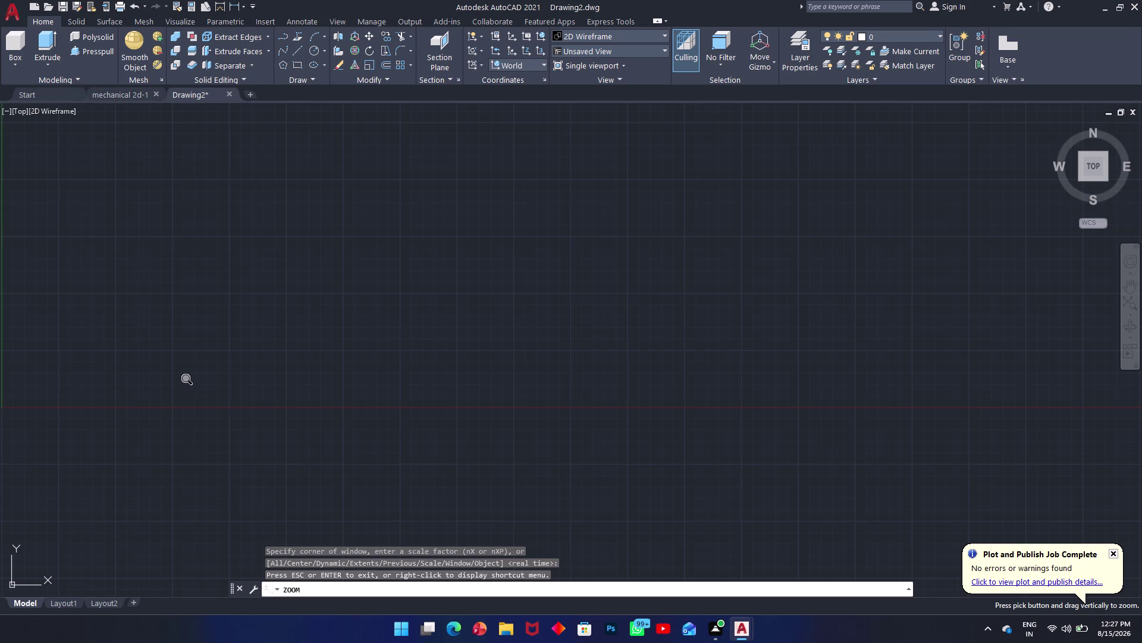
Show the real-time zoom shortcut menu over the empty drawing, then dismiss it.
right_click(191, 381)
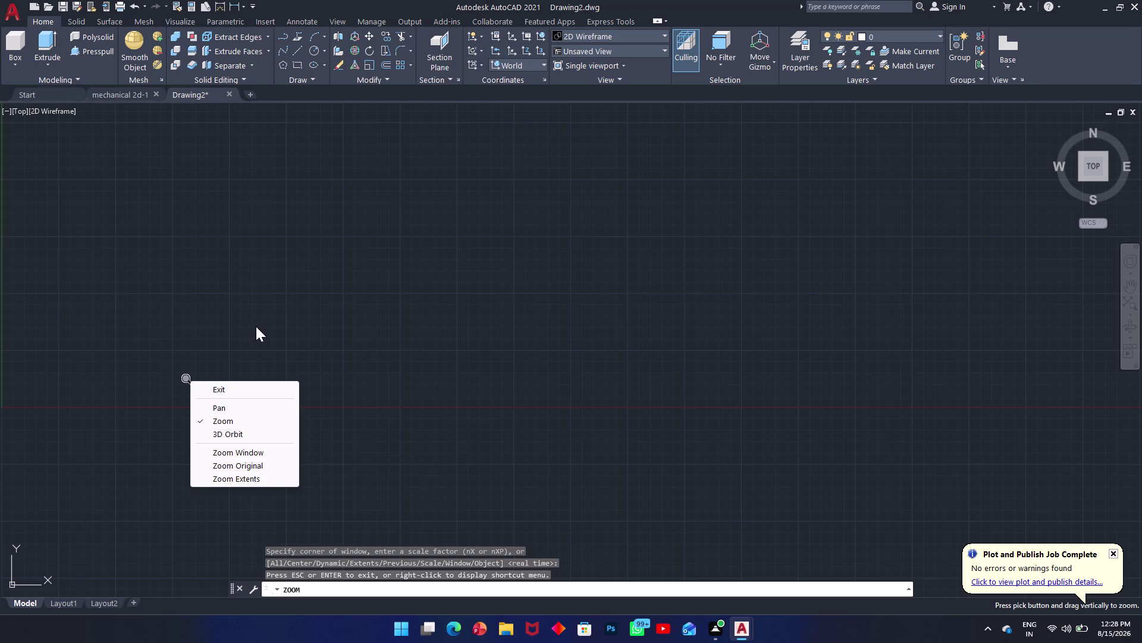
click(256, 326)
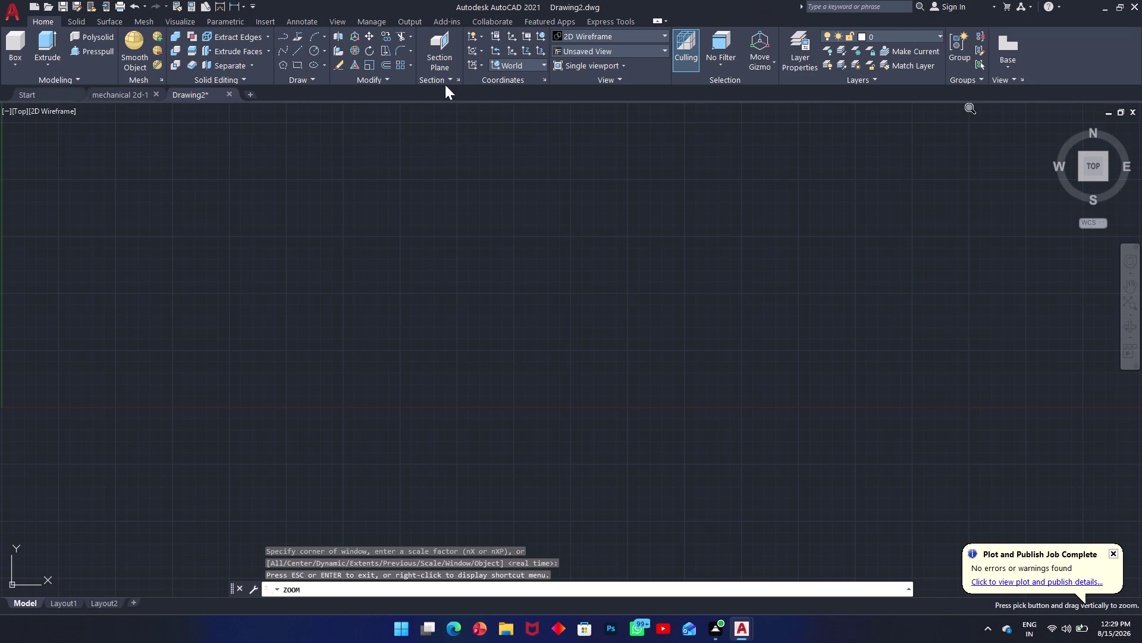
Exit real-time zoom from the shortcut menu and cancel ZOOM with Esc.
click(488, 294)
key(Escape)
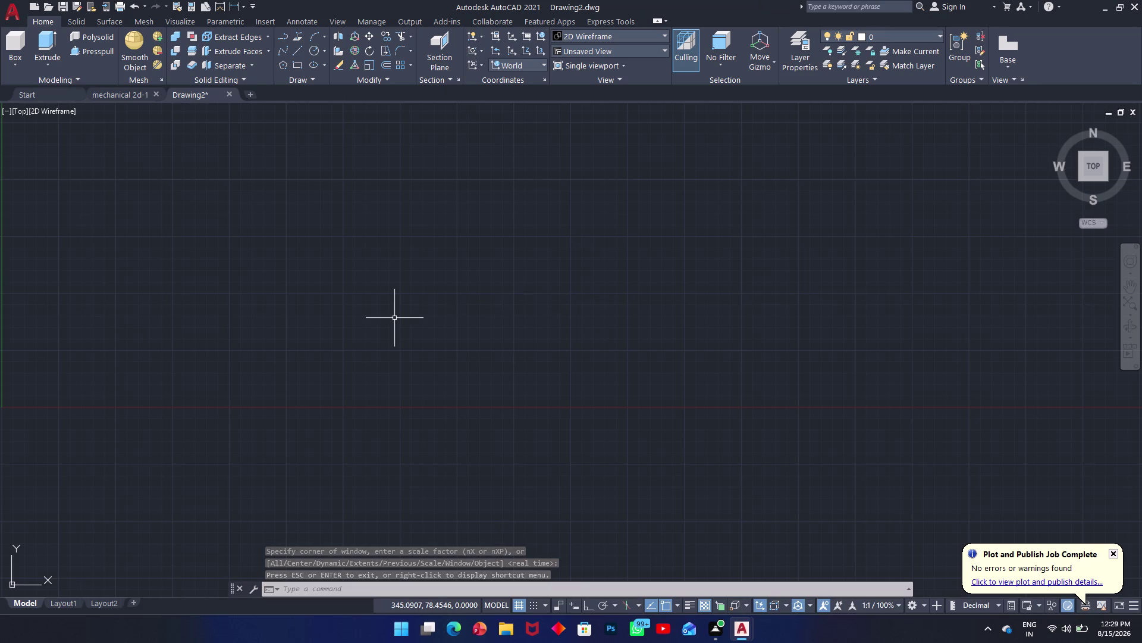
Set the drawing limits from 0,0 to 1000,100.
scroll(up, 3)
scroll(down, 3)
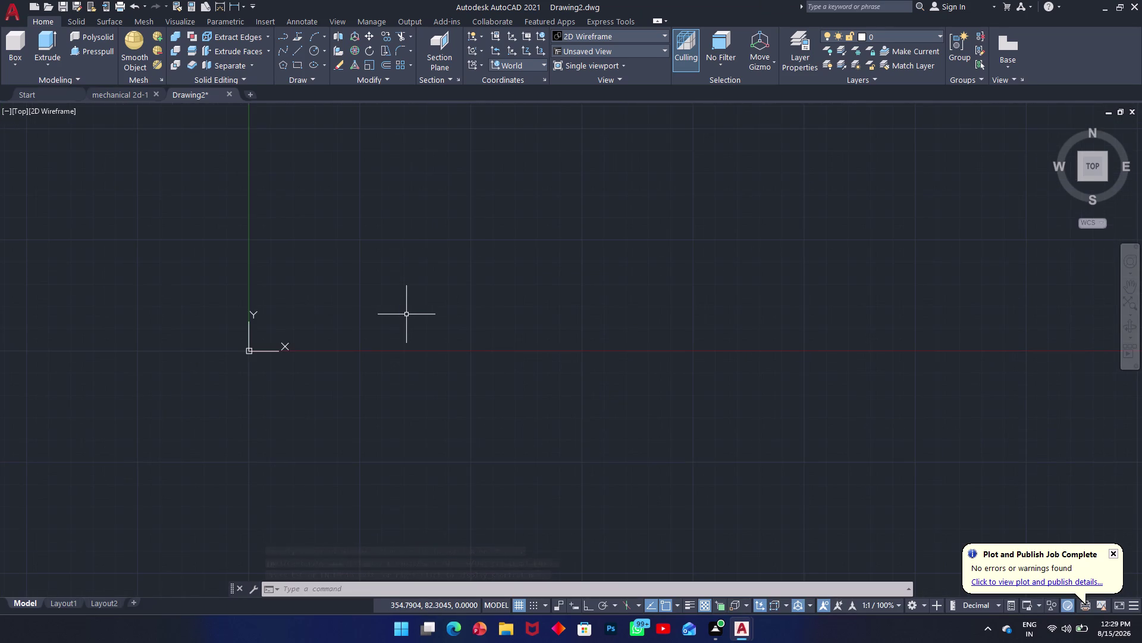
scroll(up, 3)
text(li)
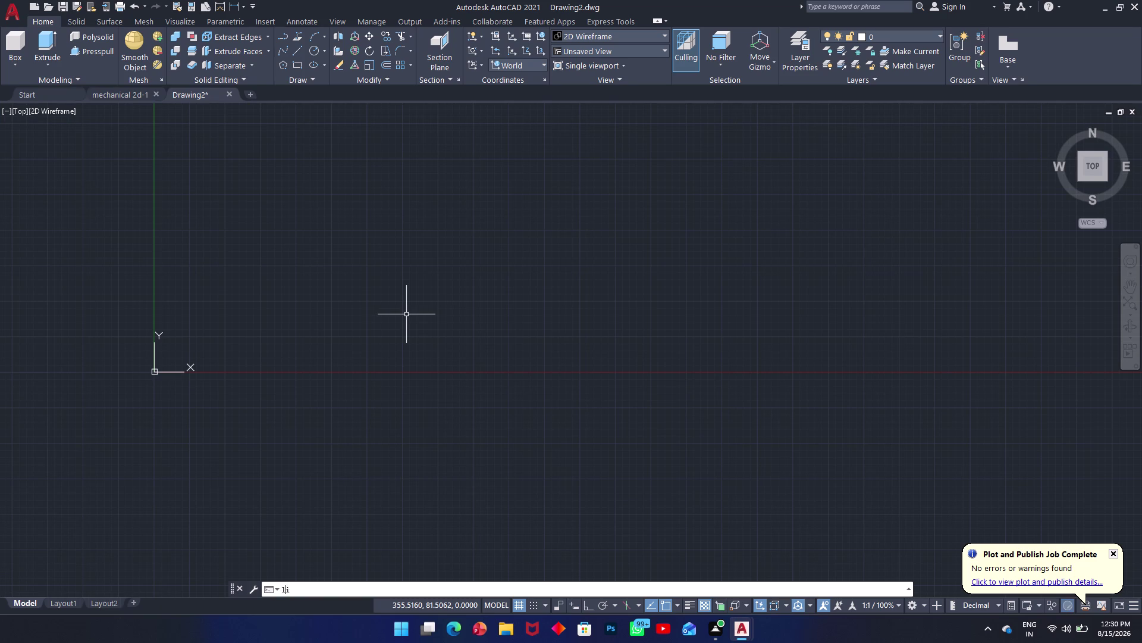
text(m)
key(space)
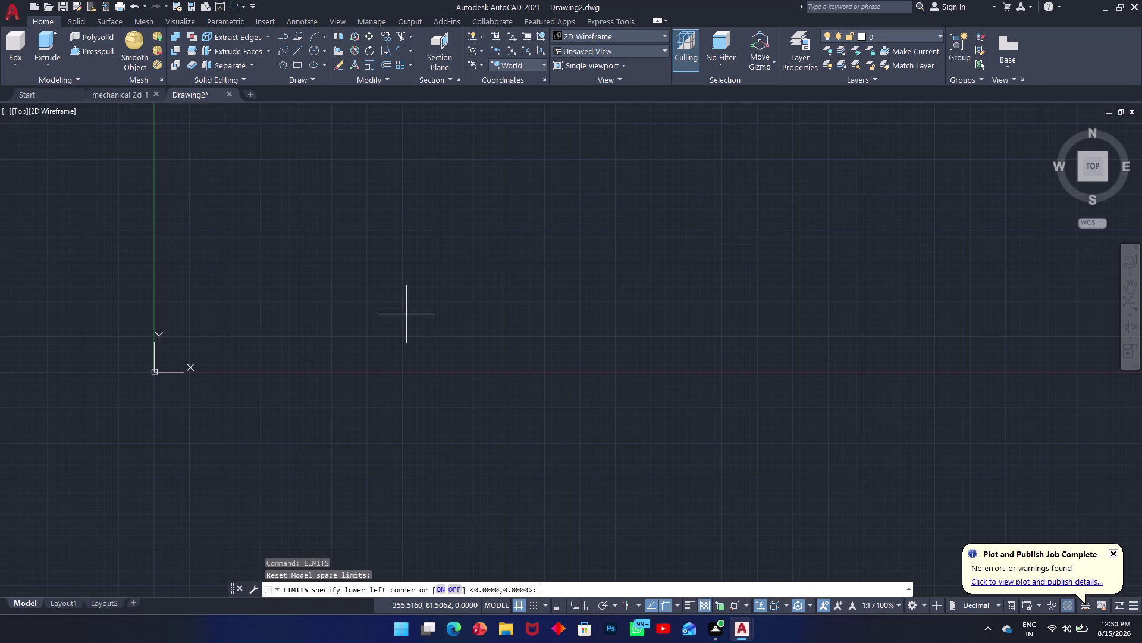
text(0,0)
key(Return)
text(10)
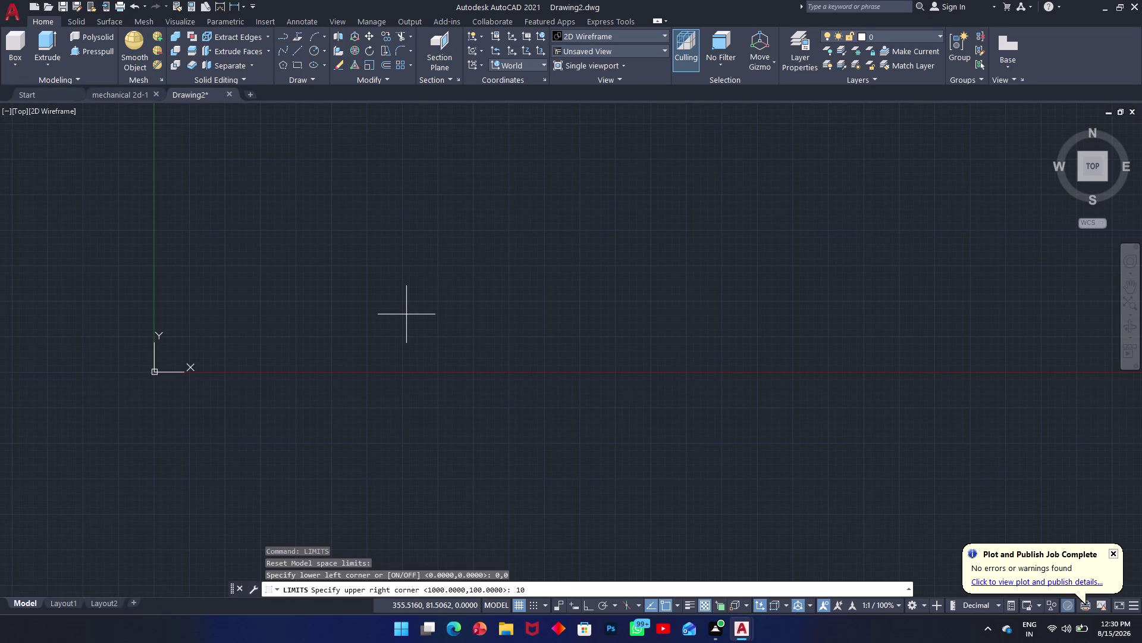
text(00)
text(,)
text(100)
key(Return)
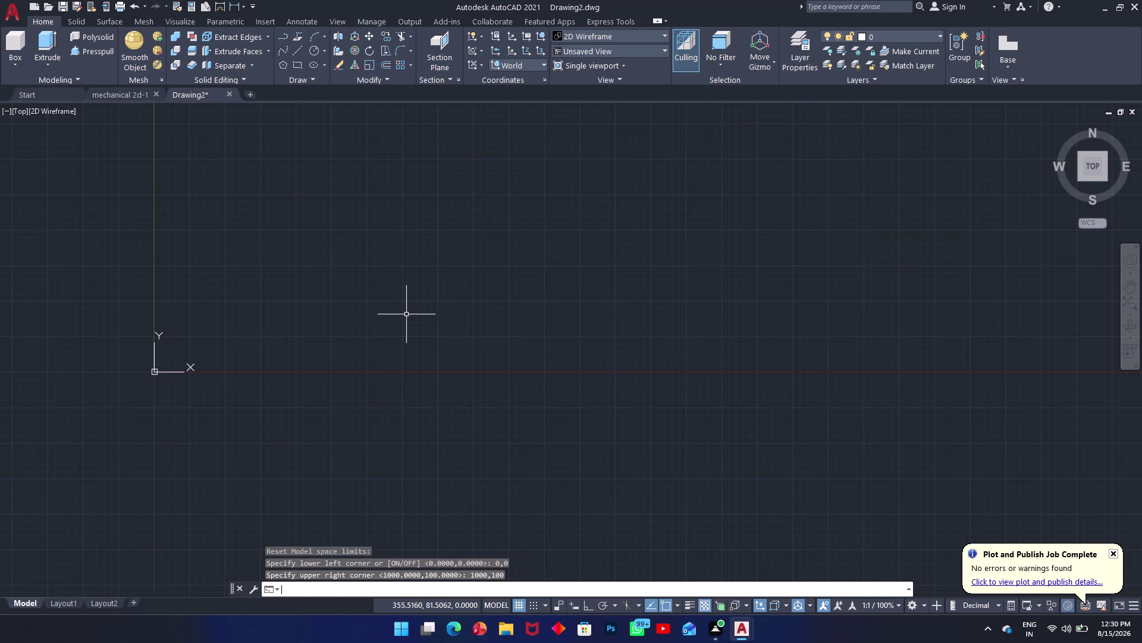
Zoom to All so the full 1000 by 100 limits are shown.
key(z)
key(Return)
key(a)
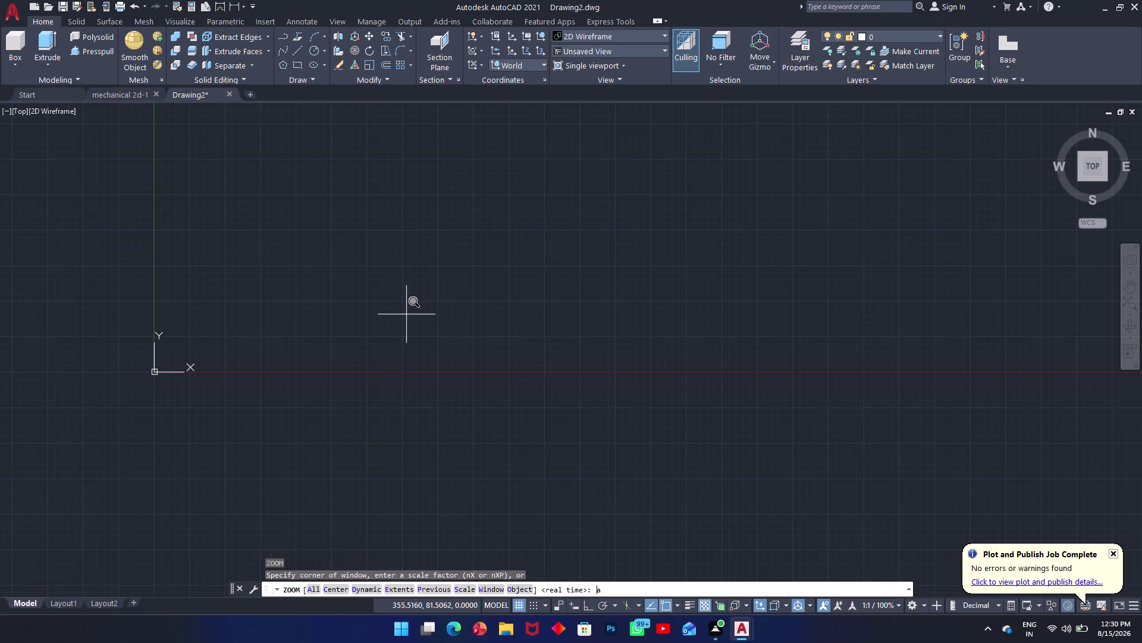
key(Return)
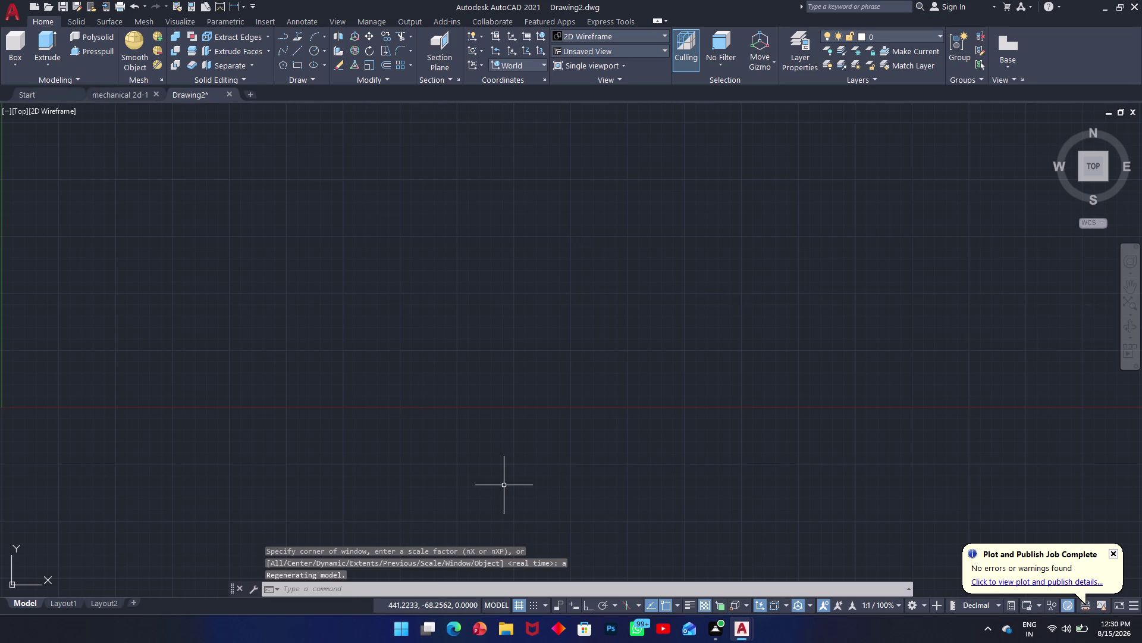
Start the LINE command with the L alias.
text(l)
key(space)
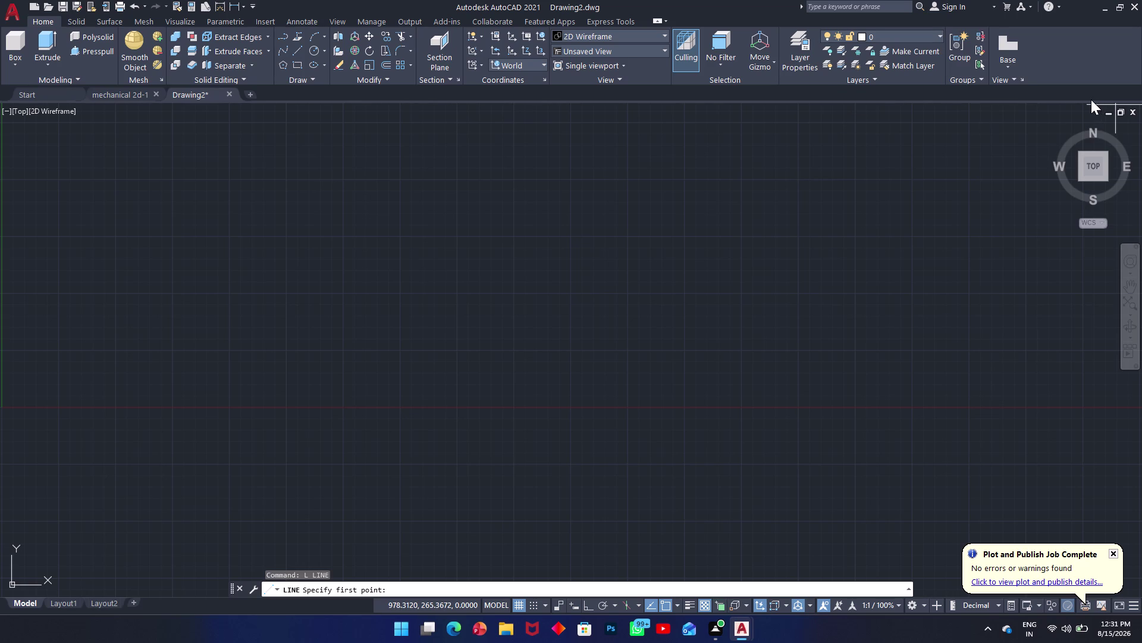
Restart LINE, turn Ortho on, toggle the grid off and on, and place the first point.
text(l)
key(space)
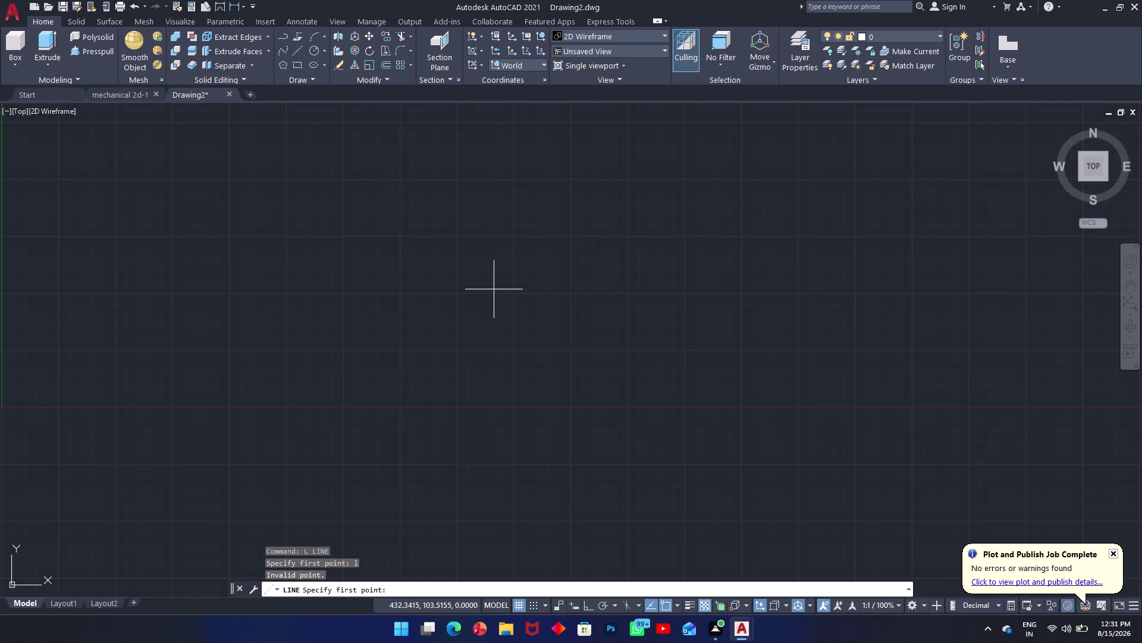
key(F8)
key(F7)
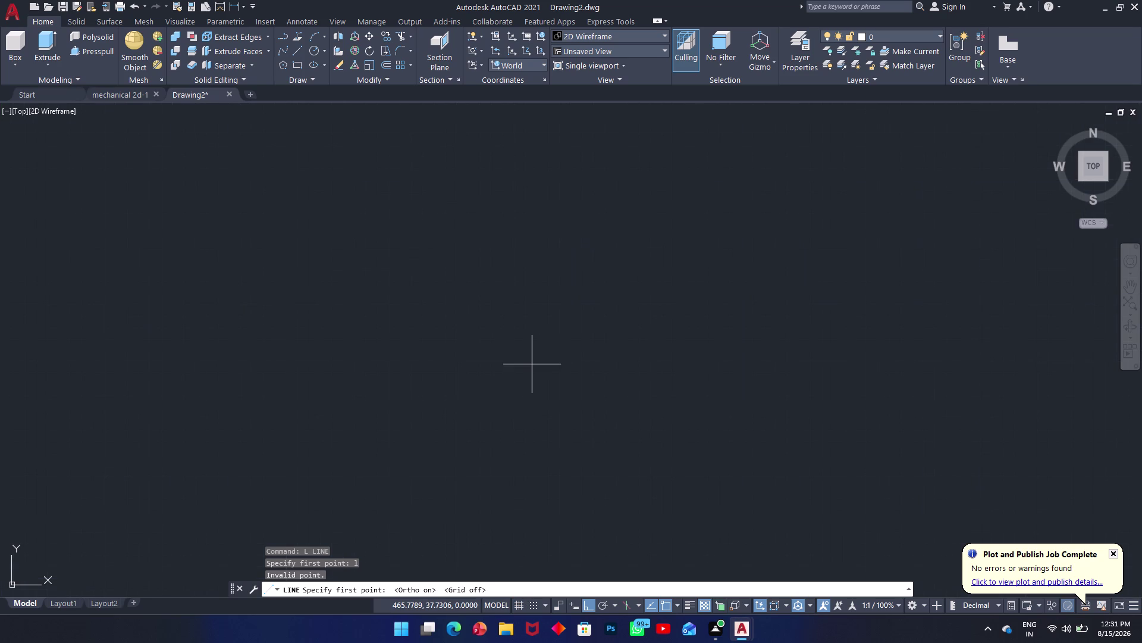
key(F7)
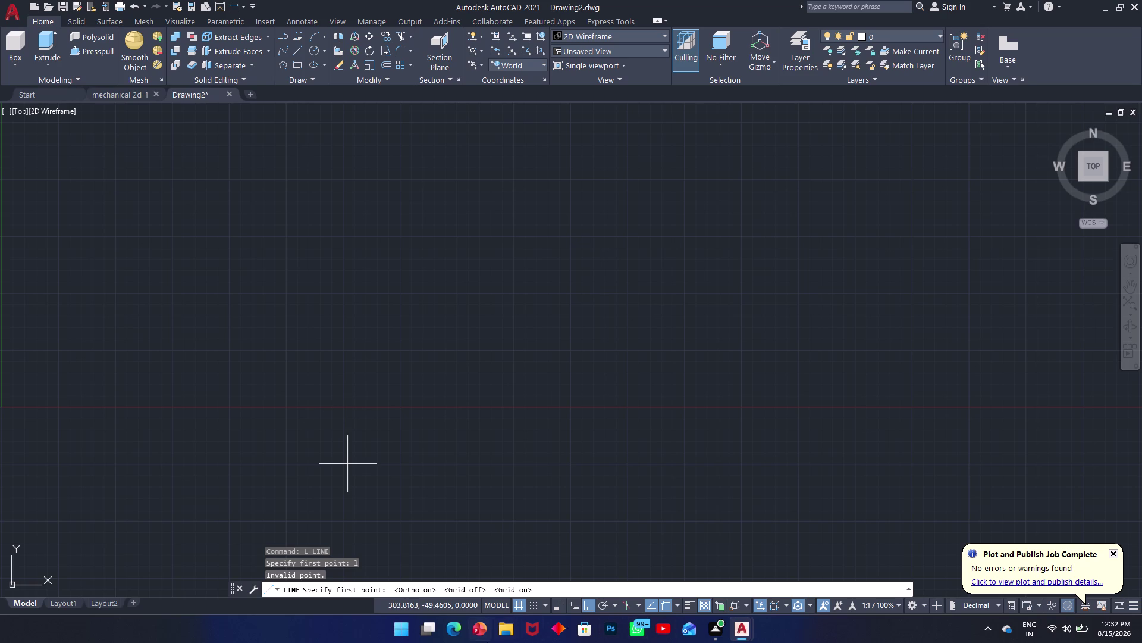
click(569, 463)
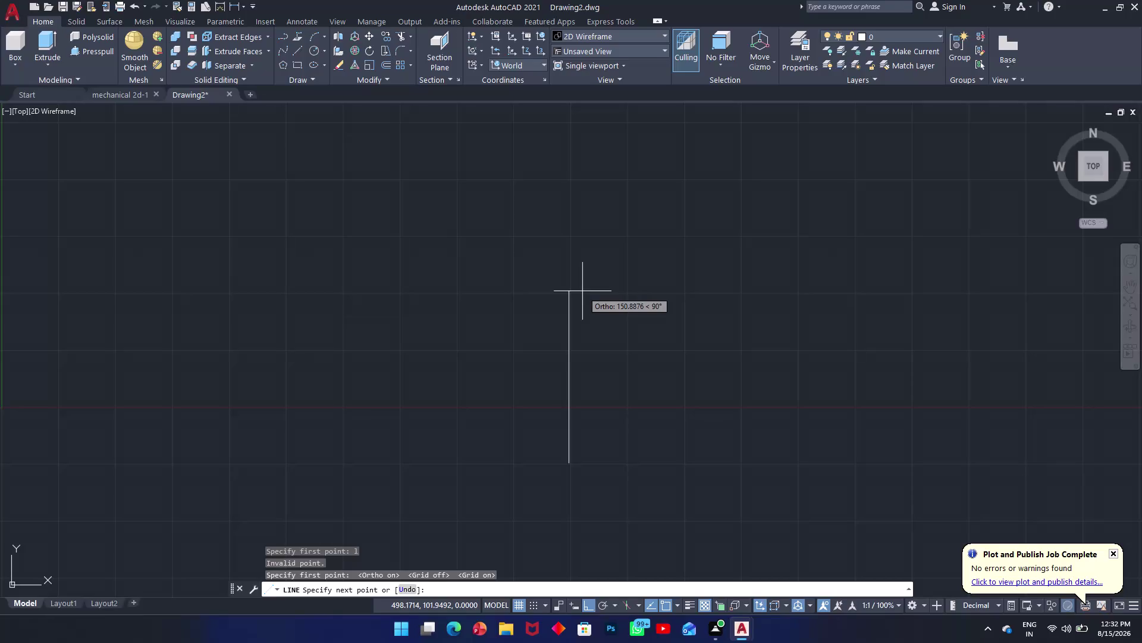
Draw a 58-unit line upward, then an 88-unit line to the left.
text(58)
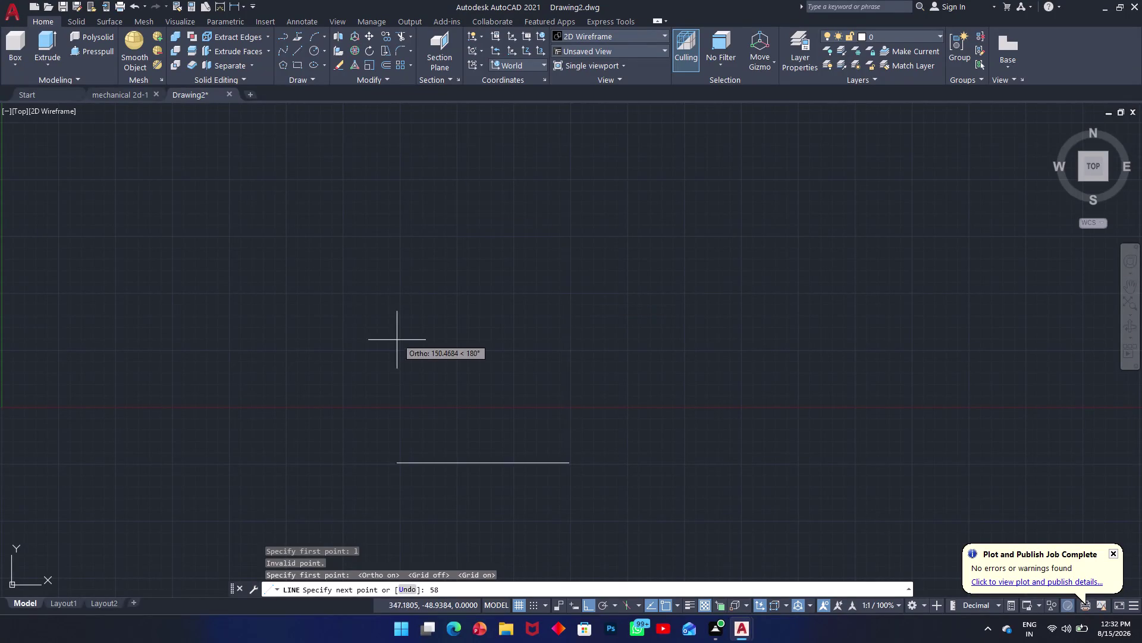
key(Return)
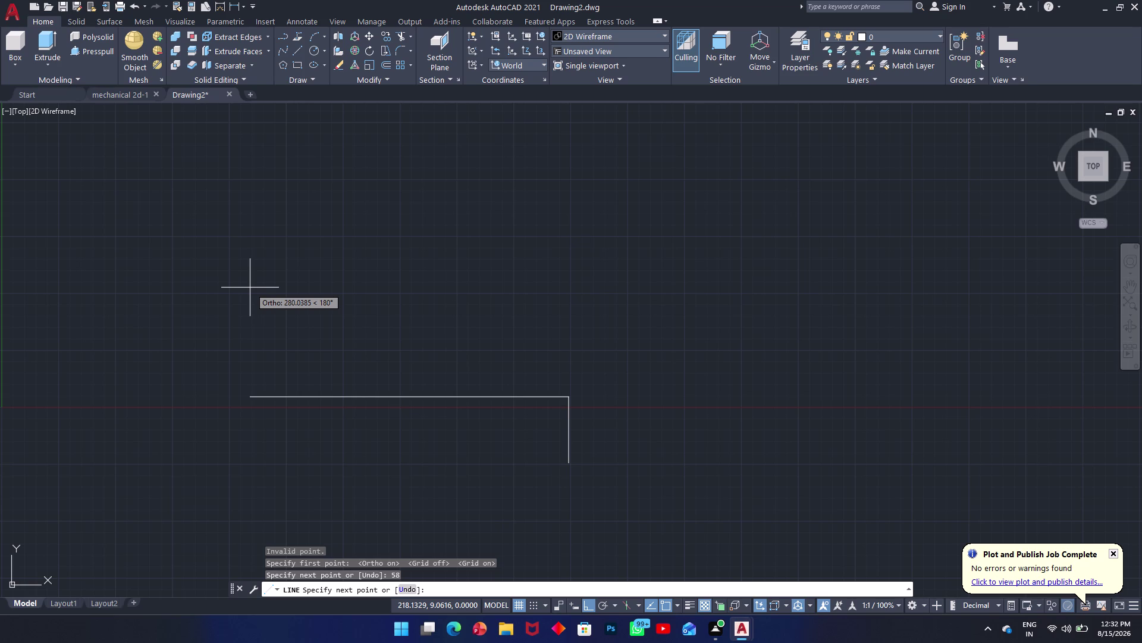
text(88)
key(Return)
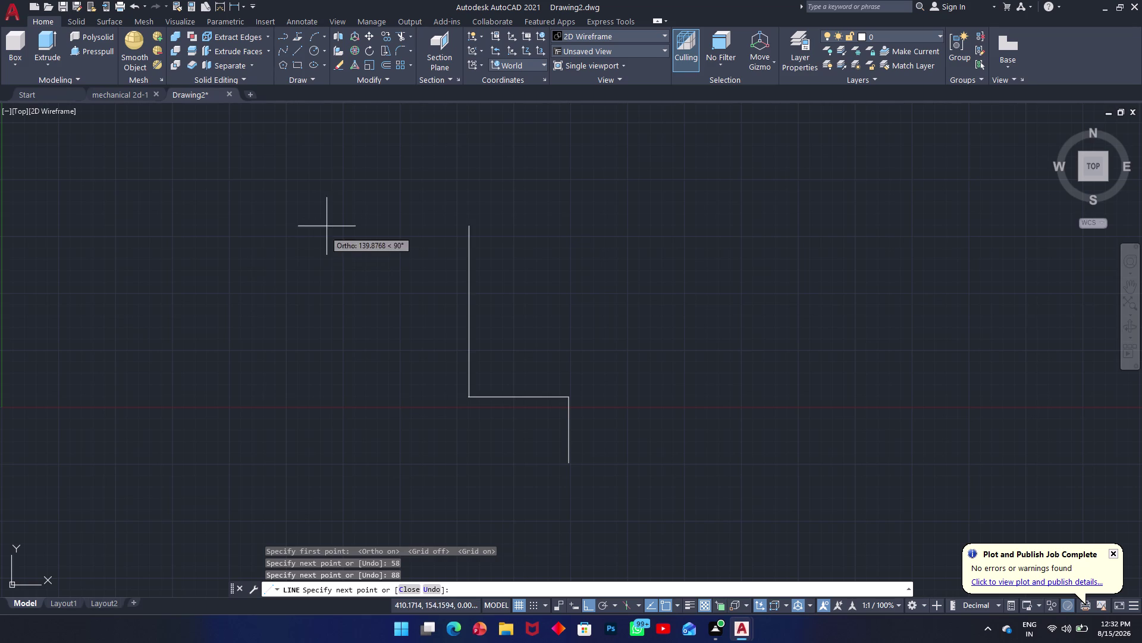
key(Escape)
scroll(down, 3)
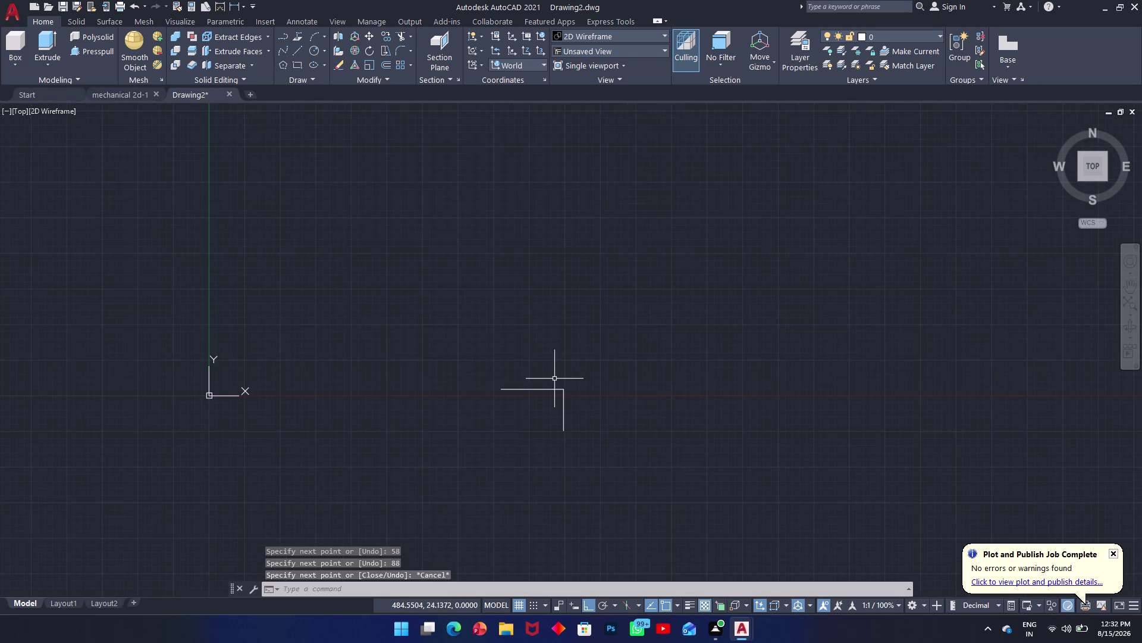
scroll(up, 3)
scroll(up, 3)
scroll(up, 3)
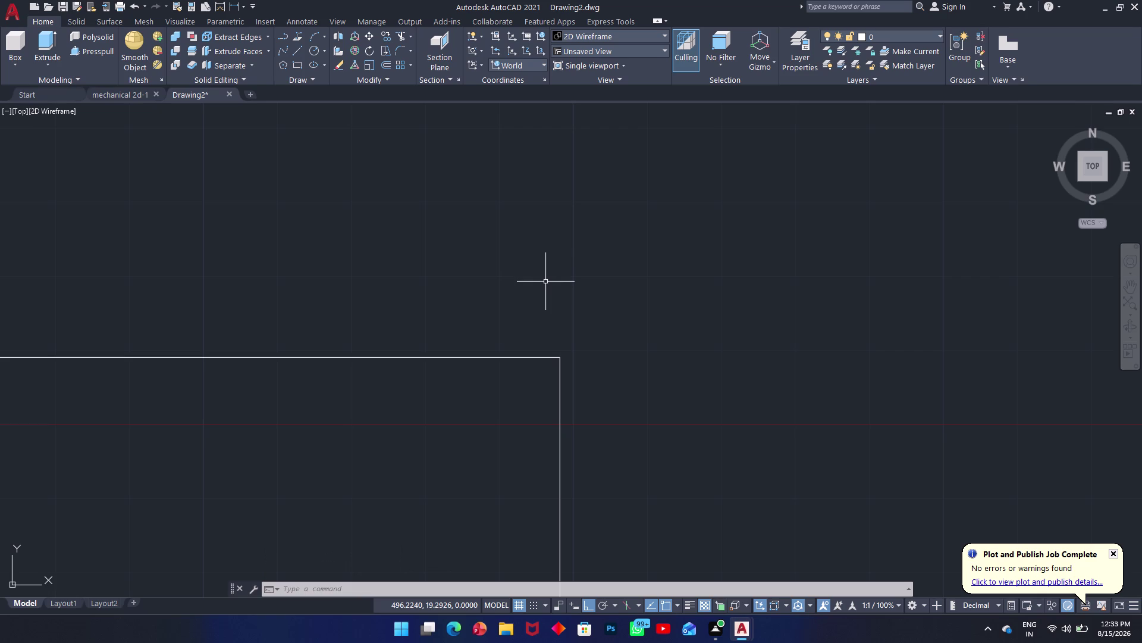
Fillet the corner between the vertical and horizontal lines with radius 35.
text(f m)
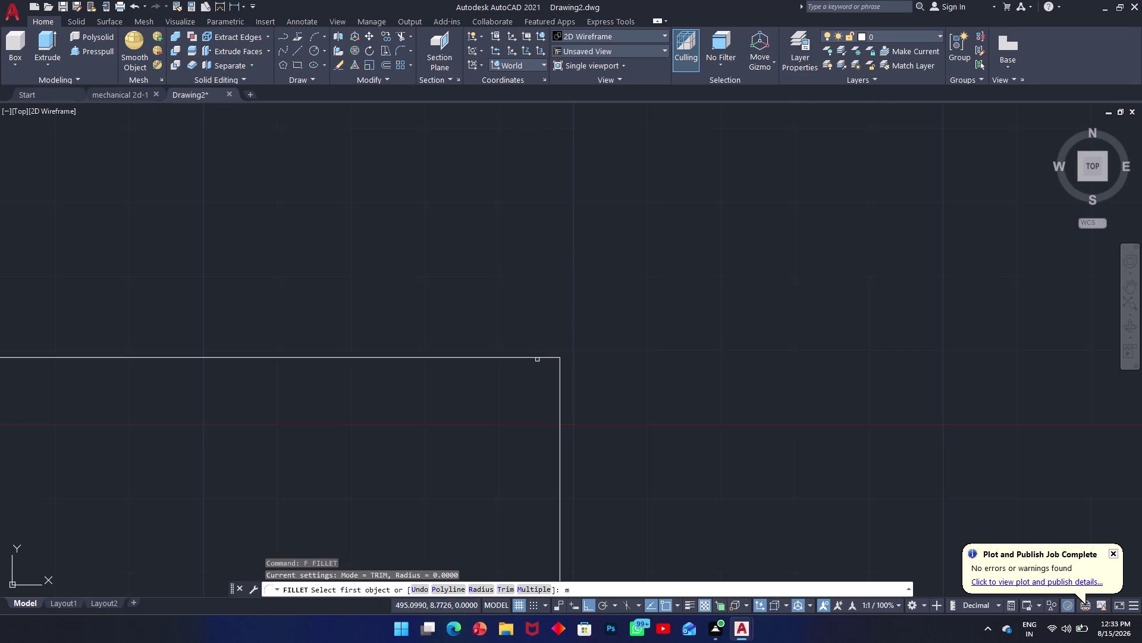
click(534, 359)
click(530, 356)
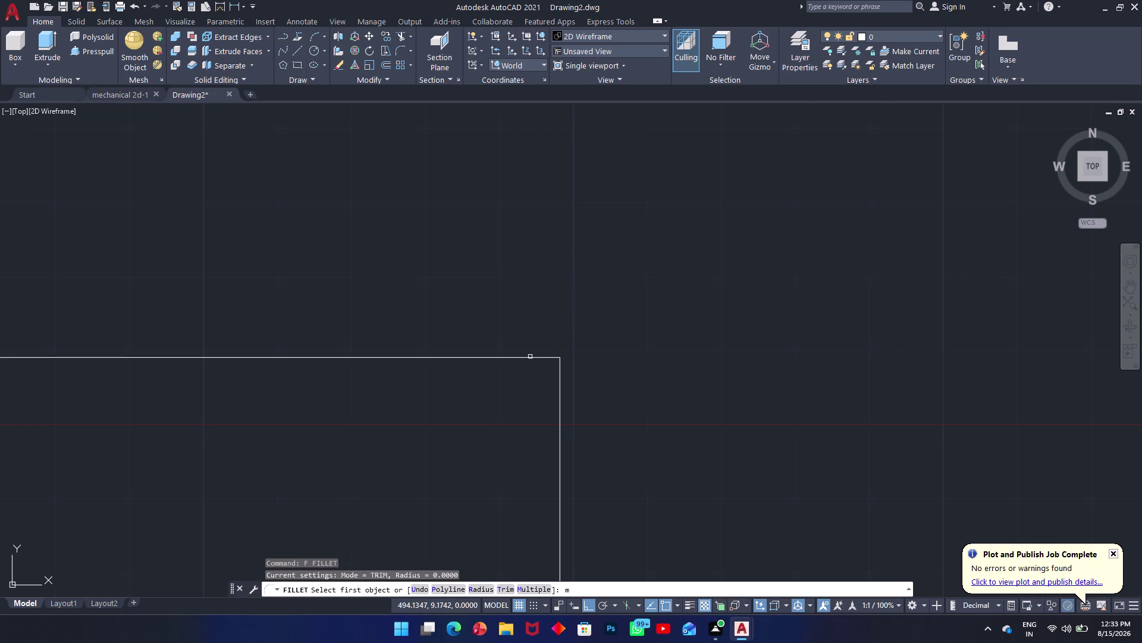
click(530, 356)
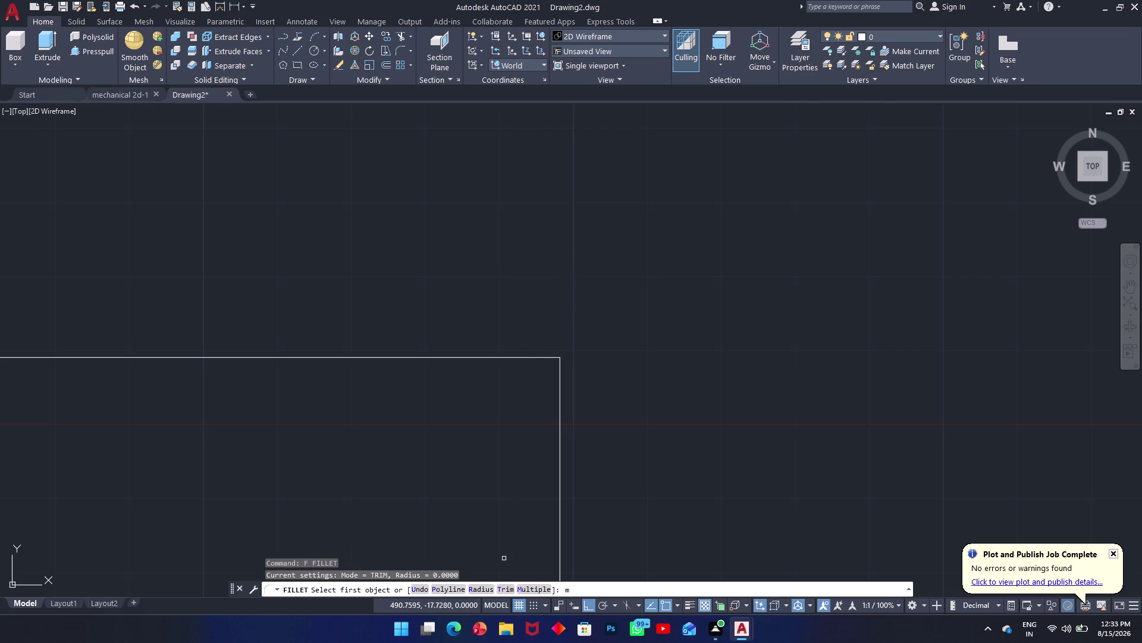
click(493, 590)
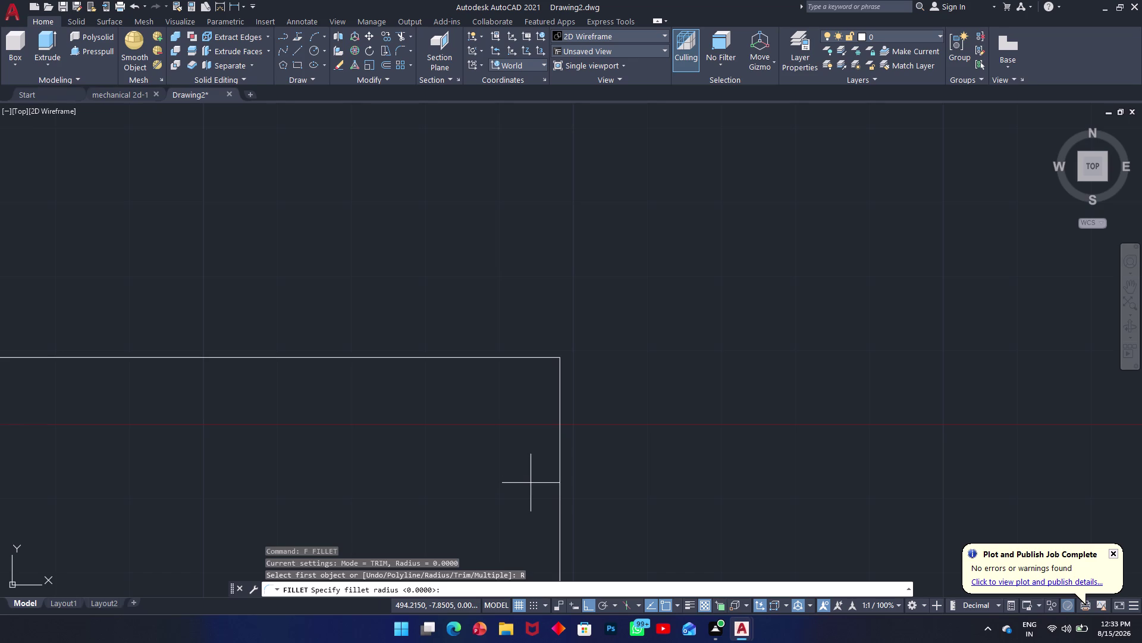
text(35)
key(Return)
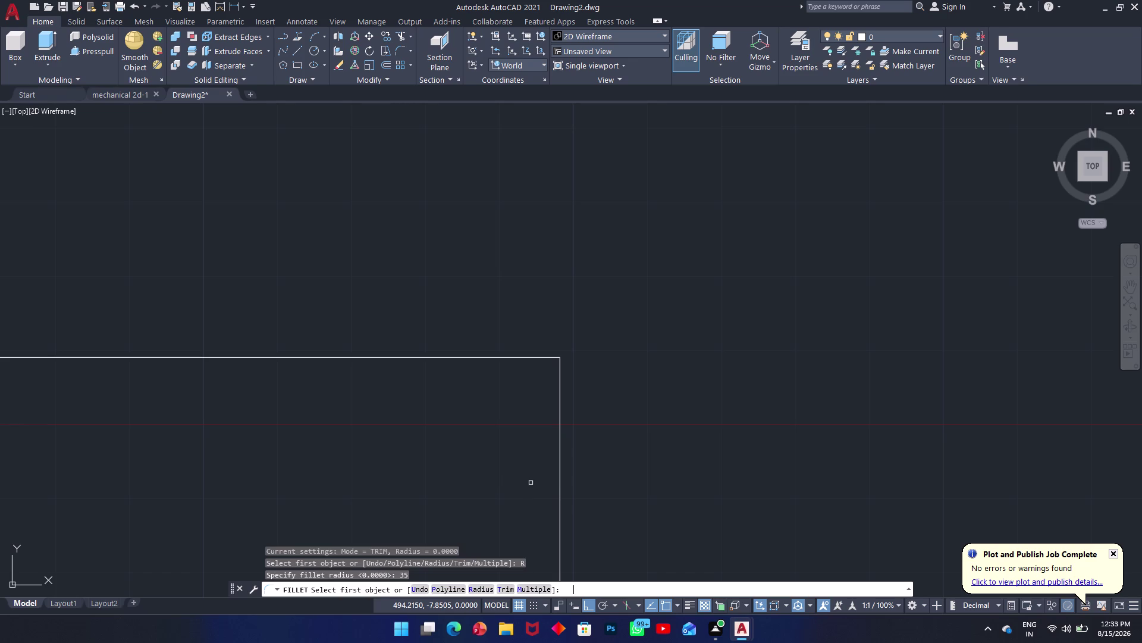
click(560, 409)
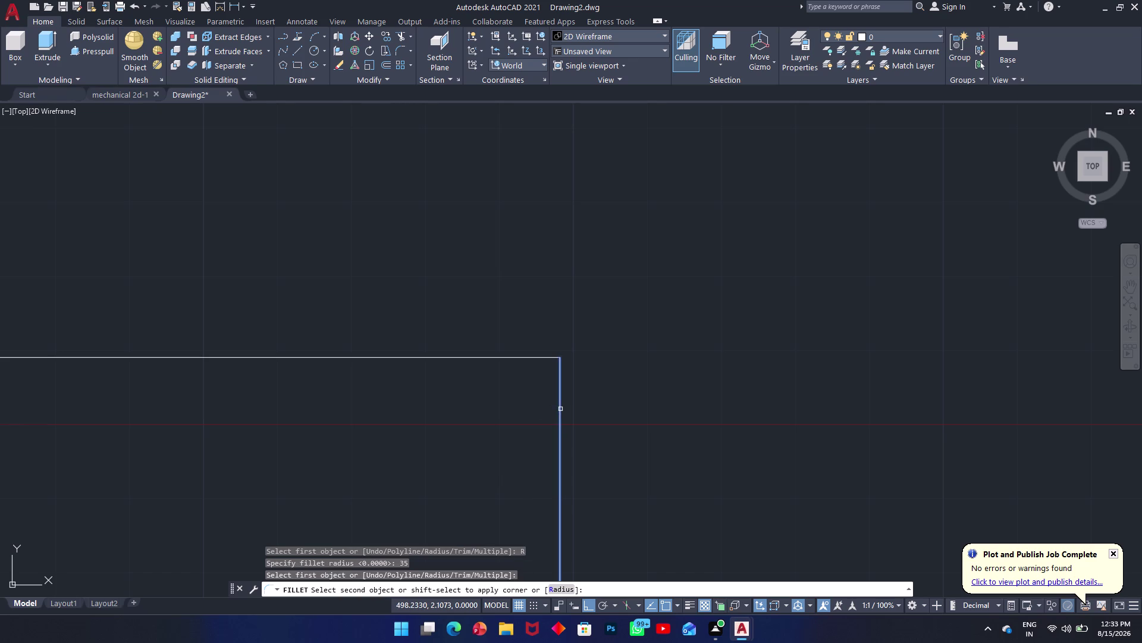
click(529, 358)
scroll(up, 3)
scroll(down, 3)
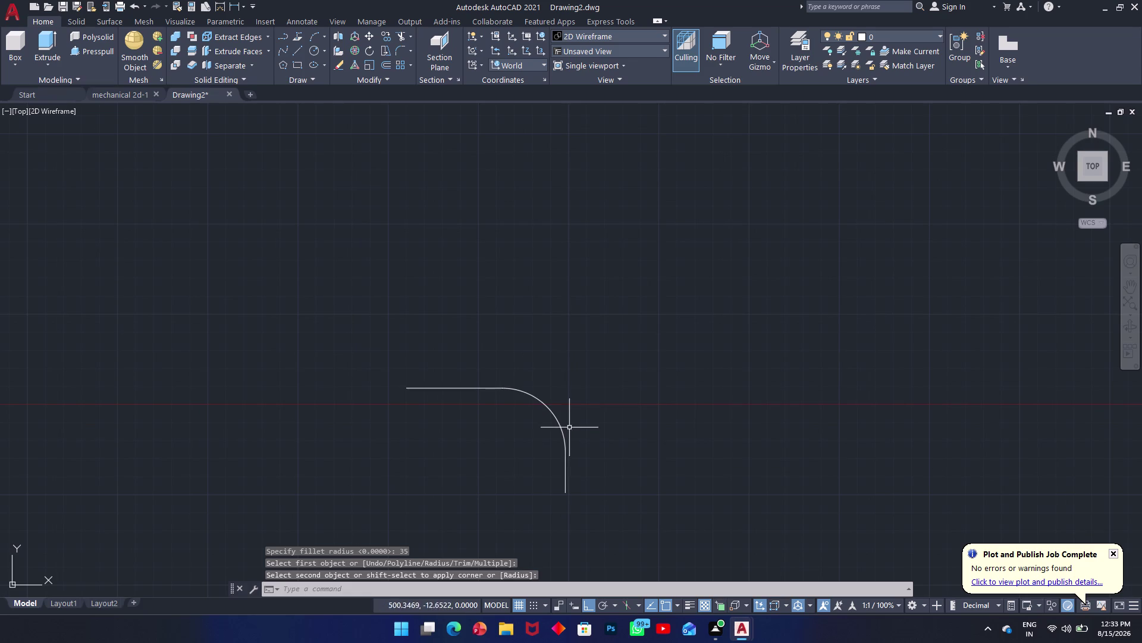
scroll(up, 3)
scroll(up, 3)
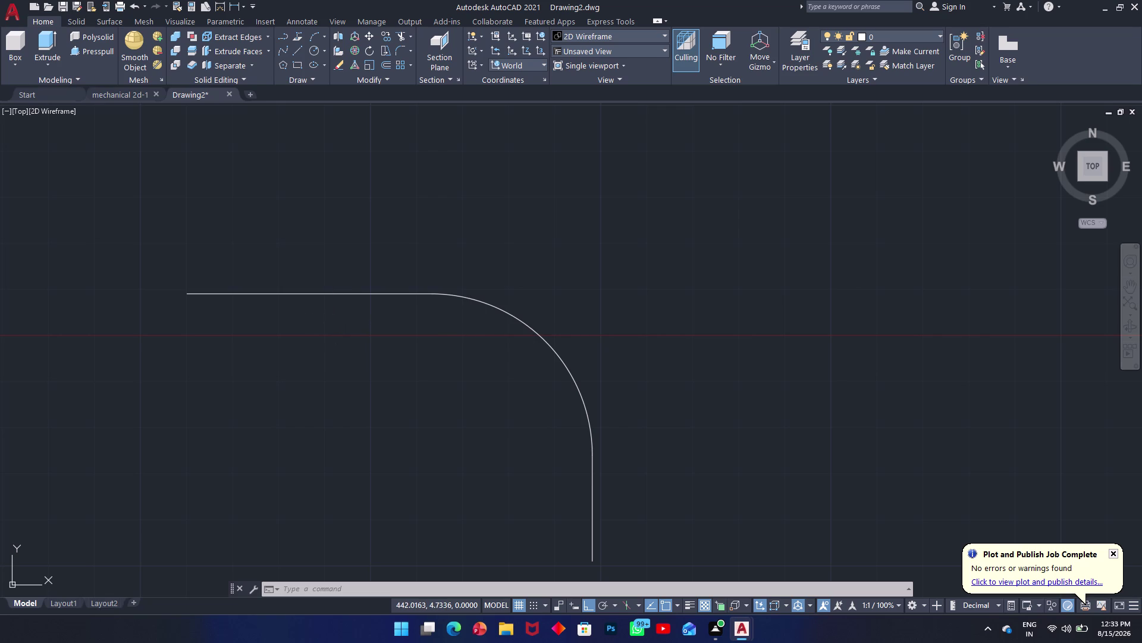
text(o)
key(space)
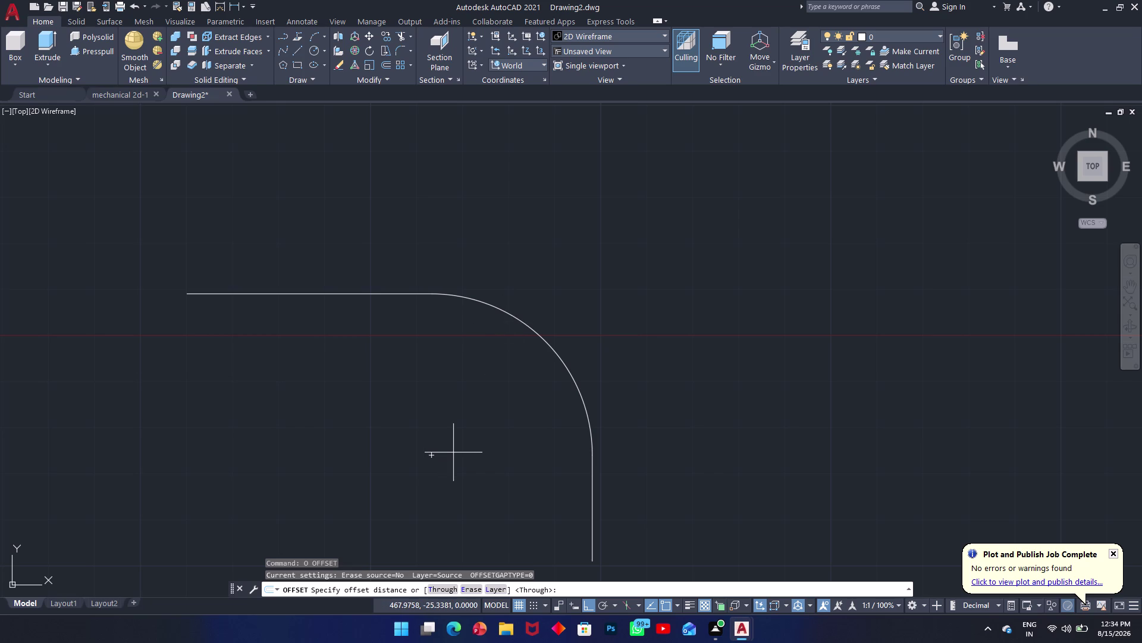
text(210)
key(BackSpace)
key(BackSpace)
key(0)
key(Return)
click(552, 347)
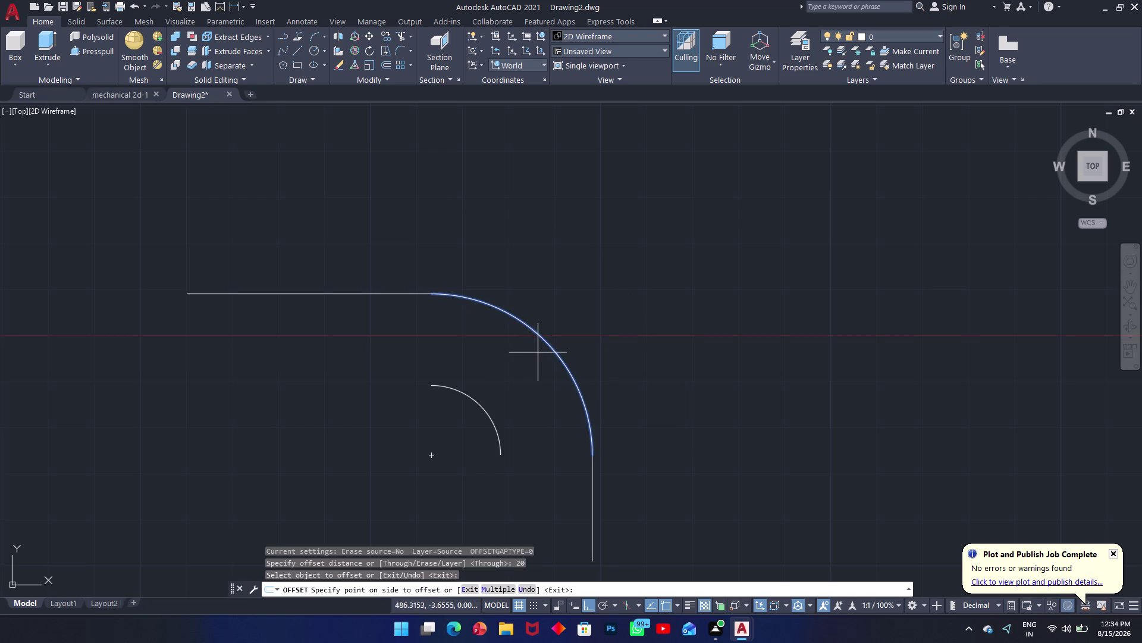
click(512, 365)
key(ctrl+z)
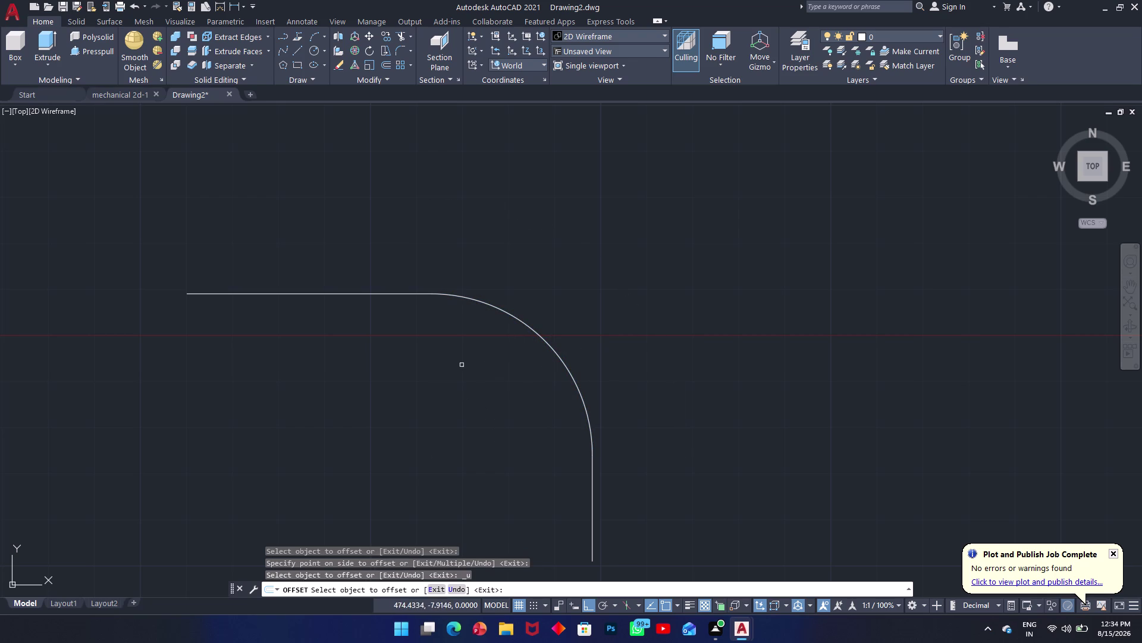
click(397, 298)
click(347, 279)
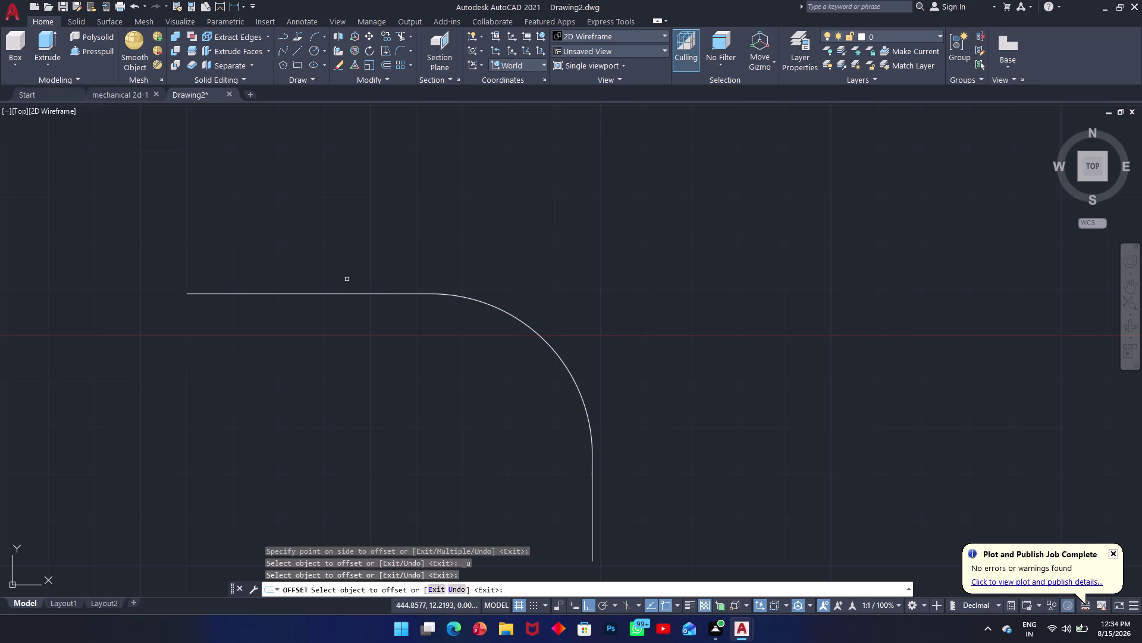
click(589, 262)
key(Escape)
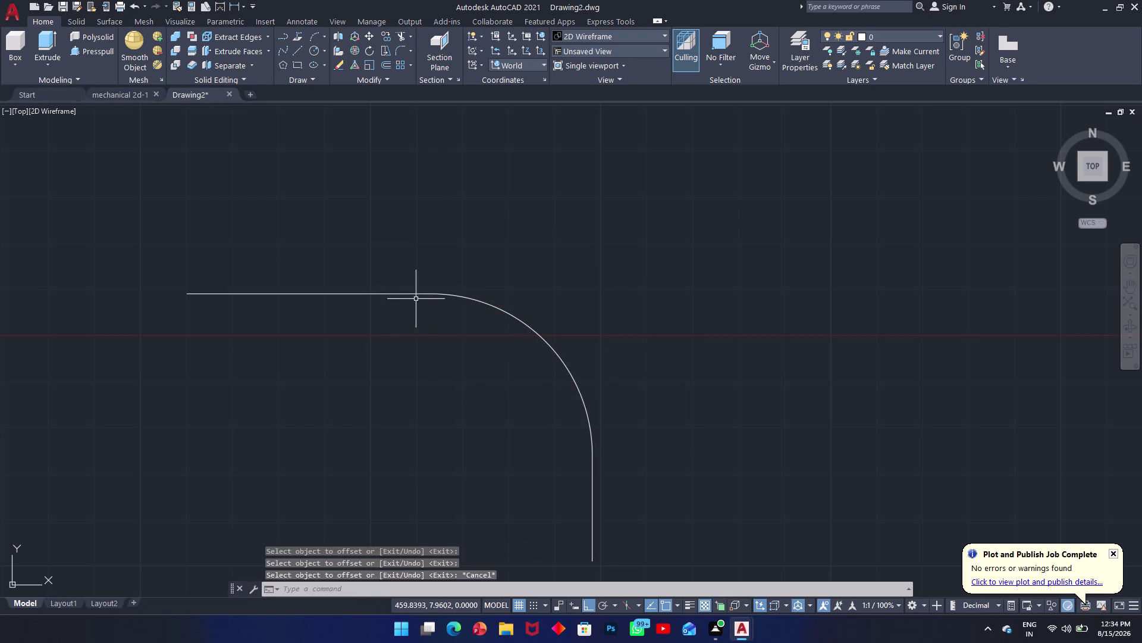
drag(674, 292, 581, 307)
click(213, 464)
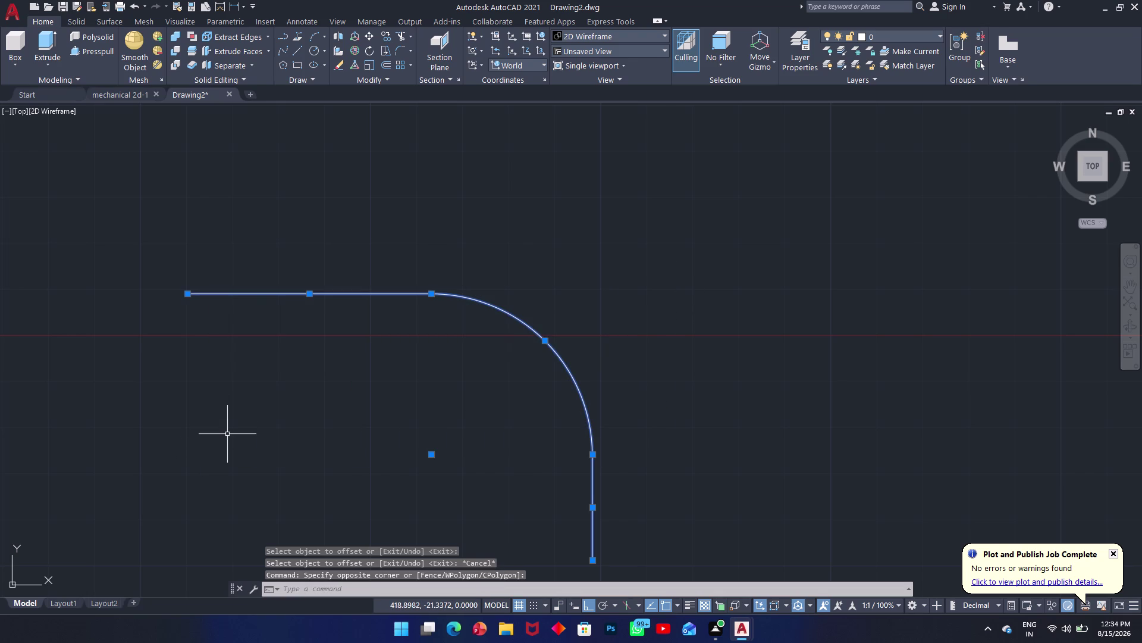
Start a fresh OFFSET command with the O alias.
text(o)
key(space)
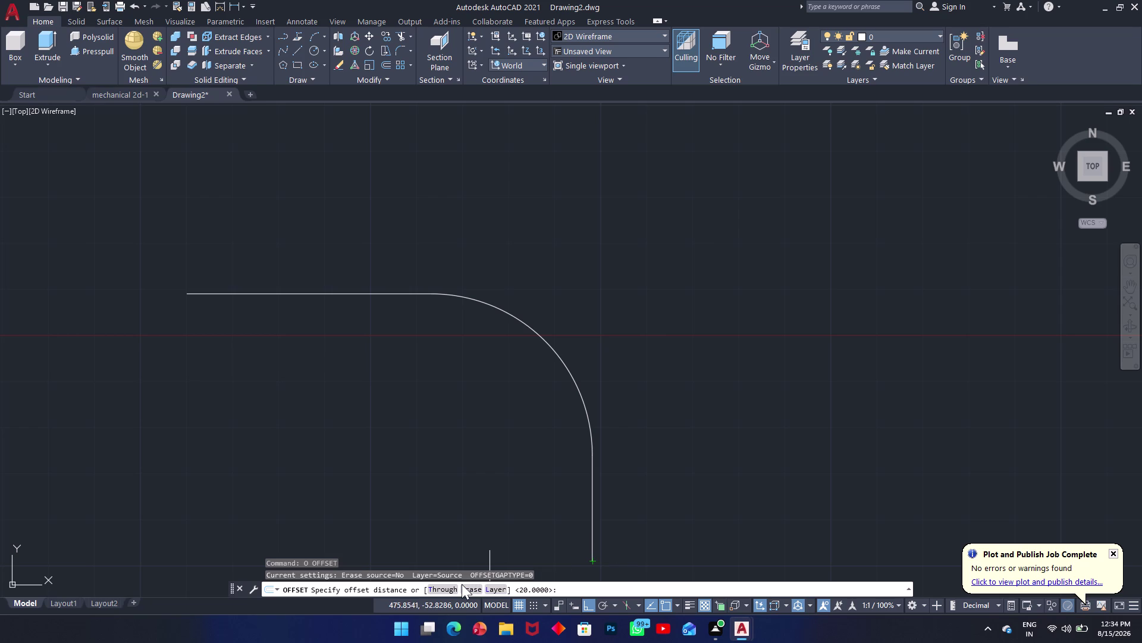
Offset the vertical leg, arc and horizontal run 20 units inward.
text(2)
text(0)
key(space)
click(593, 555)
click(532, 540)
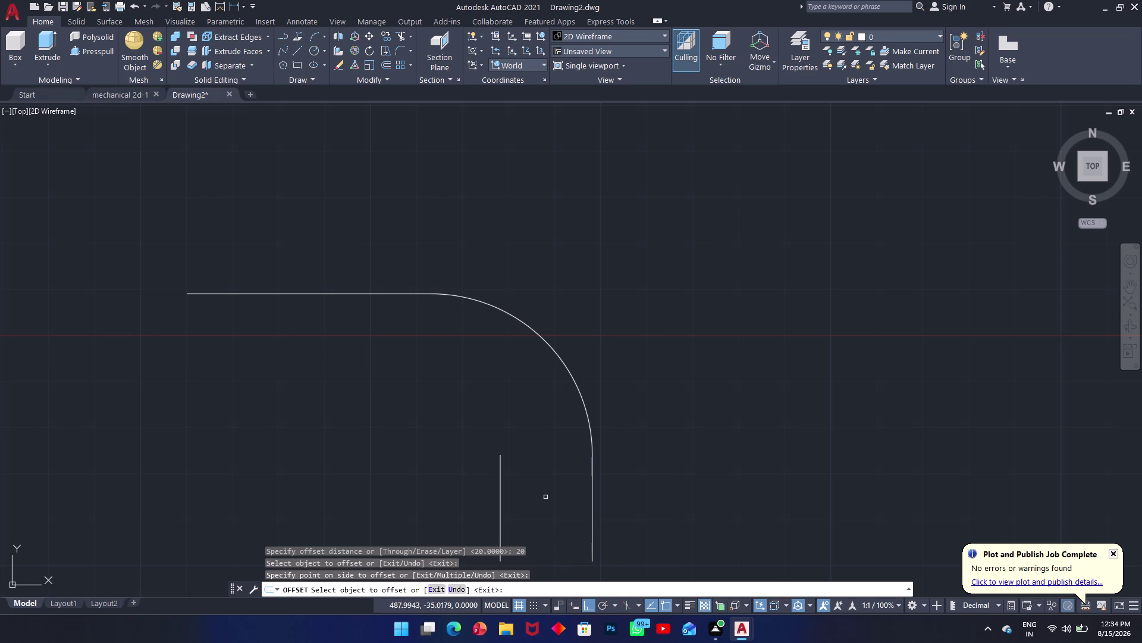
click(579, 389)
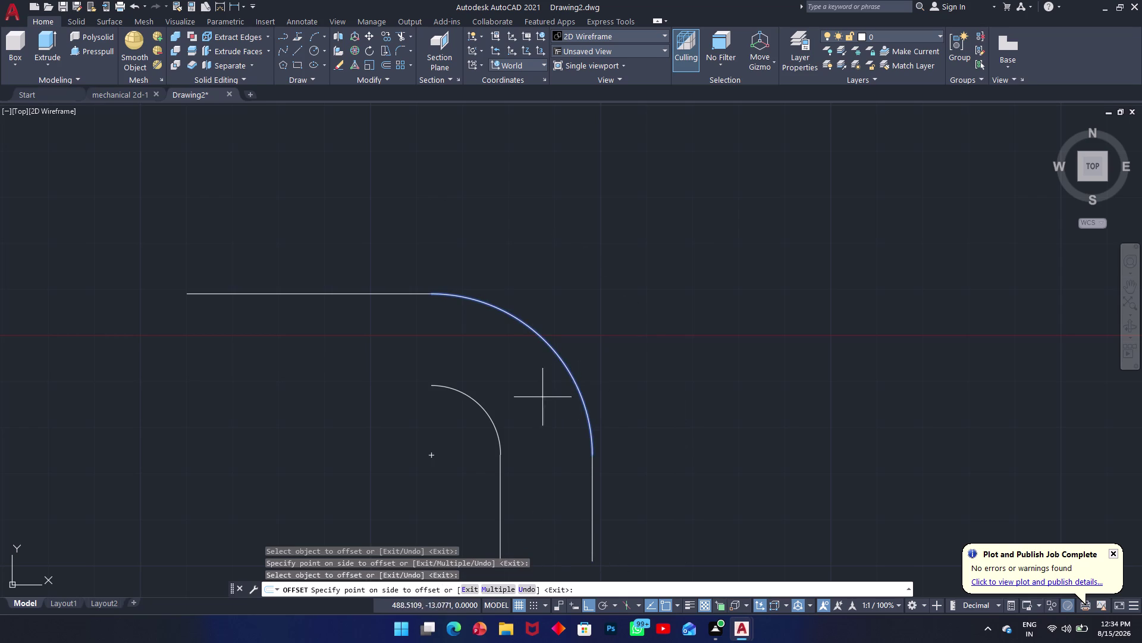
click(530, 402)
click(388, 295)
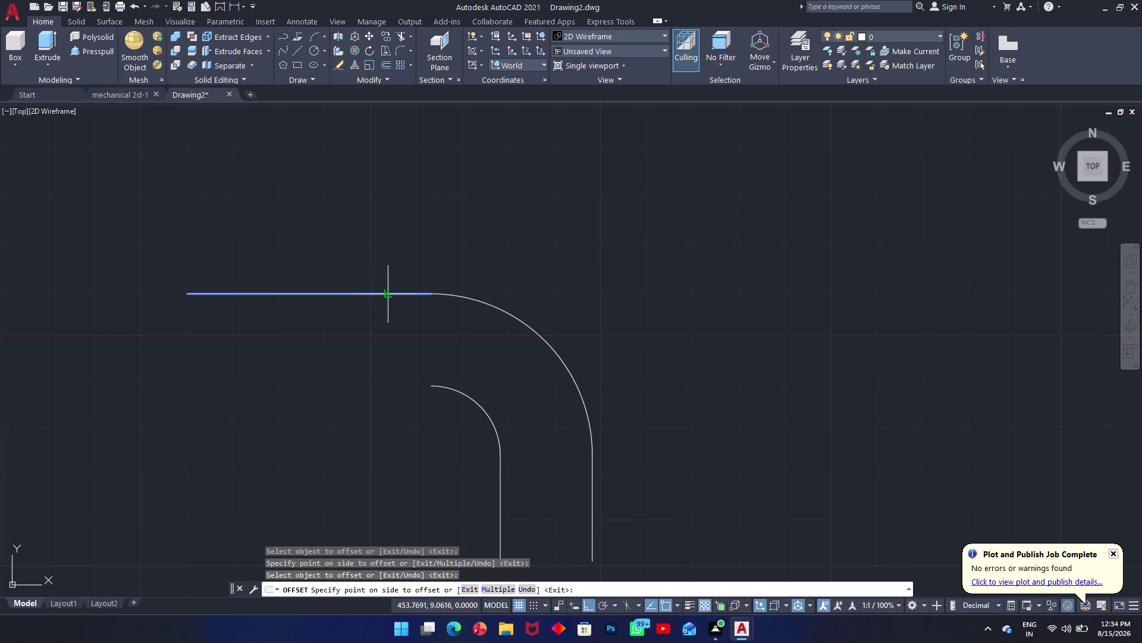
click(378, 323)
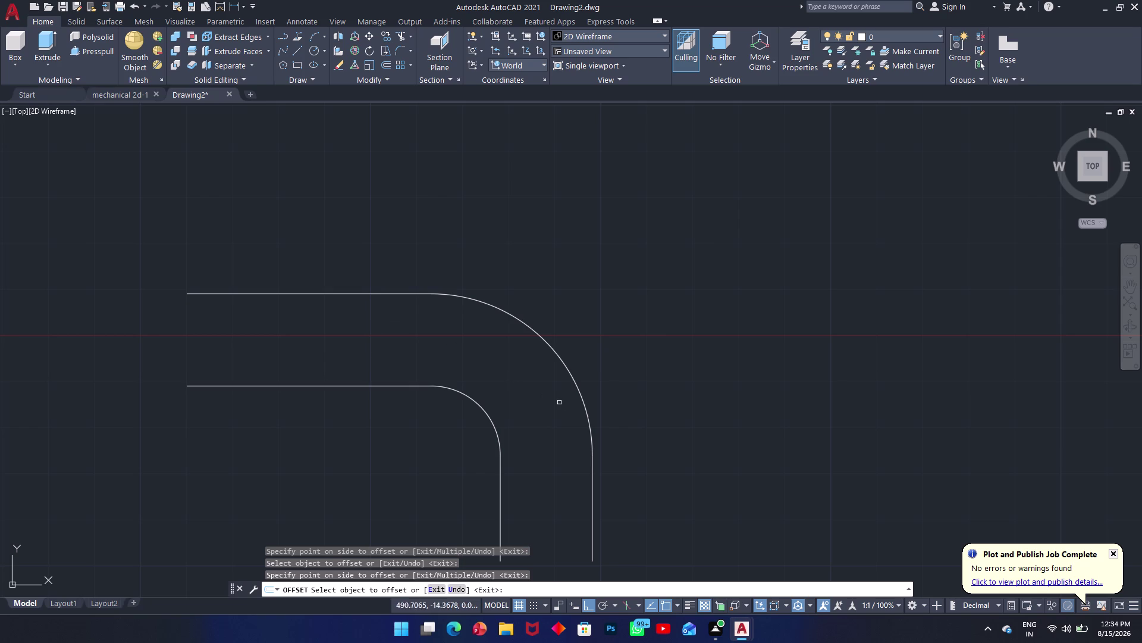
Offset the vertical leg, arc and horizontal run 20 units outward.
click(594, 528)
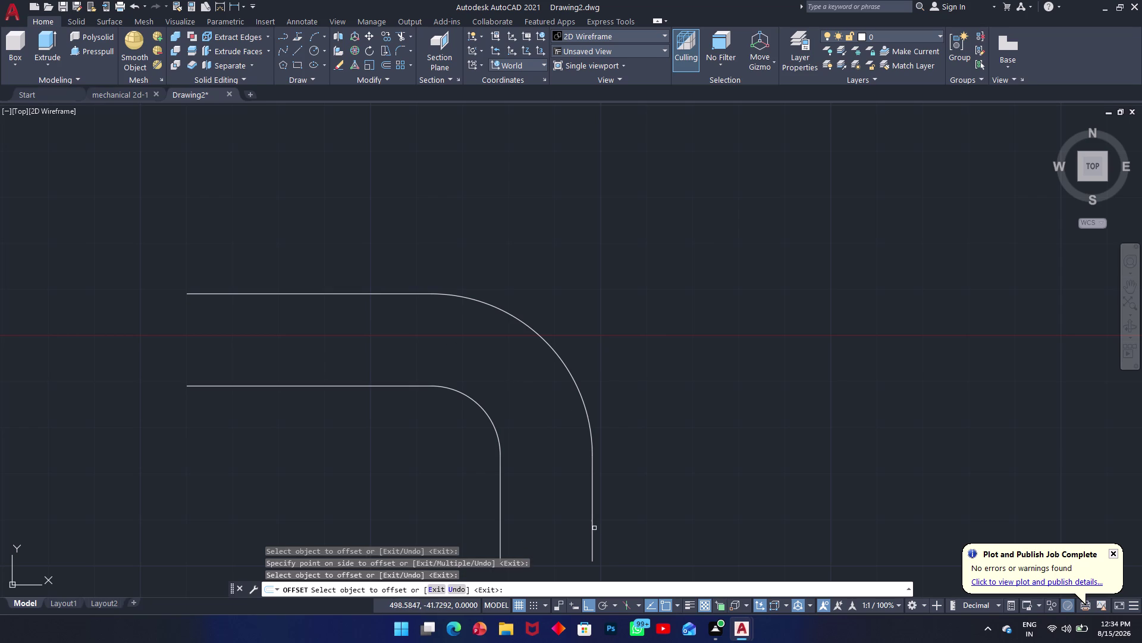
click(595, 528)
click(592, 528)
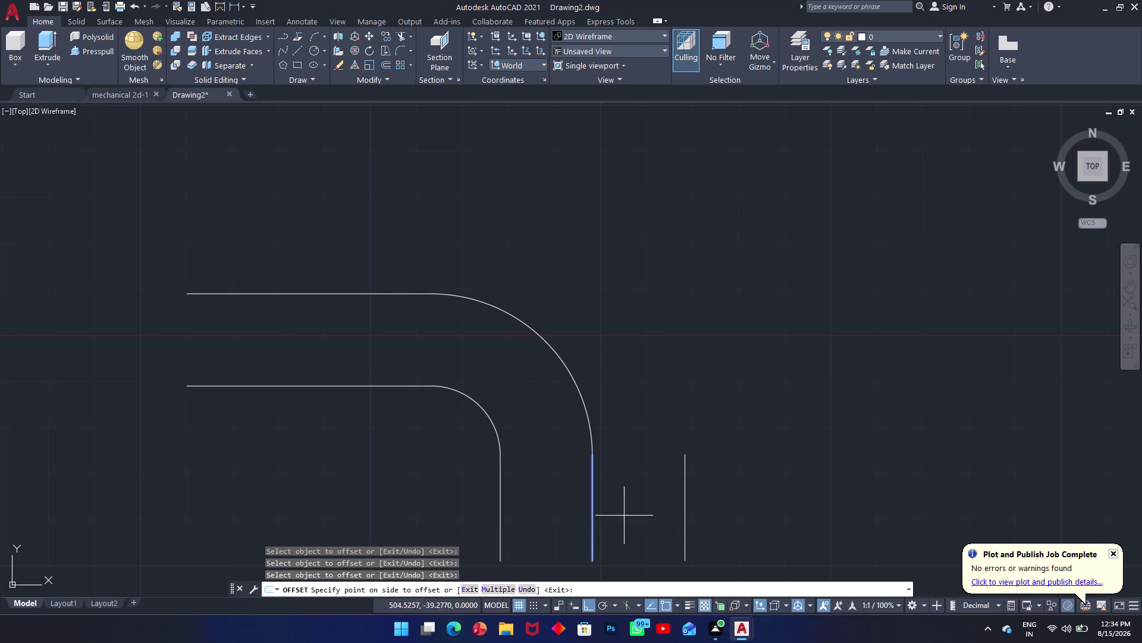
click(627, 514)
click(585, 406)
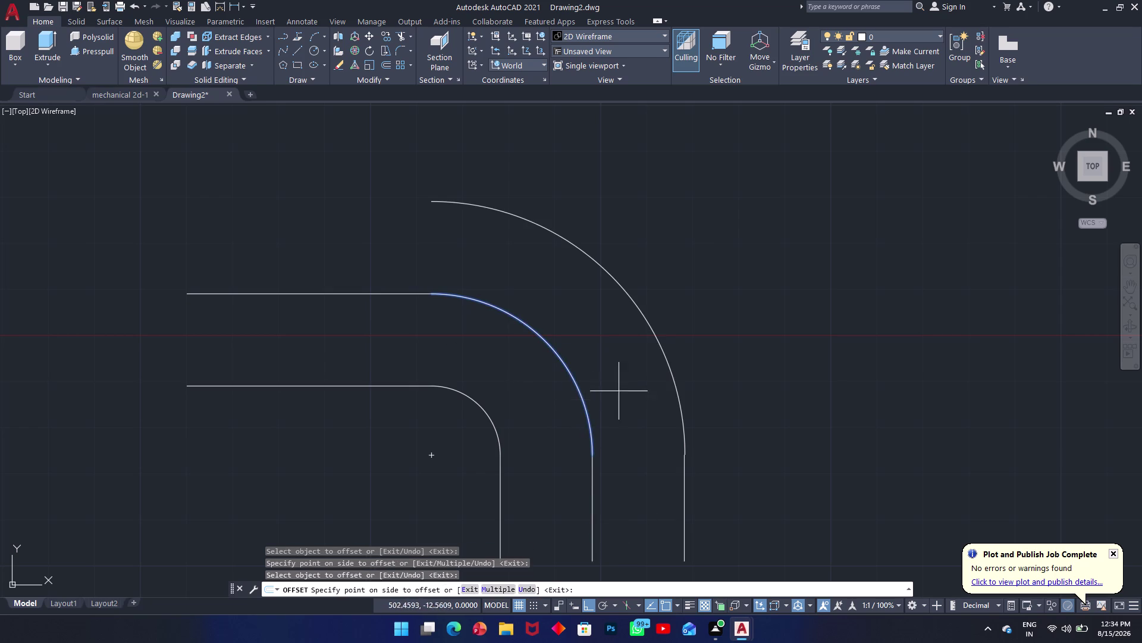
click(633, 387)
click(403, 295)
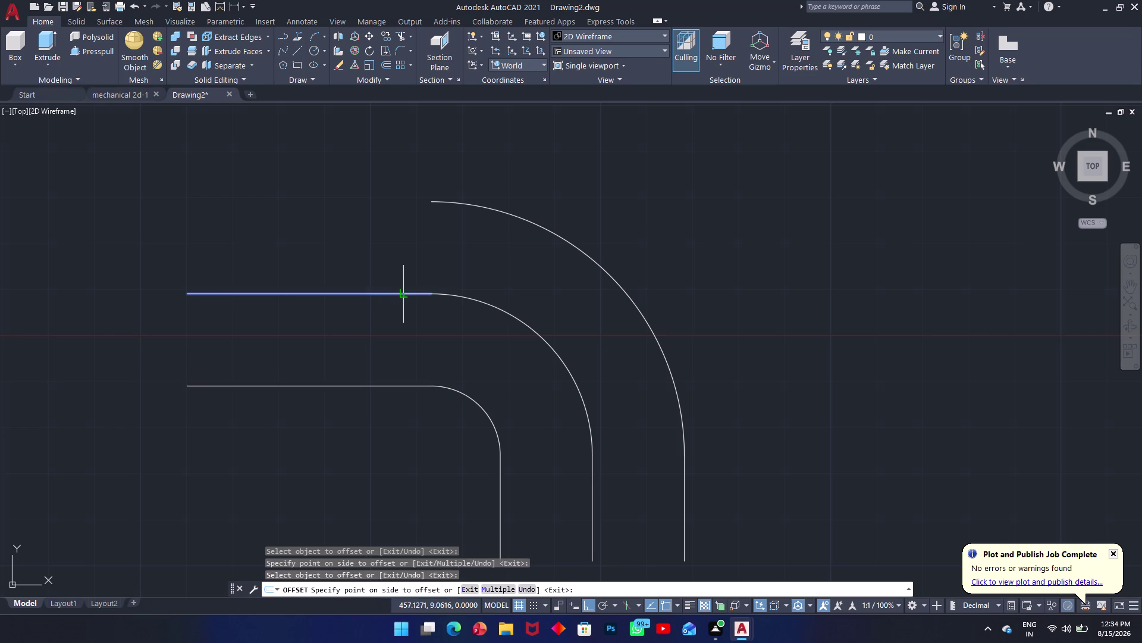
click(401, 237)
key(Escape)
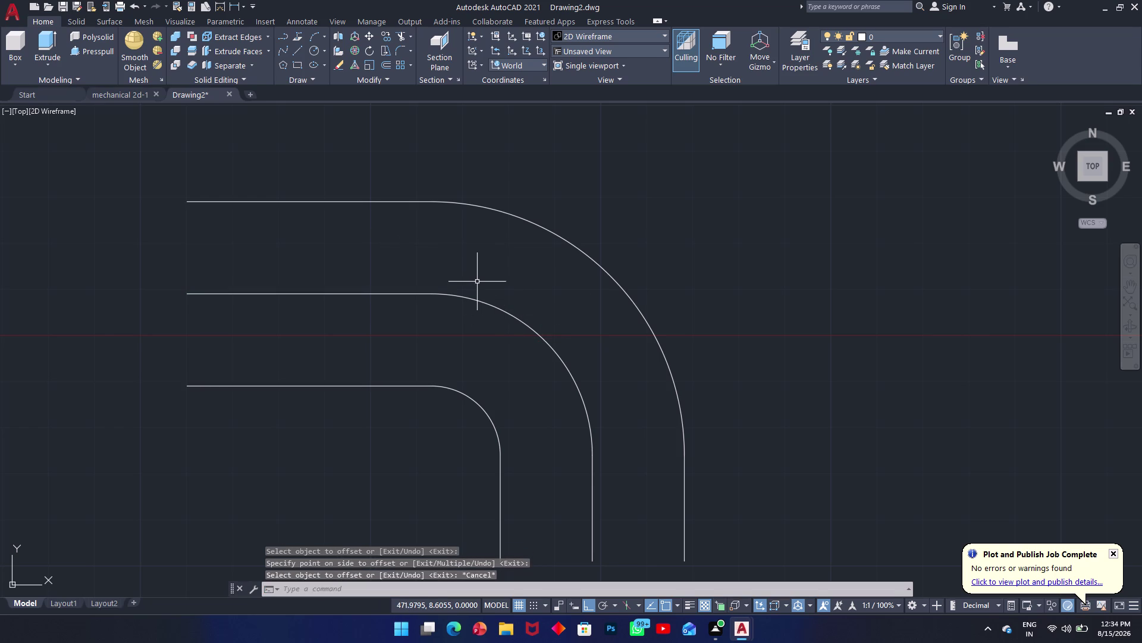
Cancel a stray line and restart OFFSET with a 13-unit distance.
key(l)
key(Return)
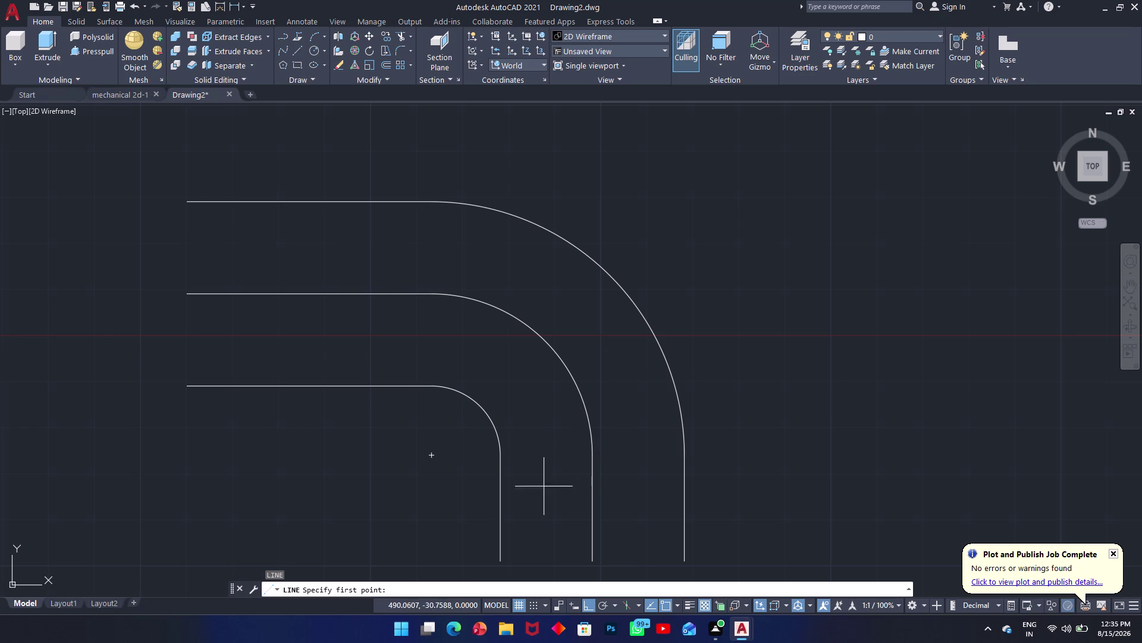
key(Escape)
text(o)
key(space)
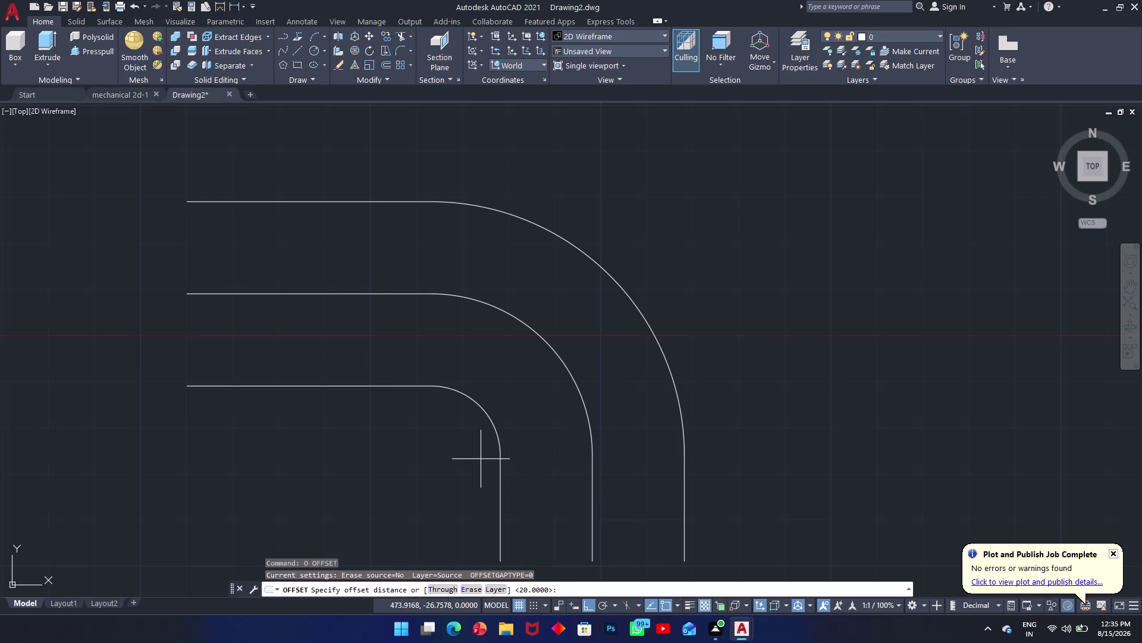
key(1)
key(3)
key(Return)
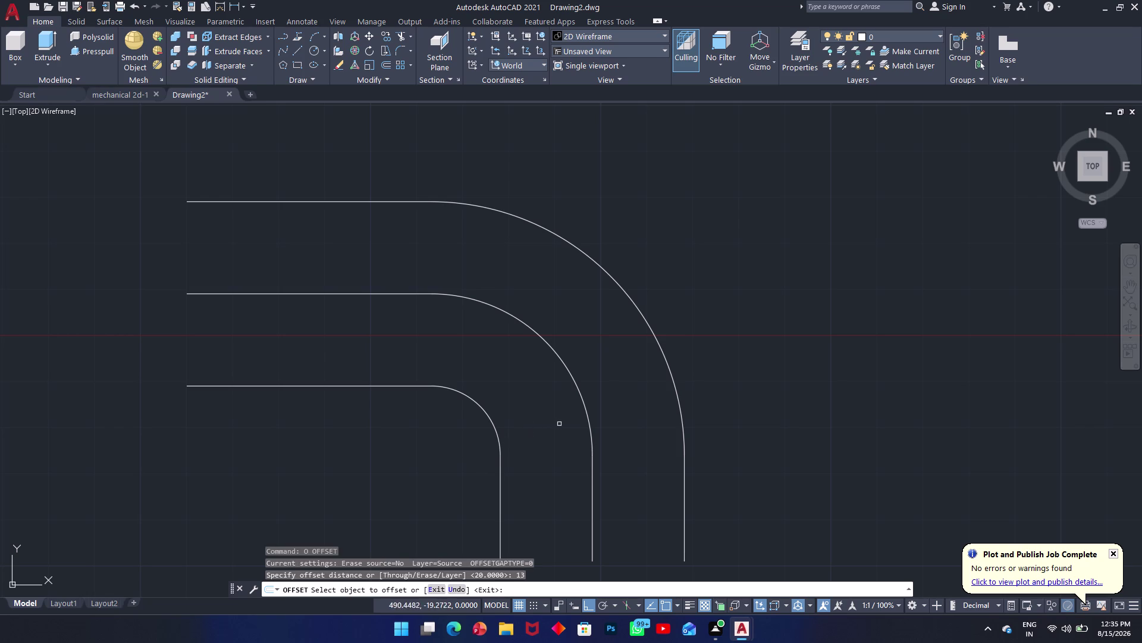
Offset the original arc, vertical leg and horizontal run 13 units inward.
click(589, 422)
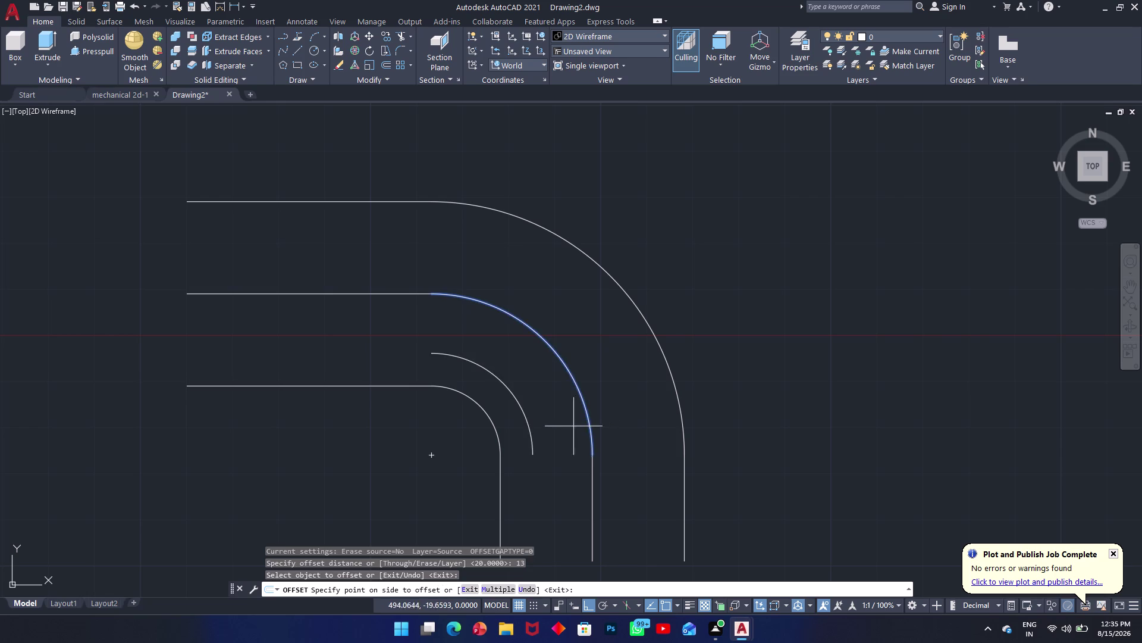
click(554, 431)
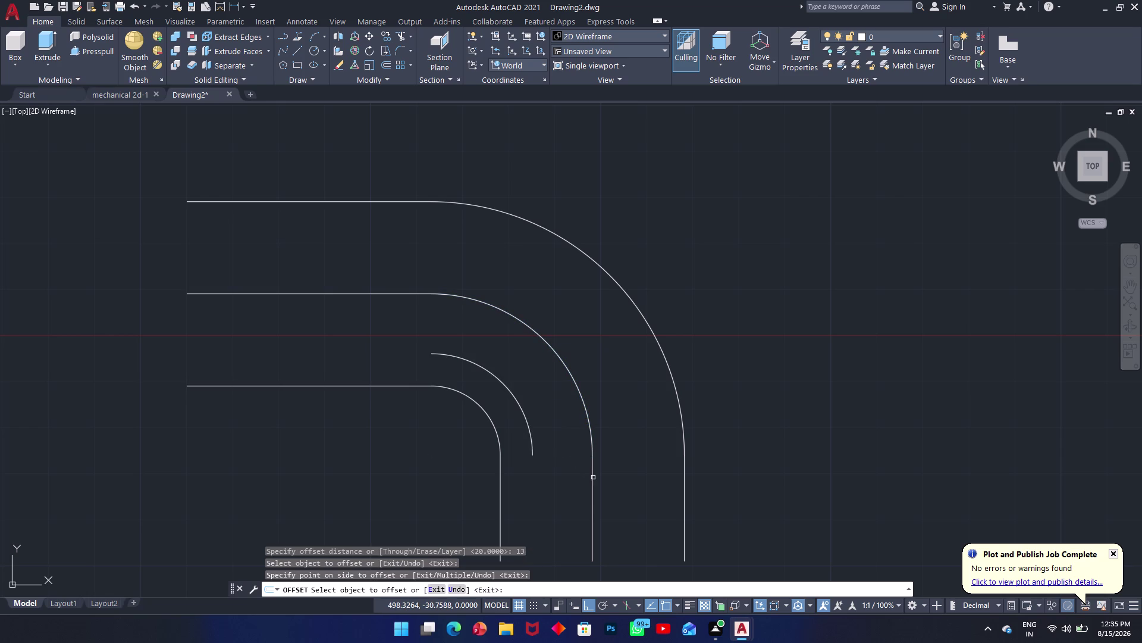
click(594, 477)
click(560, 481)
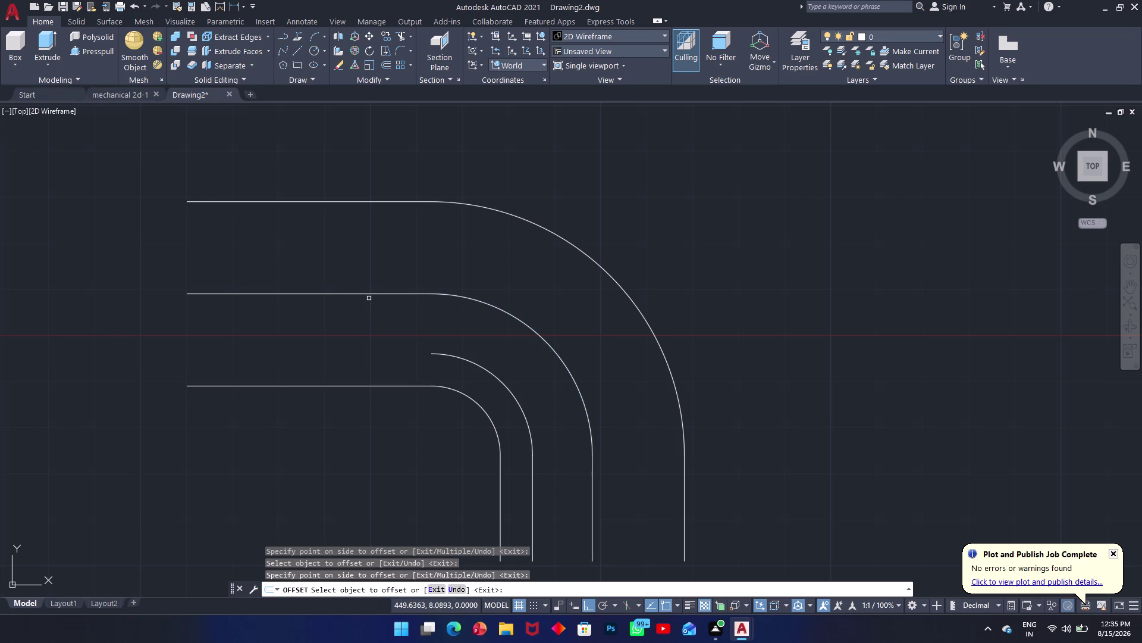
click(369, 295)
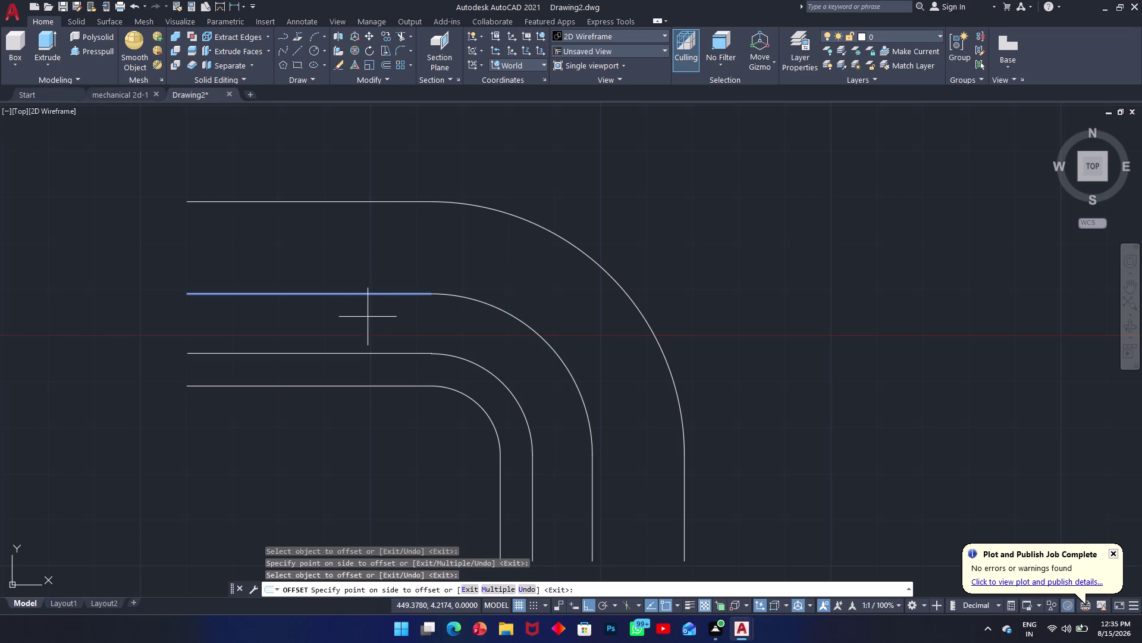
click(368, 319)
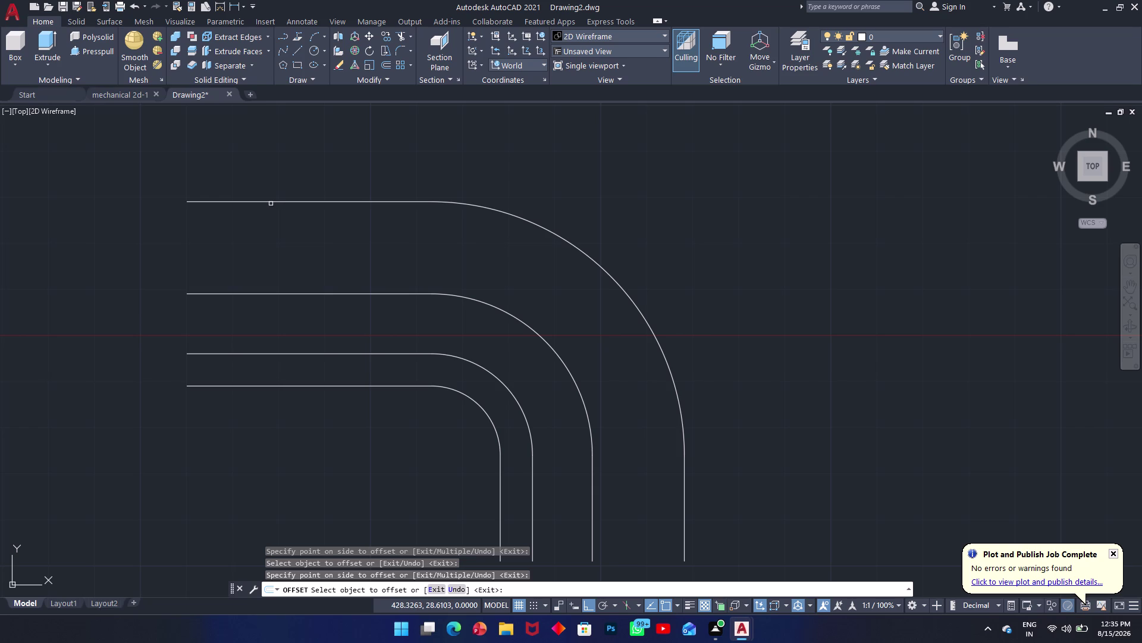
Offset the original horizontal run, arc and vertical leg 13 units outward.
click(279, 295)
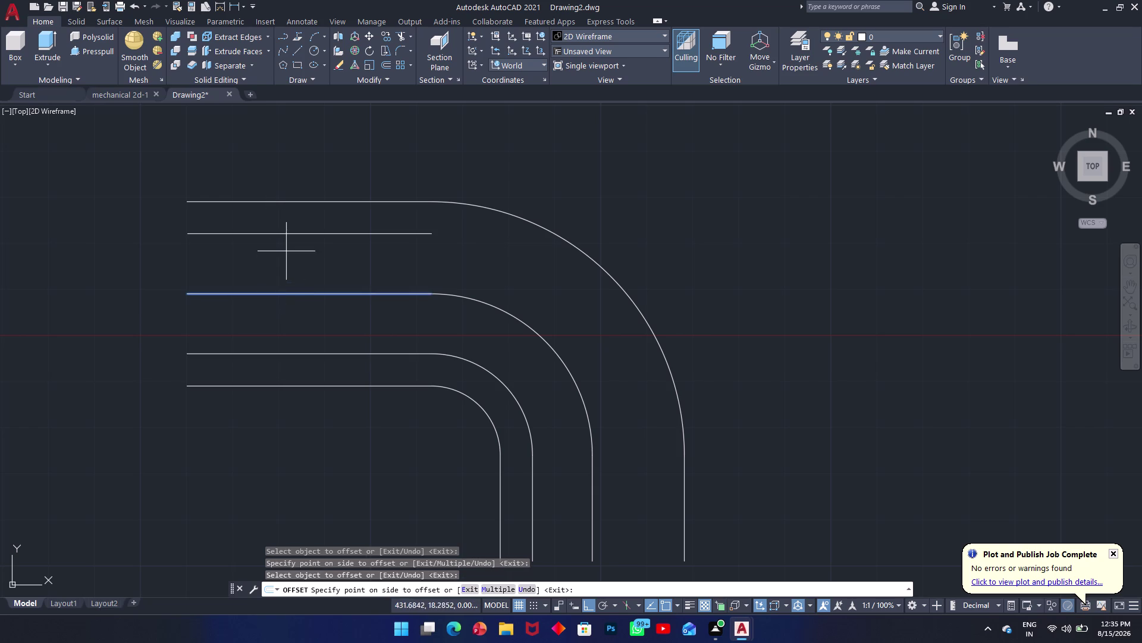
click(287, 250)
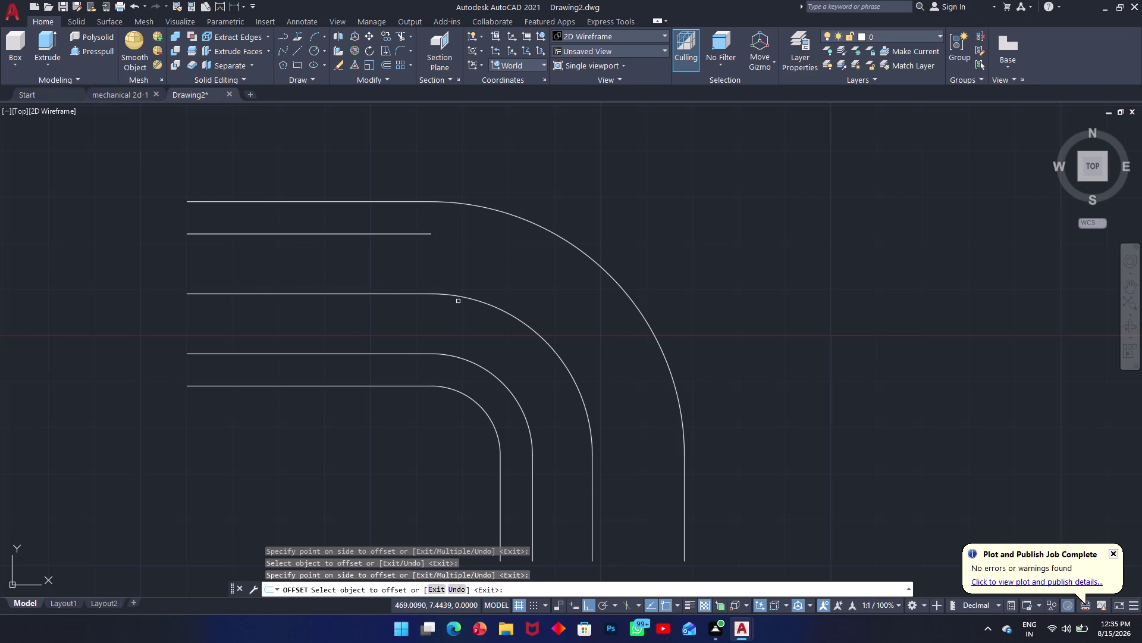
click(469, 301)
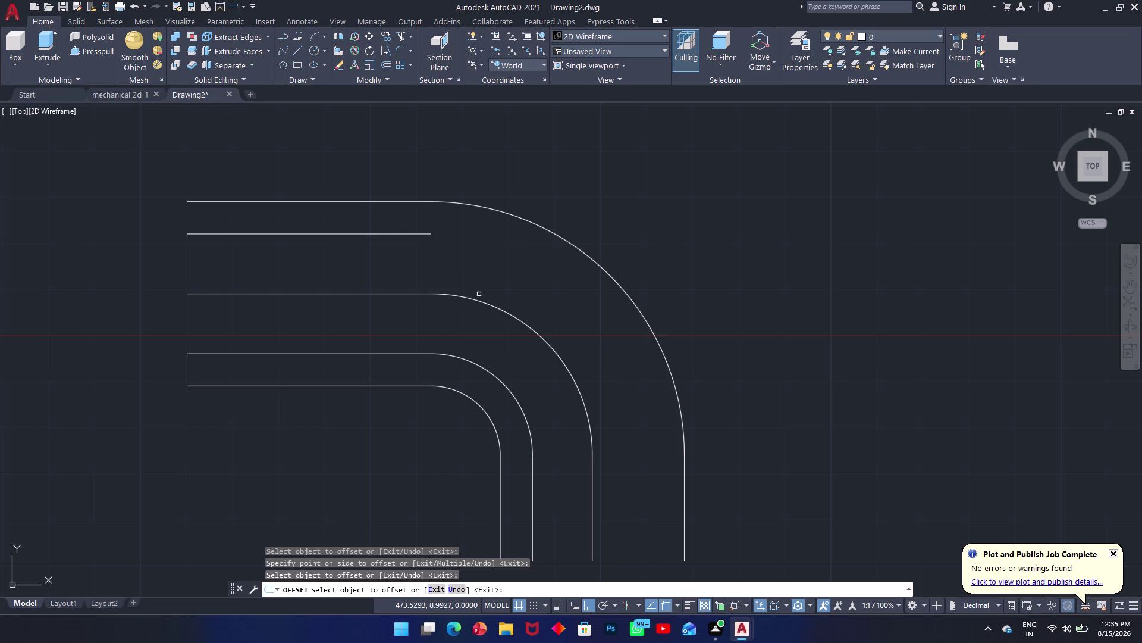
click(480, 300)
click(480, 275)
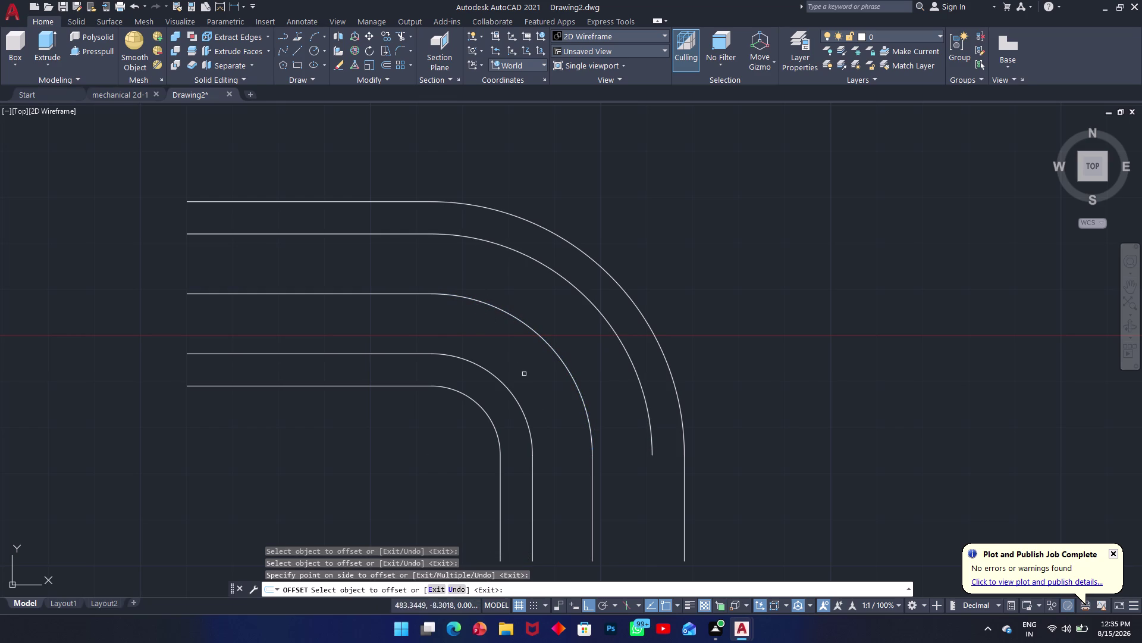
click(591, 480)
click(637, 477)
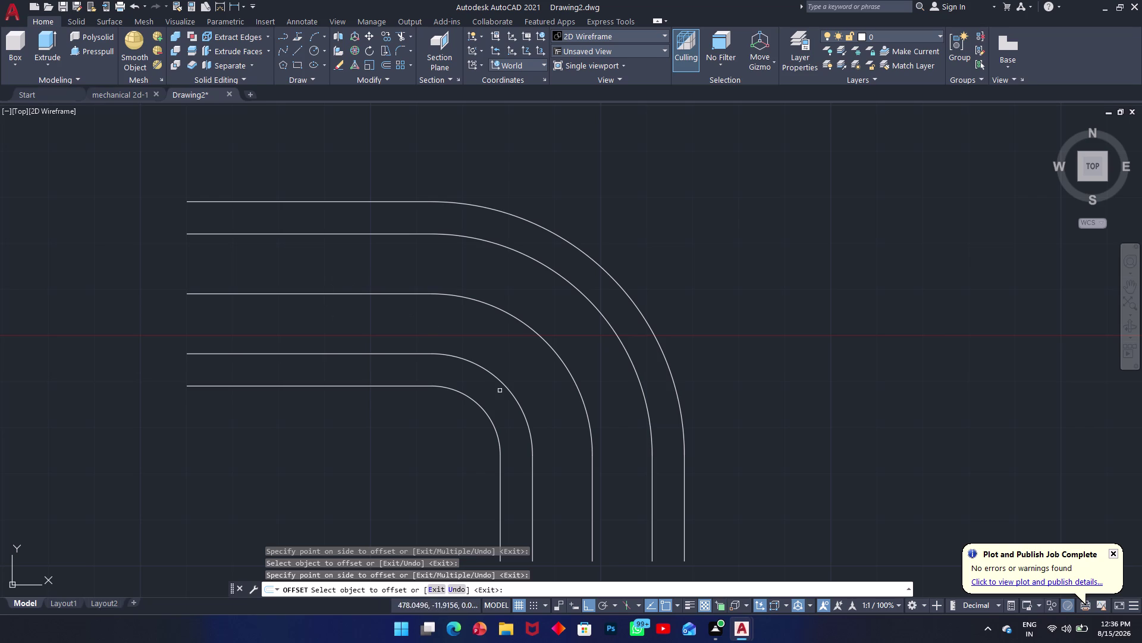
middle_drag(568, 428, 574, 346)
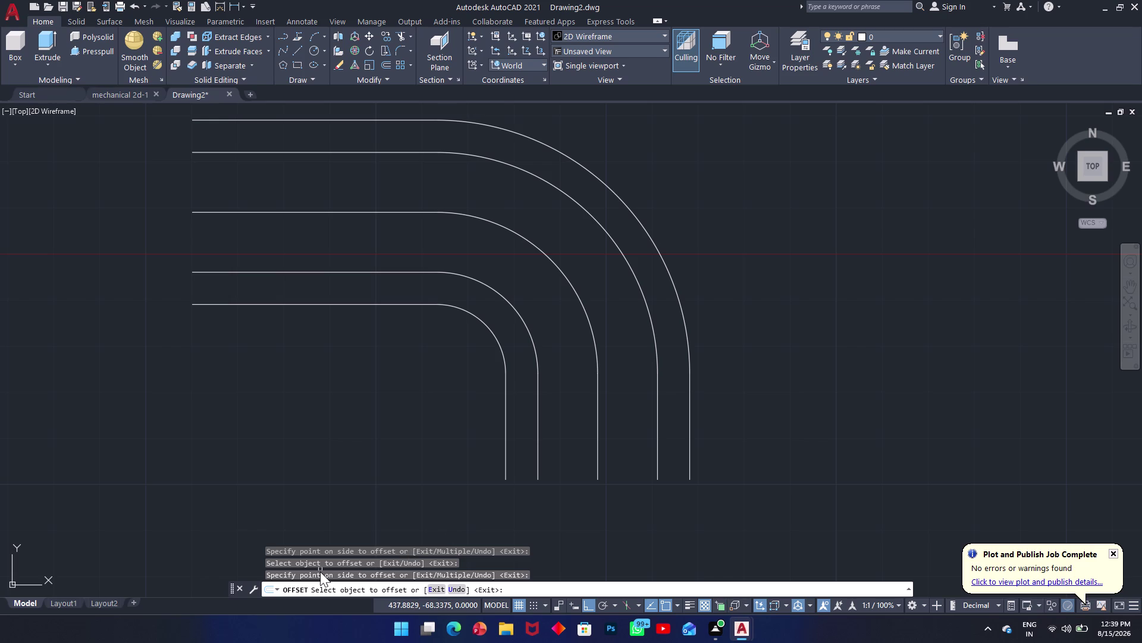
From the centre leg's bottom end, draw lines 29 units right and 11 down.
key(l)
key(Escape)
text(l)
key(space)
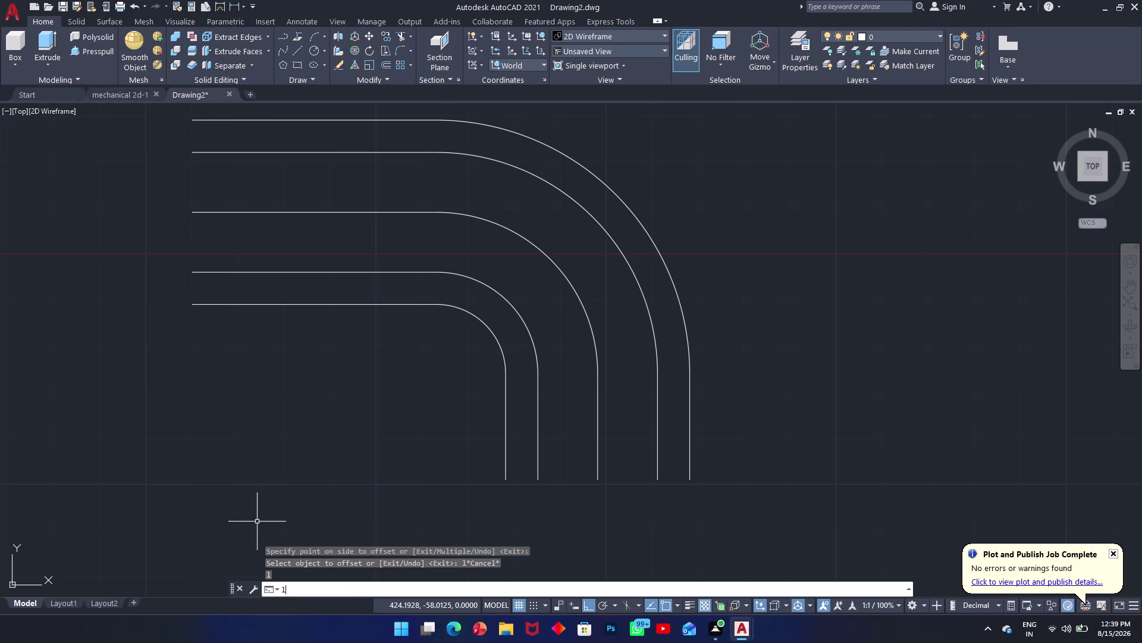
click(601, 477)
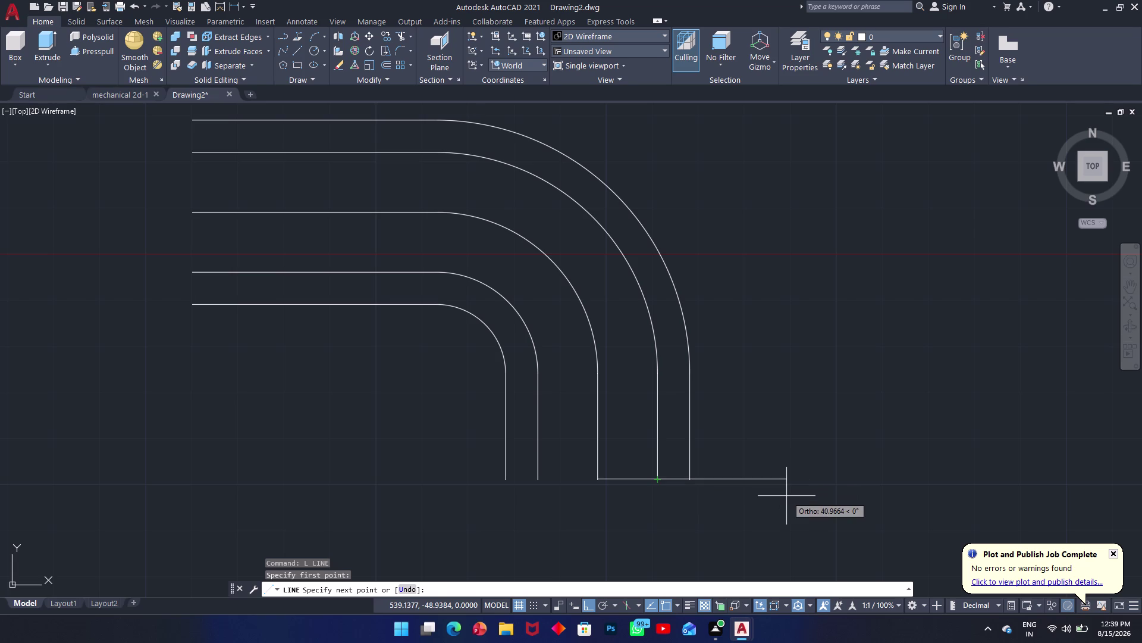
text(29)
key(Return)
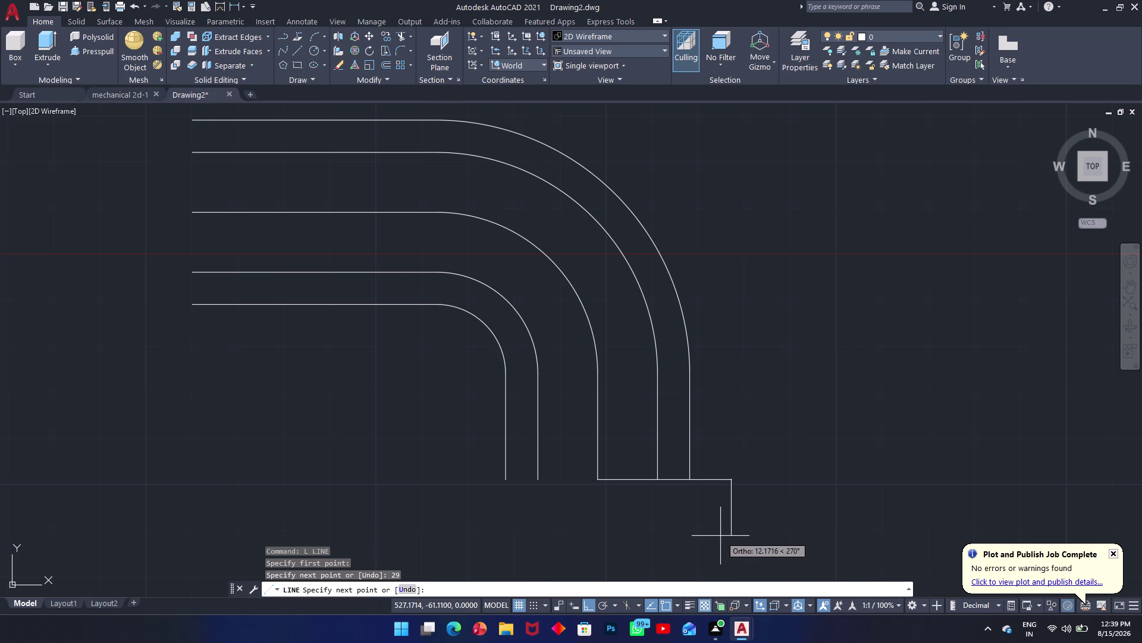
text(11)
key(Return)
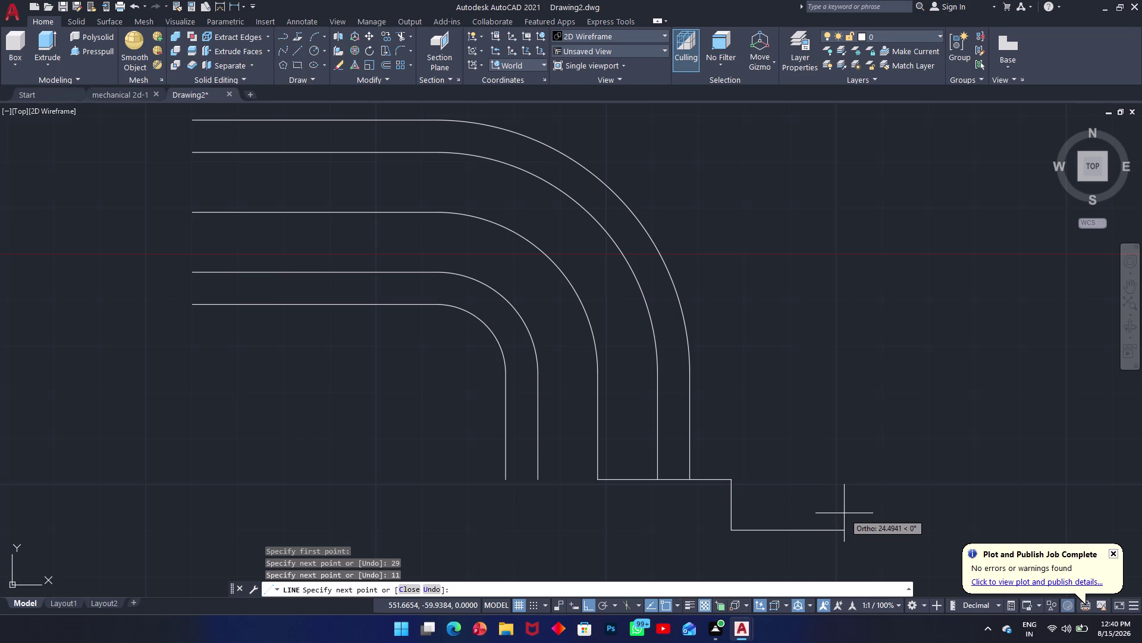
Finish the flange outline with a 15-unit line right and an 11-unit segment.
text(15)
key(Return)
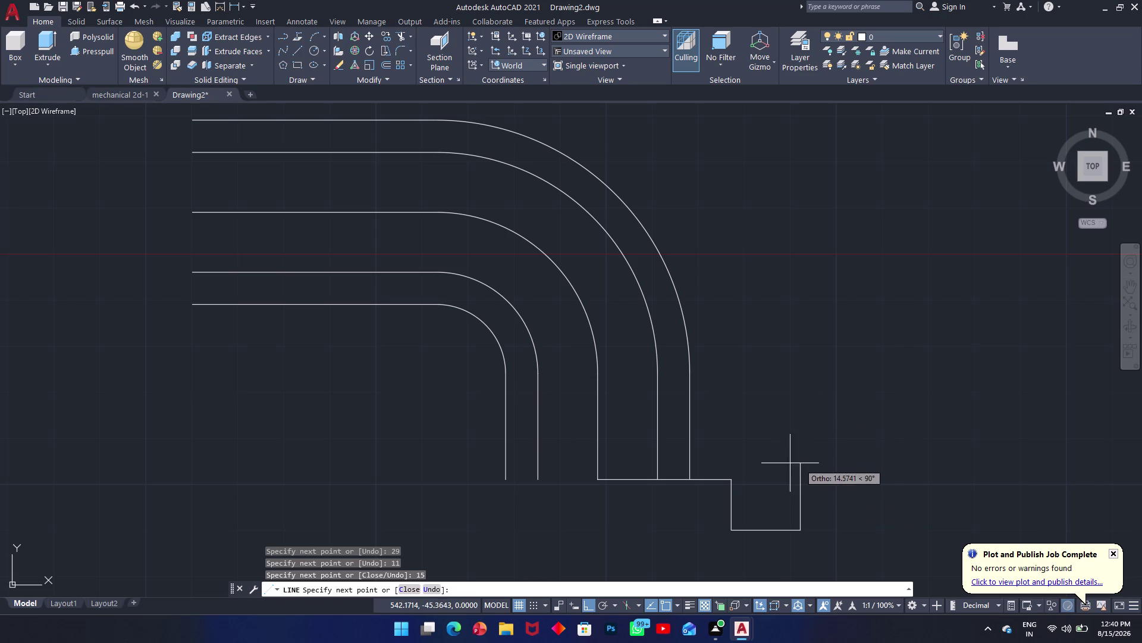
text(1)
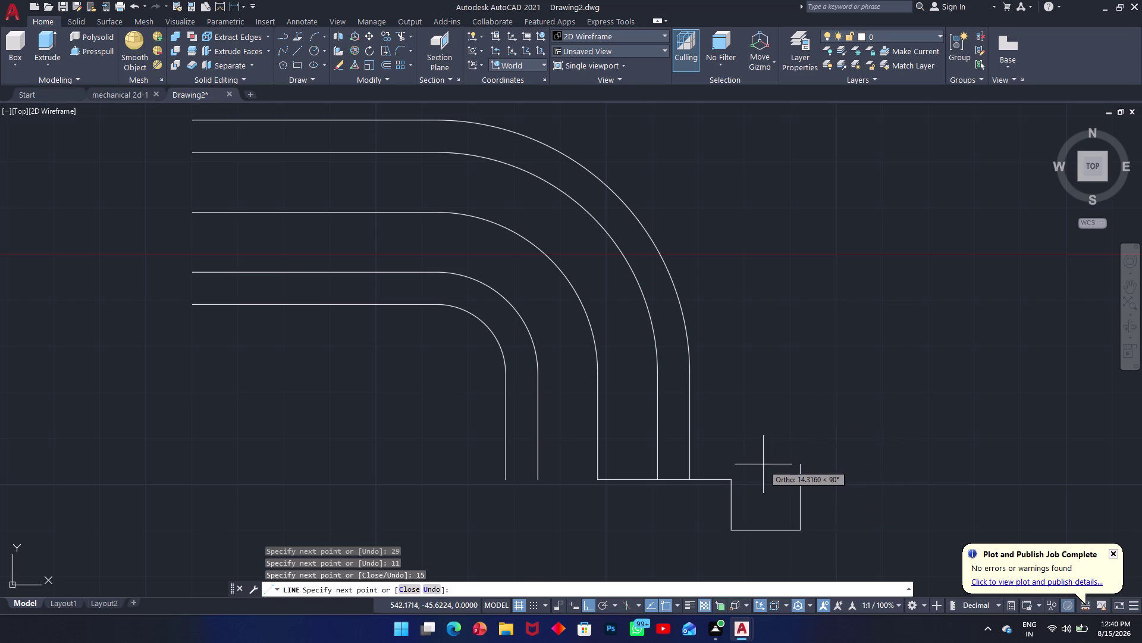
text(1)
key(Return)
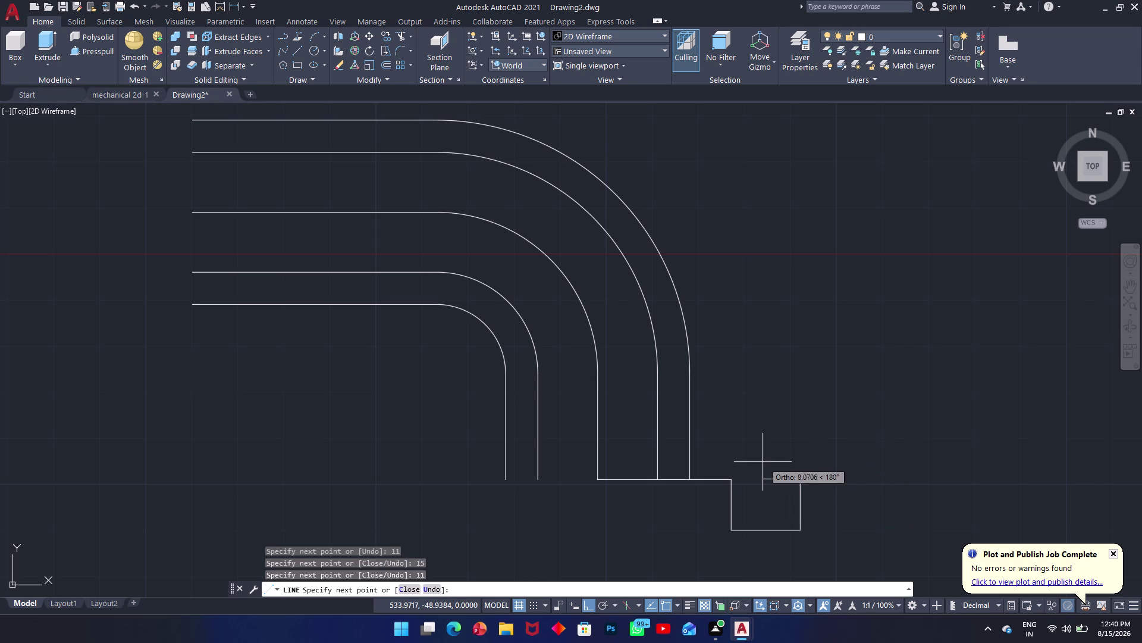
click(732, 483)
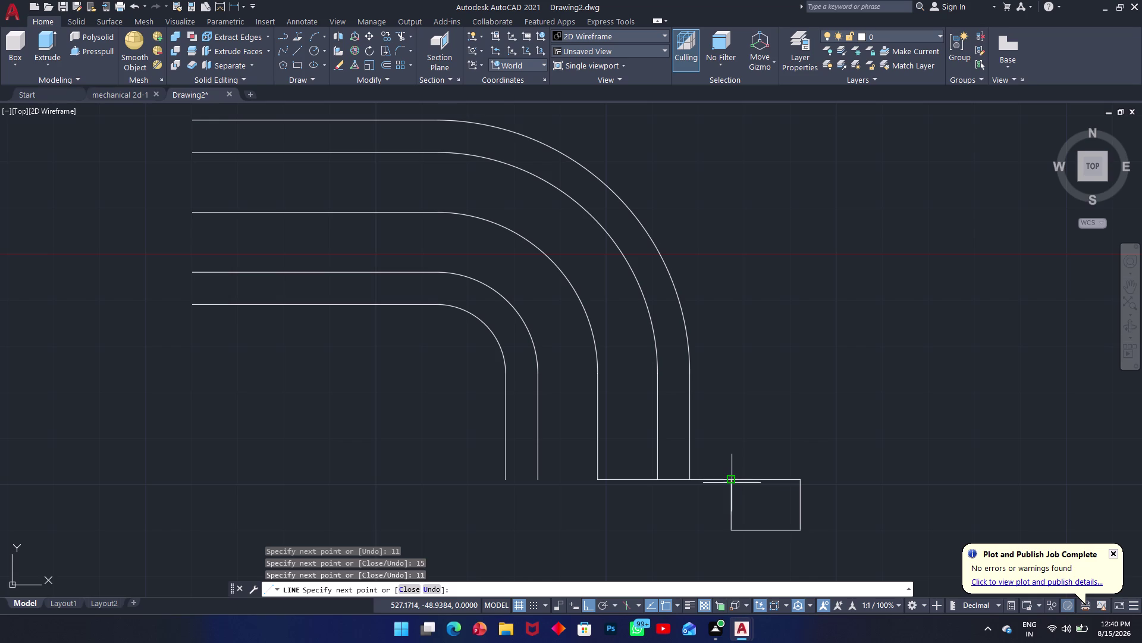
key(Escape)
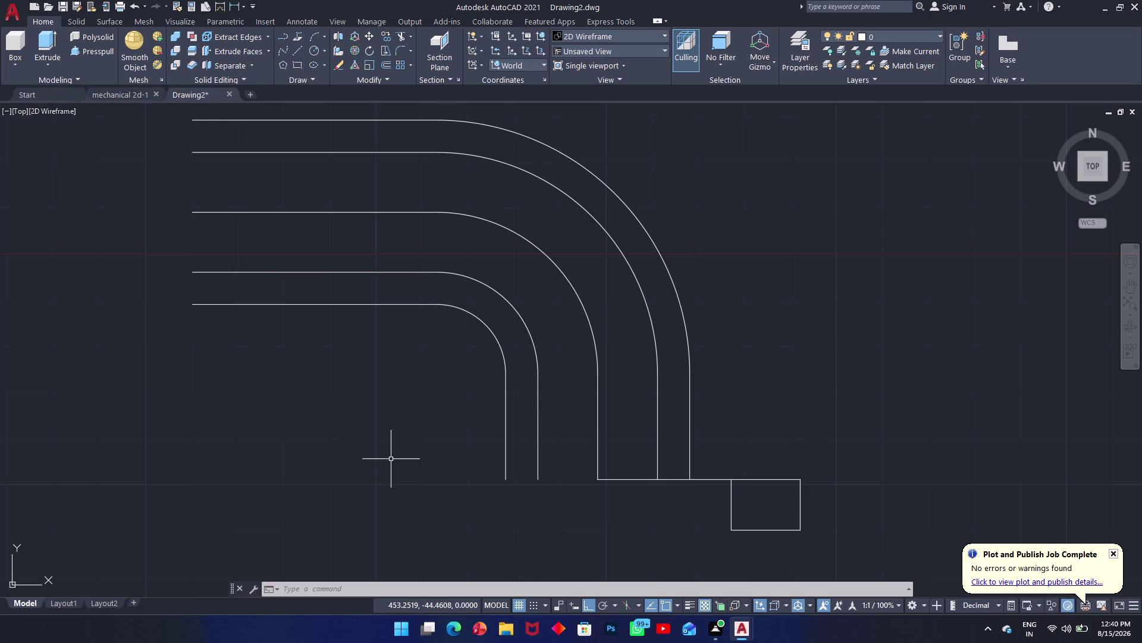
Attempt a fillet between the outer right wall and base line, which fails.
text(fi)
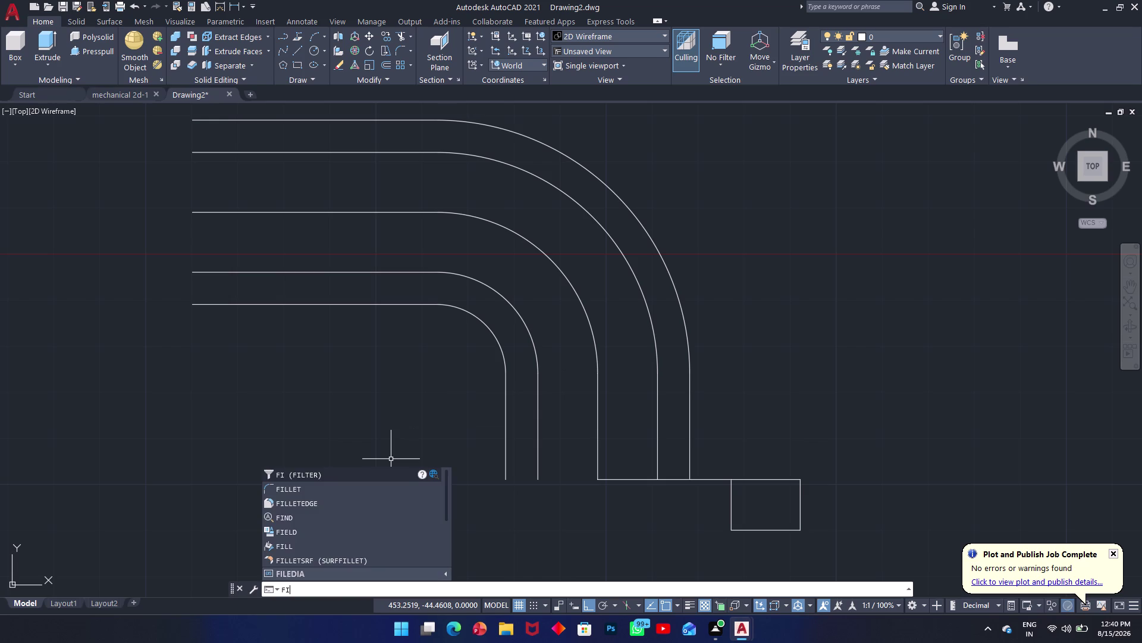
key(BackSpace)
key(space)
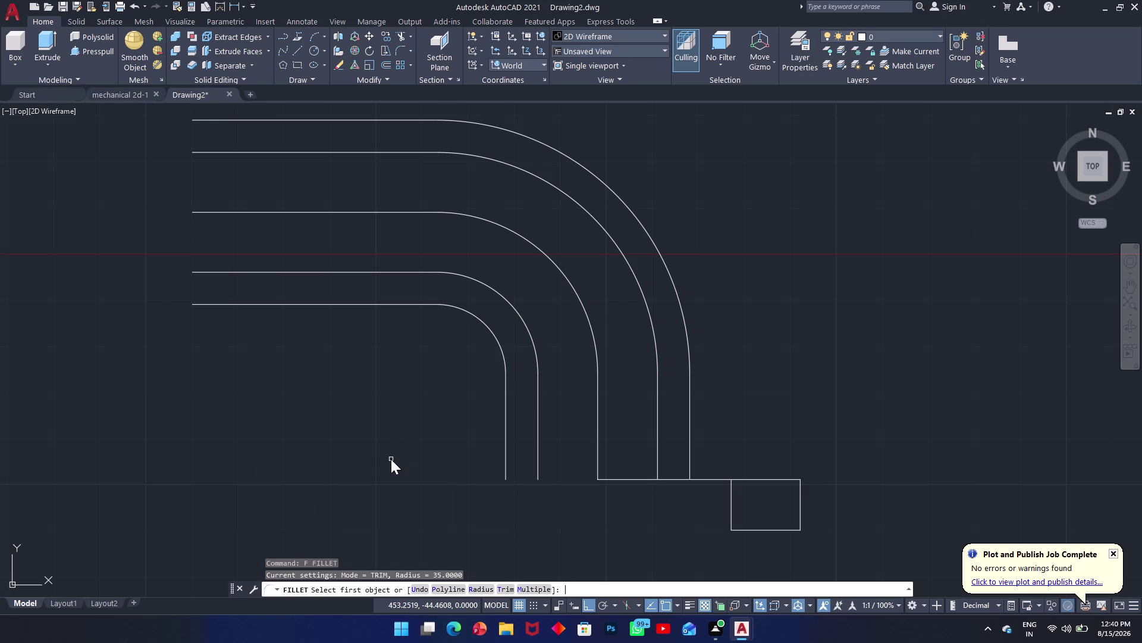
click(690, 475)
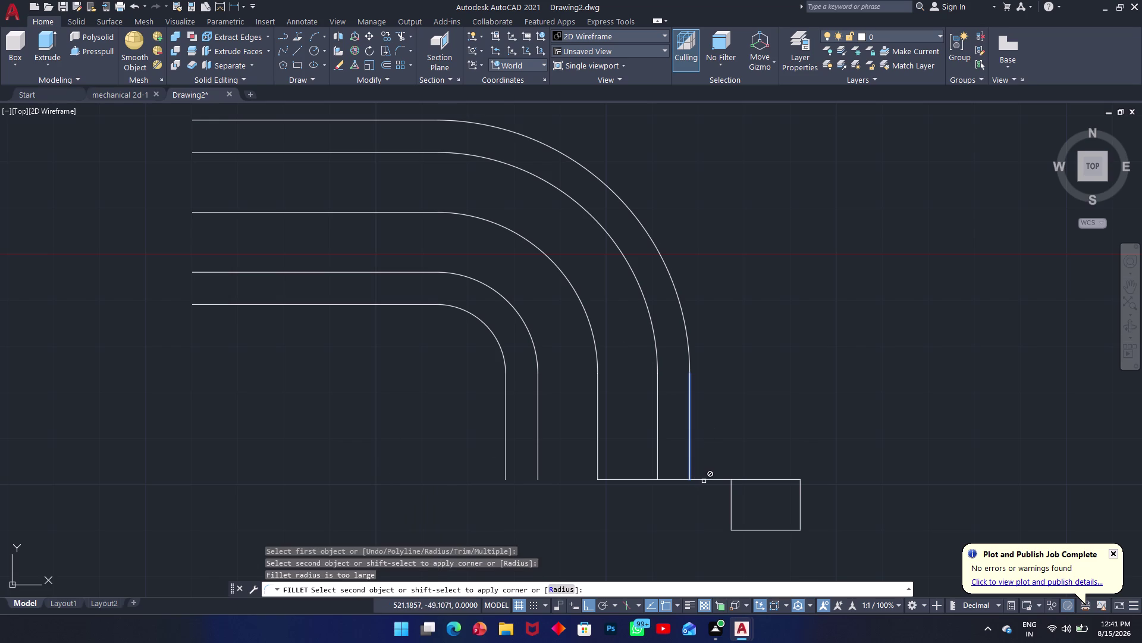
click(704, 480)
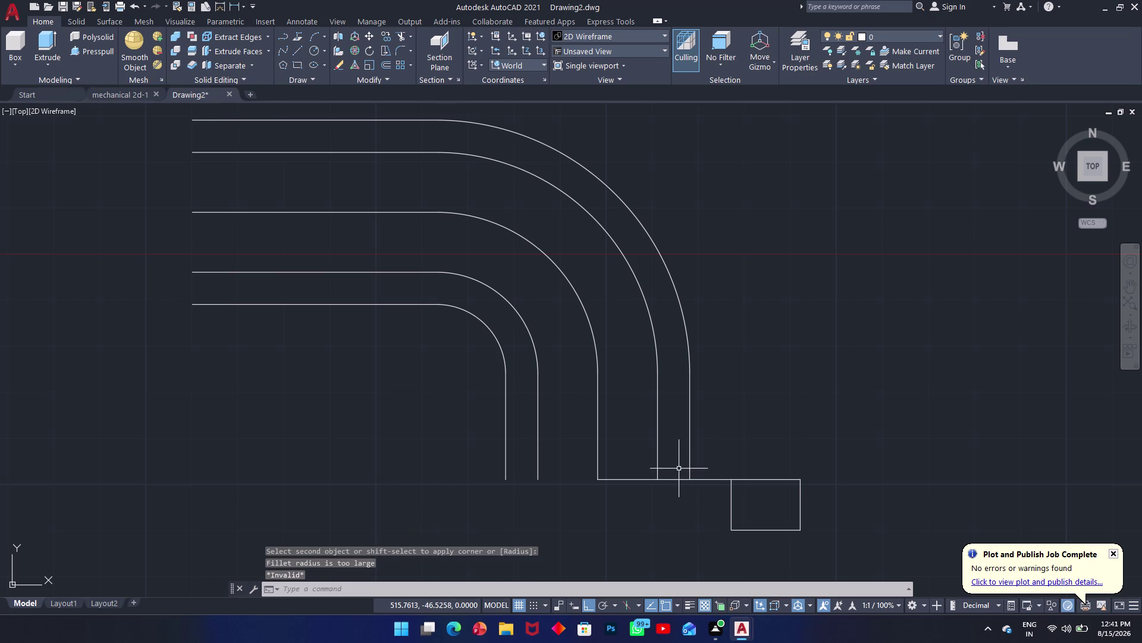
key(Escape)
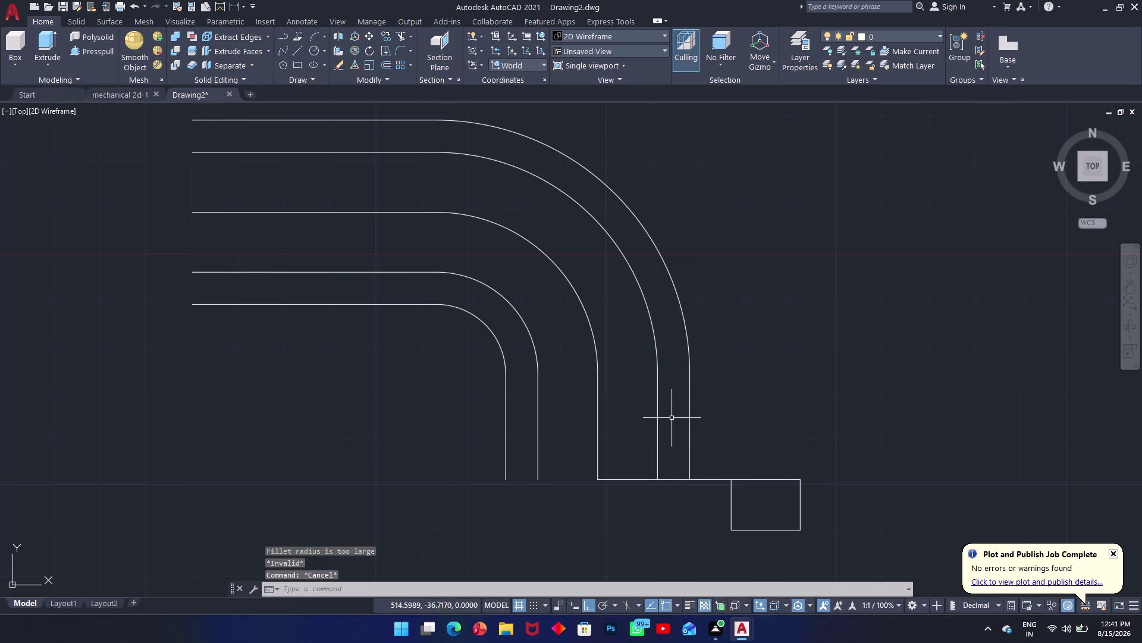
Trim the bottom line between the two rightmost walls with a fence.
text(tr)
key(space)
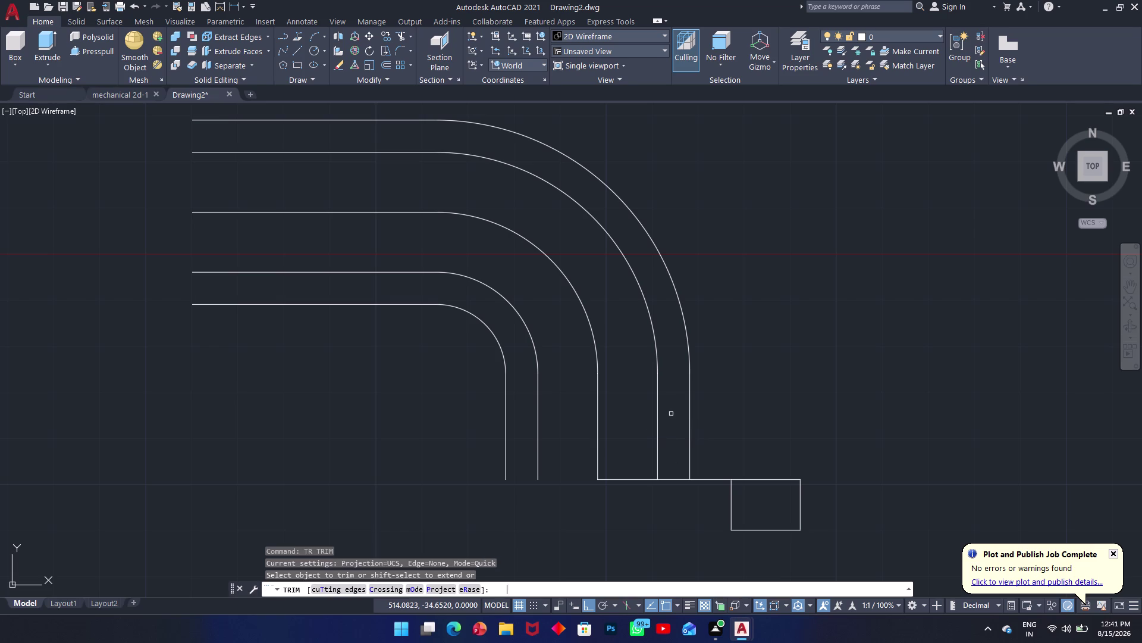
click(677, 473)
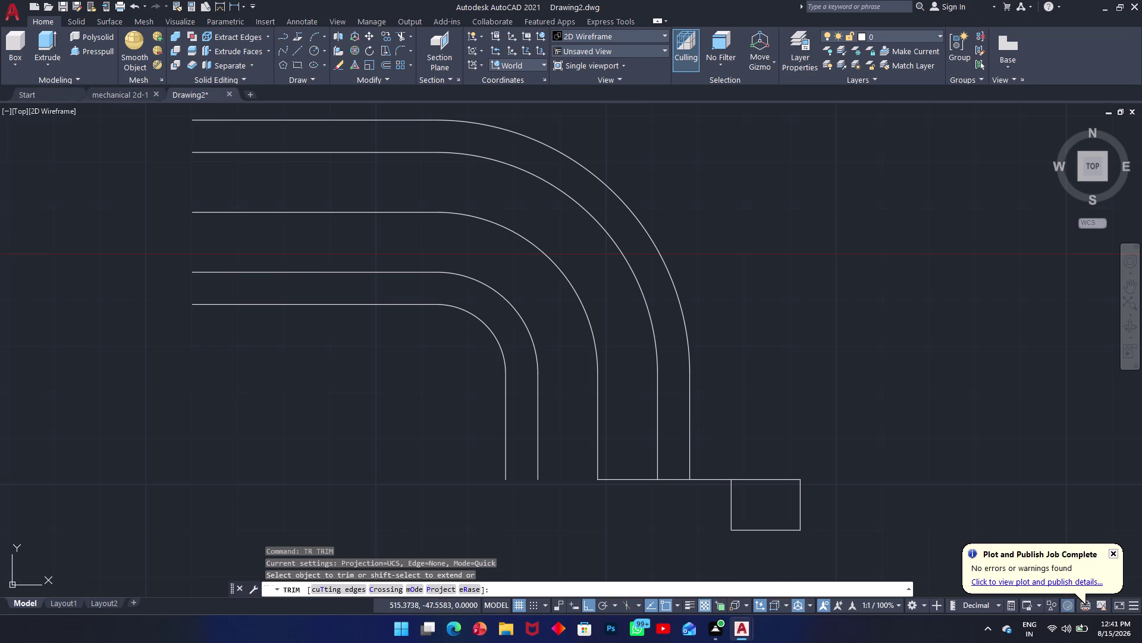
click(677, 495)
key(Escape)
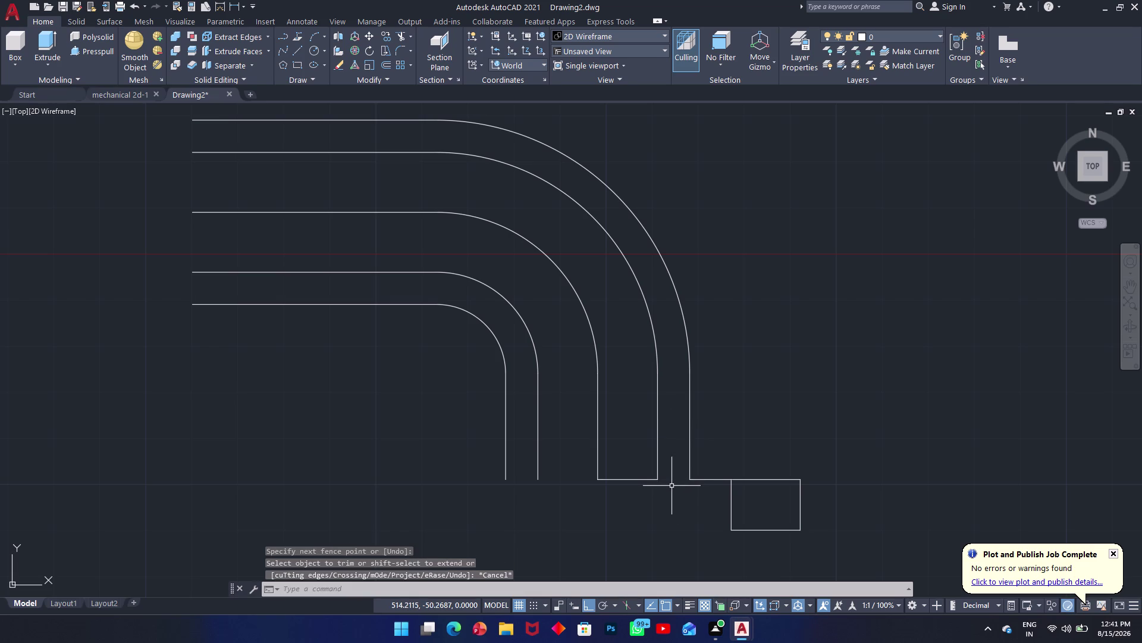
Retry the fillet with a 2.5 radius on the outer wall's corner edges.
text(f)
key(space)
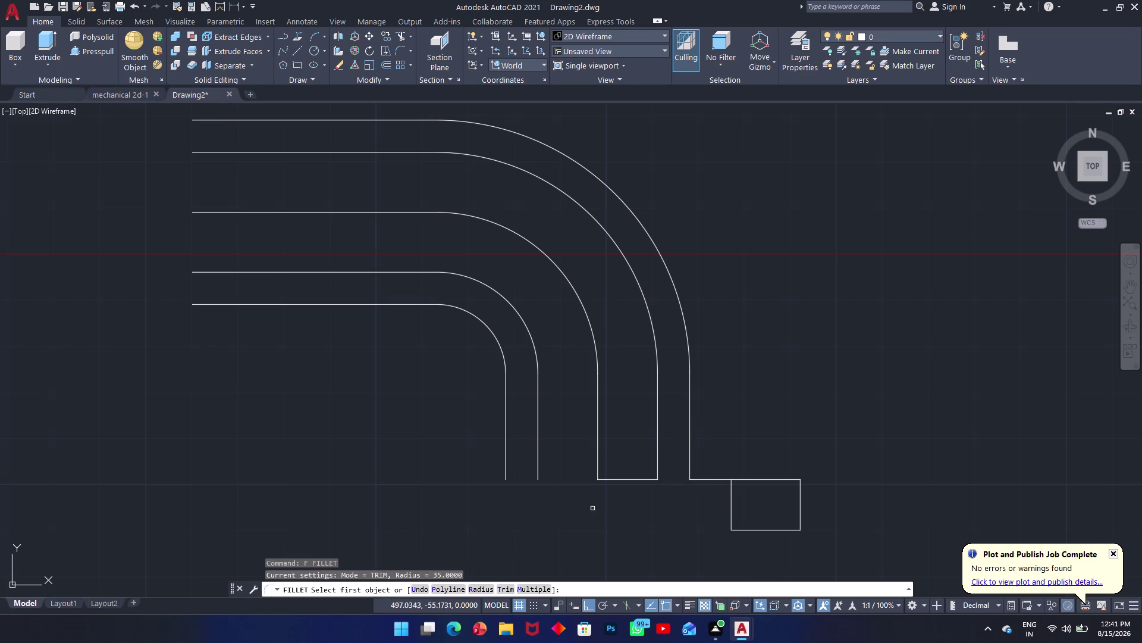
text(2.)
text(5)
key(Return)
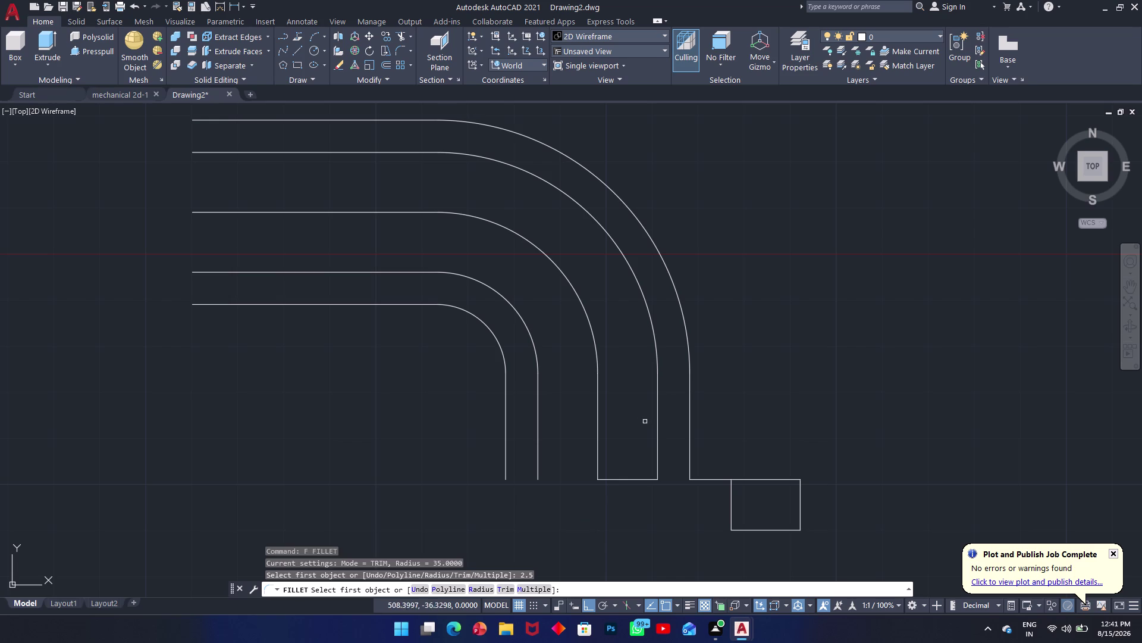
click(689, 469)
click(703, 479)
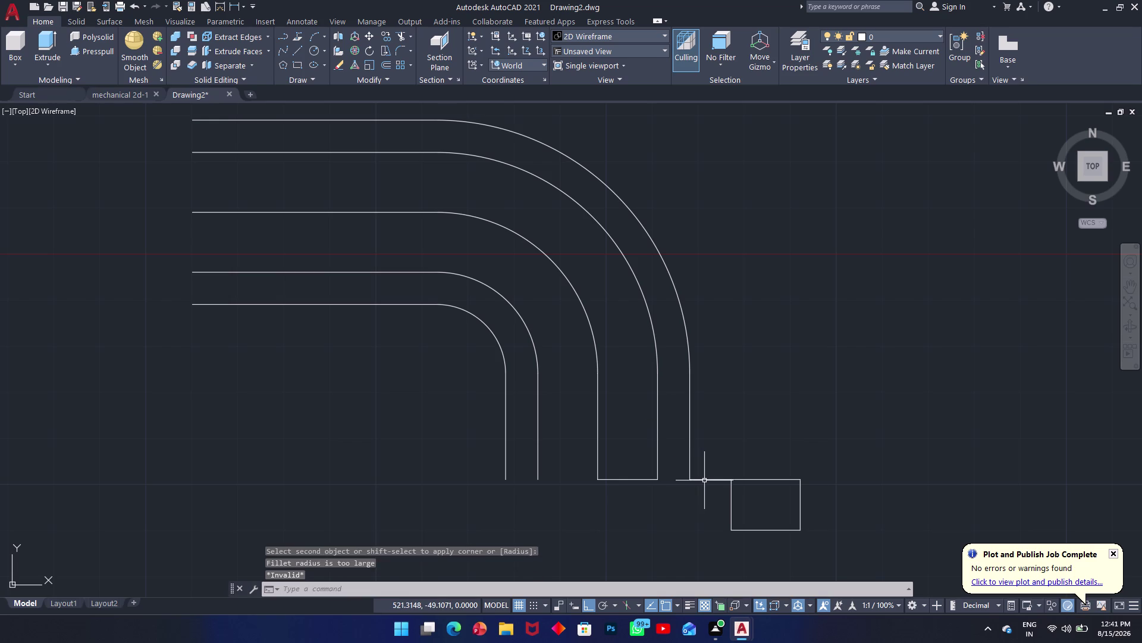
click(704, 480)
key(space)
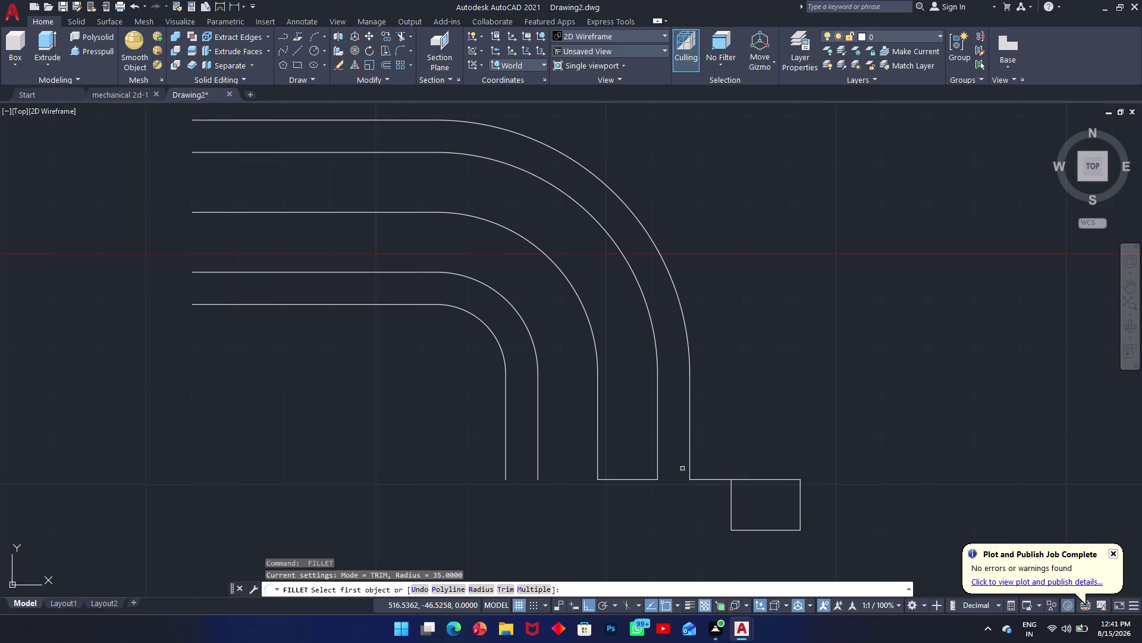
Make another 2.5 fillet attempt on the outer wall and flange top edge.
text(2.)
text(5)
key(Return)
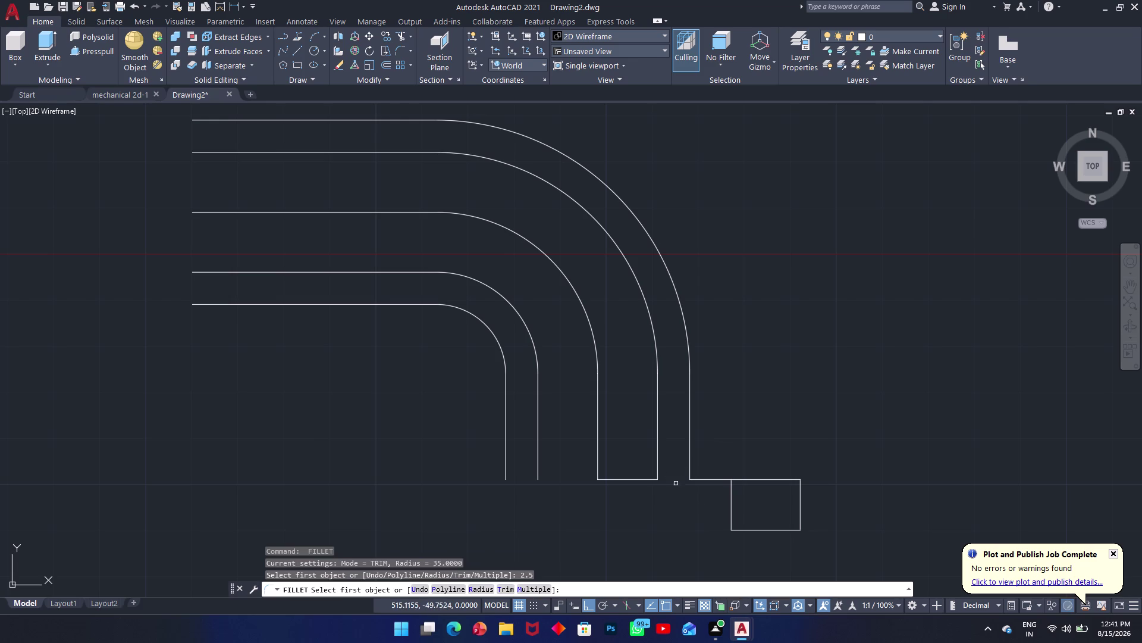
click(688, 472)
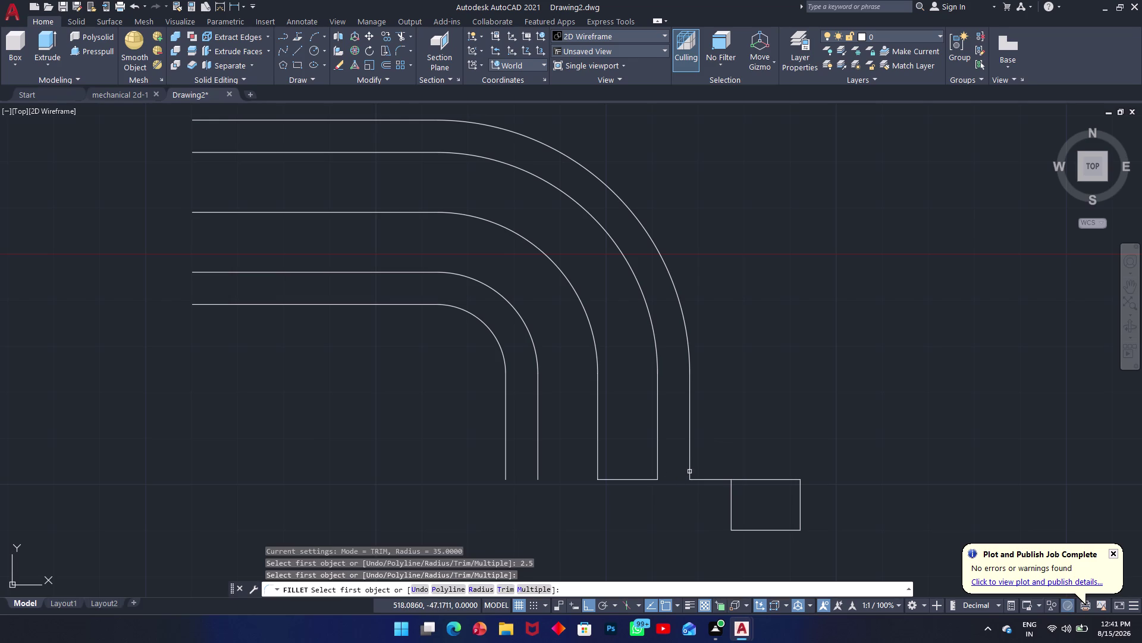
click(689, 471)
click(698, 479)
key(Escape)
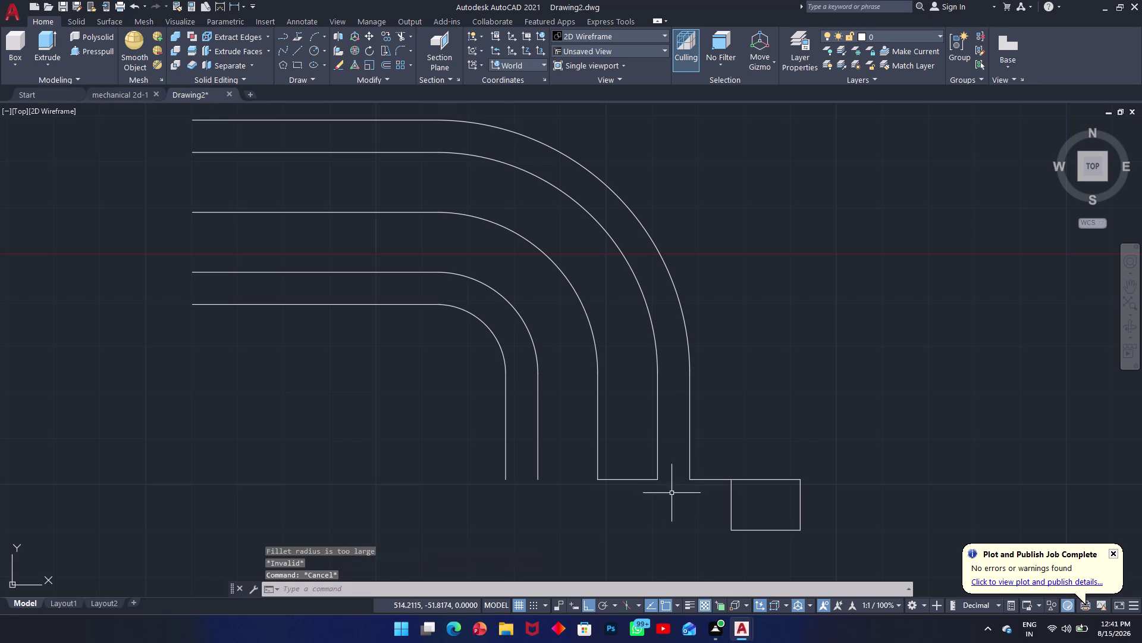
key(space)
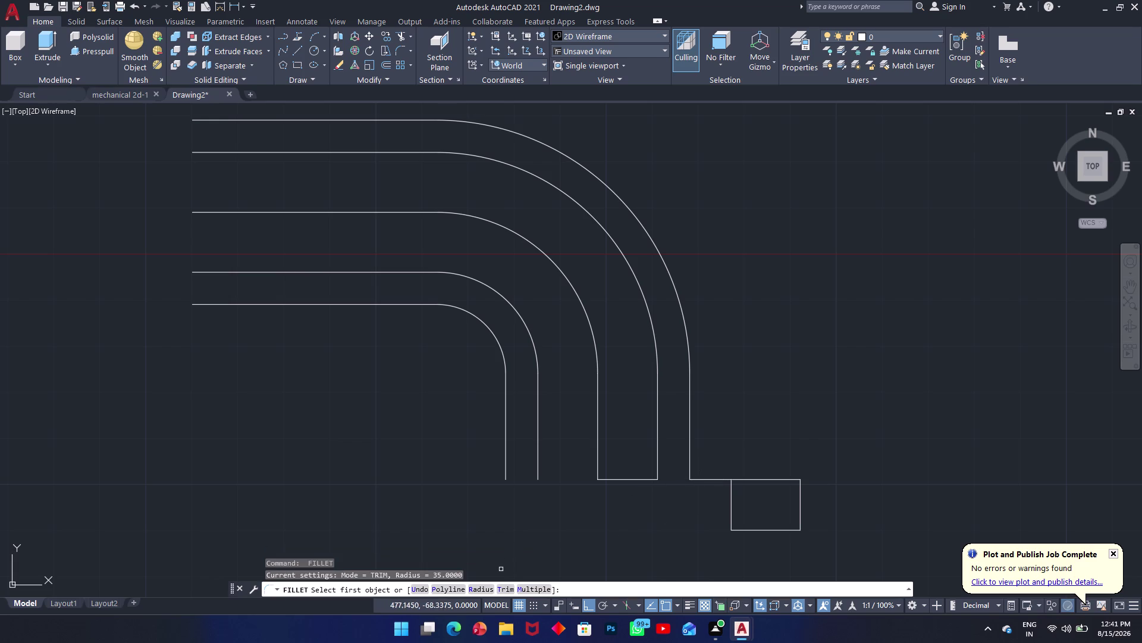
click(488, 586)
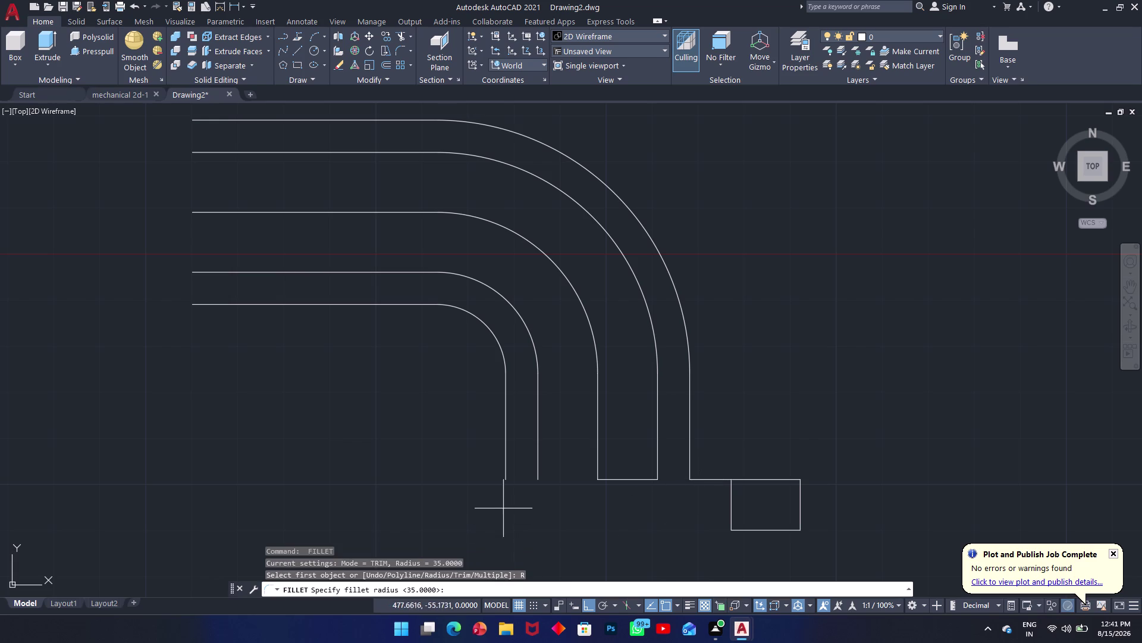
Set the fillet radius to 2.5 and round the outer wall's corner with the flange top edge.
text(2.5)
key(Return)
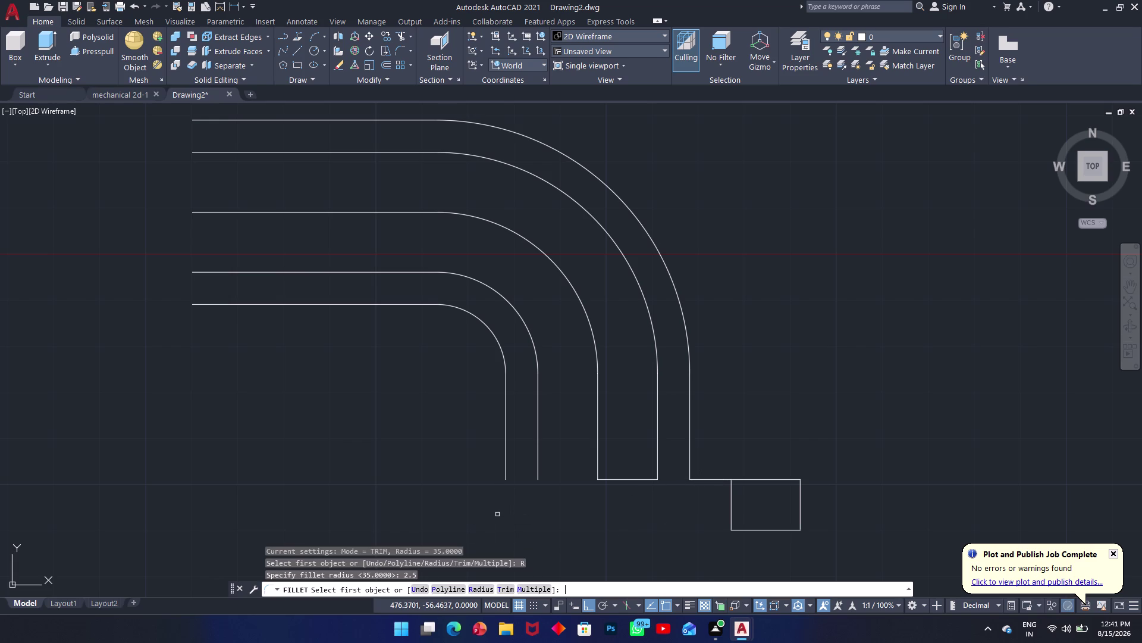
click(701, 482)
click(701, 480)
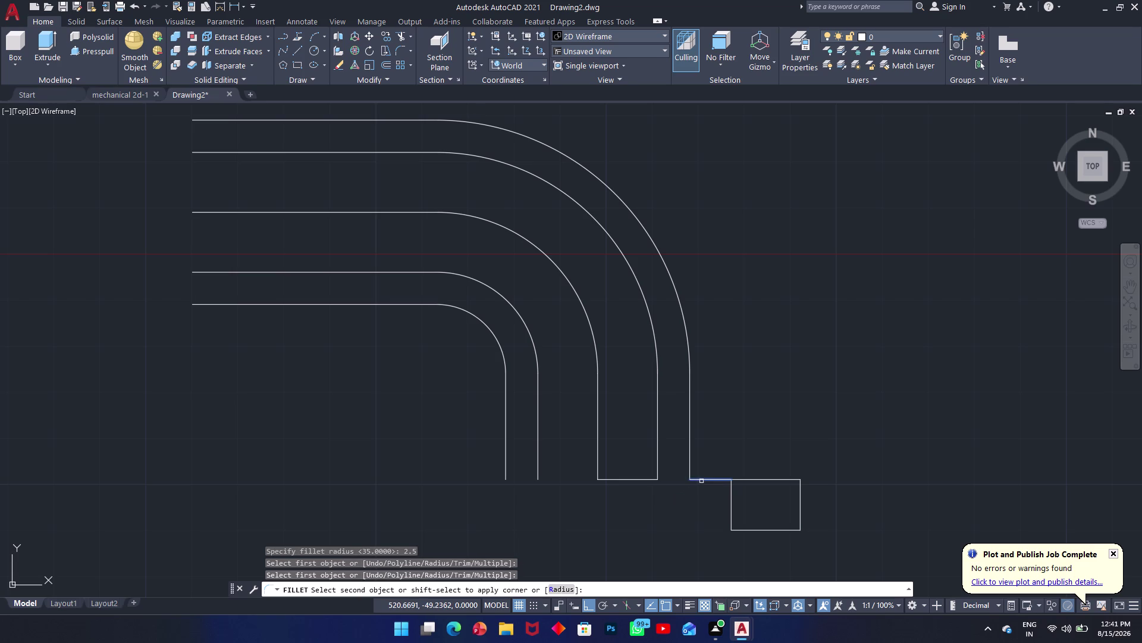
click(689, 470)
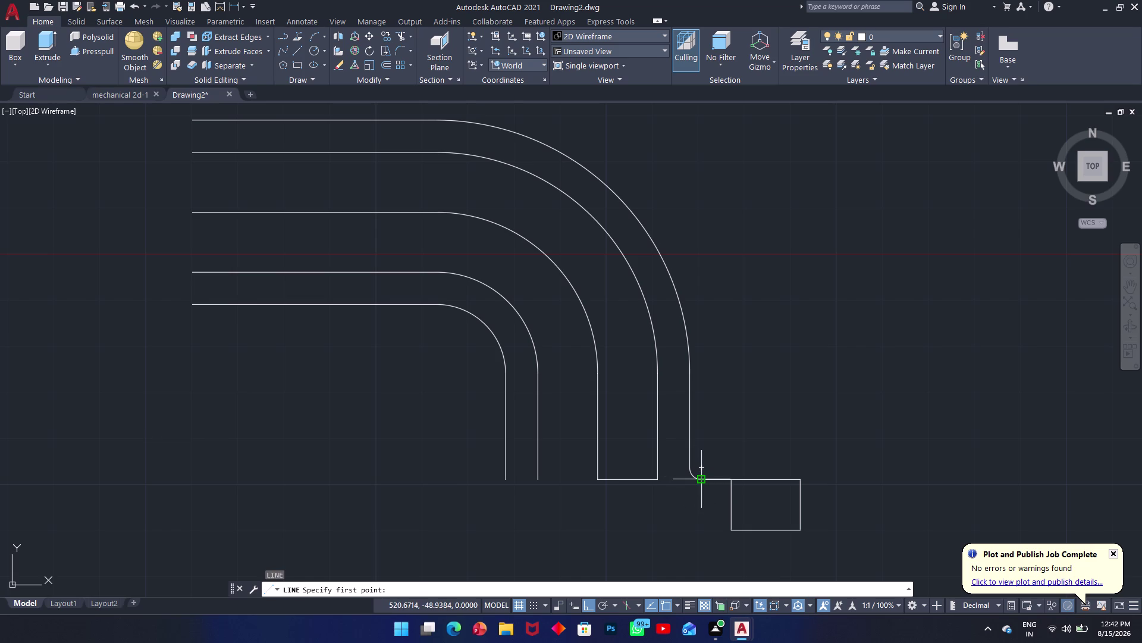
Draw an 11-unit vertical line from the fillet end to the flange bottom, then select it.
click(703, 481)
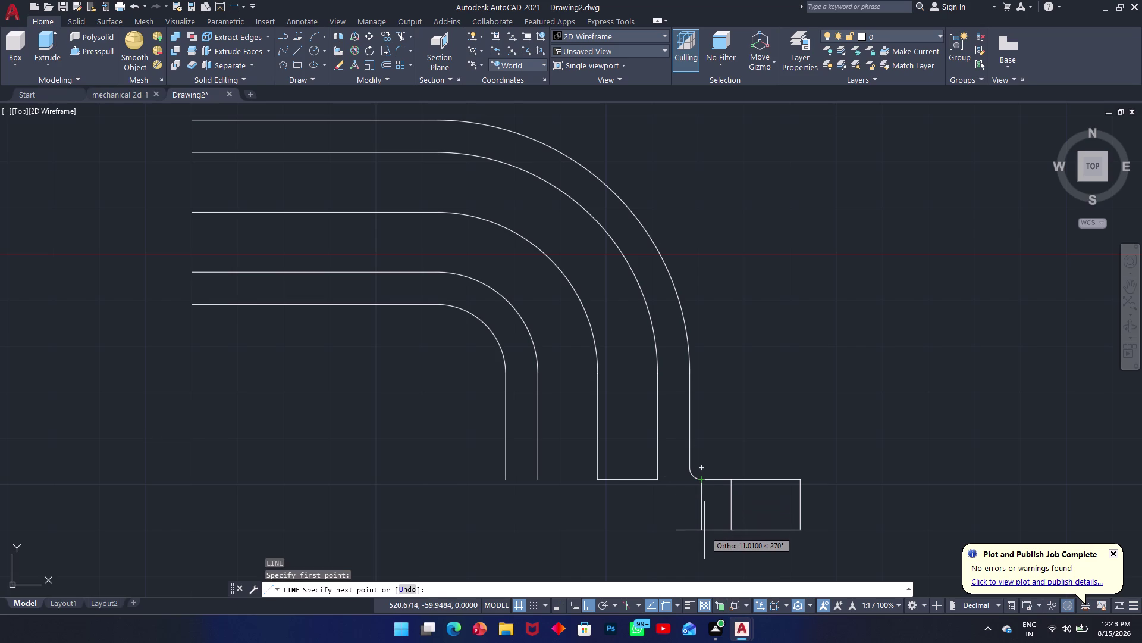
text(1)
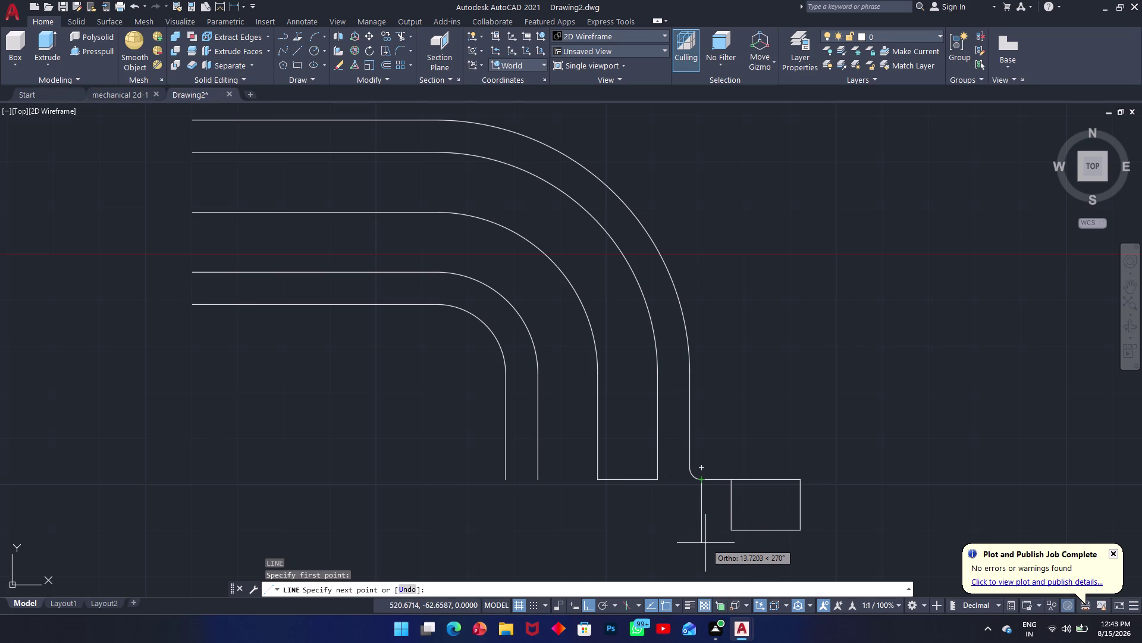
text(1)
key(Return)
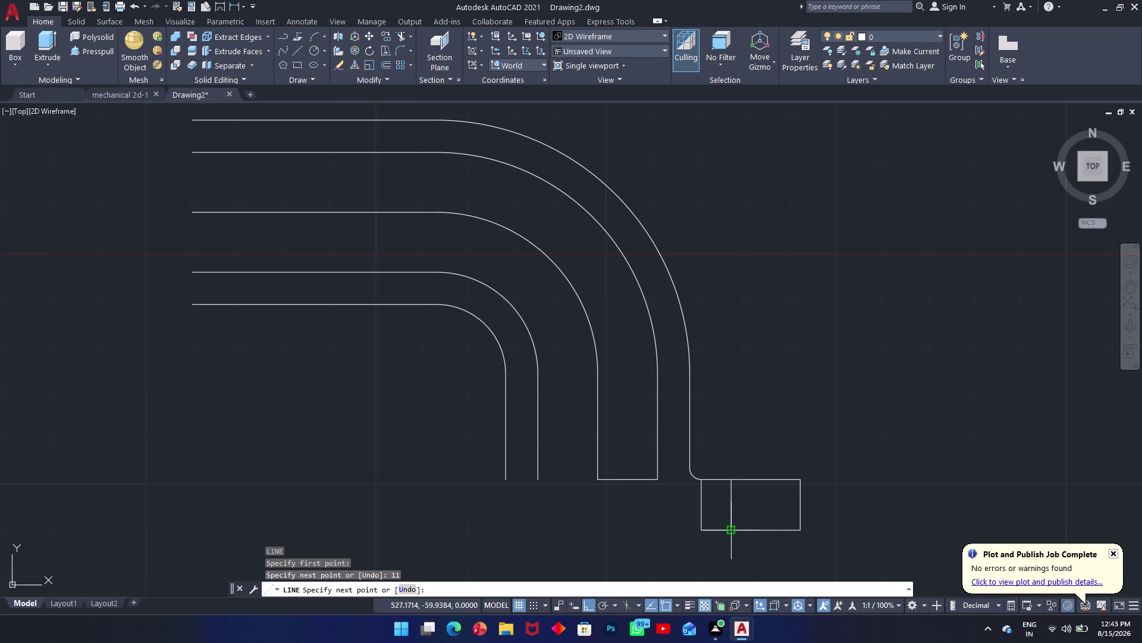
click(734, 530)
key(Escape)
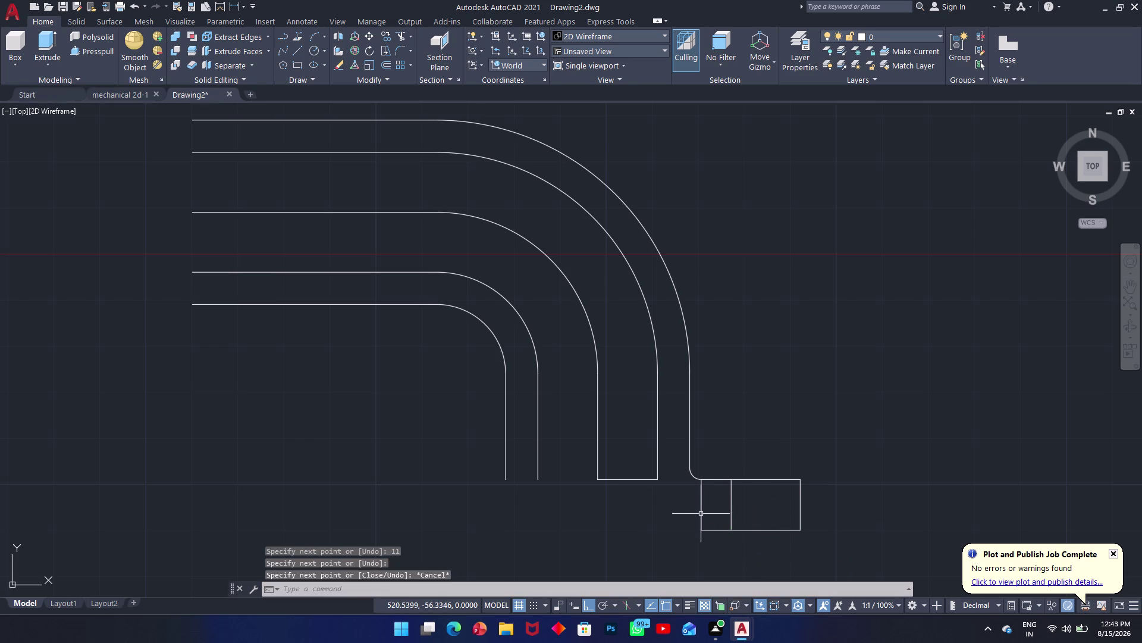
click(701, 513)
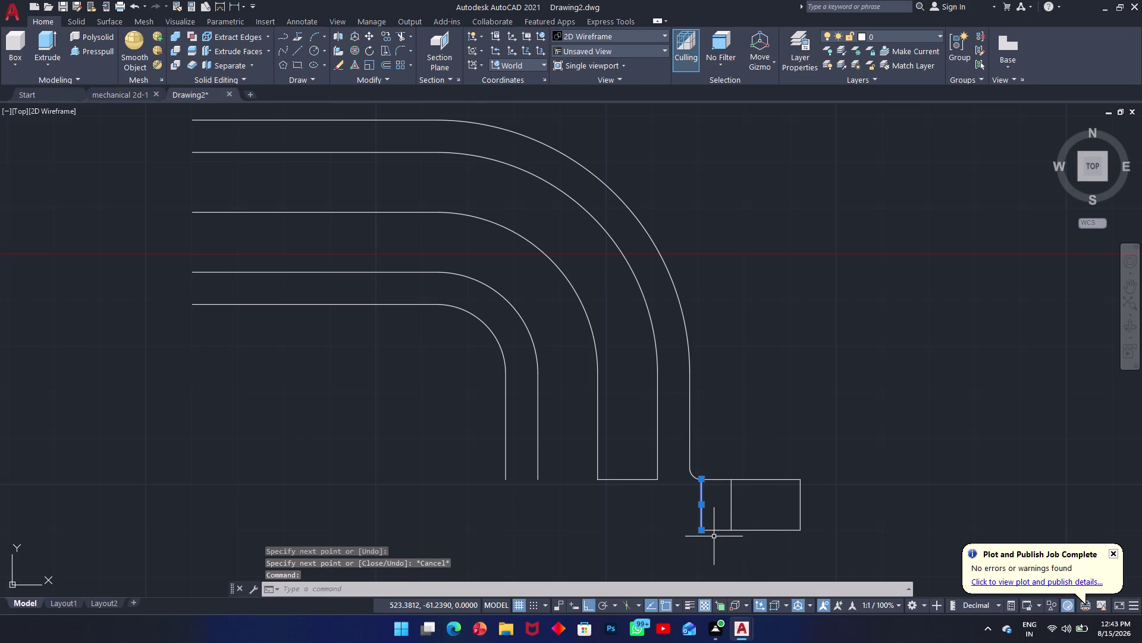
Mirror the vertical divider about the flange centre, keeping the original line.
text(mi)
key(space)
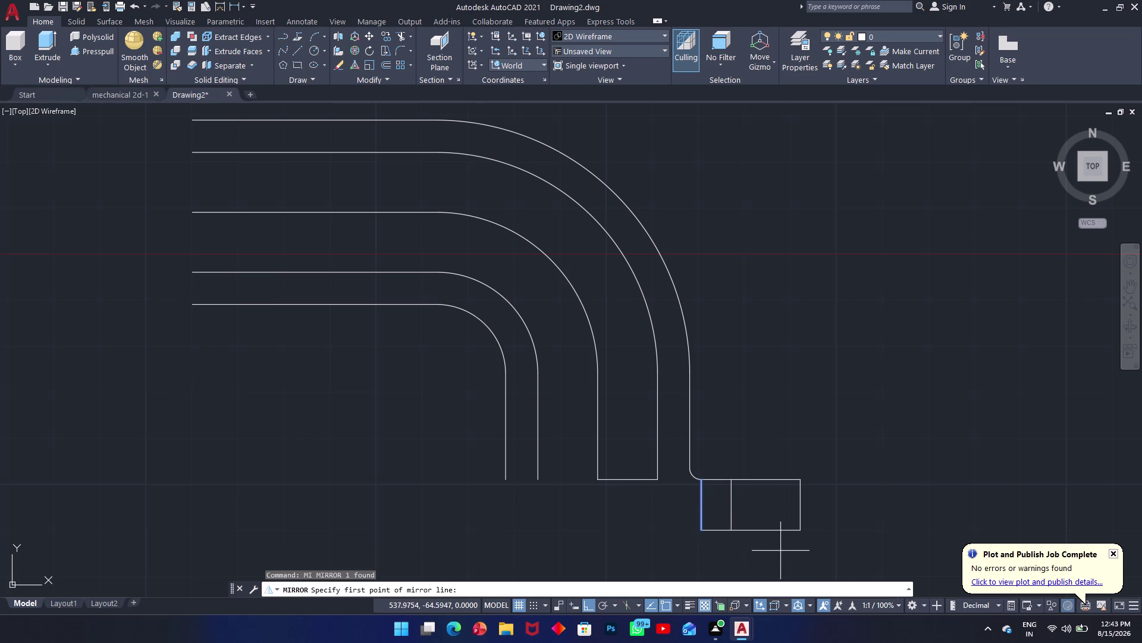
click(730, 532)
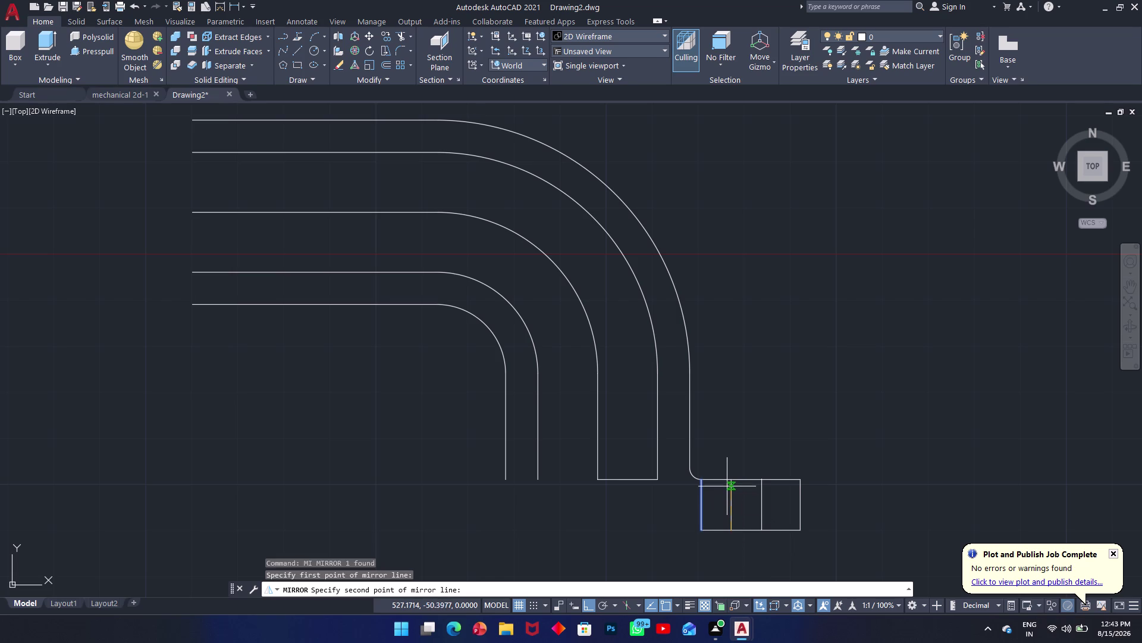
click(727, 485)
key(Escape)
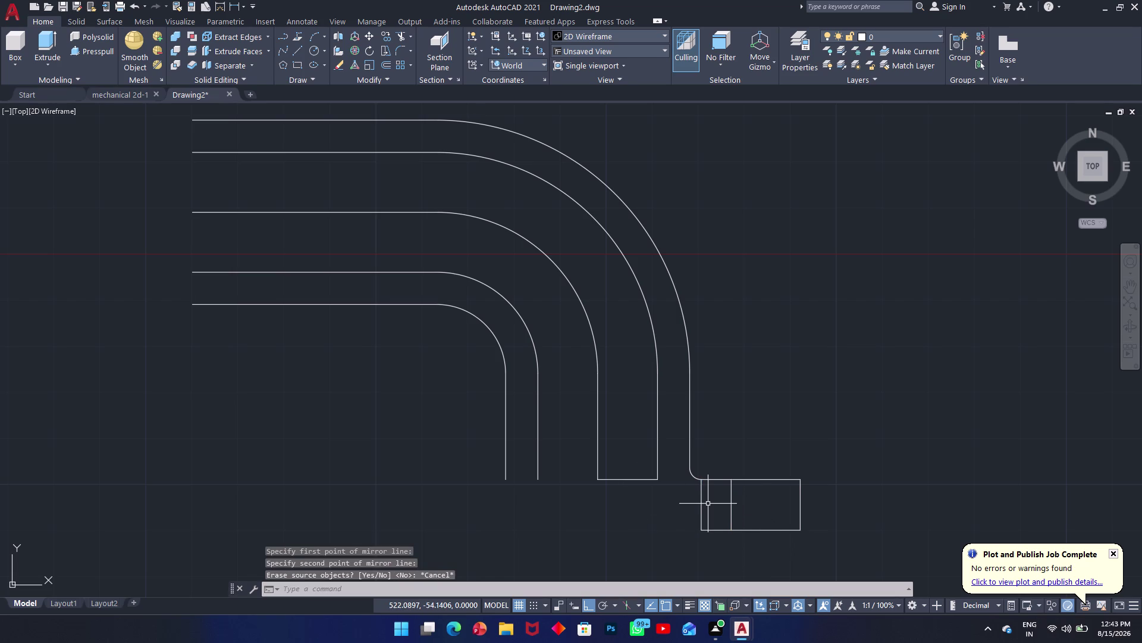
key(space)
click(702, 512)
key(space)
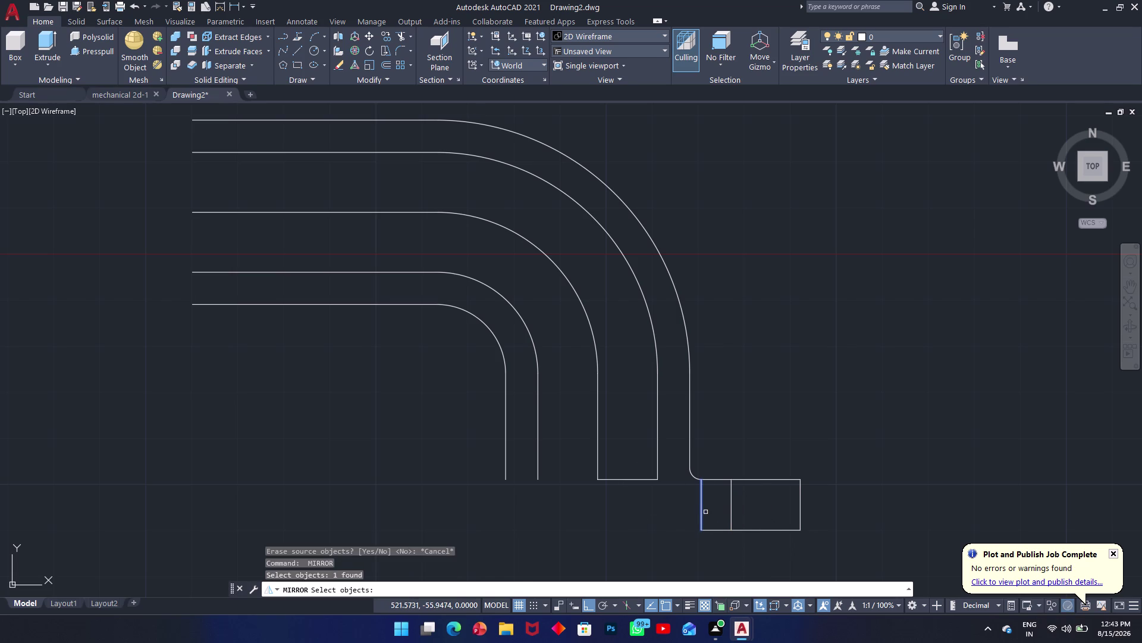
click(732, 529)
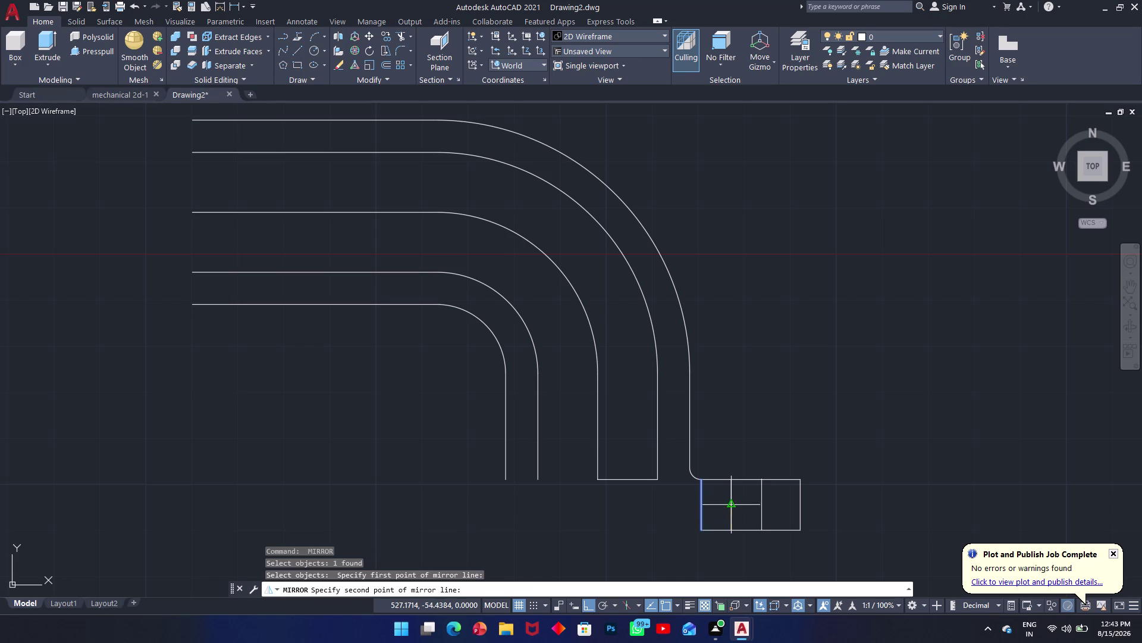
click(731, 503)
key(space)
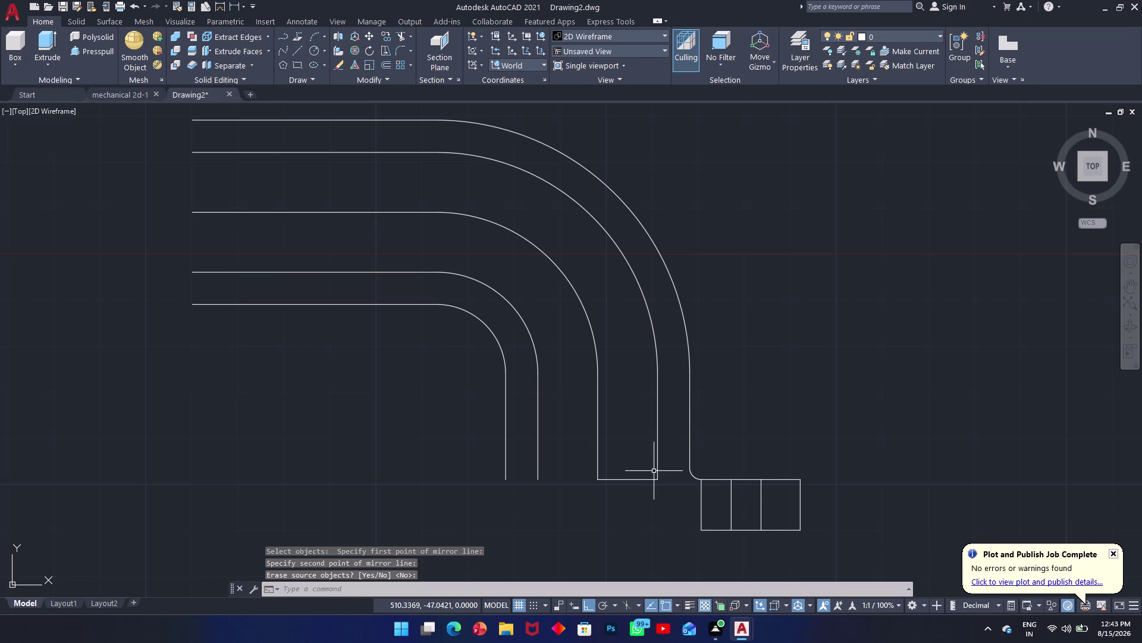
Start a new line at the vertical leg's lower corner.
text(l)
key(space)
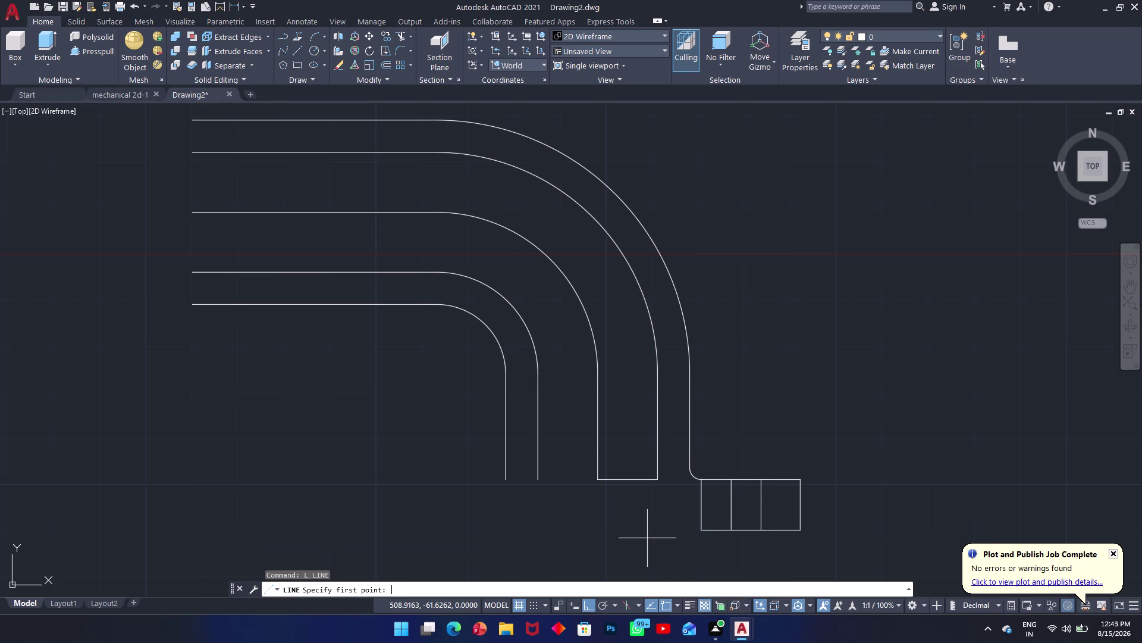
click(657, 479)
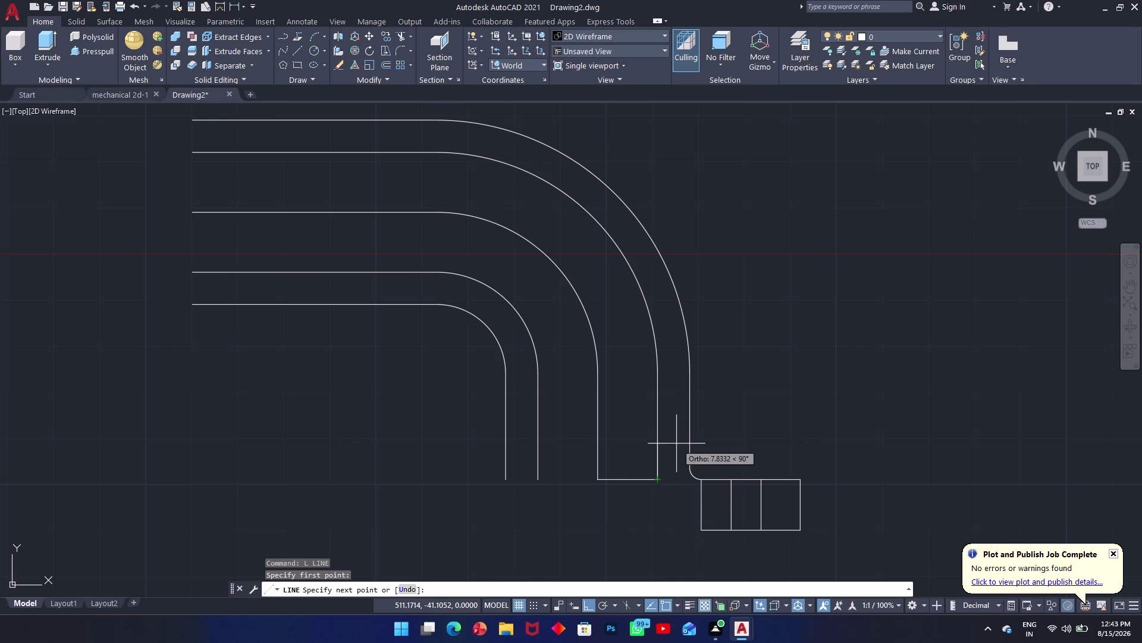
Crossing-select the whole elbow and flange and delete all 23 objects.
key(Escape)
drag(817, 253, 709, 263)
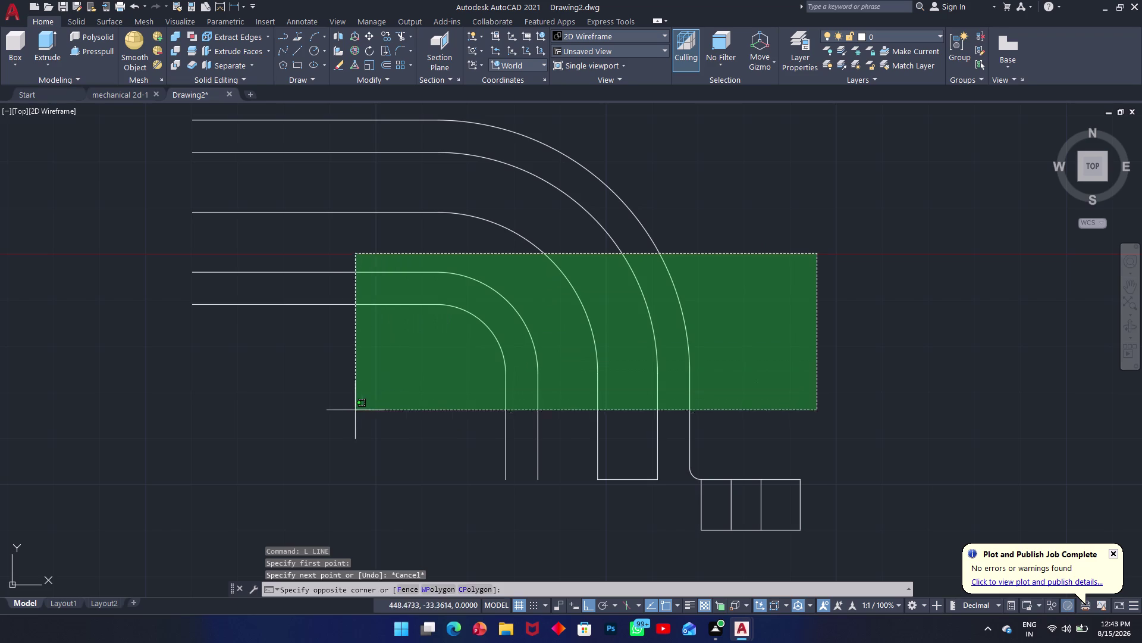
click(341, 413)
key(Escape)
scroll(up, 3)
scroll(down, 3)
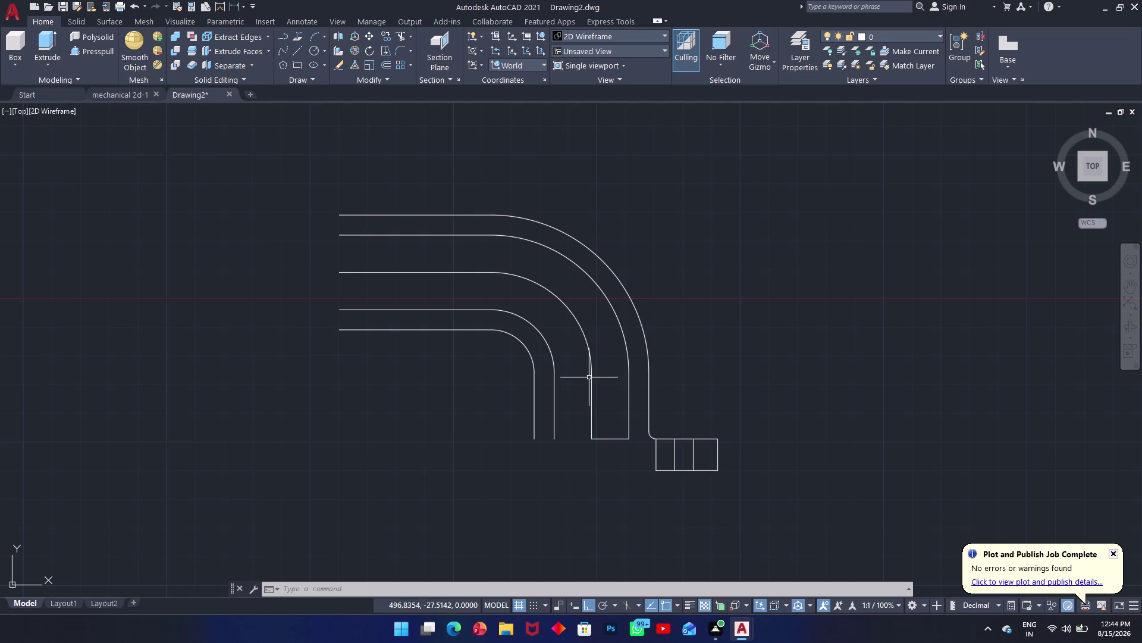
drag(818, 237, 810, 233)
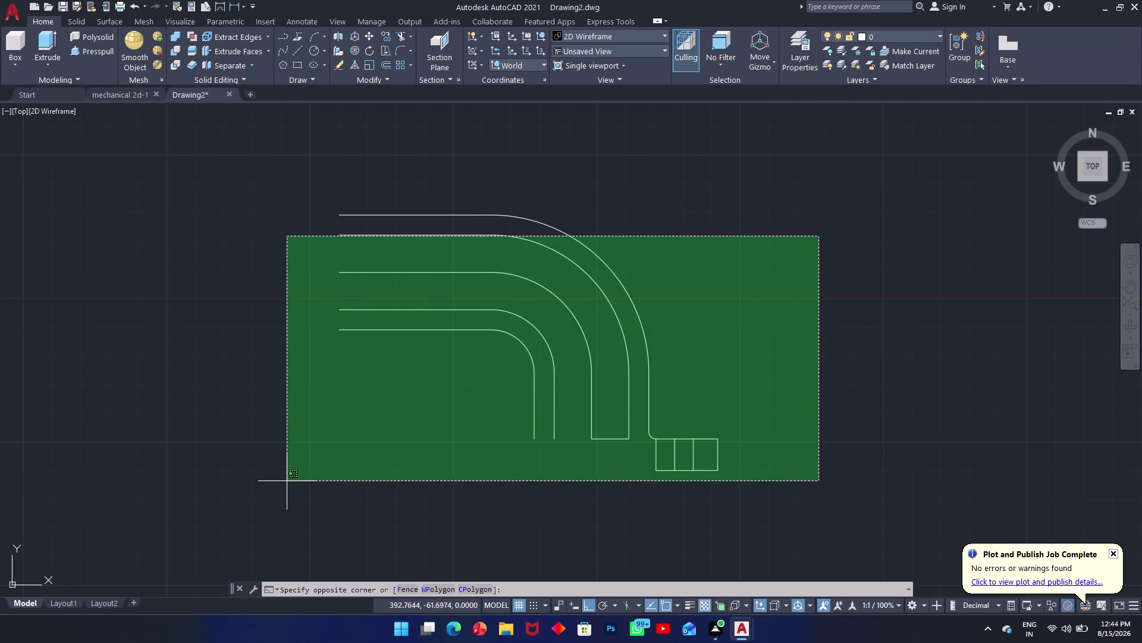
click(286, 482)
key(Delete)
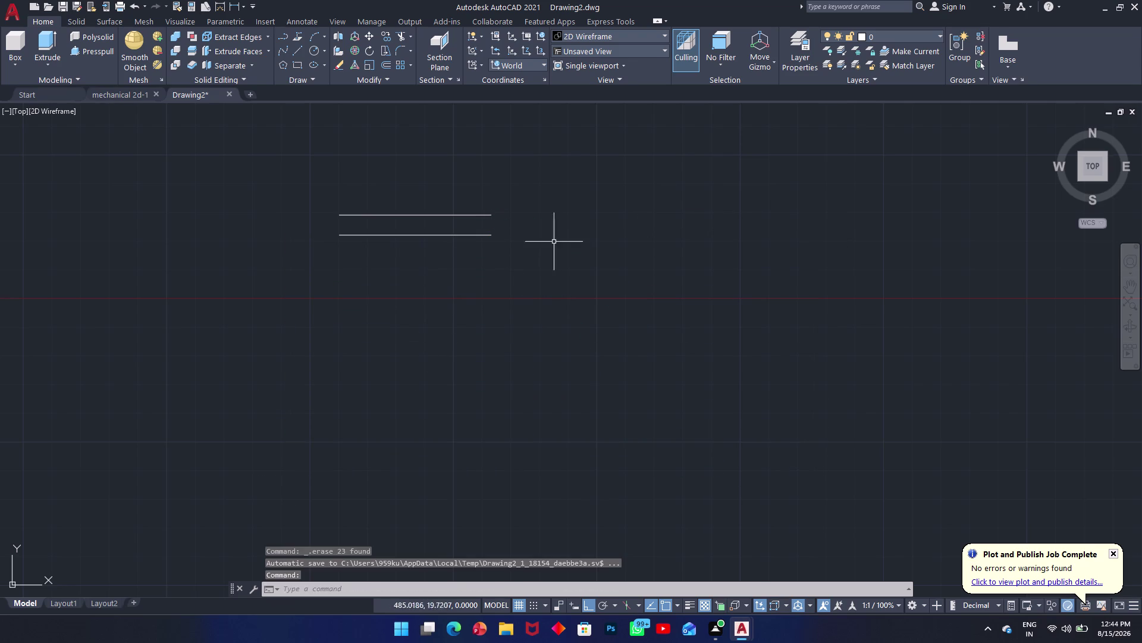
Erase the two leftover horizontal lines.
drag(600, 205, 570, 206)
click(273, 332)
key(Delete)
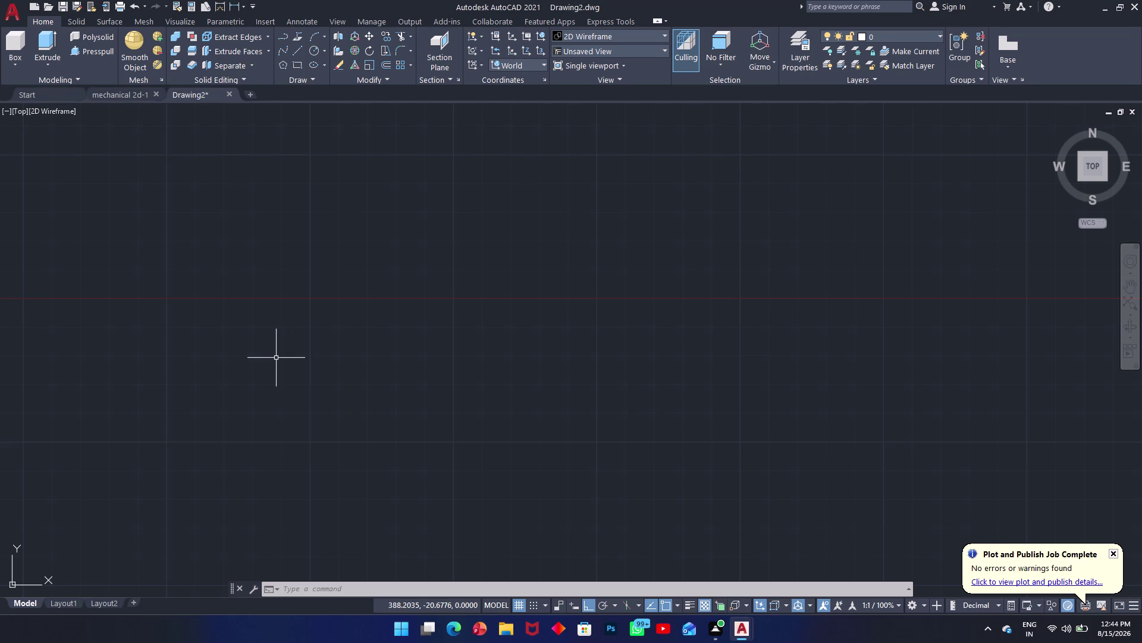
Undo repeatedly until the five-bend elbow and three-part flange return.
key(ctrl+z)
key(ctrl+x)
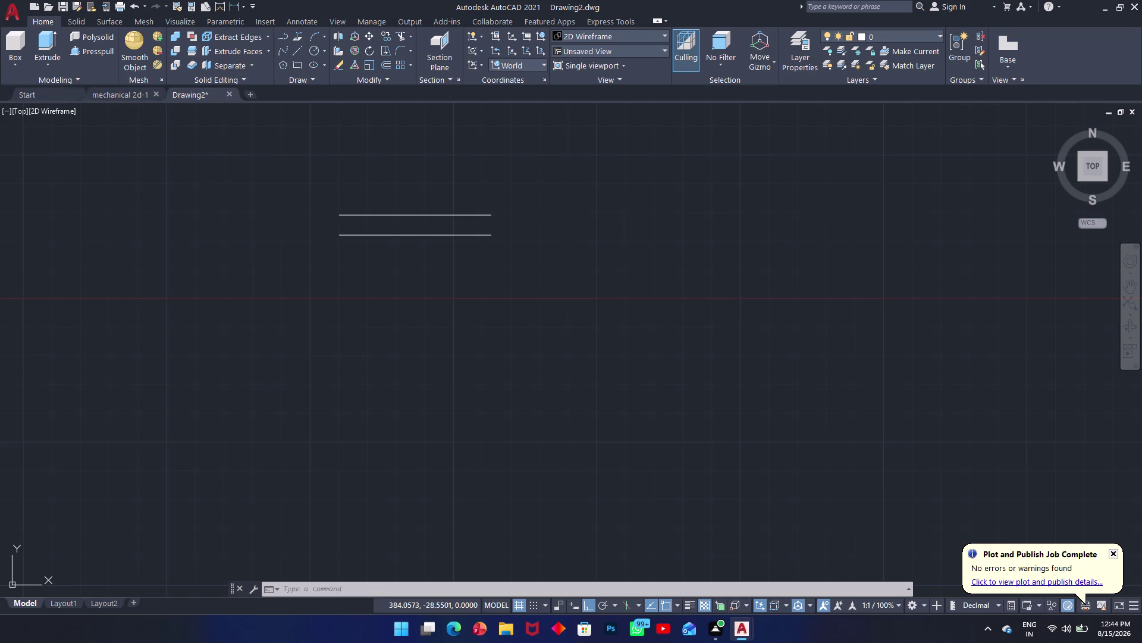
key(ctrl+z)
key(ctrl+z)
key(ctrl+z)
key(ctrl+z)
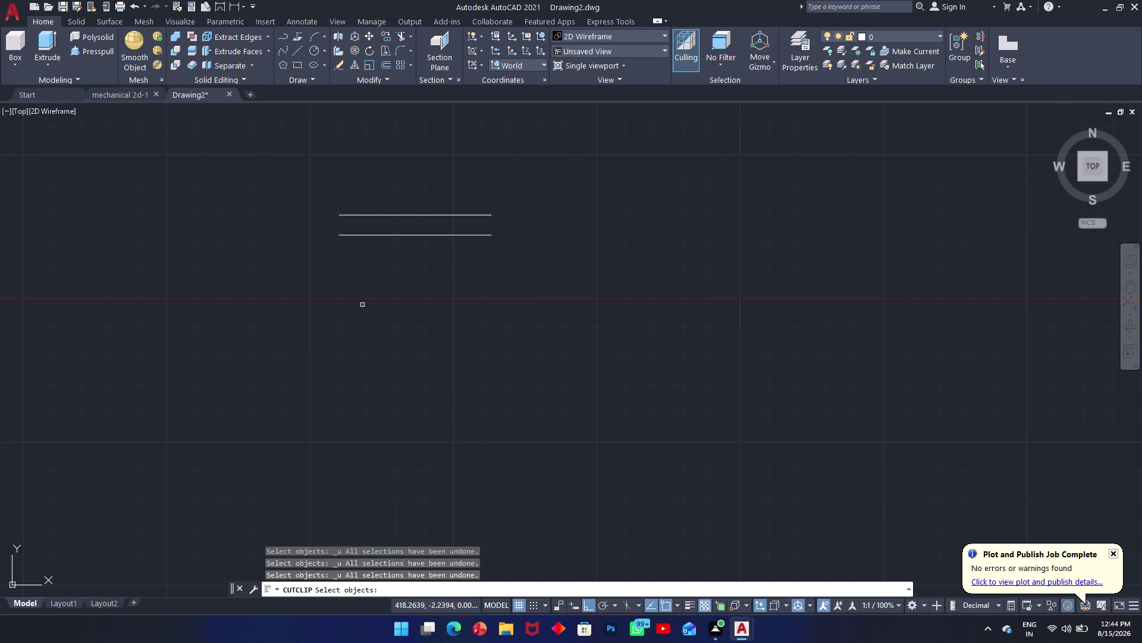
key(Escape)
key(ctrl+z)
key(ctrl+z)
key(ctrl+z)
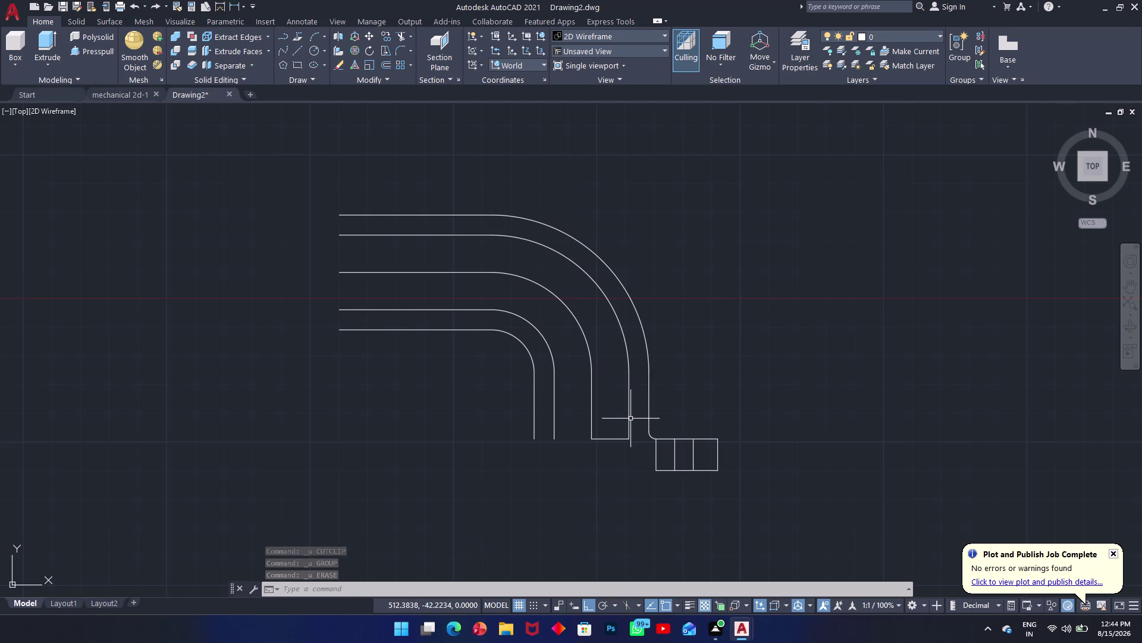
Select the three-part flange and begin a mirror, then cancel it.
scroll(up, 3)
scroll(up, 3)
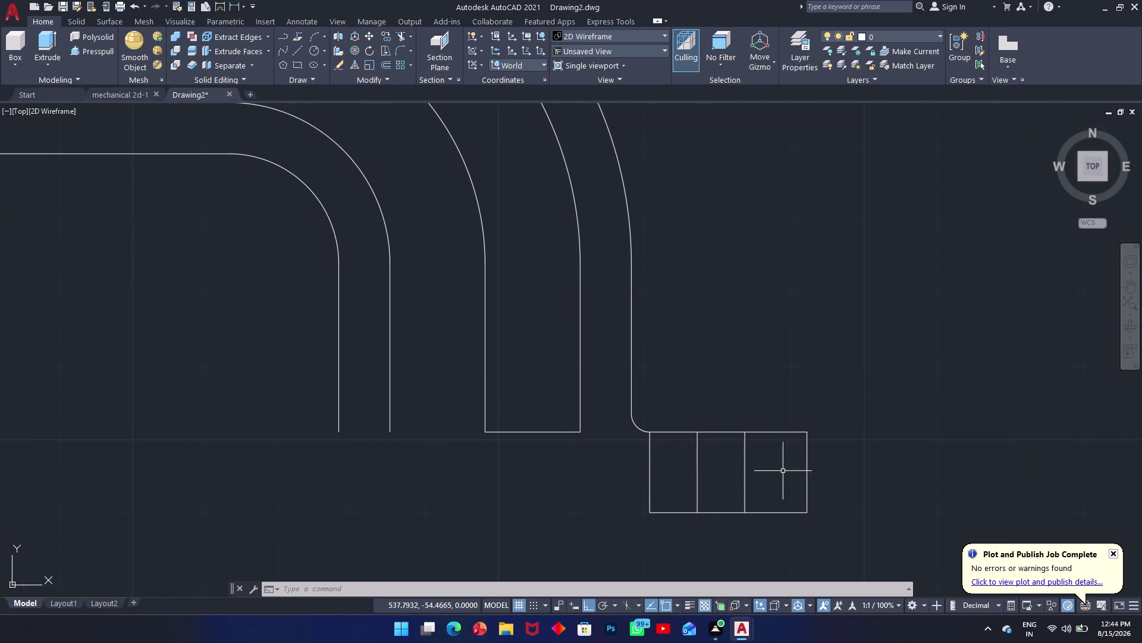
drag(848, 465, 828, 470)
click(620, 527)
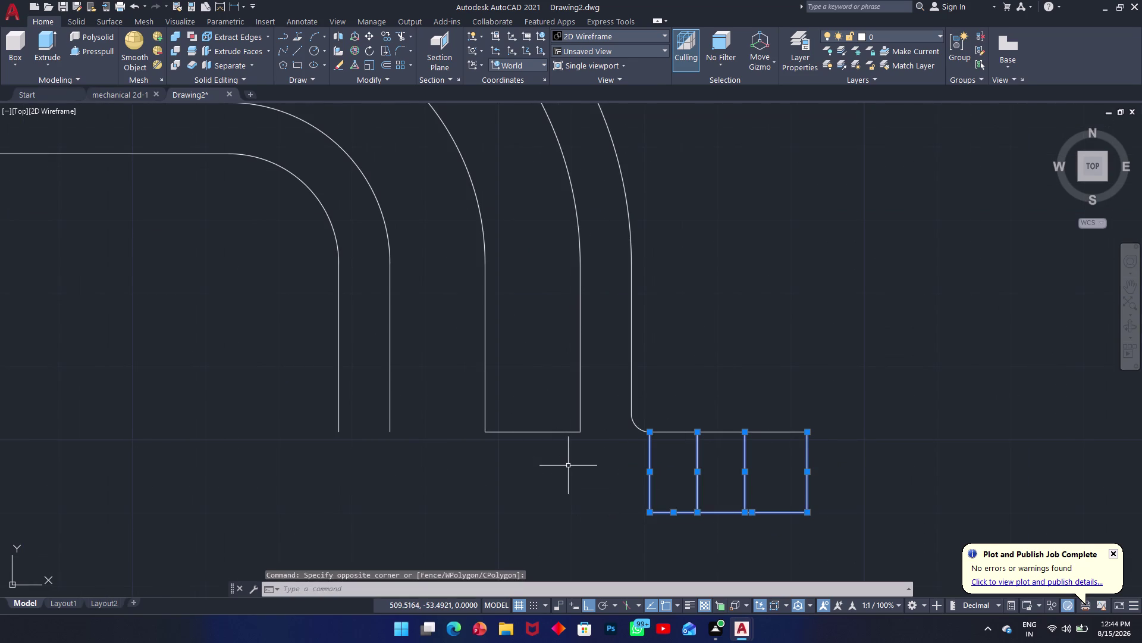
text(mi)
key(space)
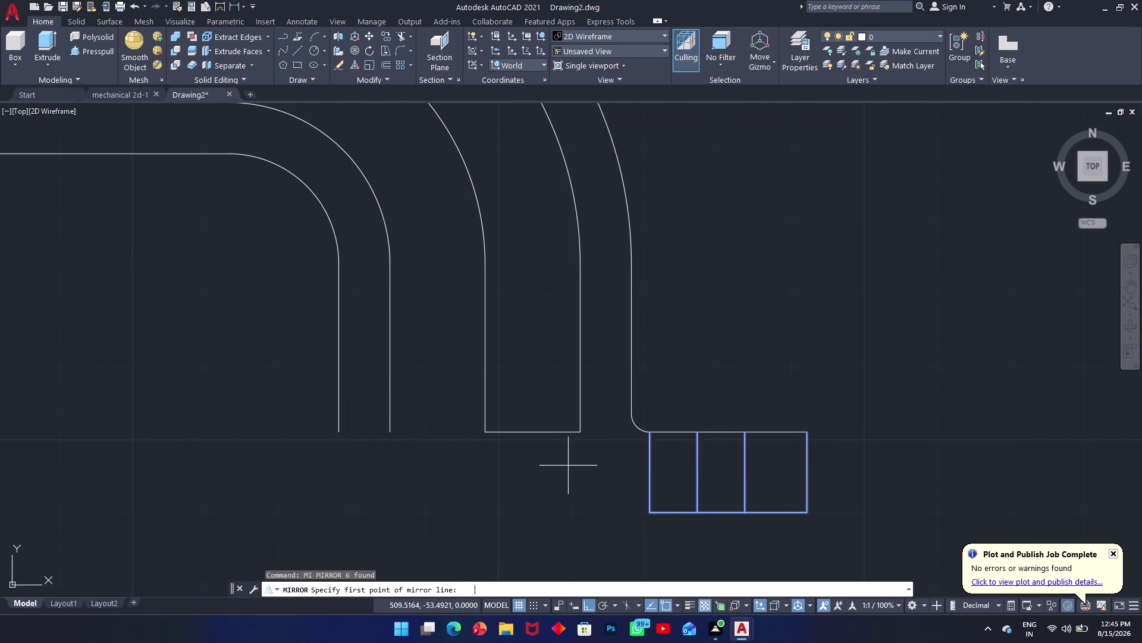
click(675, 432)
click(772, 434)
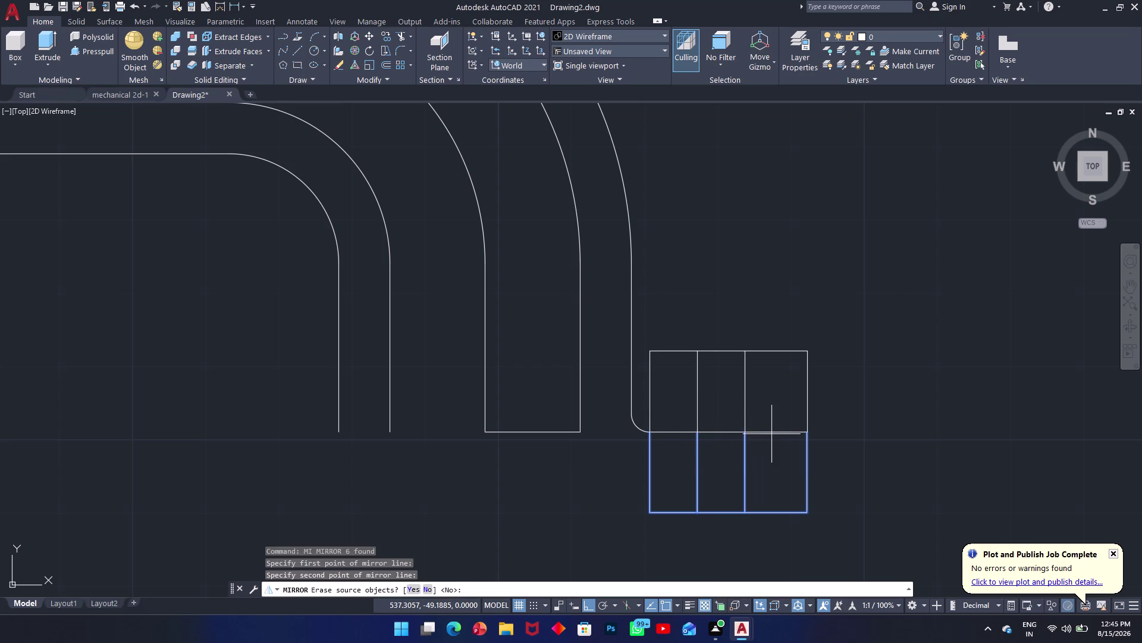
key(Escape)
Mirror the flange cells upward about their top edge, keeping the original.
key(space)
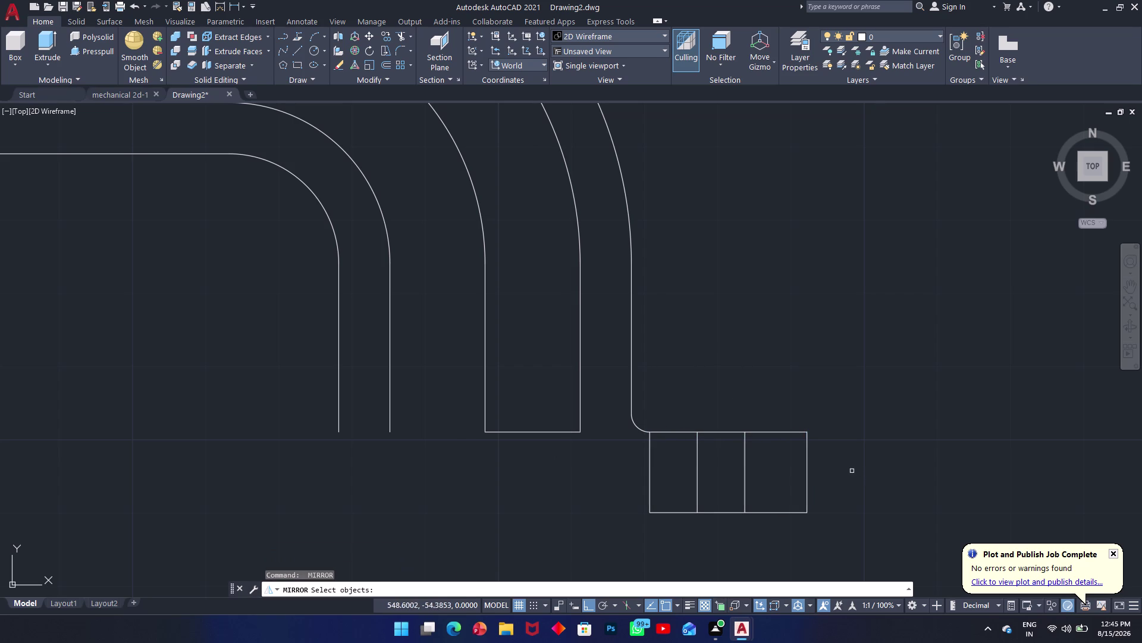
drag(850, 467, 822, 471)
click(626, 522)
key(space)
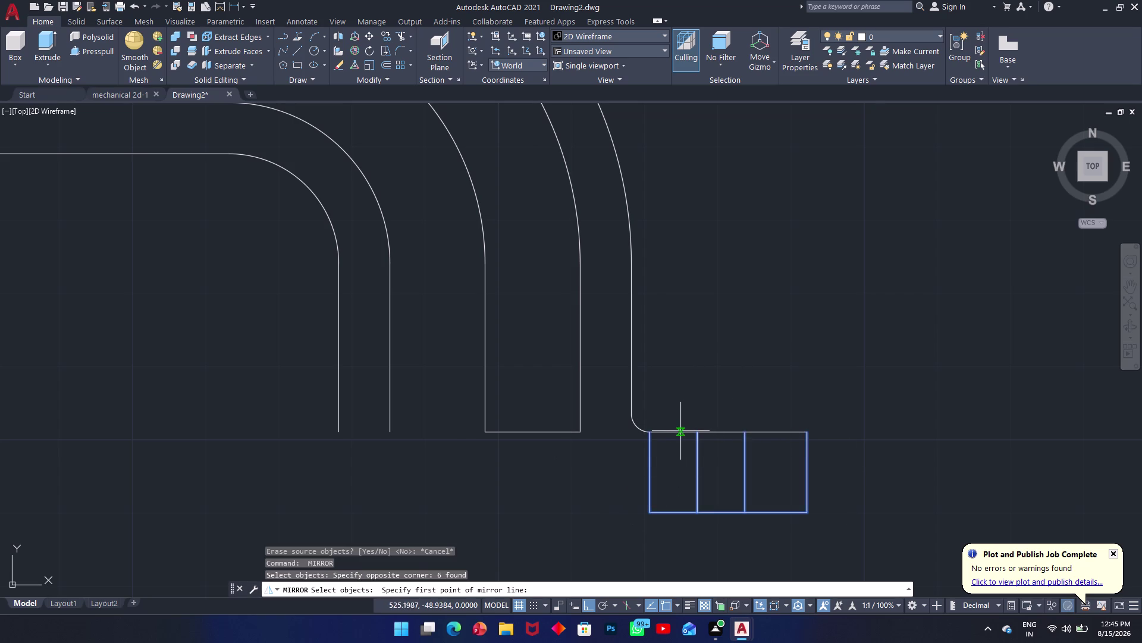
click(673, 430)
click(727, 433)
key(space)
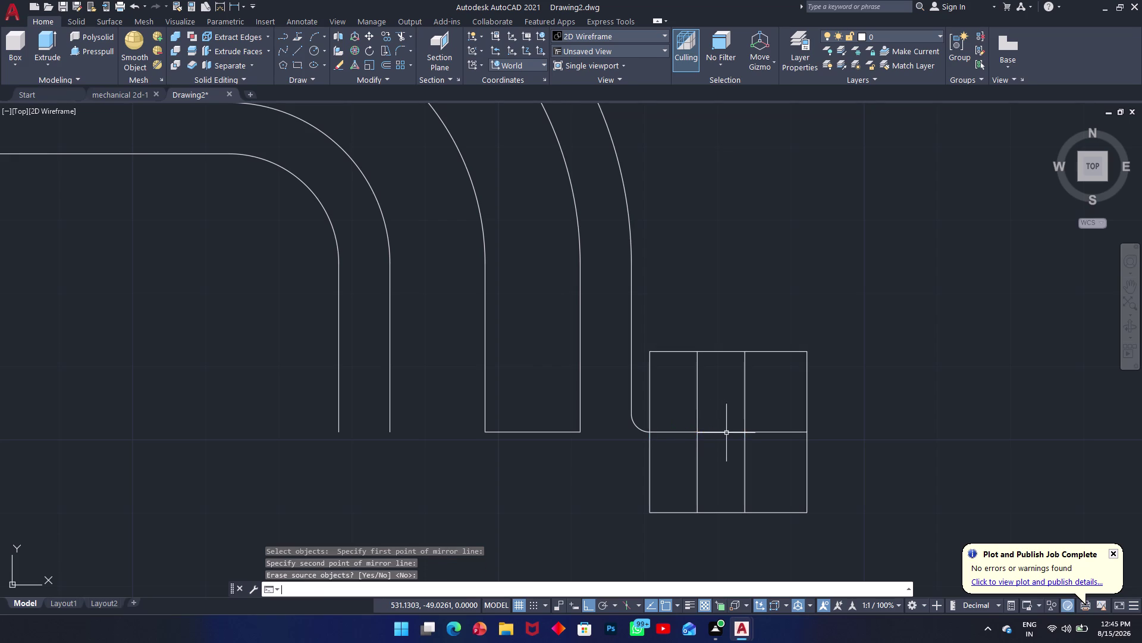
scroll(up, 3)
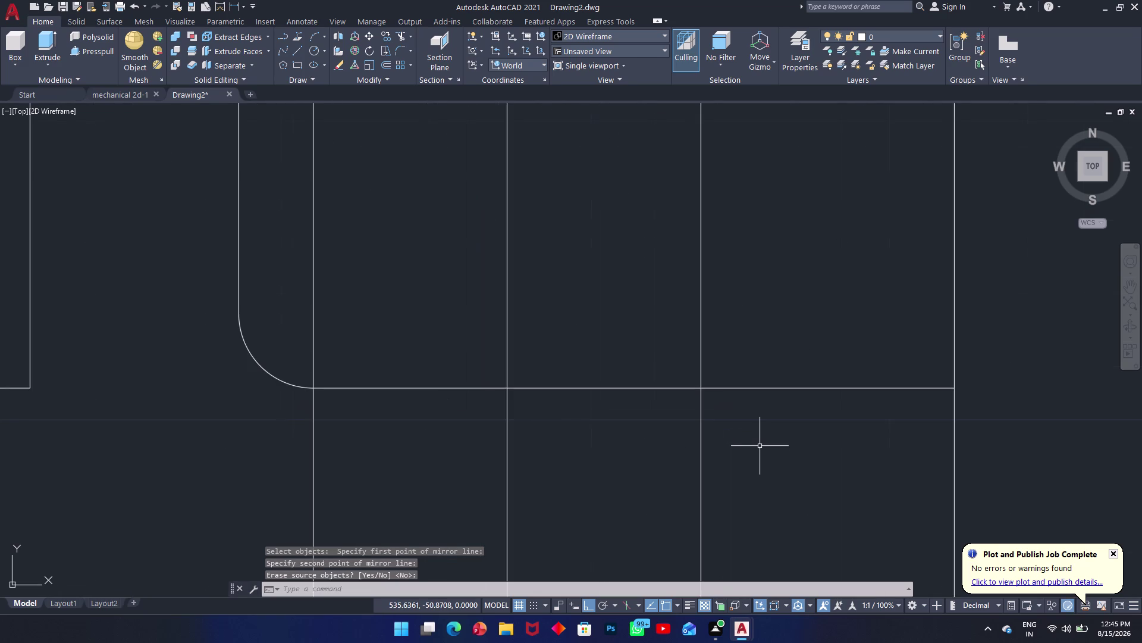
scroll(down, 3)
scroll(down, 3)
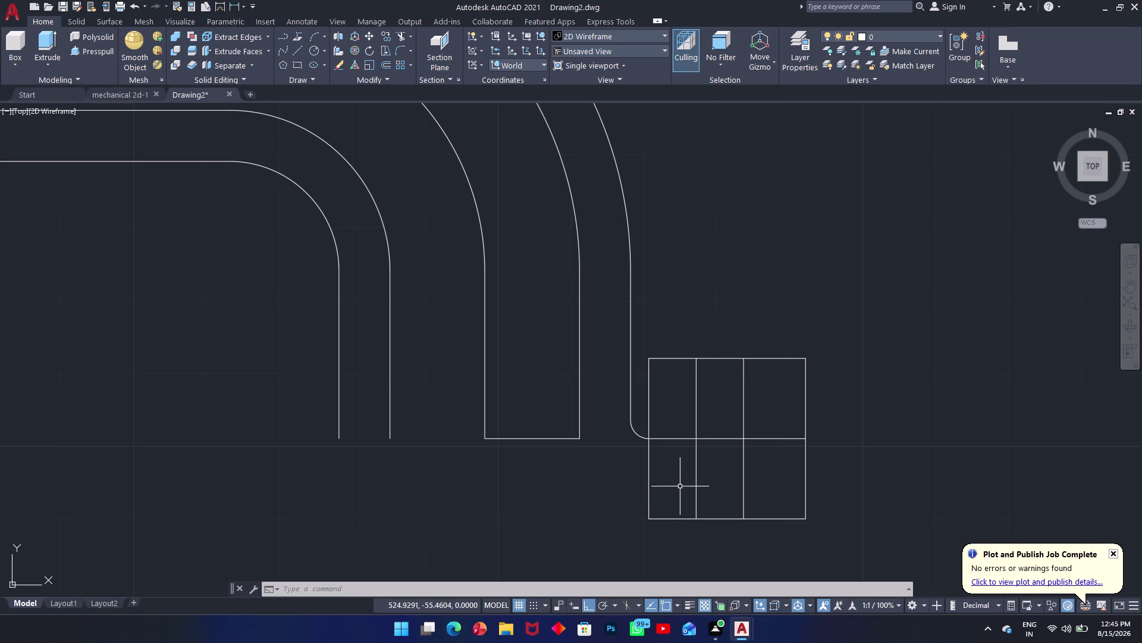
Undo the flange mirror, fillets, offset walls and elbow arc until model space is empty.
key(ctrl+z)
key(ctrl+z)
key(ctrl+z)
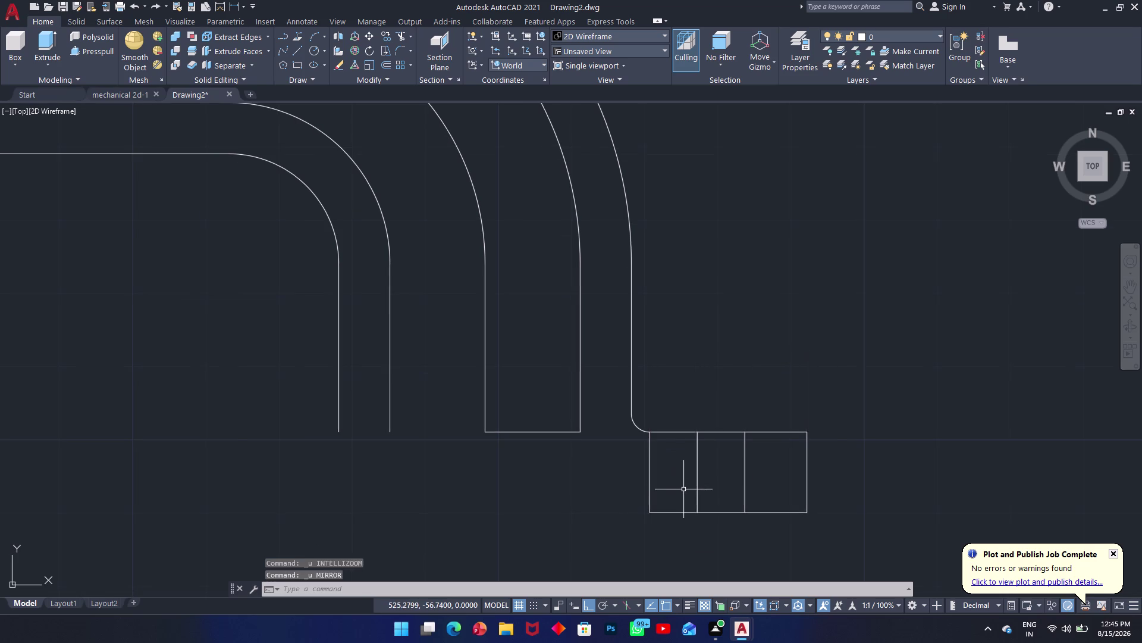
key(ctrl+z)
key(ctrl+z)
key(ctrl+z)
key(ctrl+z)
key(ctrl+z)
key(ctrl+z)
key(ctrl+z)
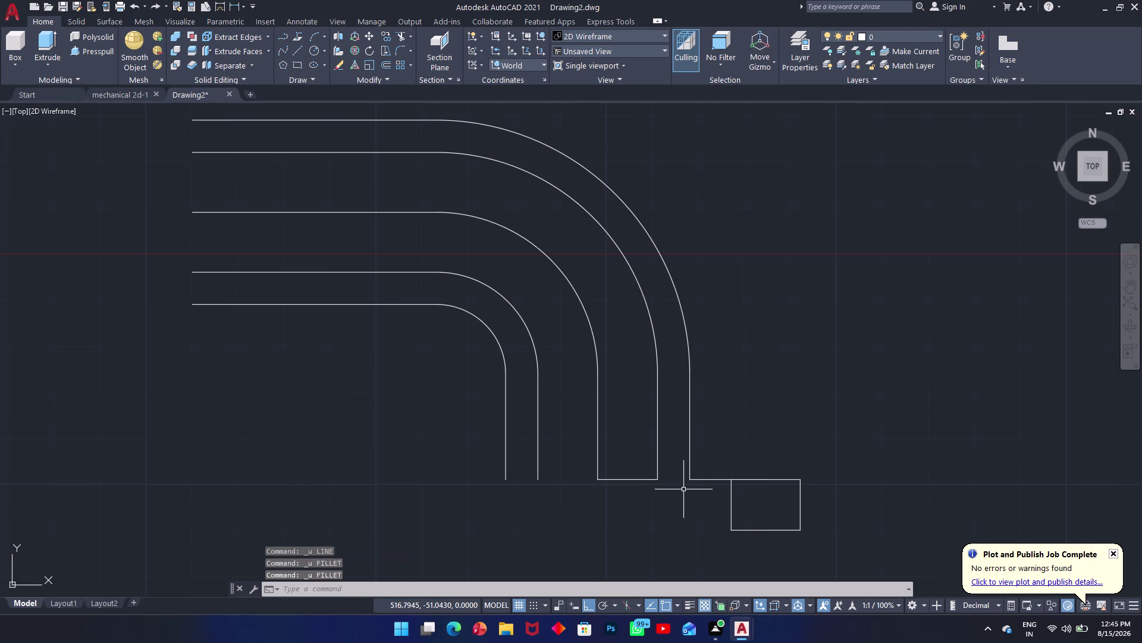
key(ctrl+z)
key(ctrl+z)
key(ctrl+z)
key(ctrl+z)
key(ctrl+z)
key(ctrl+z)
key(ctrl+z)
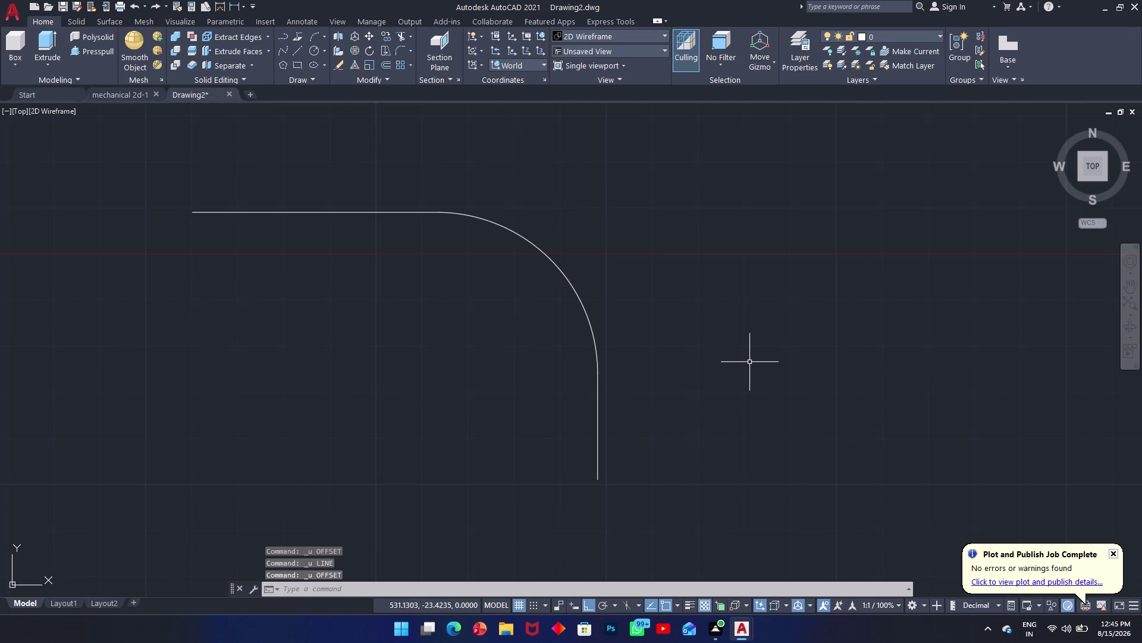
key(ctrl+z)
key(ctrl+z)
key(ctrl+z)
key(ctrl+z)
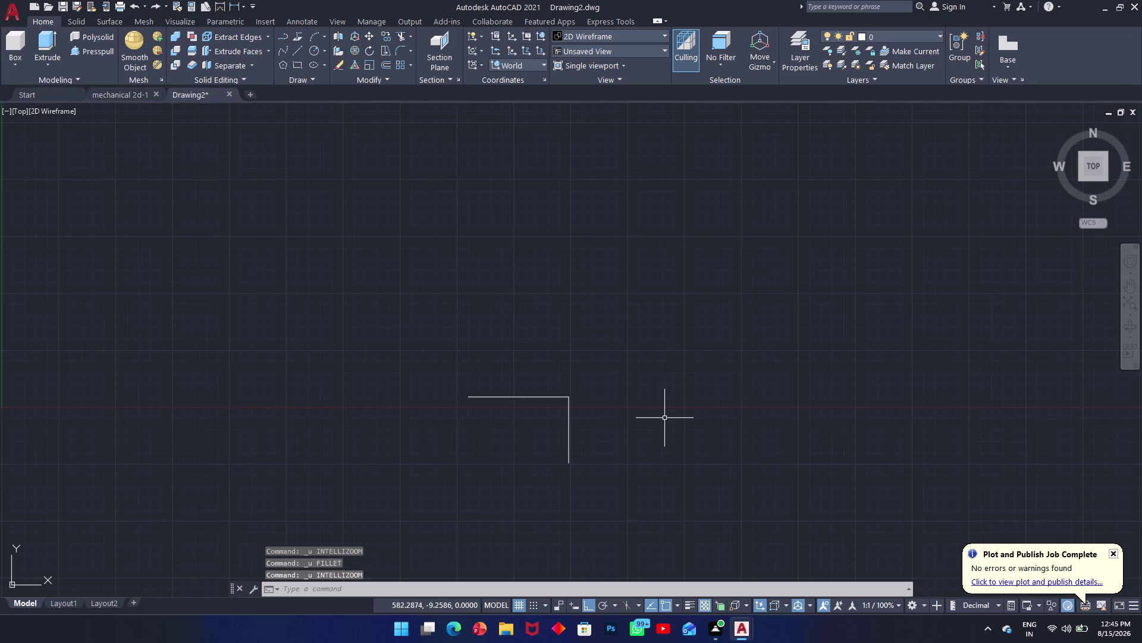
key(ctrl+z)
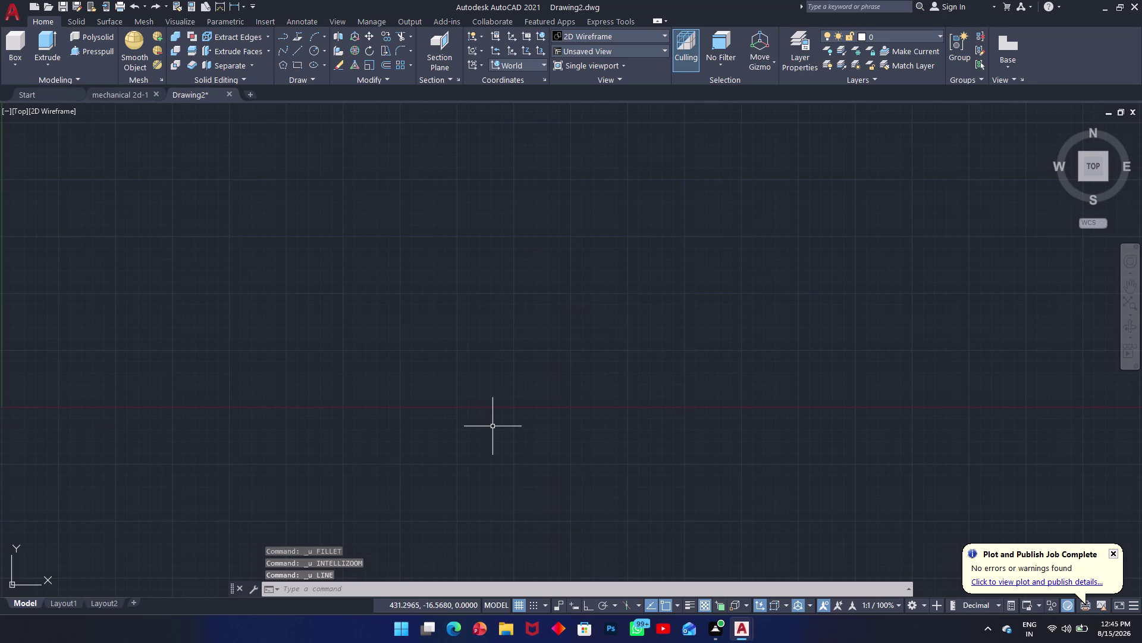
Start a line with Ortho on and draw the 47-unit vertical leg.
text(l)
key(space)
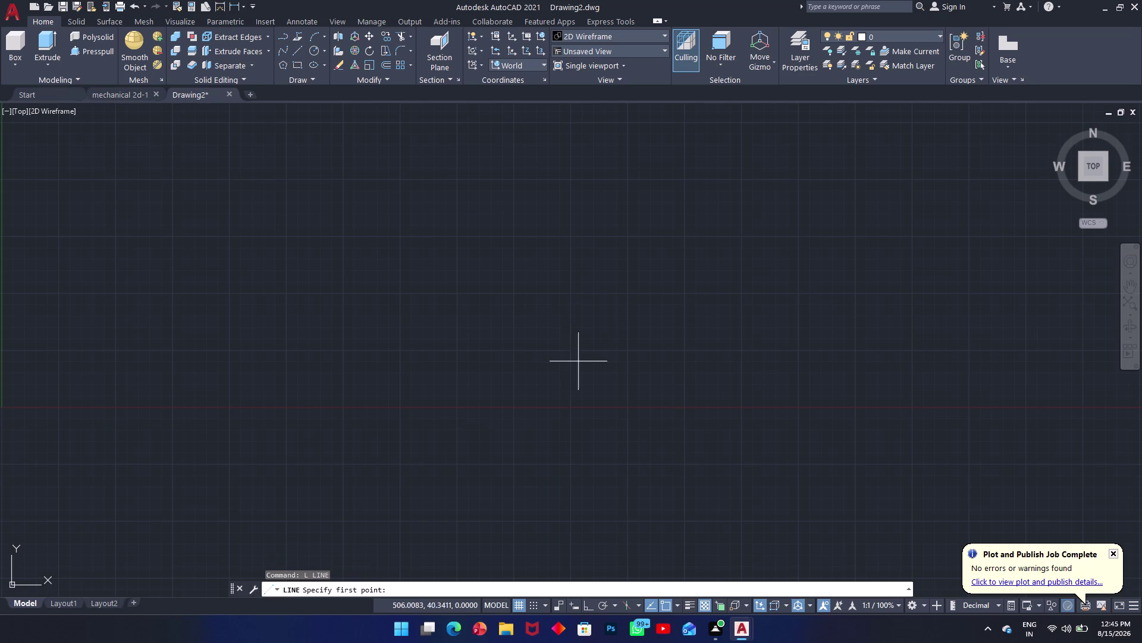
scroll(up, 3)
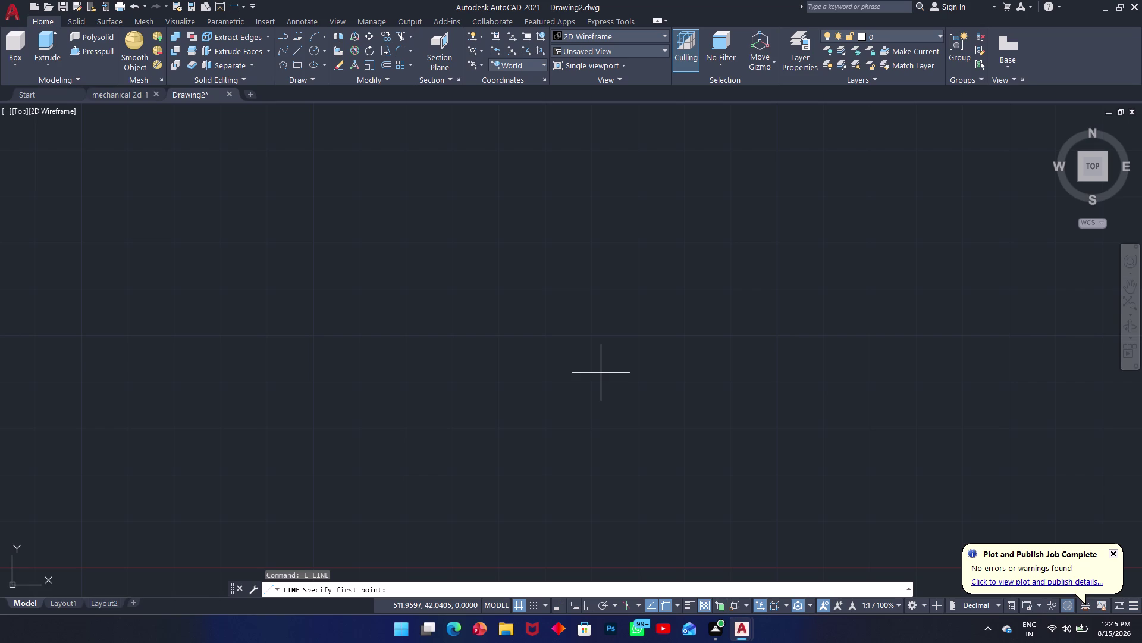
click(610, 450)
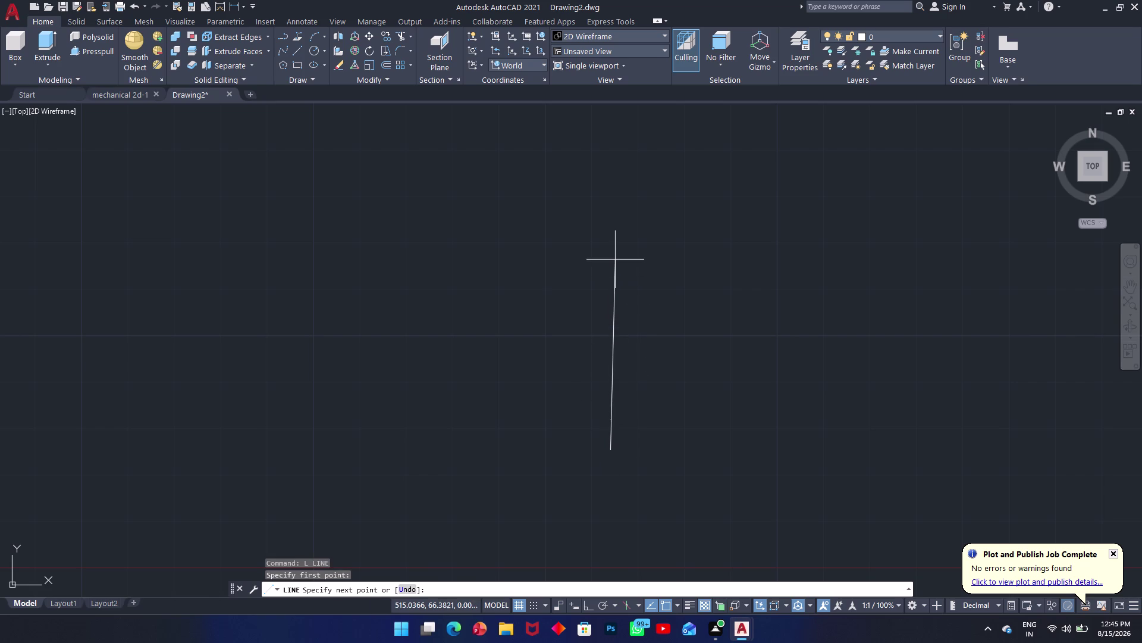
key(F8)
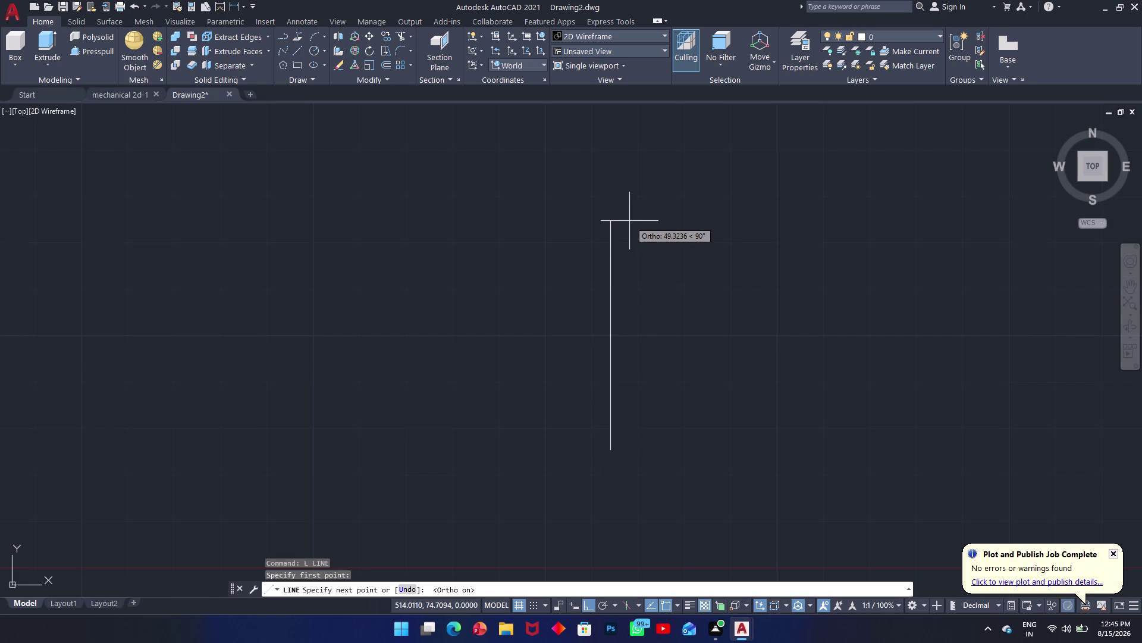
text(47)
key(Return)
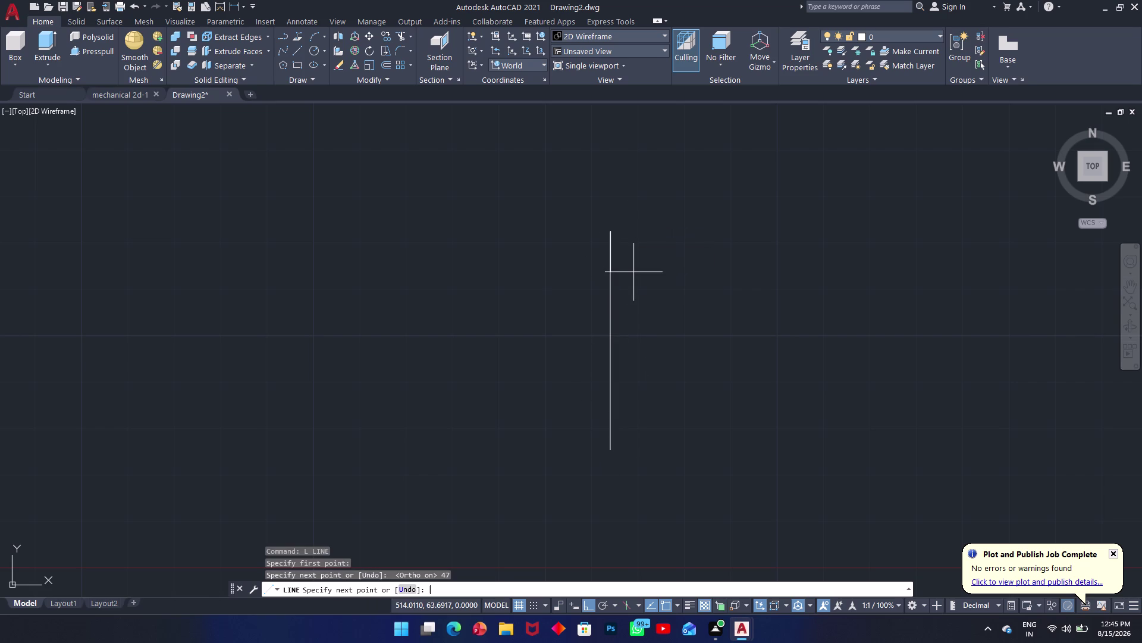
Add the 77-unit horizontal leg to complete the right-angled corner.
scroll(up, 3)
scroll(up, 3)
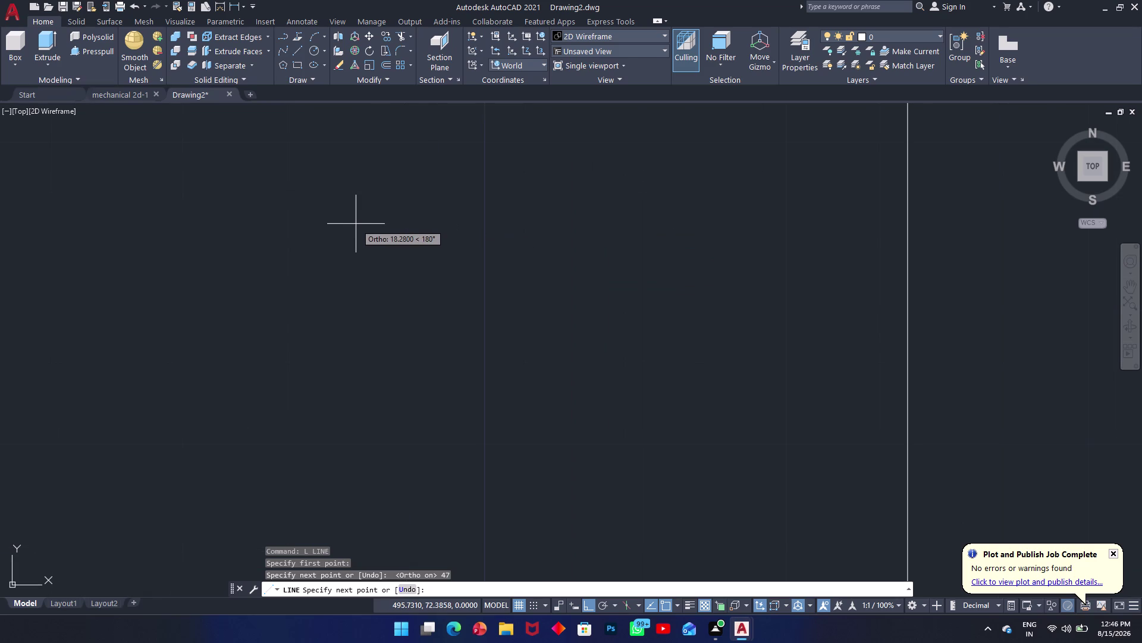
scroll(down, 3)
scroll(down, 3)
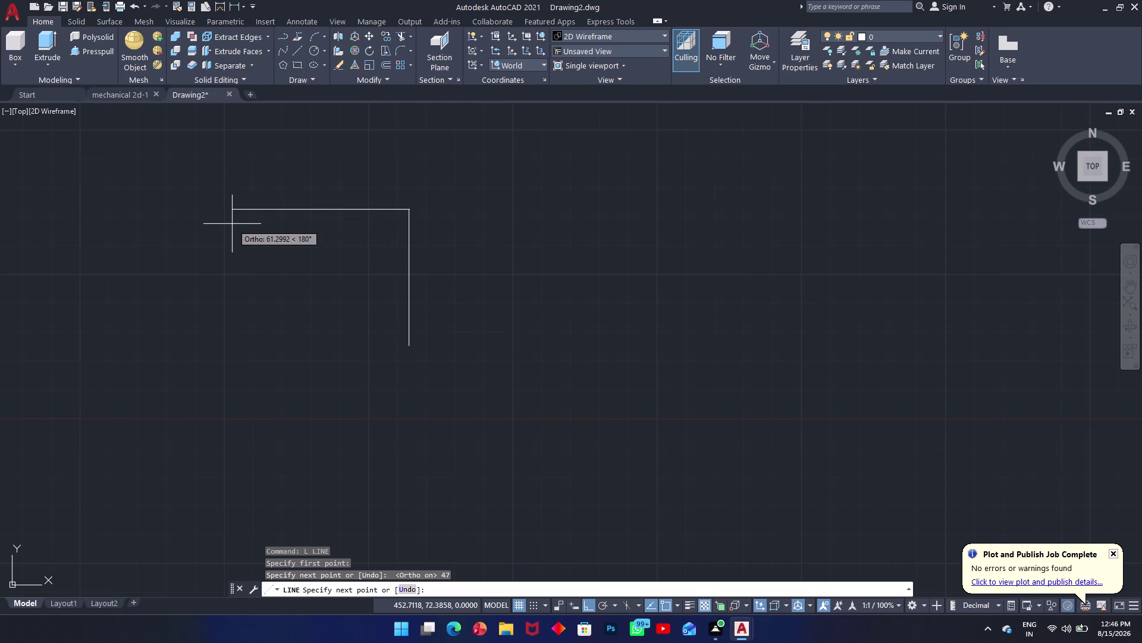
text(77)
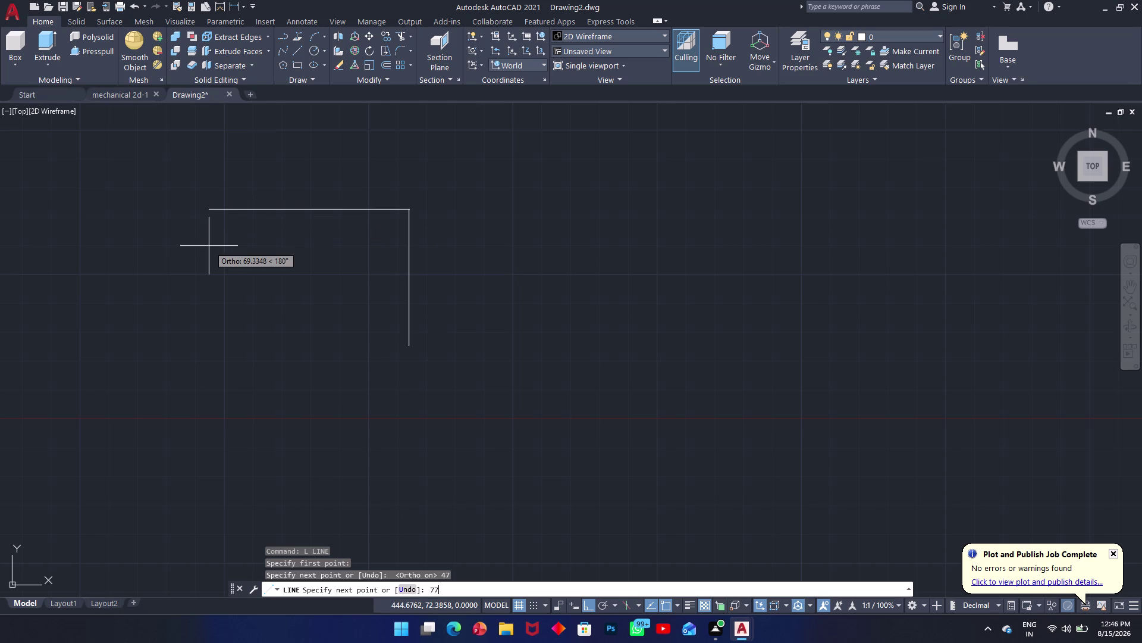
key(Return)
scroll(up, 3)
key(Escape)
scroll(up, 3)
scroll(down, 3)
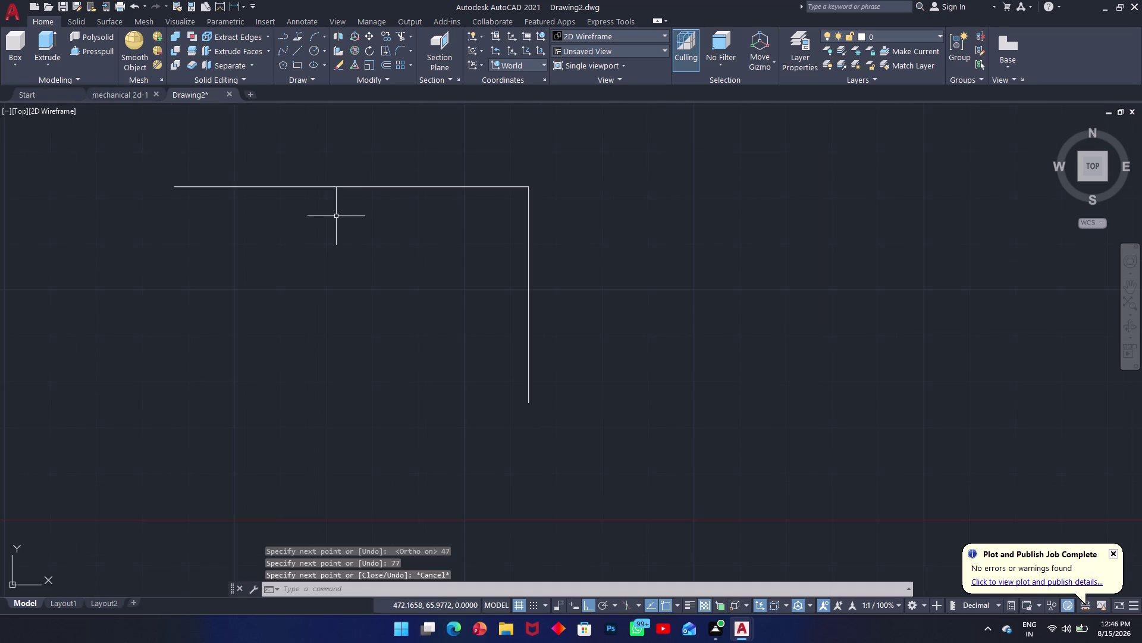
scroll(up, 3)
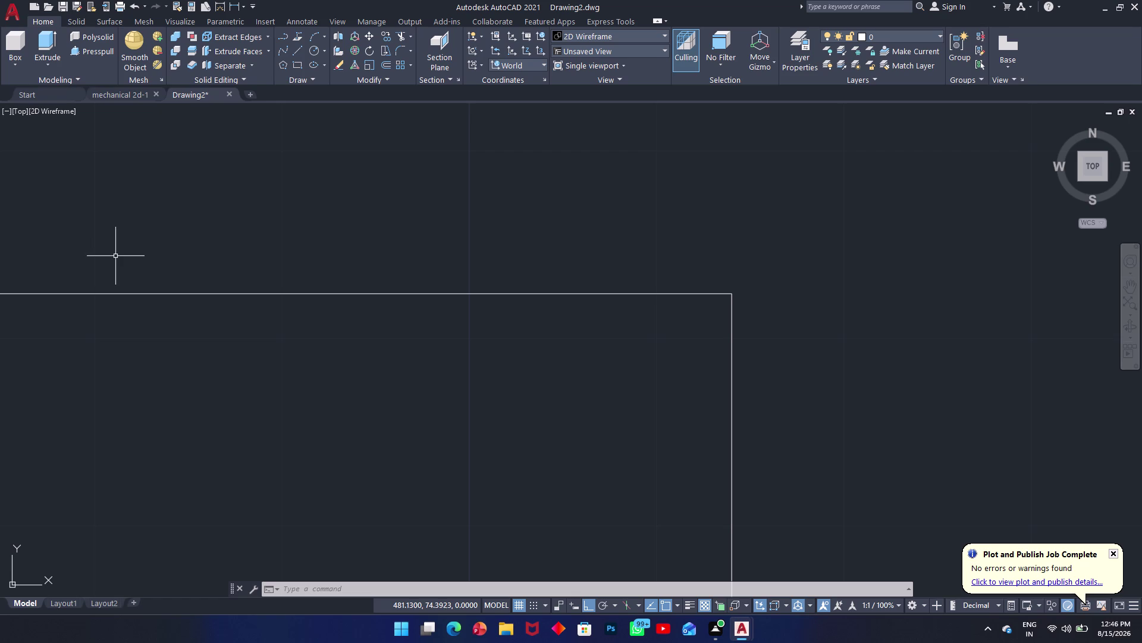
text(f)
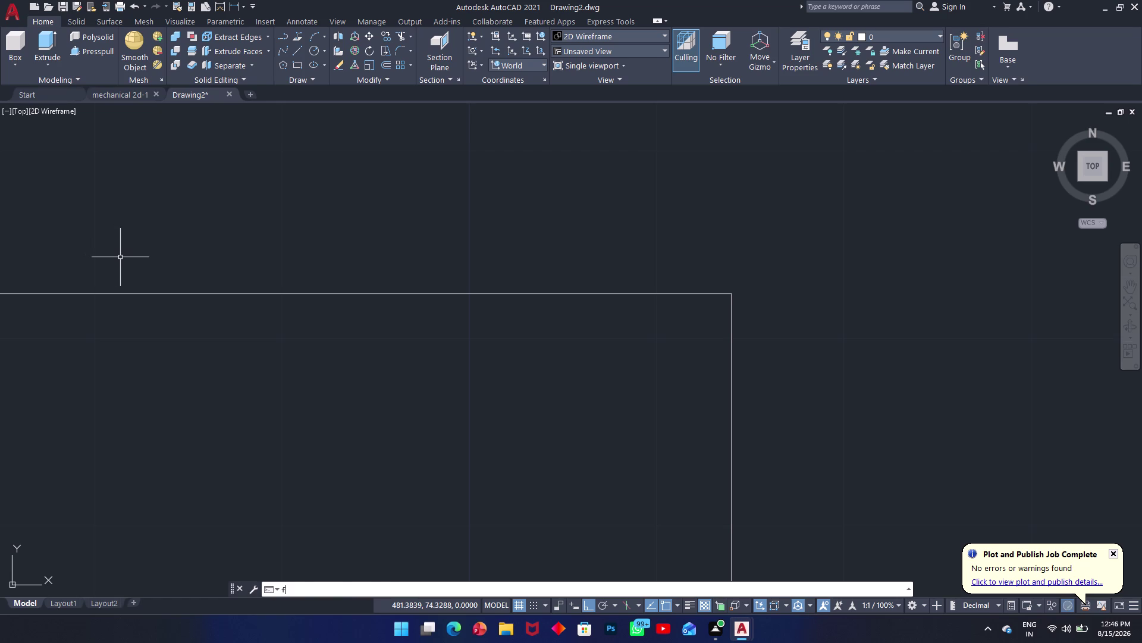
key(space)
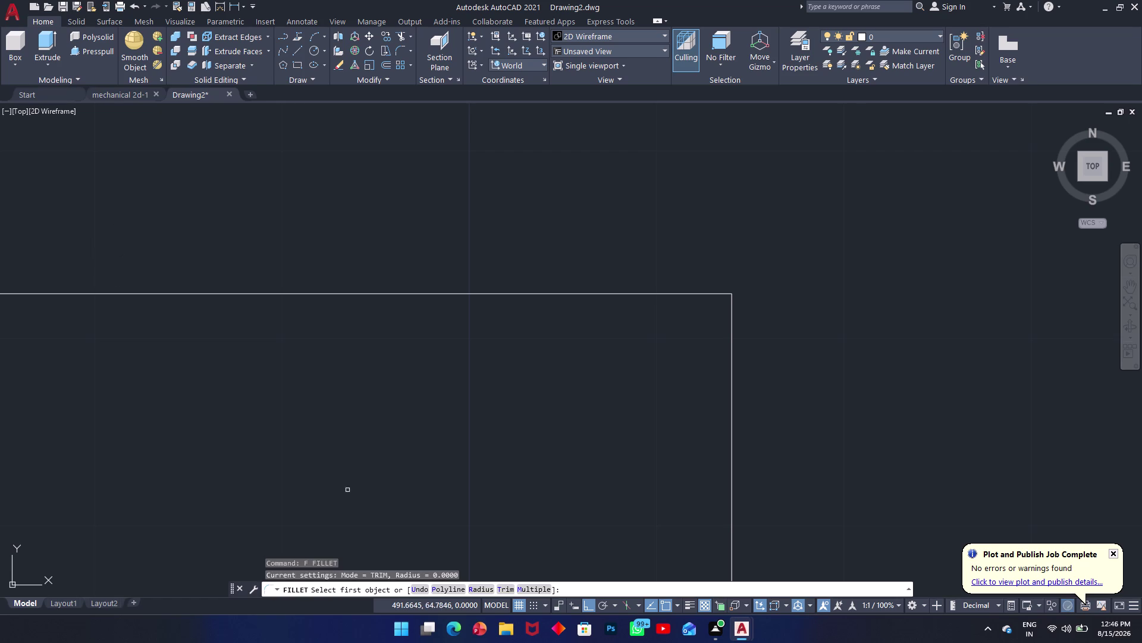
Set the fillet radius to 35 and round the horizontal-vertical line corner.
click(483, 592)
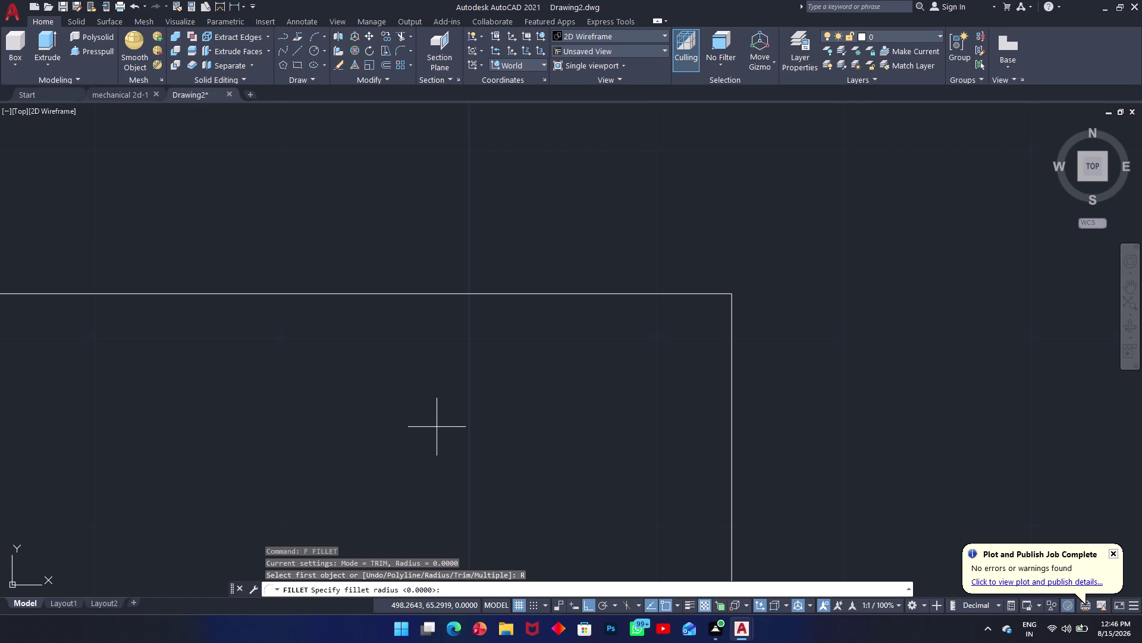
text(3)
text(5)
key(Return)
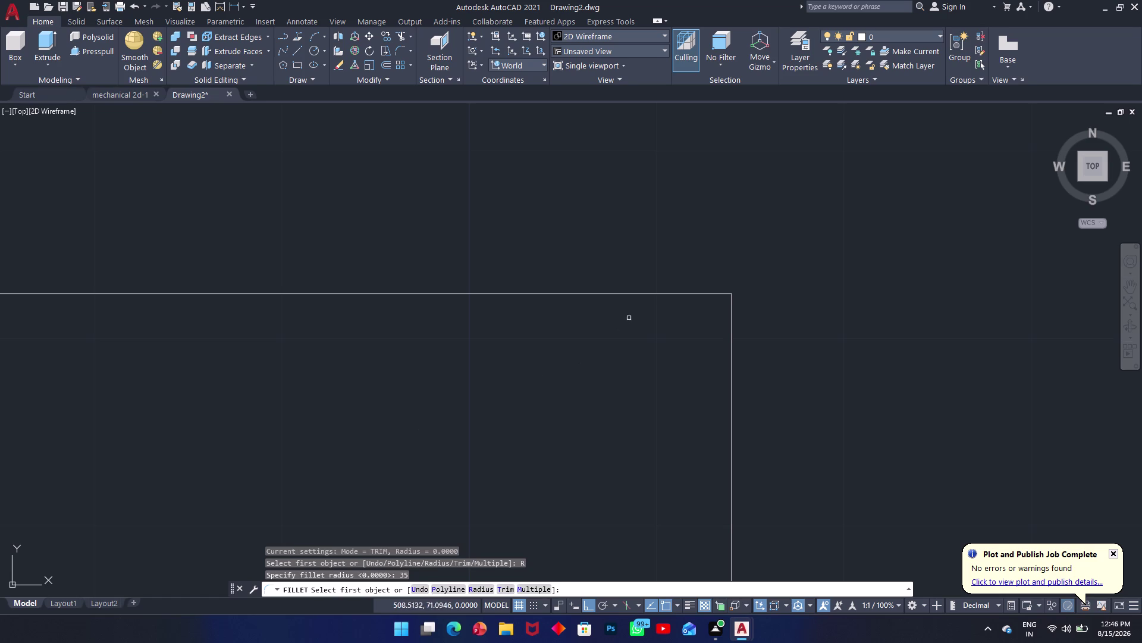
click(642, 296)
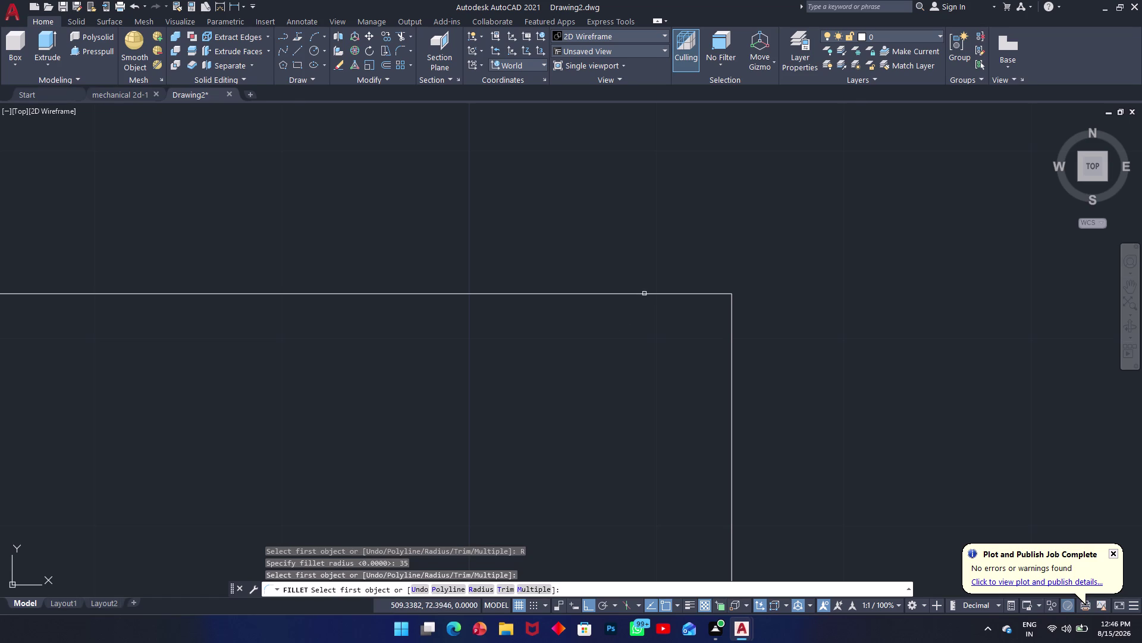
click(644, 293)
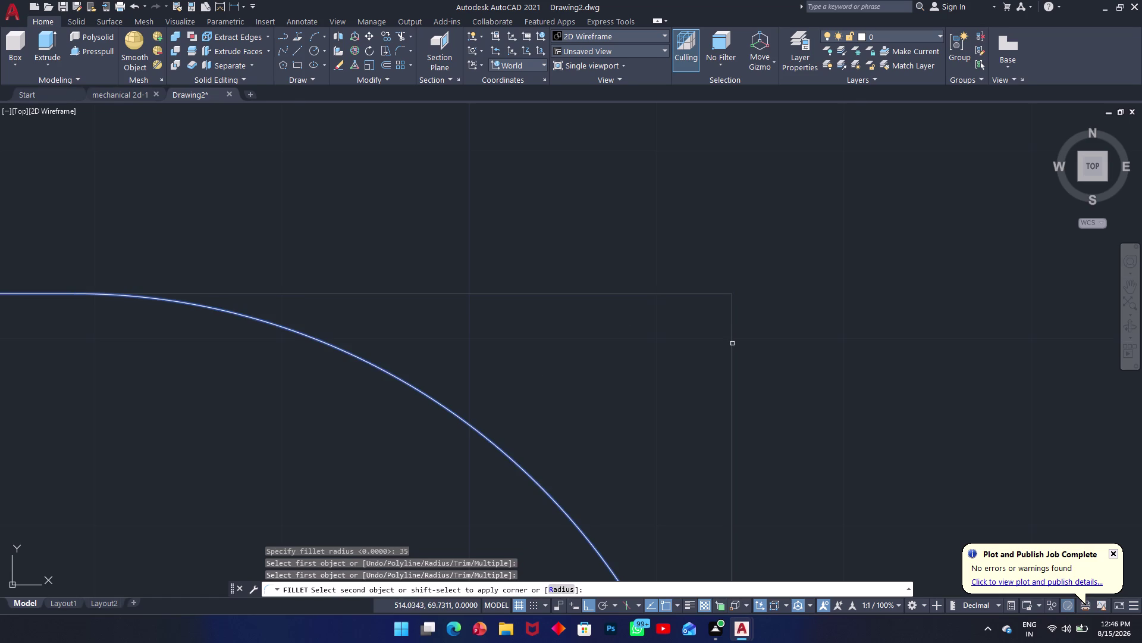
click(733, 344)
Adjust the view and start the Offset command with O.
scroll(up, 3)
scroll(down, 3)
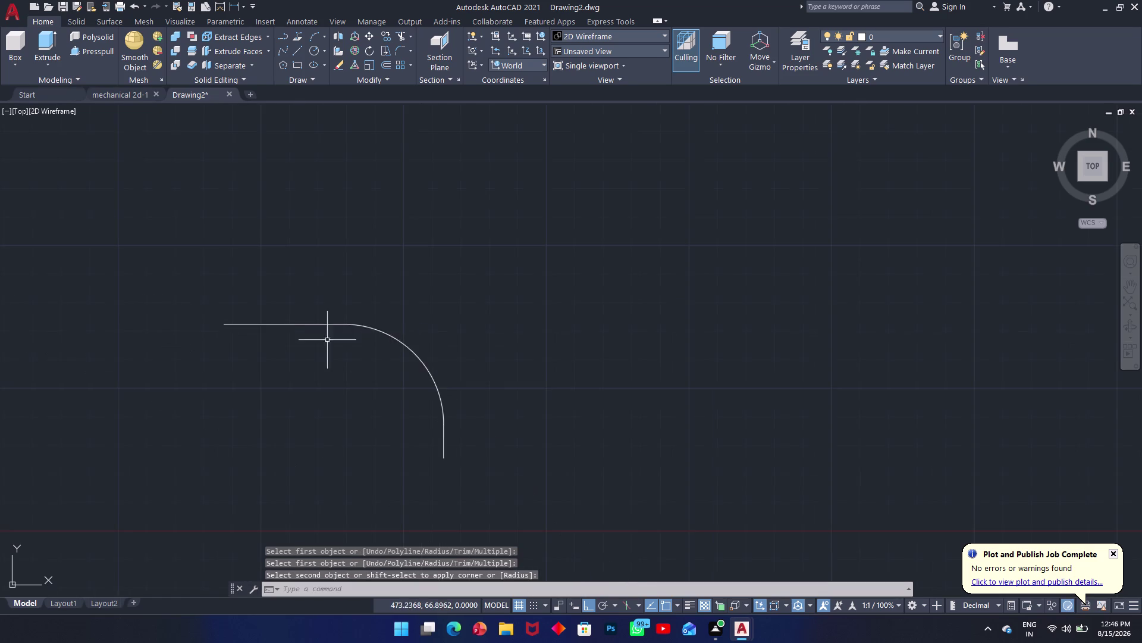
scroll(up, 3)
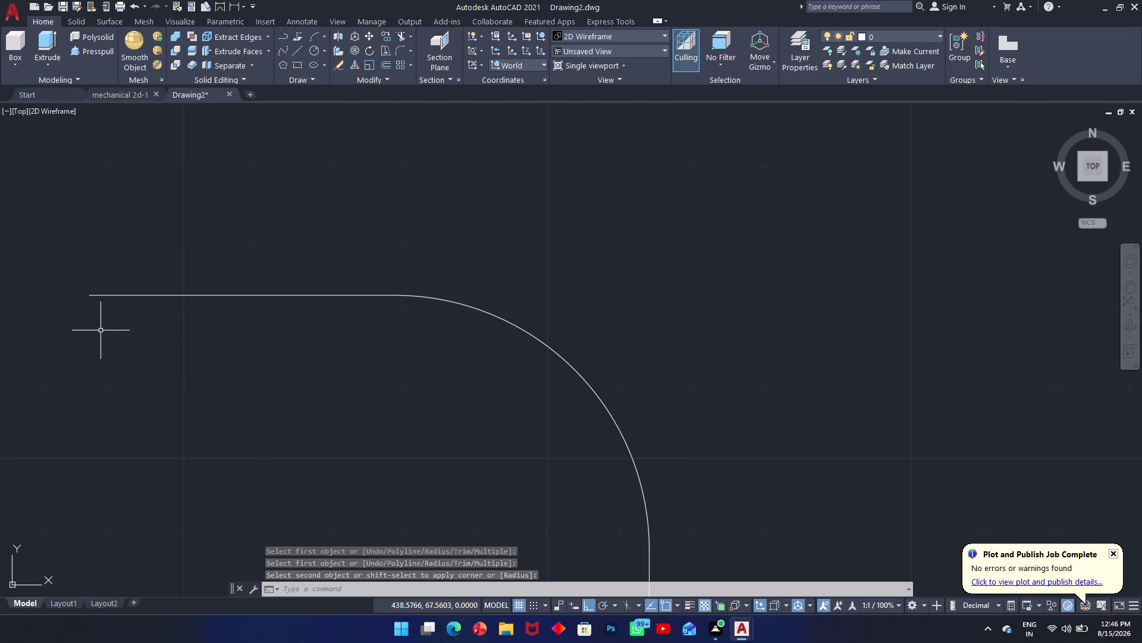
text(o)
key(space)
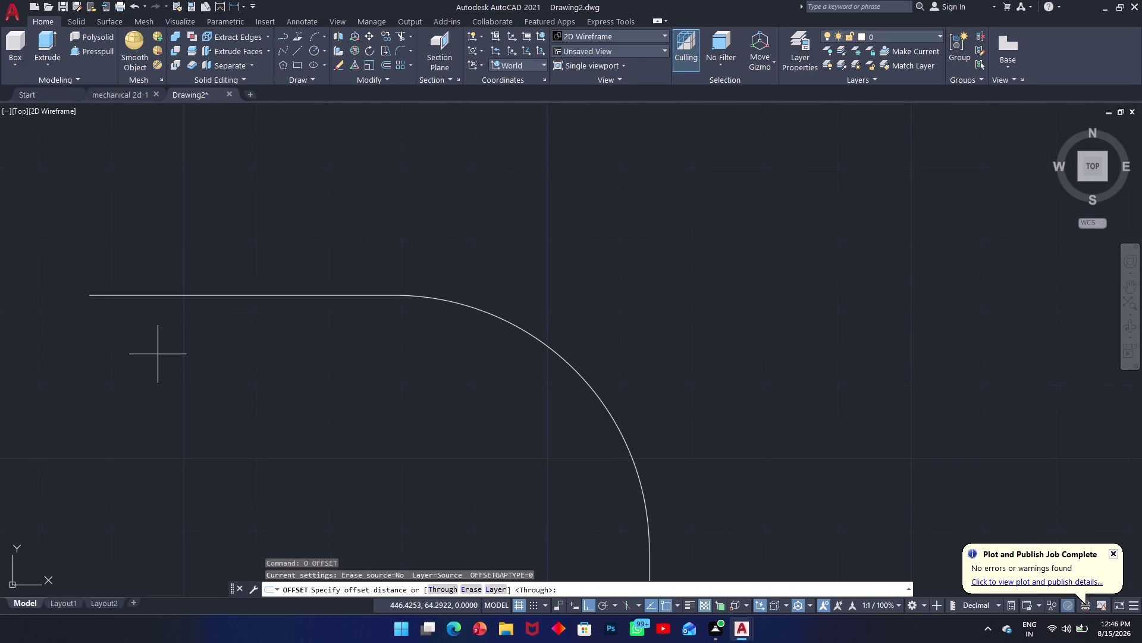
Offset the horizontal line, arc and vertical line 13 units inward.
text(1)
text(3)
key(Return)
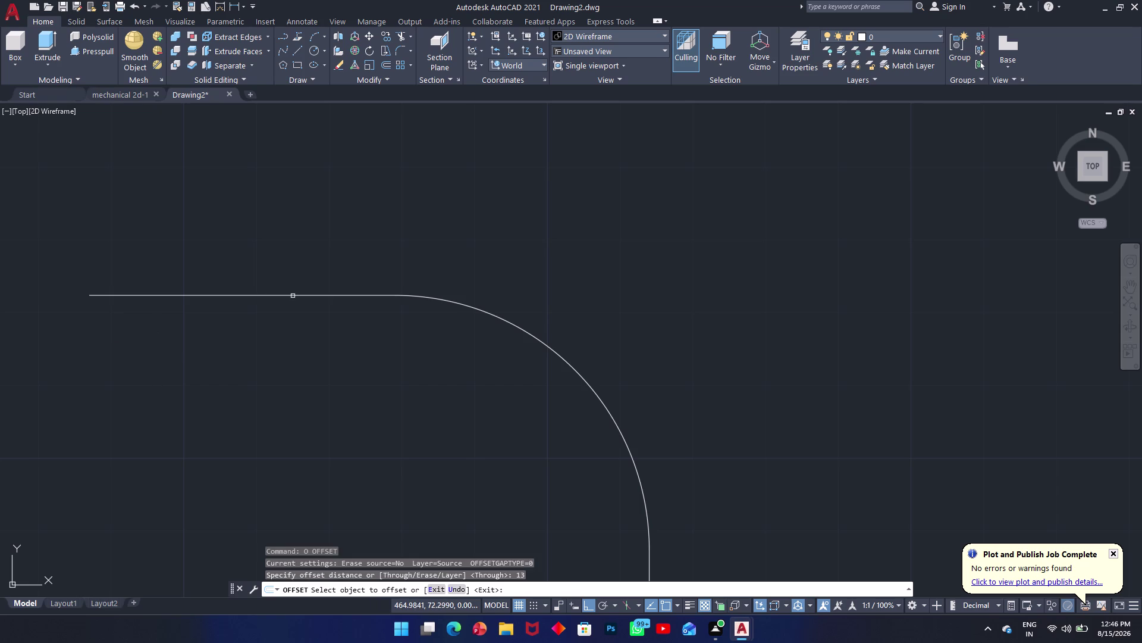
click(292, 296)
click(289, 325)
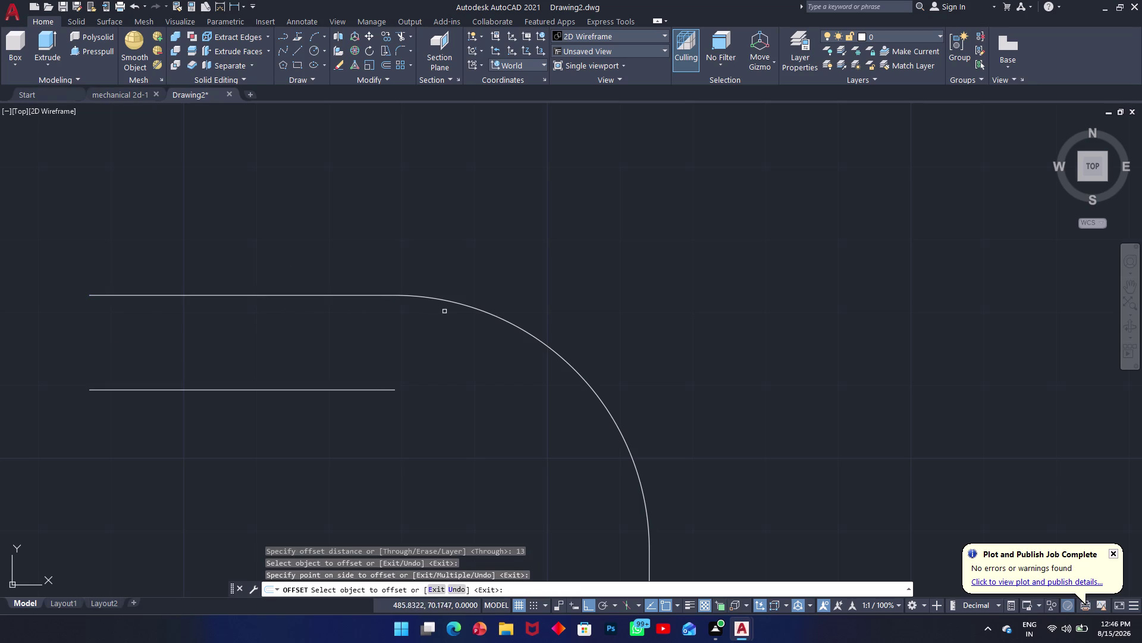
click(461, 305)
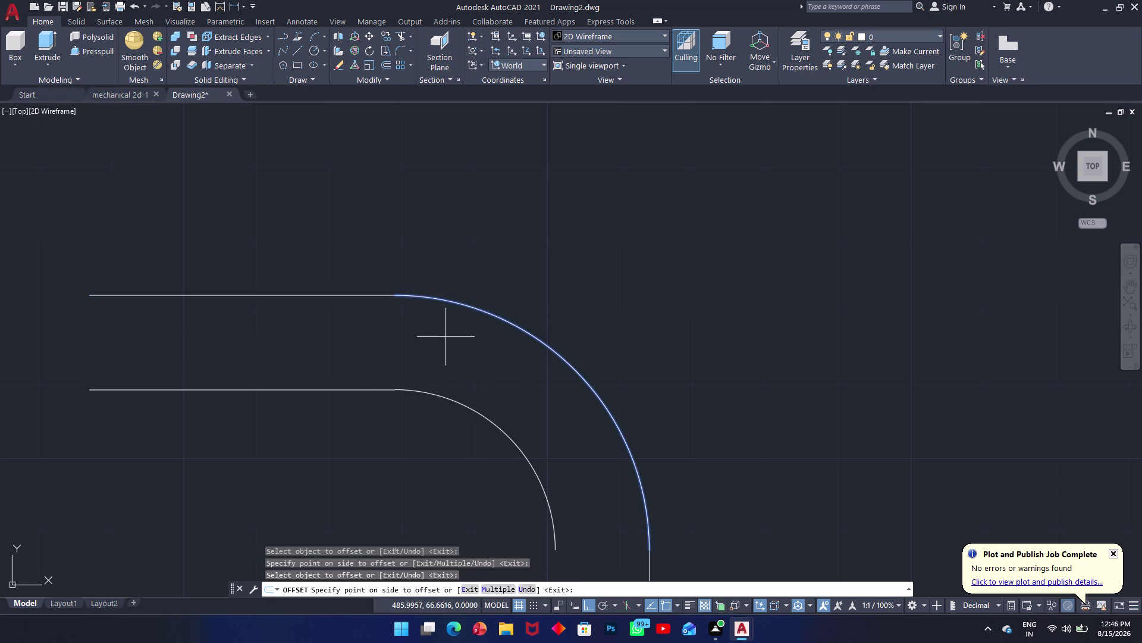
click(446, 338)
middle_drag(346, 386, 315, 261)
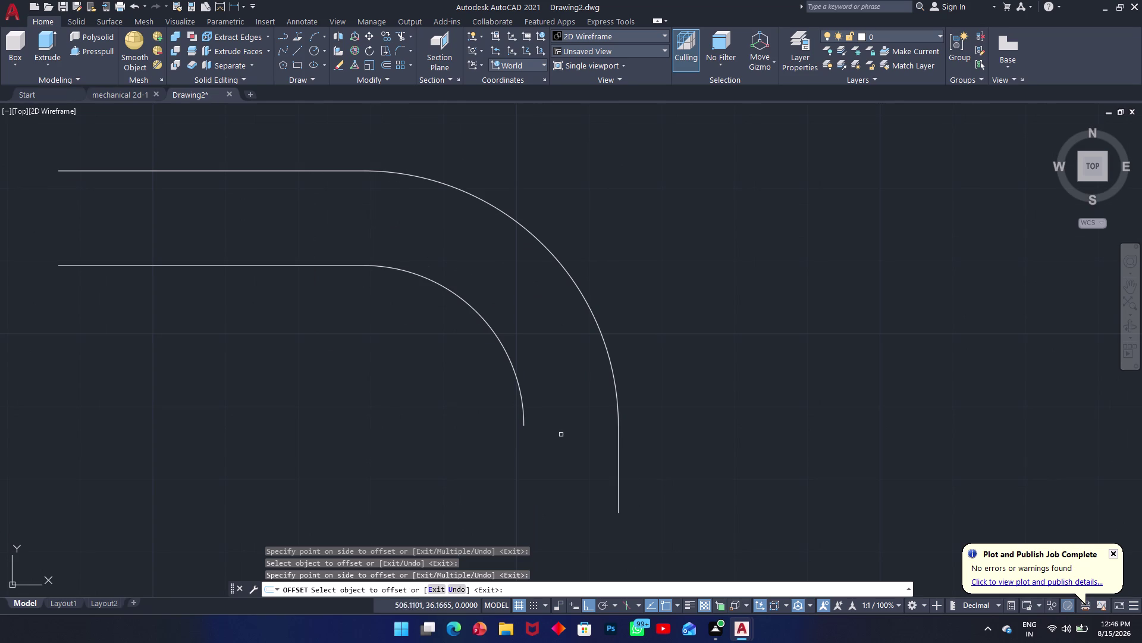
click(618, 462)
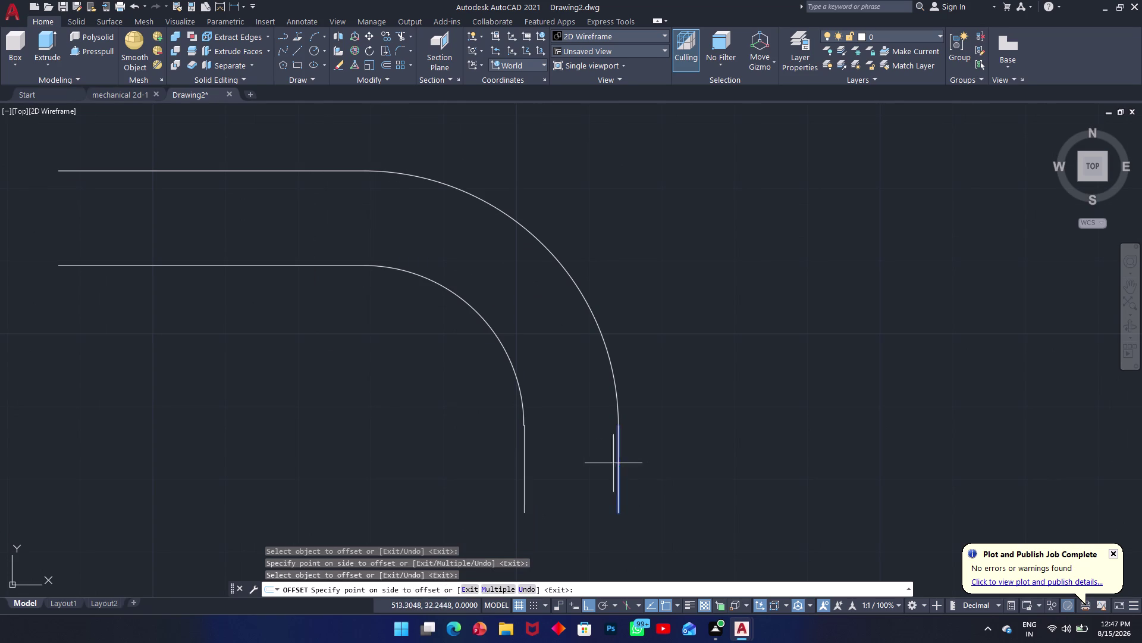
click(590, 464)
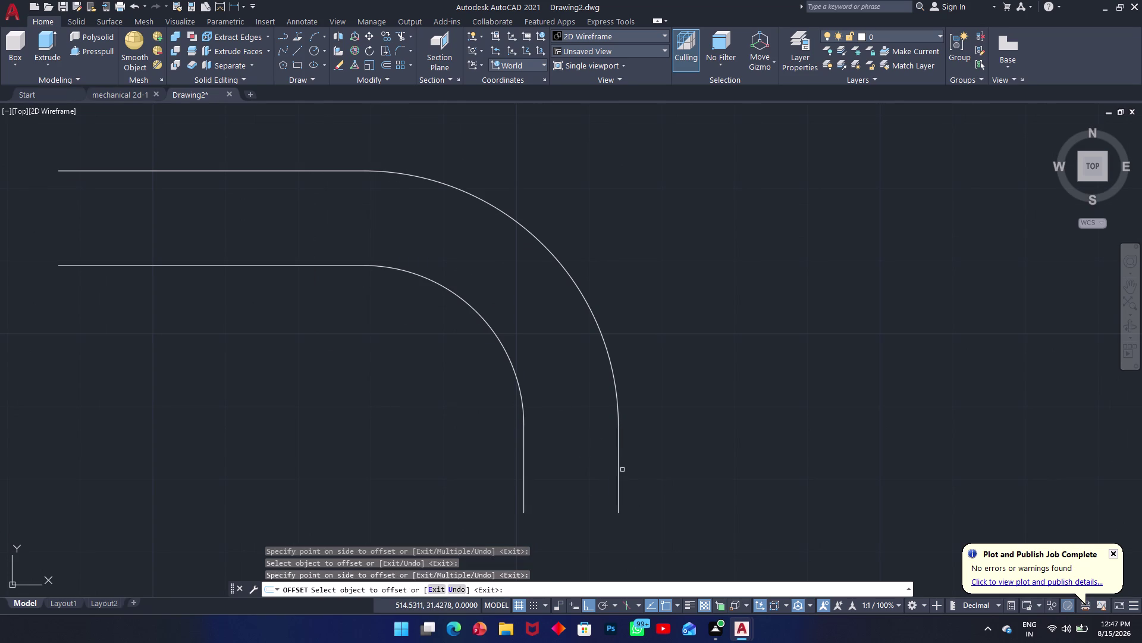
Offset the vertical line, arc and horizontal line 13 units outward.
click(620, 471)
click(618, 471)
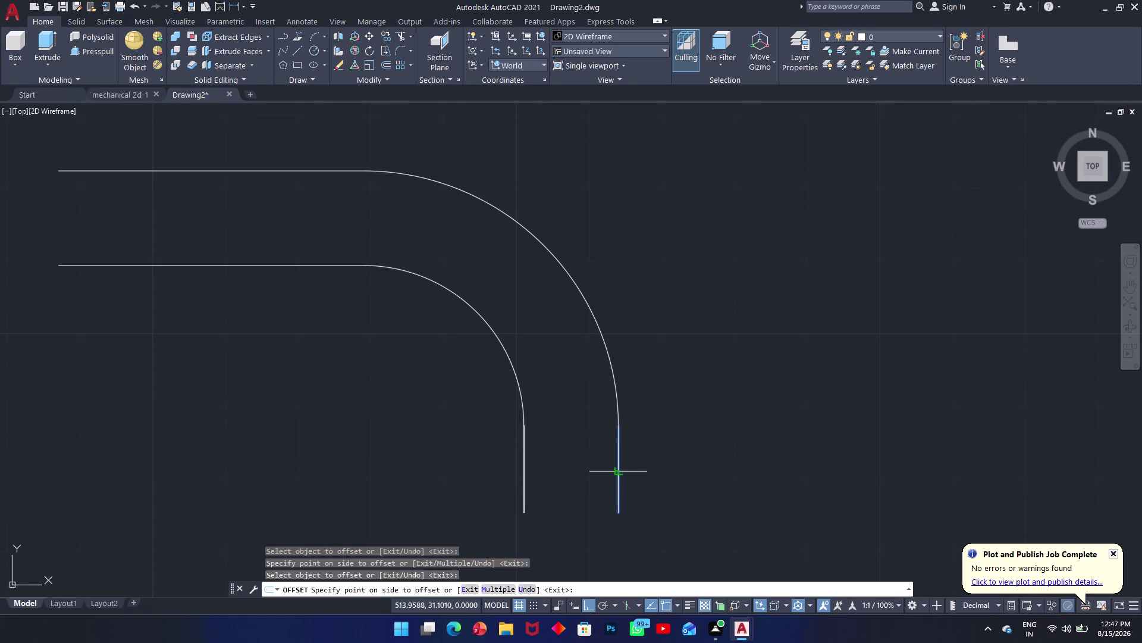
click(651, 464)
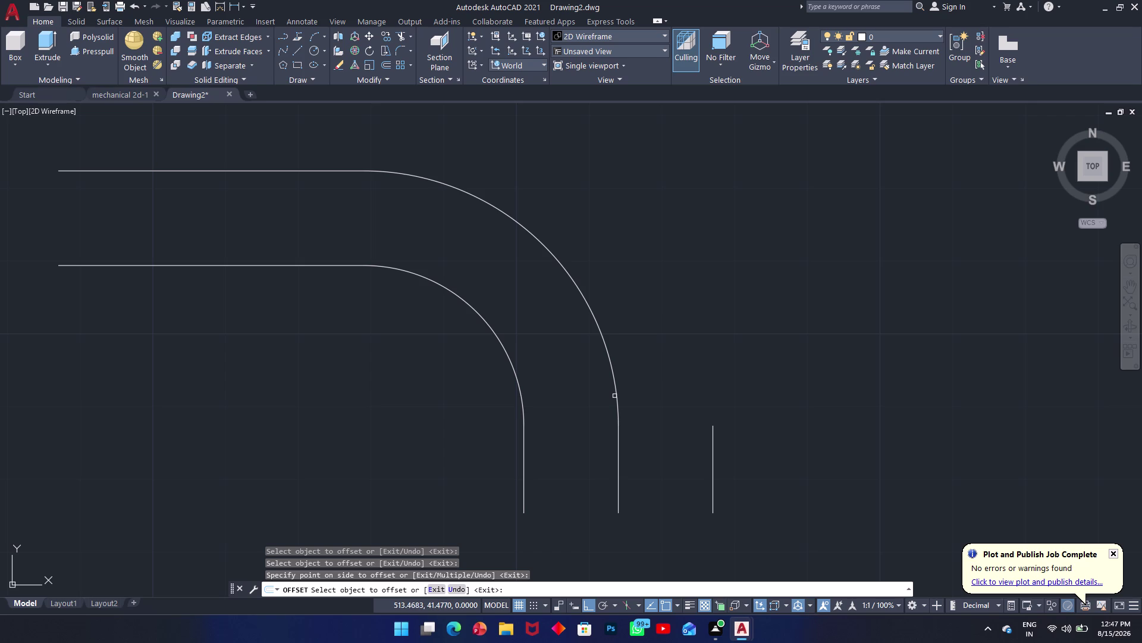
click(617, 393)
click(665, 383)
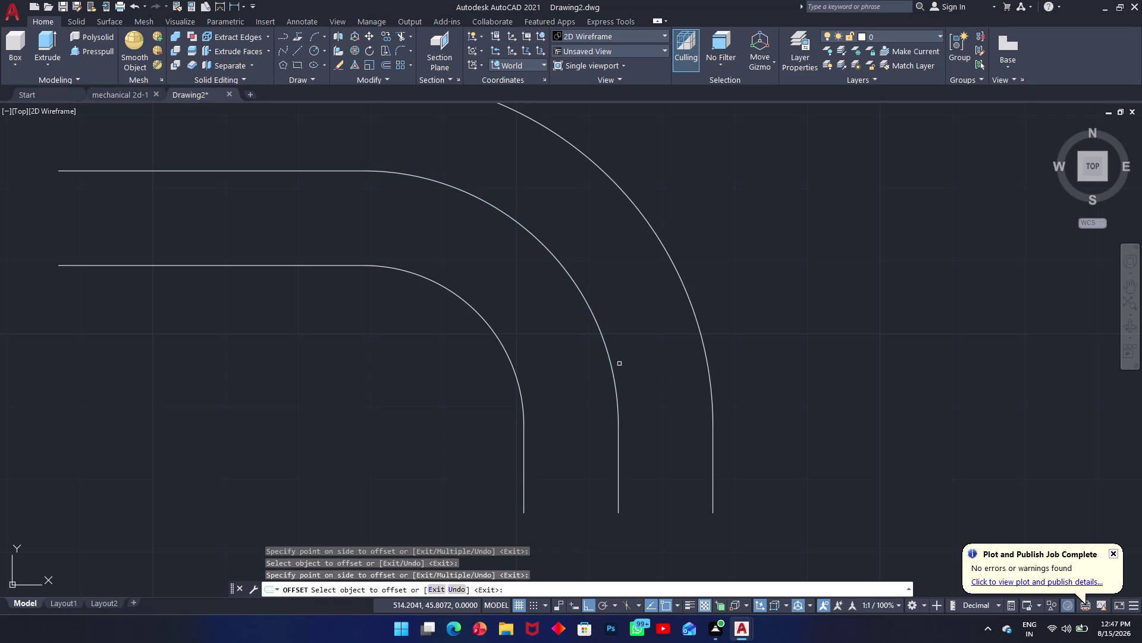
middle_drag(626, 376, 762, 573)
click(470, 369)
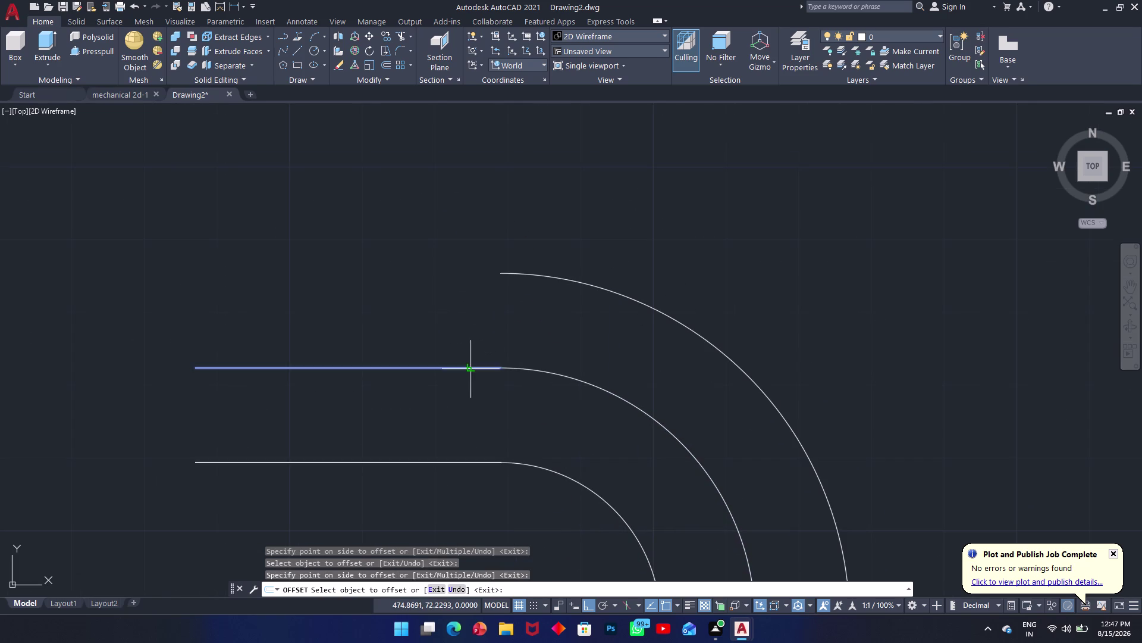
click(452, 284)
middle_drag(463, 331, 568, 296)
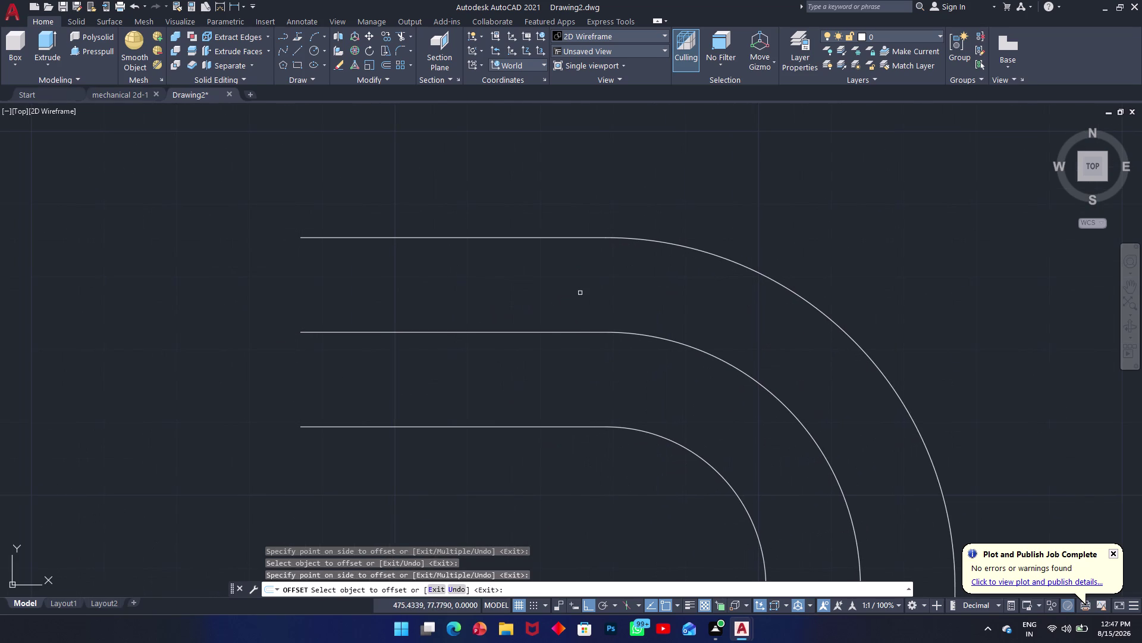
key(Return)
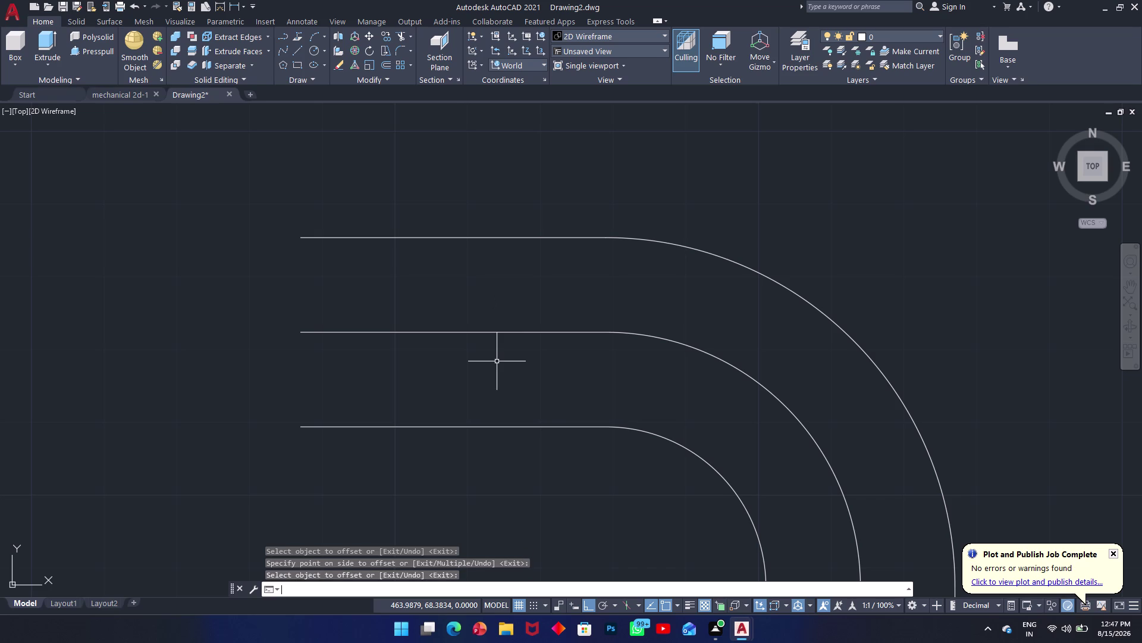
Offset the middle horizontal line and middle arc by 20 units.
text(o)
key(space)
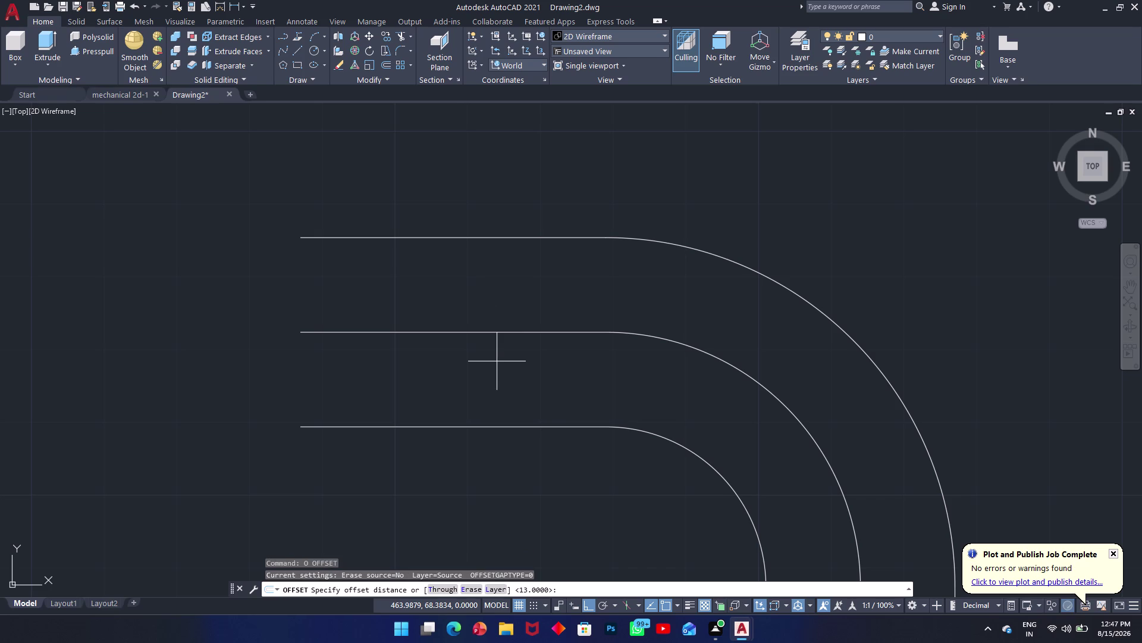
text(20)
key(Return)
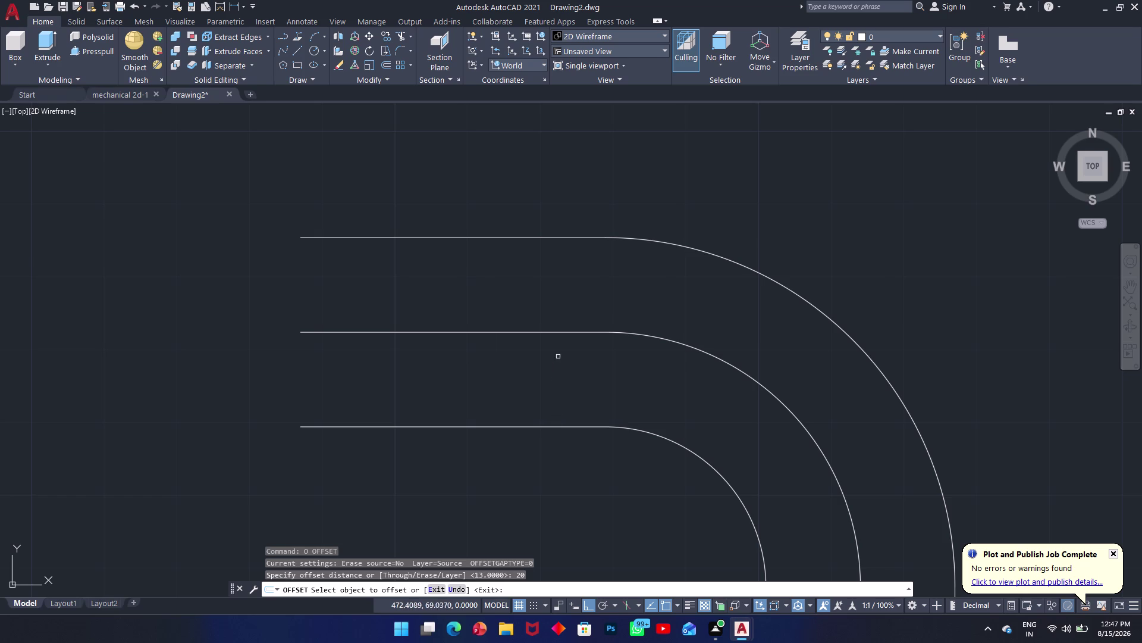
click(559, 333)
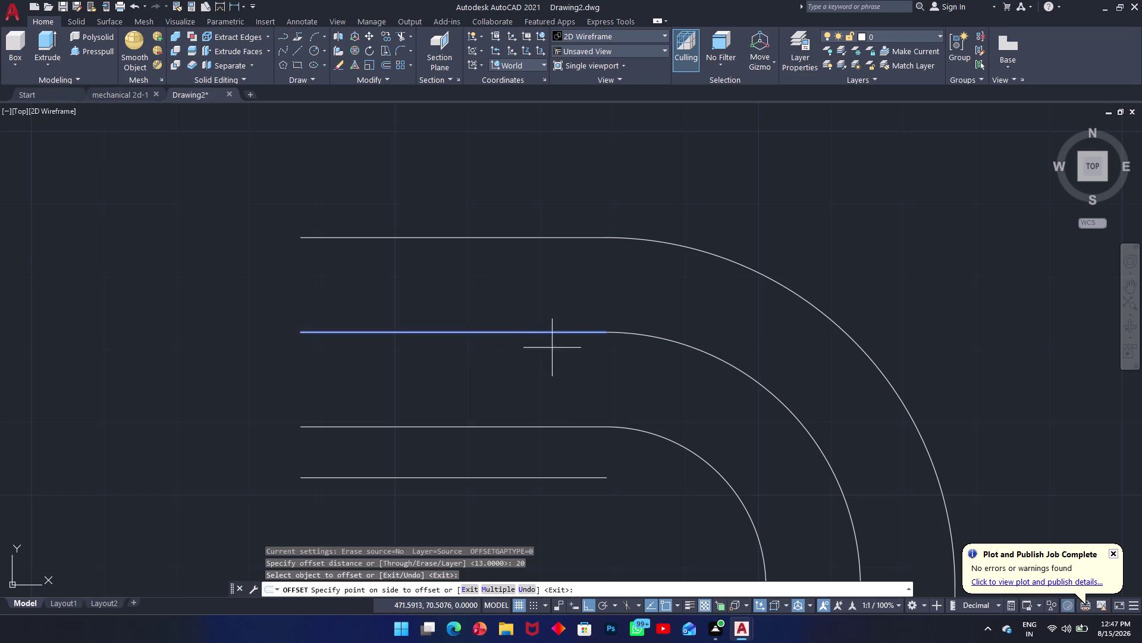
click(550, 349)
click(671, 342)
click(656, 386)
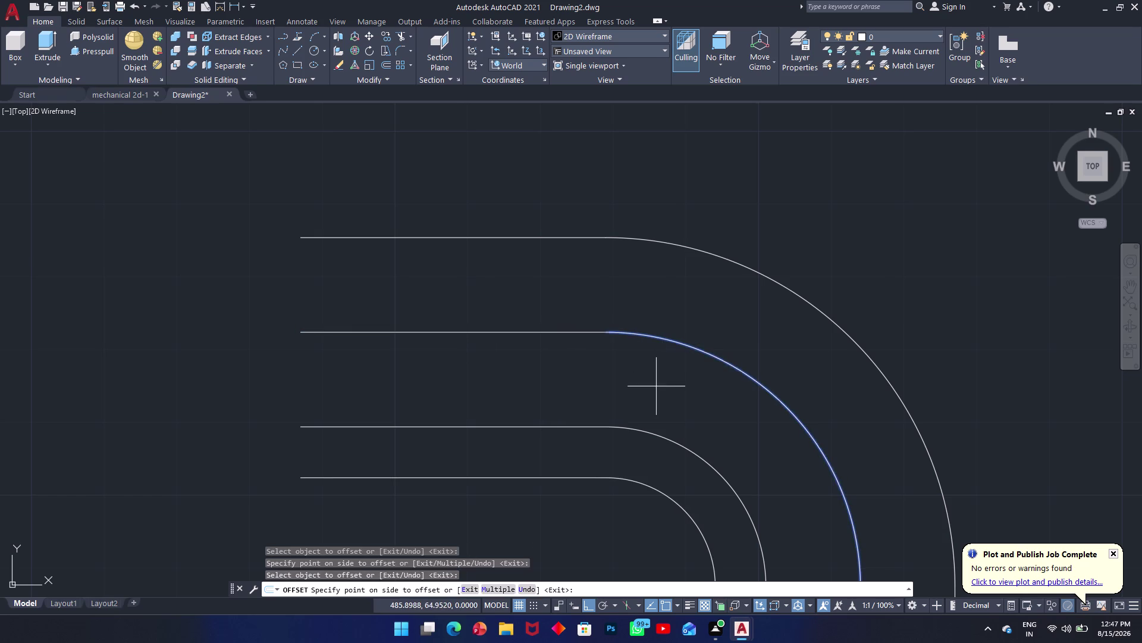
middle_drag(654, 385, 561, 269)
middle_drag(629, 375, 608, 284)
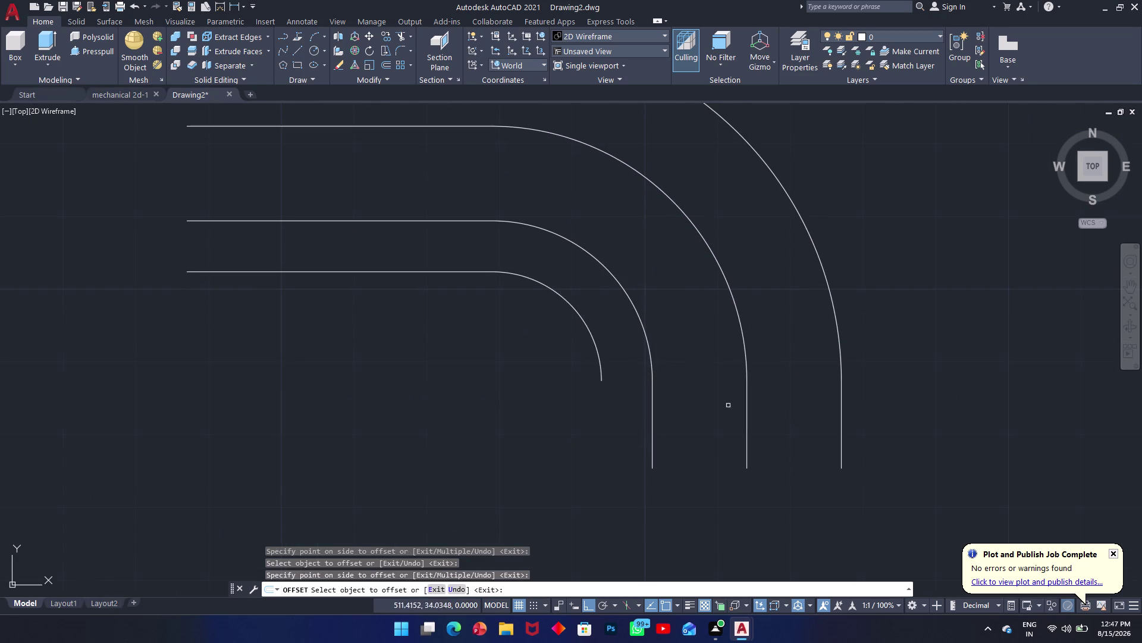
Offset two straight pipe lines and the outer arc 20 units further out.
click(748, 437)
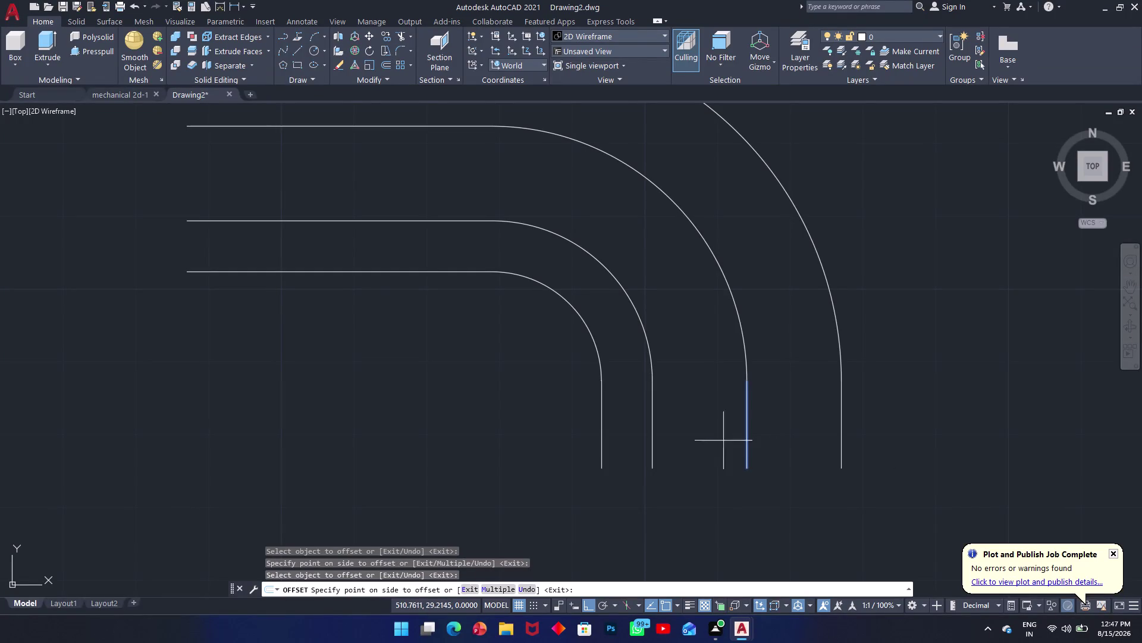
click(696, 443)
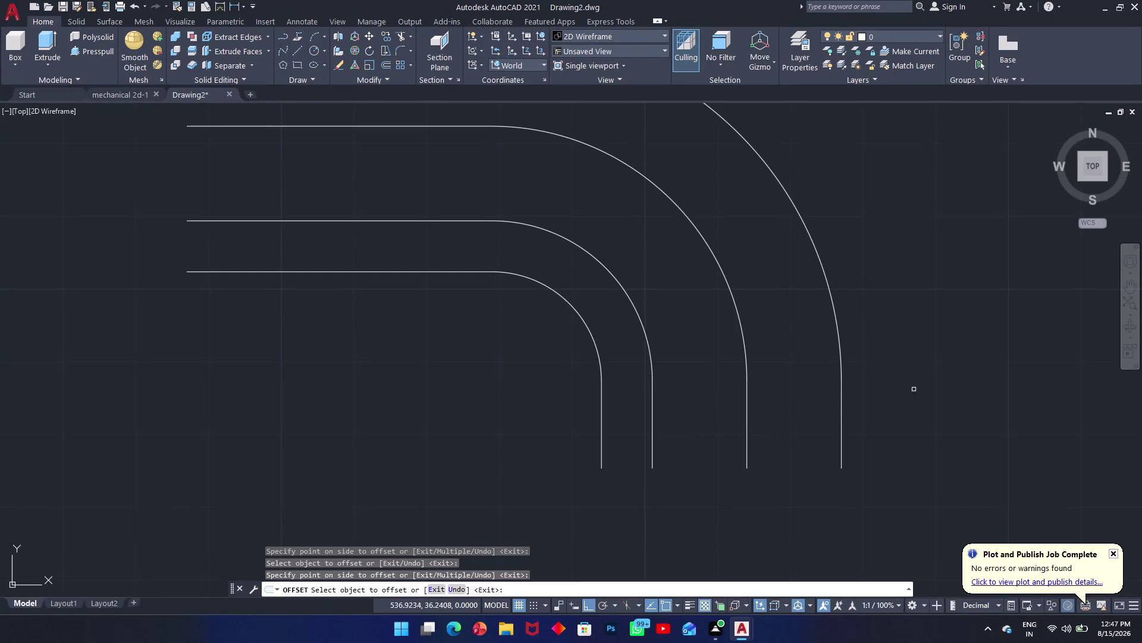
click(748, 418)
click(791, 408)
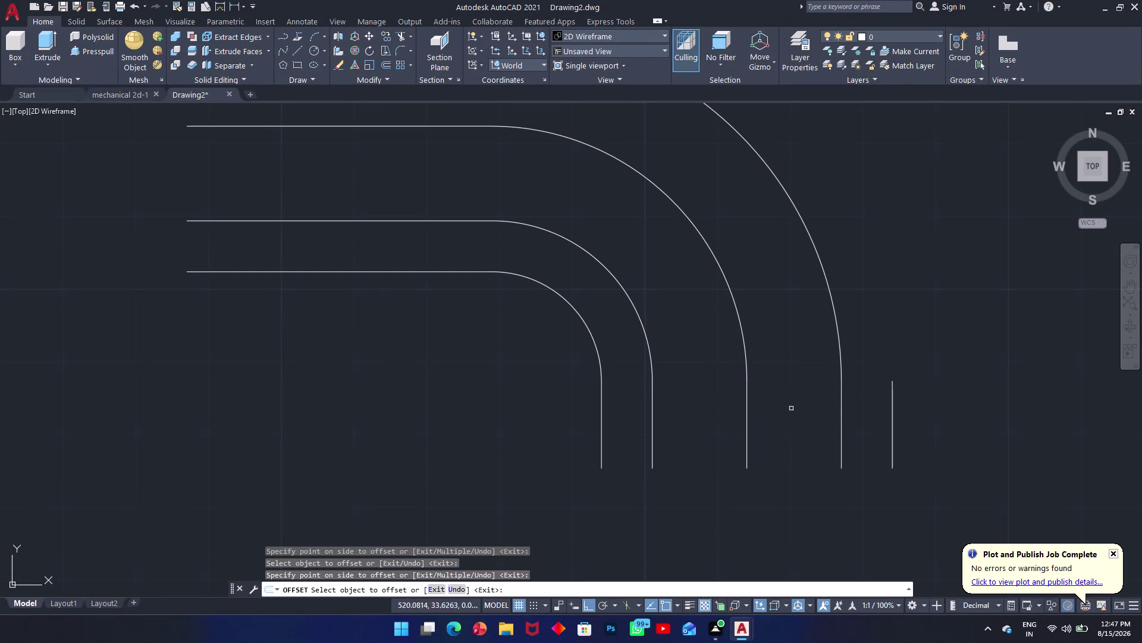
click(745, 351)
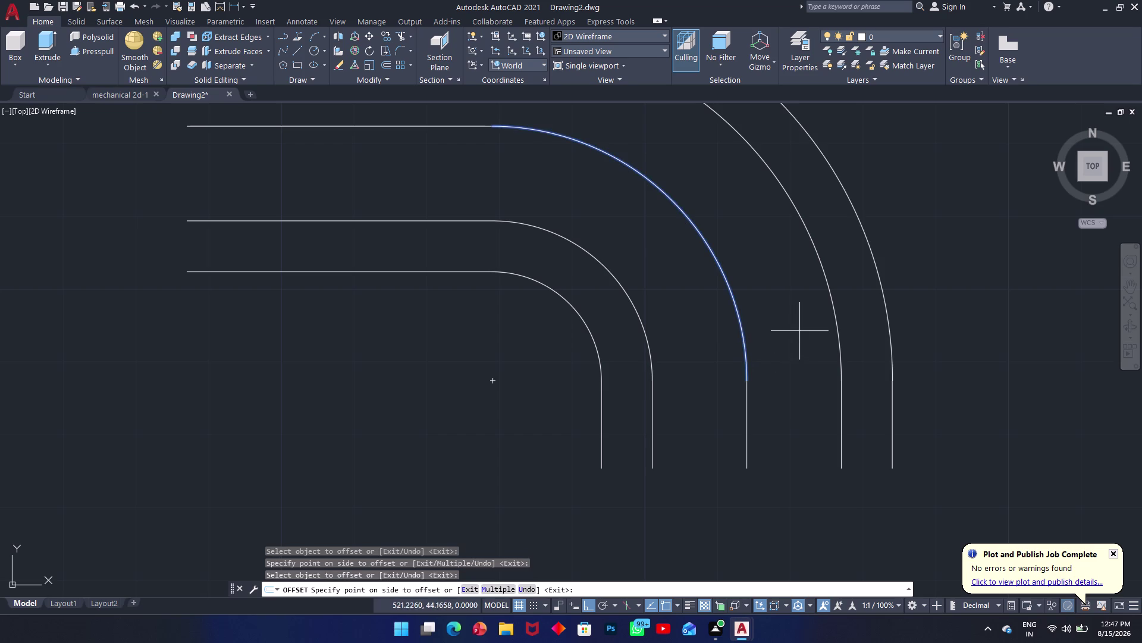
middle_drag(799, 328, 984, 555)
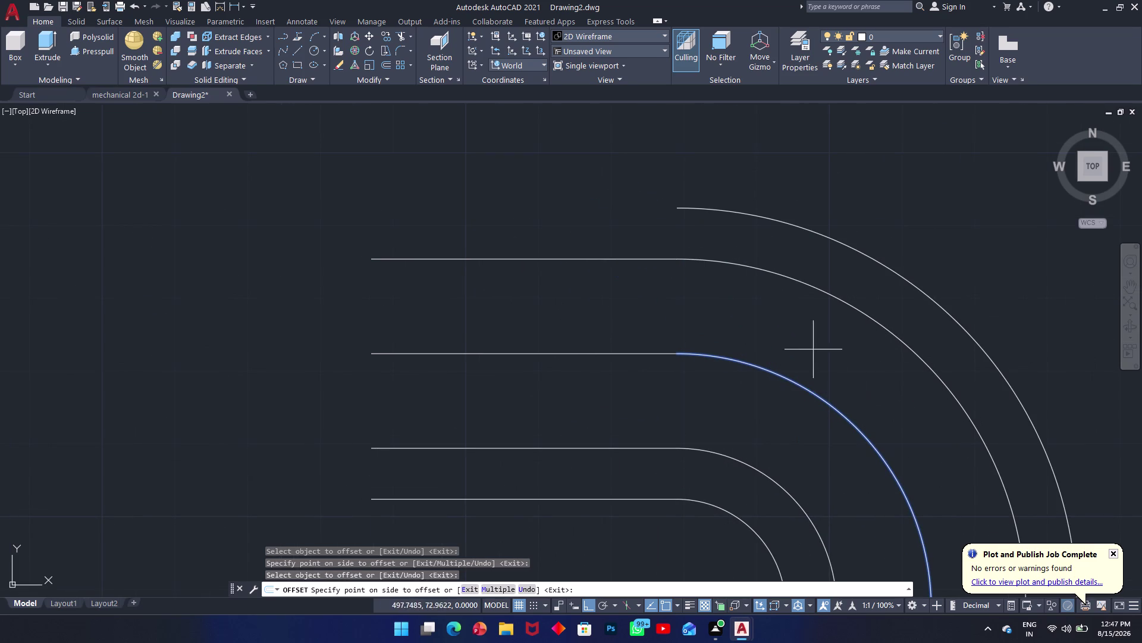
click(852, 280)
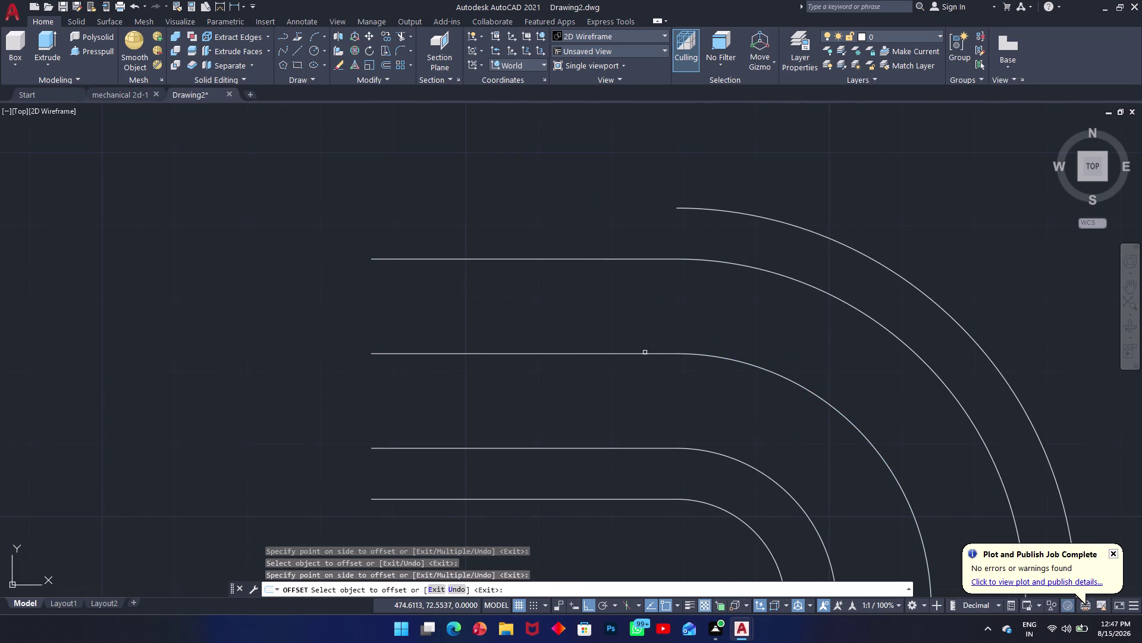
Offset one more arc outward and pan to review the five bends.
click(645, 354)
click(642, 300)
middle_drag(703, 365, 626, 273)
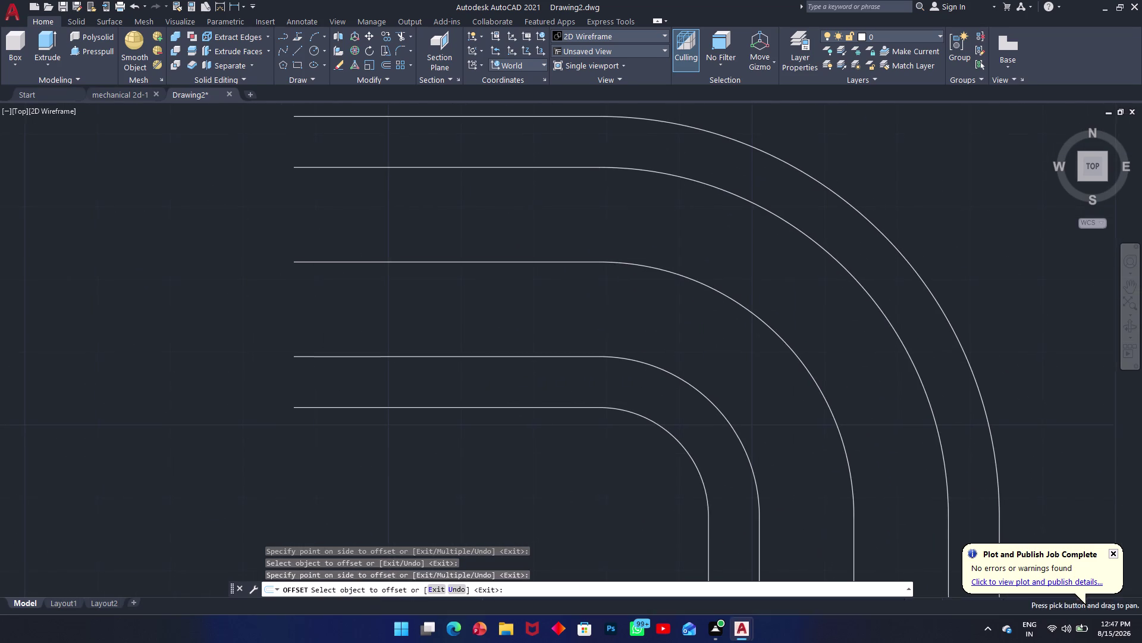
middle_drag(726, 418, 719, 307)
scroll(up, 3)
middle_drag(753, 396, 613, 291)
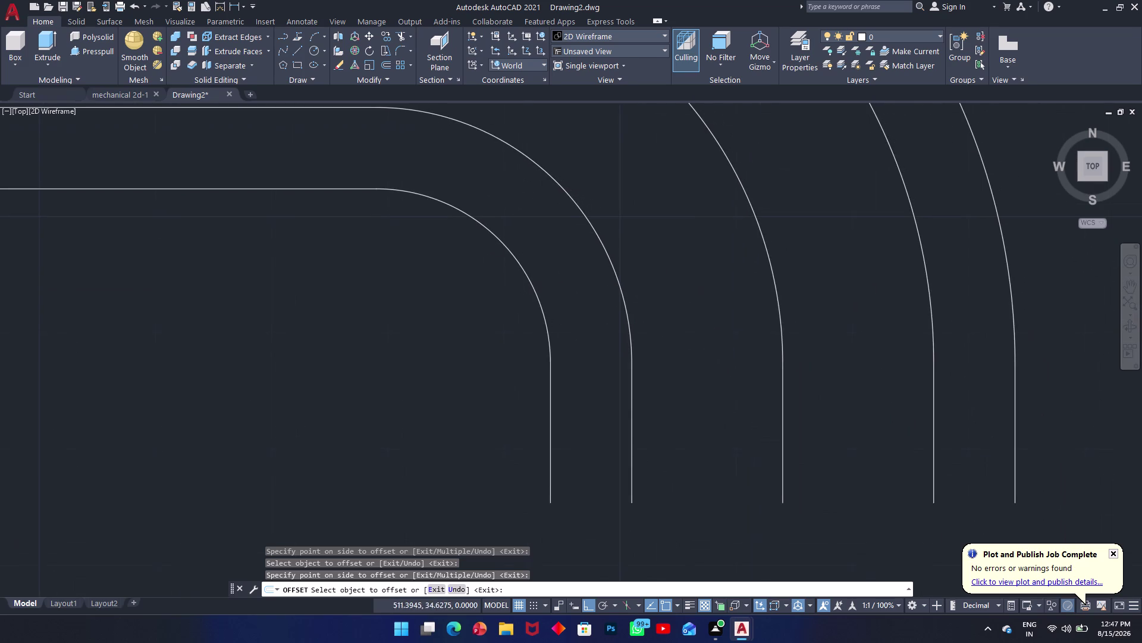
middle_drag(714, 387, 650, 319)
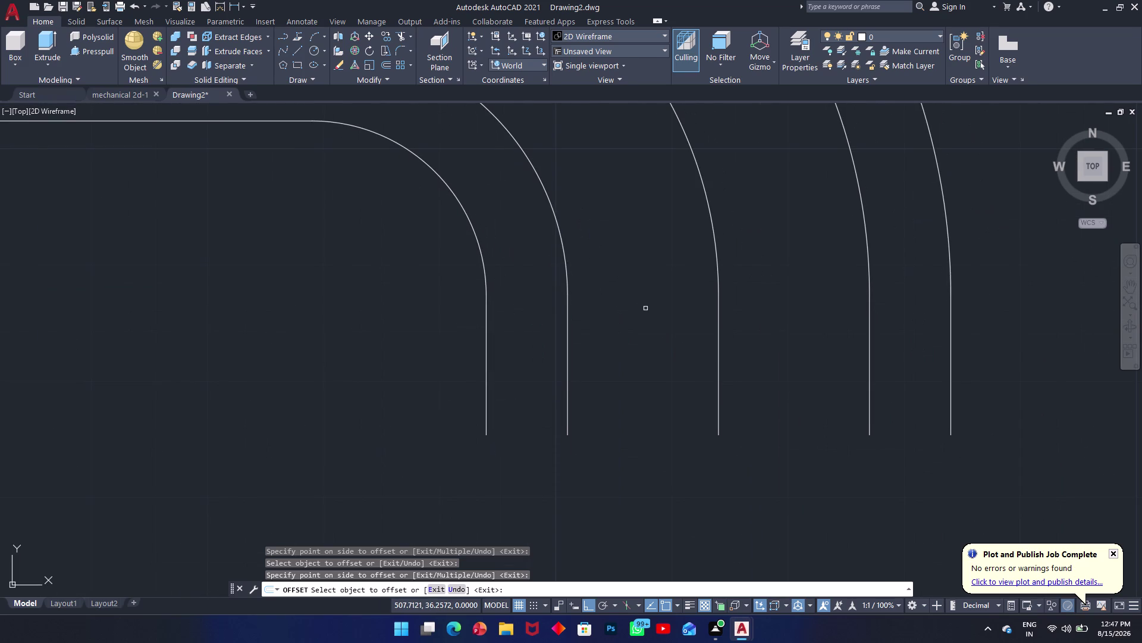
Start a line at the middle pipe end and draw 29 units right.
key(Escape)
text(l)
key(space)
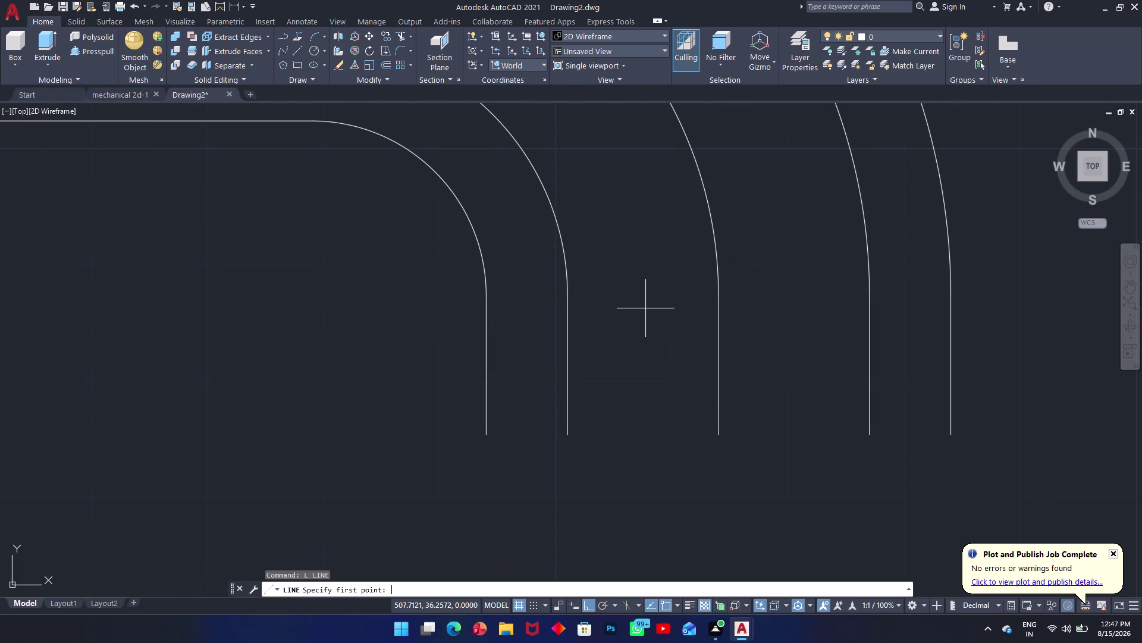
click(721, 436)
middle_drag(999, 431, 999, 431)
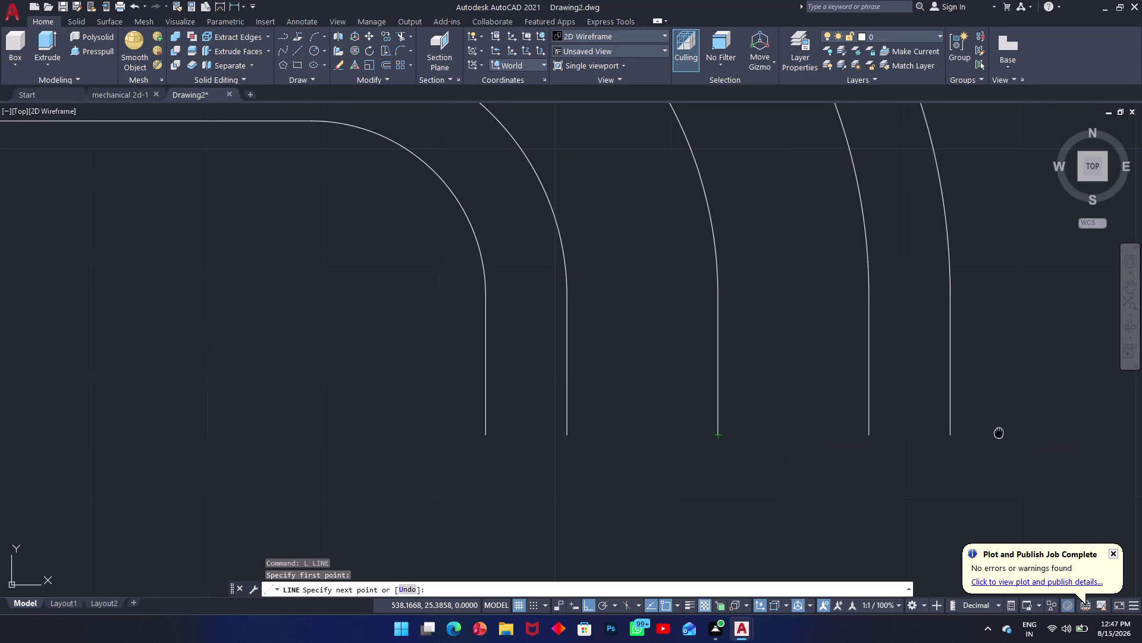
middle_drag(999, 431, 830, 426)
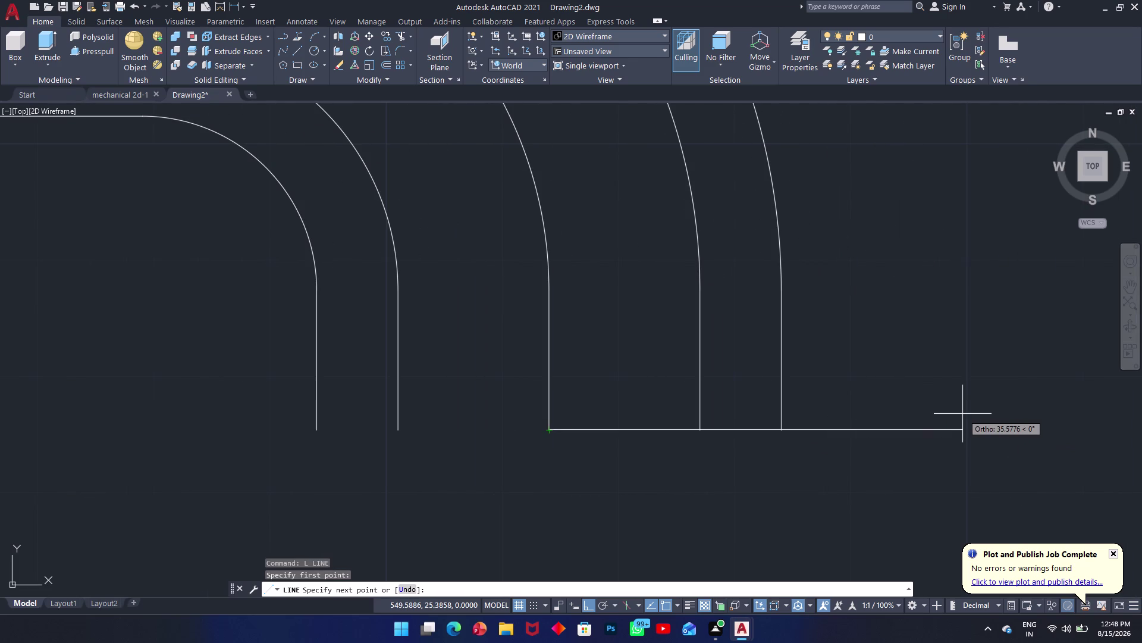
text(29)
key(Return)
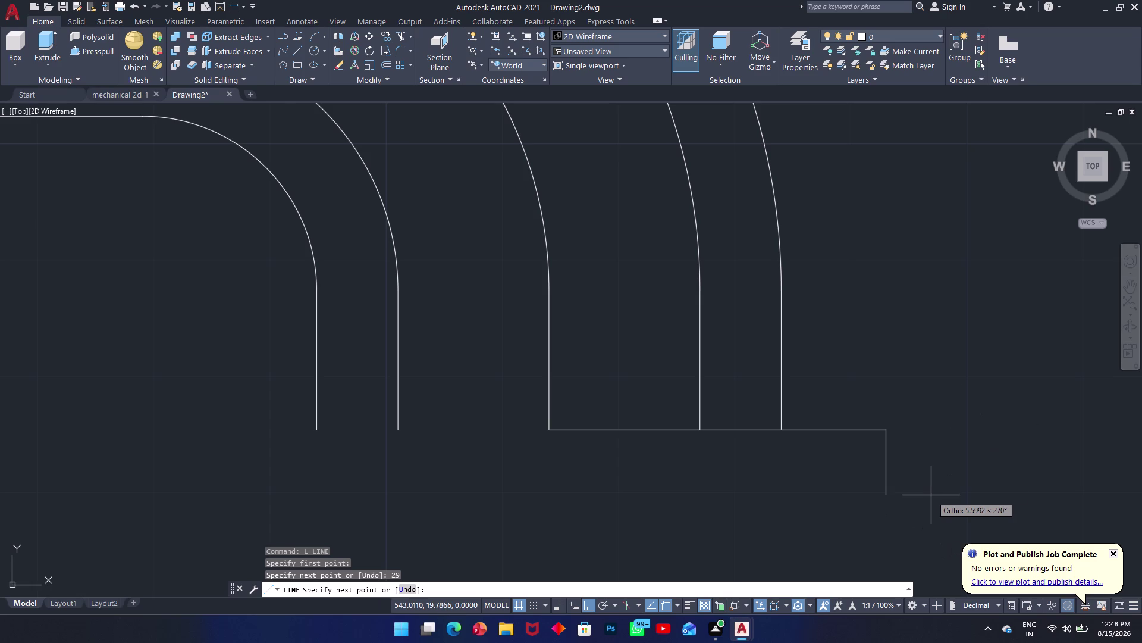
Continue the flange outline 11 down, 15 right, 11 up, and close it.
text(11)
key(Return)
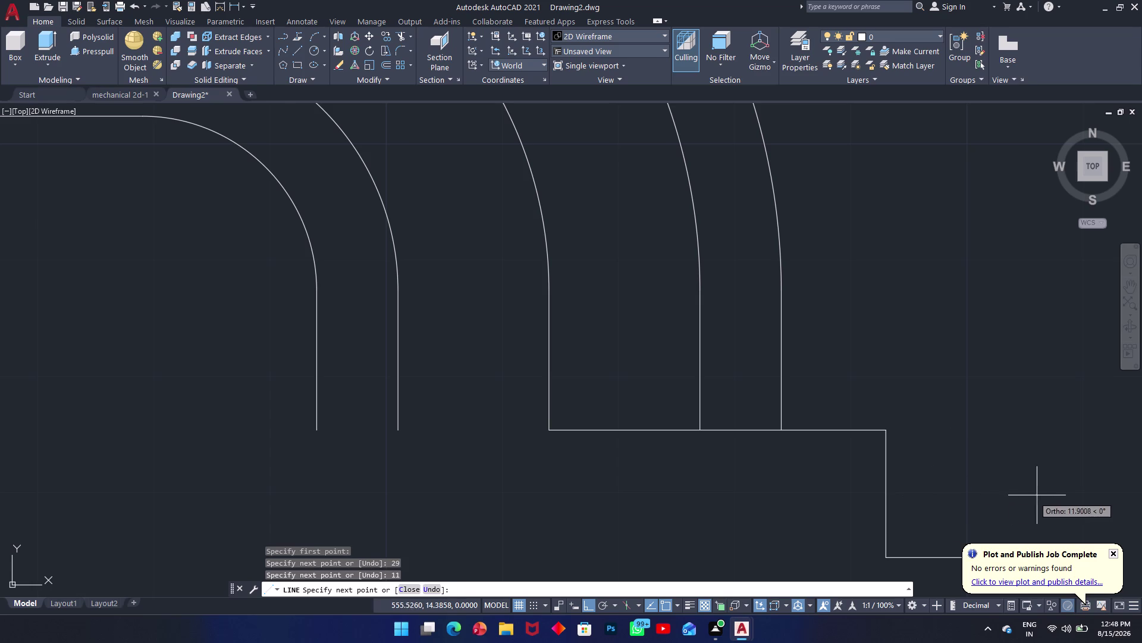
middle_drag(1044, 493, 885, 472)
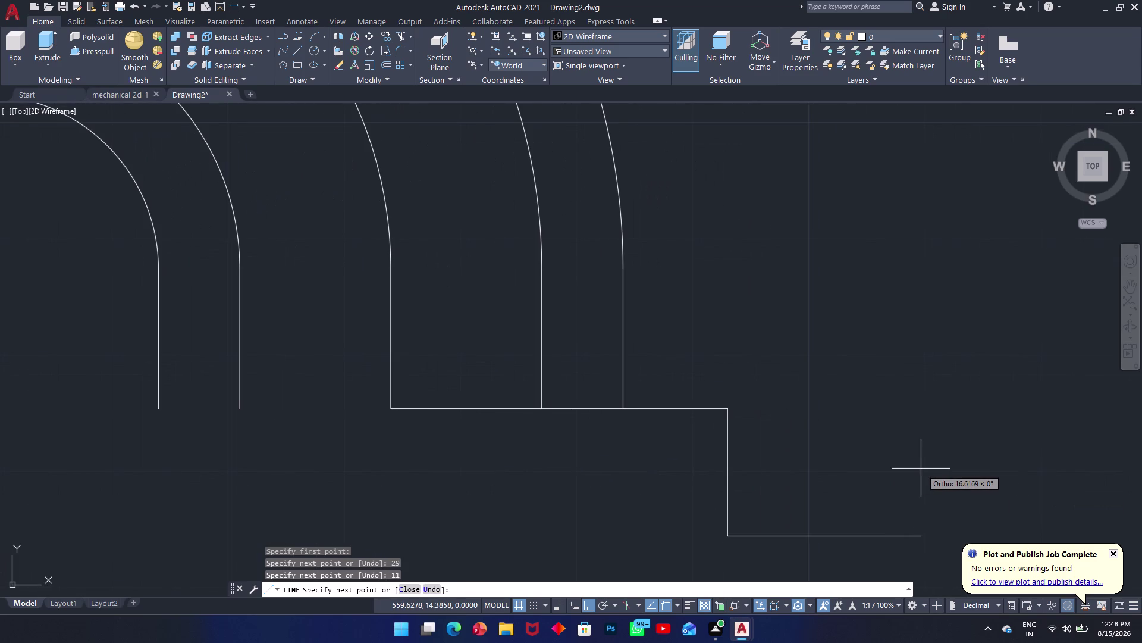
text(15)
key(Return)
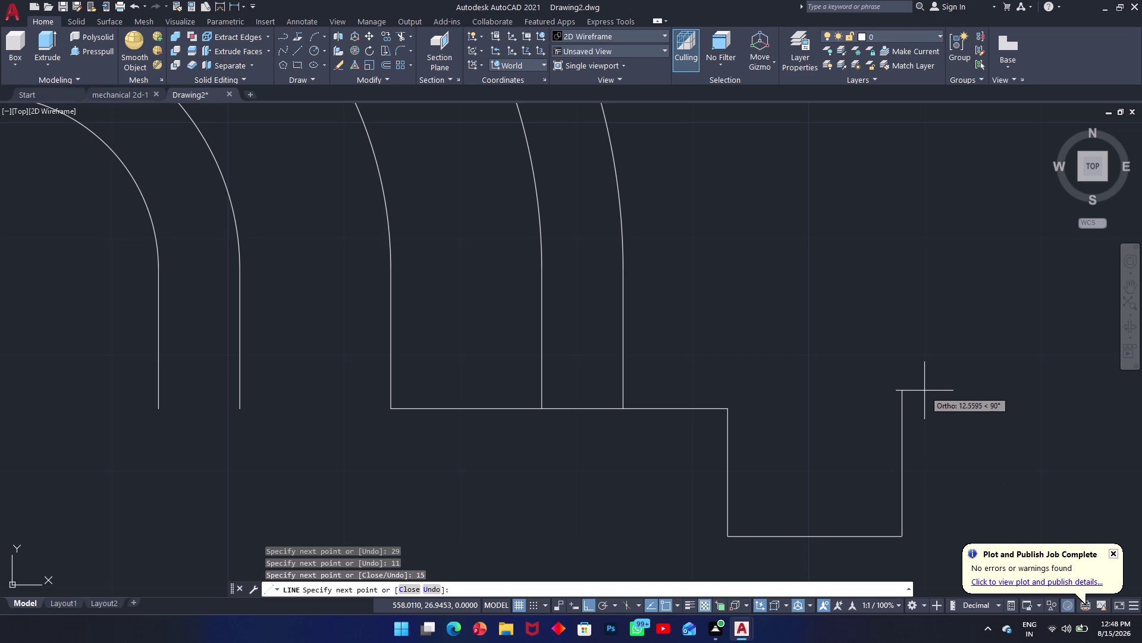
text(11)
key(Return)
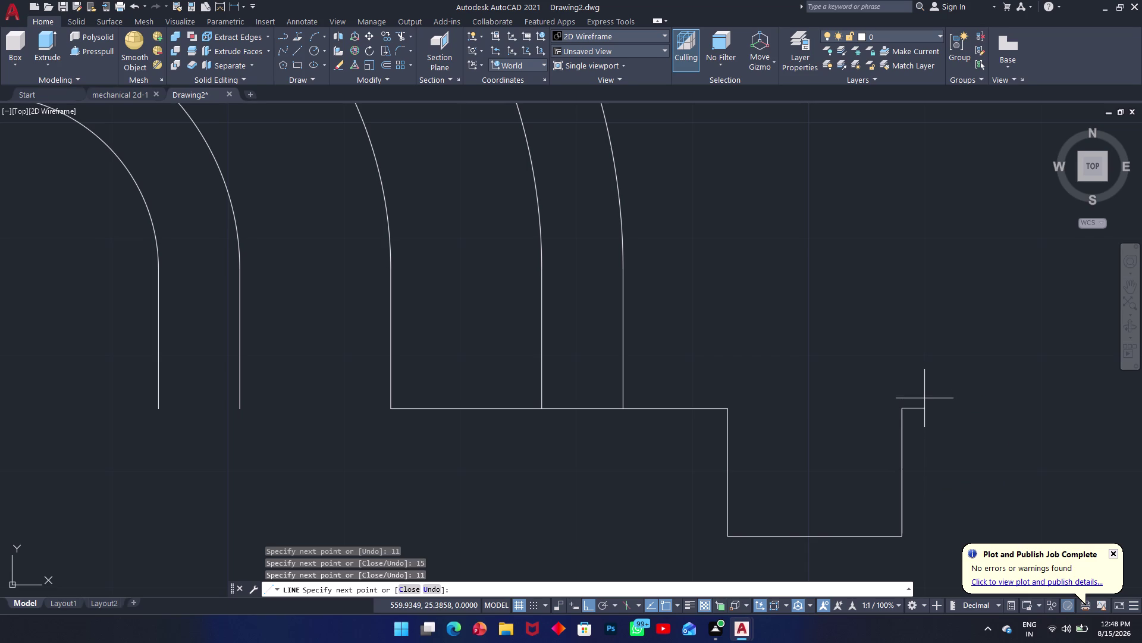
click(731, 409)
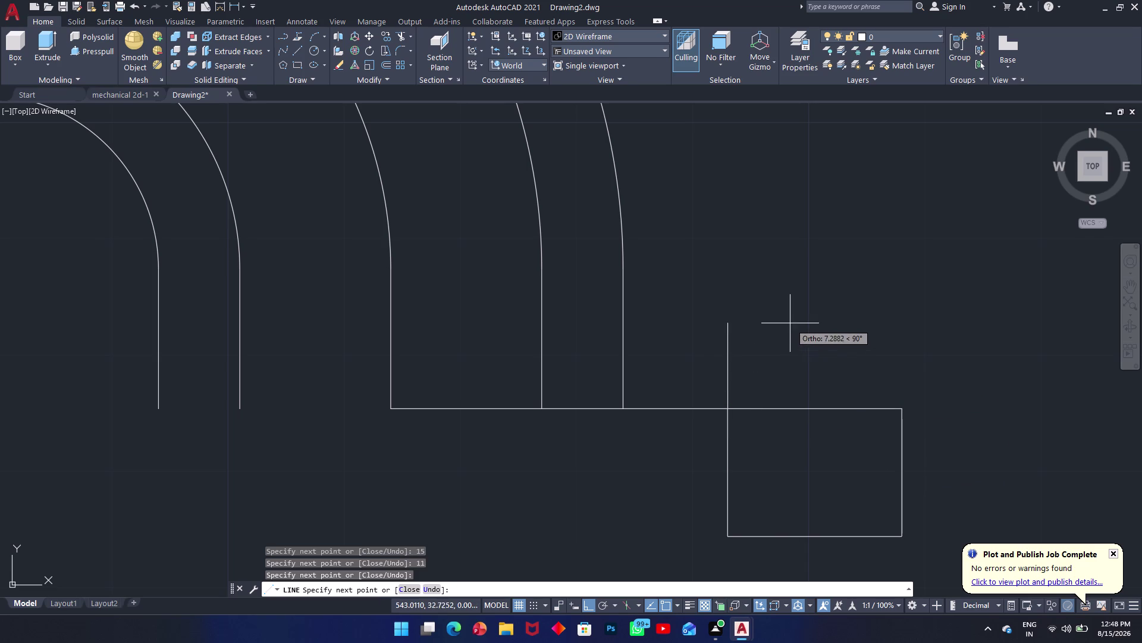
key(Escape)
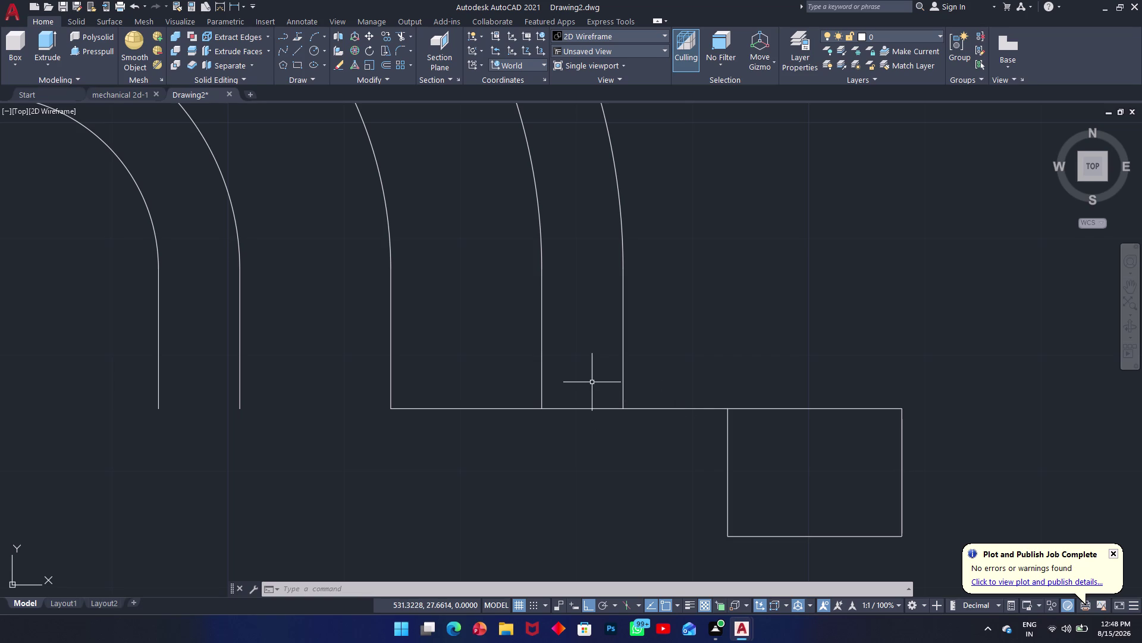
Trim the bottom horizontal line between the inner pipe lines.
text(tr)
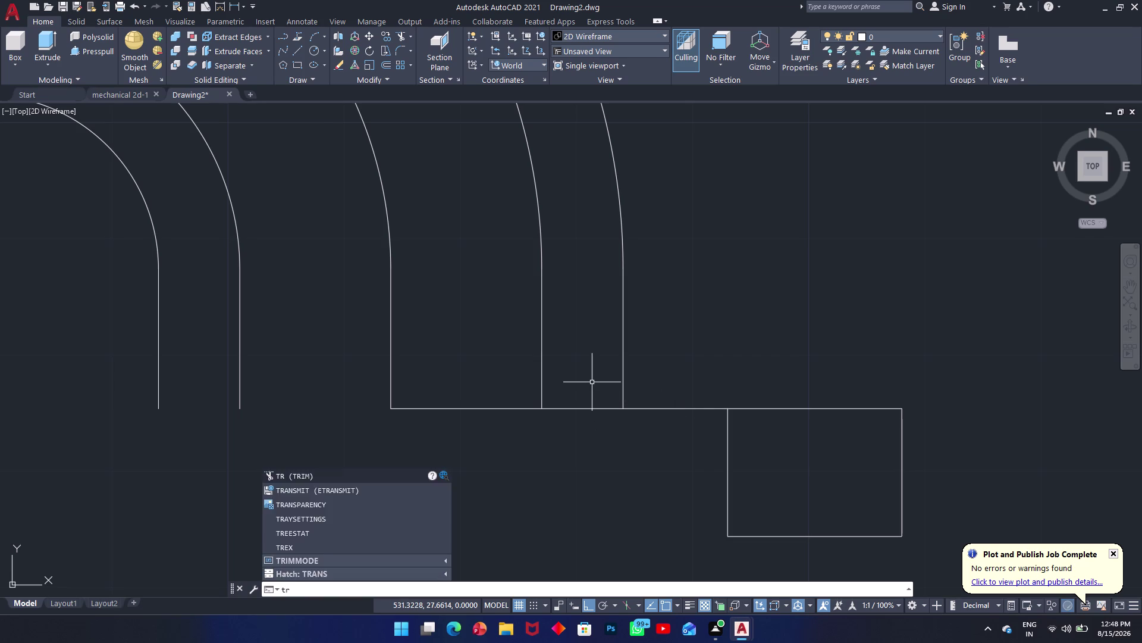
key(Return)
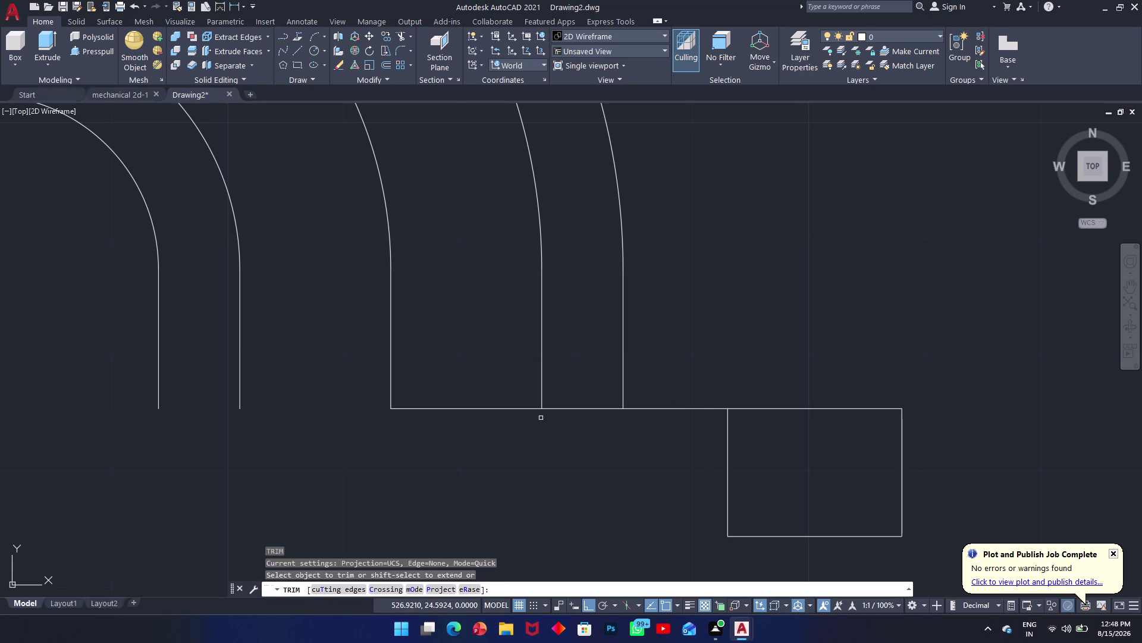
click(490, 375)
click(475, 448)
drag(580, 384, 575, 400)
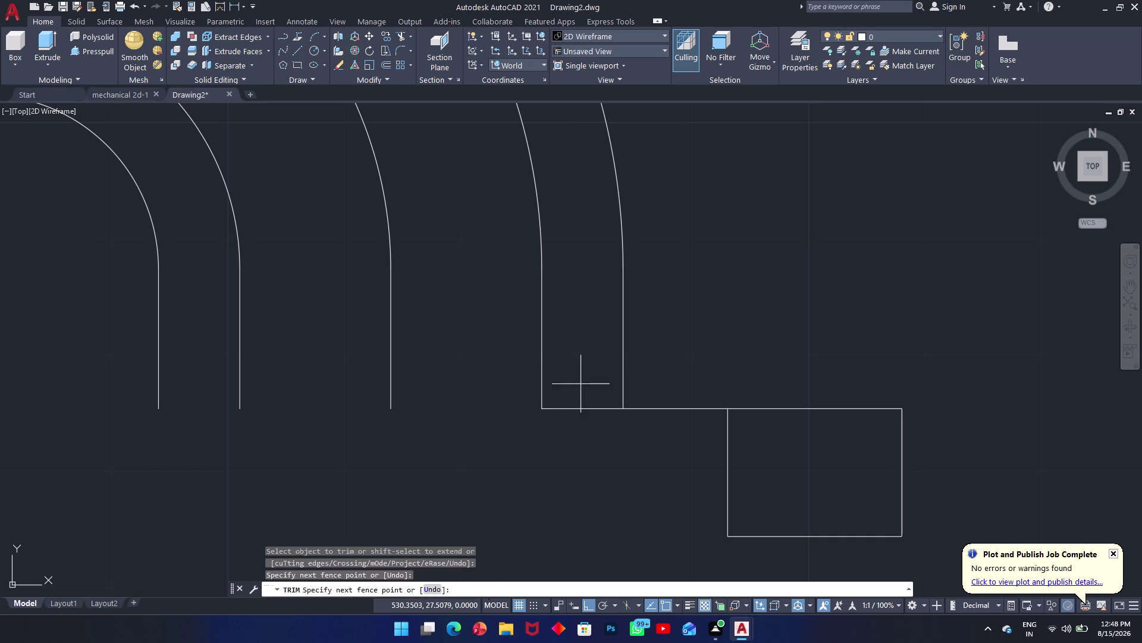
click(557, 461)
key(Escape)
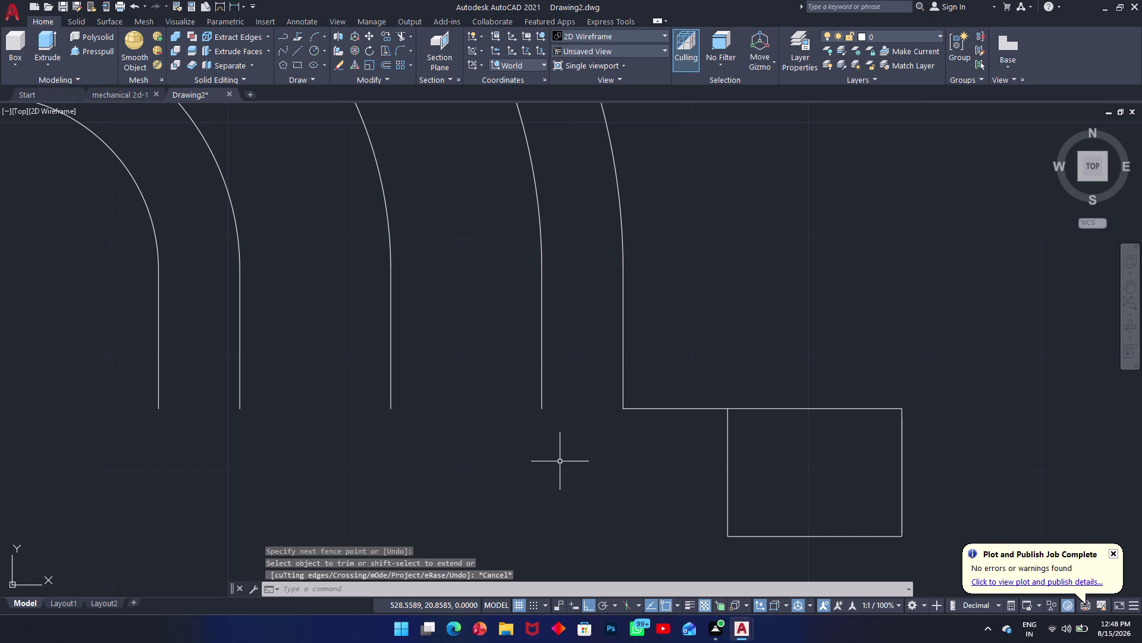
Start the Offset command and cancel it.
text(o)
key(space)
key(Escape)
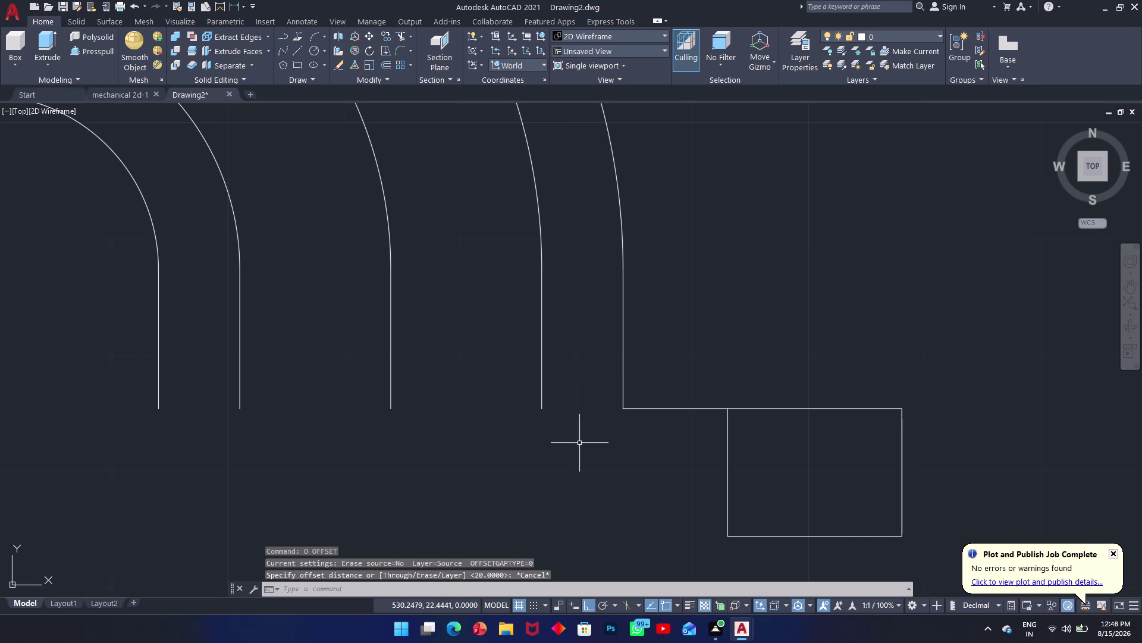
Fillet the outer pipe line and flange horizontal line with a 2.5 radius.
text(f)
key(space)
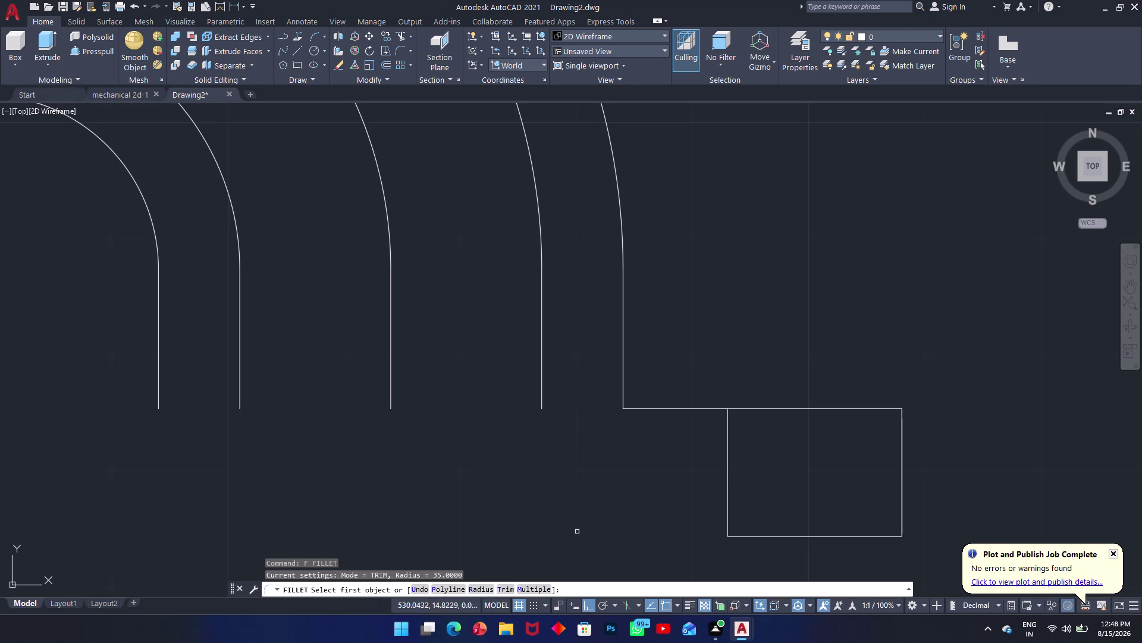
text(r)
key(space)
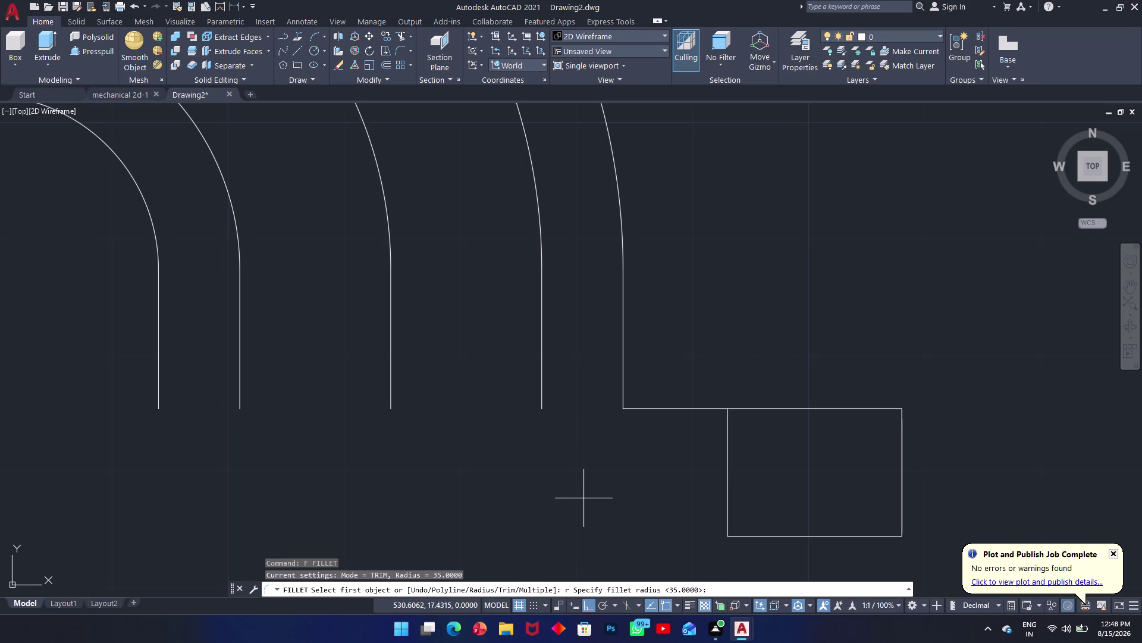
key(r)
key(space)
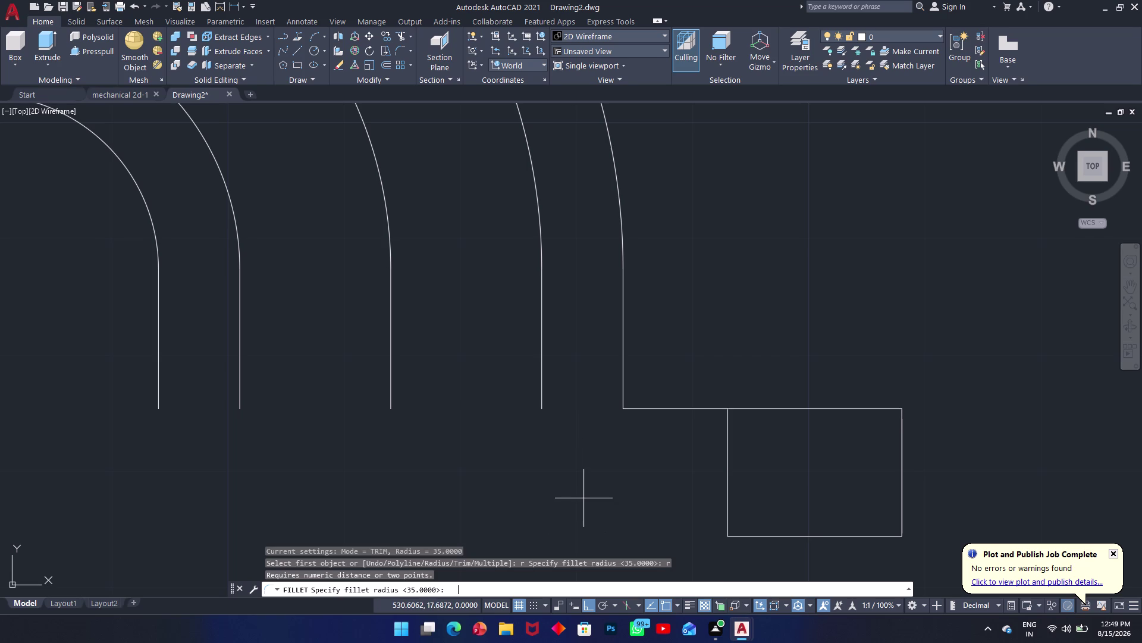
text(2)
text(.5)
key(Return)
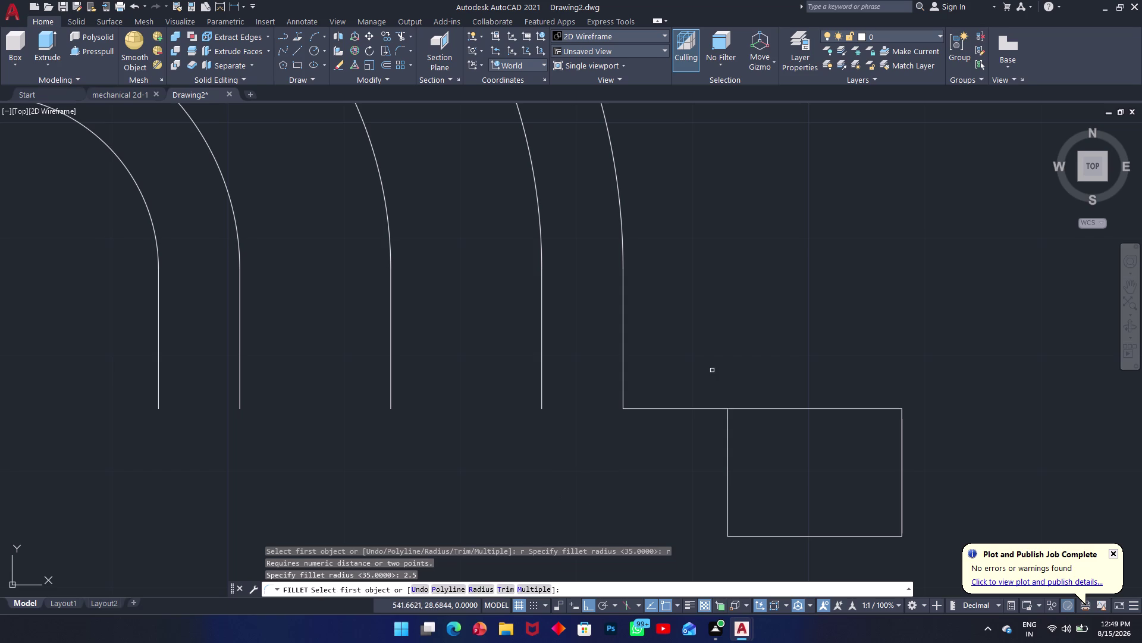
click(622, 391)
click(643, 409)
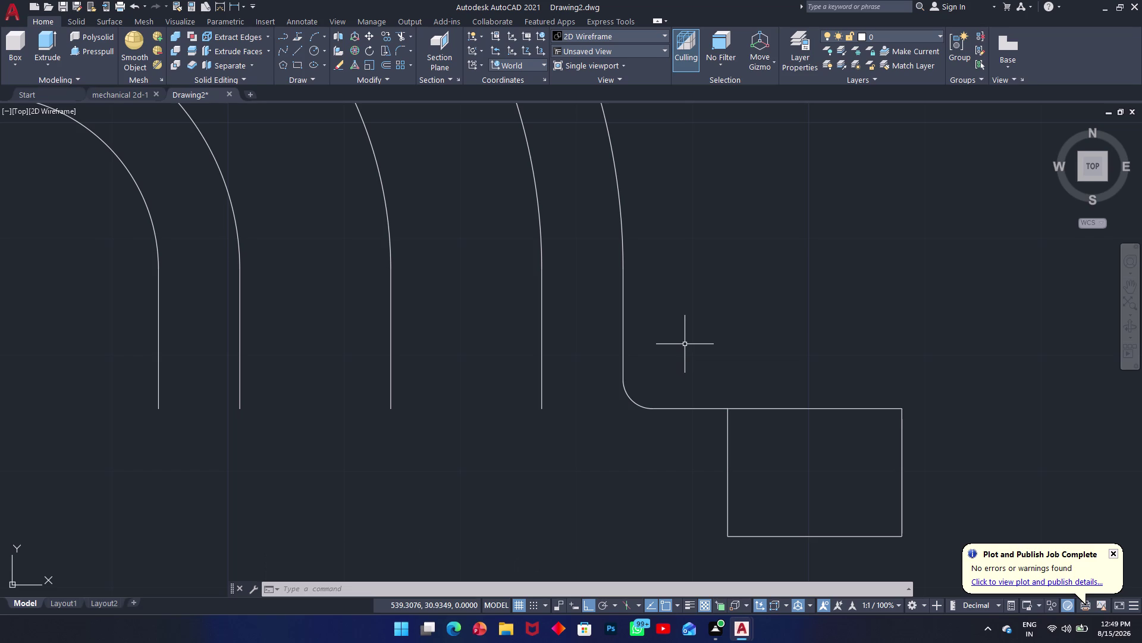
text(l)
key(space)
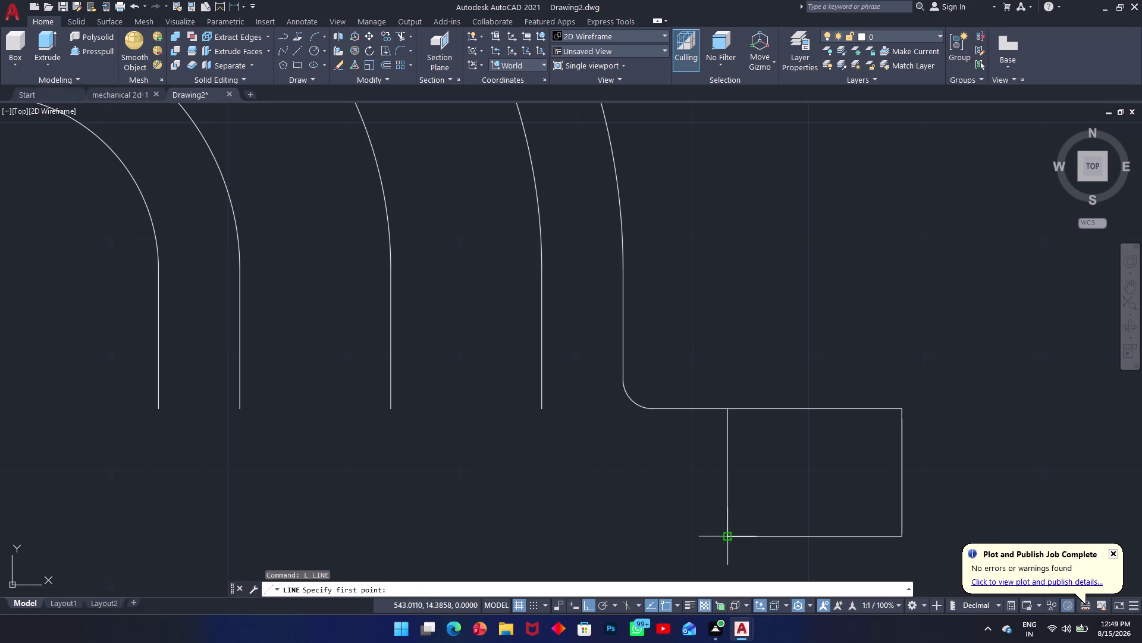
Extend the flange base line left under the inner pipe and up its side.
click(729, 539)
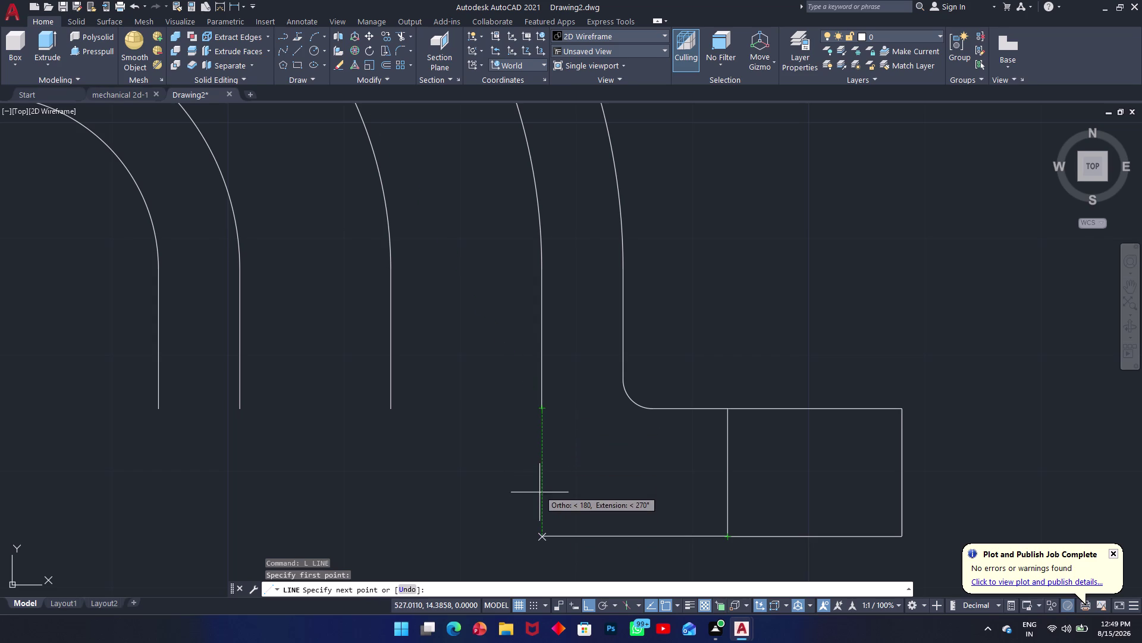
click(542, 538)
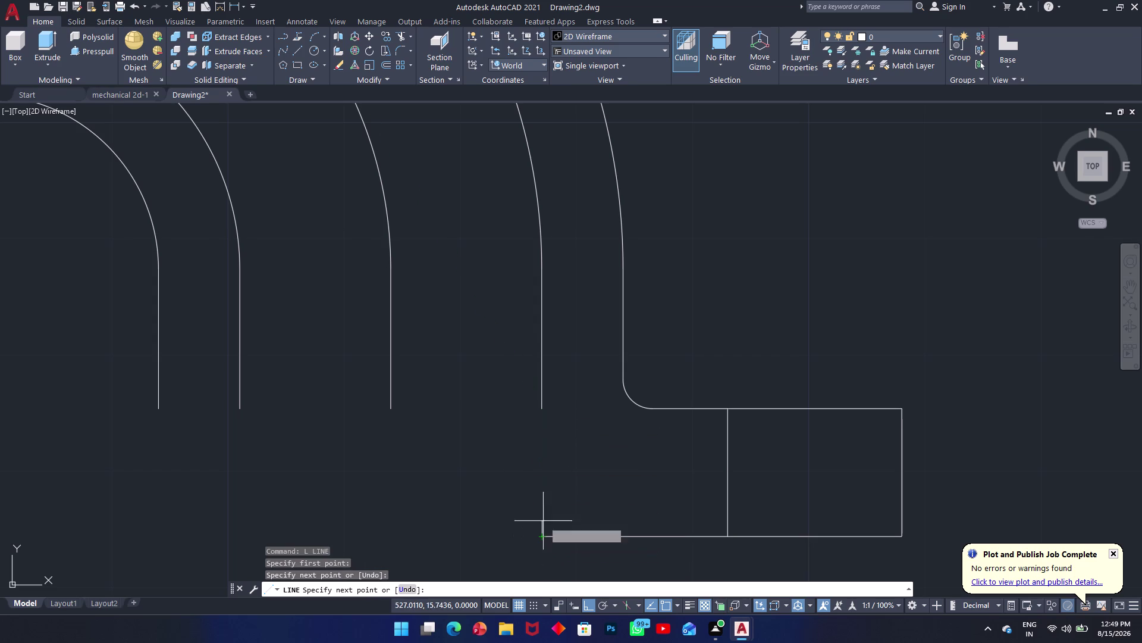
click(544, 407)
key(Escape)
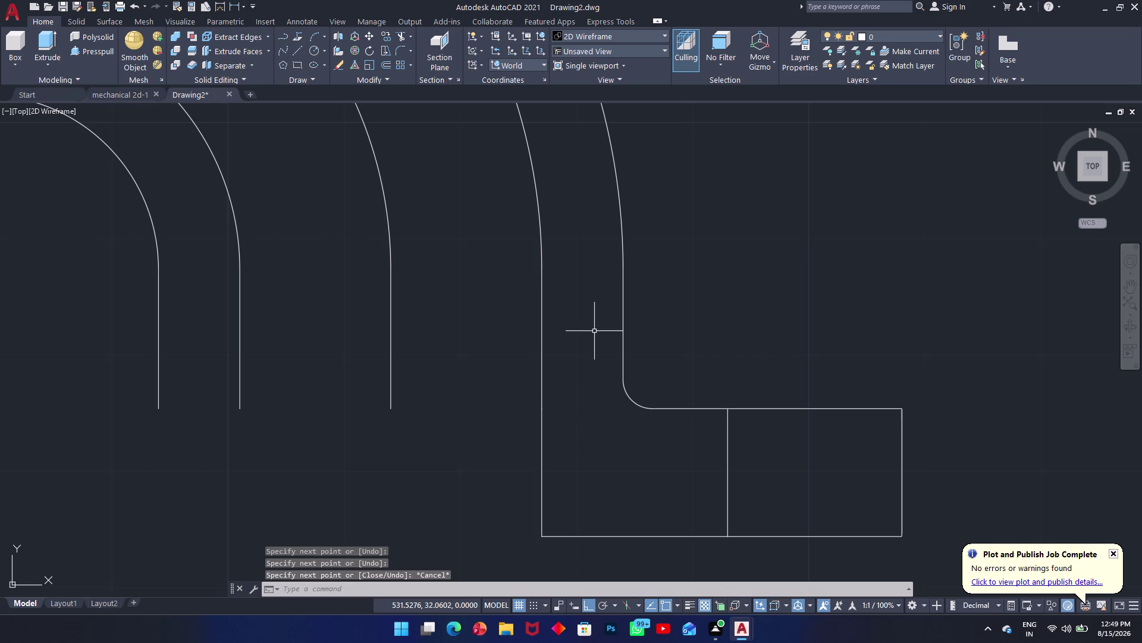
Draw a vertical divider from the inner curve's end down to the flange bottom.
text(l)
key(space)
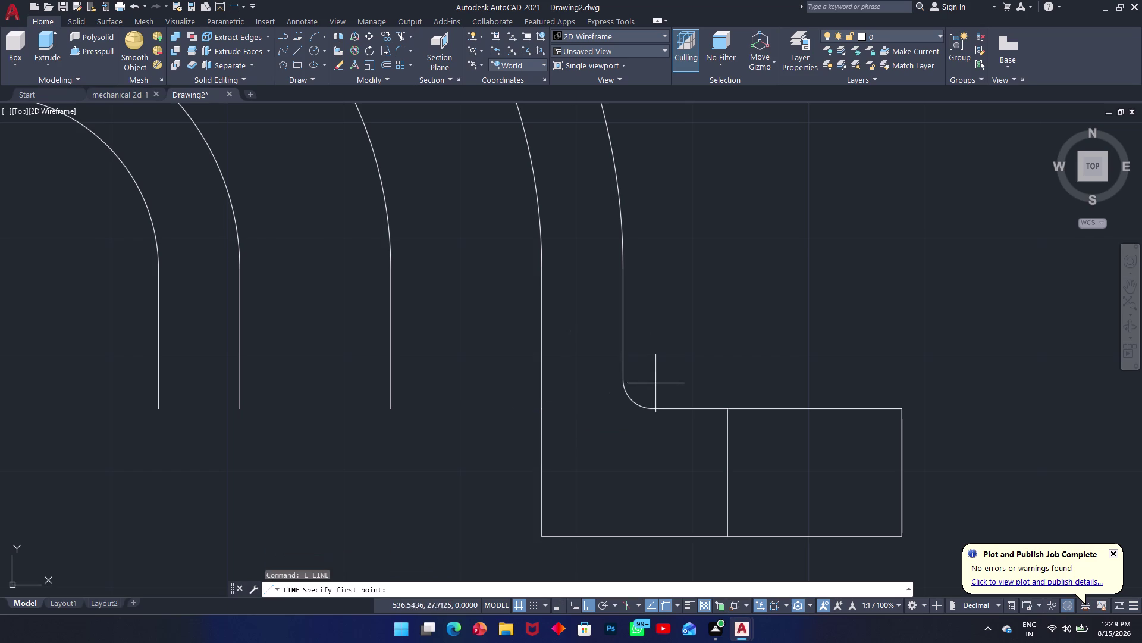
click(652, 412)
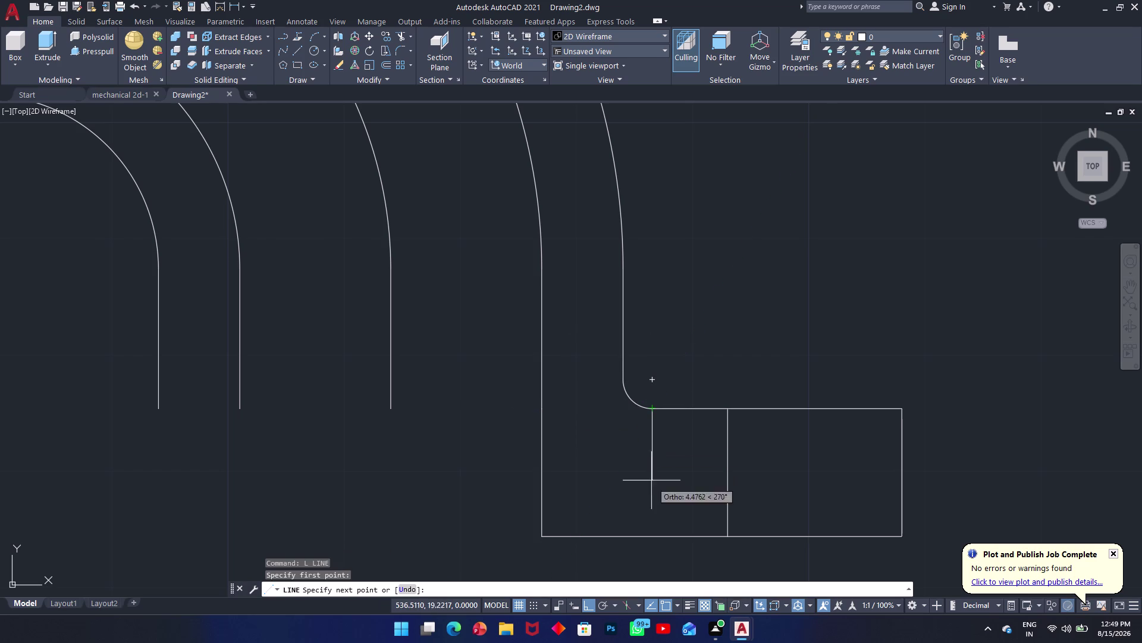
click(651, 537)
key(Escape)
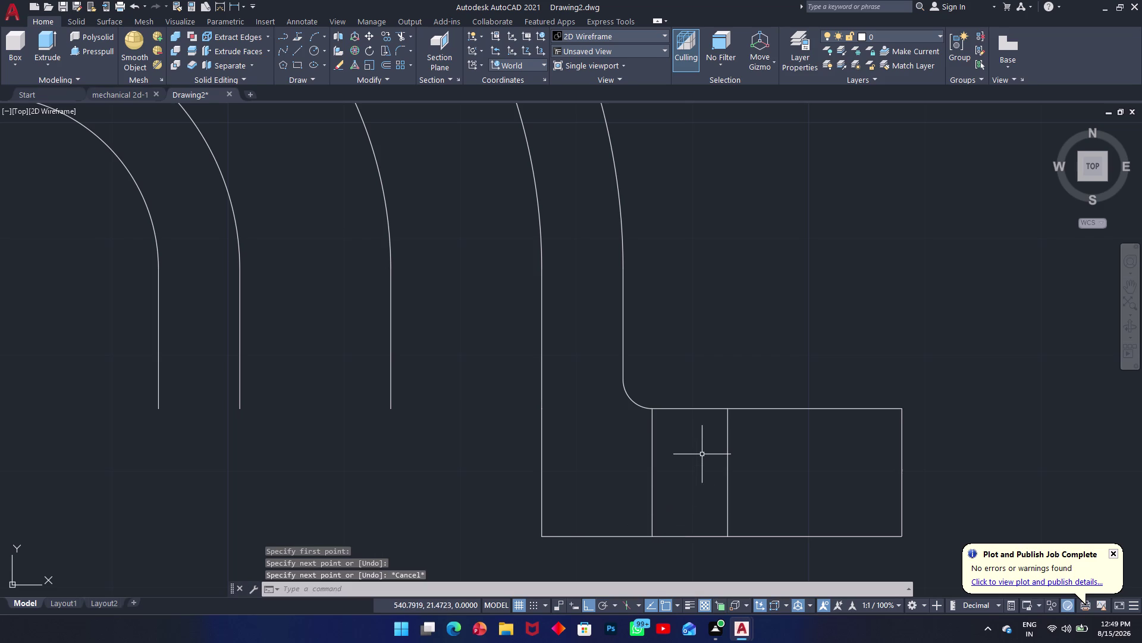
text(mi)
key(space)
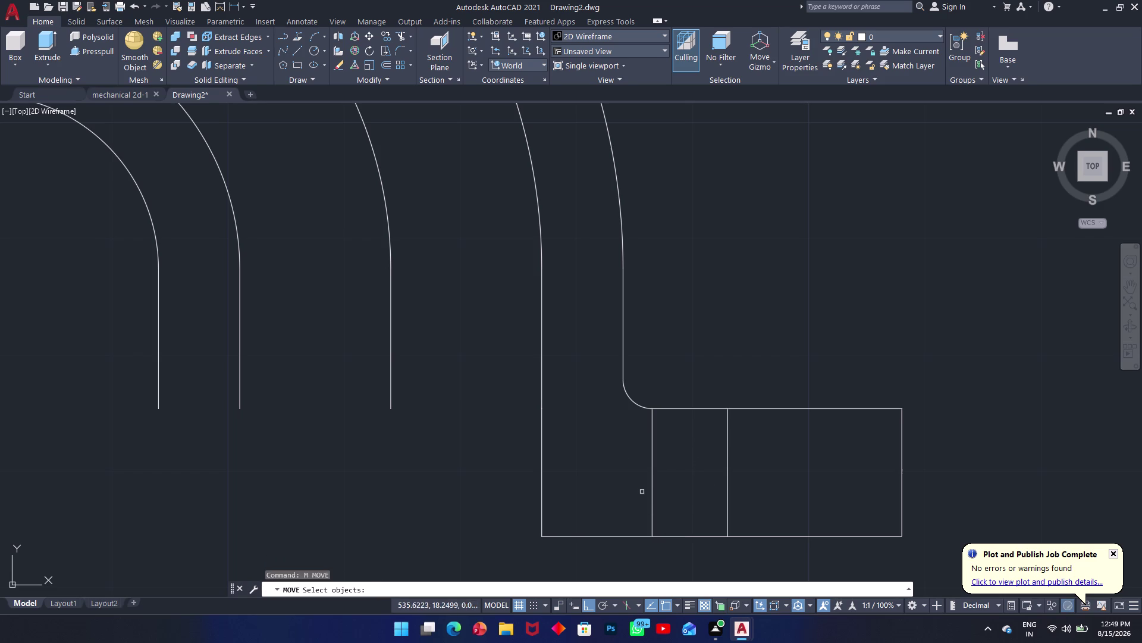
Mirror the new vertical divider across the middle divider, keeping the original.
key(Escape)
text(mo)
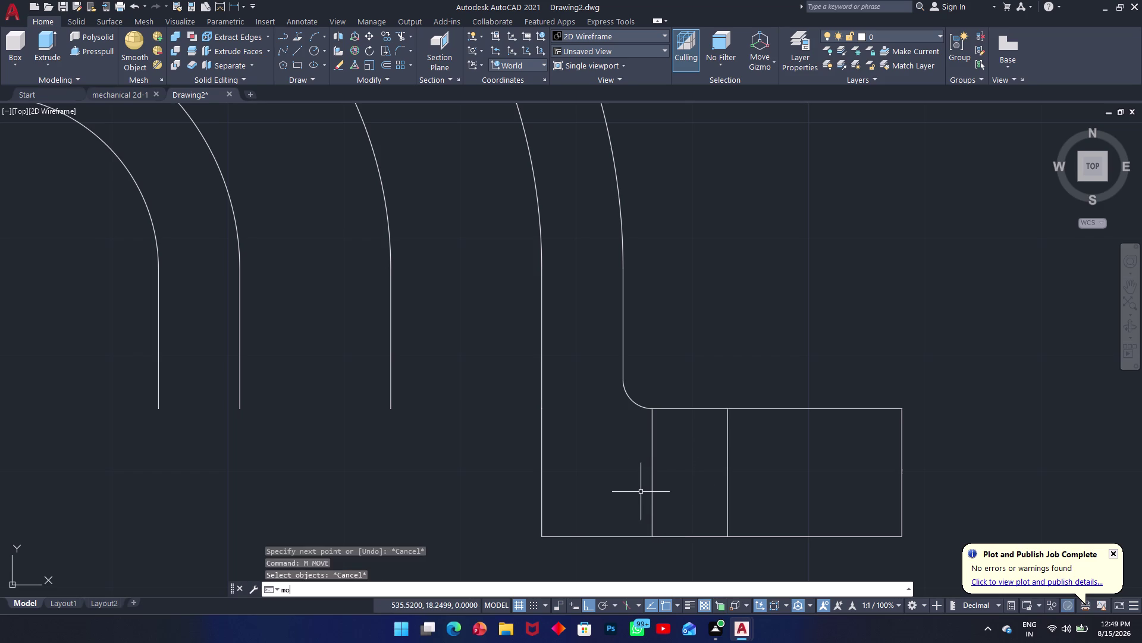
key(BackSpace)
text(i)
key(space)
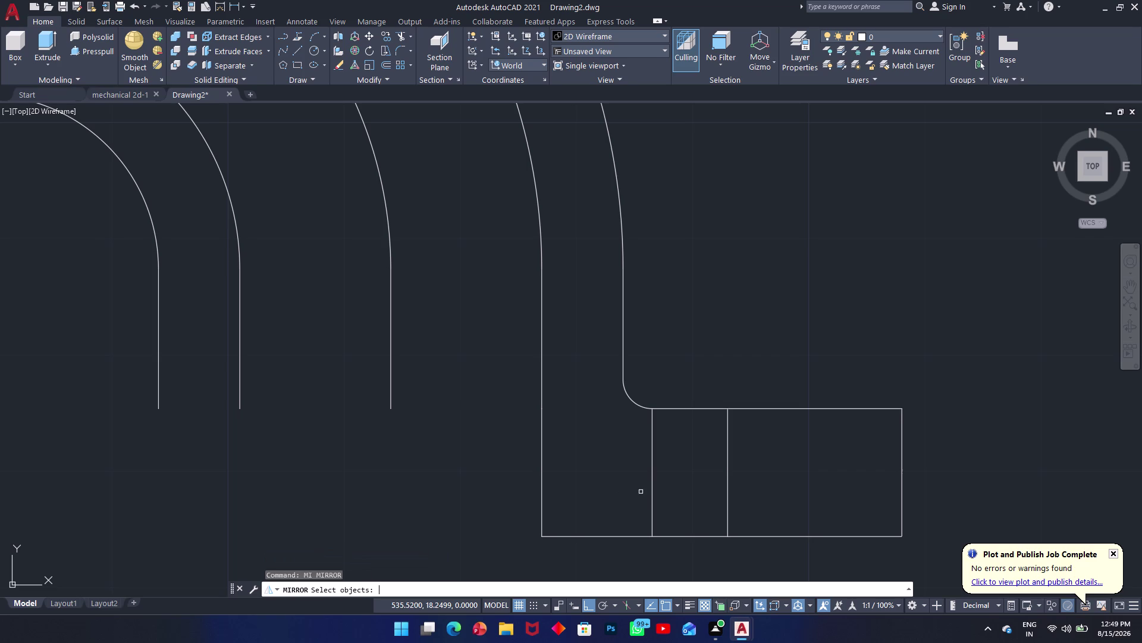
click(651, 492)
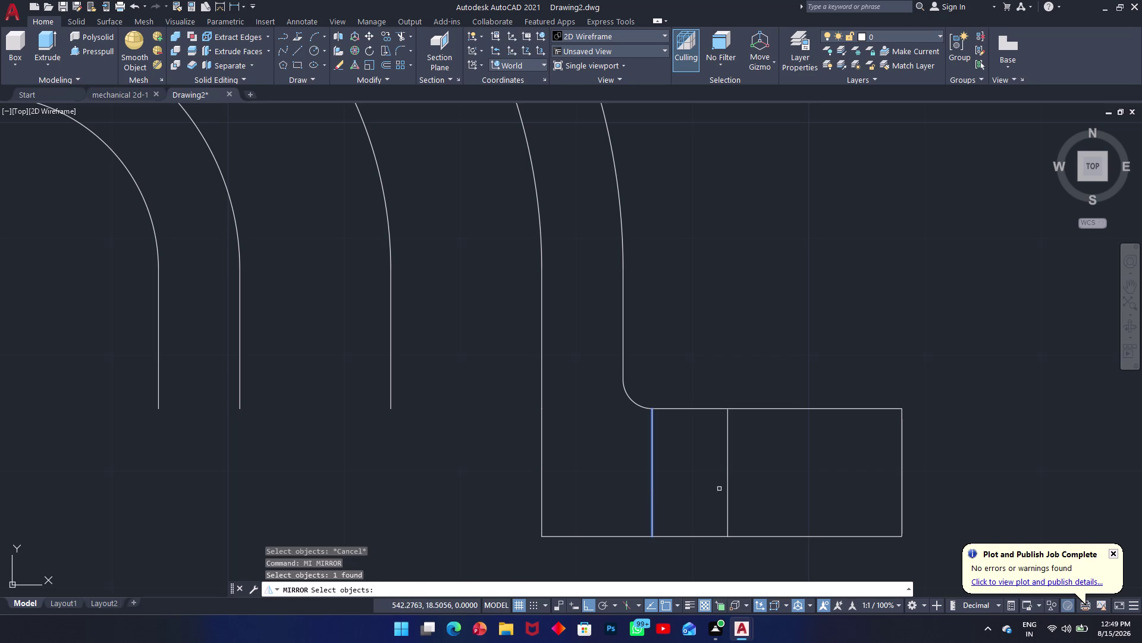
key(space)
click(731, 512)
click(729, 454)
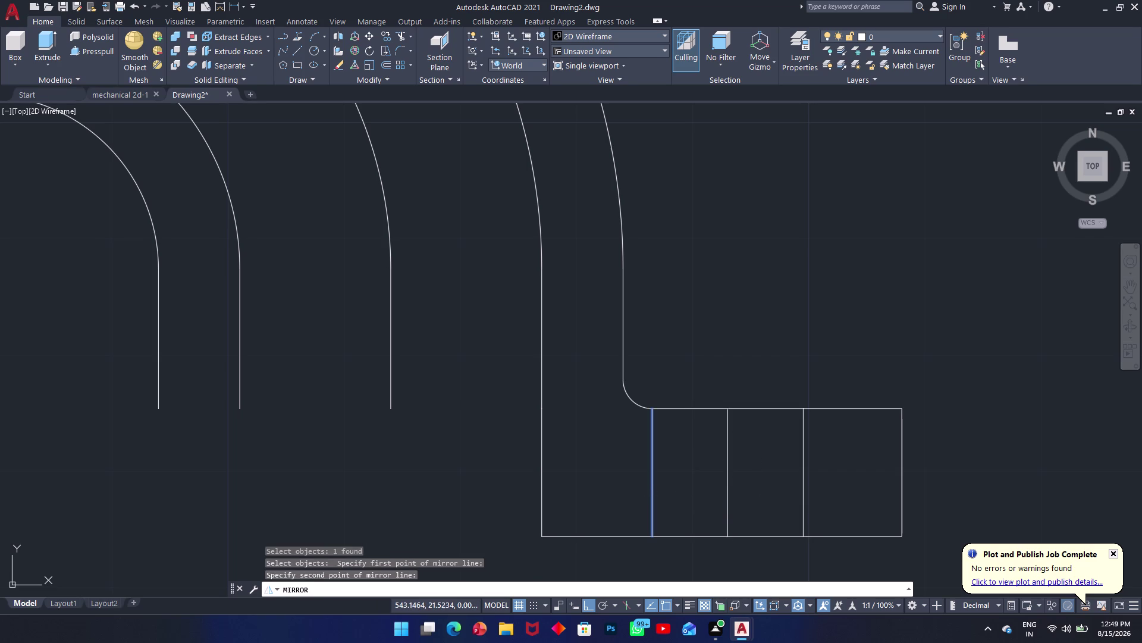
middle_drag(805, 329, 869, 343)
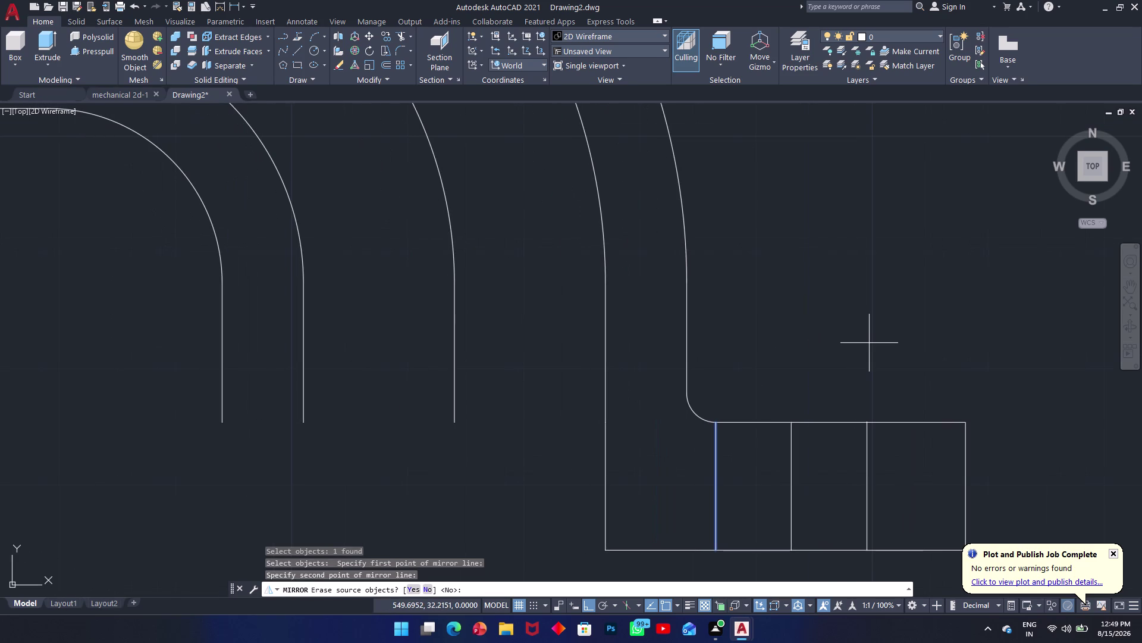
key(space)
Pan and zoom along the elbow to center the flange rectangle.
middle_drag(803, 334, 954, 351)
scroll(up, 3)
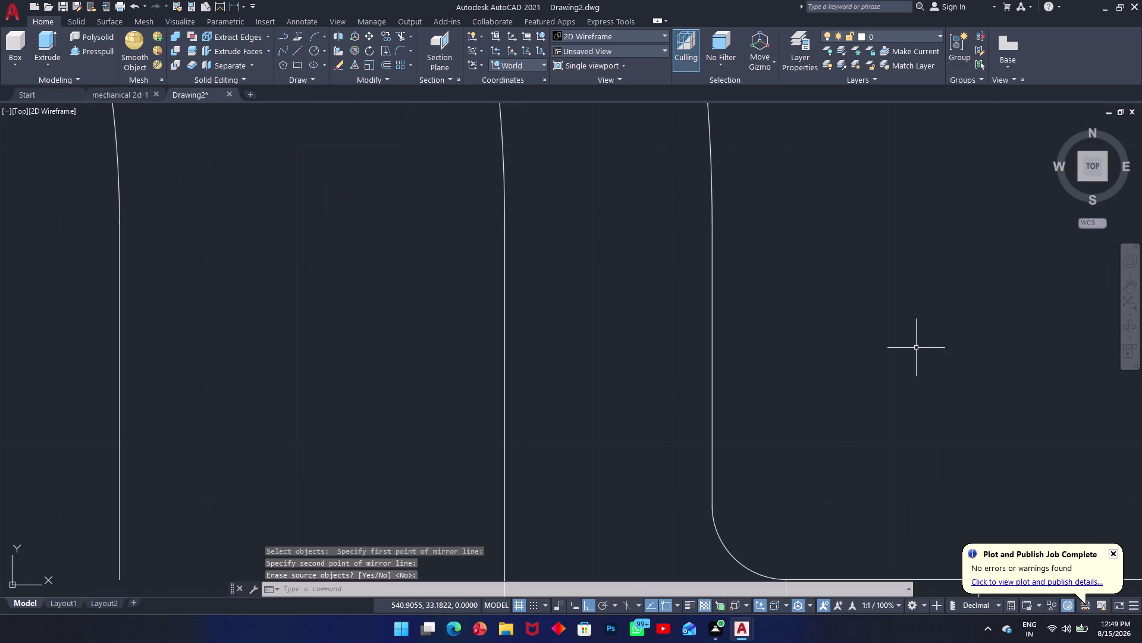
scroll(down, 3)
scroll(up, 3)
middle_drag(872, 384, 827, 272)
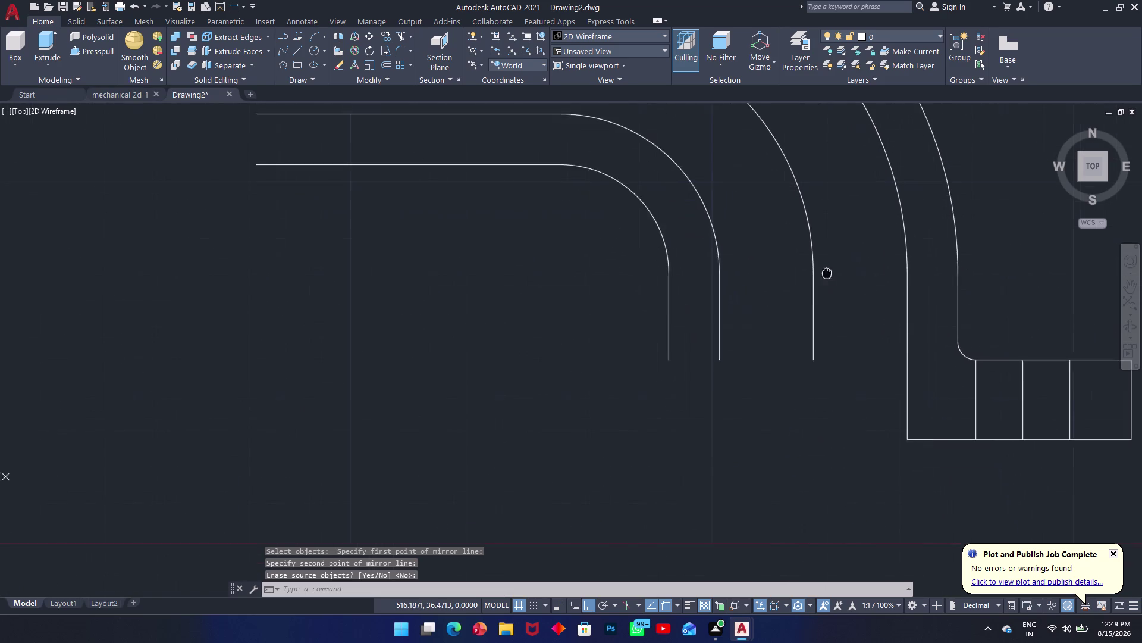
middle_drag(827, 272, 826, 265)
scroll(up, 3)
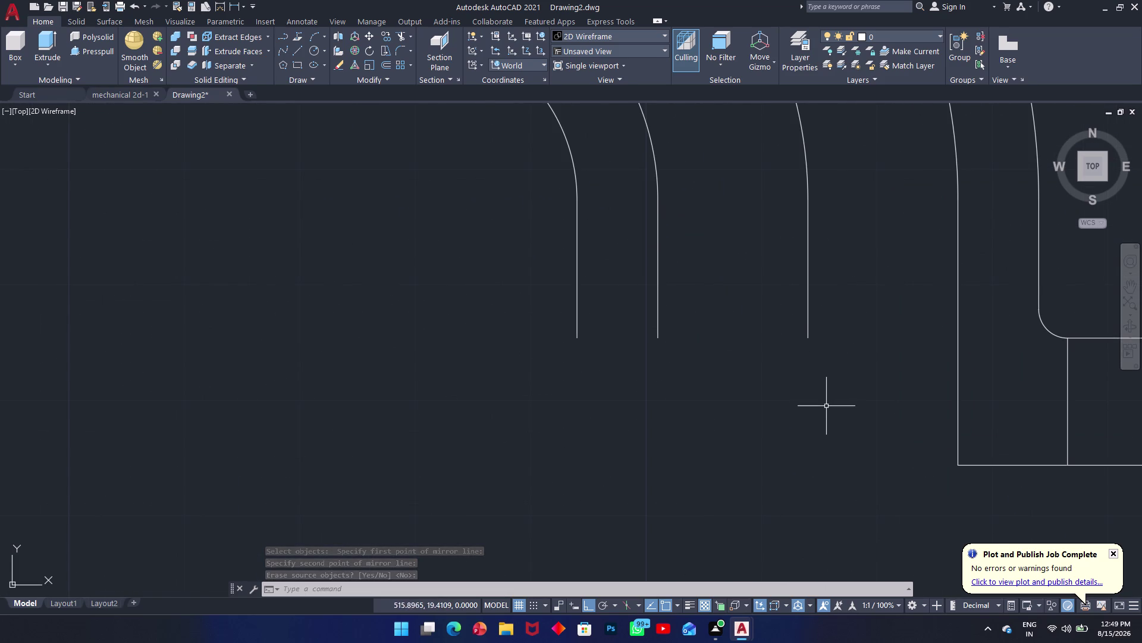
middle_drag(873, 409, 859, 410)
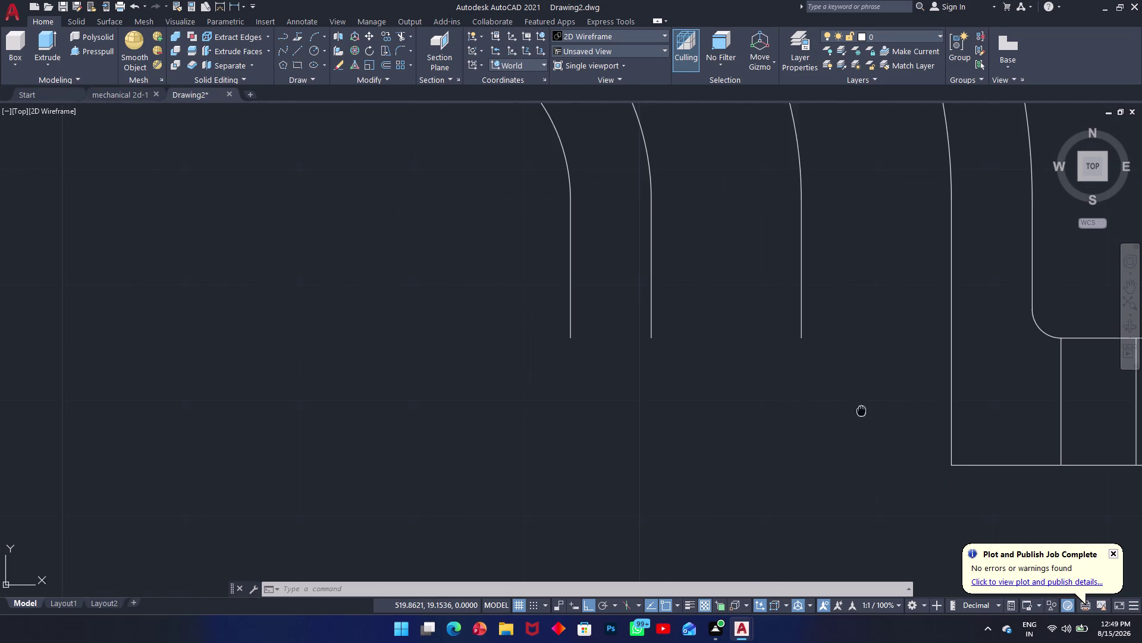
middle_drag(858, 409, 647, 399)
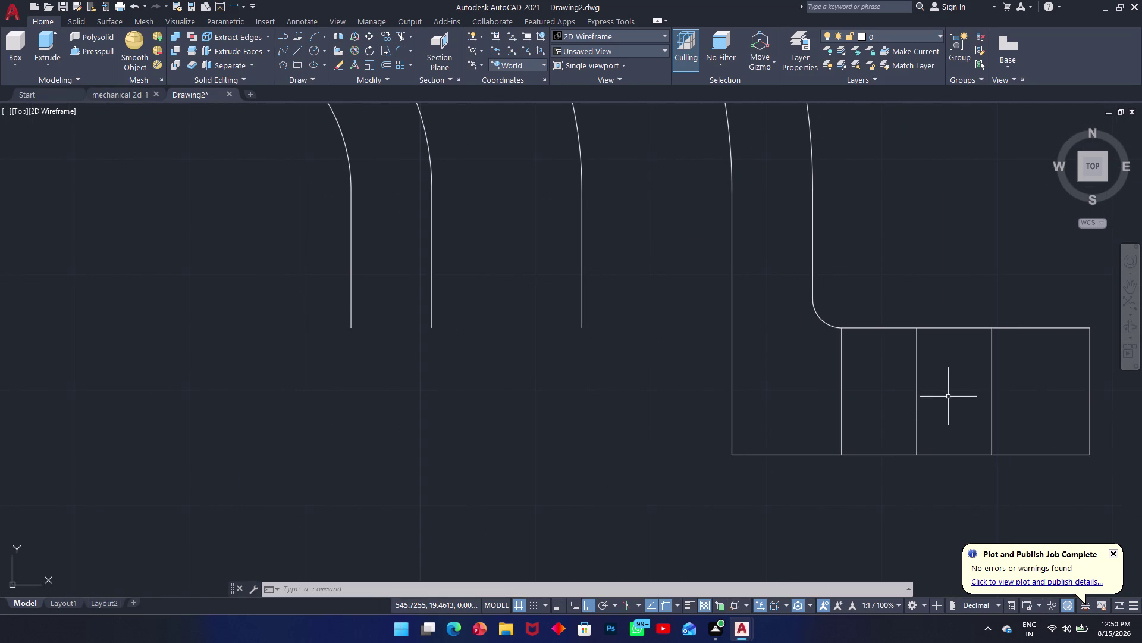
scroll(up, 3)
middle_drag(951, 403, 853, 396)
Try box-selecting the flange lines, then cancel and clear the selection.
drag(1063, 253, 1057, 257)
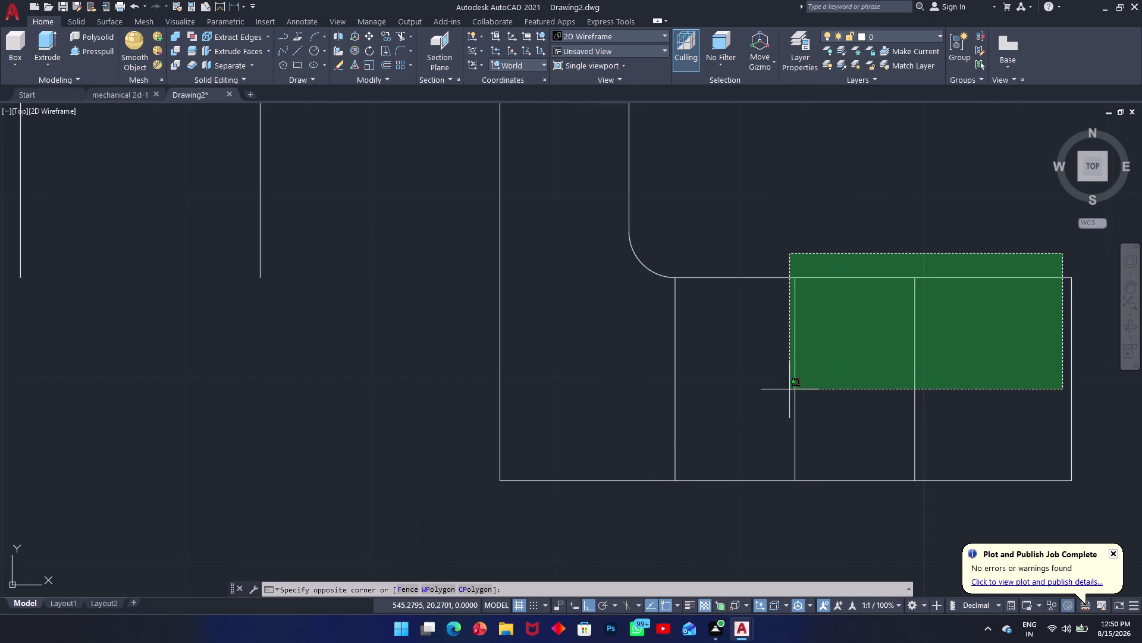
click(670, 498)
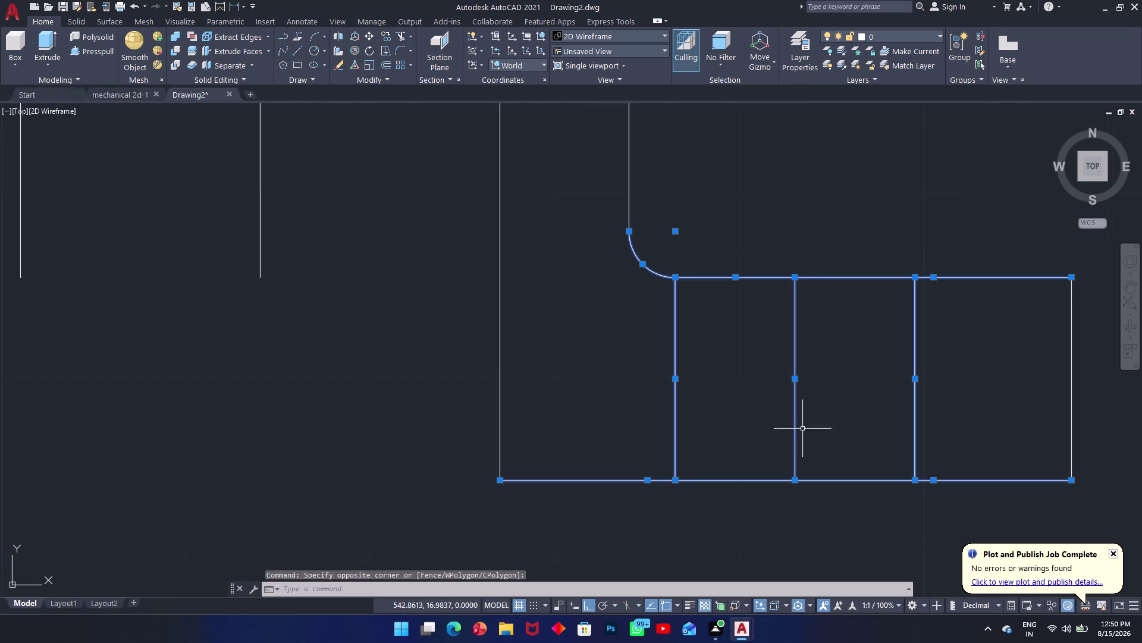
click(1079, 384)
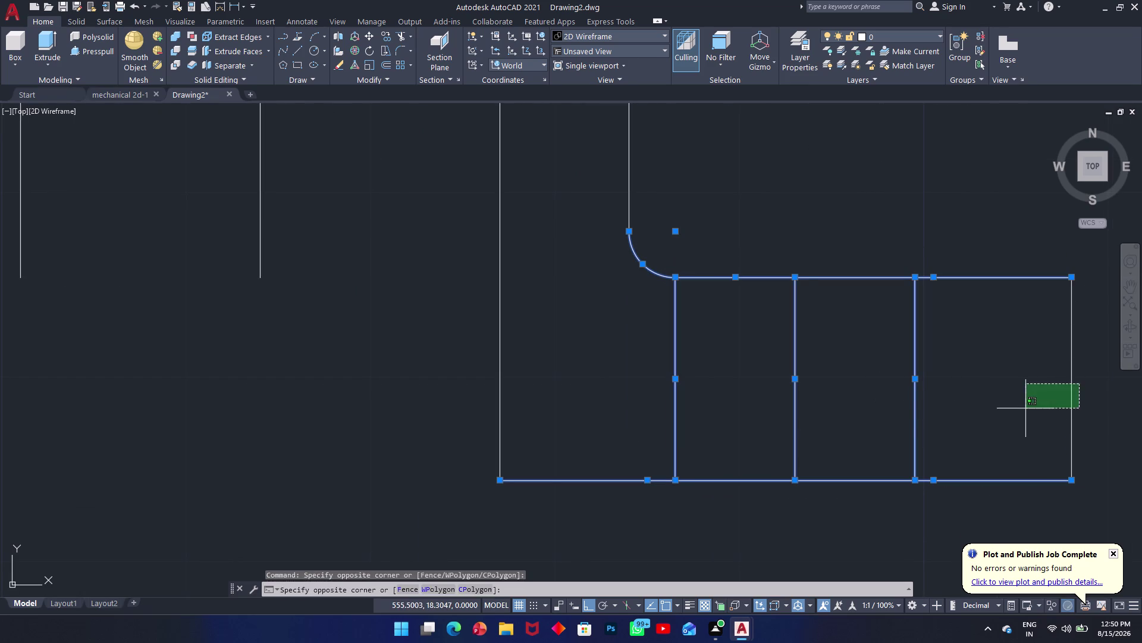
click(1026, 408)
drag(563, 369, 547, 370)
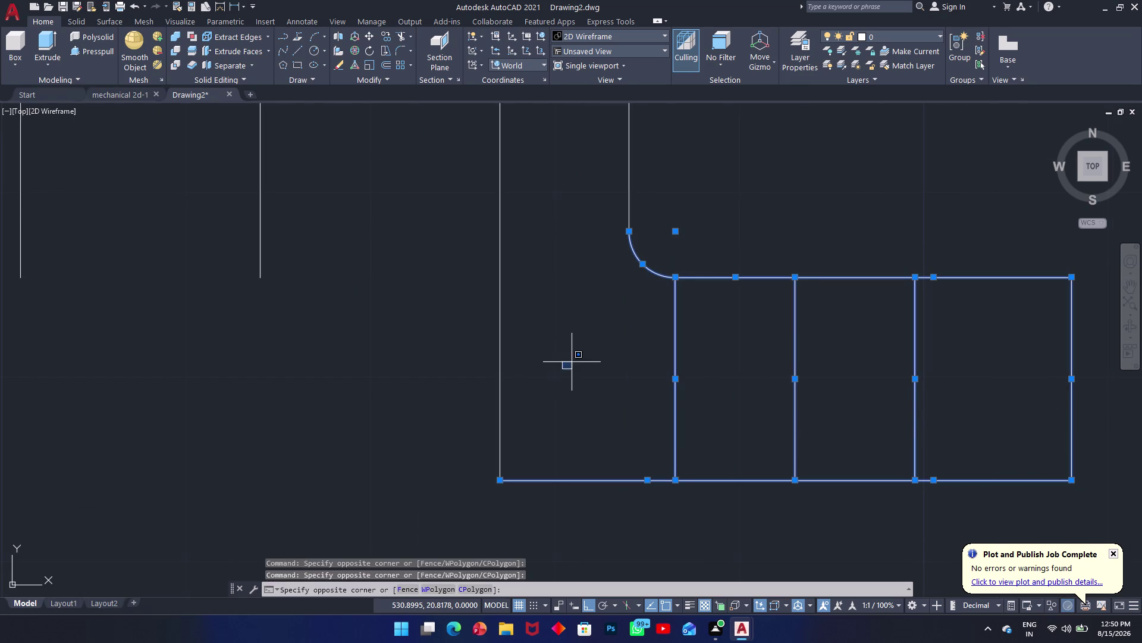
key(Escape)
key(Escape)
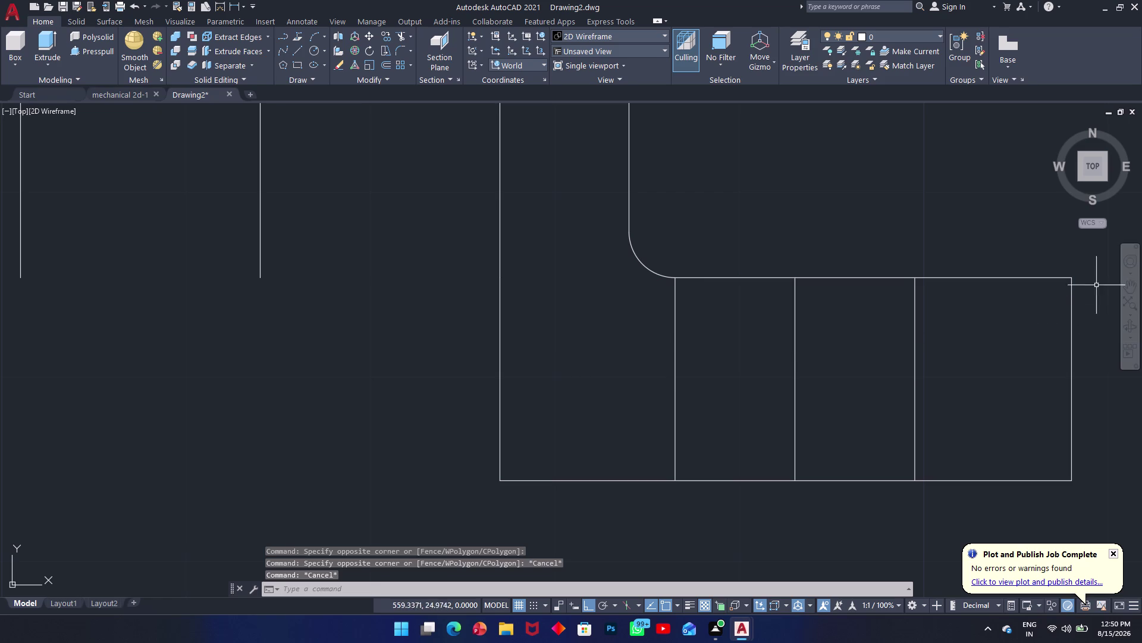
Select the flange rectangle, its dividers, the bottom base line and the left vertical edge.
click(1090, 273)
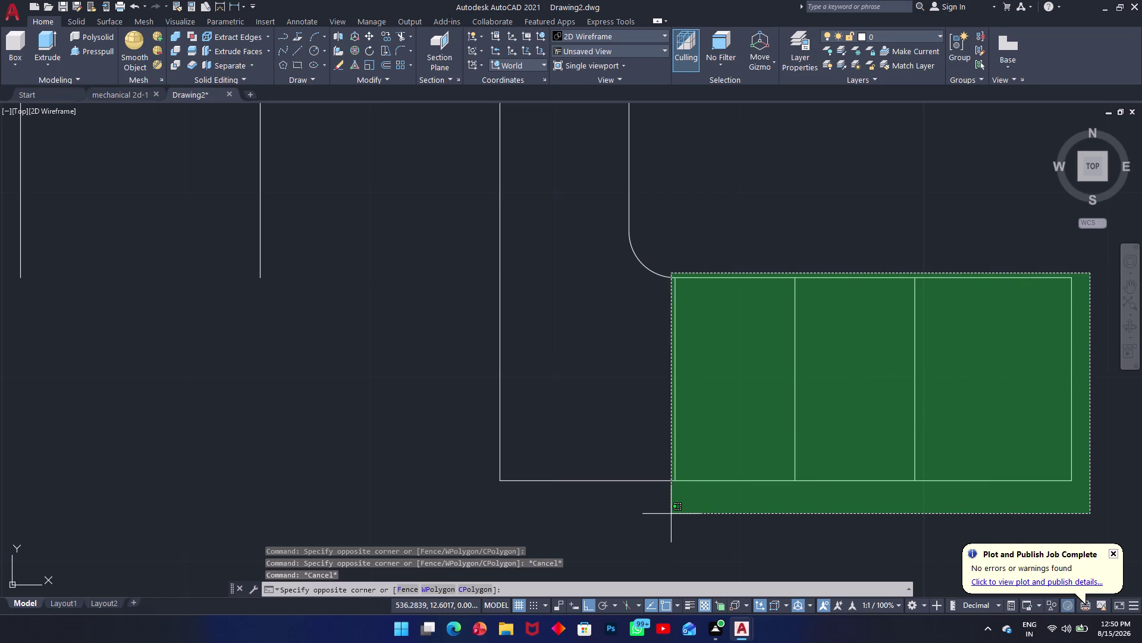
click(678, 513)
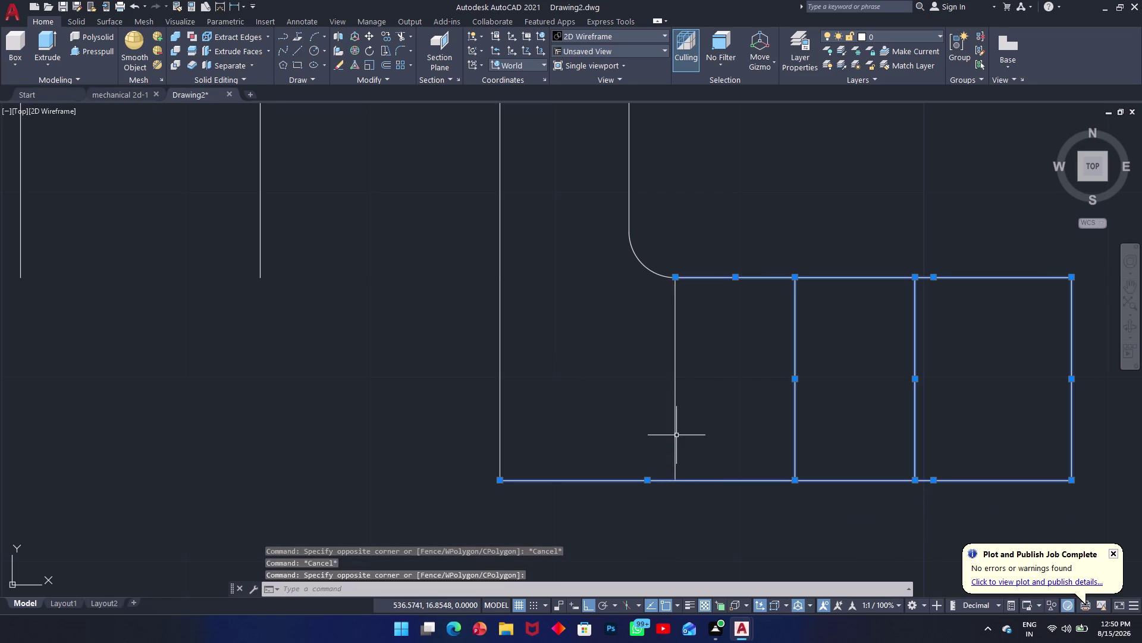
click(676, 435)
middle_drag(612, 417, 629, 417)
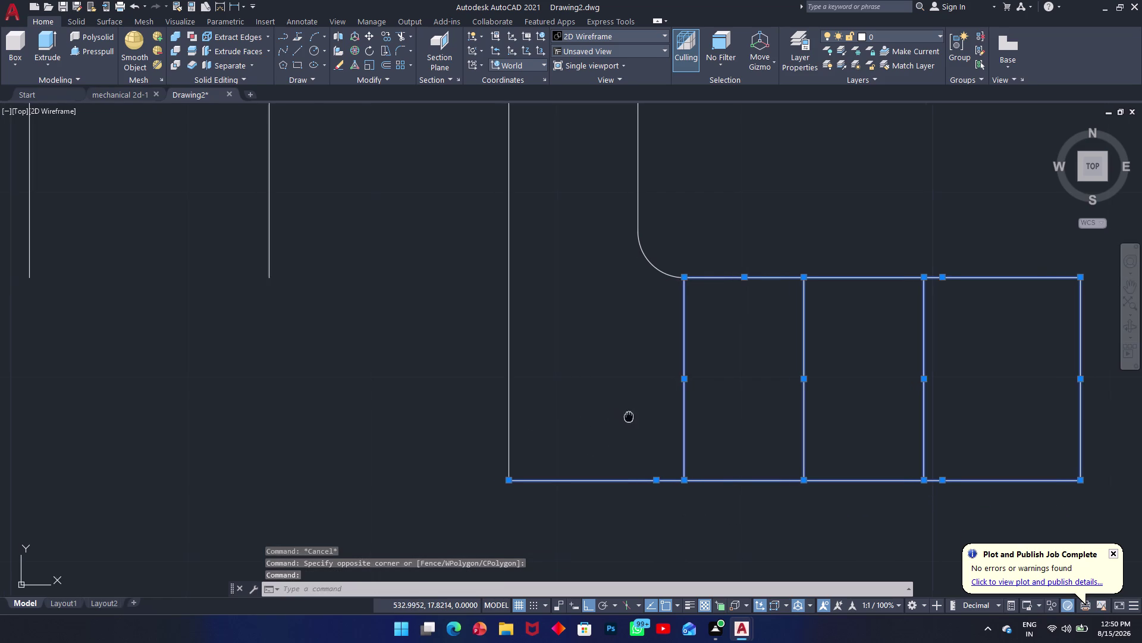
middle_drag(628, 416, 668, 421)
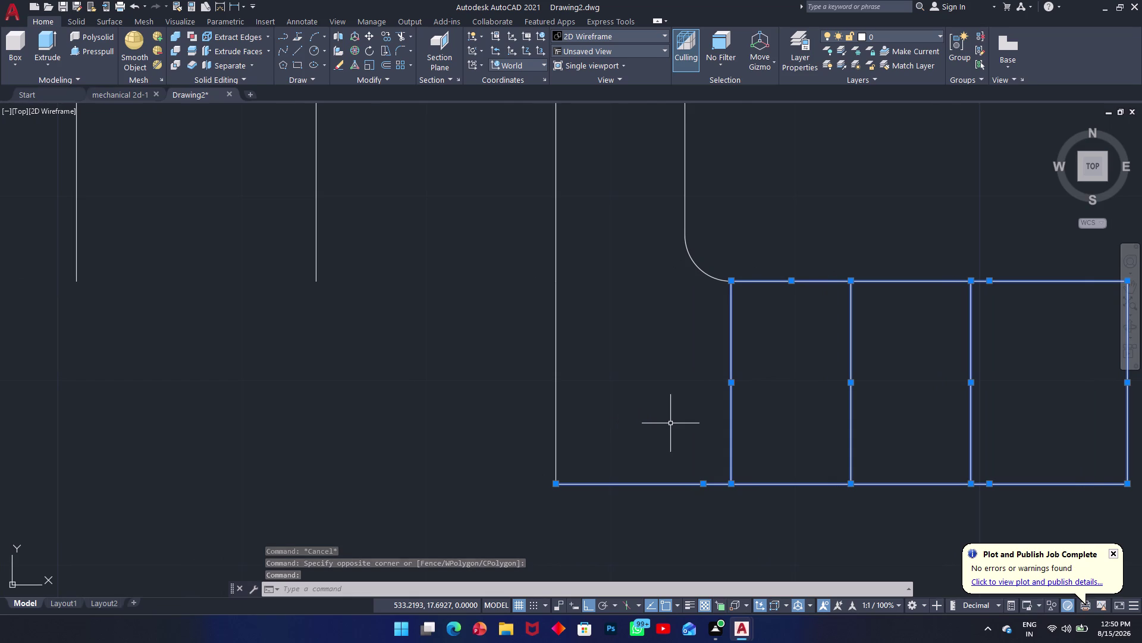
click(555, 430)
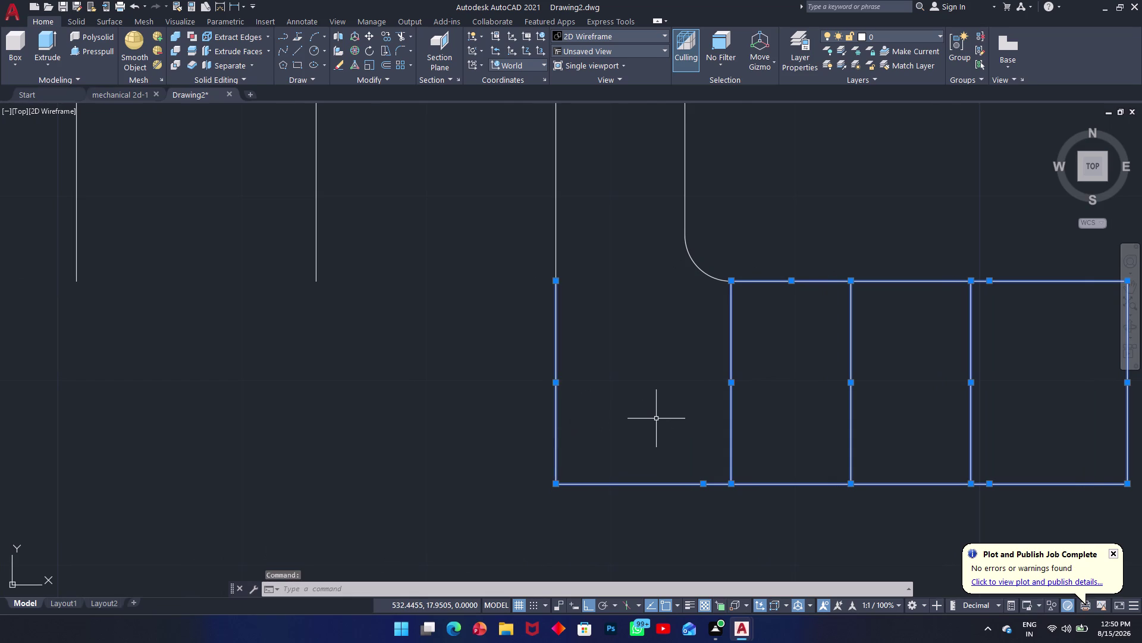
Mirror the nine selected flange lines across the elbow's centre line, keeping the originals.
text(mi)
key(space)
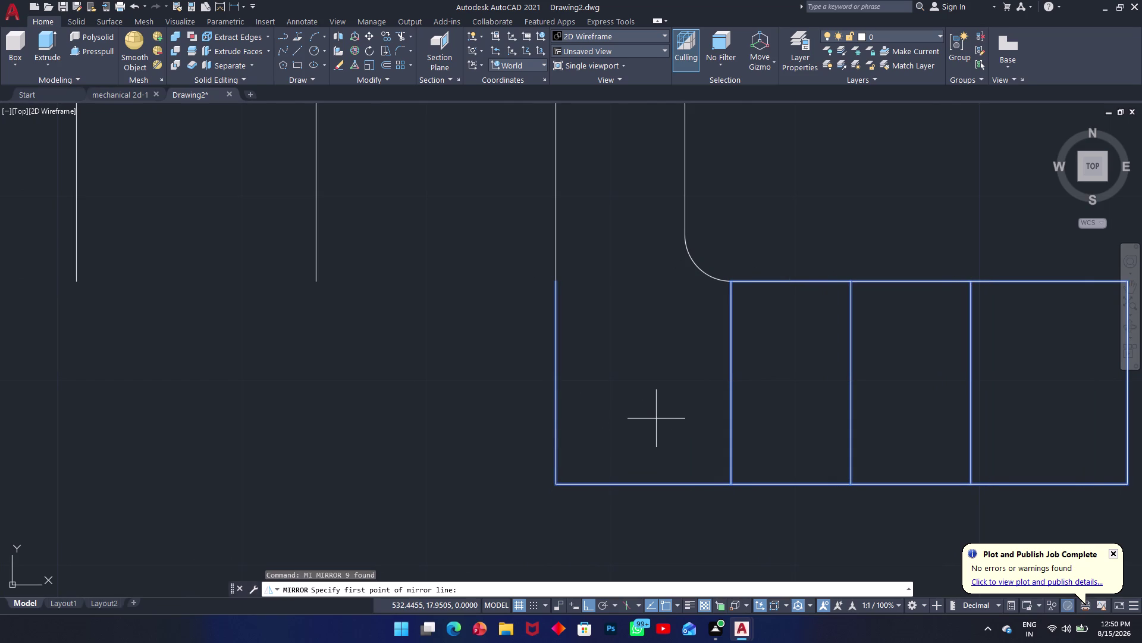
middle_drag(522, 322, 774, 413)
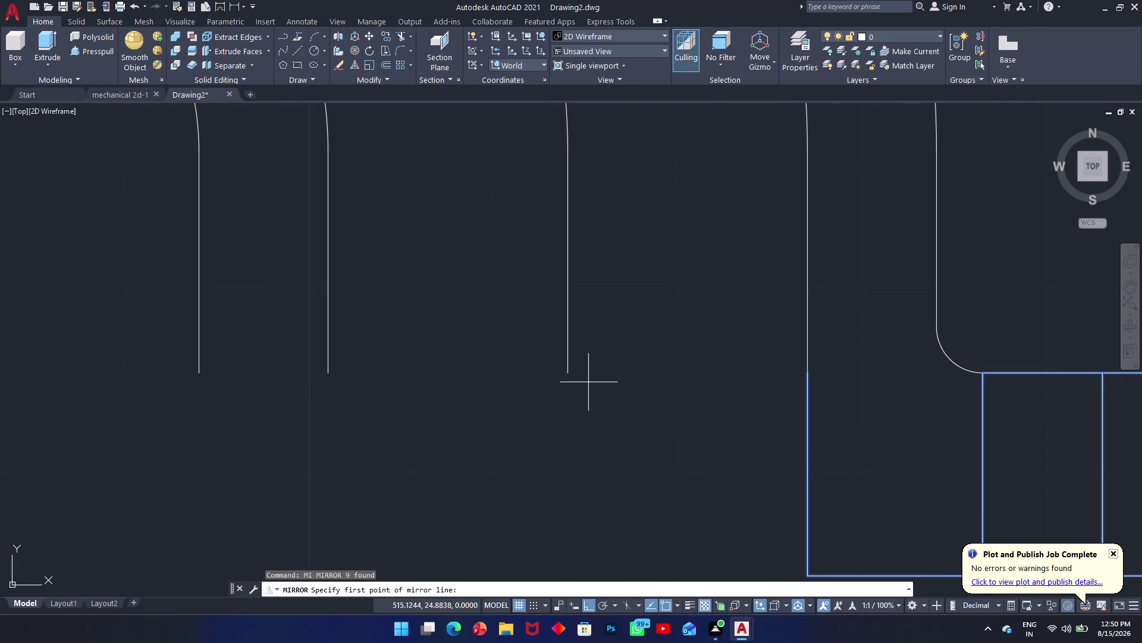
click(567, 376)
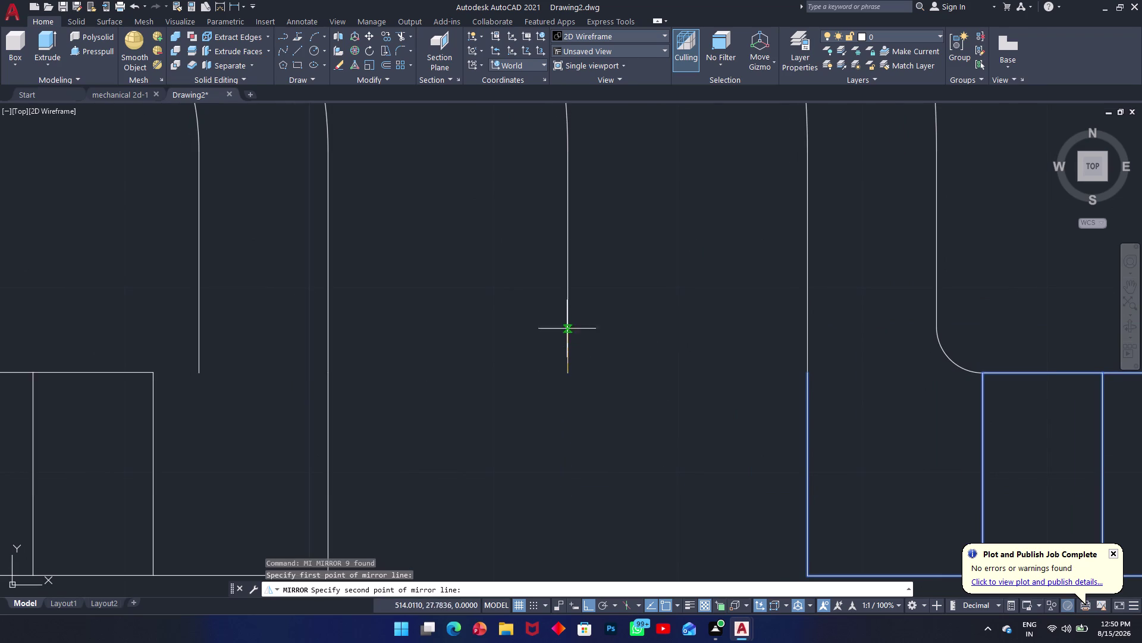
click(564, 270)
middle_drag(611, 329, 729, 331)
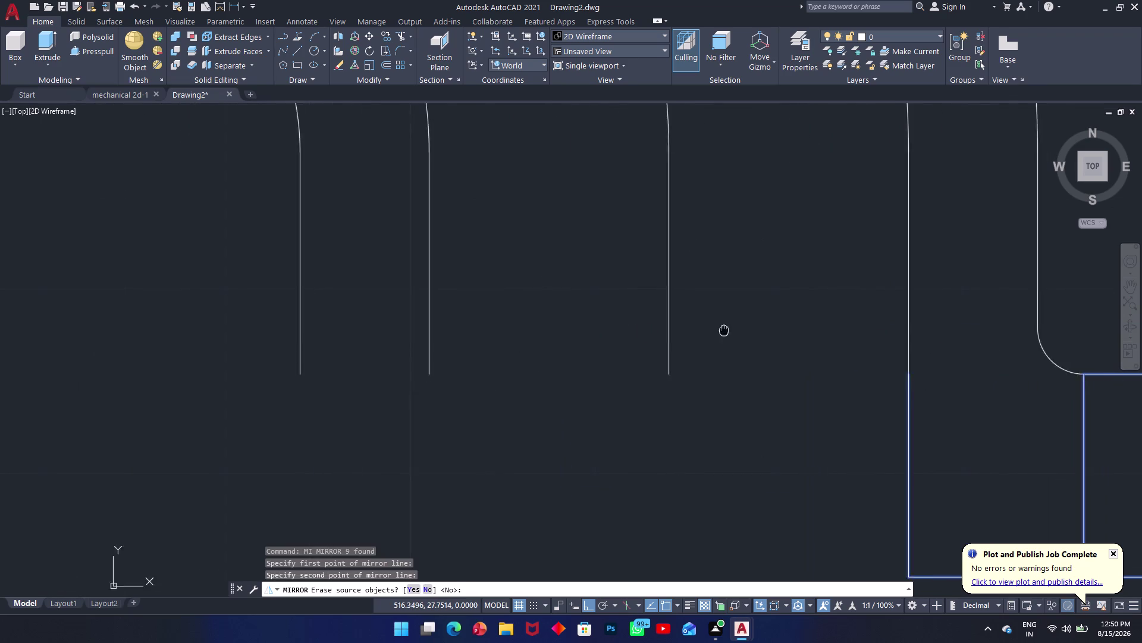
middle_drag(728, 330, 748, 330)
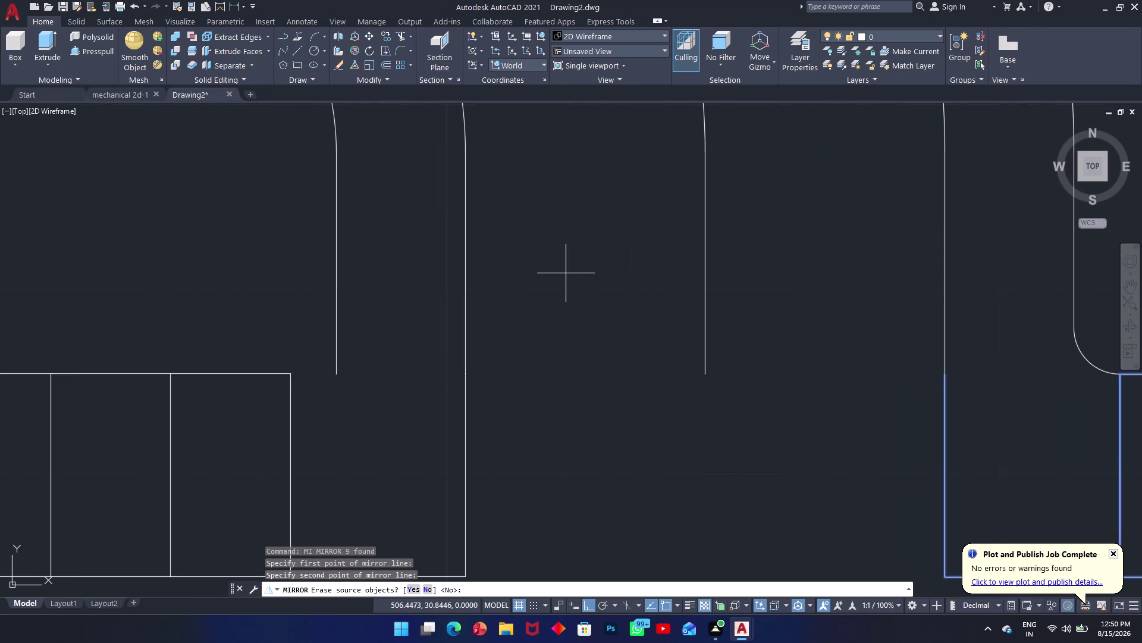
key(space)
middle_drag(616, 300, 968, 276)
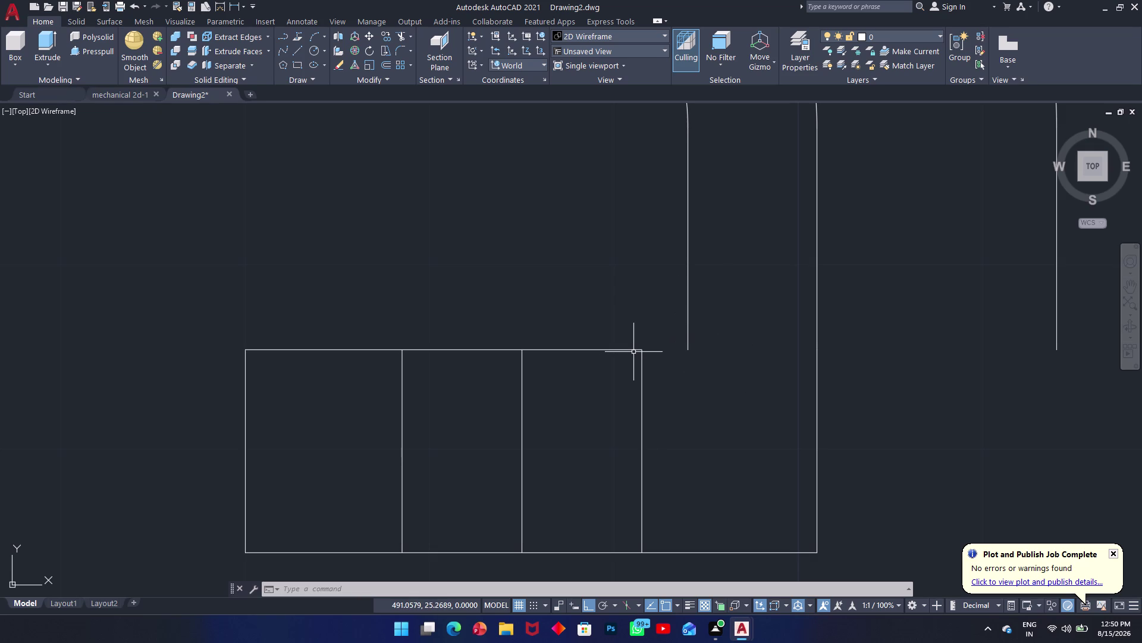
key(x)
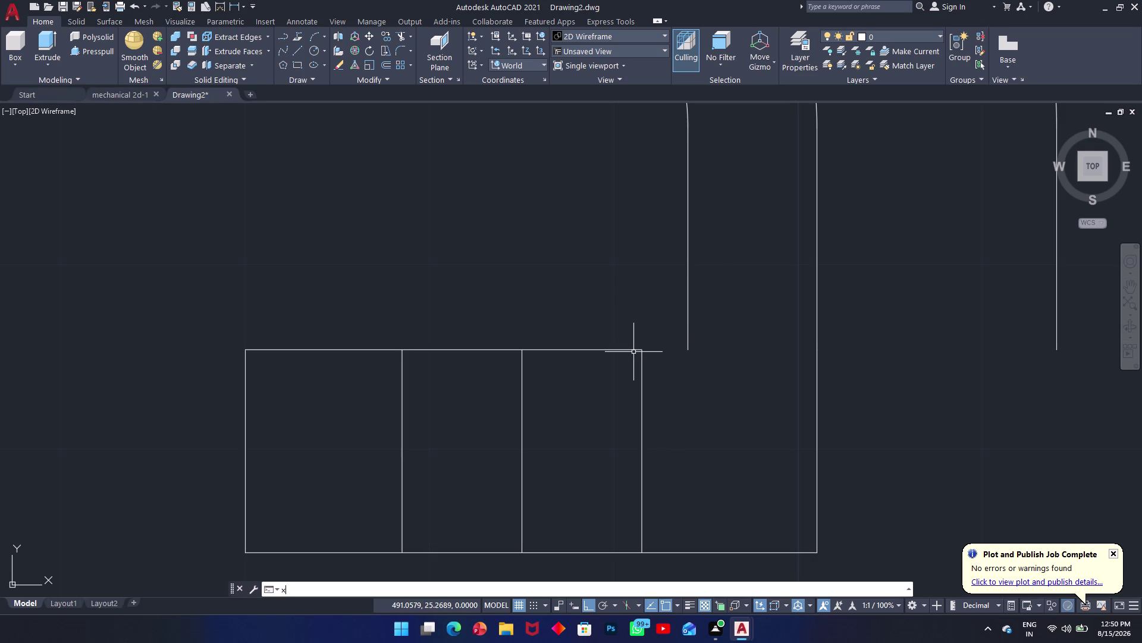
key(BackSpace)
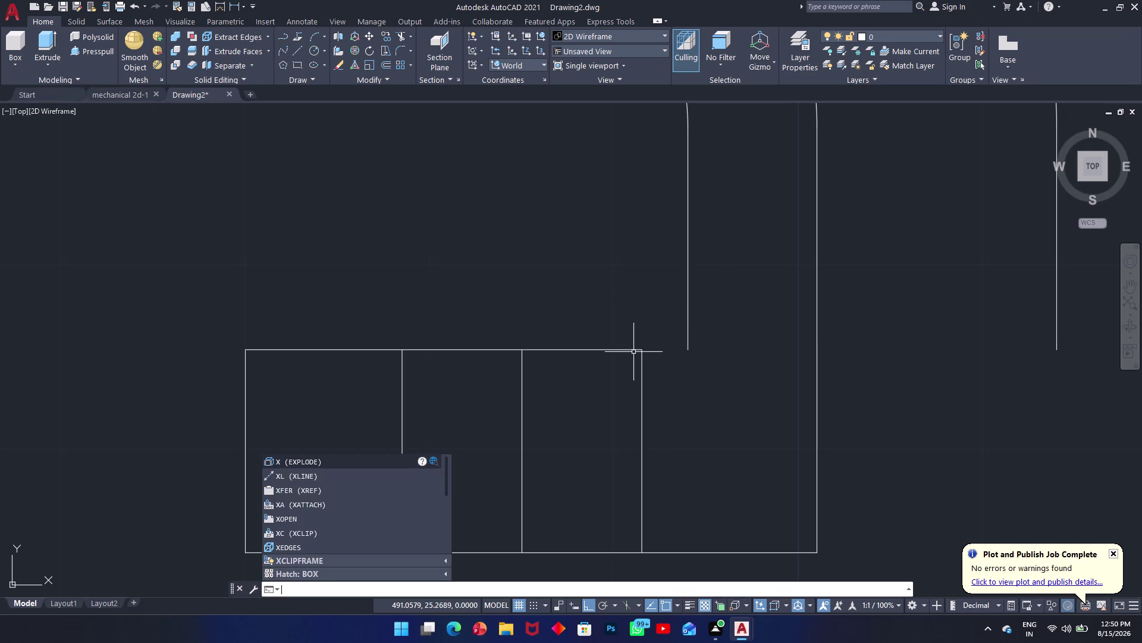
Extend the mirrored flange's top edge to the inner pipe wall.
text(ex)
key(space)
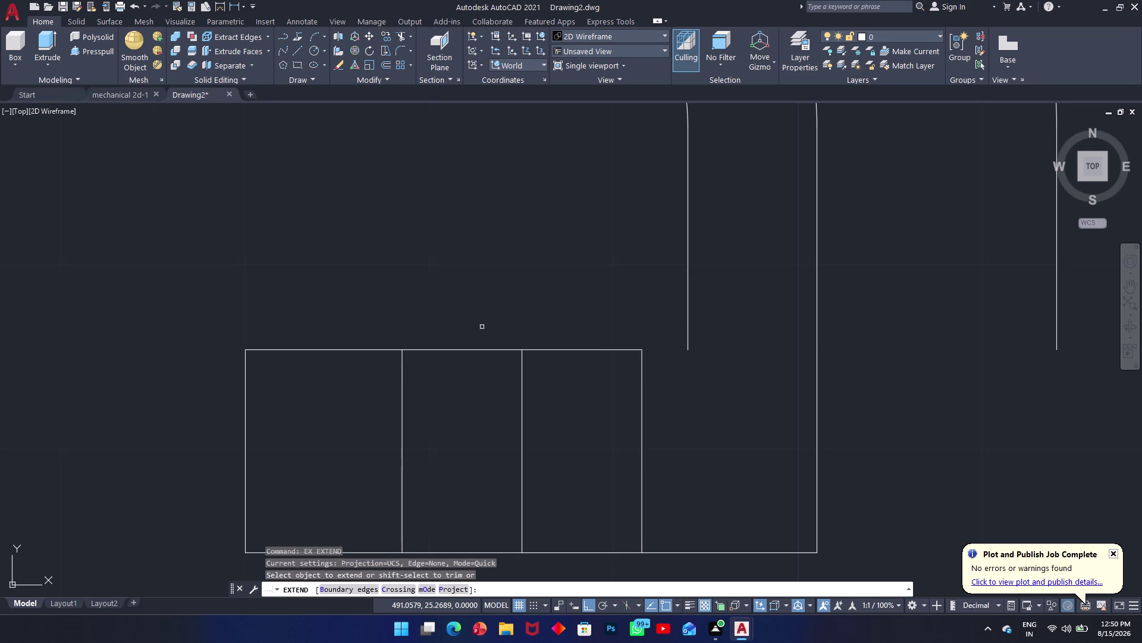
click(602, 349)
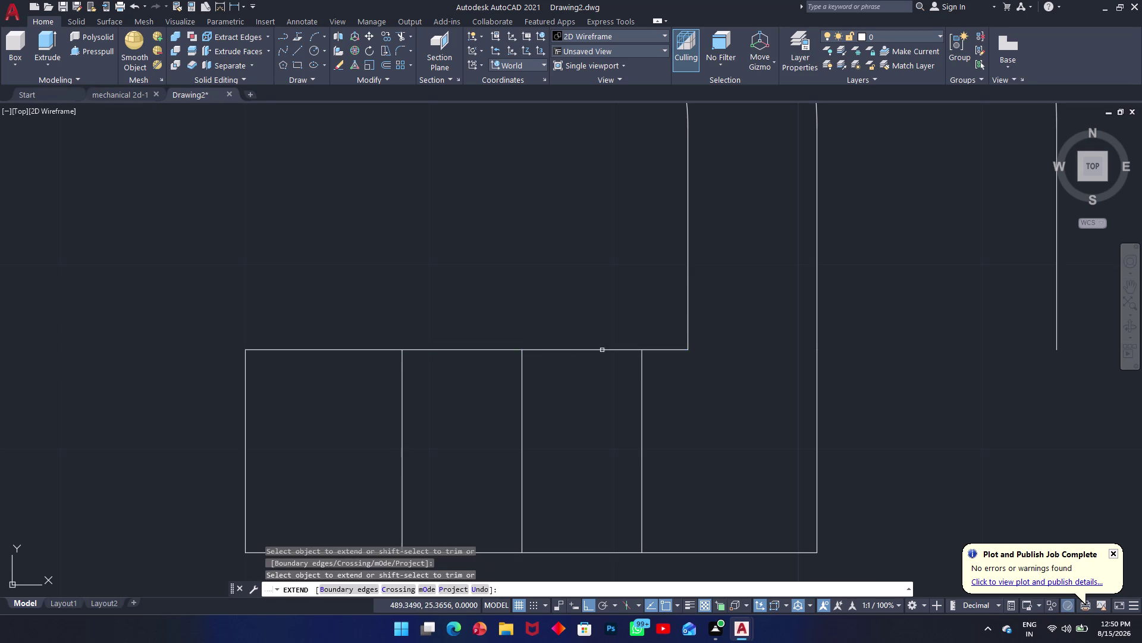
key(Escape)
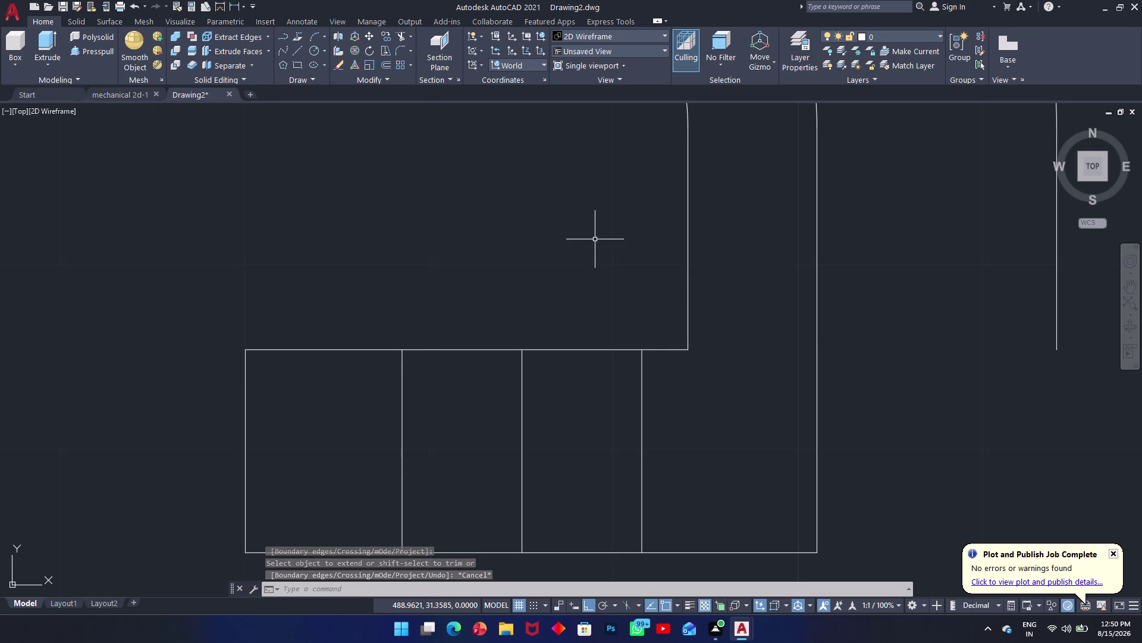
Fillet the inner wall and the flange top edge with a 2.5 radius.
text(f)
key(space)
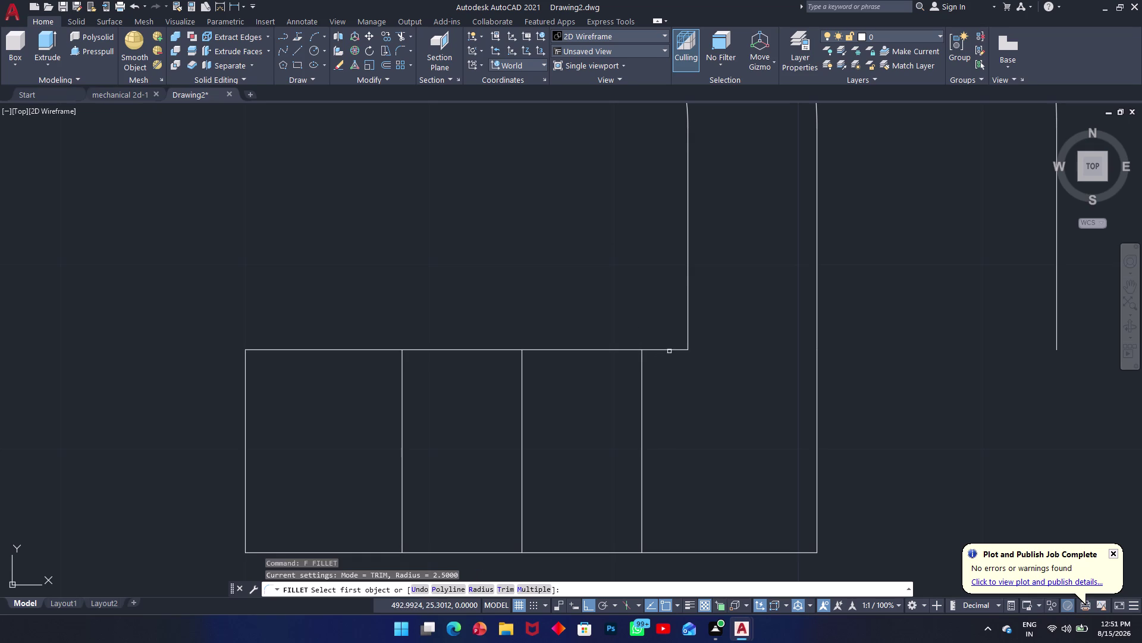
text(r)
key(space)
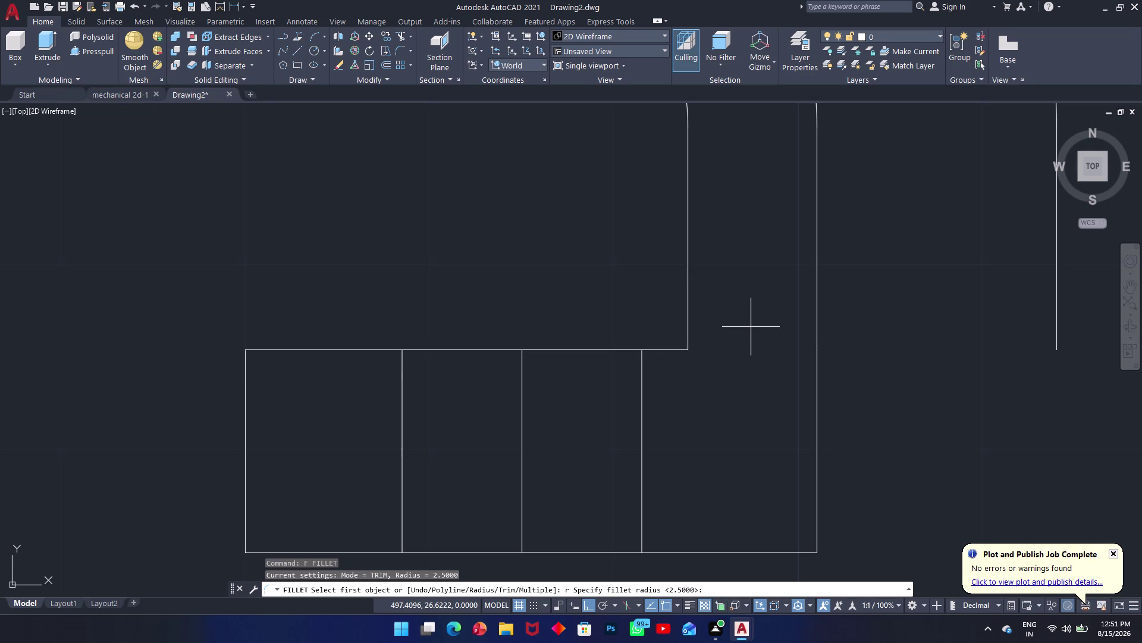
text(2.)
text(5)
key(Return)
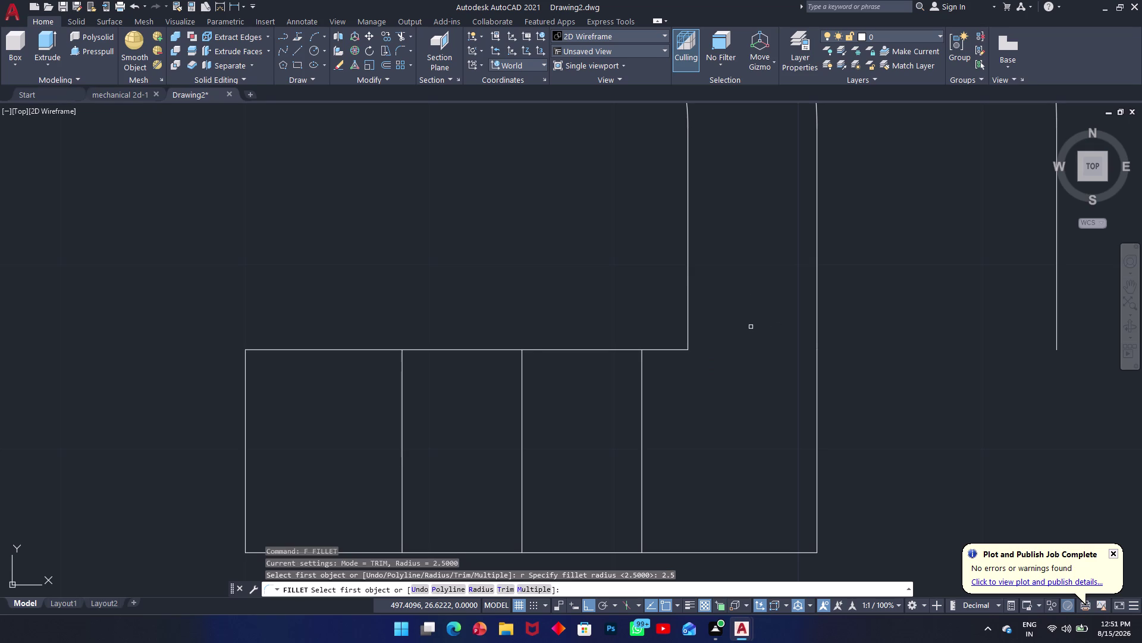
click(688, 338)
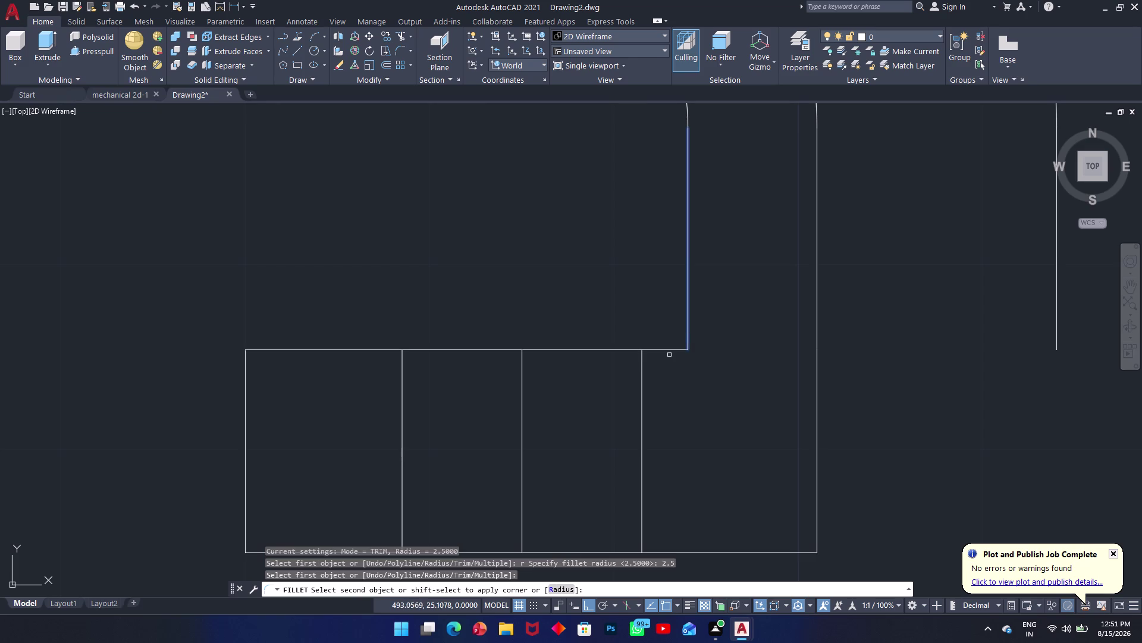
click(669, 350)
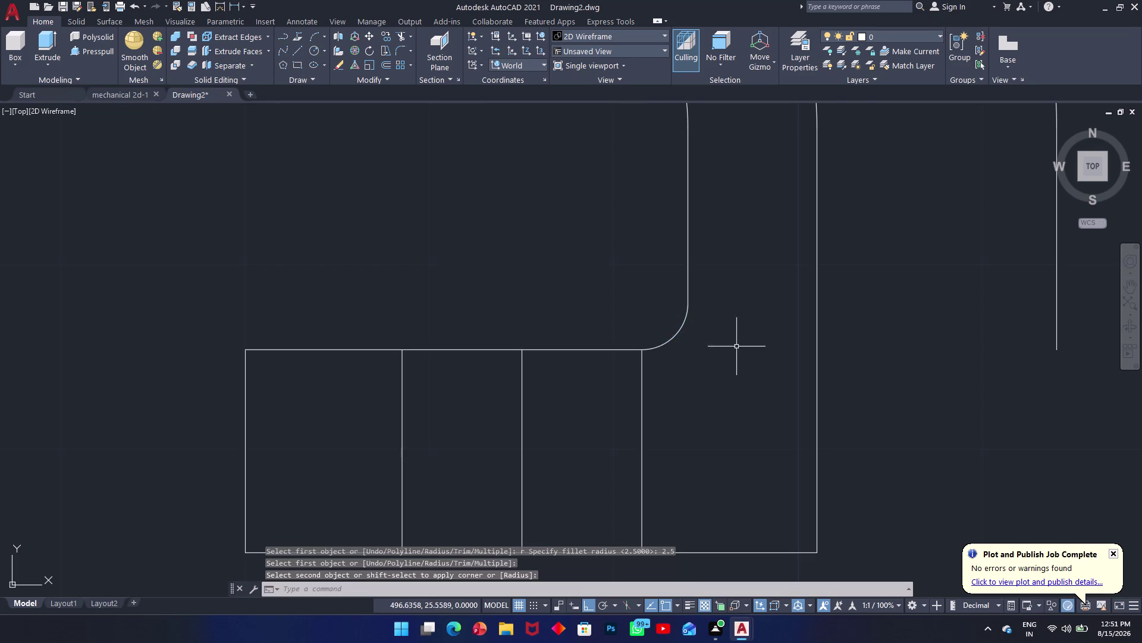
scroll(up, 3)
scroll(down, 3)
scroll(up, 3)
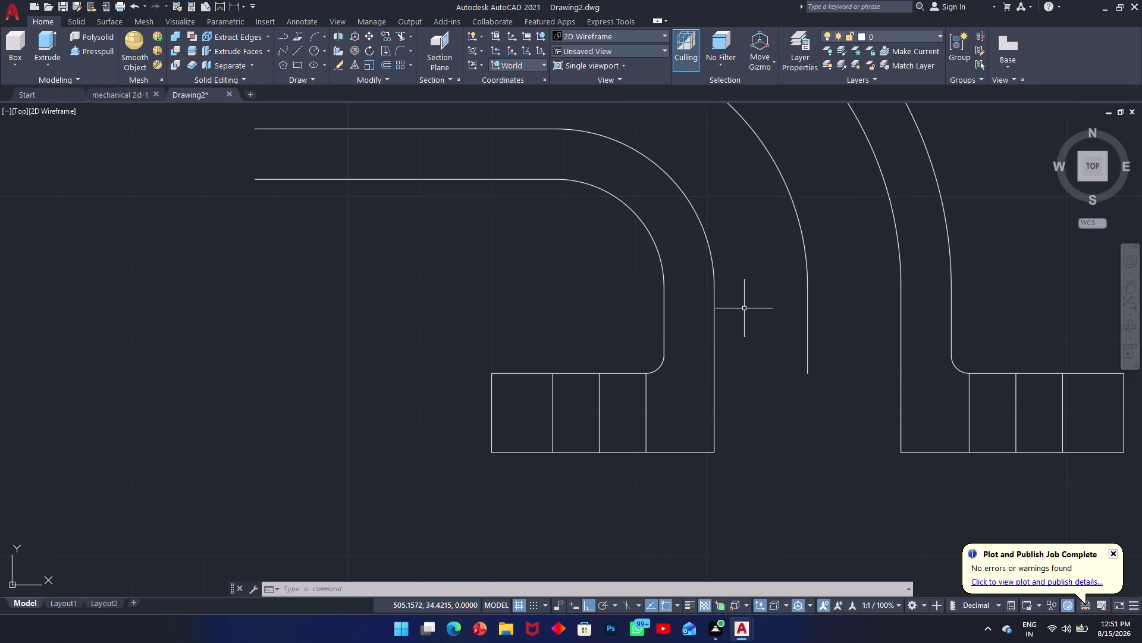
scroll(up, 3)
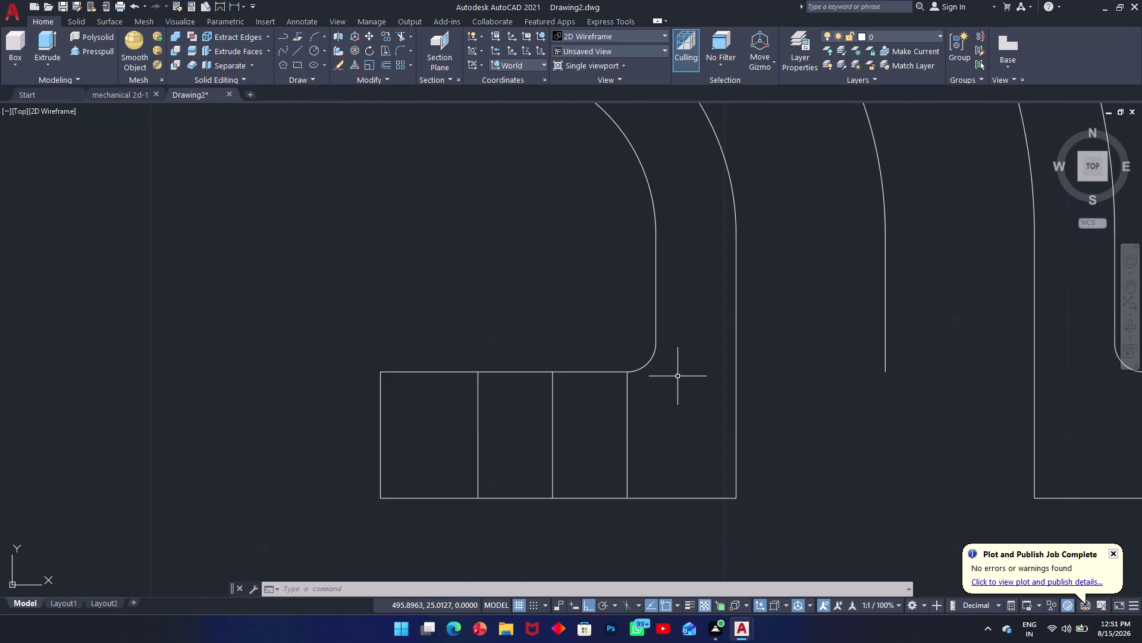
scroll(down, 3)
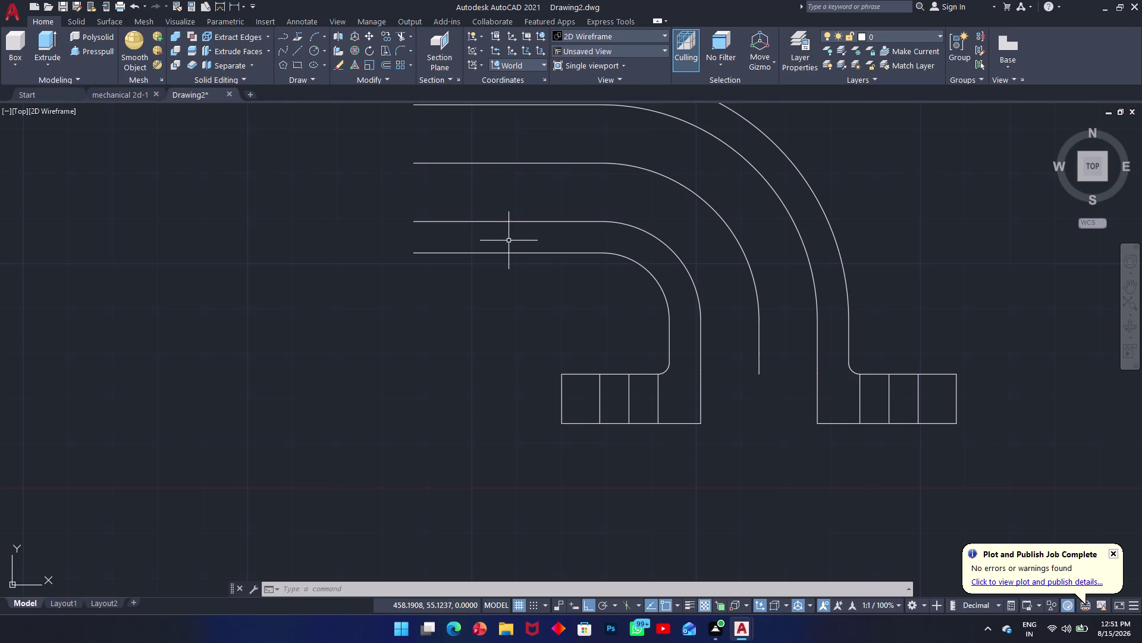
middle_drag(510, 240, 625, 376)
scroll(up, 3)
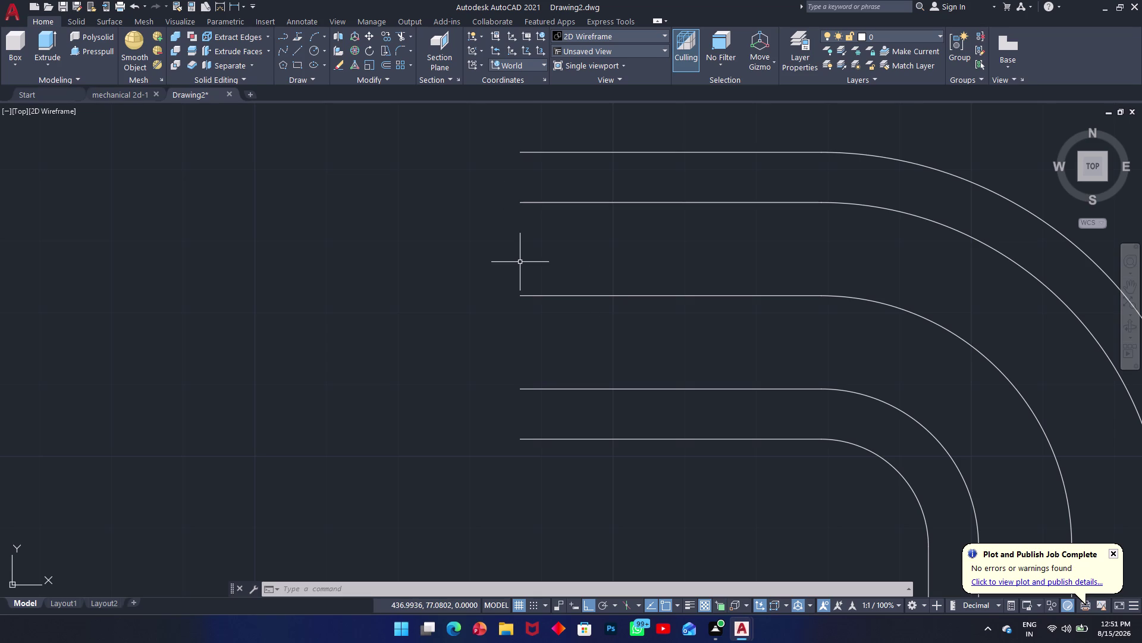
text(l)
Start a line at the pipe's left end rising 30 units, then undo it.
key(space)
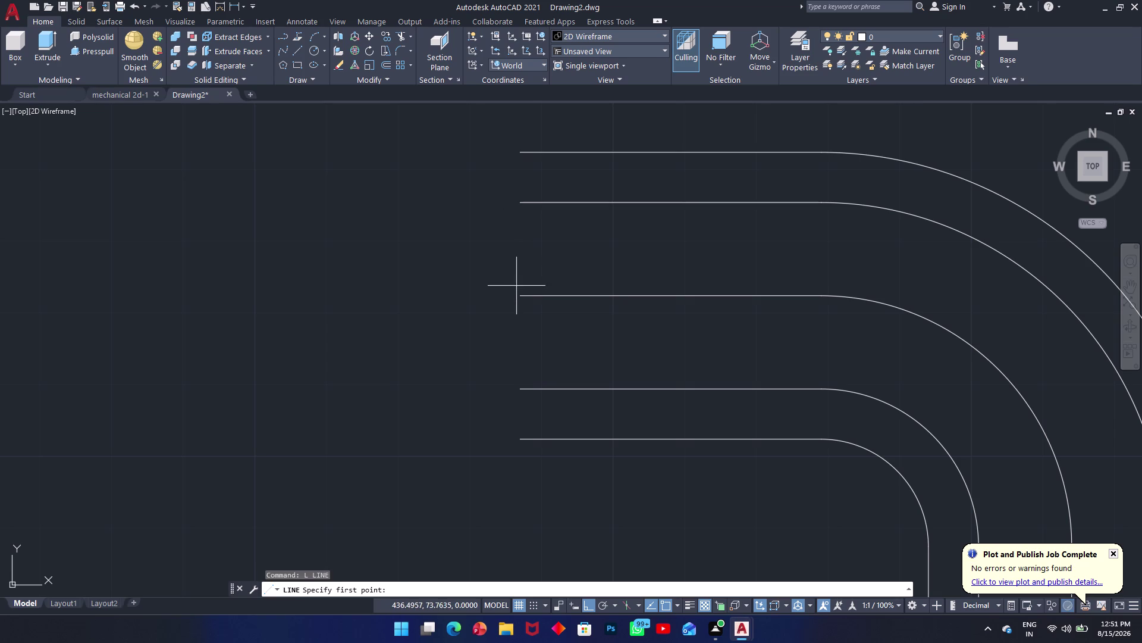
drag(522, 297, 522, 282)
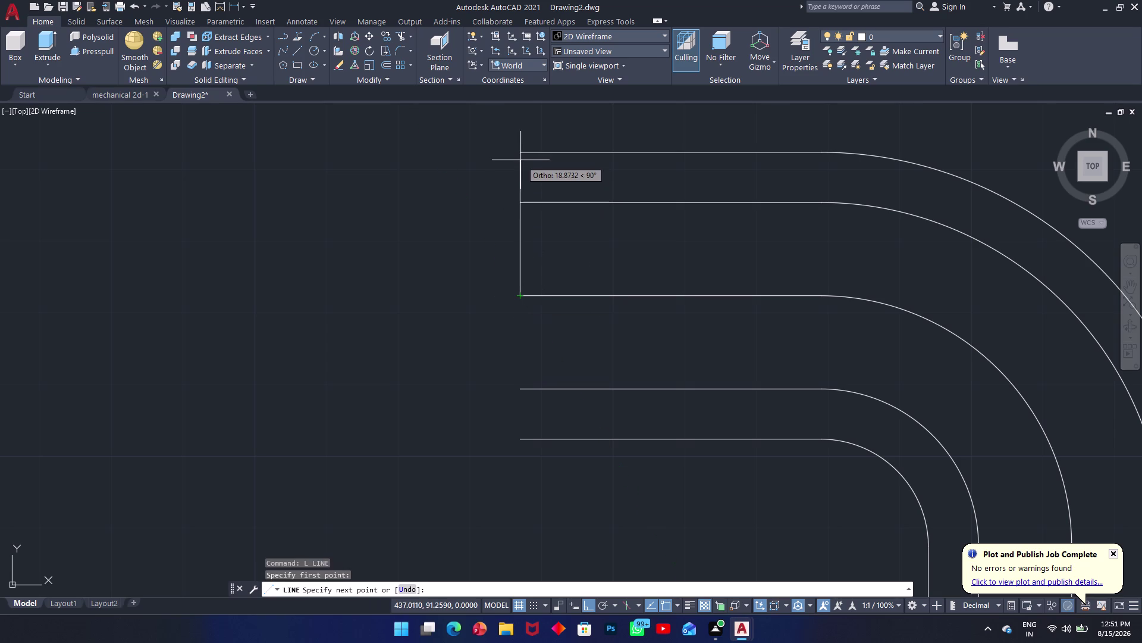
text(30)
key(Return)
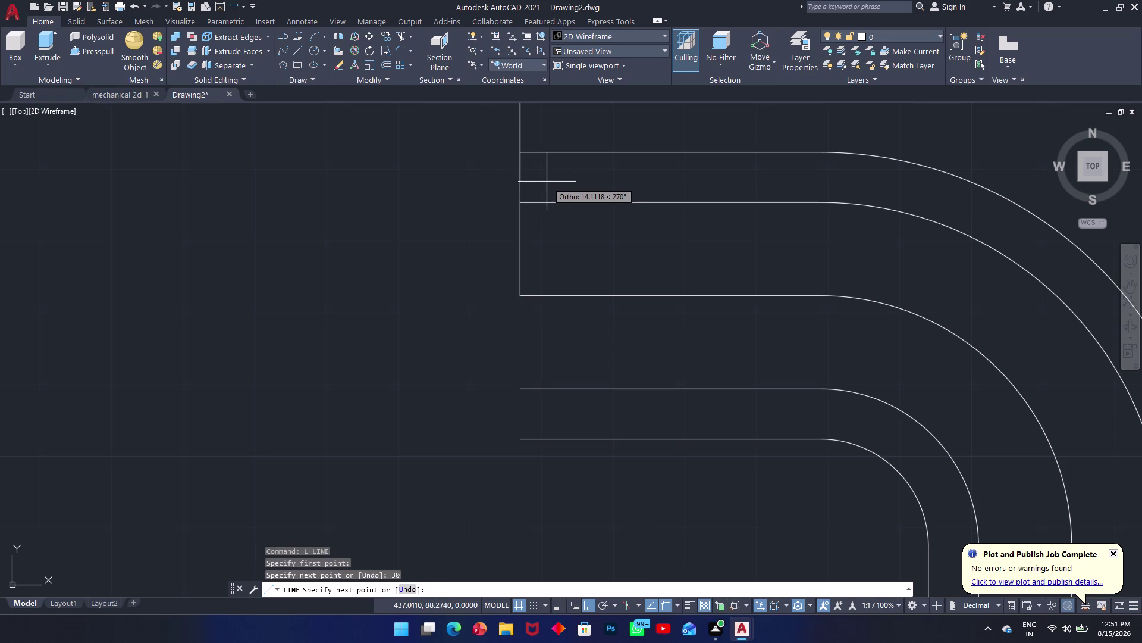
middle_drag(520, 177, 522, 190)
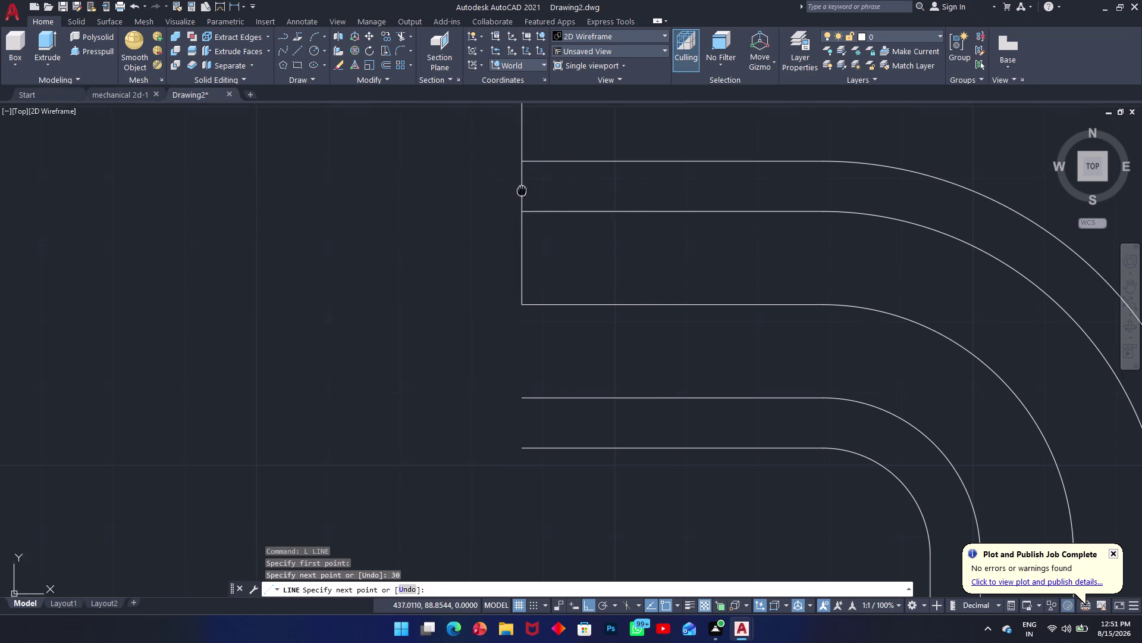
middle_drag(522, 191, 516, 265)
key(ctrl+z)
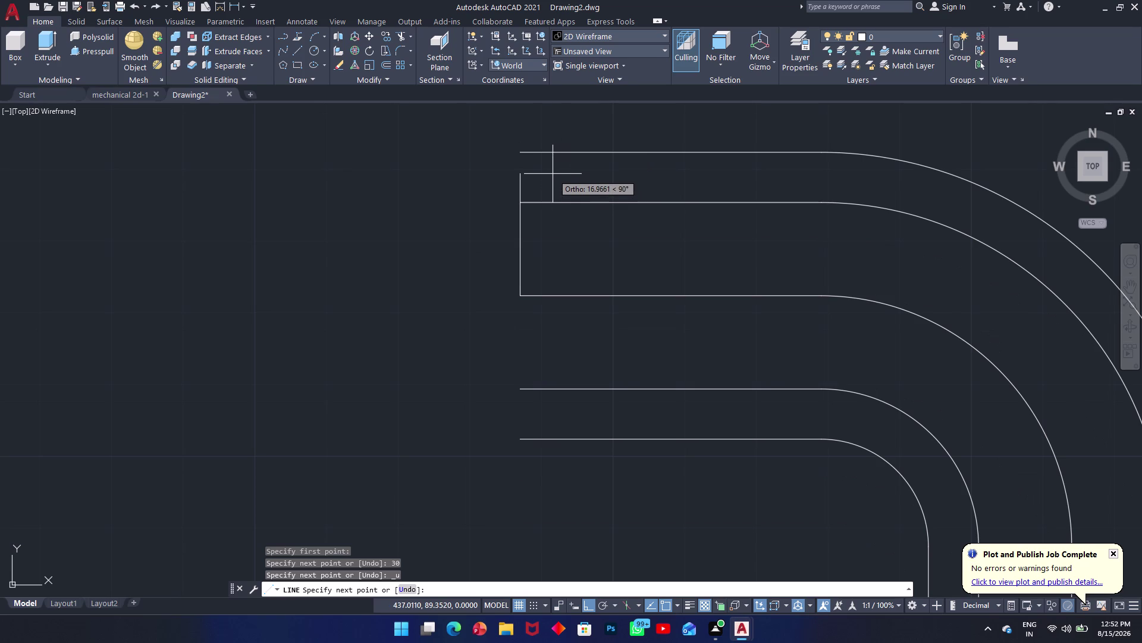
Redraw the 30-unit rise, add an 8-unit top, and close down to the outer wall.
text(30)
key(Return)
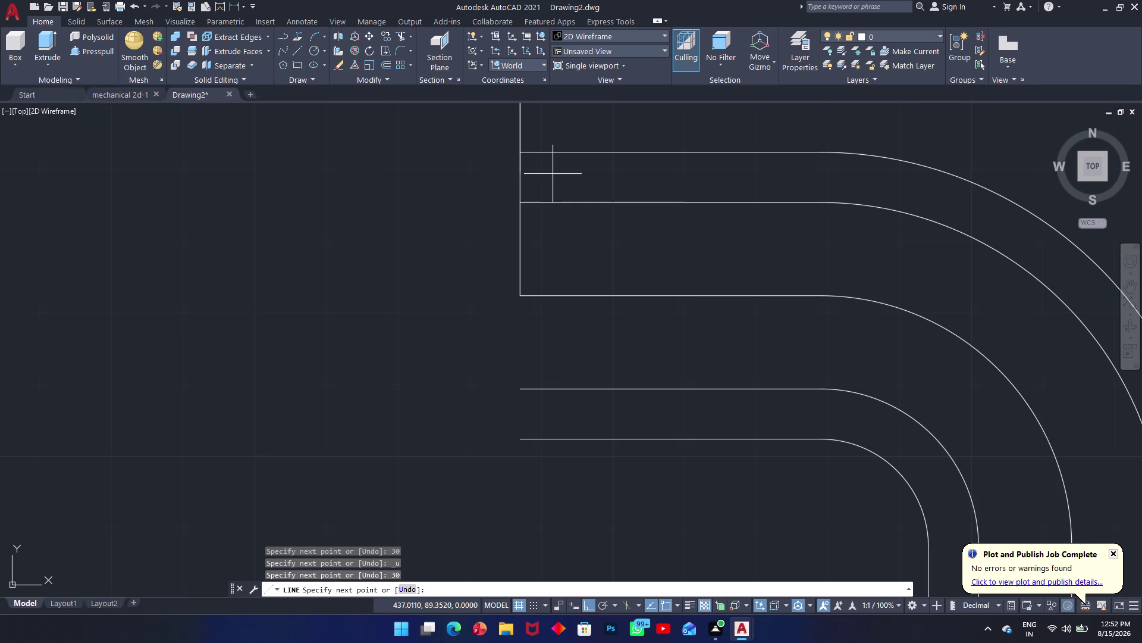
middle_drag(578, 182, 579, 318)
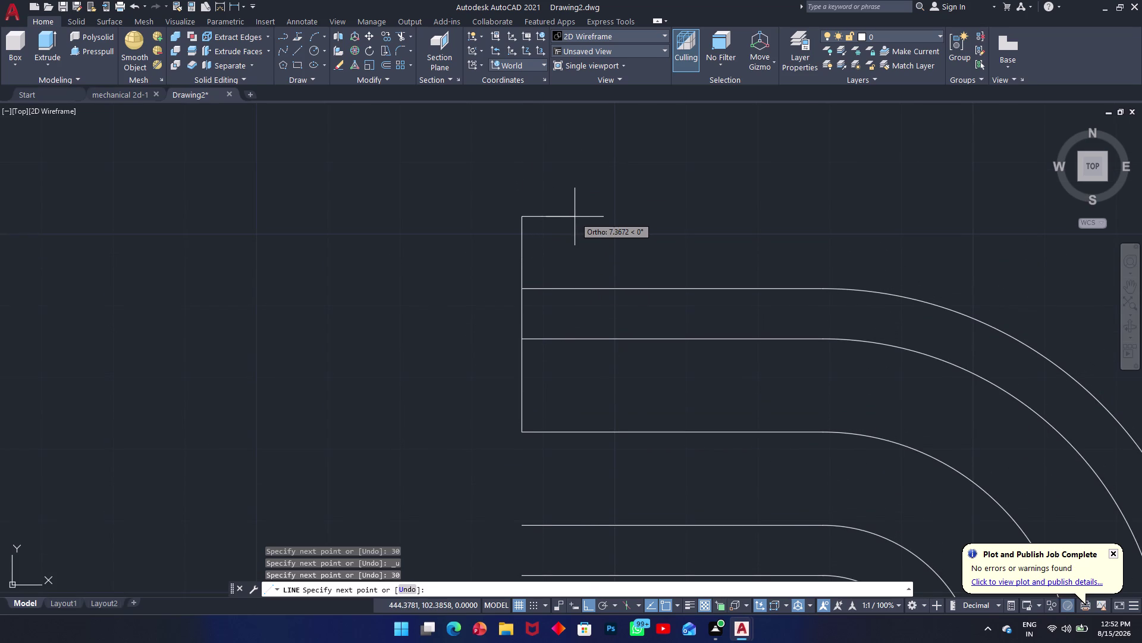
key(8)
key(Return)
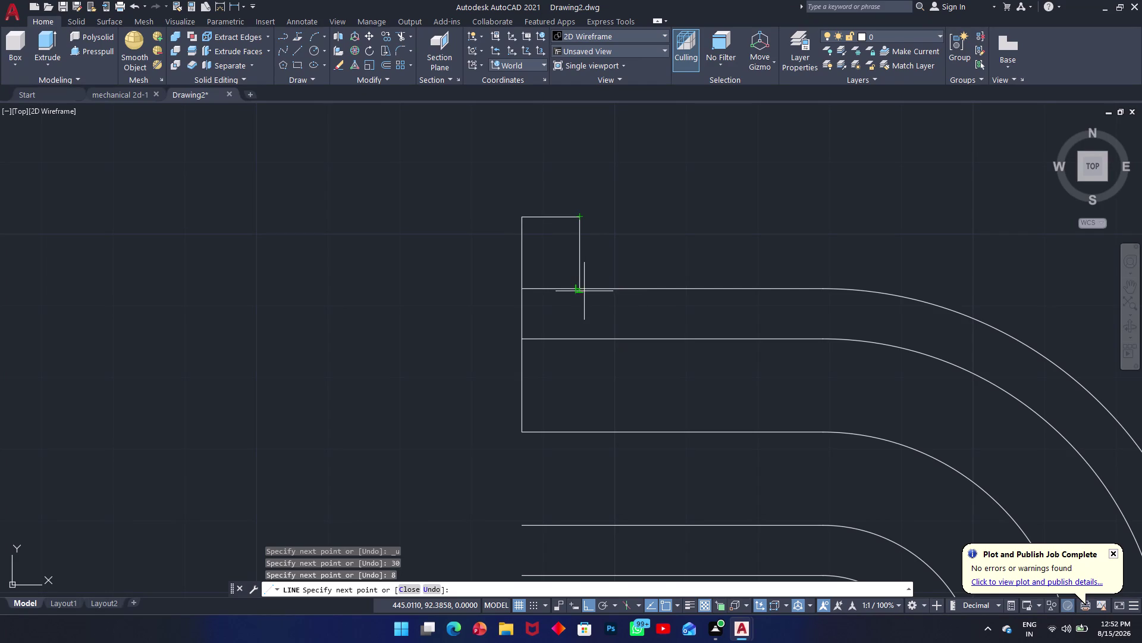
click(583, 289)
key(Escape)
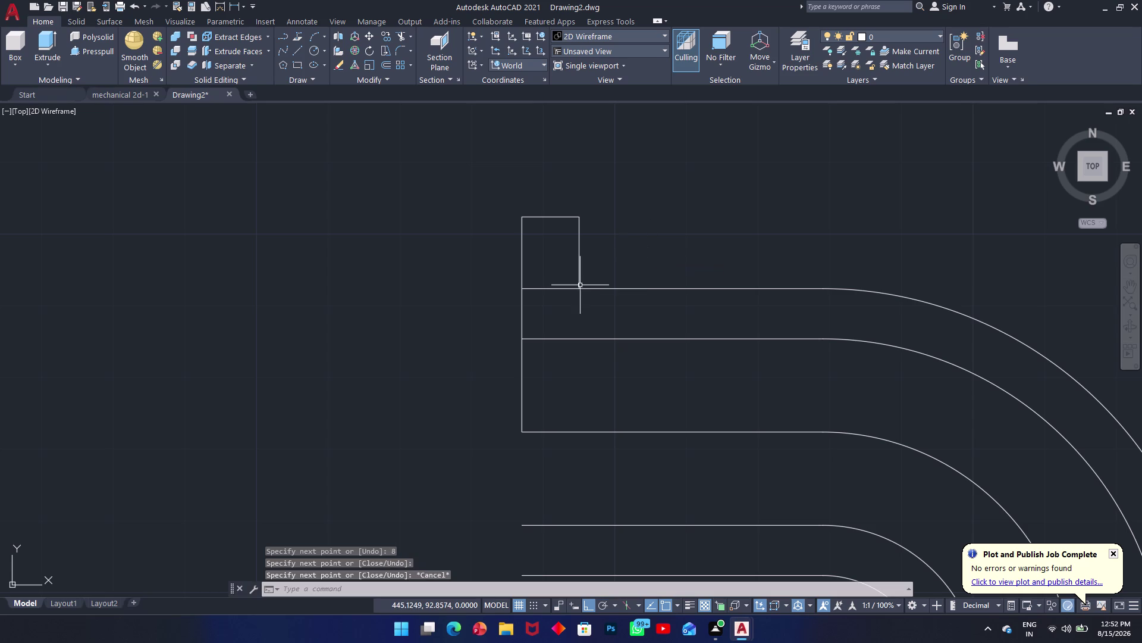
text(tr)
key(space)
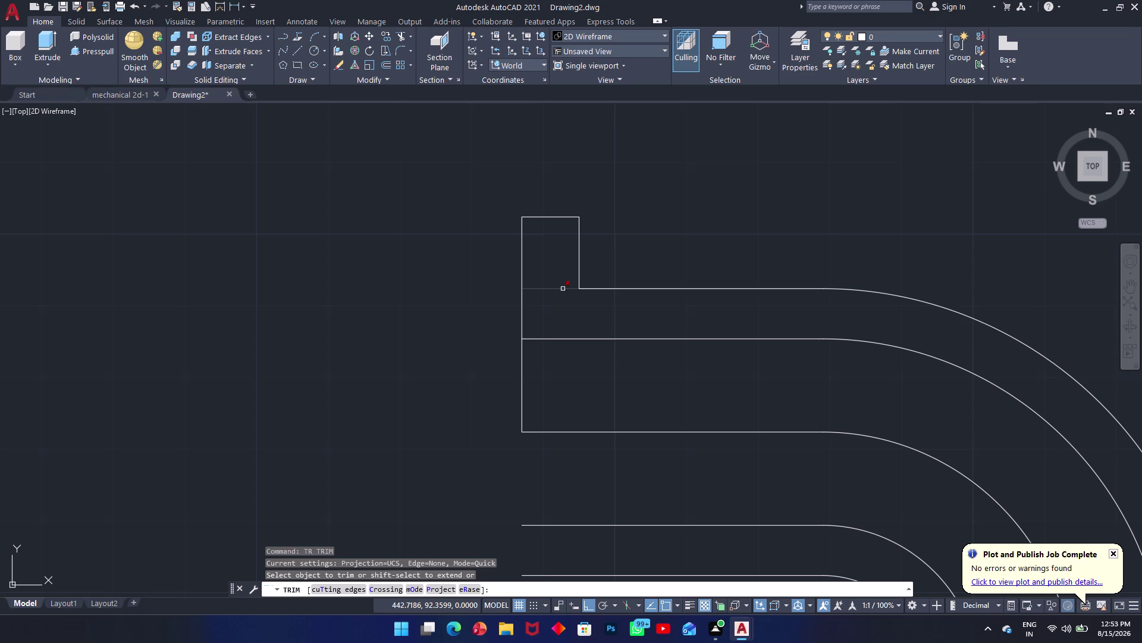
Trim the wall segment inside the flange, then fillet its right edge to the outer wall at radius 2.5.
click(562, 290)
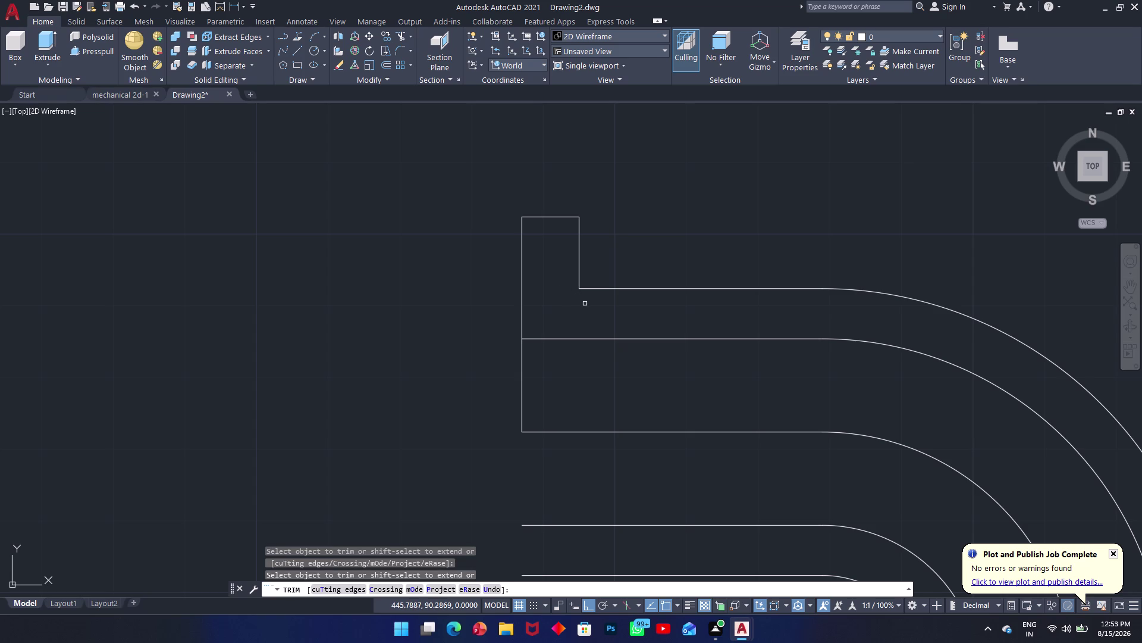
key(Escape)
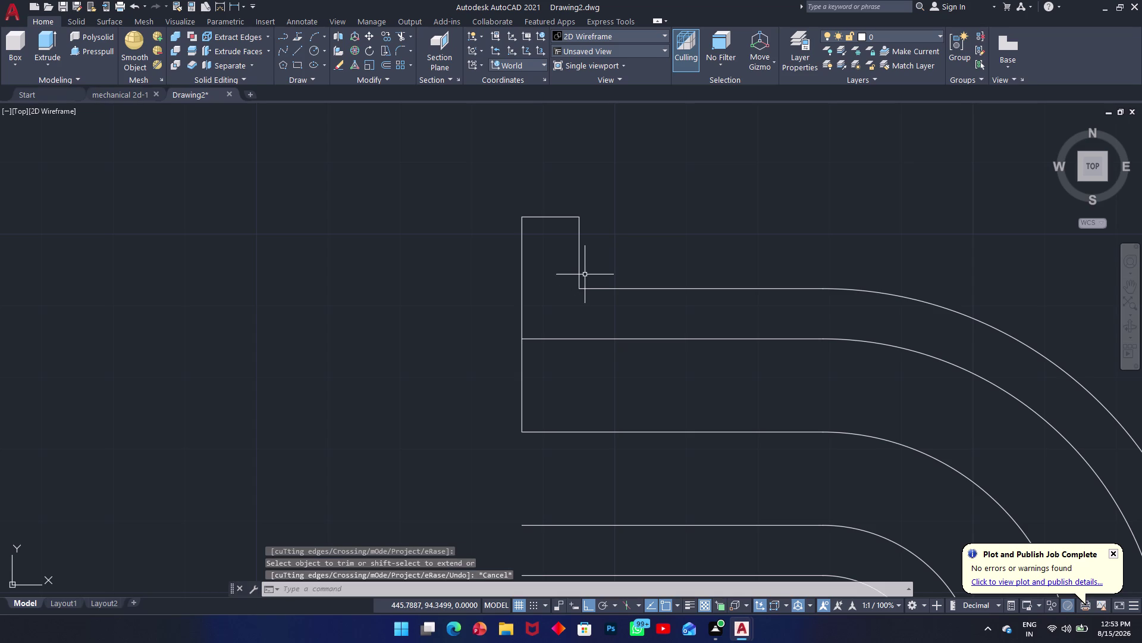
text(f)
key(space)
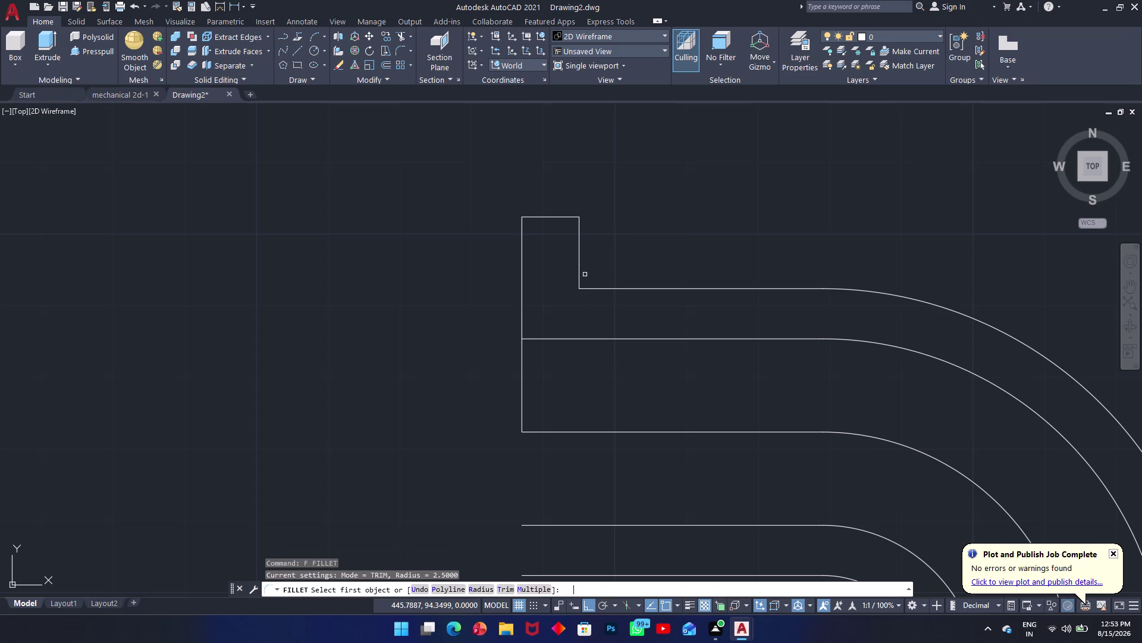
text(2.5)
key(Return)
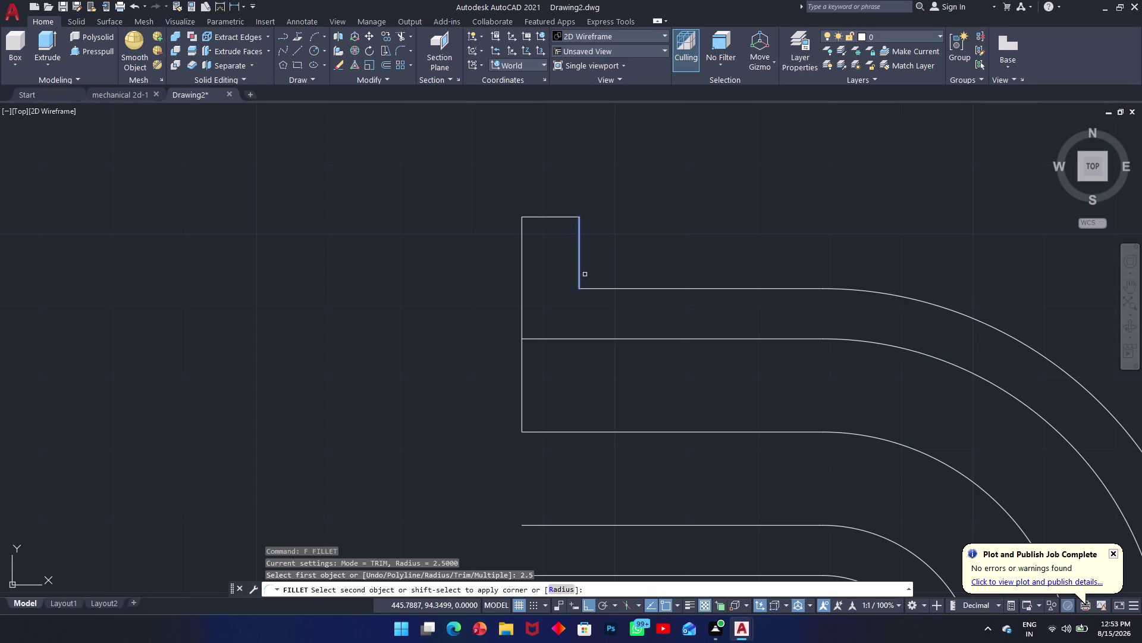
click(584, 285)
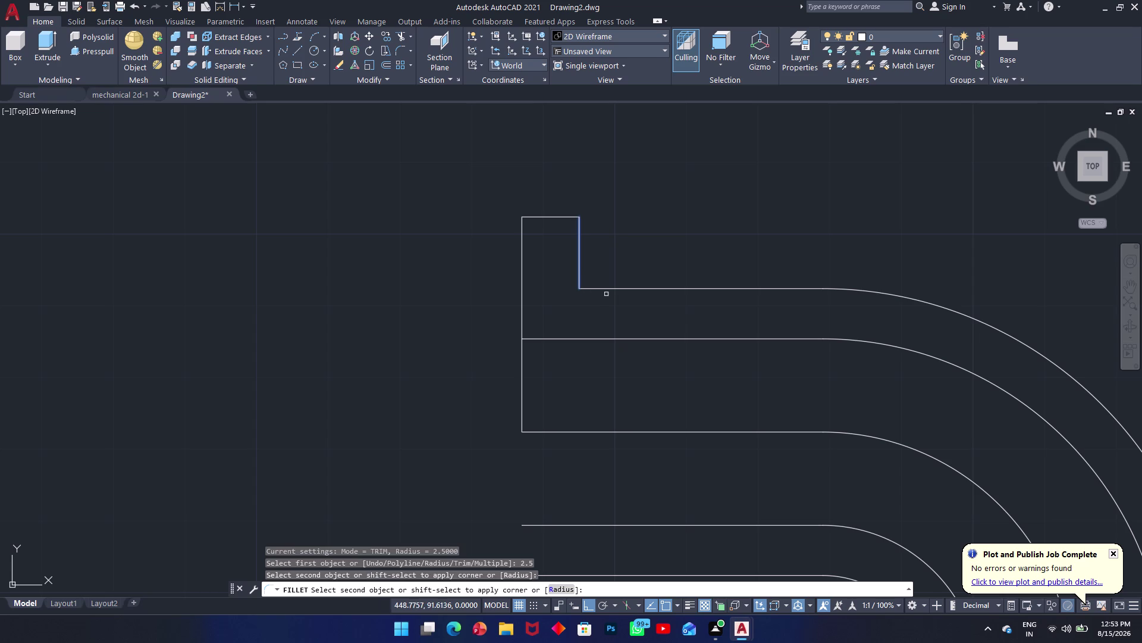
click(607, 289)
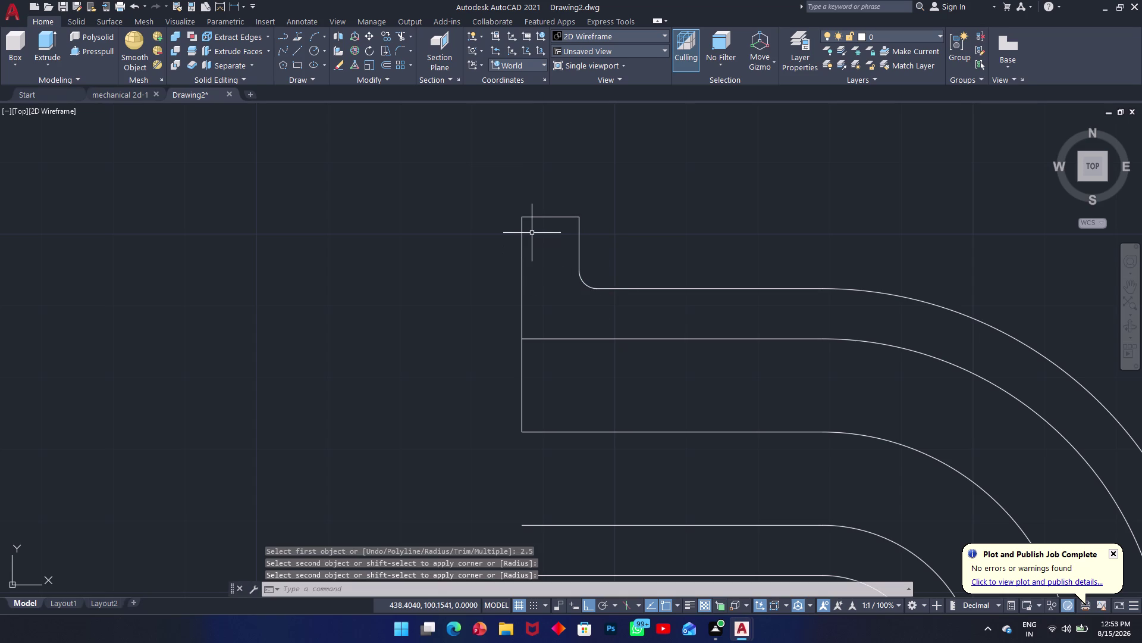
text(l)
key(space)
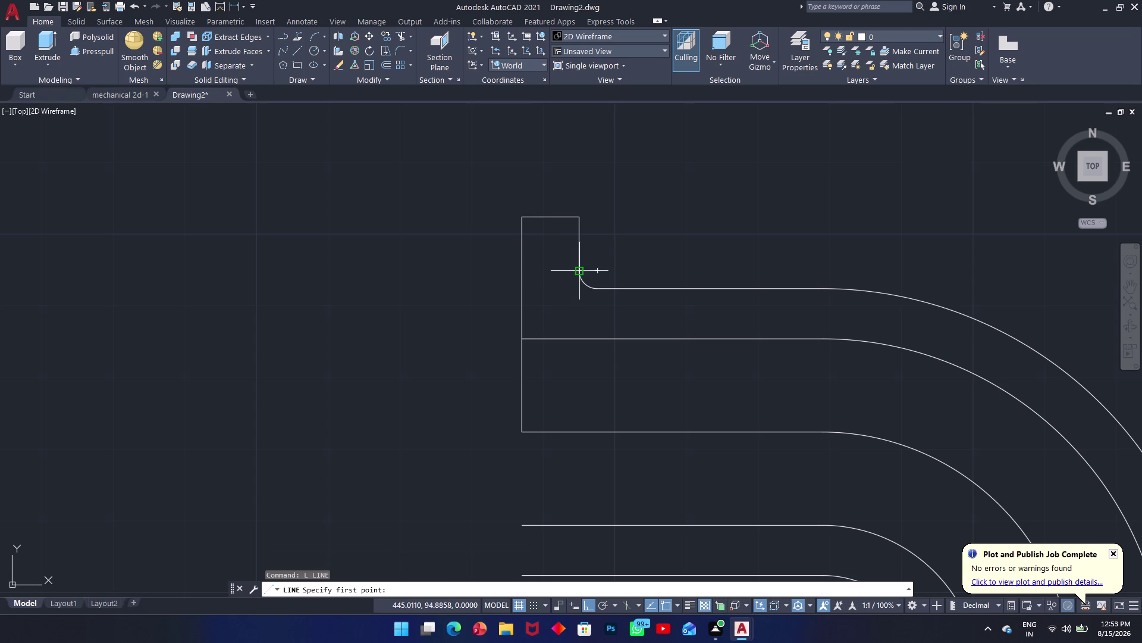
click(581, 269)
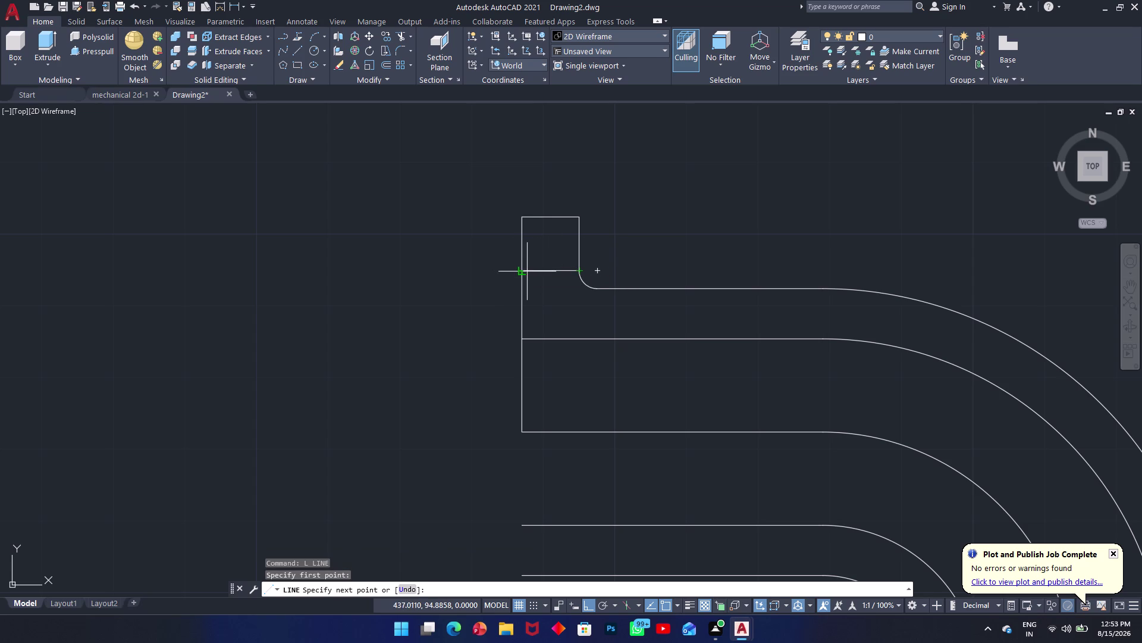
click(523, 271)
key(Escape)
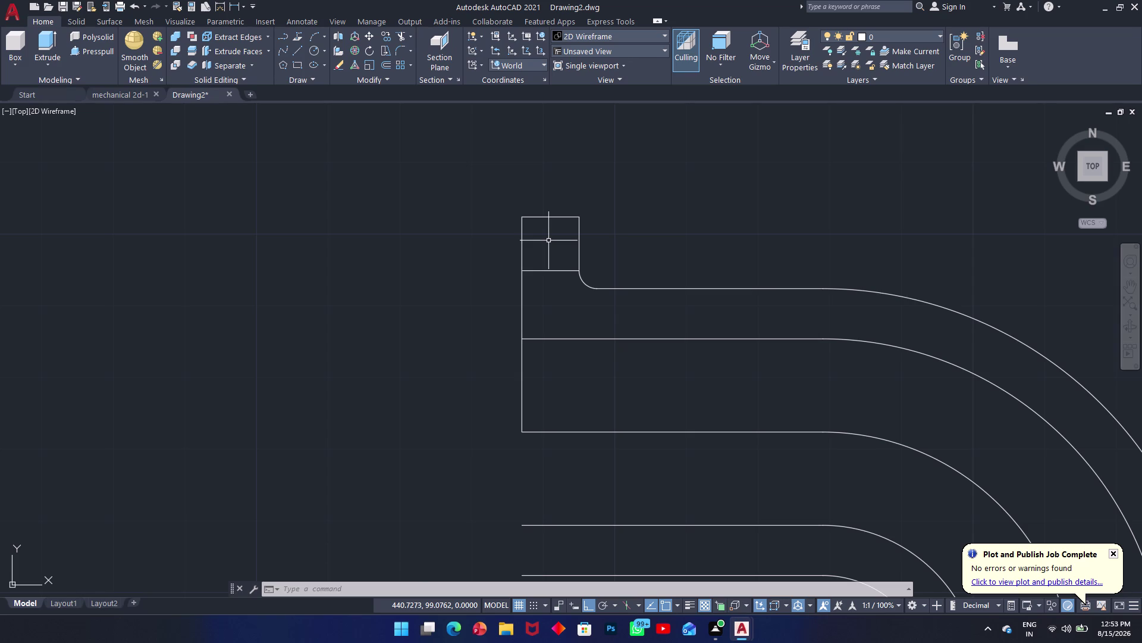
middle_drag(558, 339, 557, 149)
middle_drag(548, 365, 550, 279)
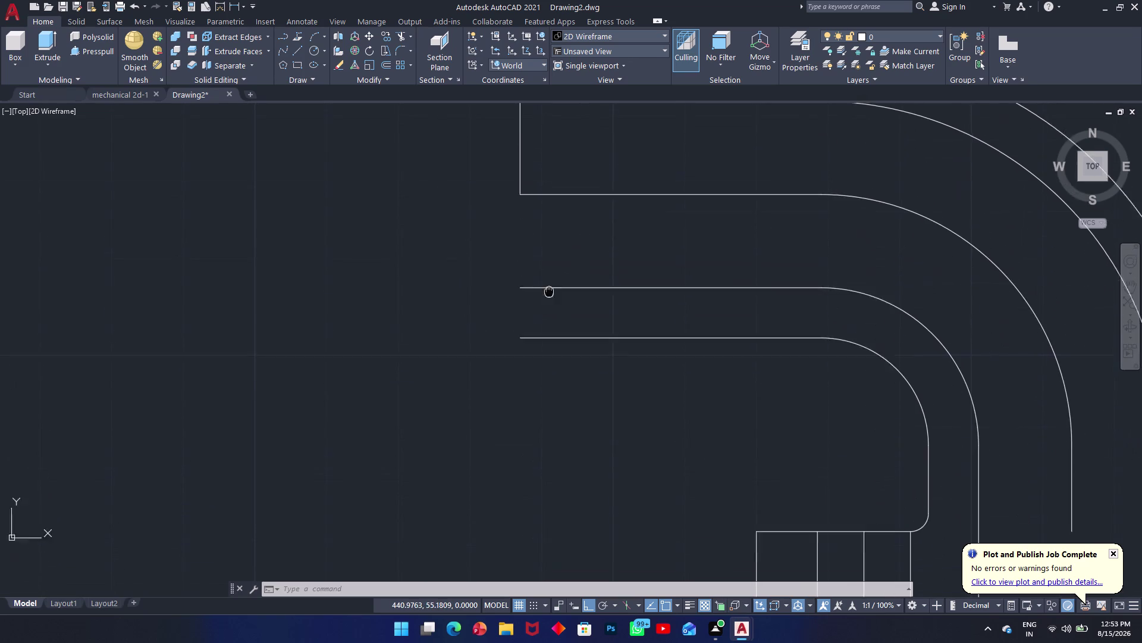
middle_drag(551, 279, 554, 199)
middle_drag(541, 365, 640, 500)
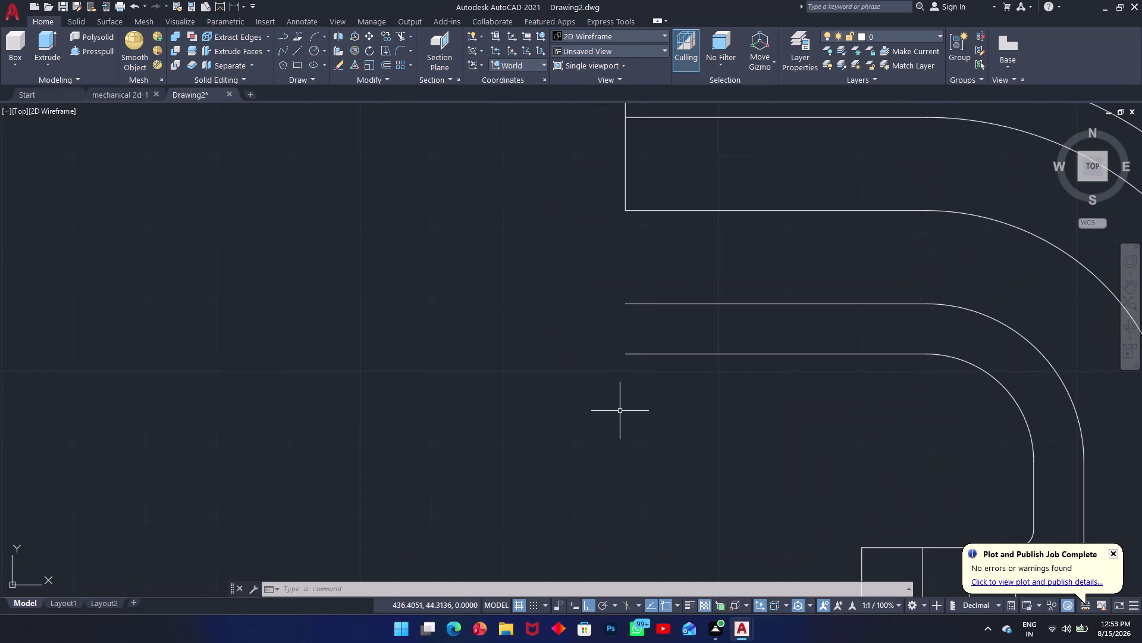
scroll(up, 3)
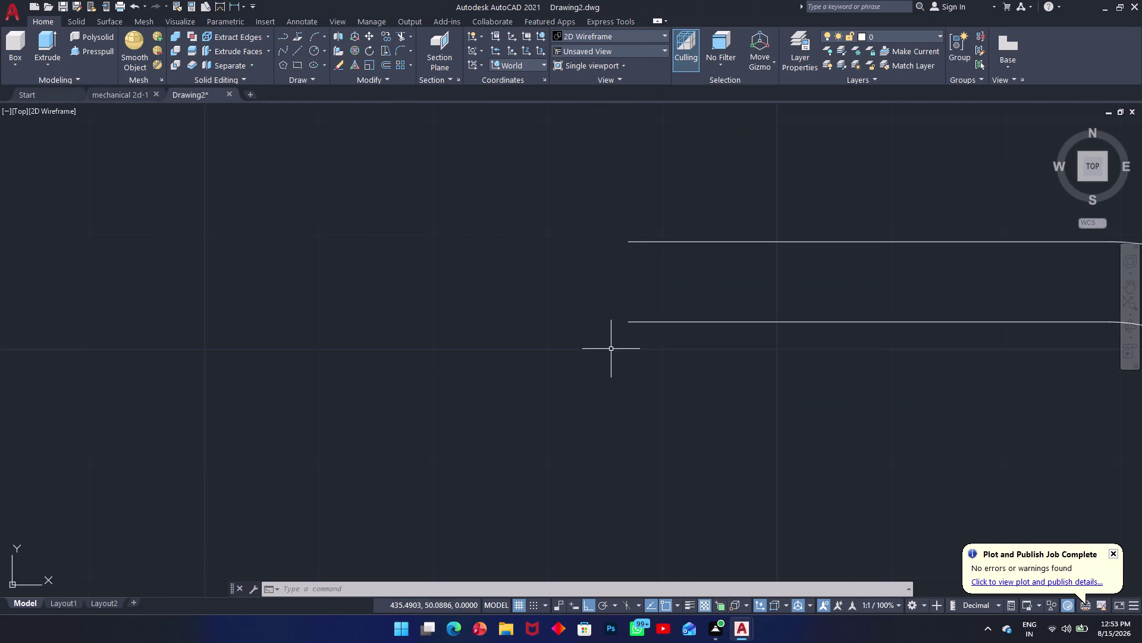
middle_drag(611, 349, 623, 489)
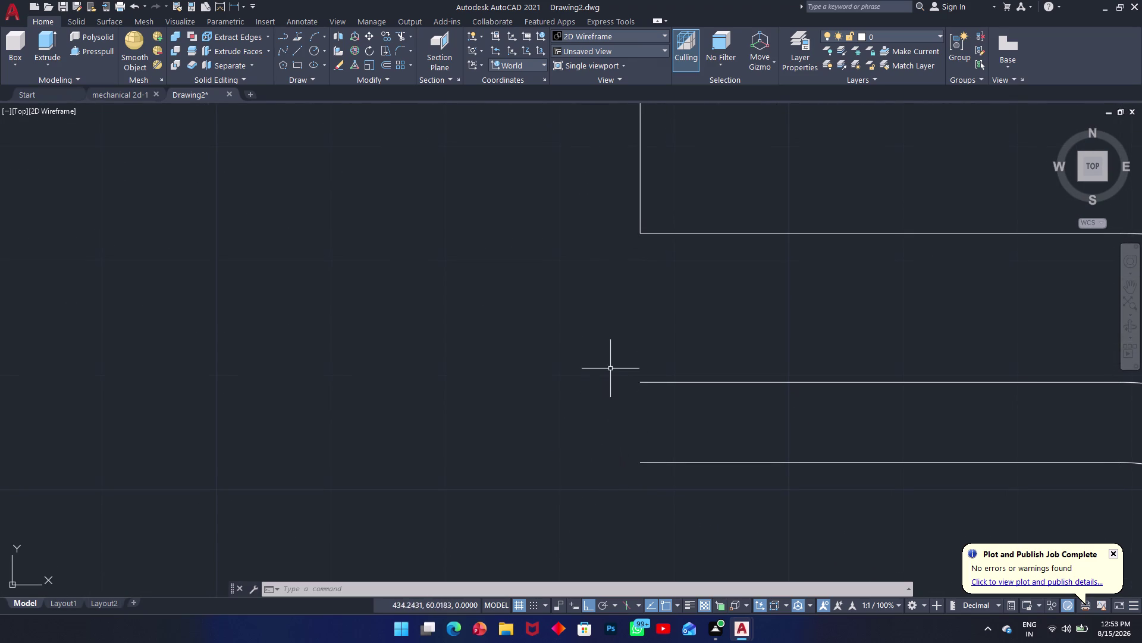
middle_drag(614, 364, 620, 429)
scroll(up, 3)
scroll(down, 3)
scroll(down, 3)
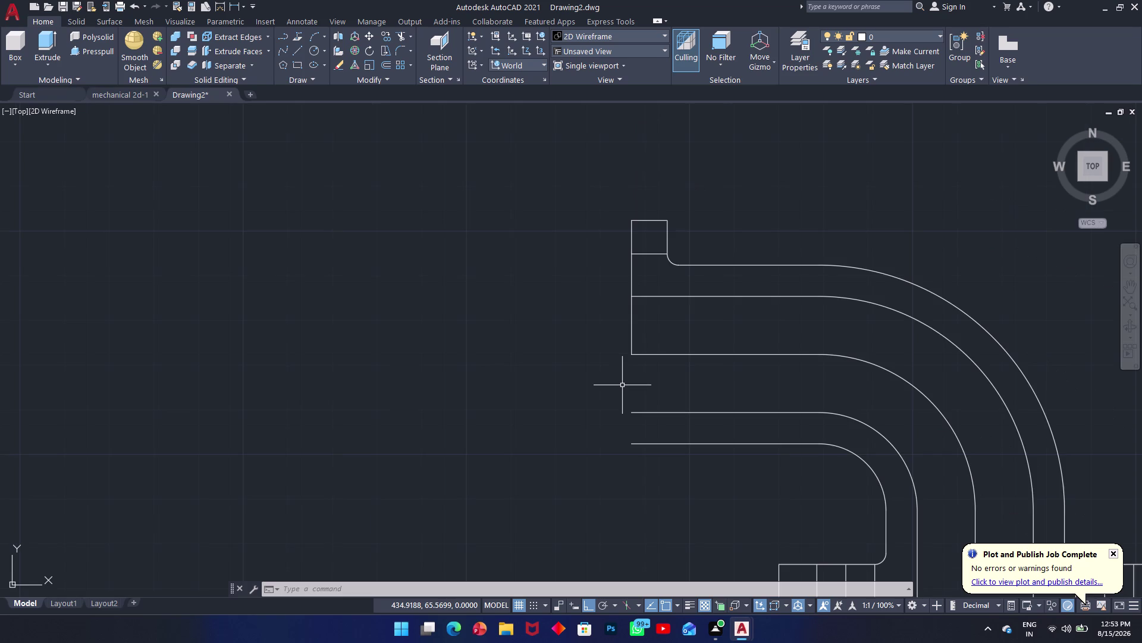
Draw a 39-unit vertical line with an 8-unit top edge from the pipe edge's endpoint.
text(l)
key(space)
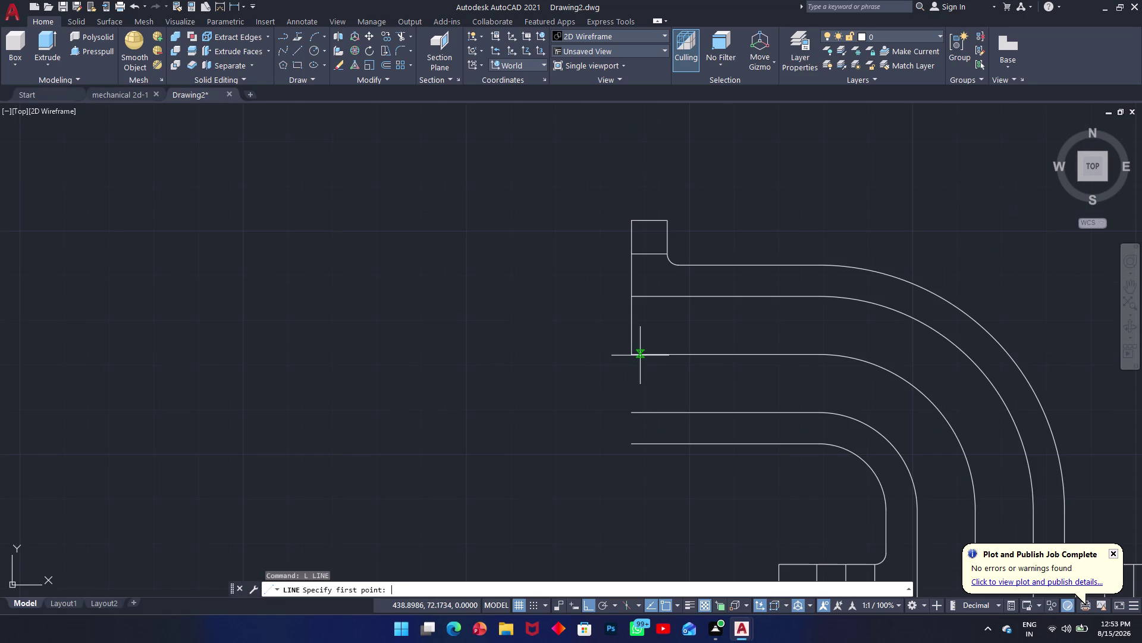
click(632, 356)
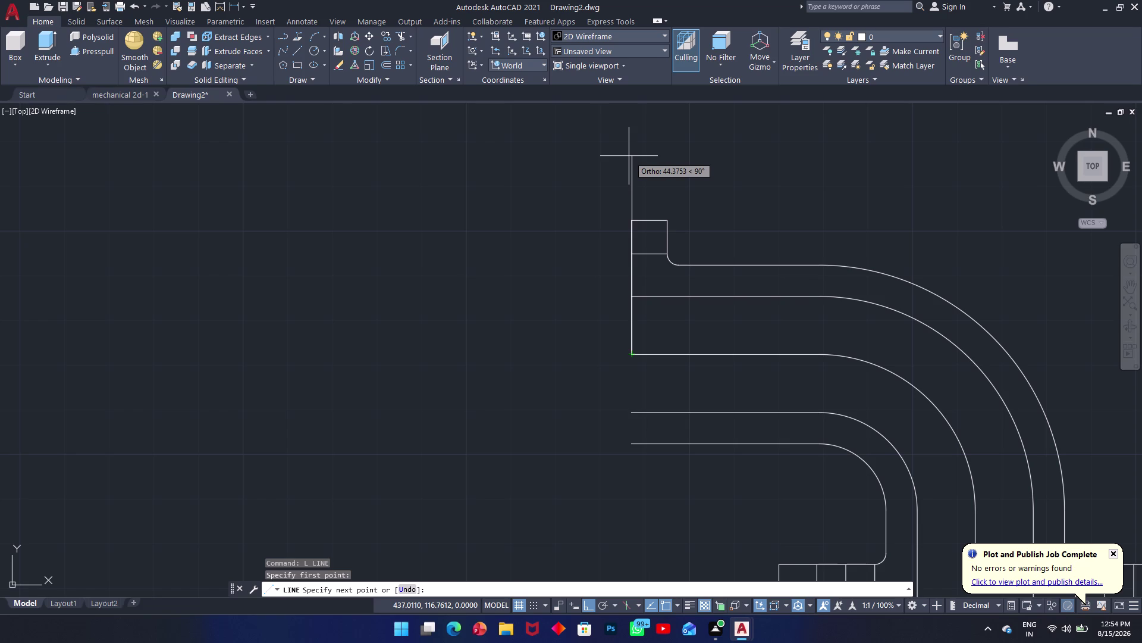
key(3)
key(9)
key(Return)
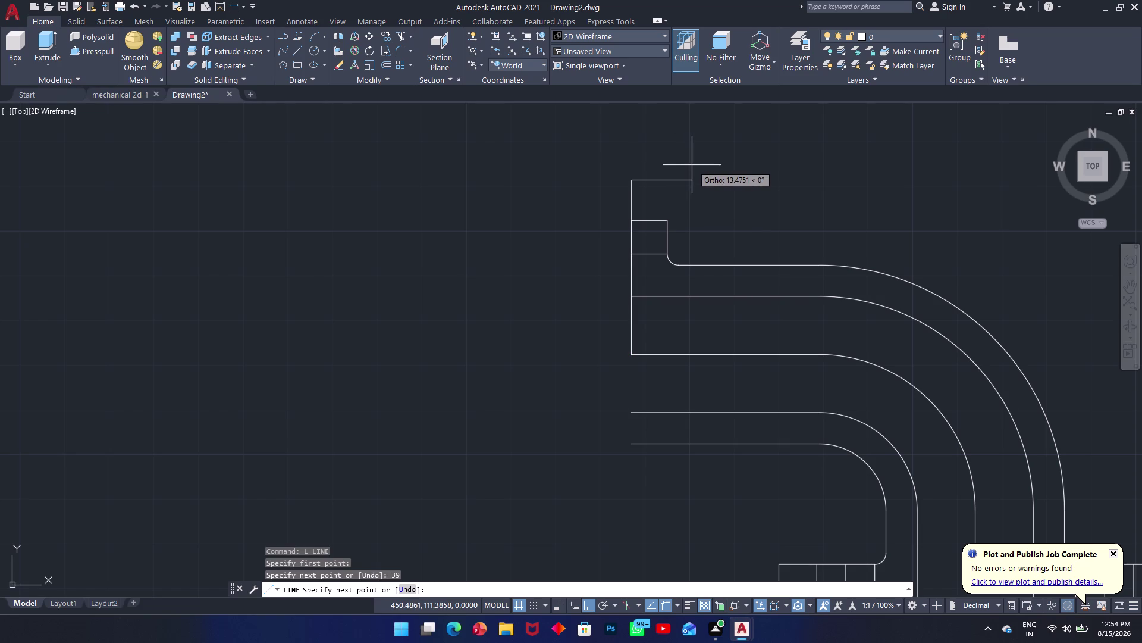
key(8)
key(Return)
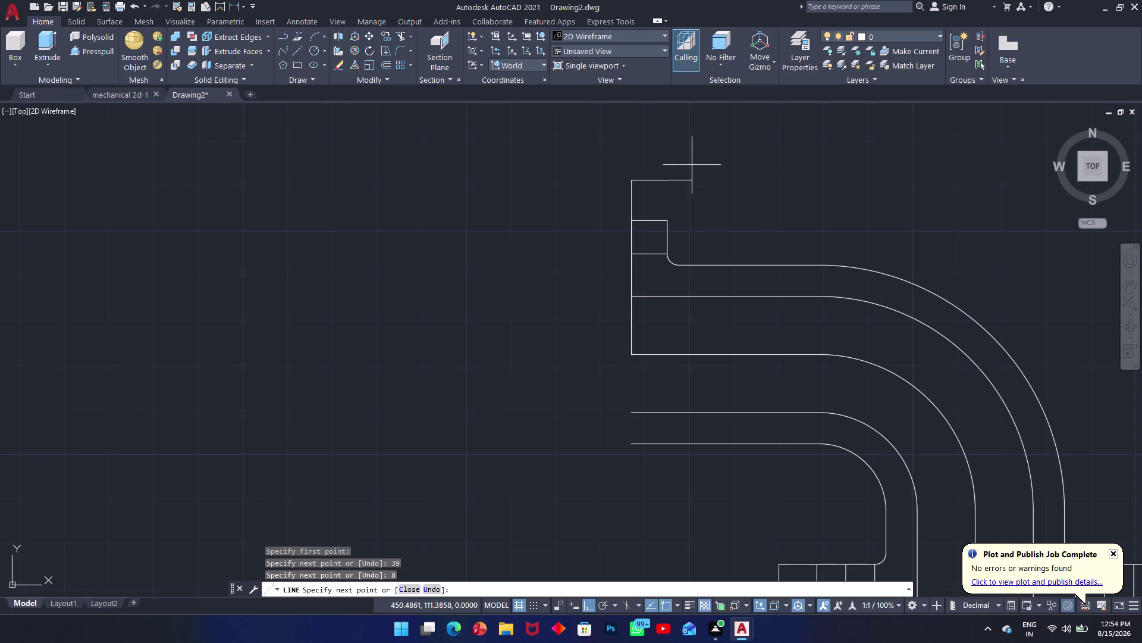
click(667, 223)
key(Escape)
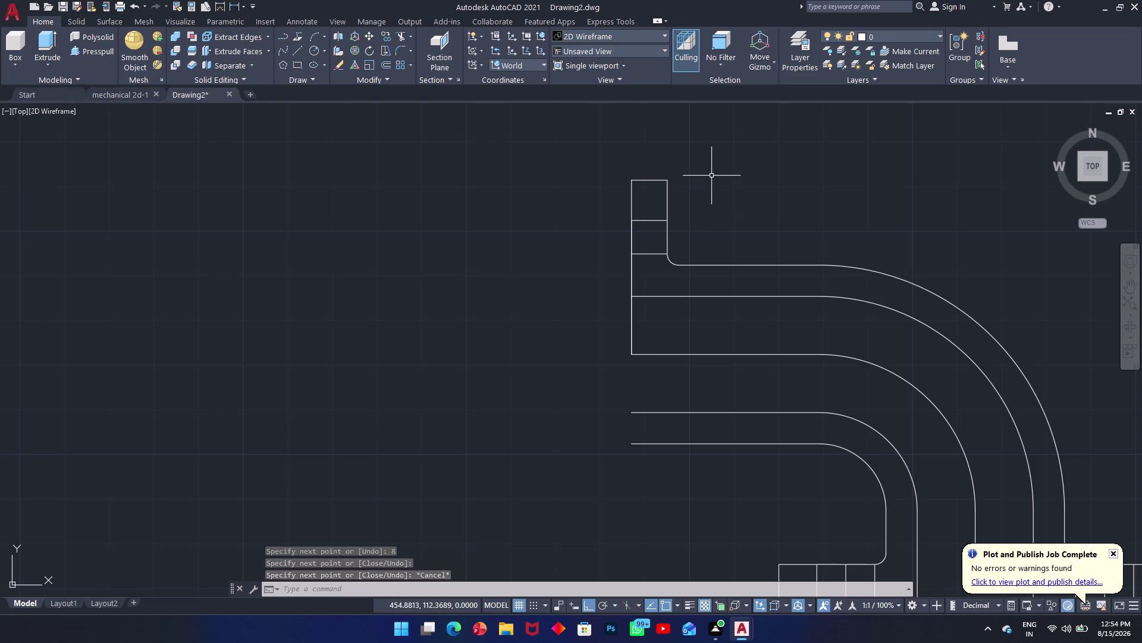
click(652, 255)
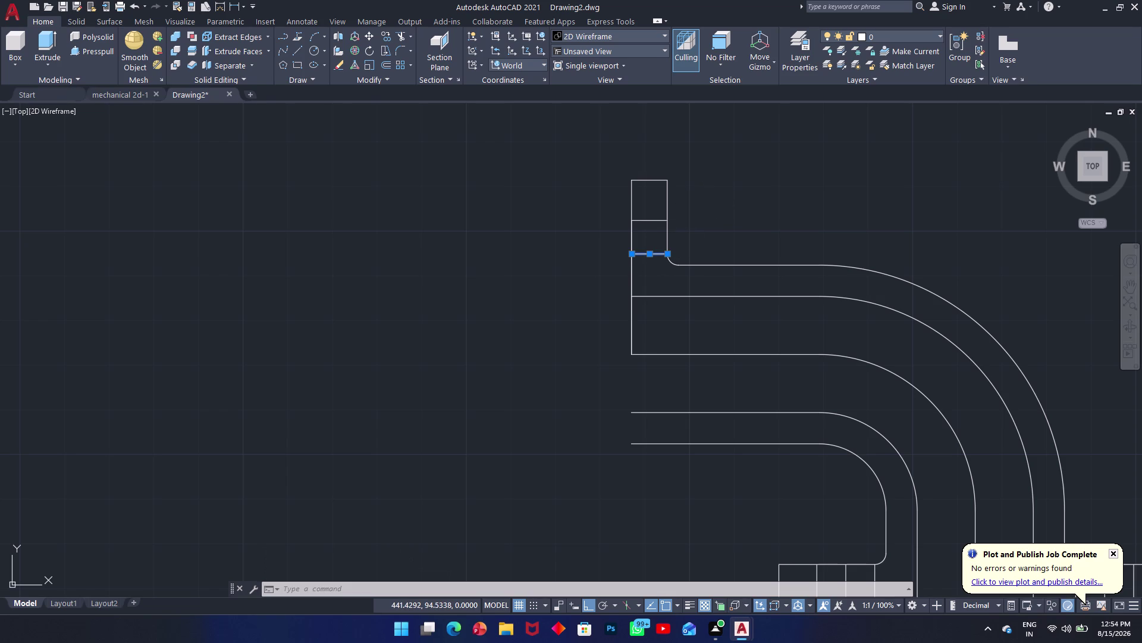
Start a mirror with an axis across the flange top, then abandon it.
text(mi)
key(space)
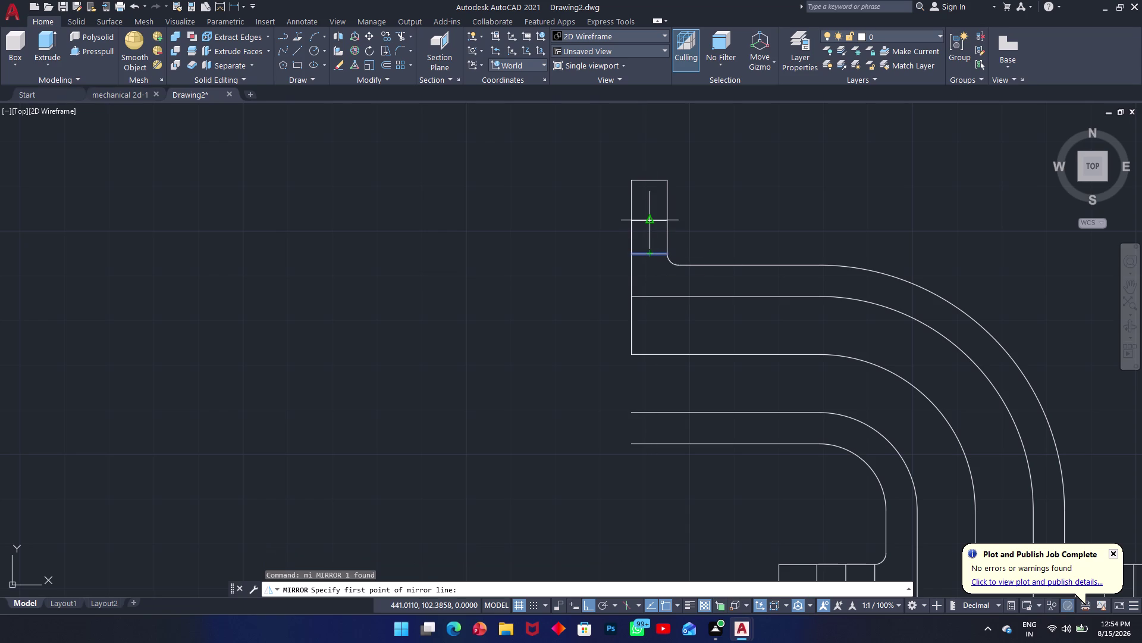
click(636, 221)
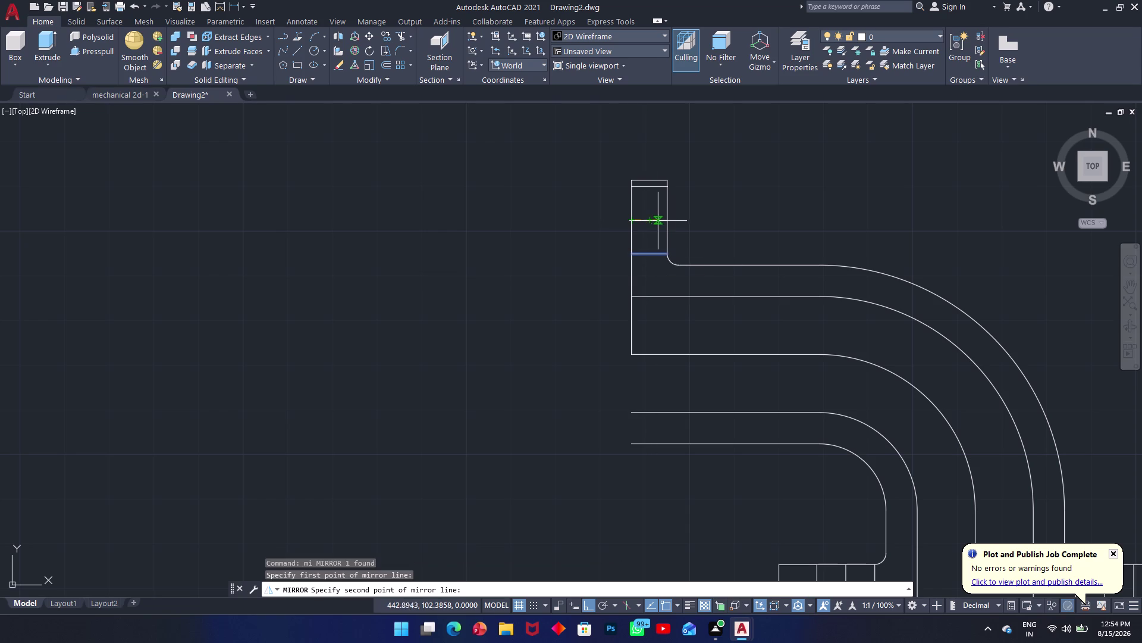
click(667, 221)
key(Escape)
key(space)
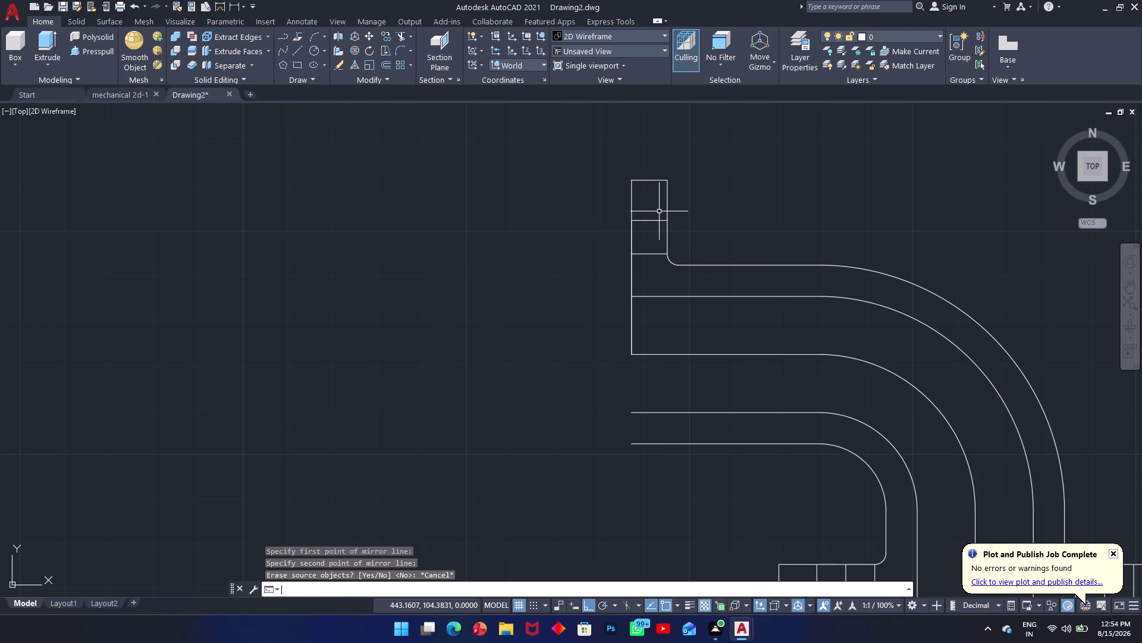
Mirror the flange's lower edge about the flange-top axis, keeping the original edge.
click(649, 254)
key(space)
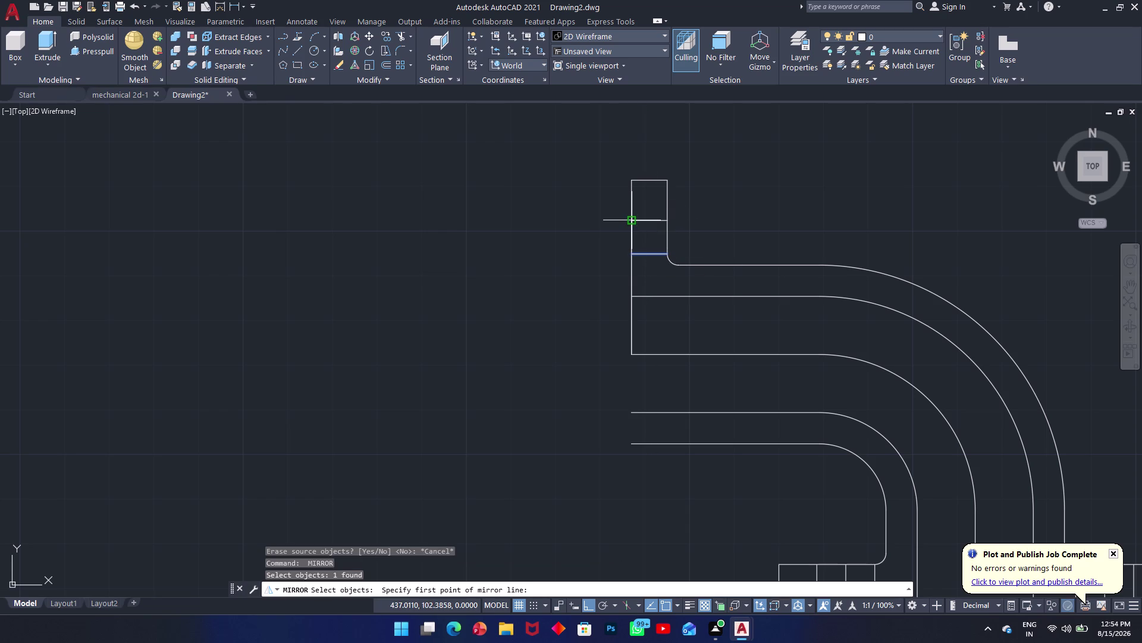
click(634, 216)
click(668, 220)
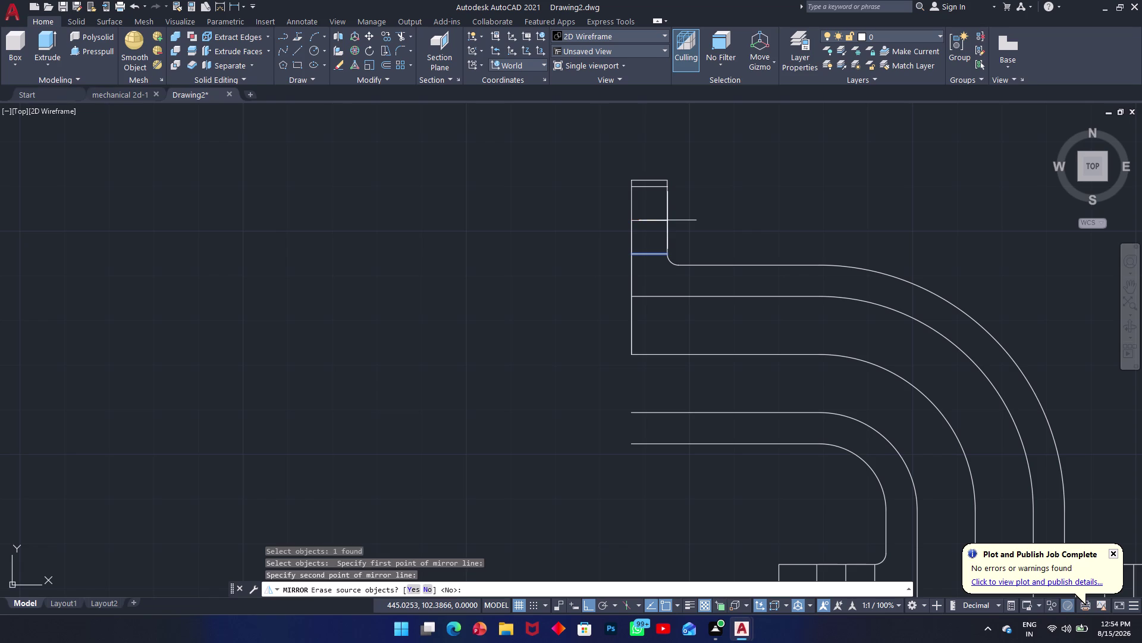
key(space)
scroll(up, 3)
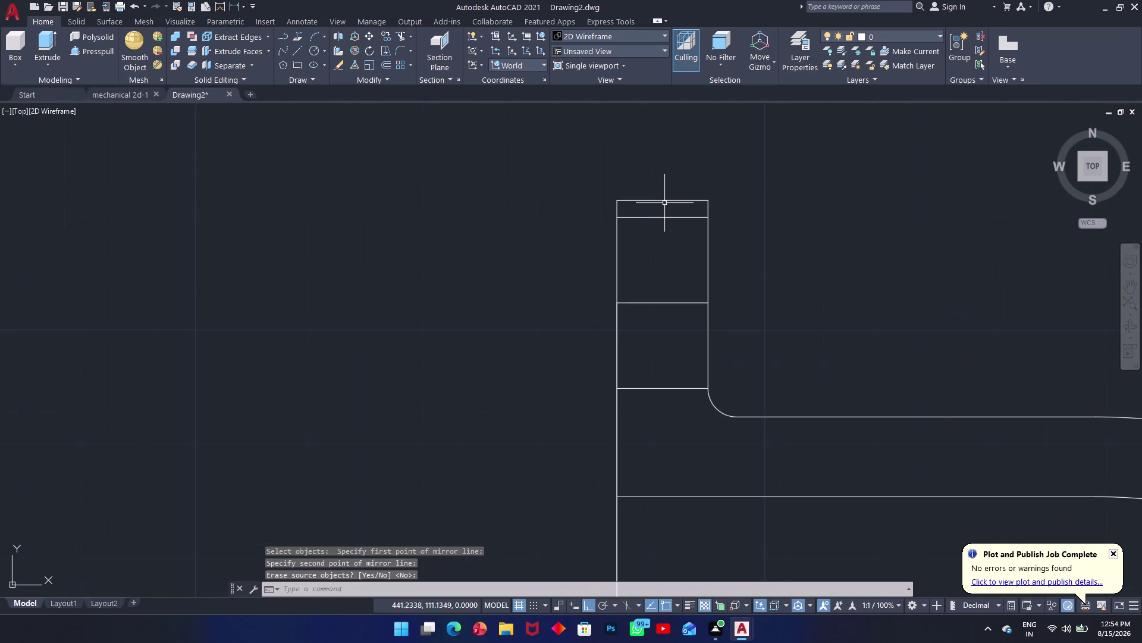
scroll(up, 3)
Start a dimension at the flange top corner, then abandon it.
text(diu)
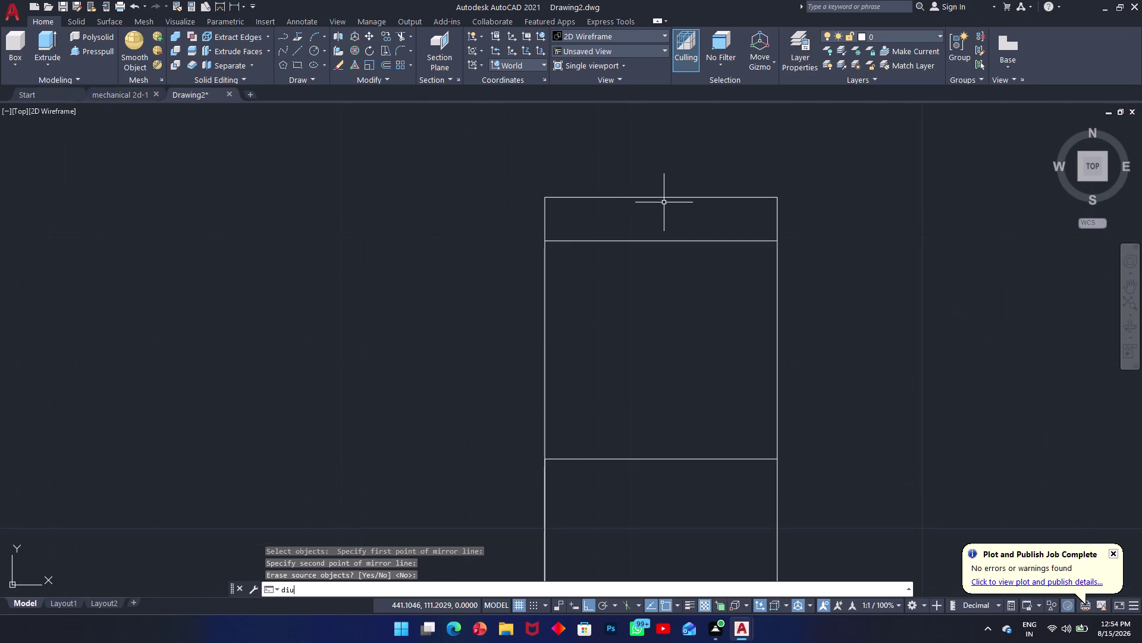
text(m)
key(space)
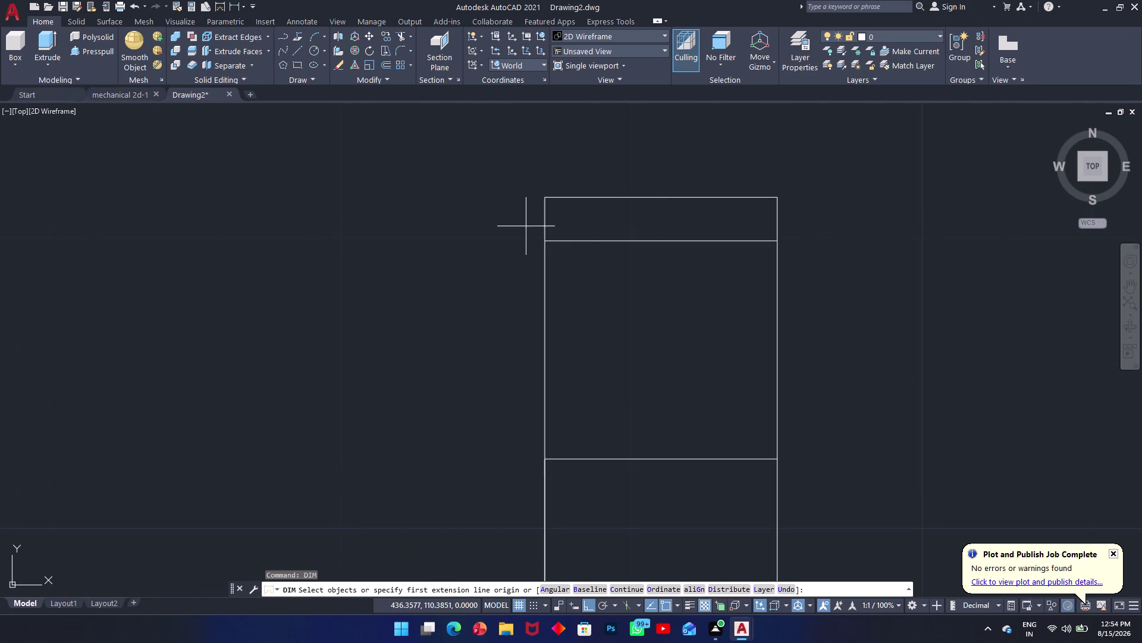
click(547, 197)
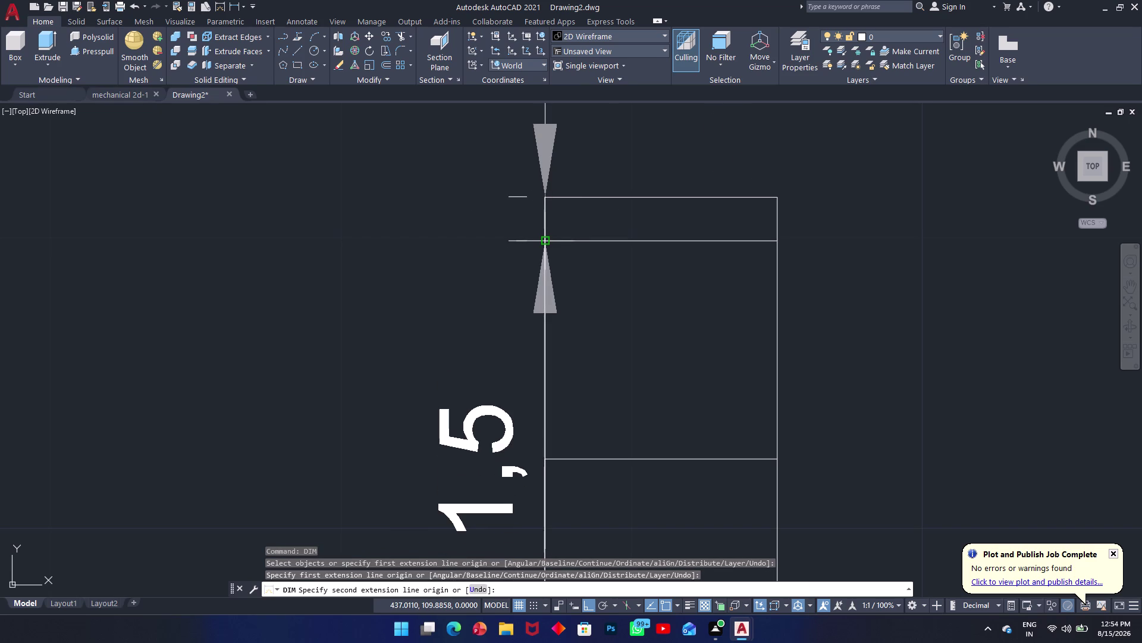
scroll(up, 3)
scroll(down, 3)
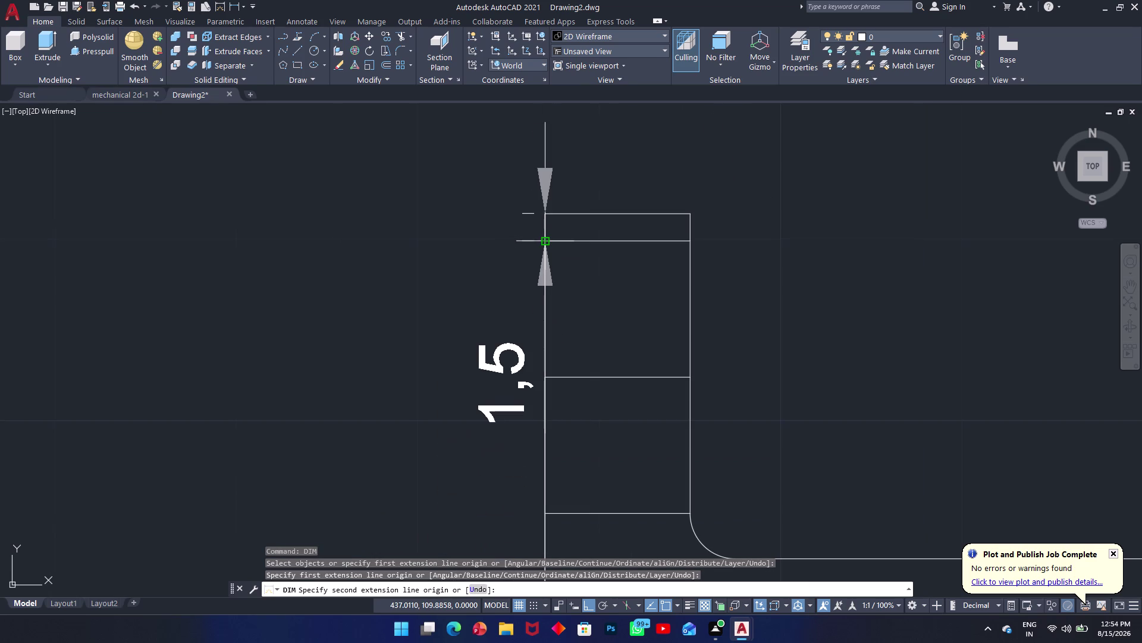
key(Escape)
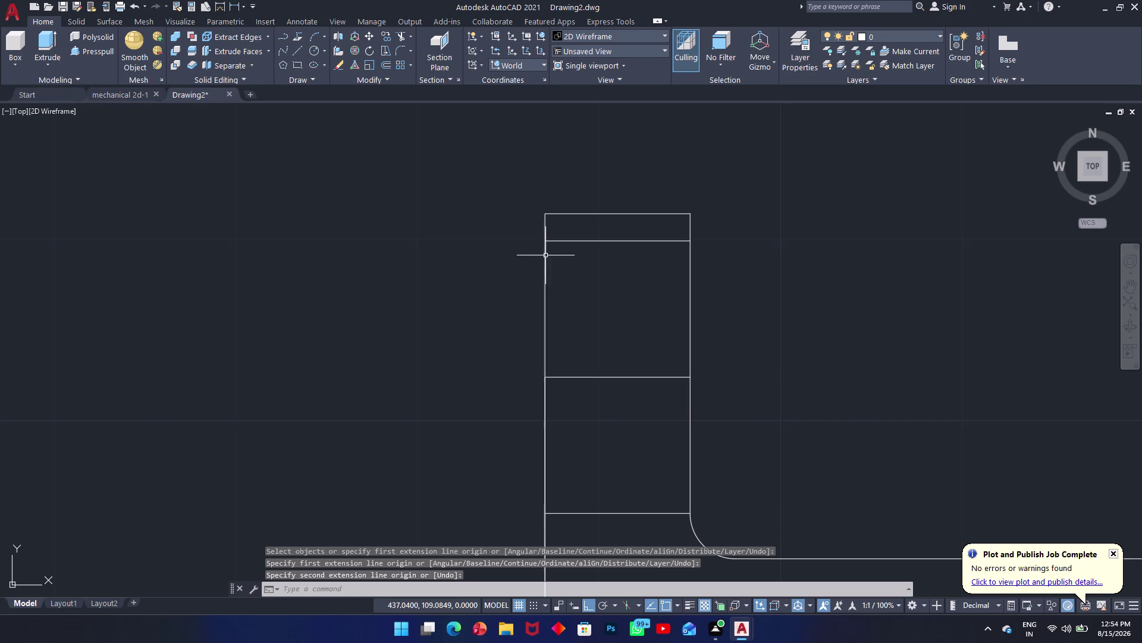
Delete the extra line just below the flange top.
click(610, 239)
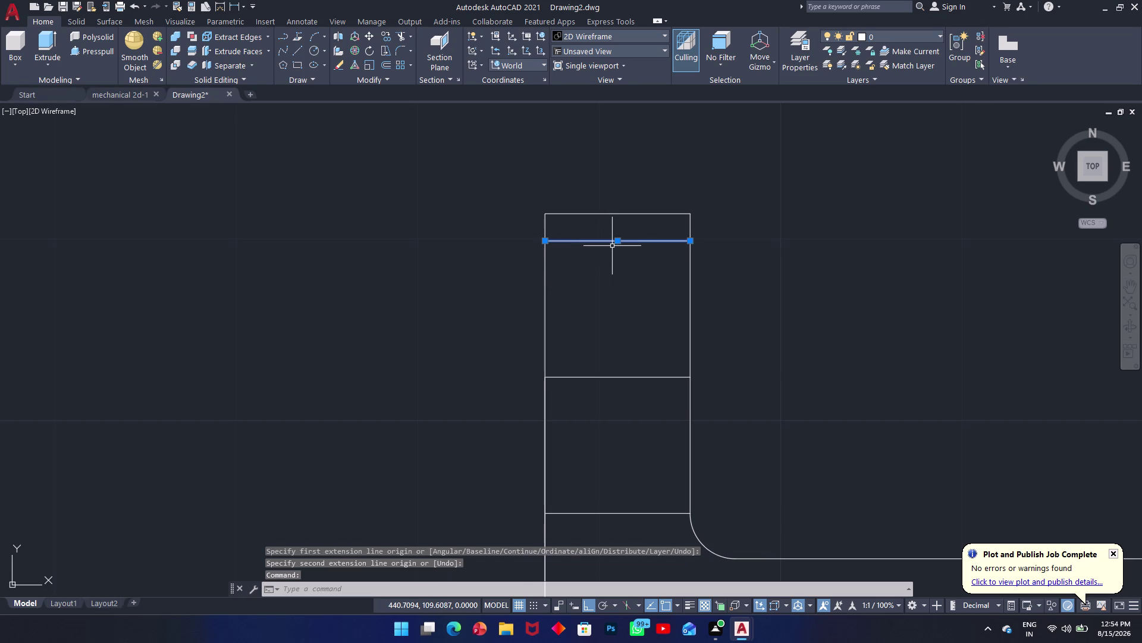
key(Delete)
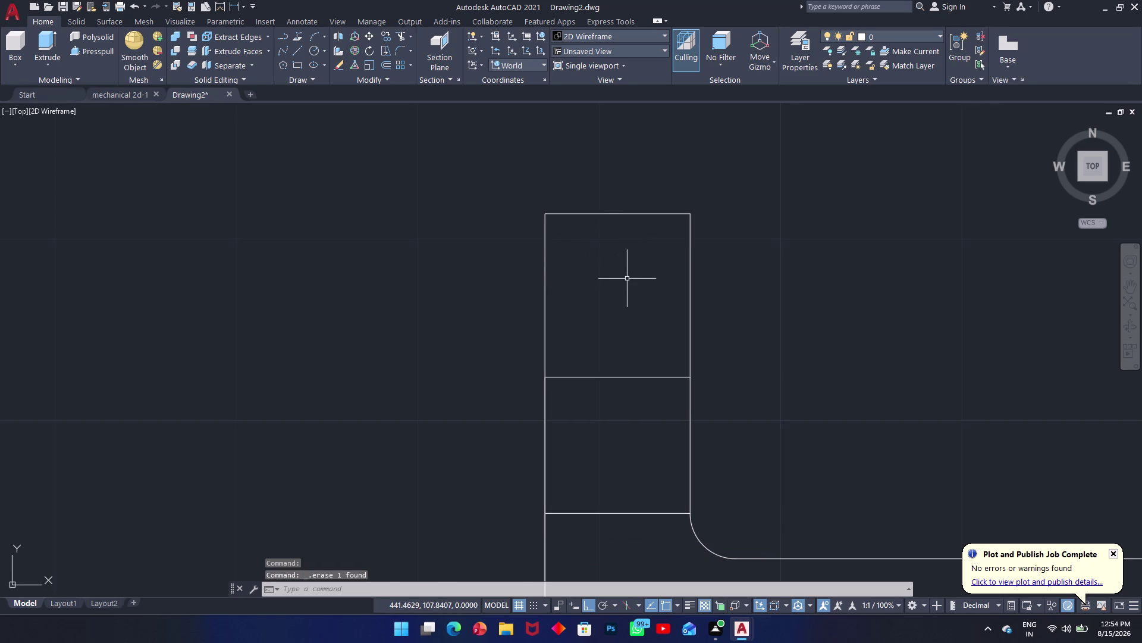
scroll(down, 3)
click(624, 239)
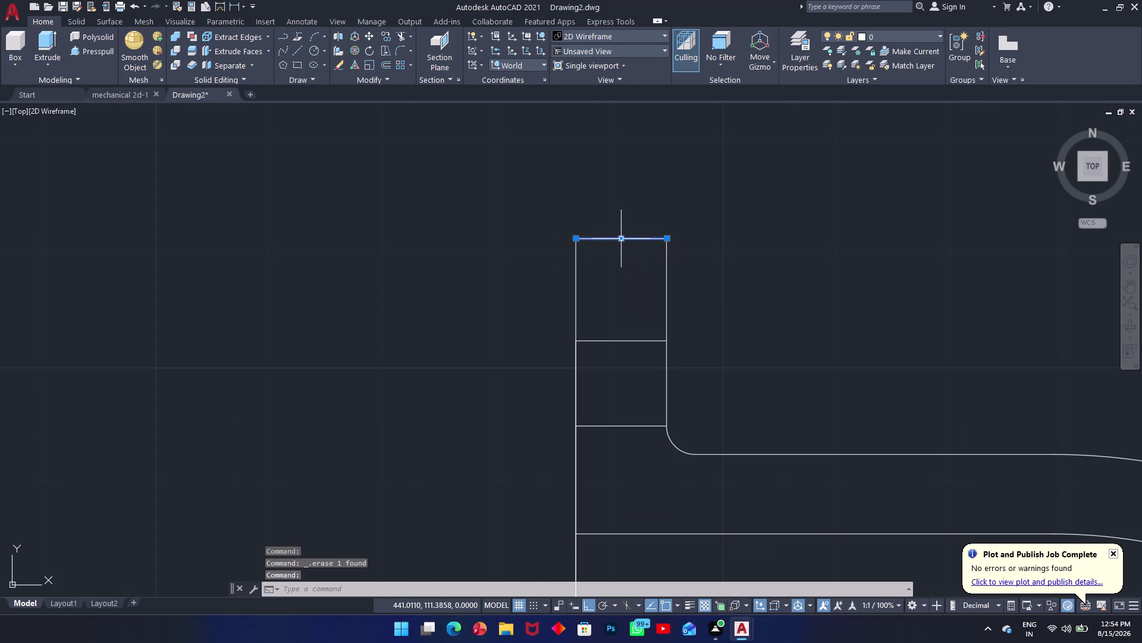
text(o)
key(space)
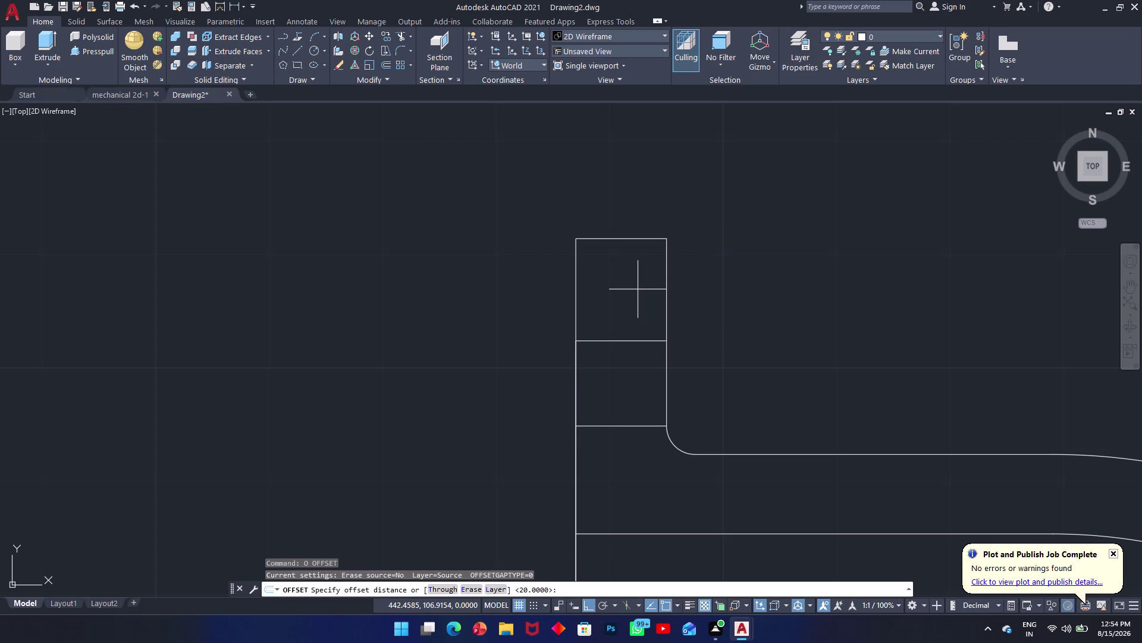
key(4)
key(Return)
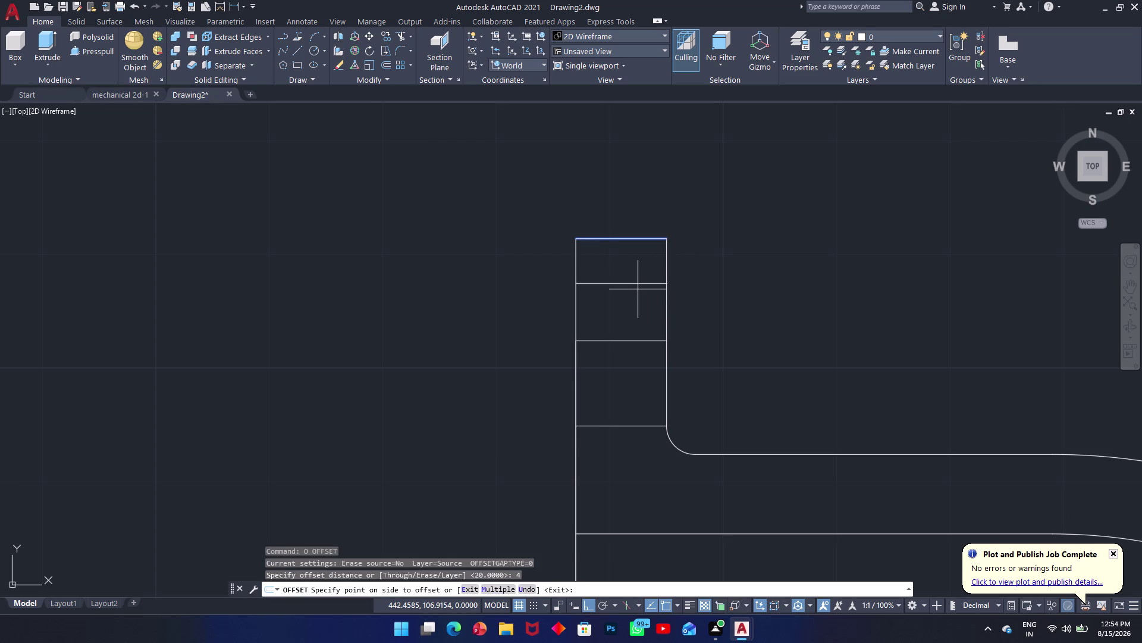
click(637, 289)
click(729, 246)
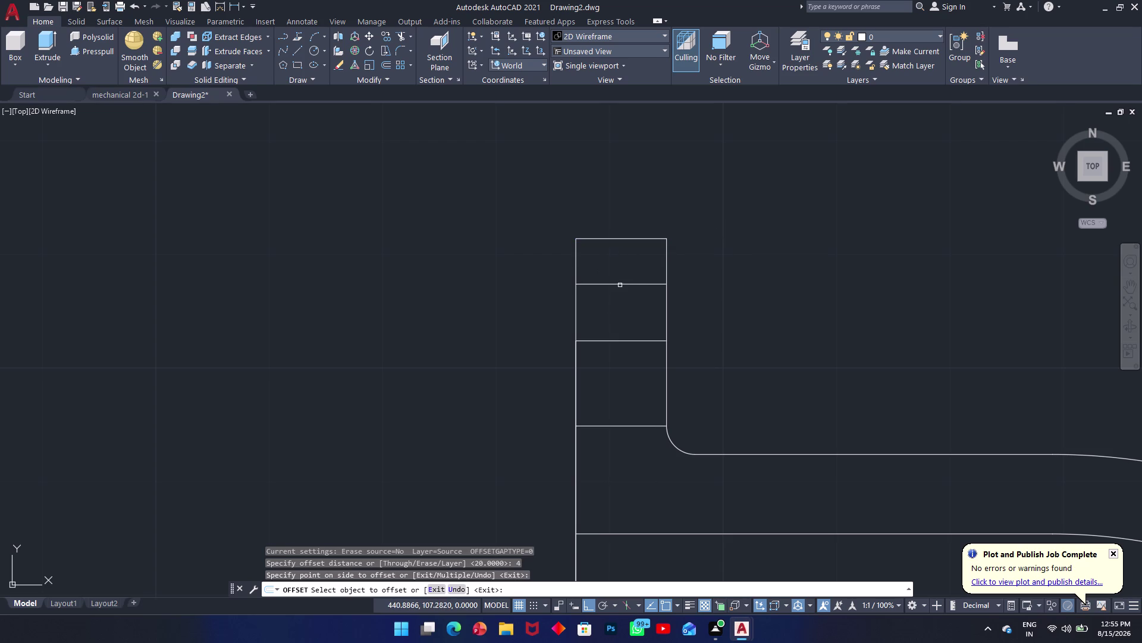
click(620, 285)
text(mio)
key(space)
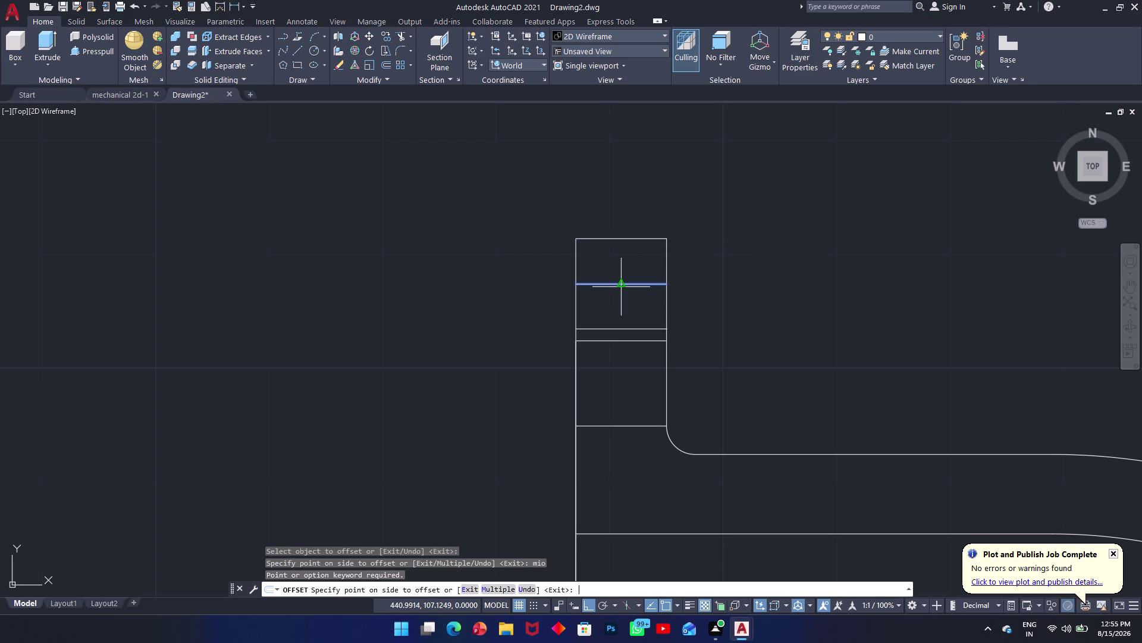
key(Escape)
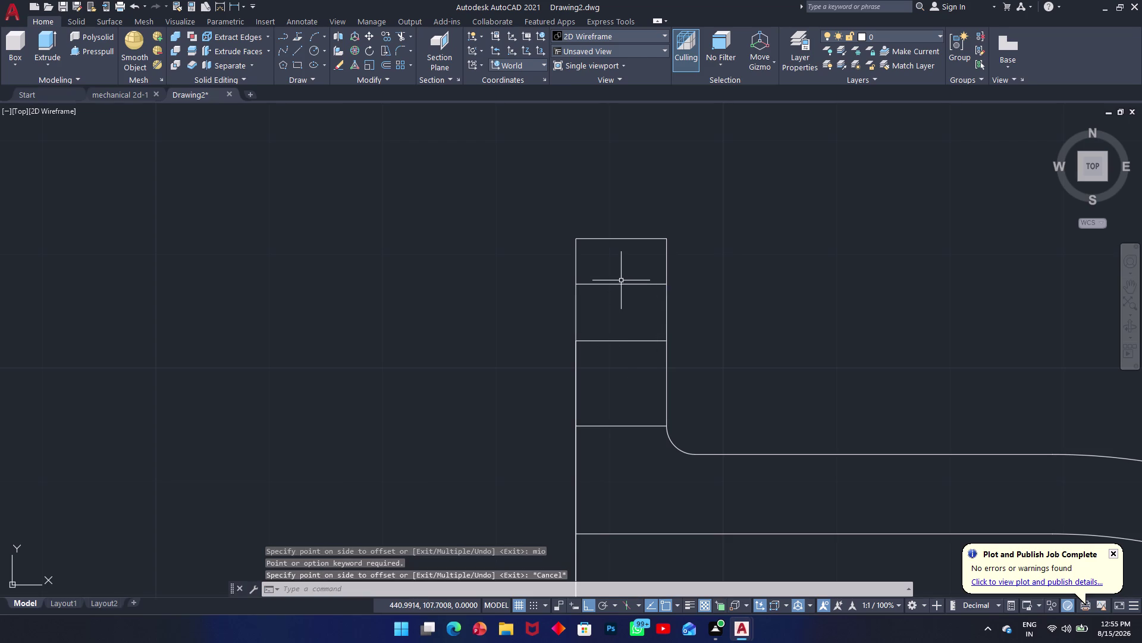
text(mi)
key(space)
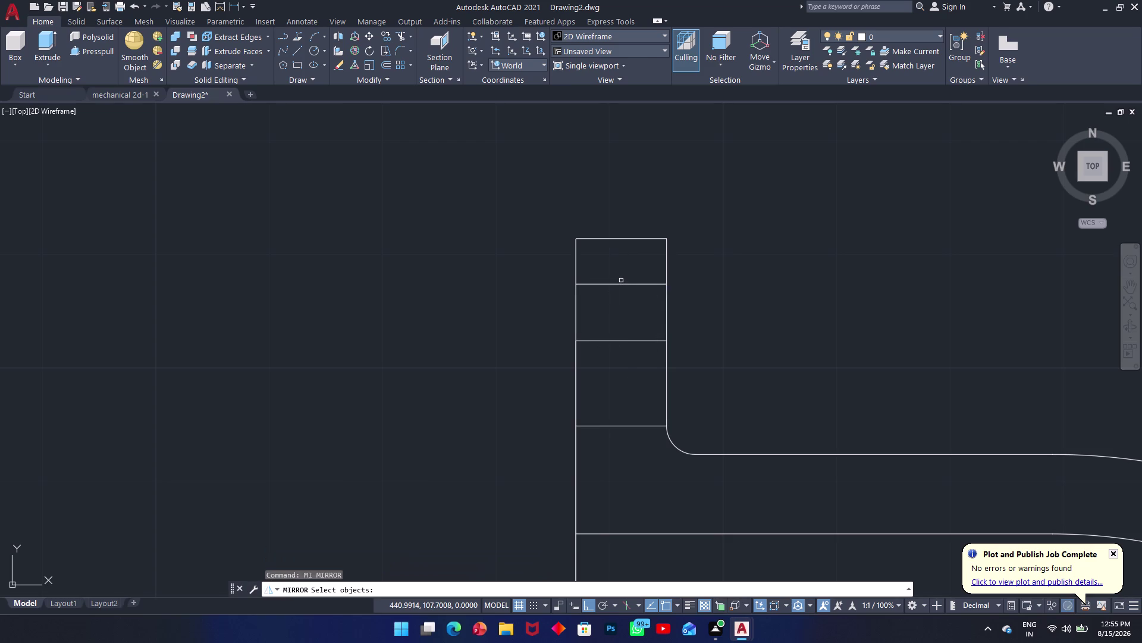
click(584, 284)
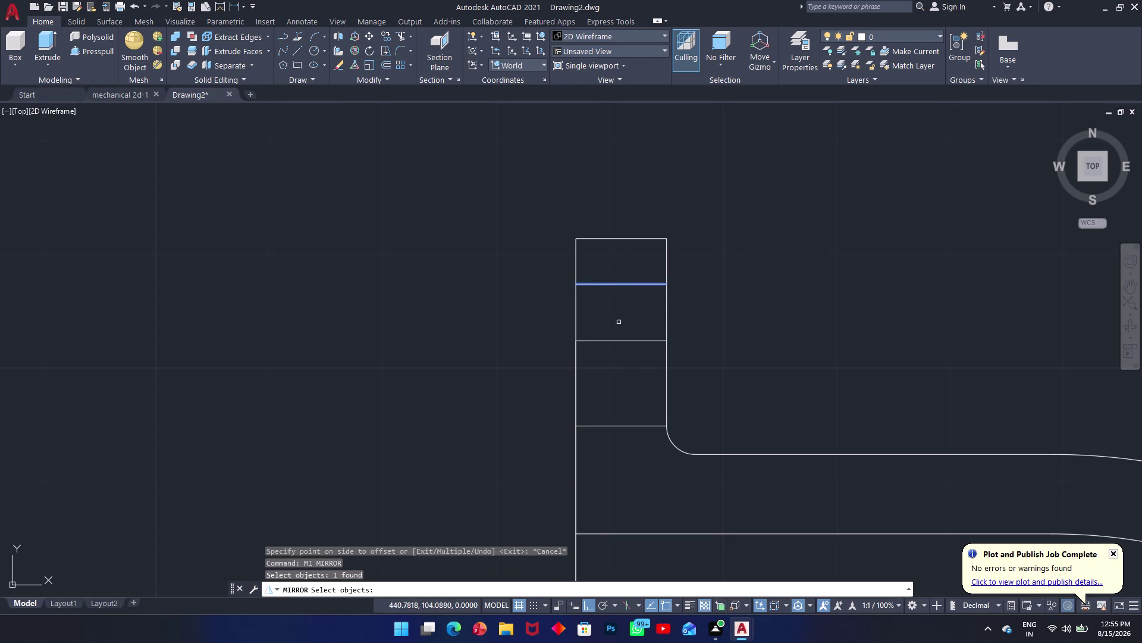
key(space)
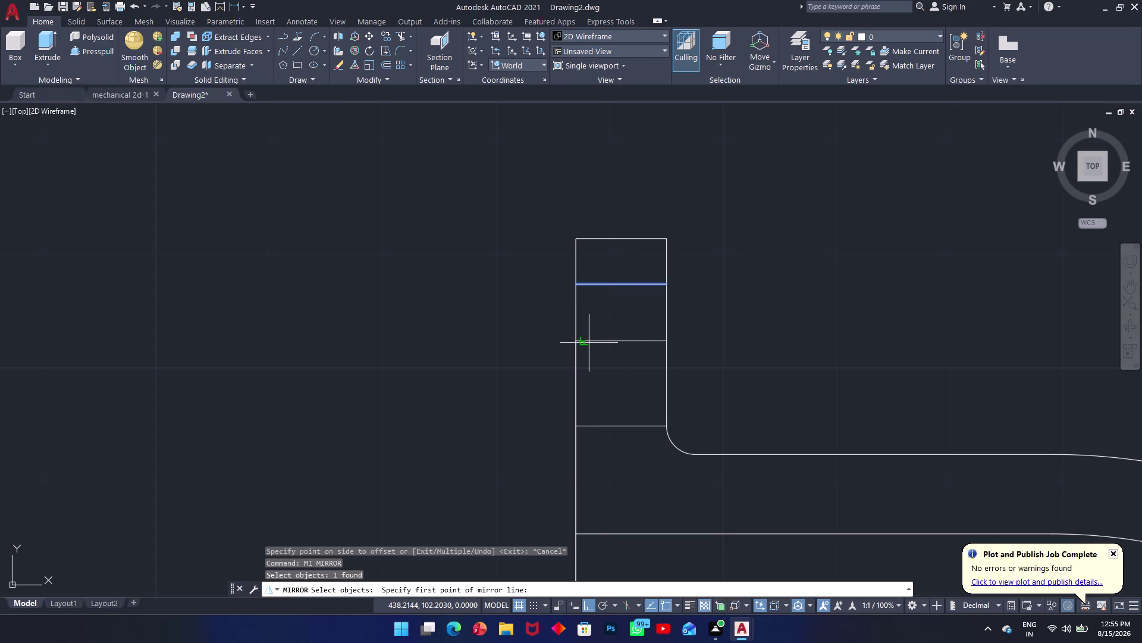
click(589, 343)
click(625, 341)
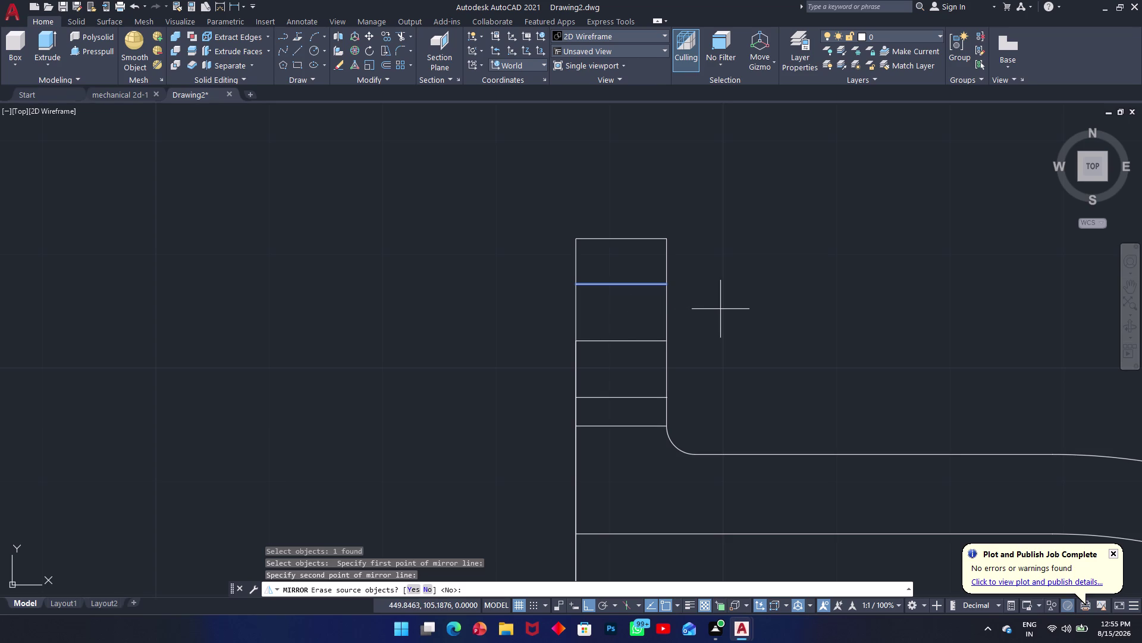
click(722, 309)
text(t)
text(r)
key(space)
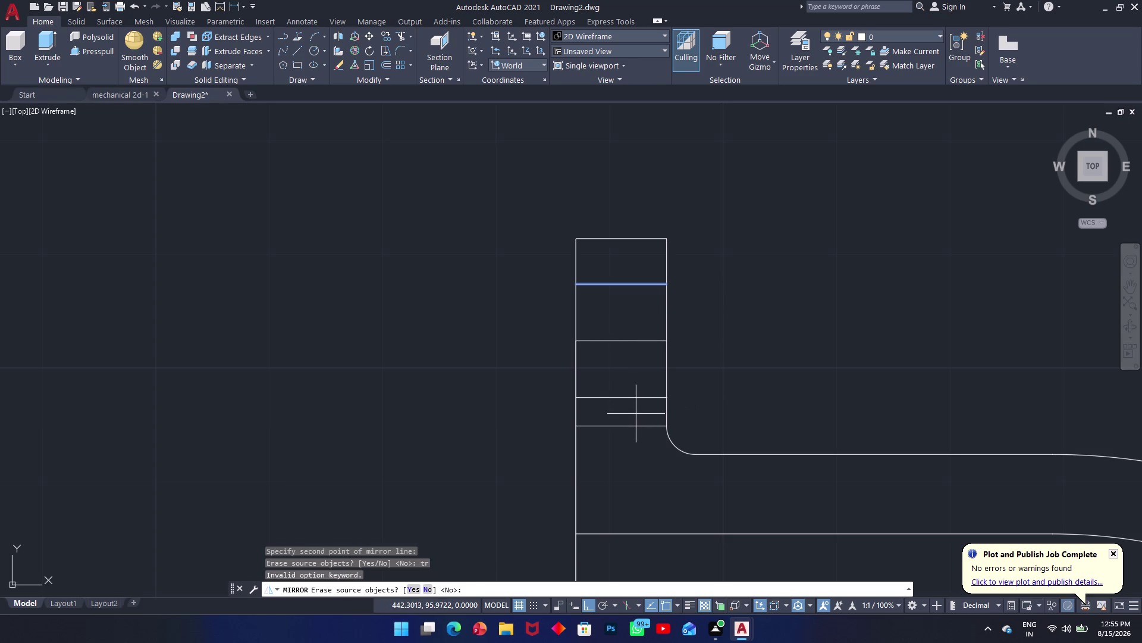
key(Escape)
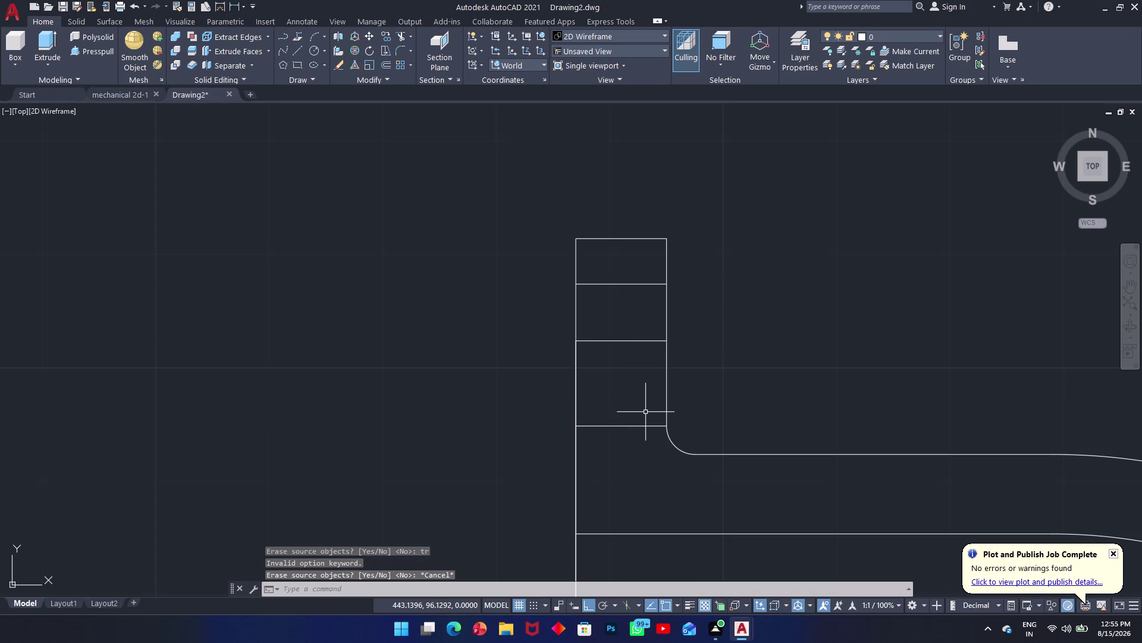
key(space)
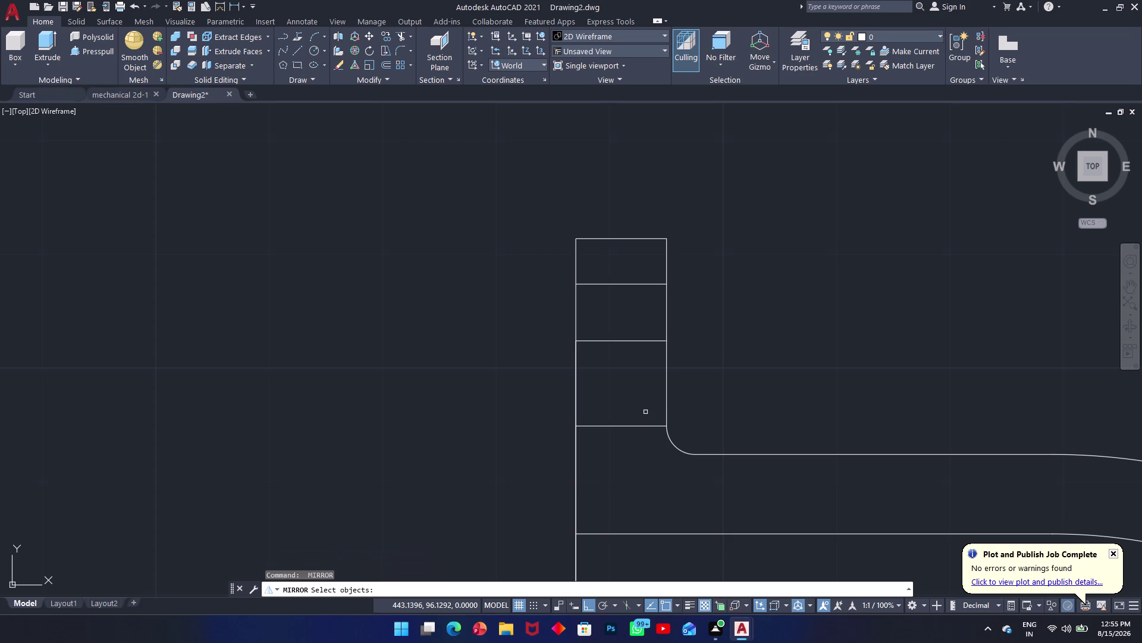
Mirror the upper band line about the middle band line, keeping the original.
click(624, 286)
key(space)
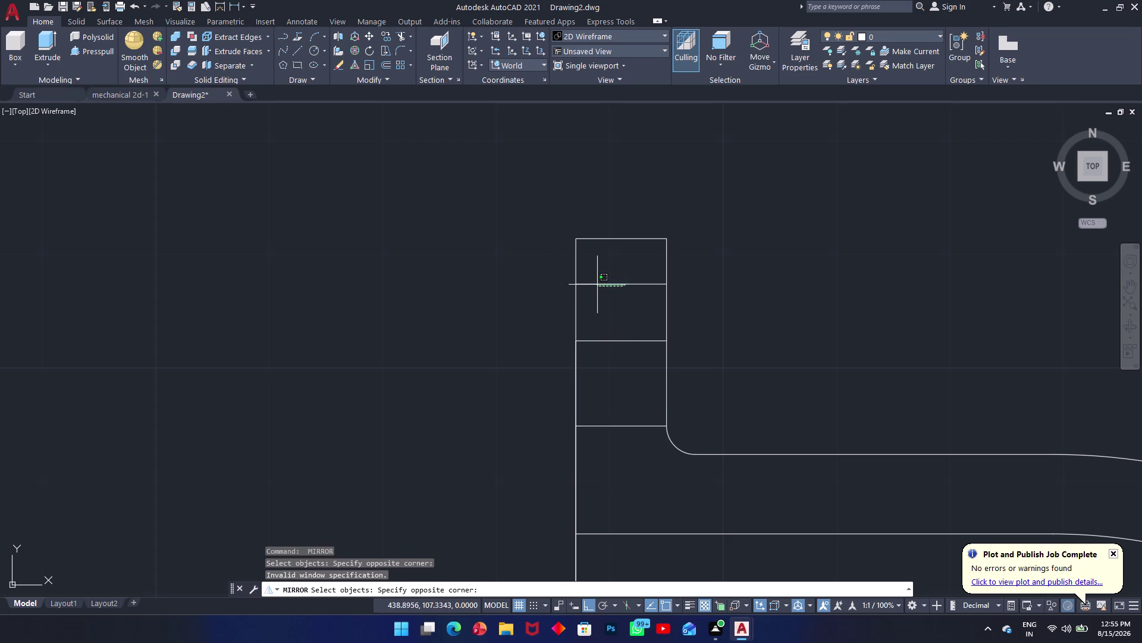
click(597, 280)
key(space)
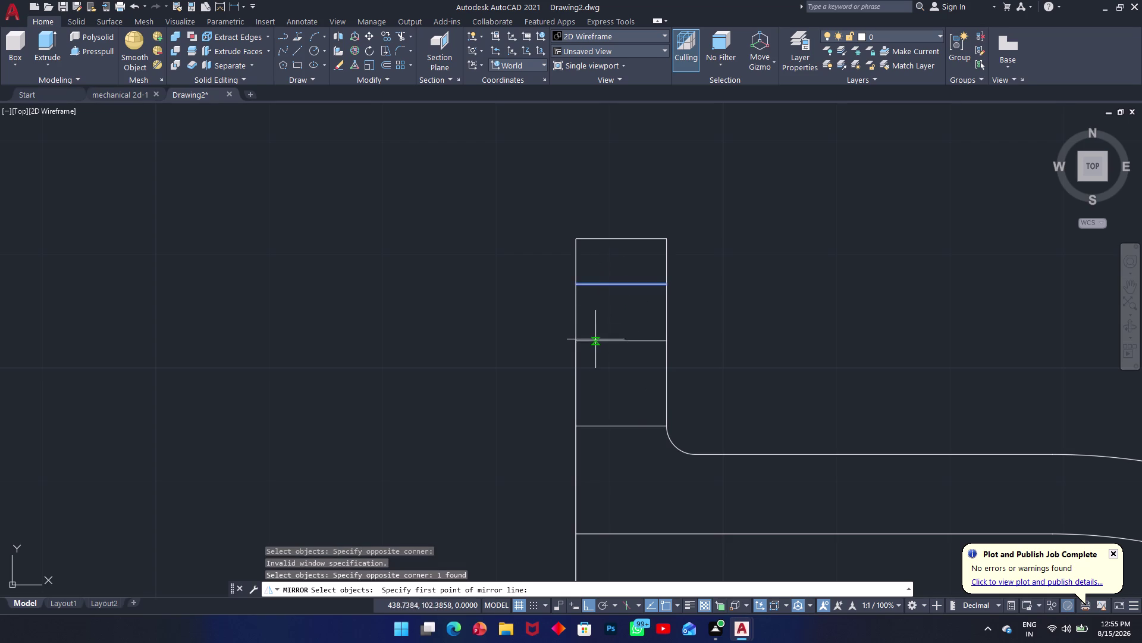
click(595, 342)
click(623, 339)
key(space)
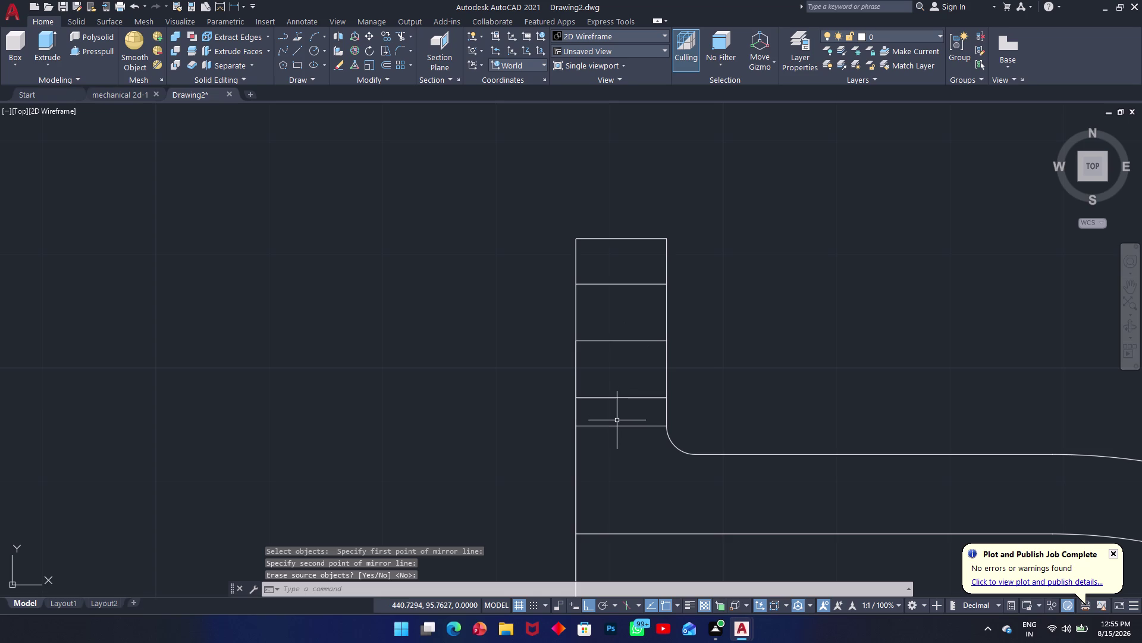
Trim away the old bottom edge line with a fence.
text(tr)
key(space)
click(617, 421)
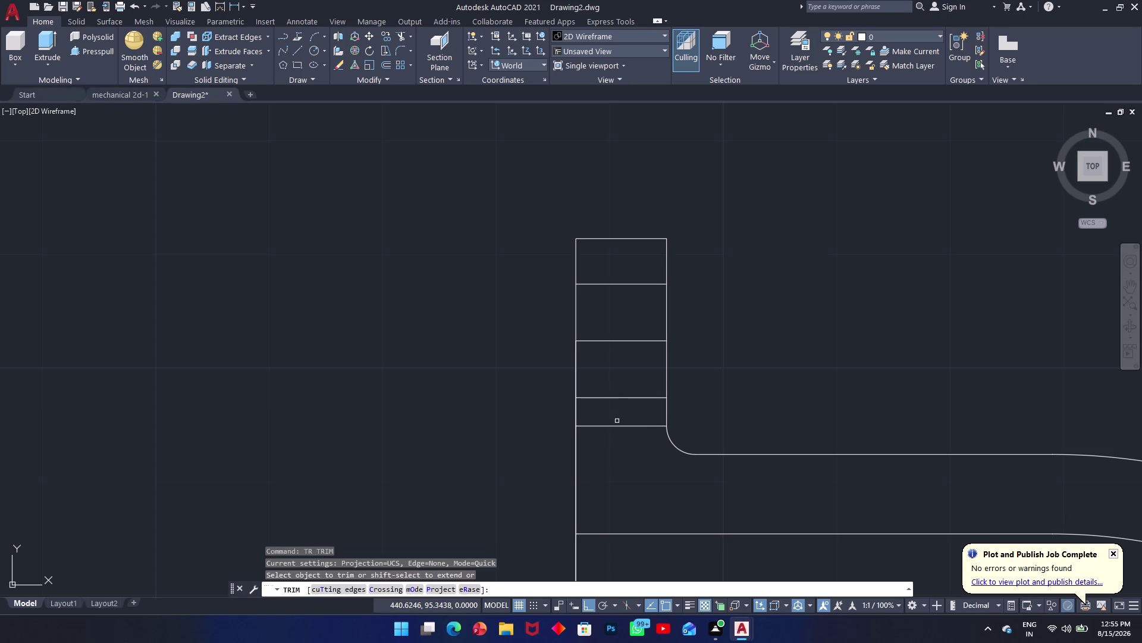
click(634, 436)
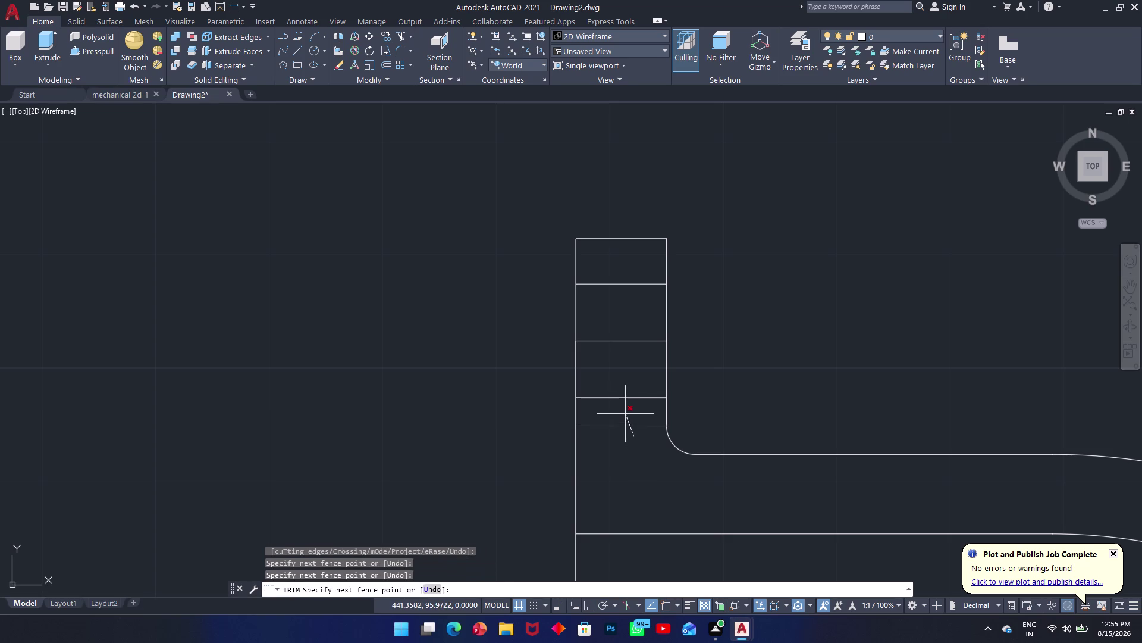
click(626, 414)
click(799, 334)
key(Escape)
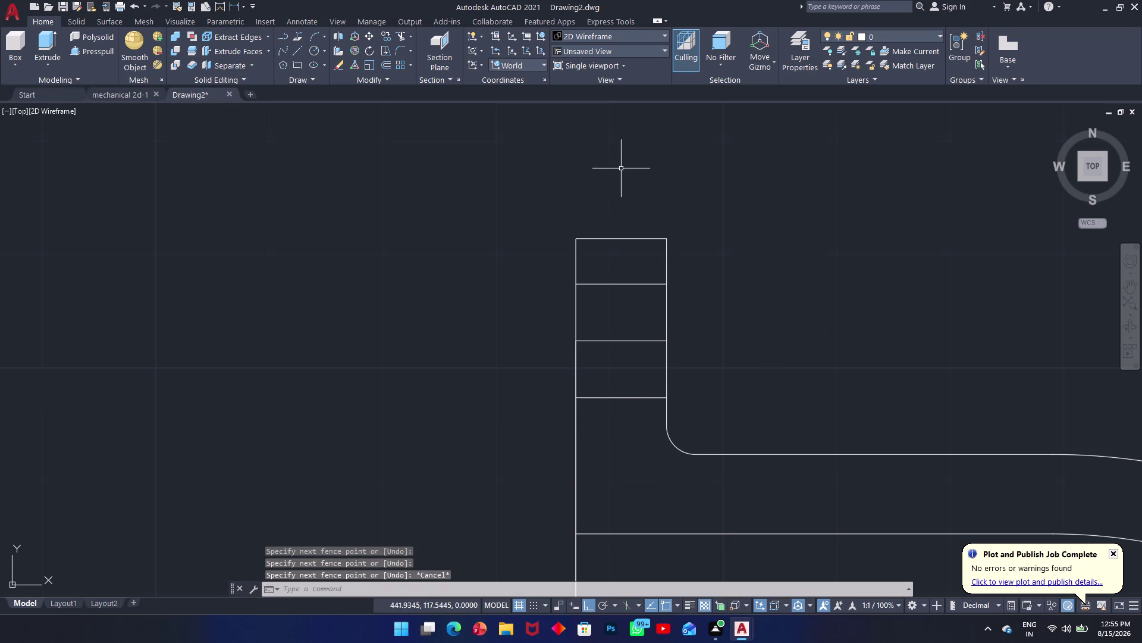
text(di)
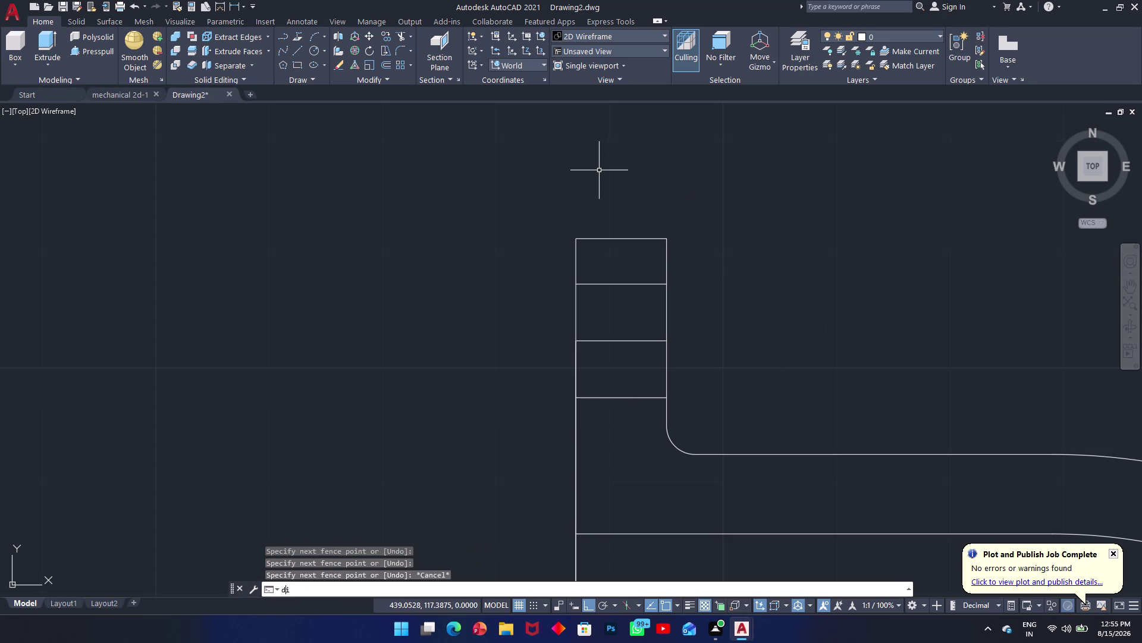
text(m)
key(space)
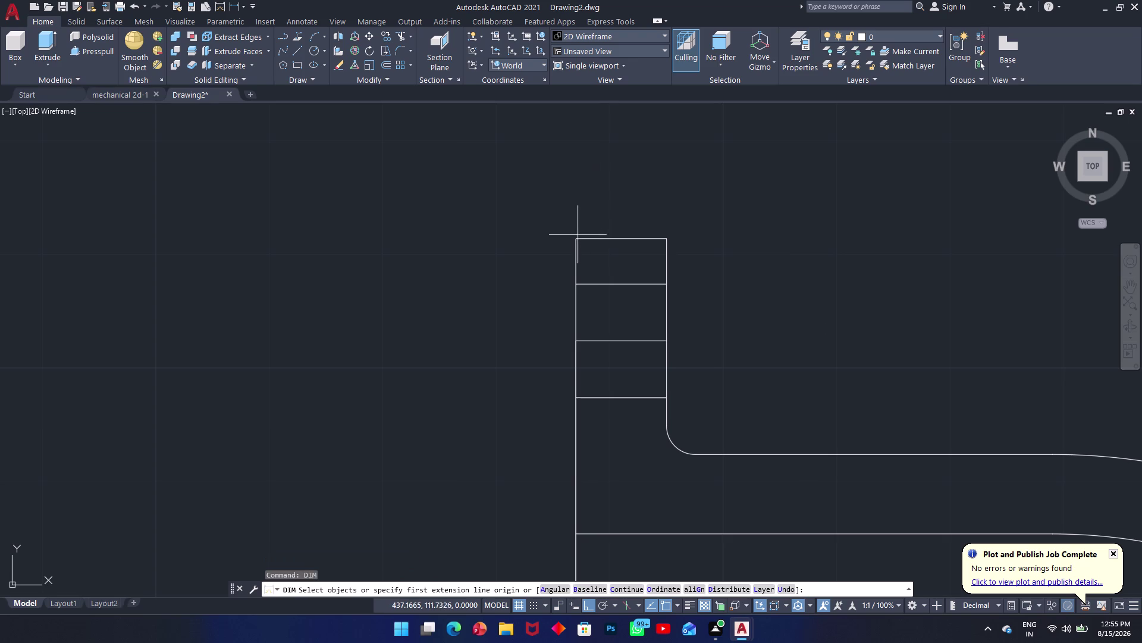
click(576, 240)
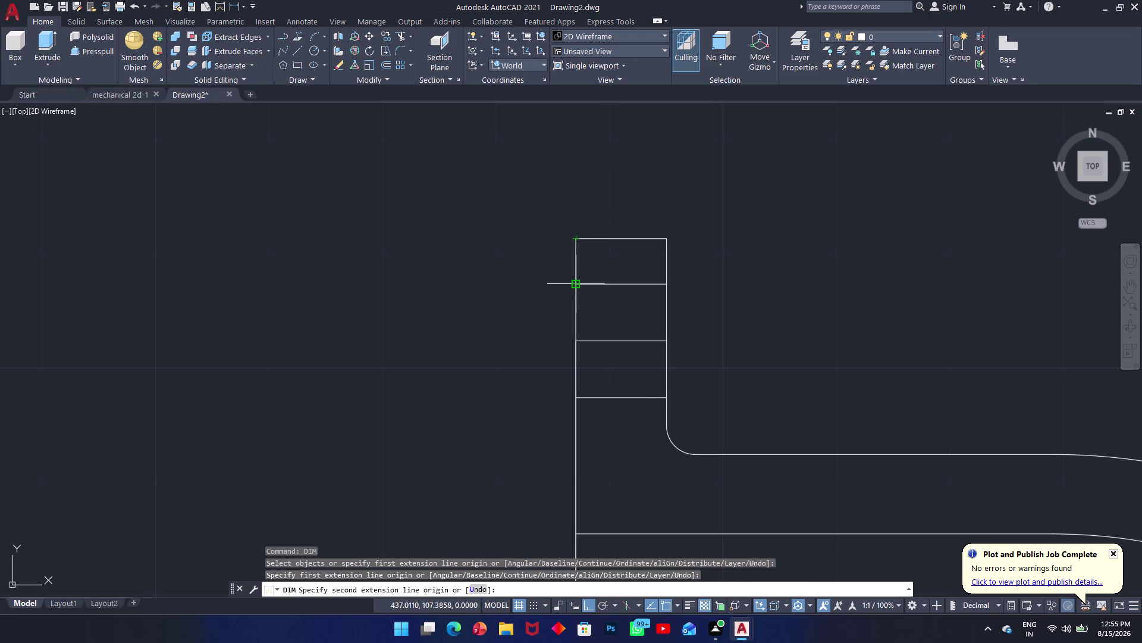
key(Escape)
middle_drag(585, 235, 590, 109)
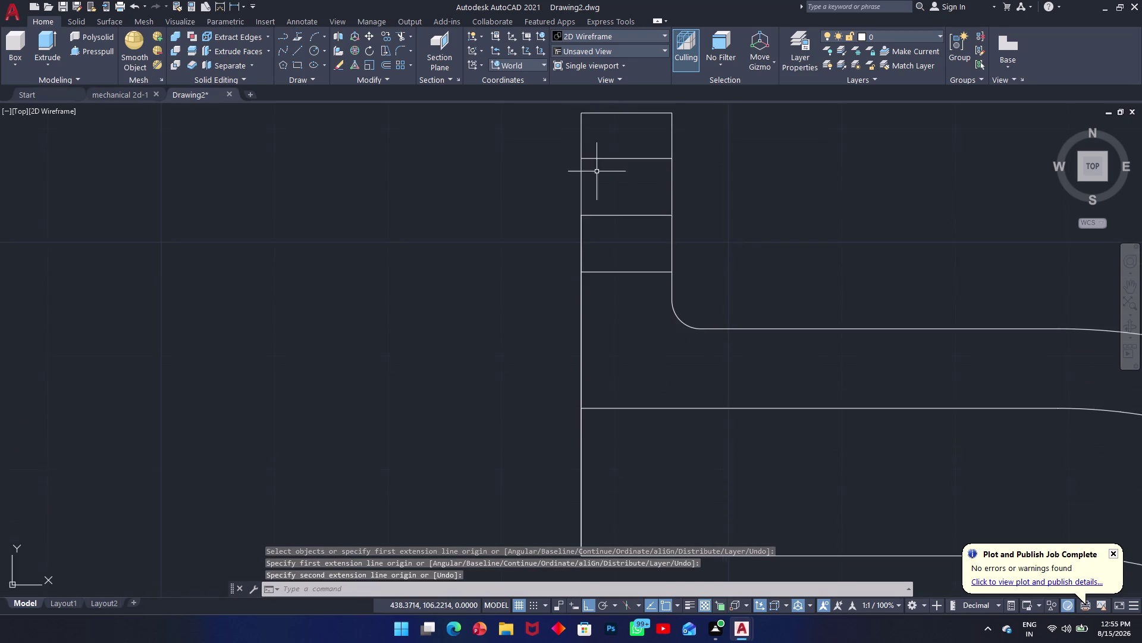
scroll(up, 3)
scroll(down, 3)
scroll(up, 3)
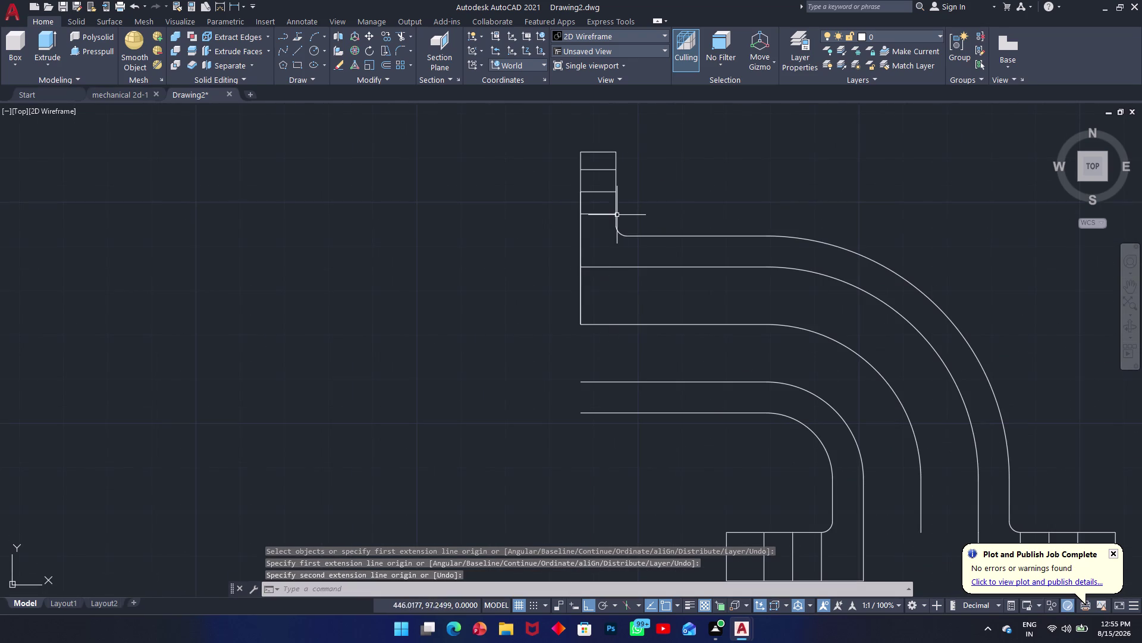
scroll(up, 3)
scroll(up, 3)
middle_drag(652, 178, 678, 263)
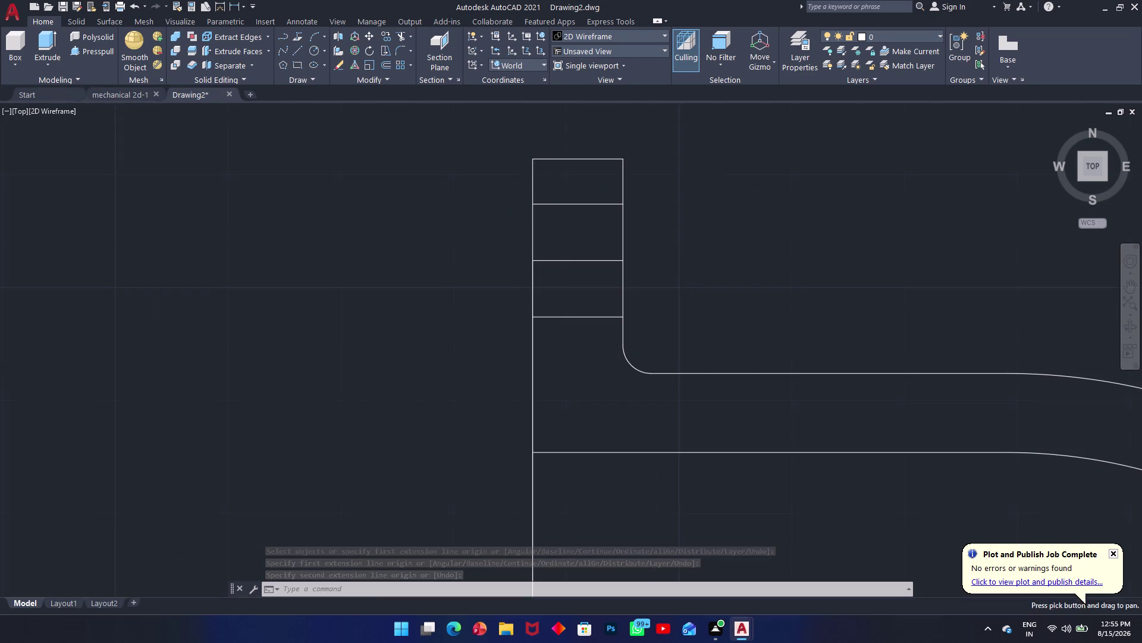
drag(673, 136, 662, 142)
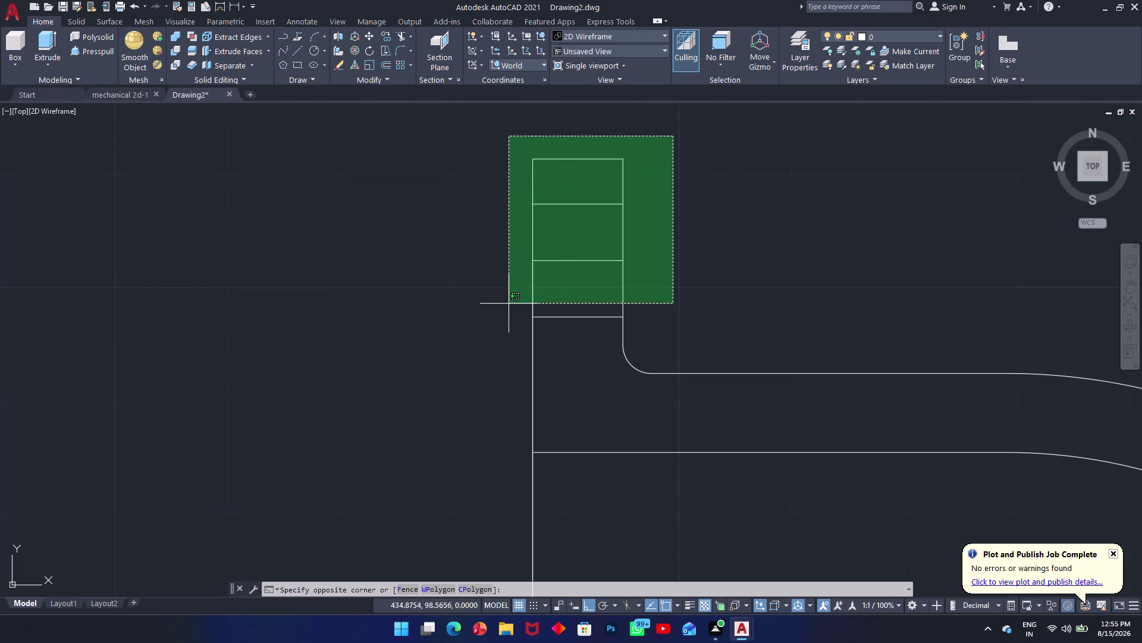
Mirror the upper flange lines and fillet across the horizontal line to the left leg's lower end.
click(514, 363)
middle_drag(562, 344, 574, 159)
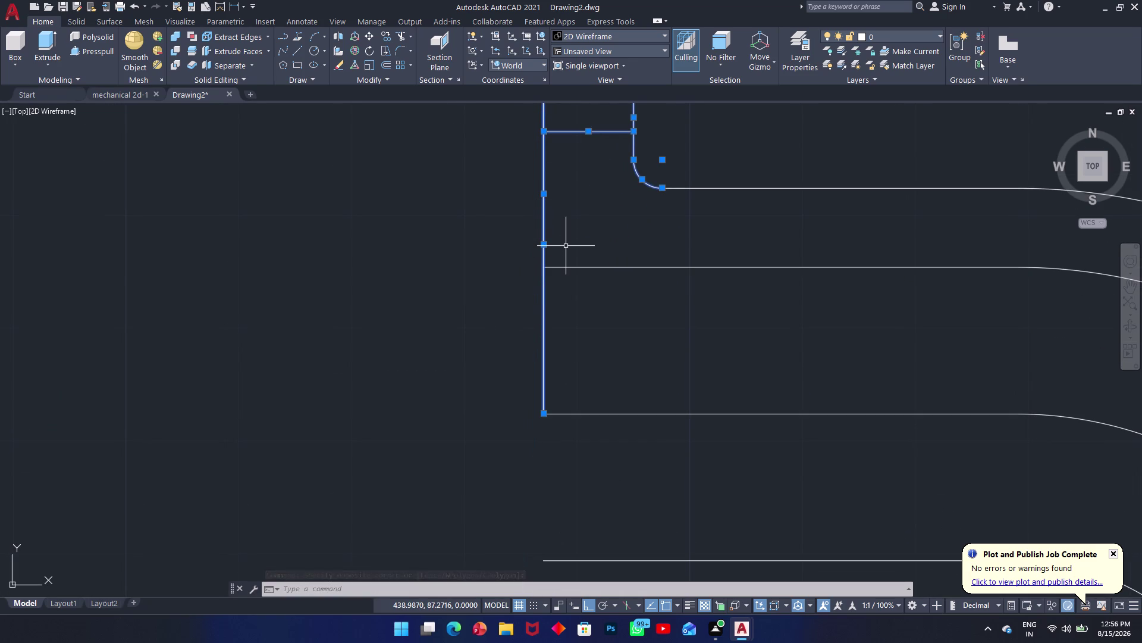
text(mi)
key(space)
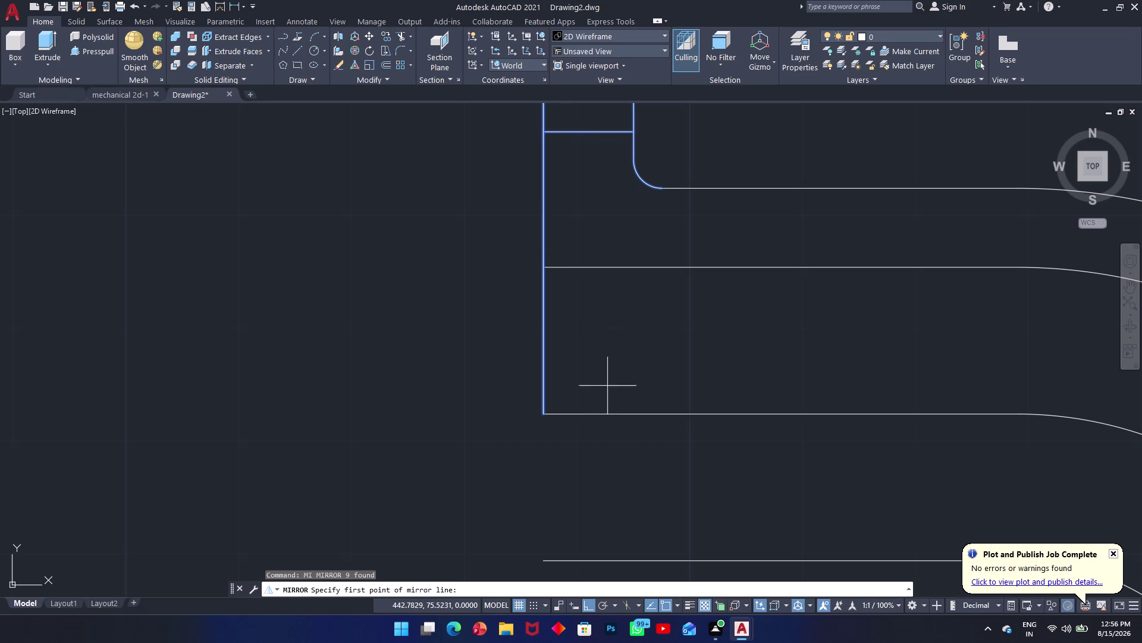
click(597, 413)
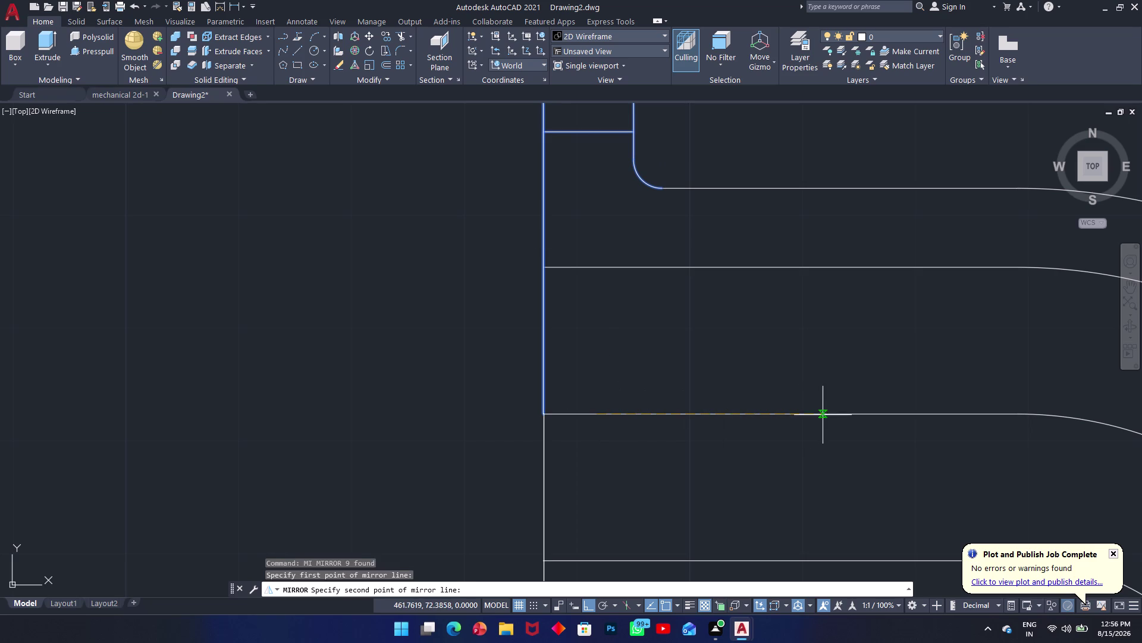
click(823, 414)
middle_drag(734, 382, 725, 171)
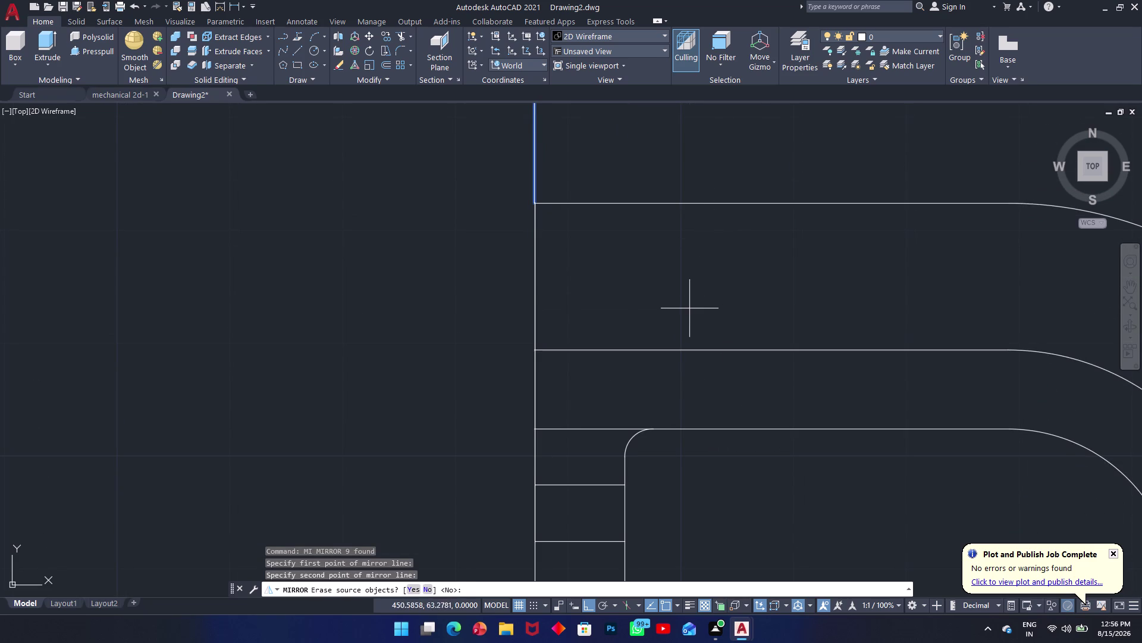
key(space)
scroll(up, 3)
middle_drag(639, 371, 678, 234)
text(tr)
key(space)
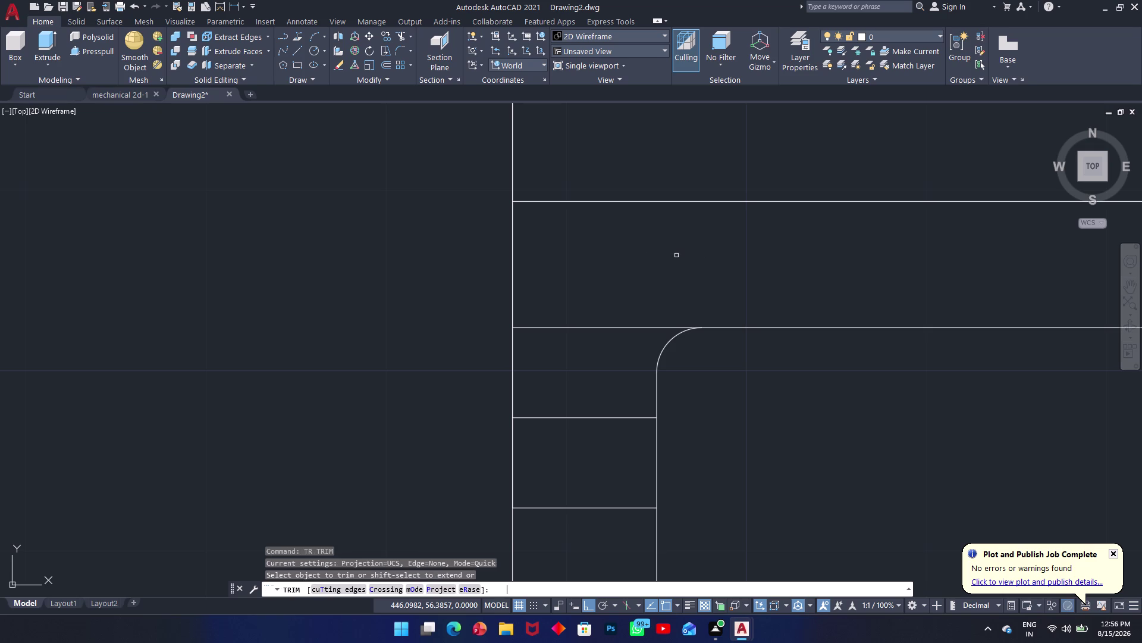
Trim the stray lines from the mirrored lower-left flange and zoom to show the whole elbow.
click(606, 287)
click(584, 351)
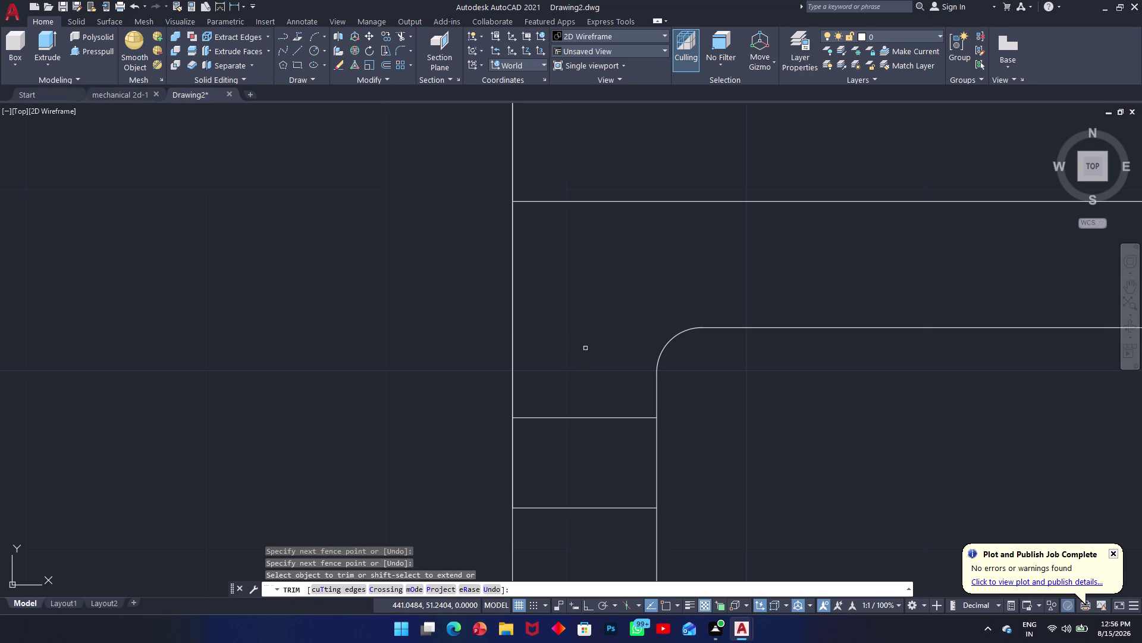
scroll(up, 3)
scroll(down, 3)
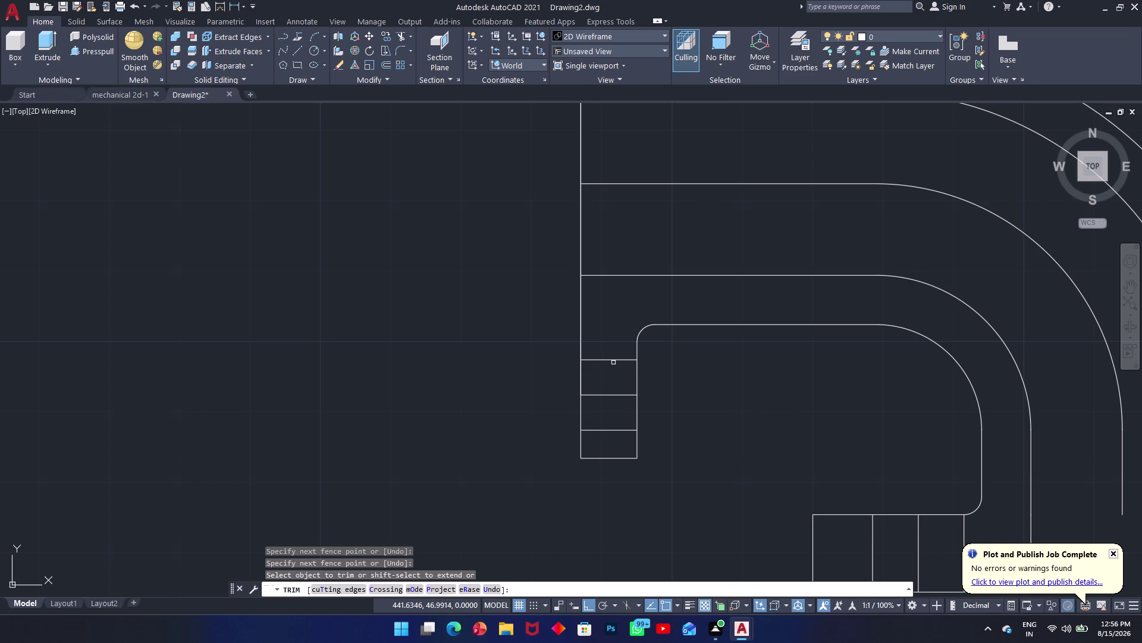
scroll(up, 3)
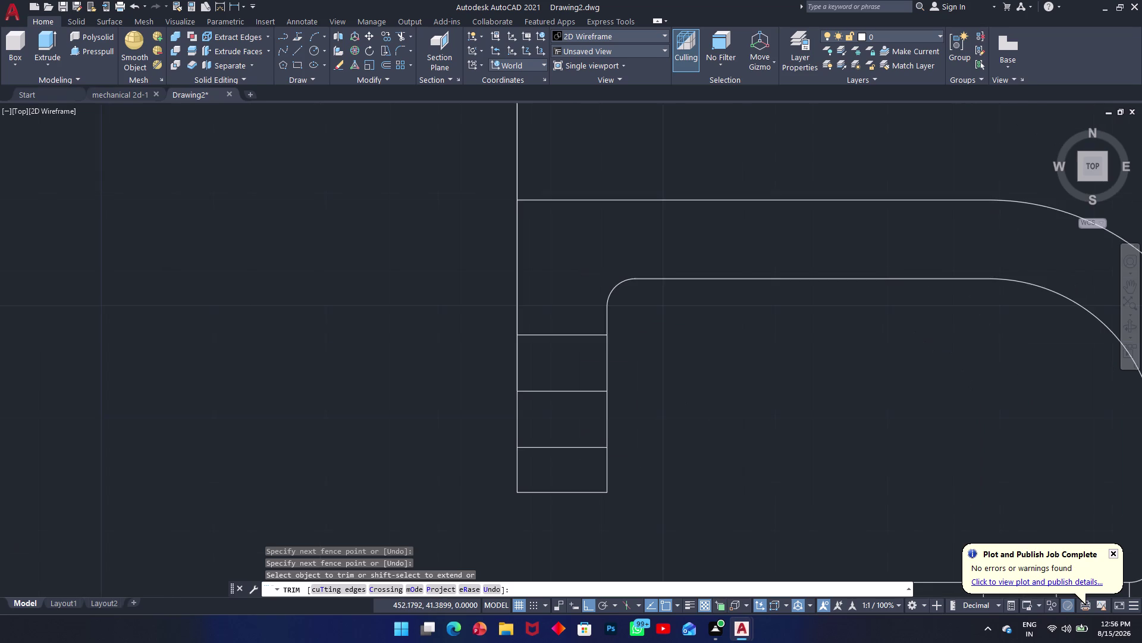
scroll(down, 3)
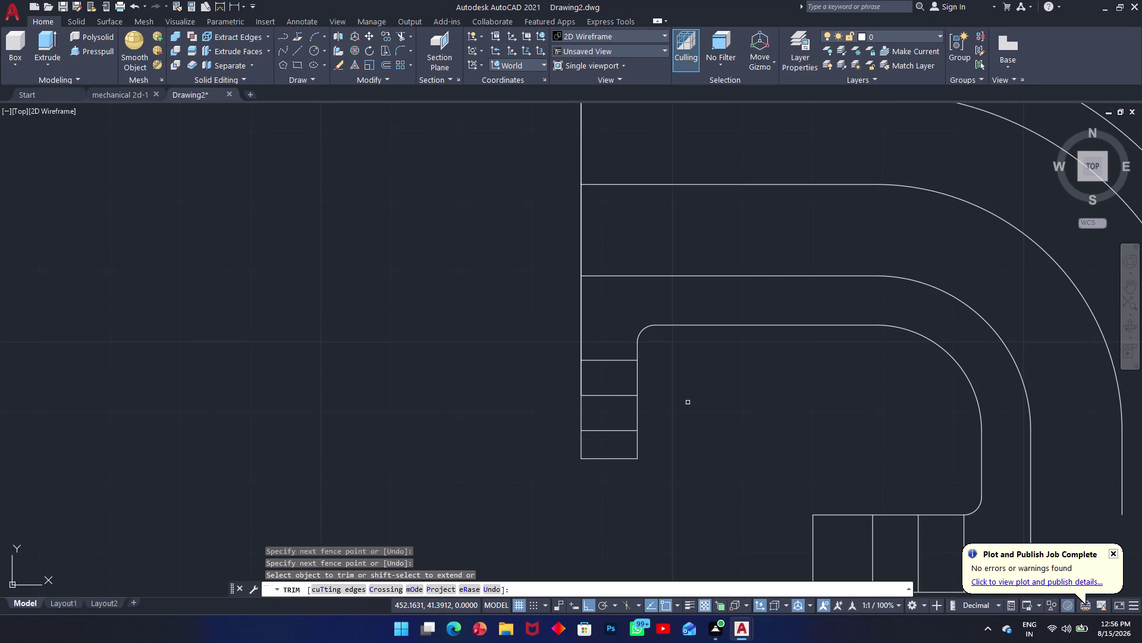
scroll(up, 3)
scroll(down, 3)
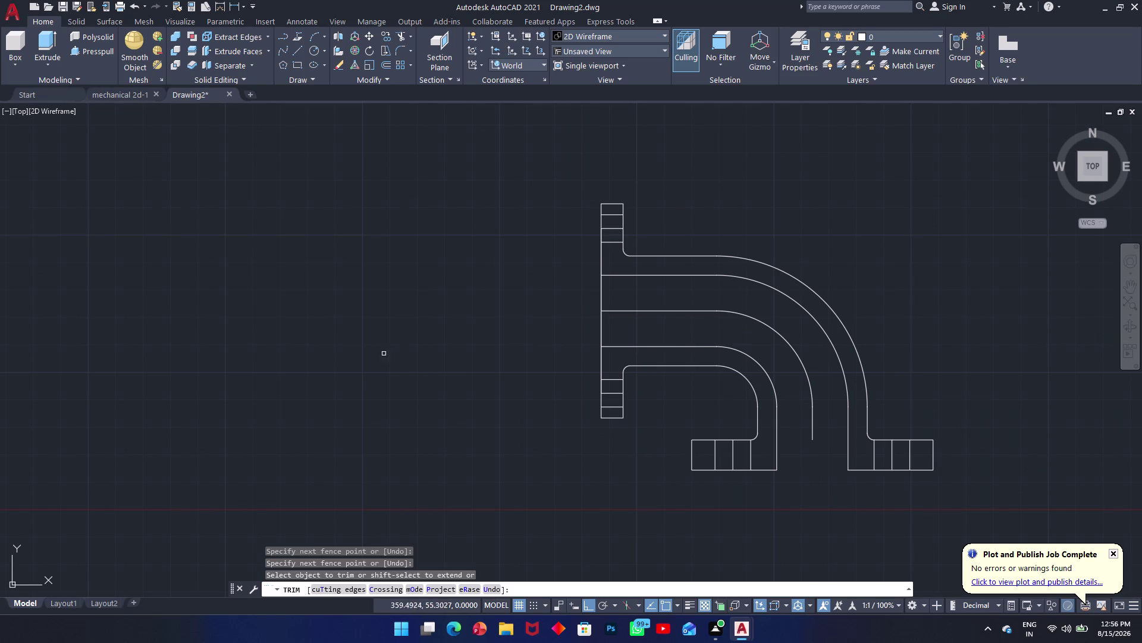
End trimming and start the DIM command.
text(dim)
key(space)
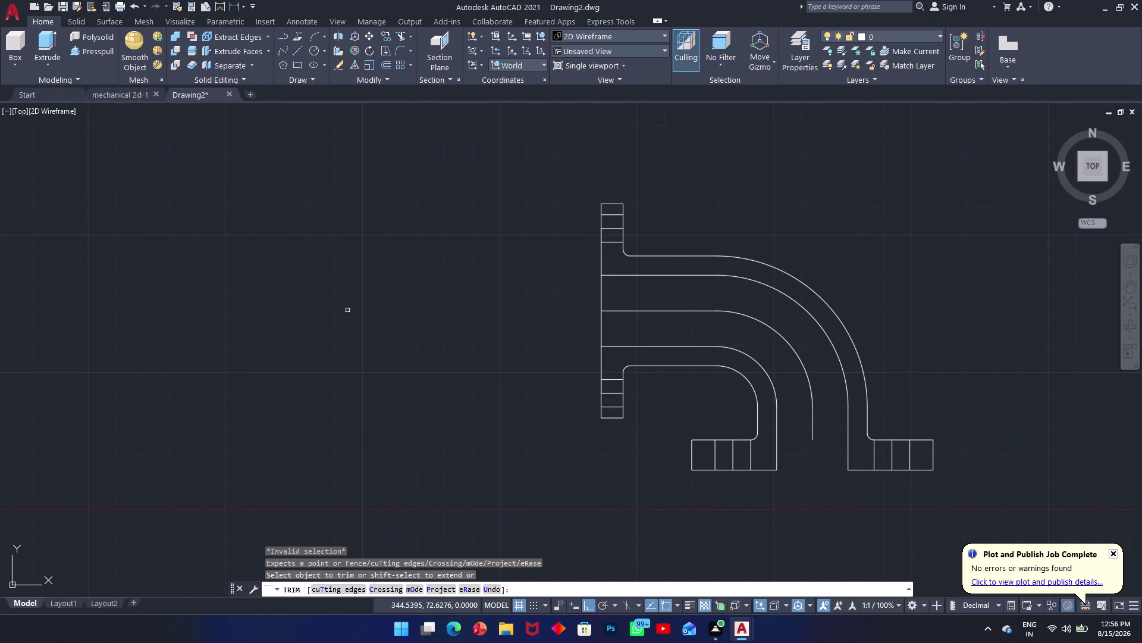
key(Escape)
Start a dimension at the left flange's bottom corner, cancel it, and recentre the elbow.
text(d)
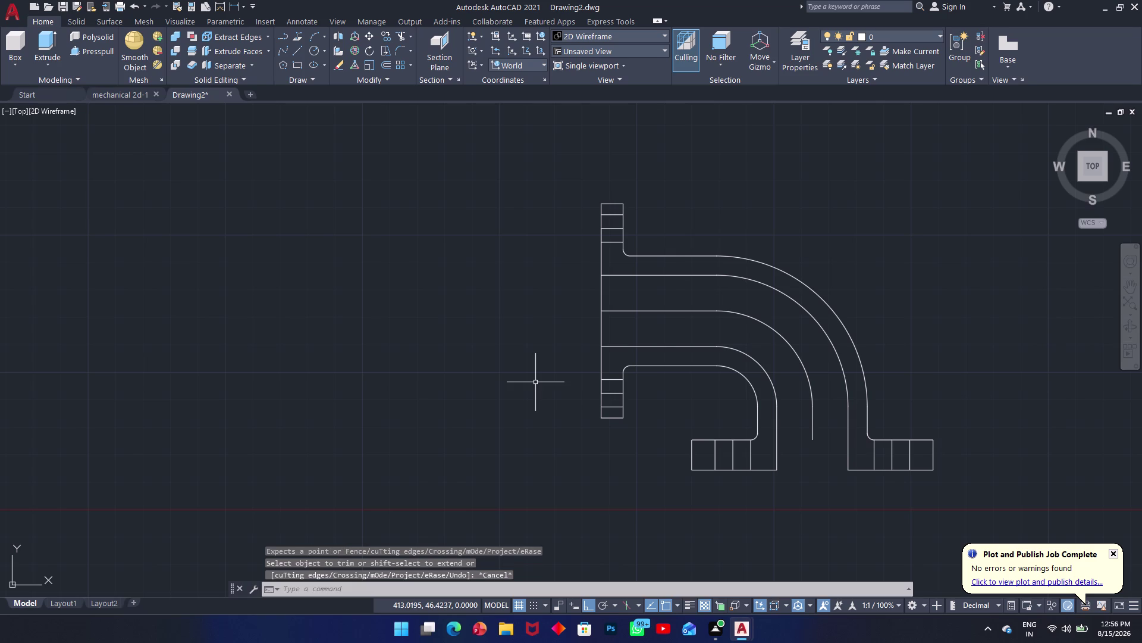
text(im)
key(space)
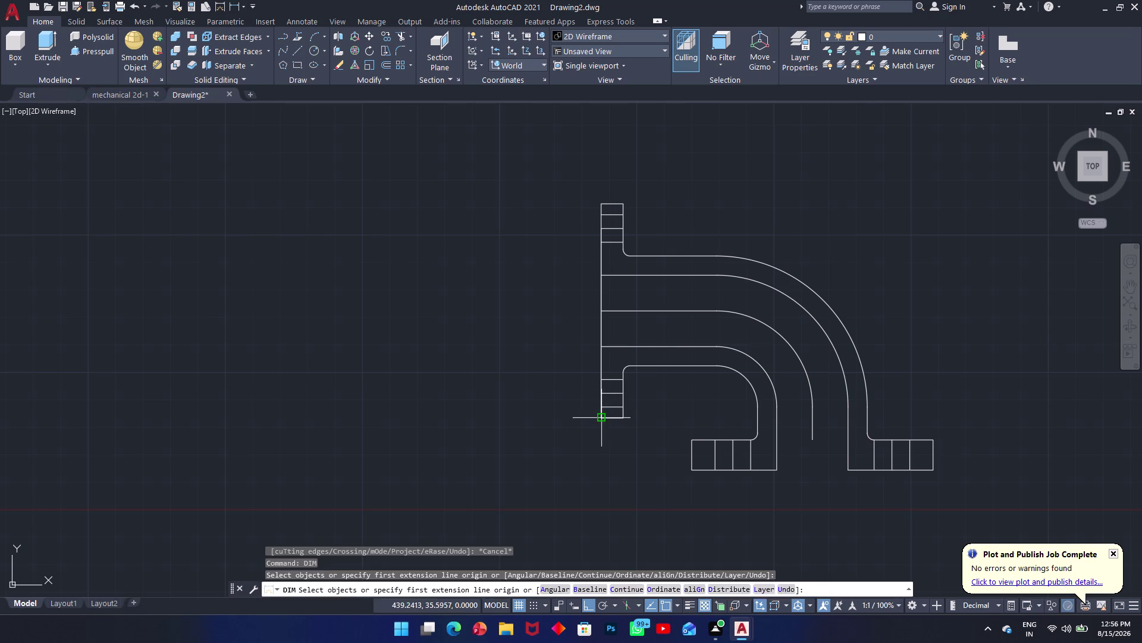
click(602, 420)
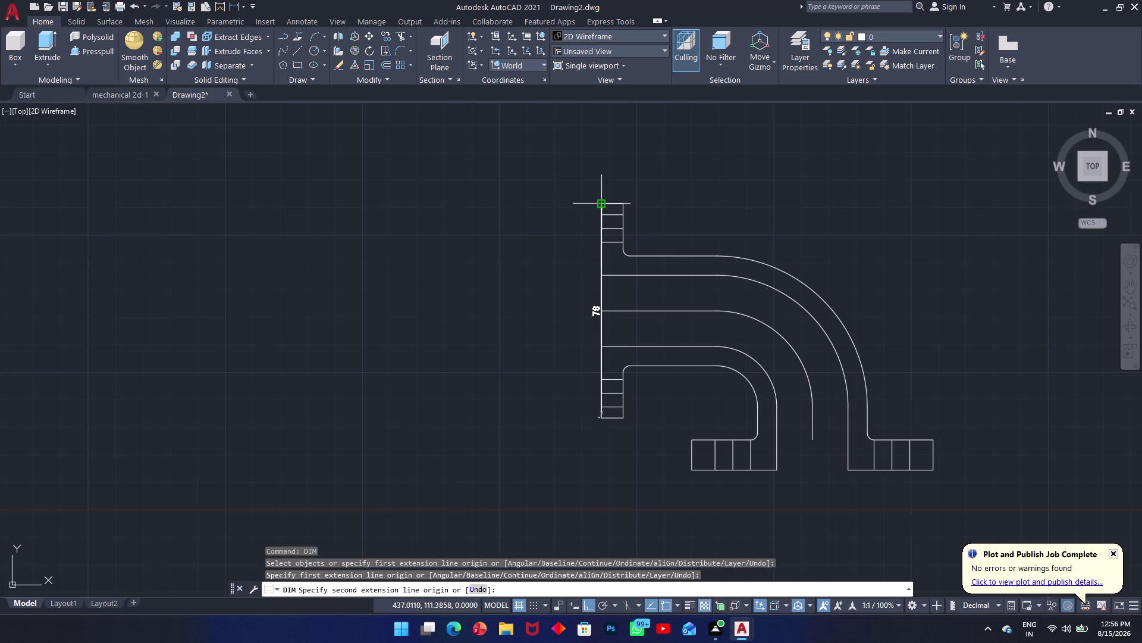
key(Escape)
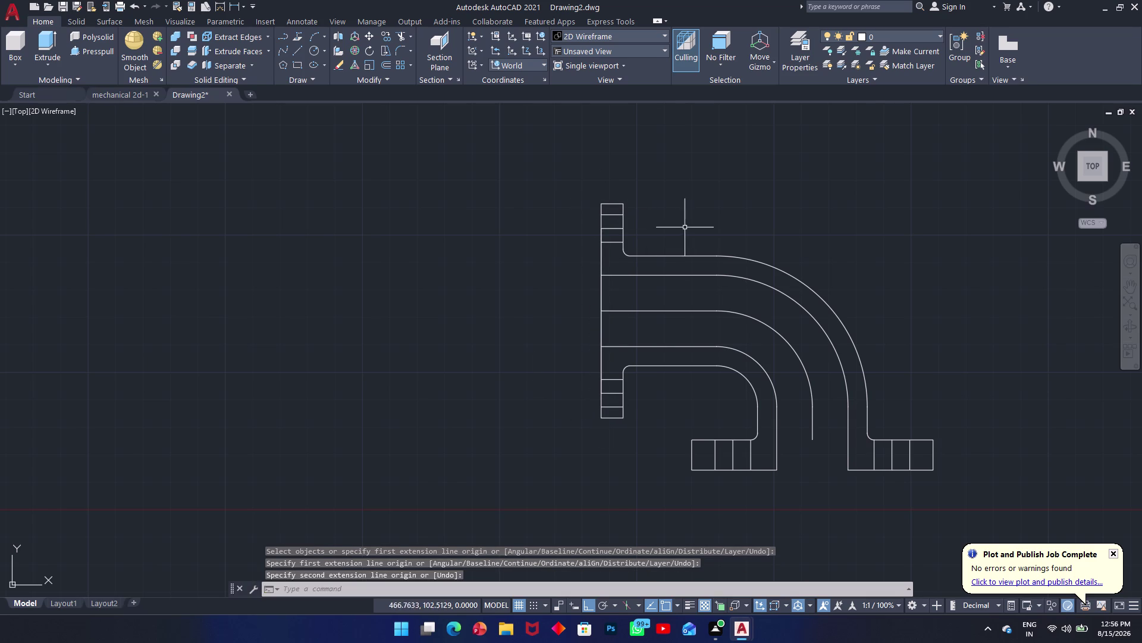
middle_drag(718, 275, 584, 200)
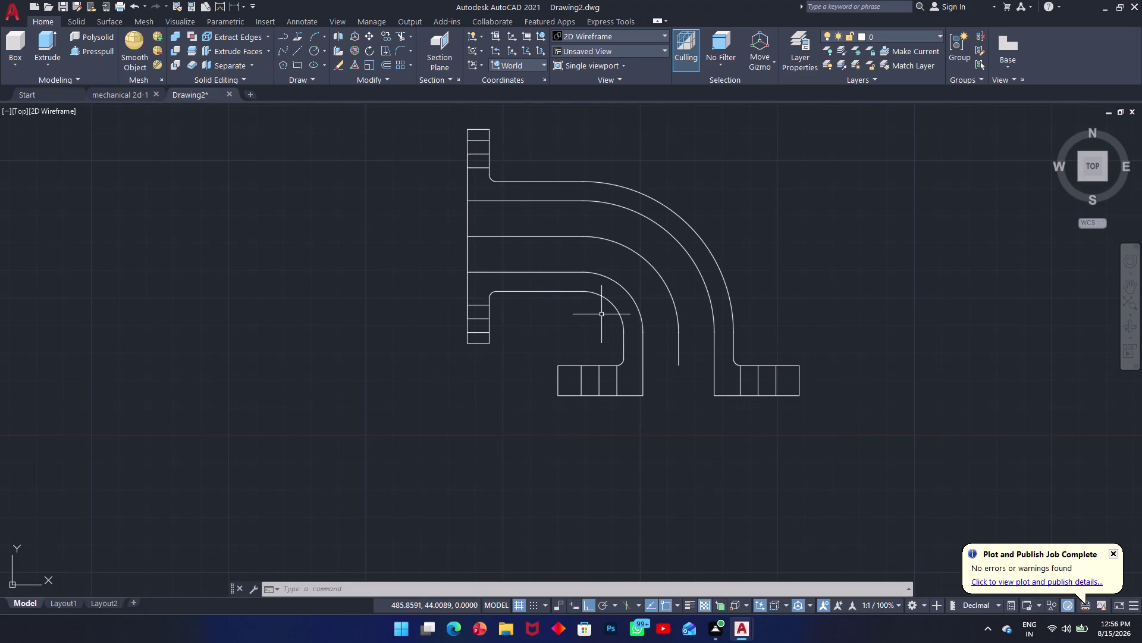
Draw a base line across the bottom between the lower flanges.
text(l)
key(space)
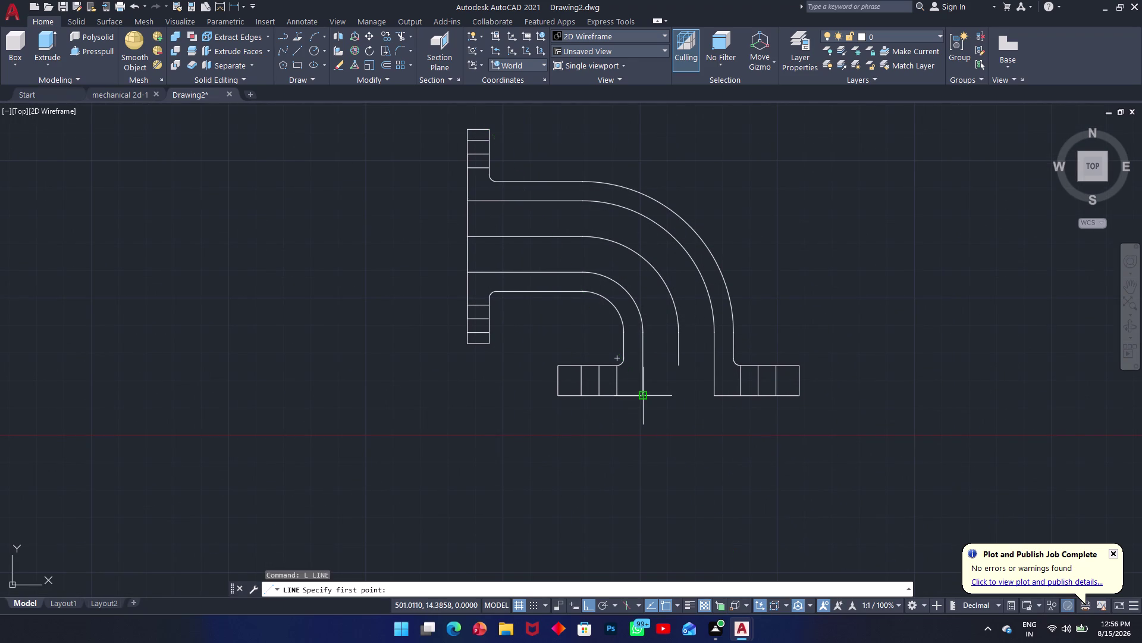
click(642, 393)
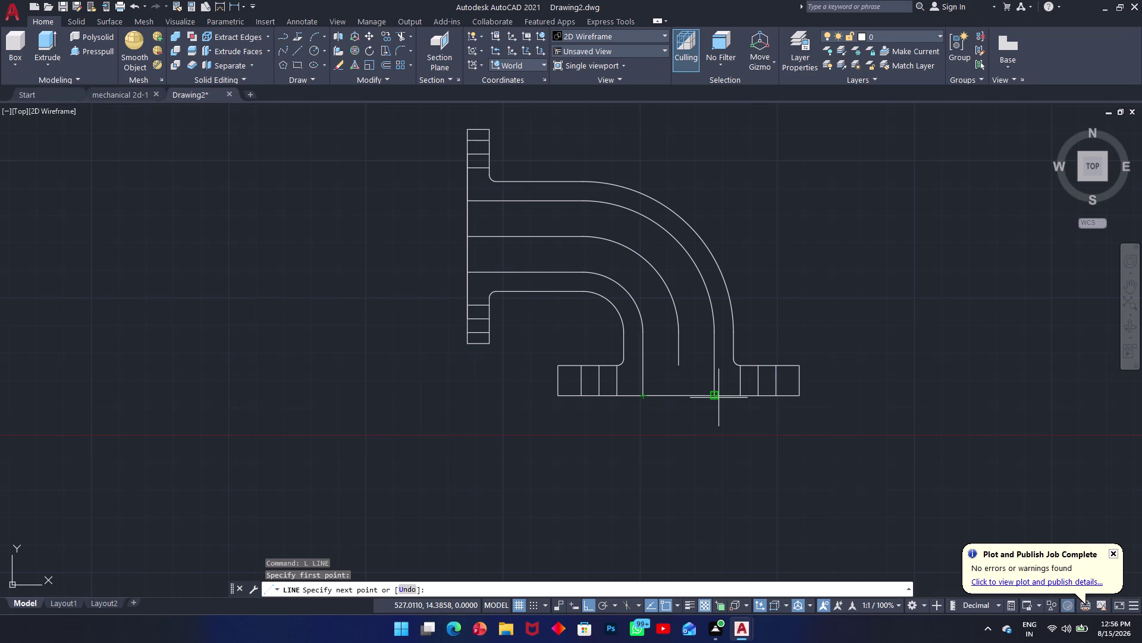
click(716, 397)
key(Escape)
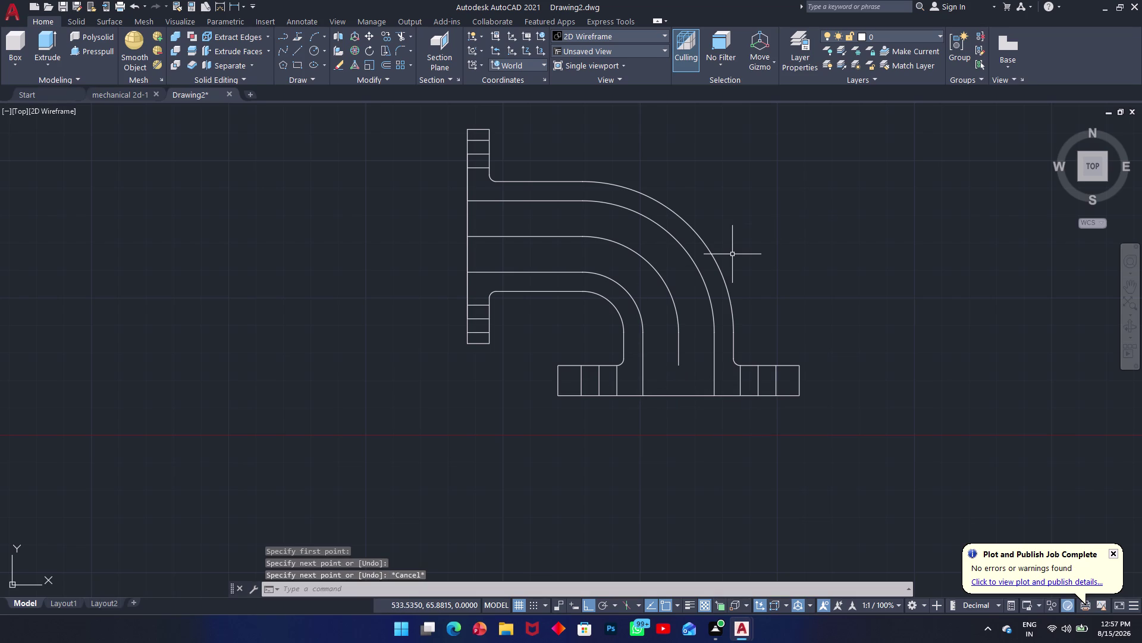
Extend the middle pipe wall line down to the new base line.
text(ec)
key(BackSpace)
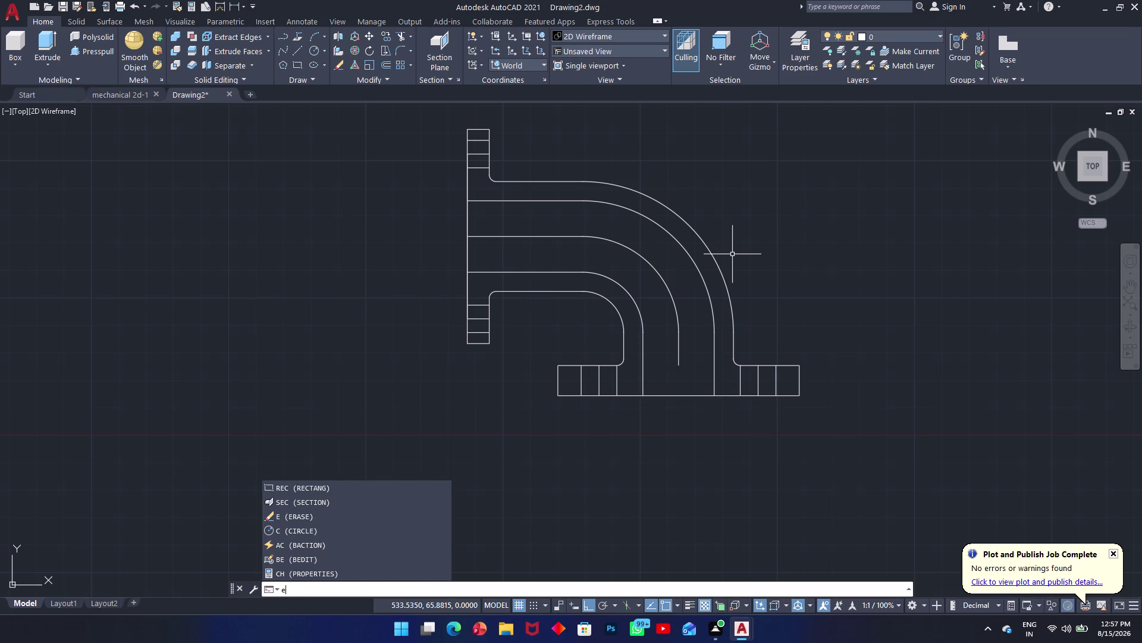
text(x)
key(space)
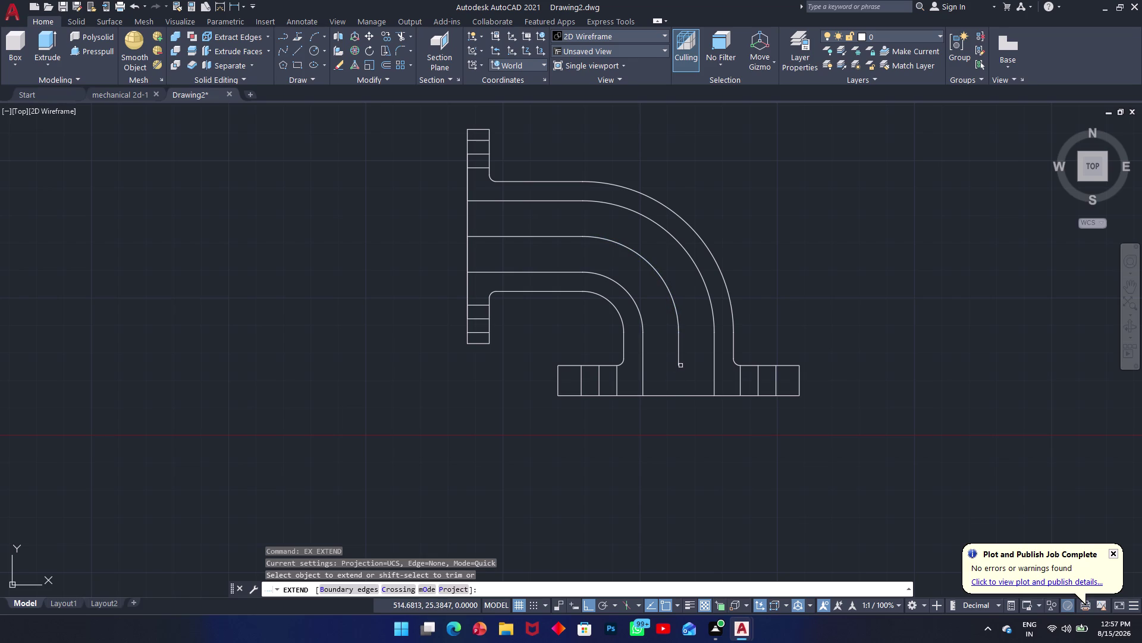
click(679, 362)
key(Escape)
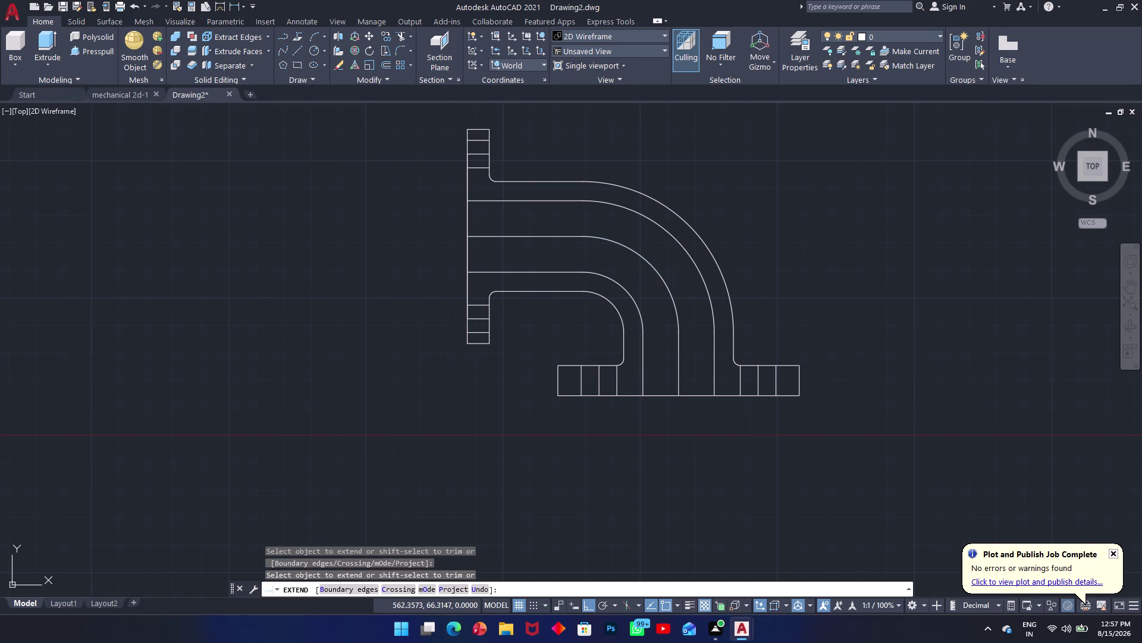
middle_drag(360, 232, 367, 290)
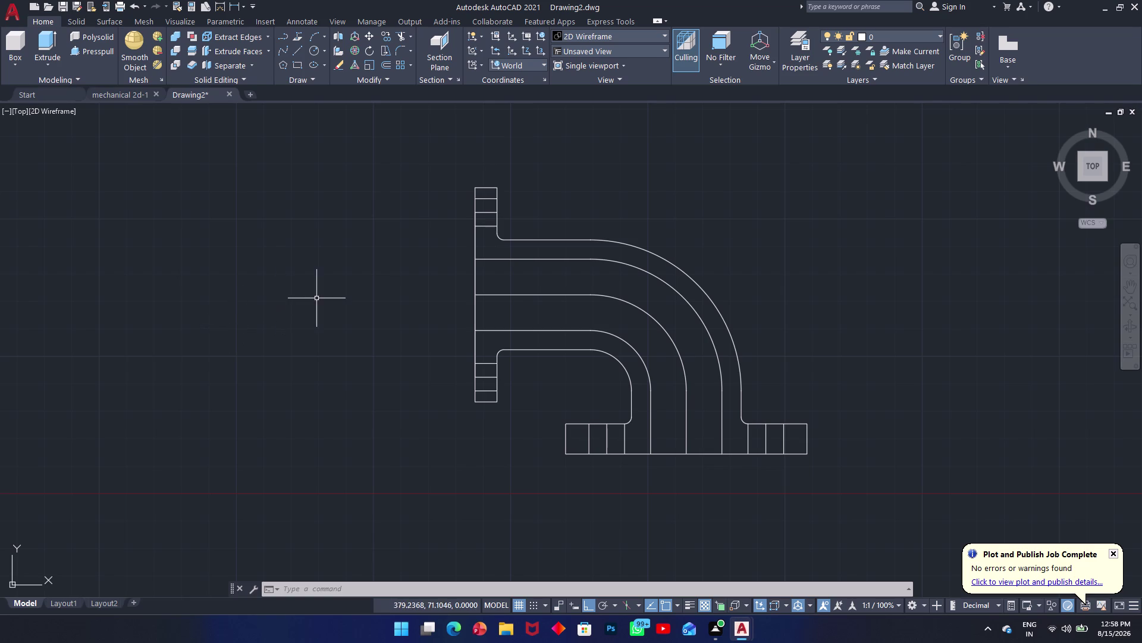
scroll(up, 3)
scroll(up, 3)
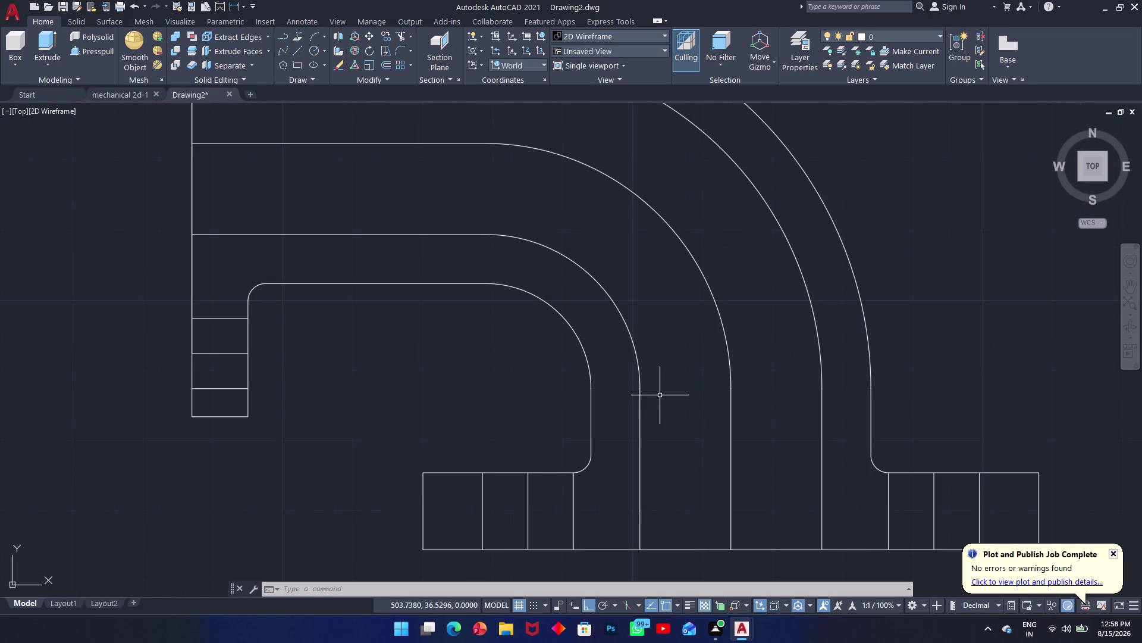
scroll(down, 3)
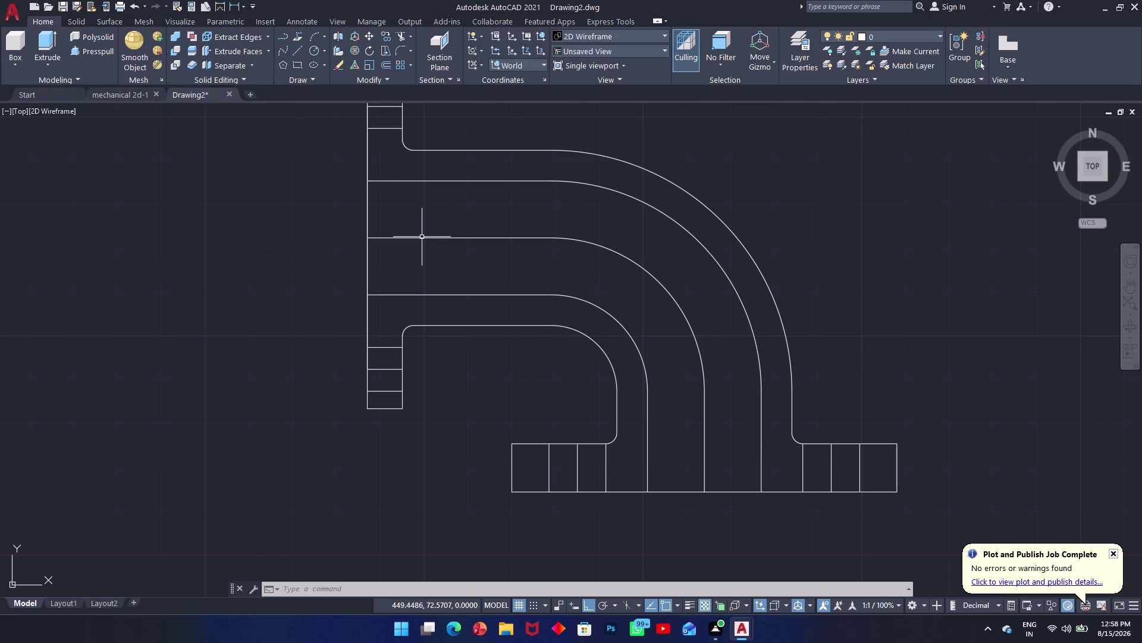
middle_drag(431, 193, 458, 211)
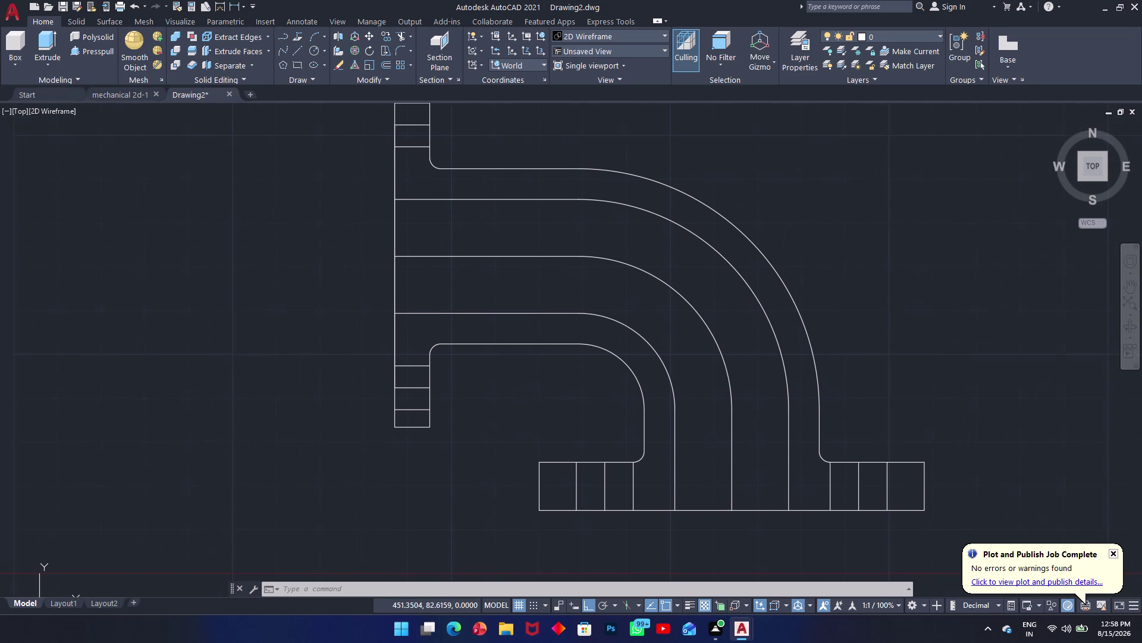
middle_drag(457, 211, 487, 221)
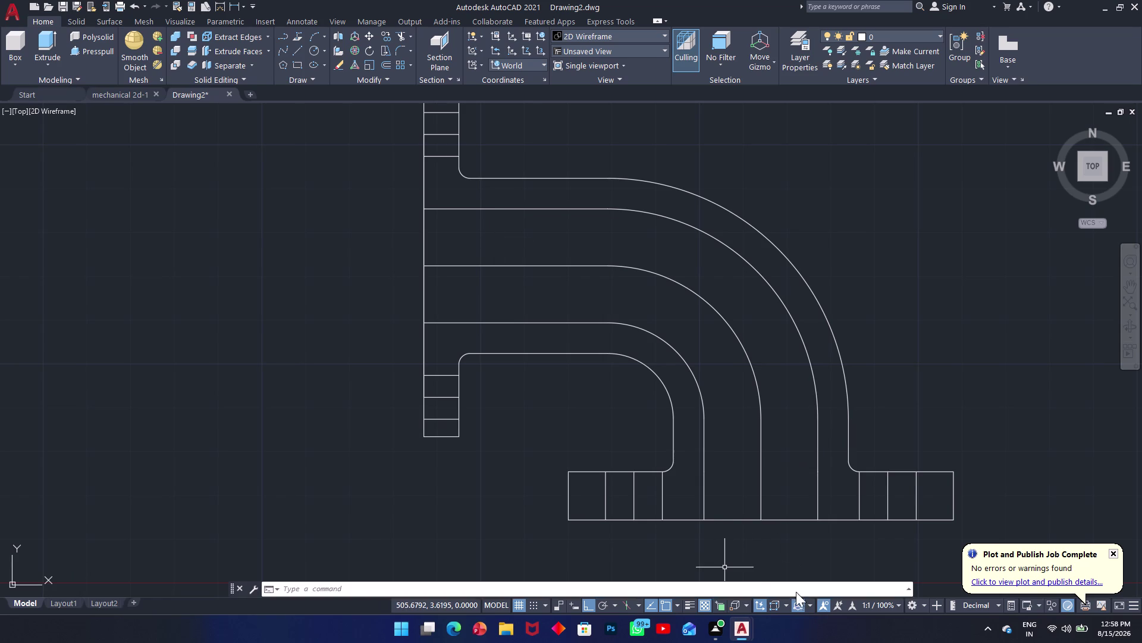
Toggle the lineweight display and bring up its status-bar options.
click(692, 605)
right_click(692, 606)
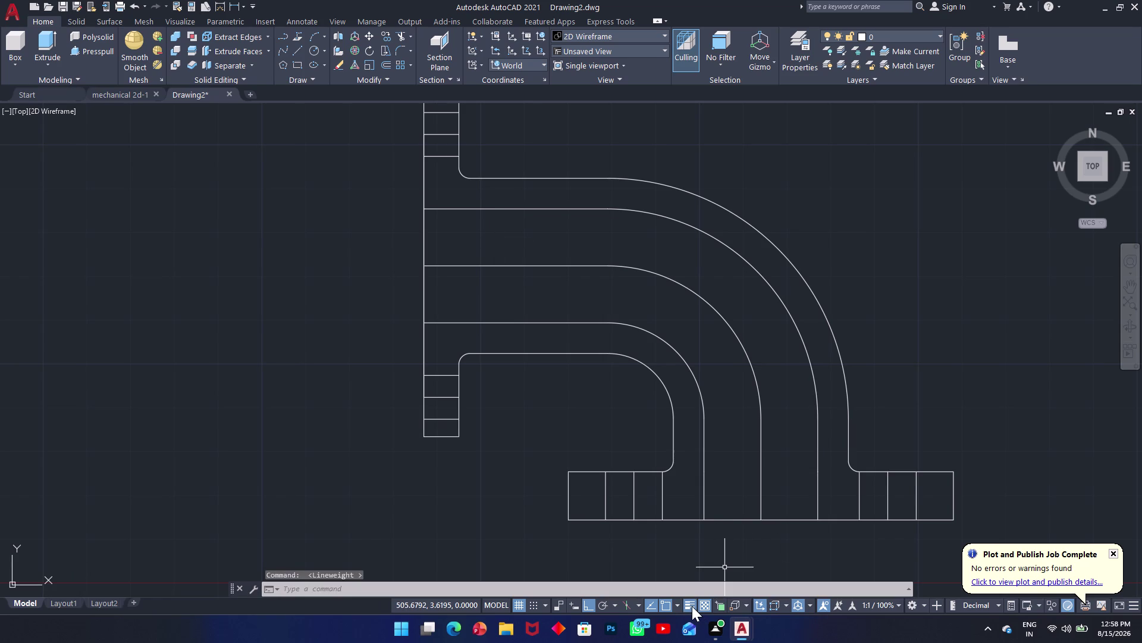
right_click(692, 605)
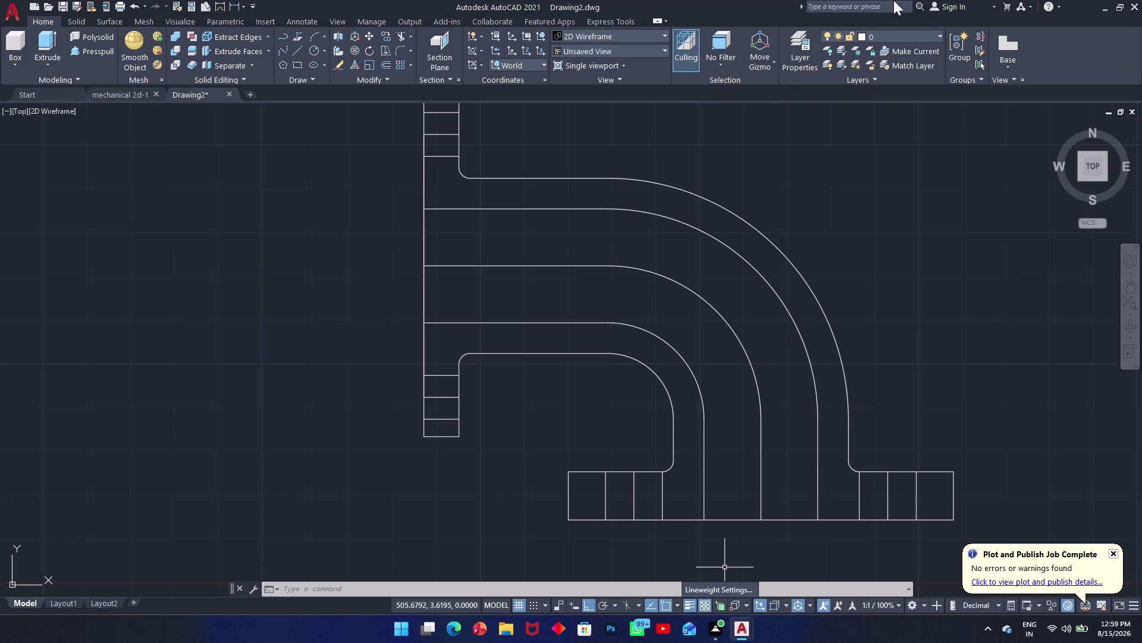
key(space)
Repeat EXTEND and place fence points across the lines to extend.
key(space)
key(space)
click(938, 33)
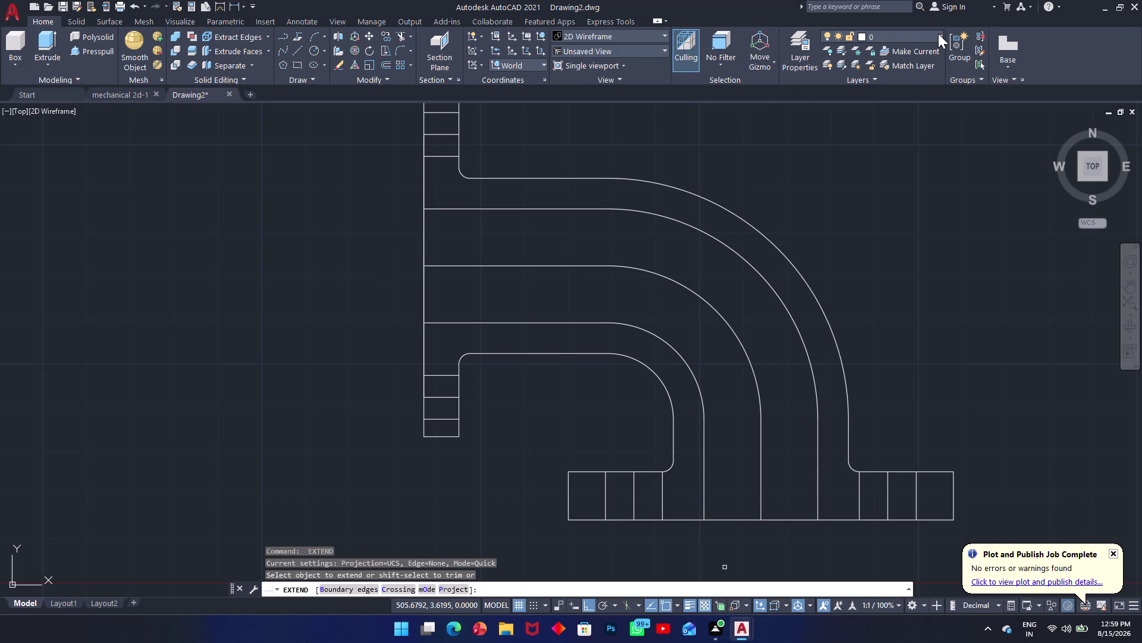
click(939, 36)
click(938, 35)
click(874, 77)
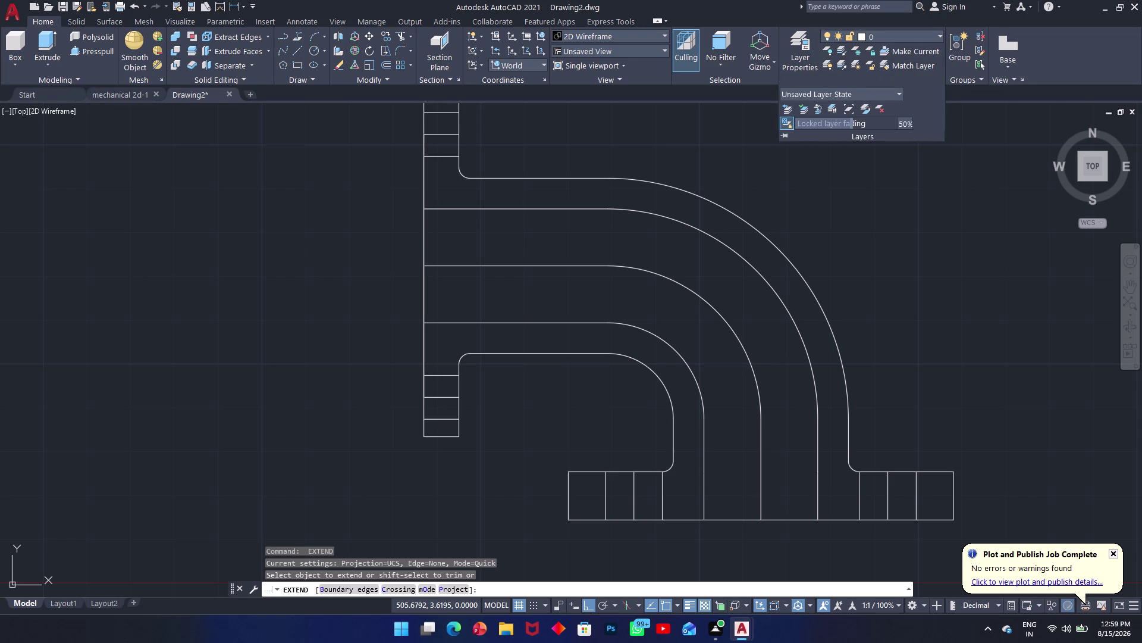
click(943, 150)
click(803, 102)
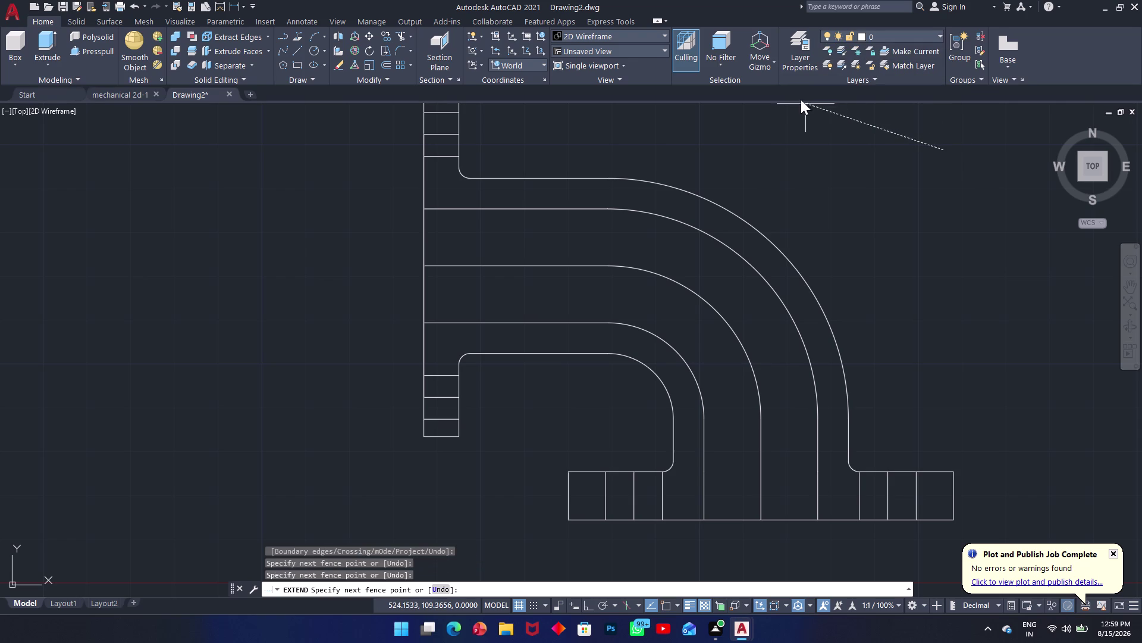
click(911, 148)
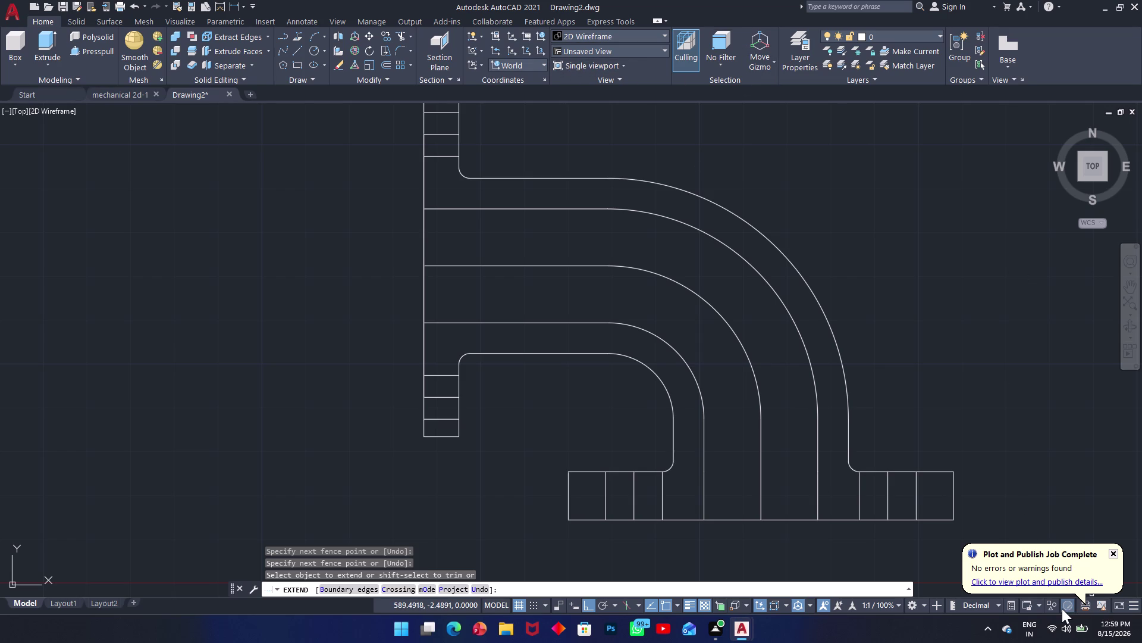
Show the workspace list from the status-bar Workspace Switching gear.
click(1132, 605)
click(985, 480)
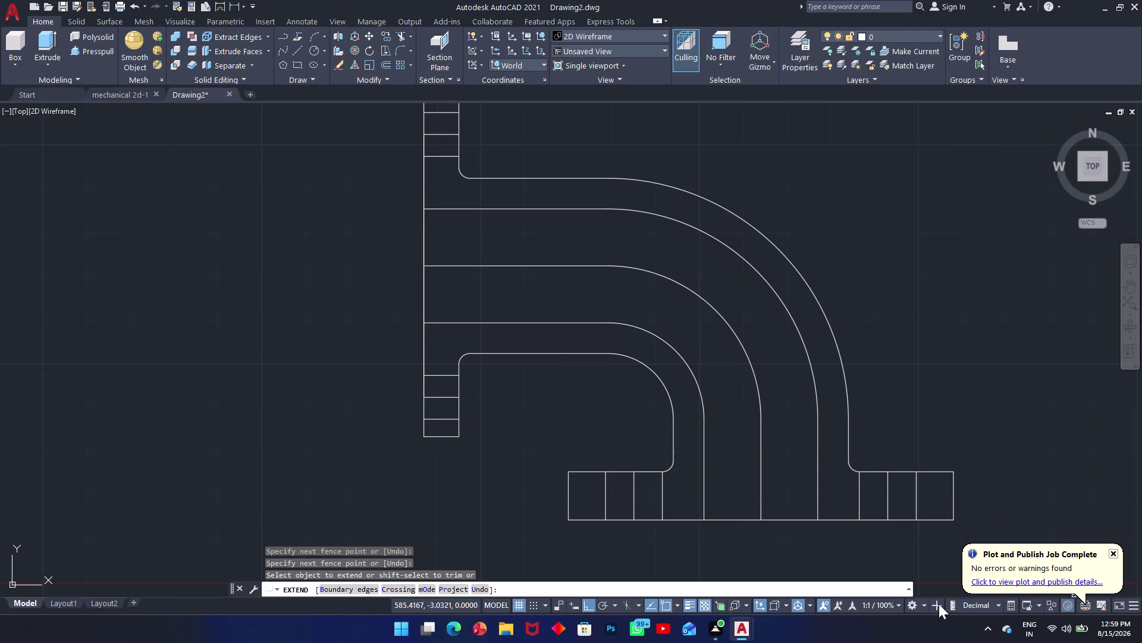
click(921, 604)
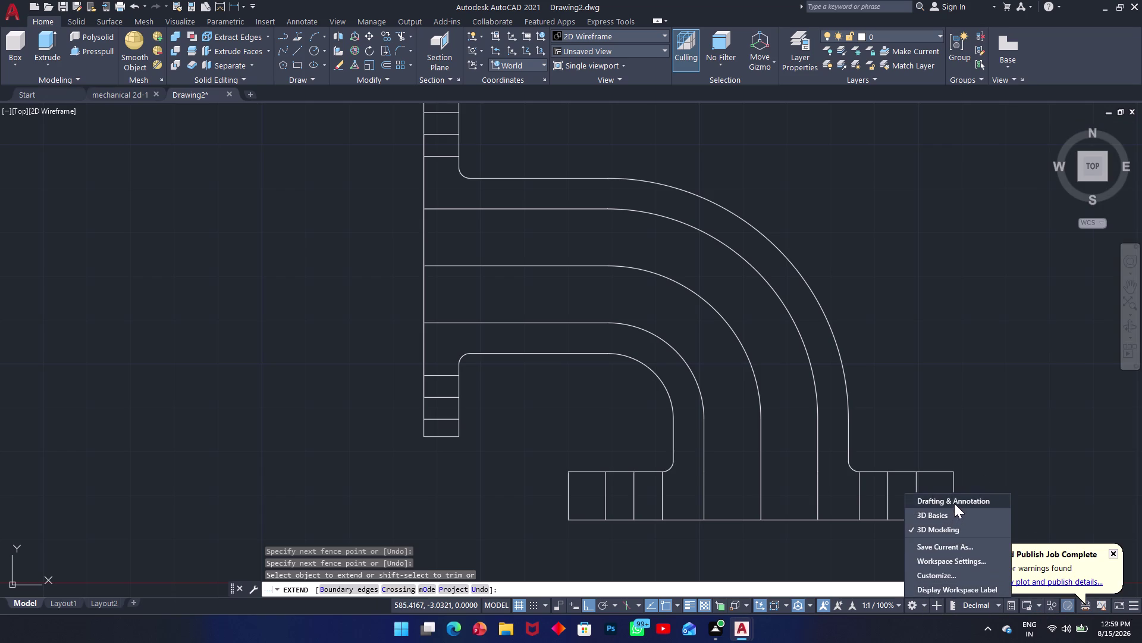
Try switching to the Drafting & Annotation workspace, then cancel the workspace prompt.
click(954, 503)
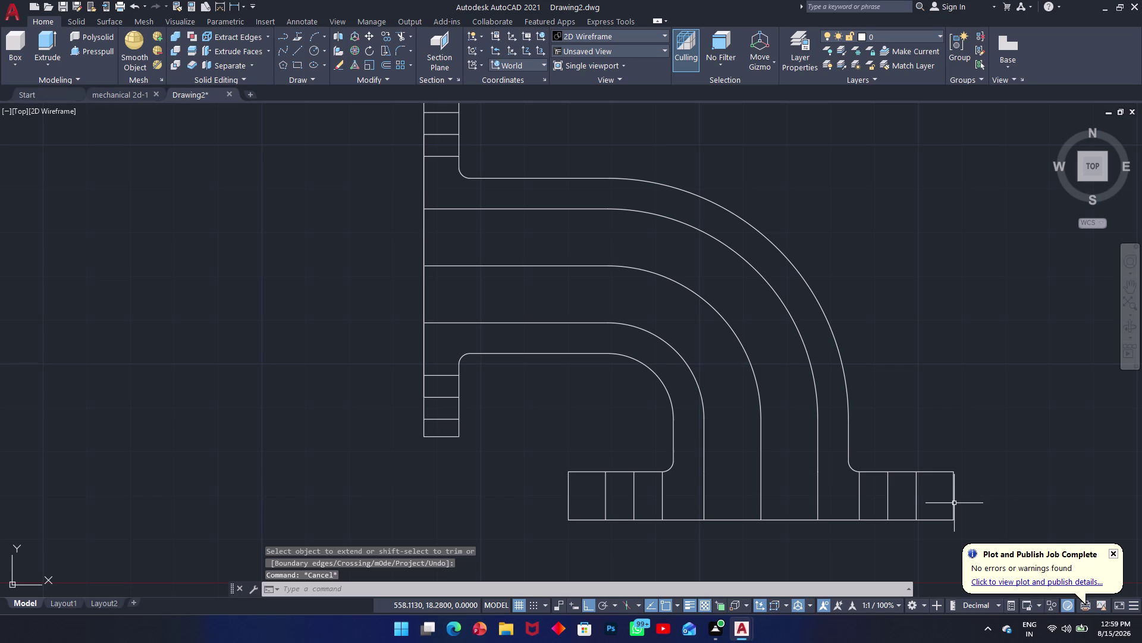
click(1007, 387)
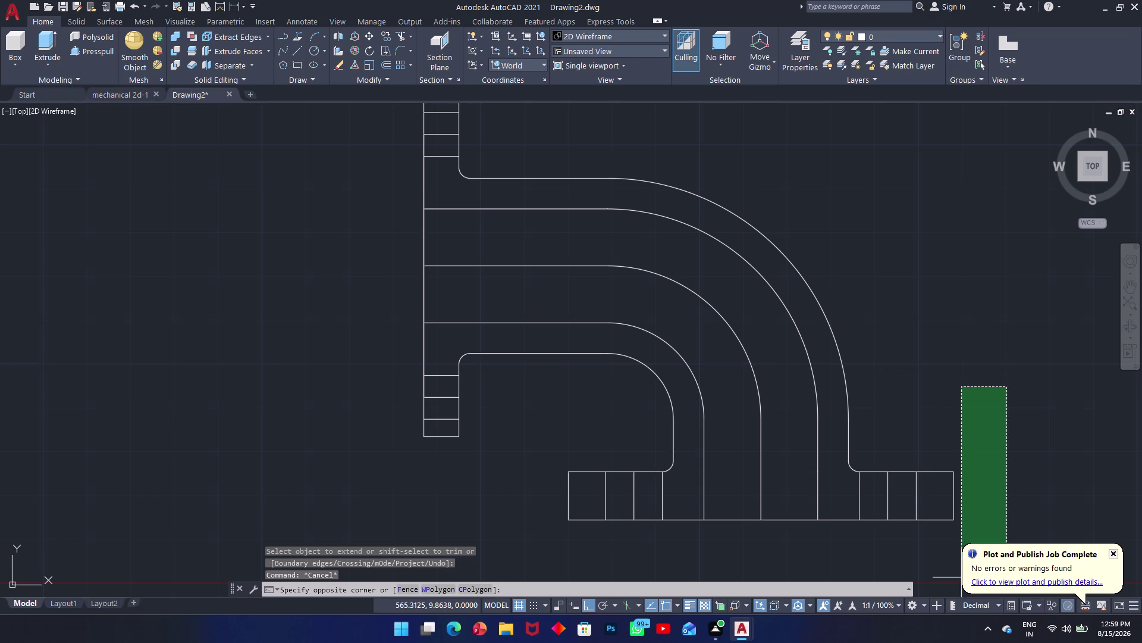
click(1014, 491)
click(926, 605)
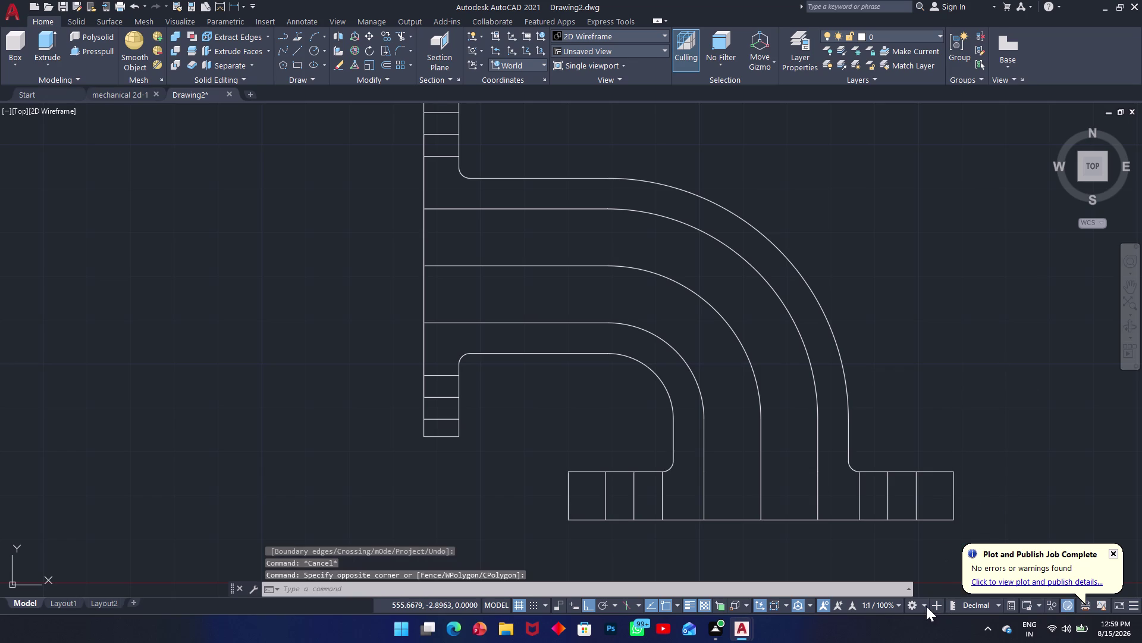
click(951, 503)
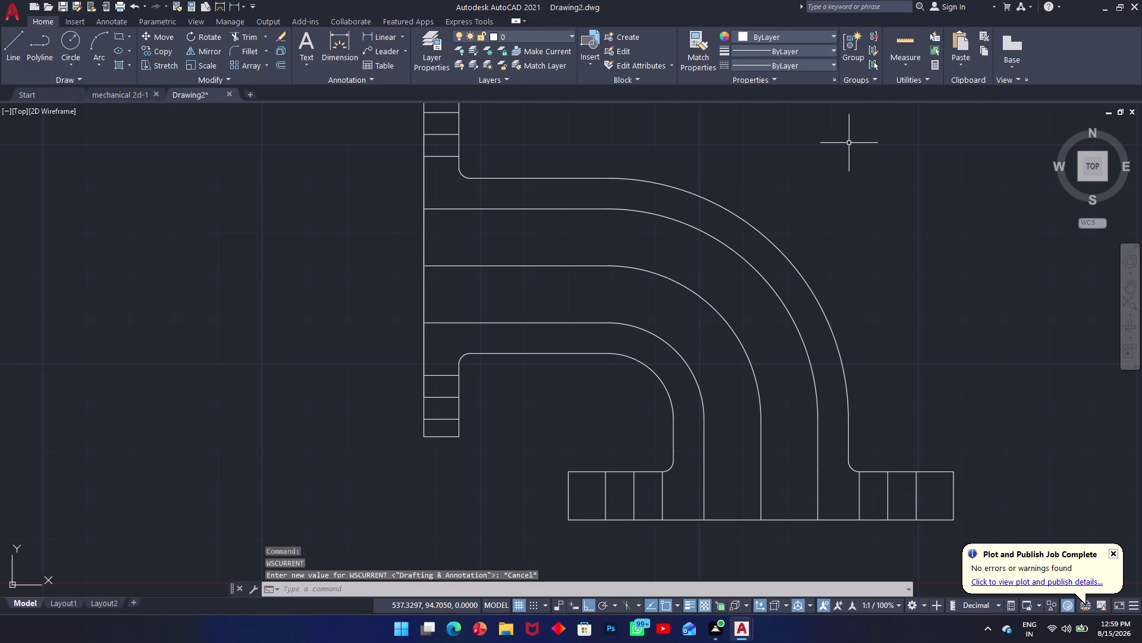
click(828, 51)
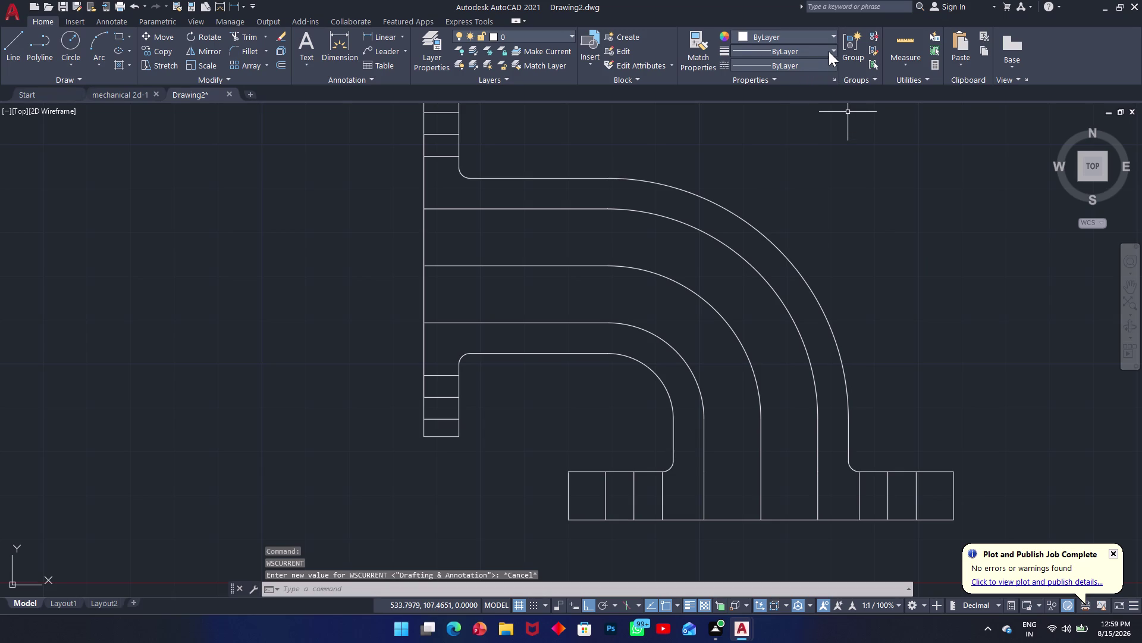
Choose ByLayer from the Properties panel's Lineweight dropdown.
click(722, 51)
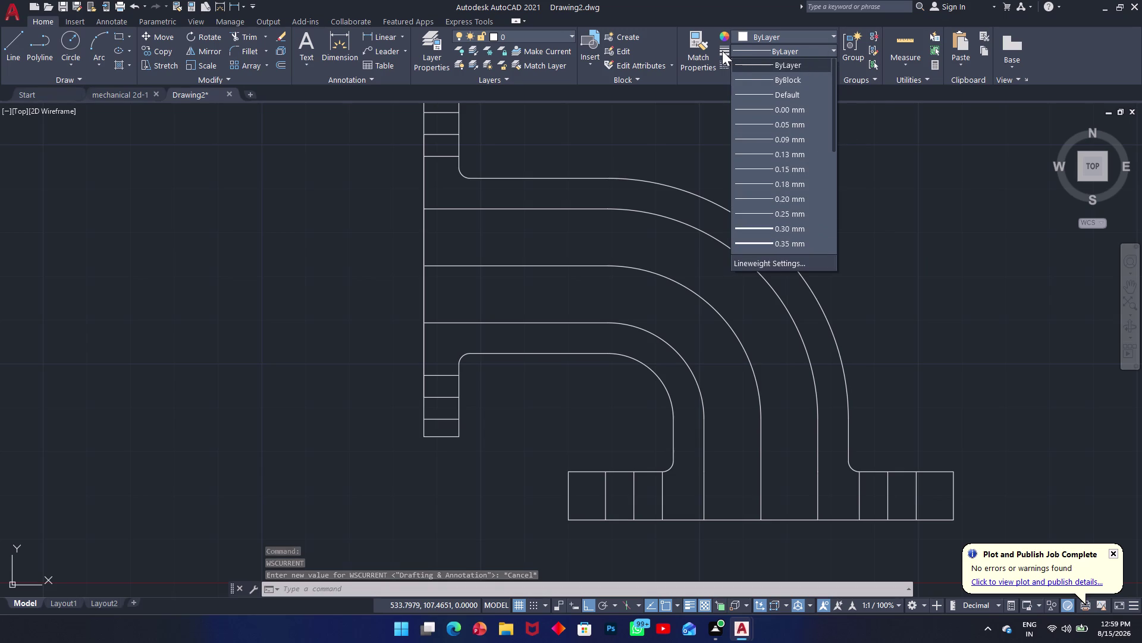
triple_click(722, 51)
click(723, 51)
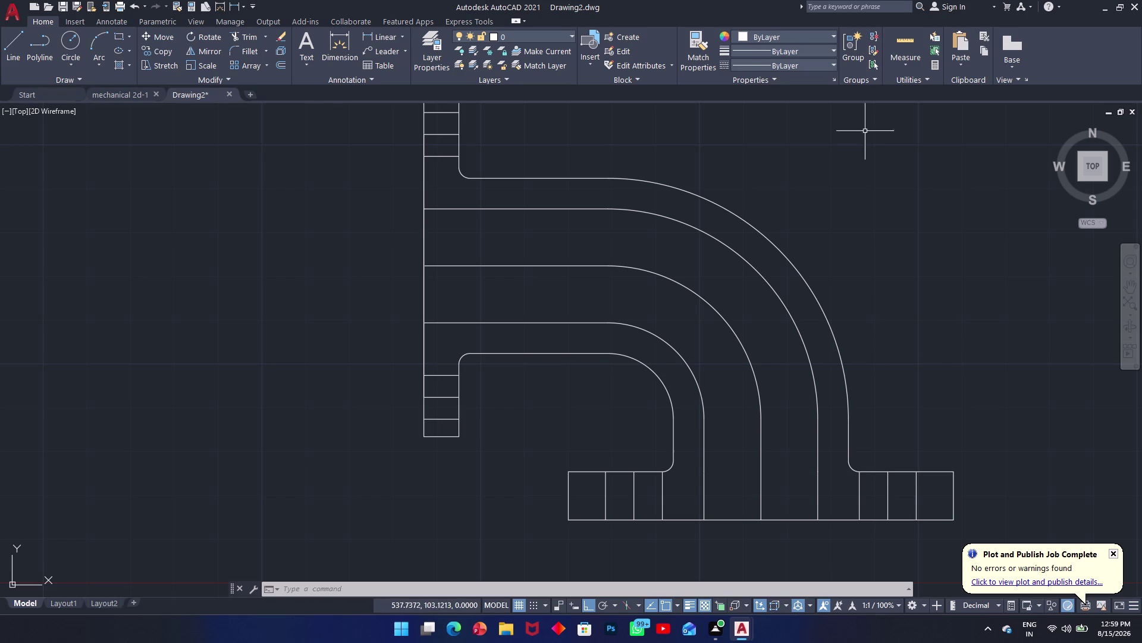
click(743, 75)
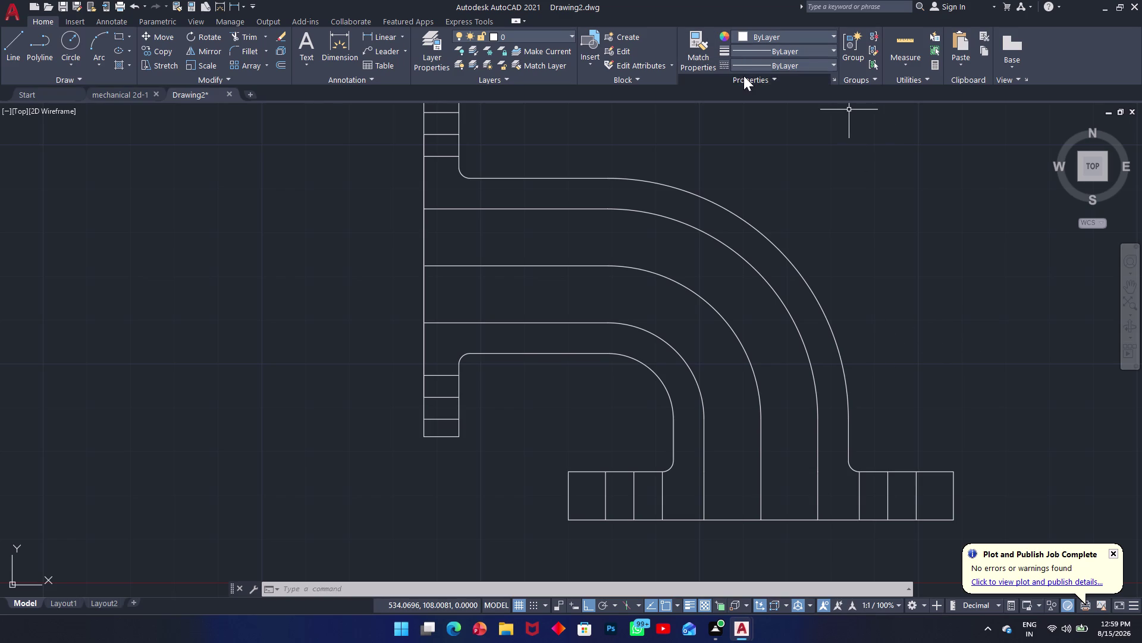
triple_click(725, 51)
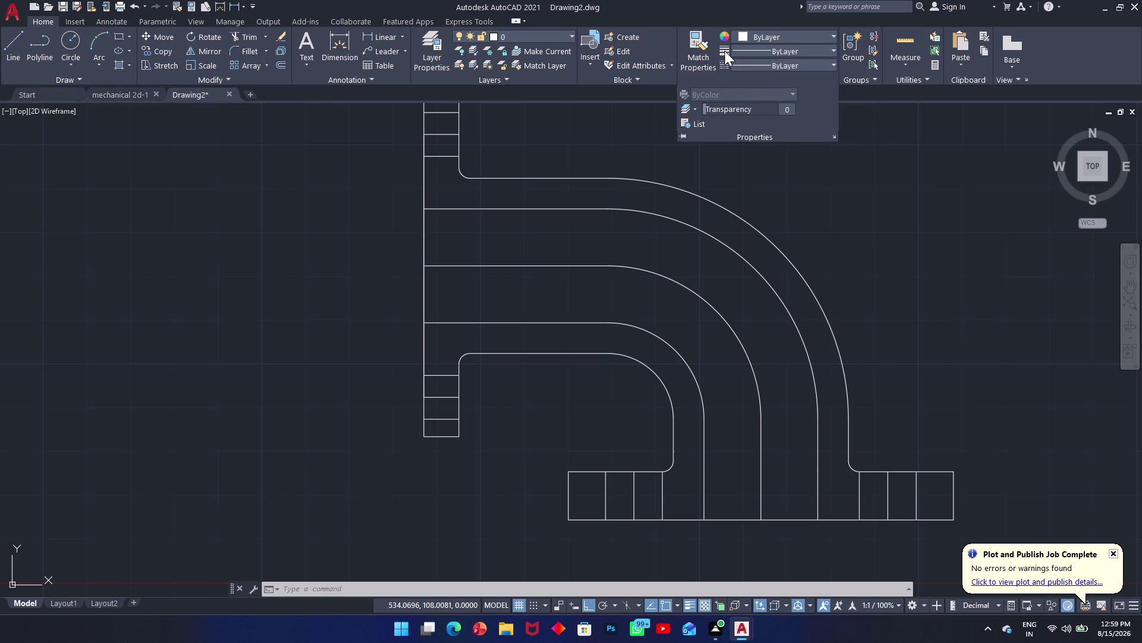
click(842, 96)
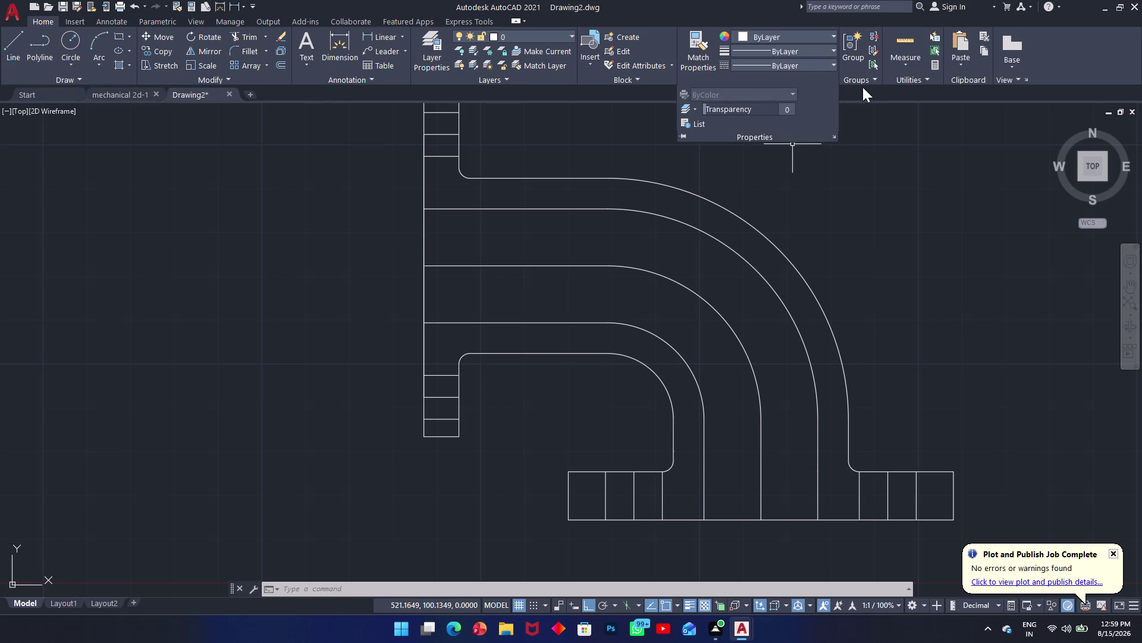
click(871, 87)
triple_click(726, 51)
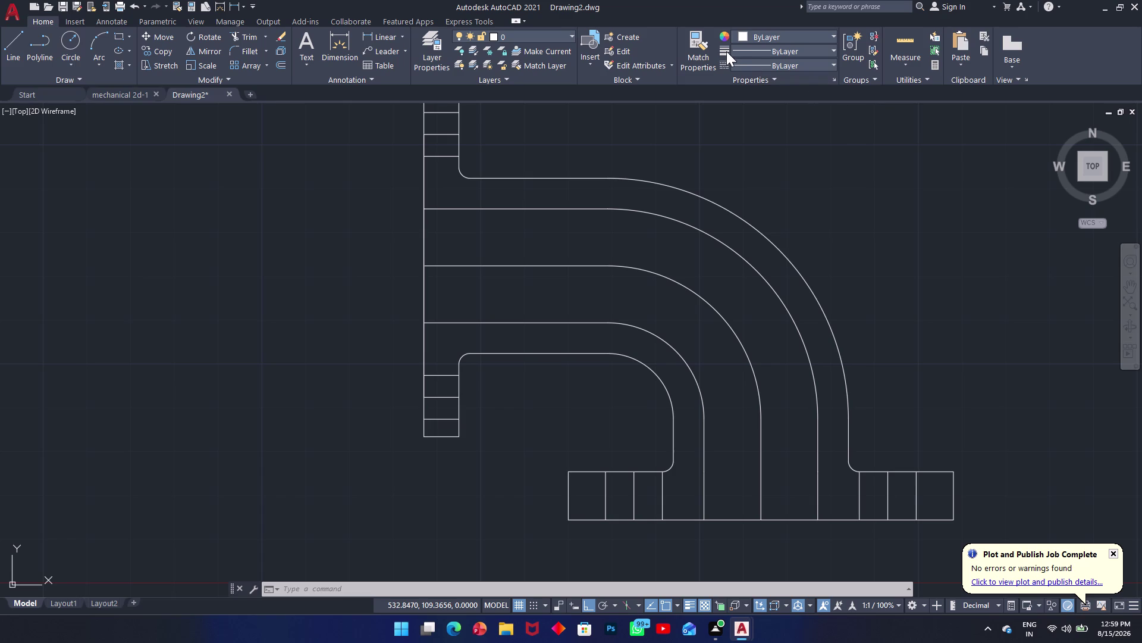
click(727, 51)
click(824, 49)
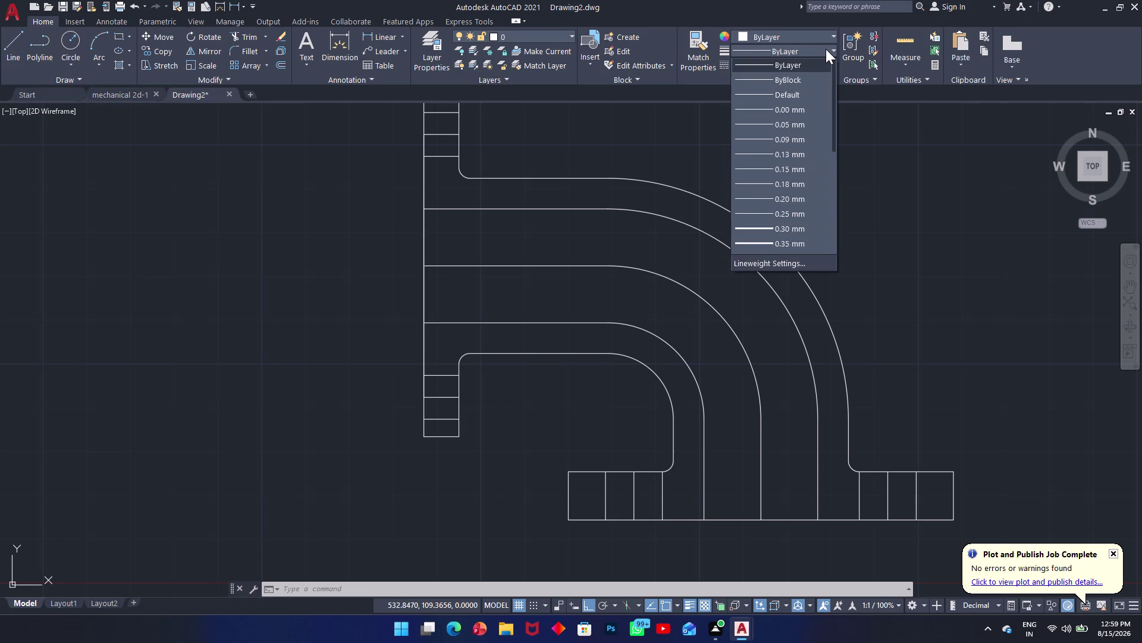
click(826, 48)
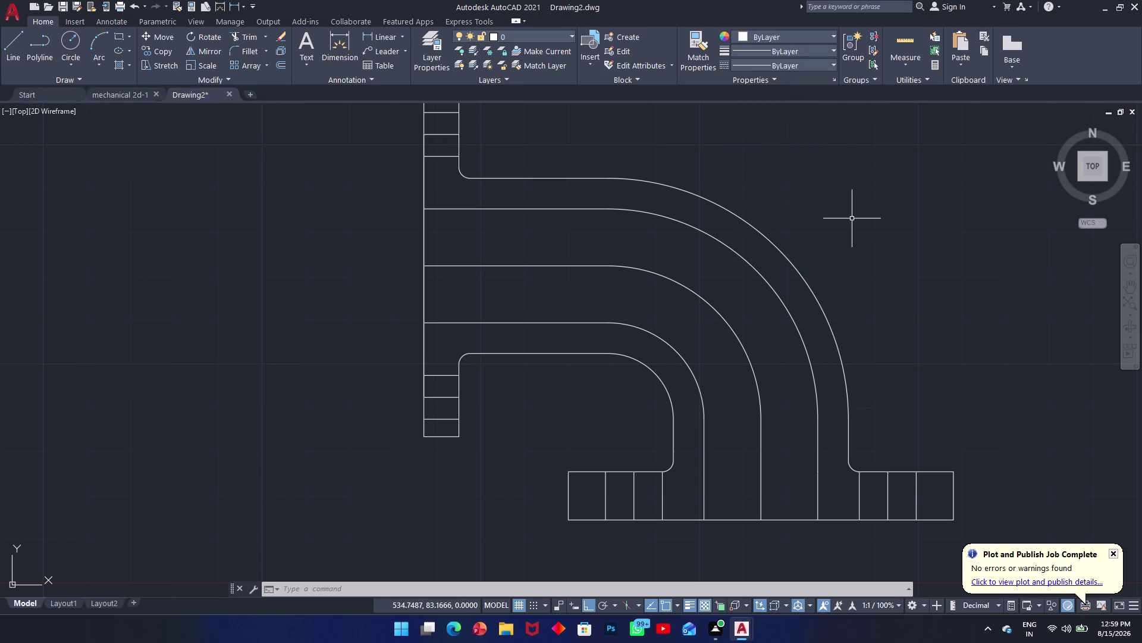
Set the drawing length precision to whole numbers (0) in Drawing Units.
text(d)
key(space)
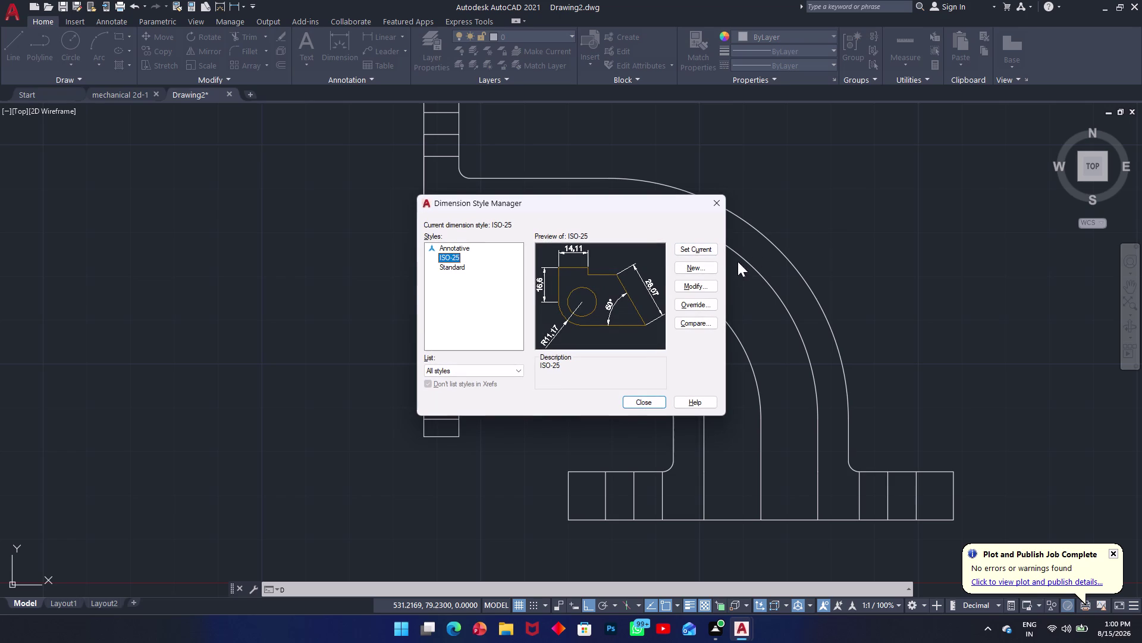
click(718, 200)
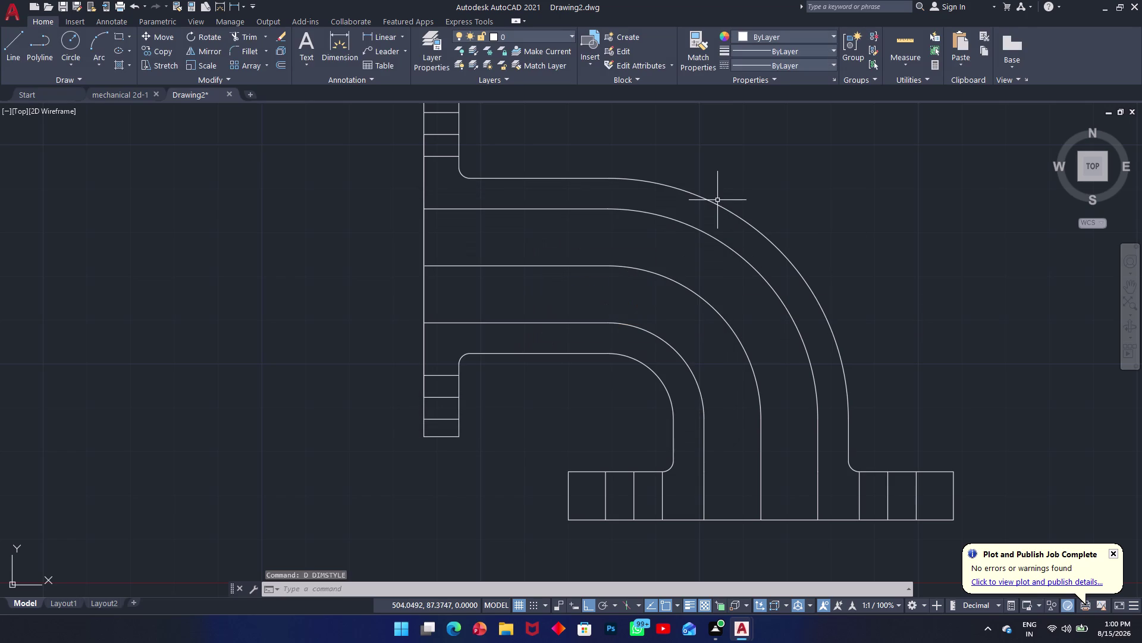
text(un)
key(space)
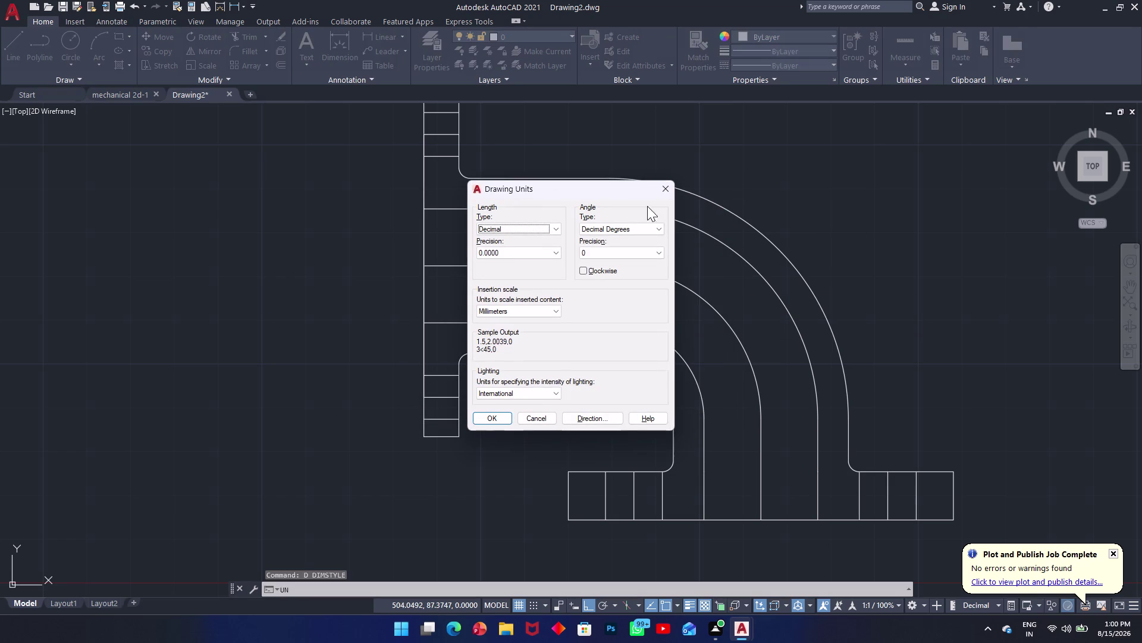
click(547, 253)
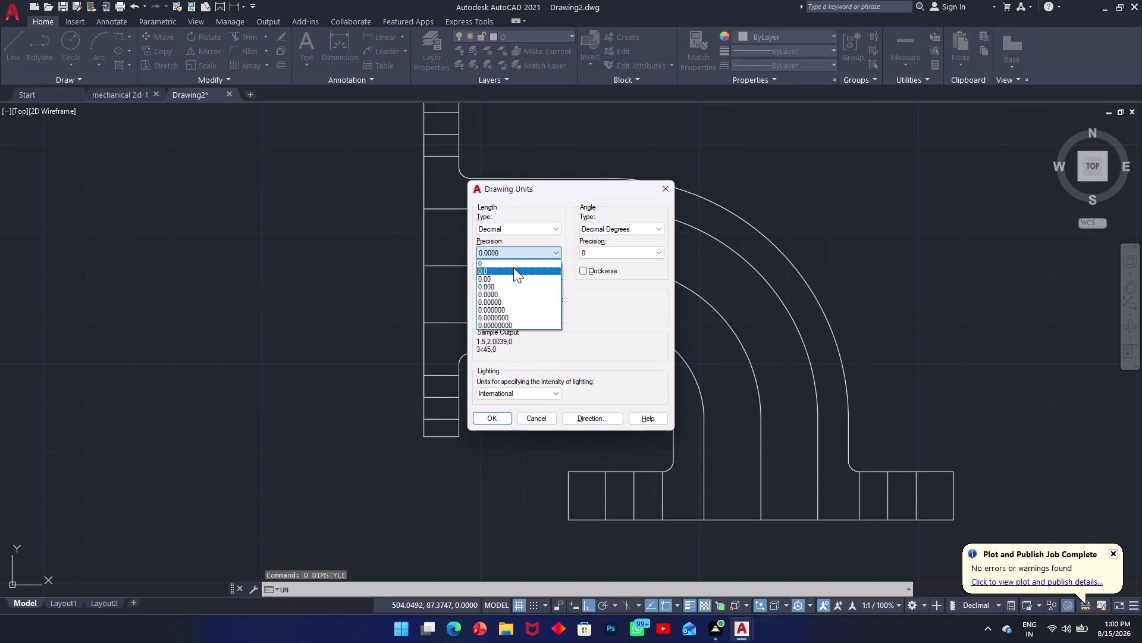
click(511, 262)
click(489, 417)
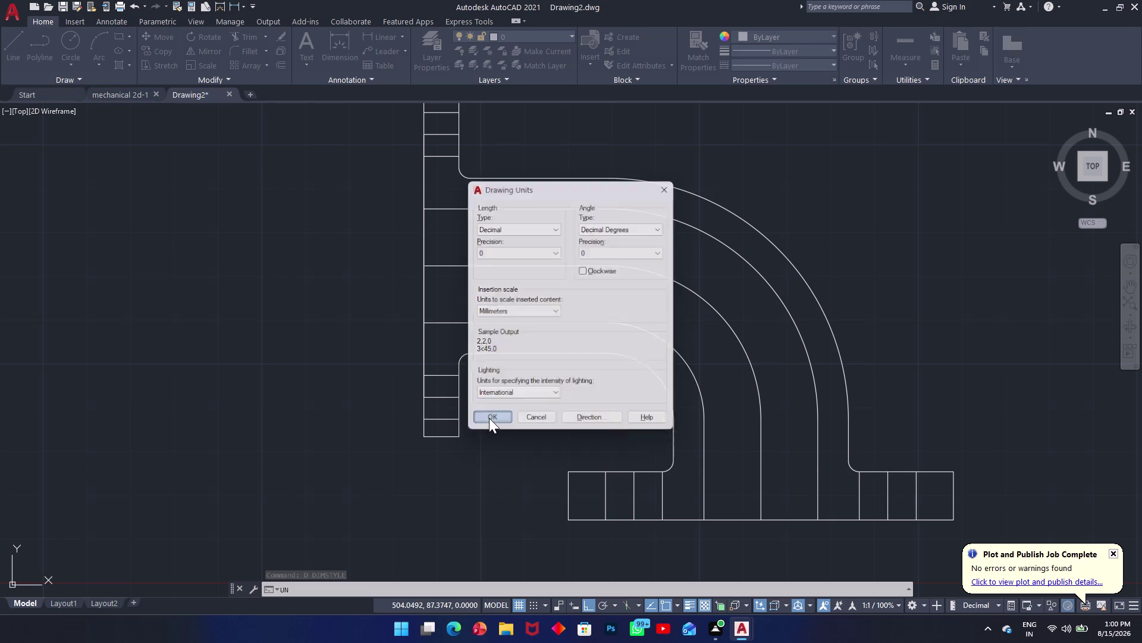
Change the ISO-25 dimension style's text height to 6.
text(d)
key(space)
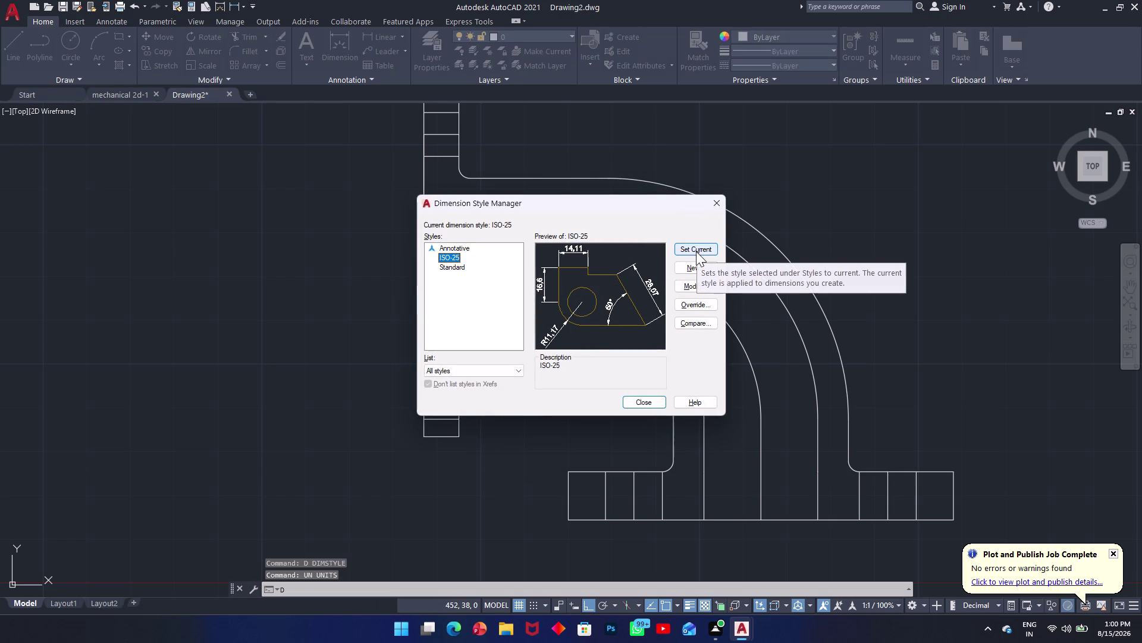
click(700, 290)
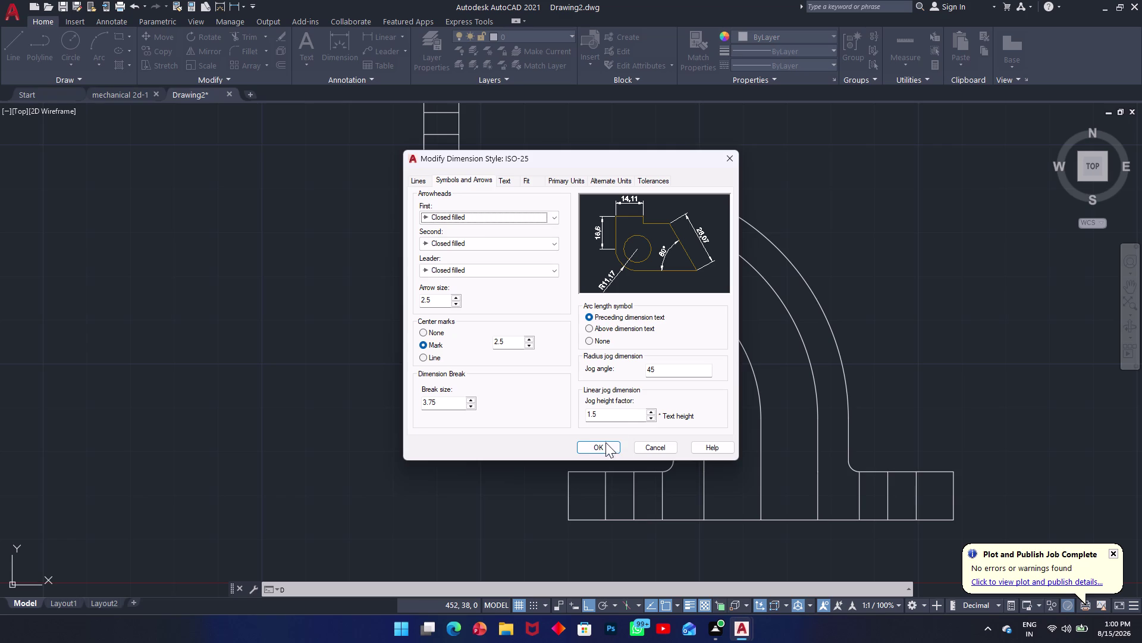
click(508, 180)
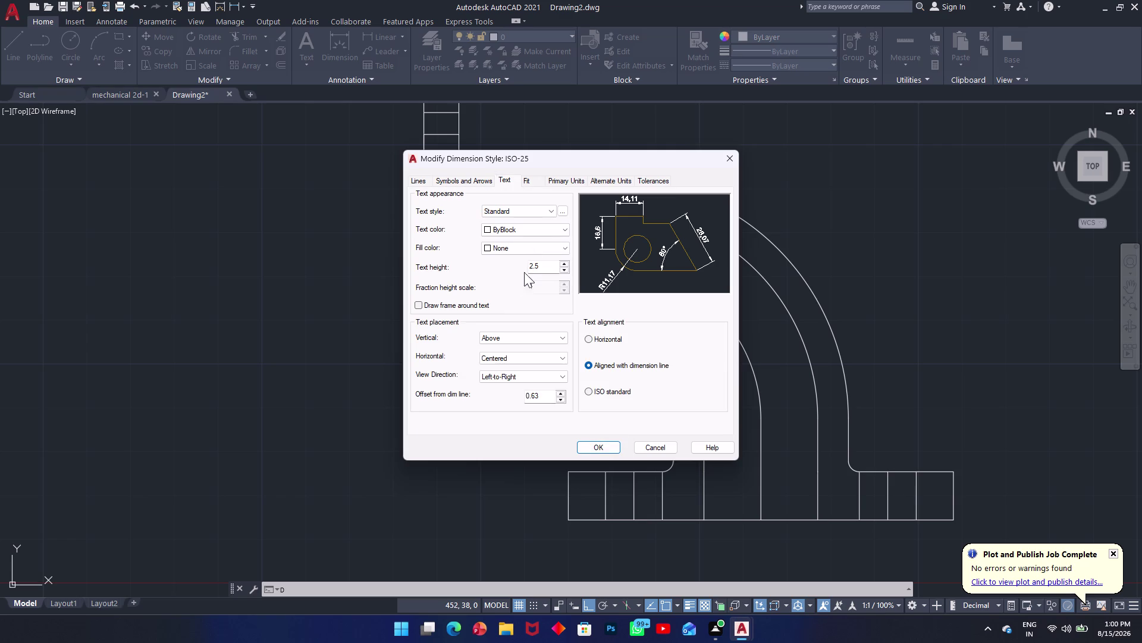
click(538, 268)
drag(540, 267, 513, 269)
key(6)
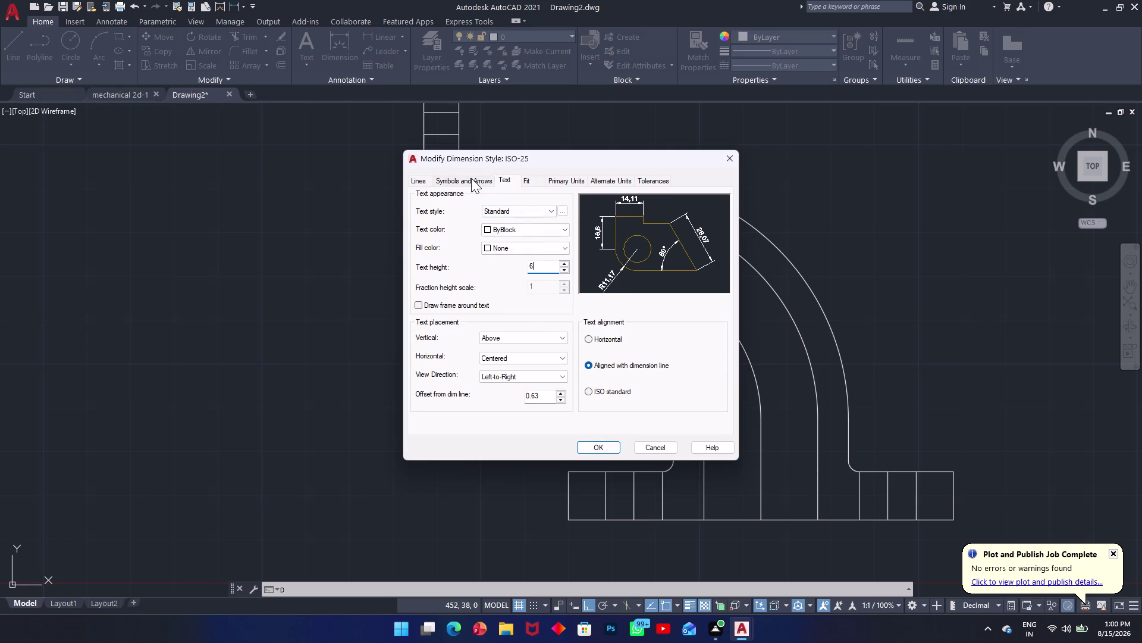
Set ISO-25 arrow size 4, keep 0.00 precision, choose a decimal separator, and confirm.
click(472, 178)
drag(435, 296, 383, 304)
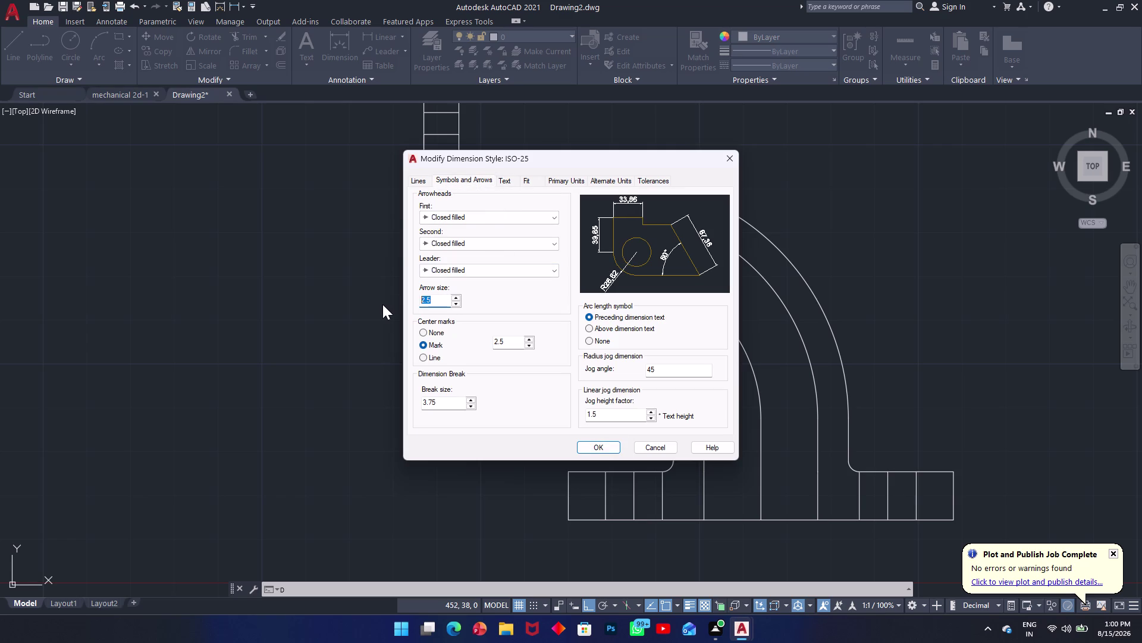
key(4)
click(559, 175)
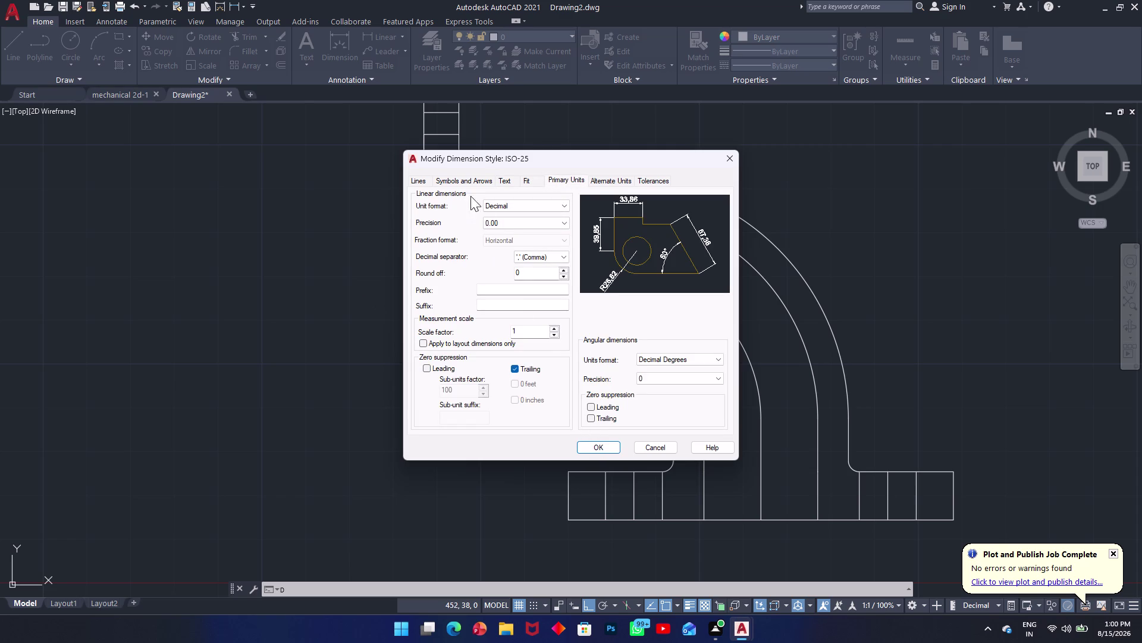
click(520, 224)
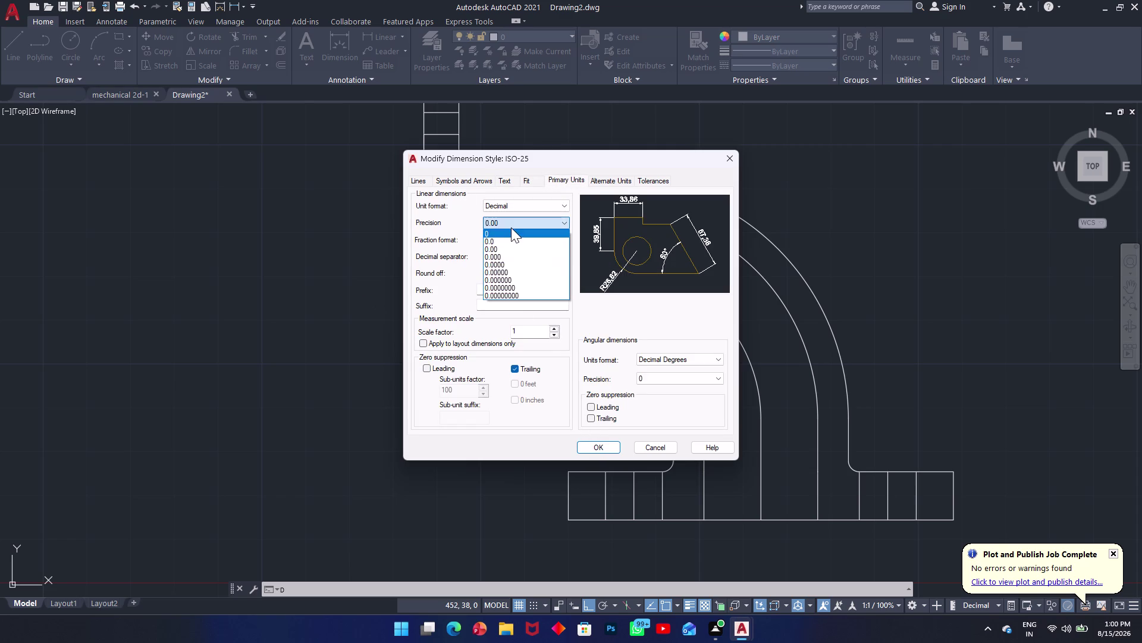
click(511, 228)
click(532, 259)
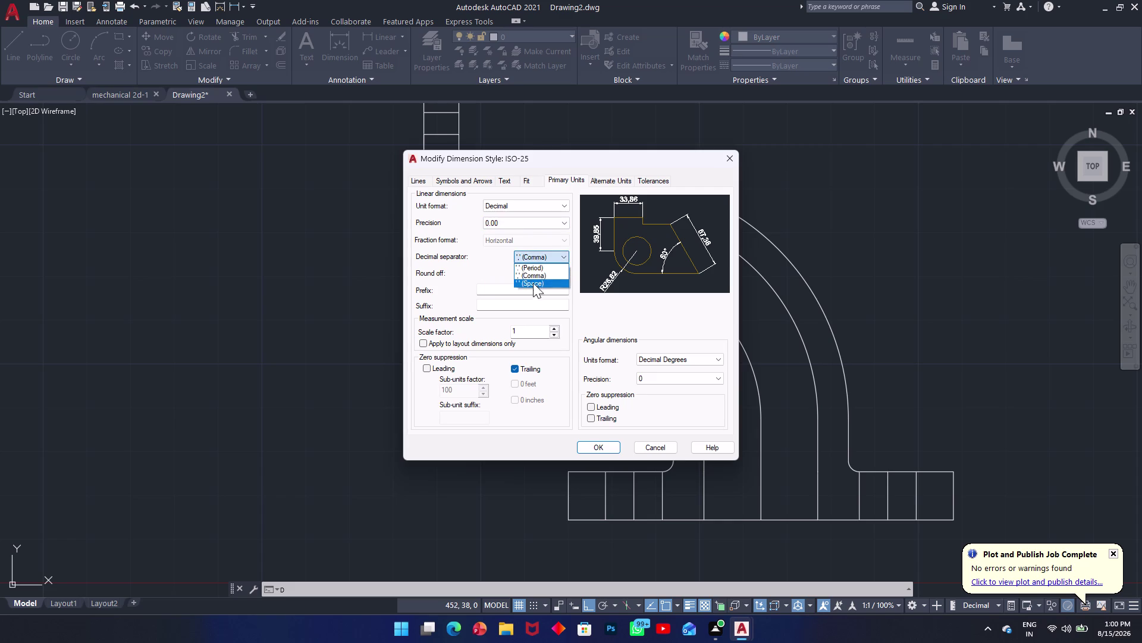
click(536, 270)
click(604, 444)
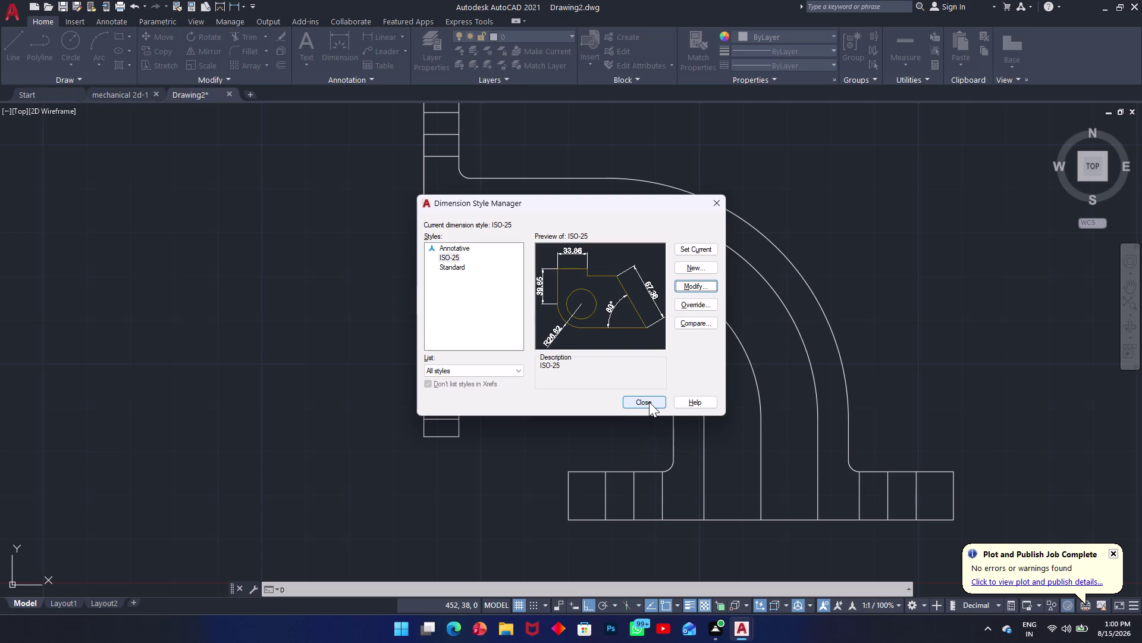
Make ISO-25 the current dimension style, close the manager, and enter LT.
click(691, 248)
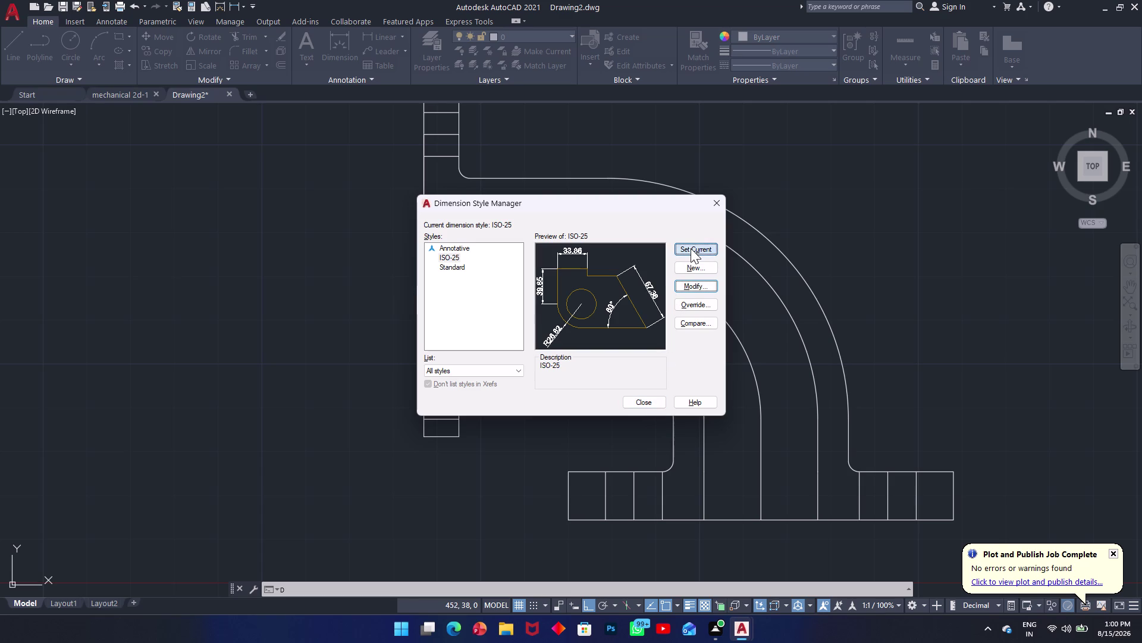
click(646, 401)
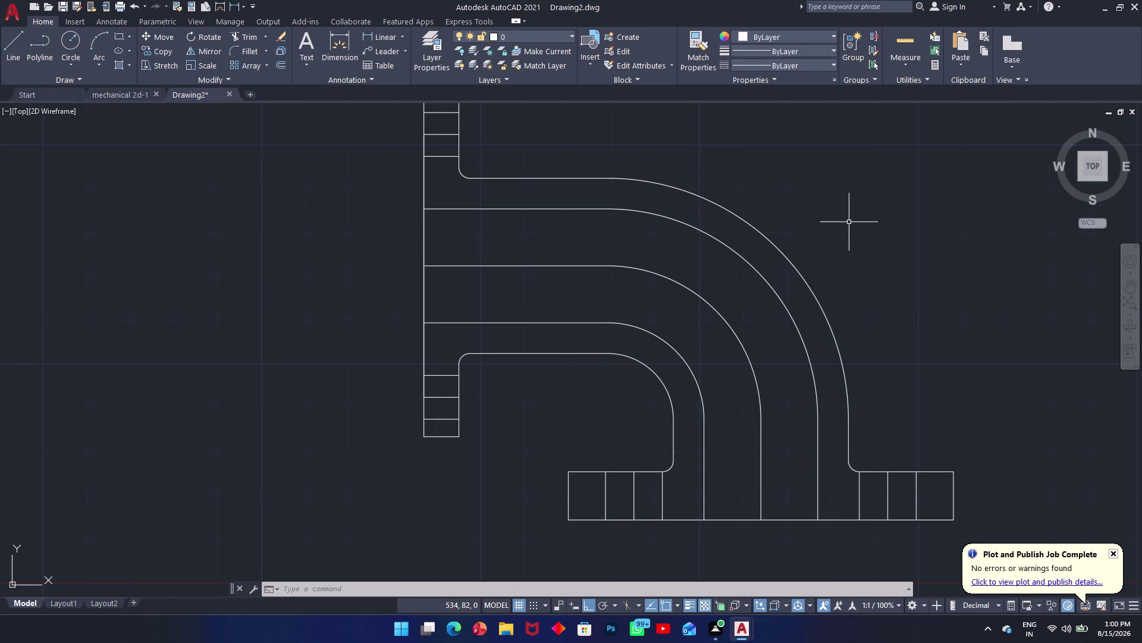
text(lt)
key(space)
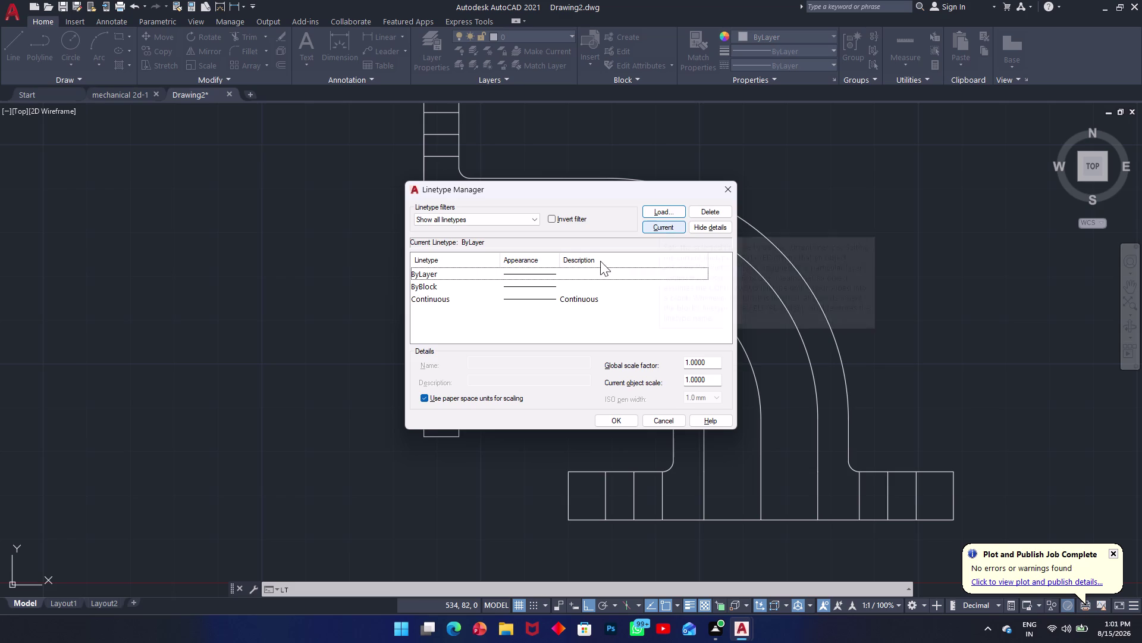
Load the ACAD_ISO02W100 linetype, make it current, and close the Linetype Manager.
click(668, 211)
click(588, 292)
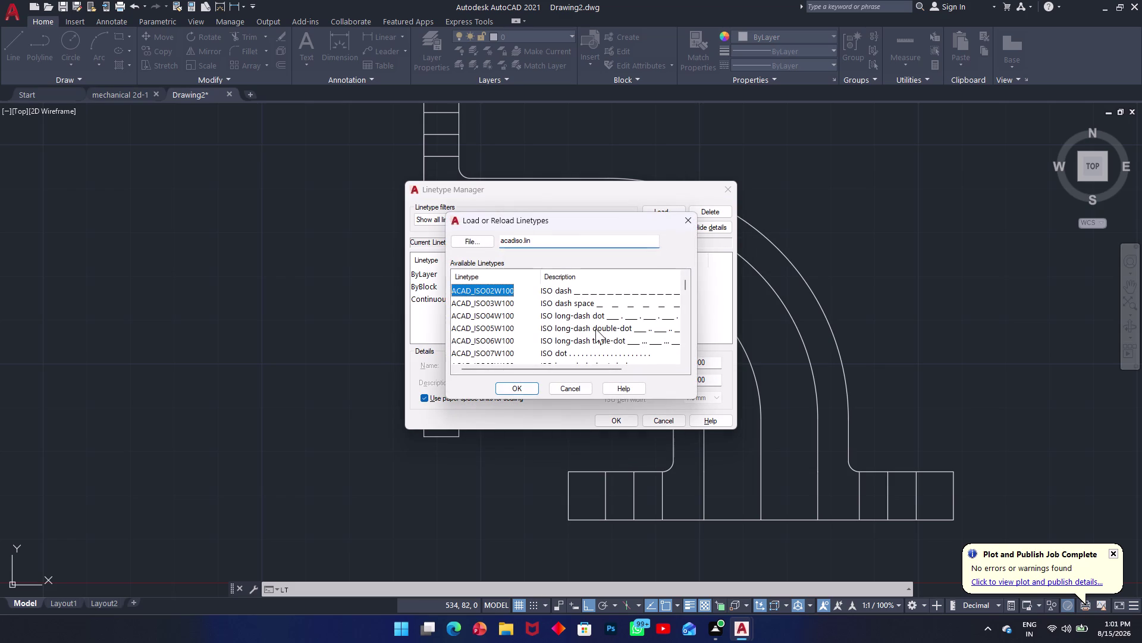
click(517, 389)
click(638, 298)
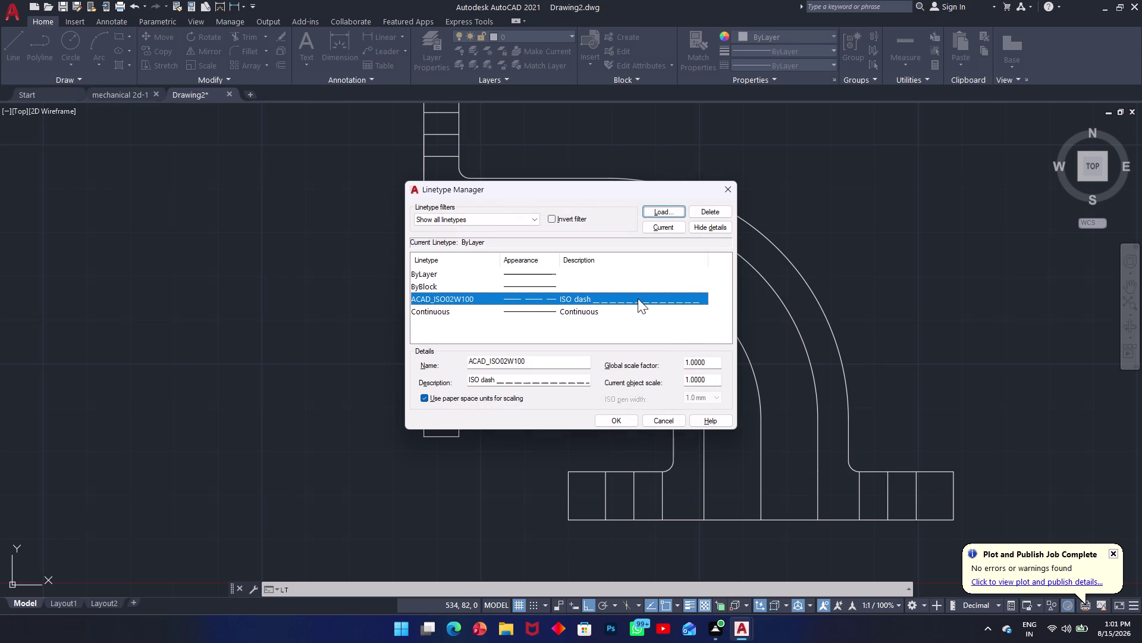
click(670, 230)
click(622, 416)
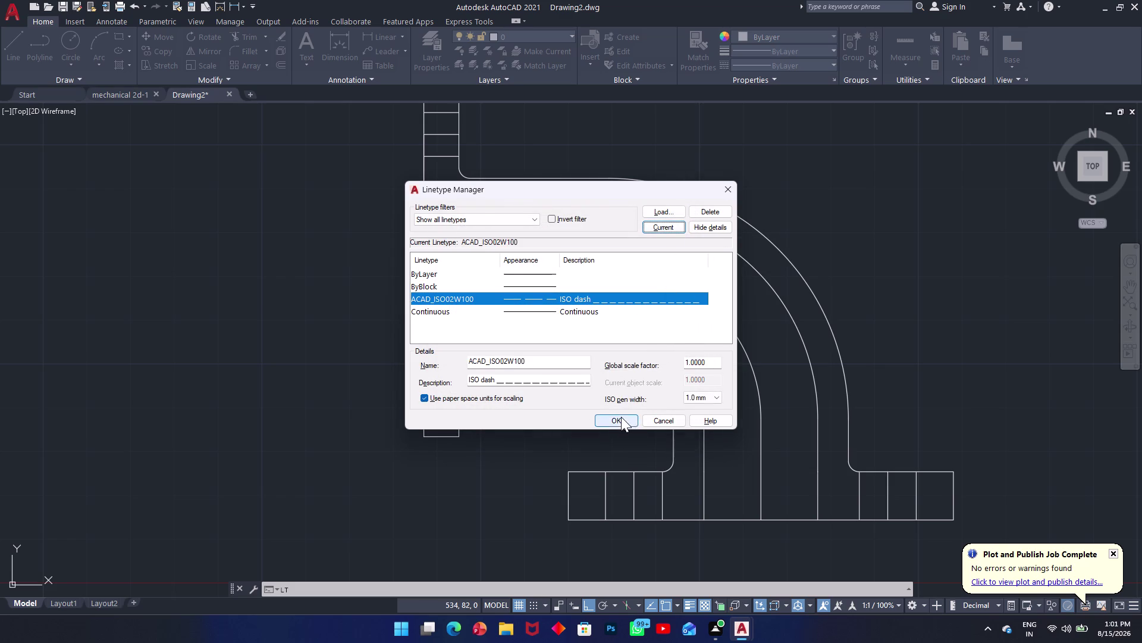
text(;)
key(space)
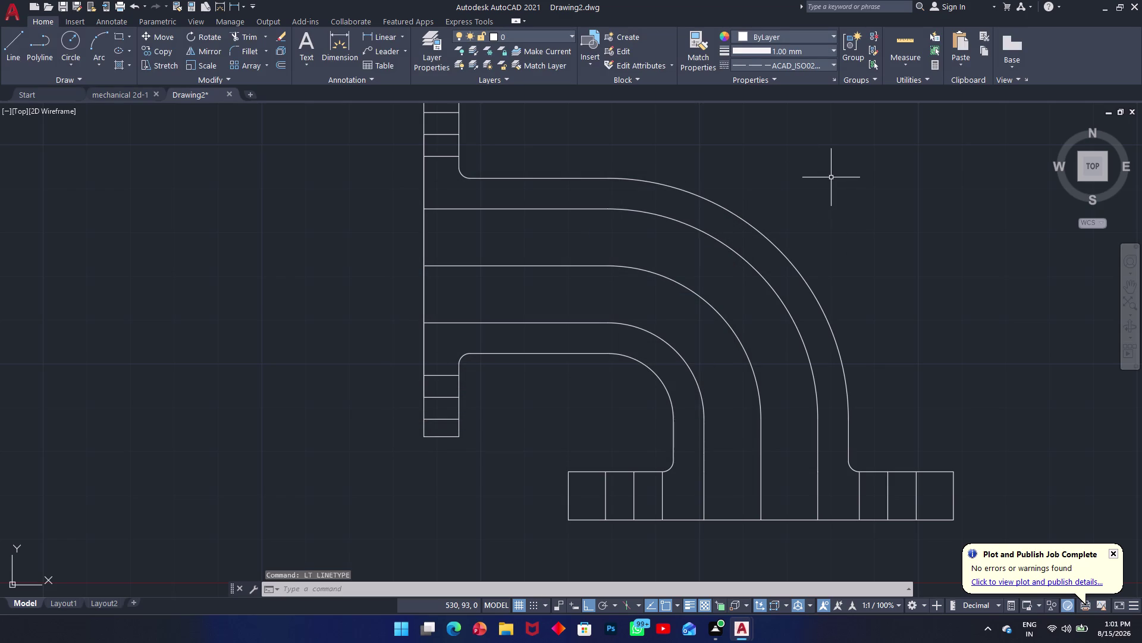
Draw a short dashed test line to the right of the elbow.
text(l)
key(space)
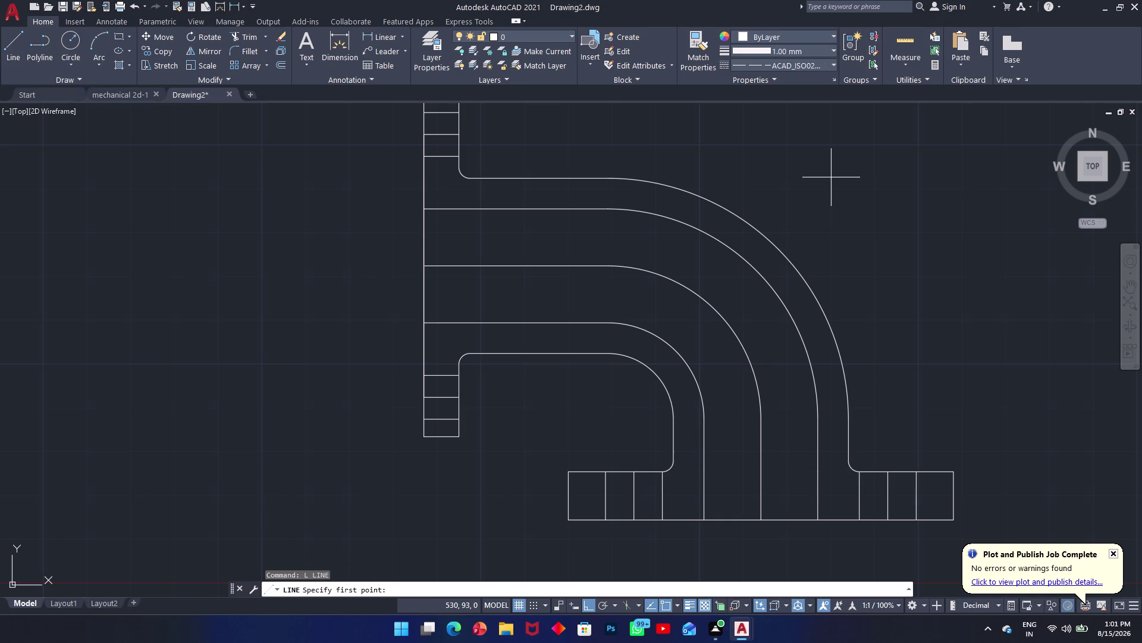
click(925, 192)
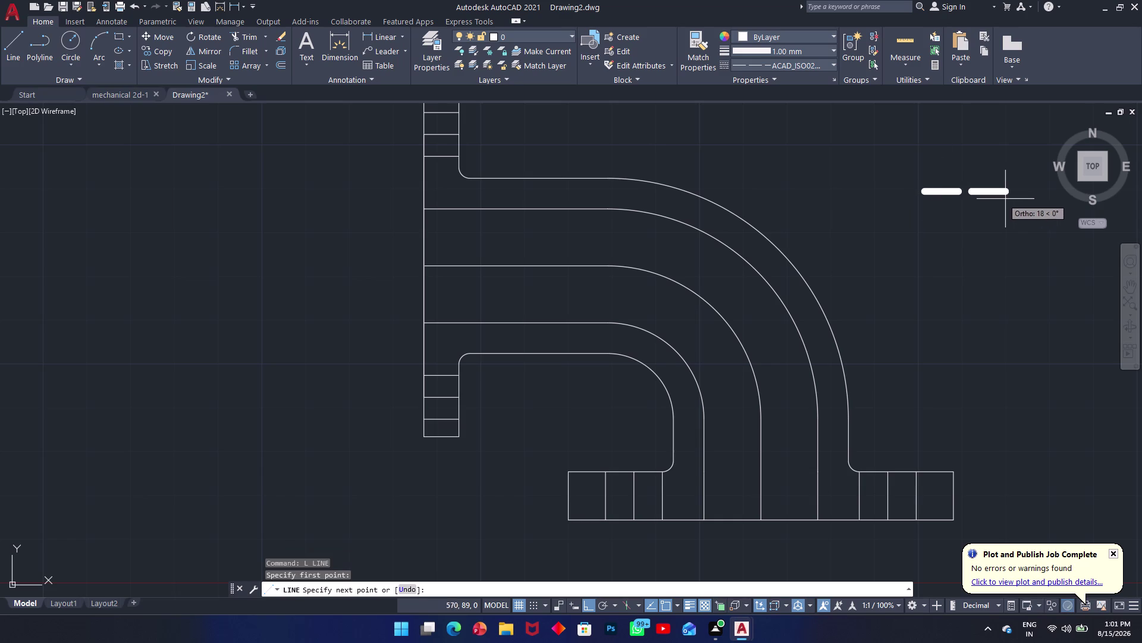
click(1030, 199)
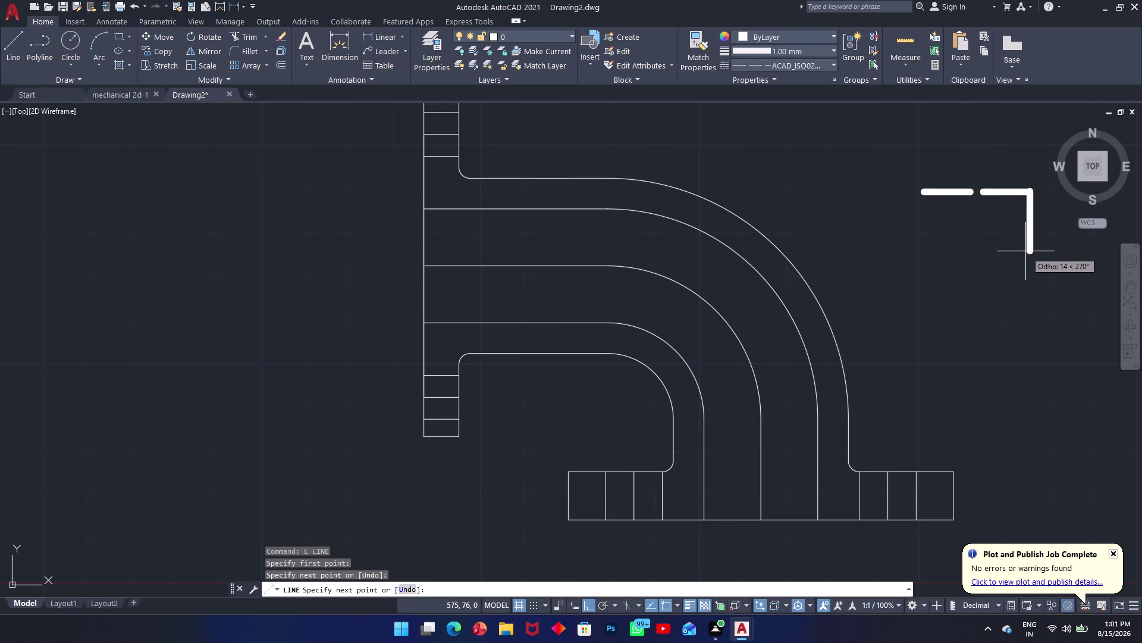
key(Escape)
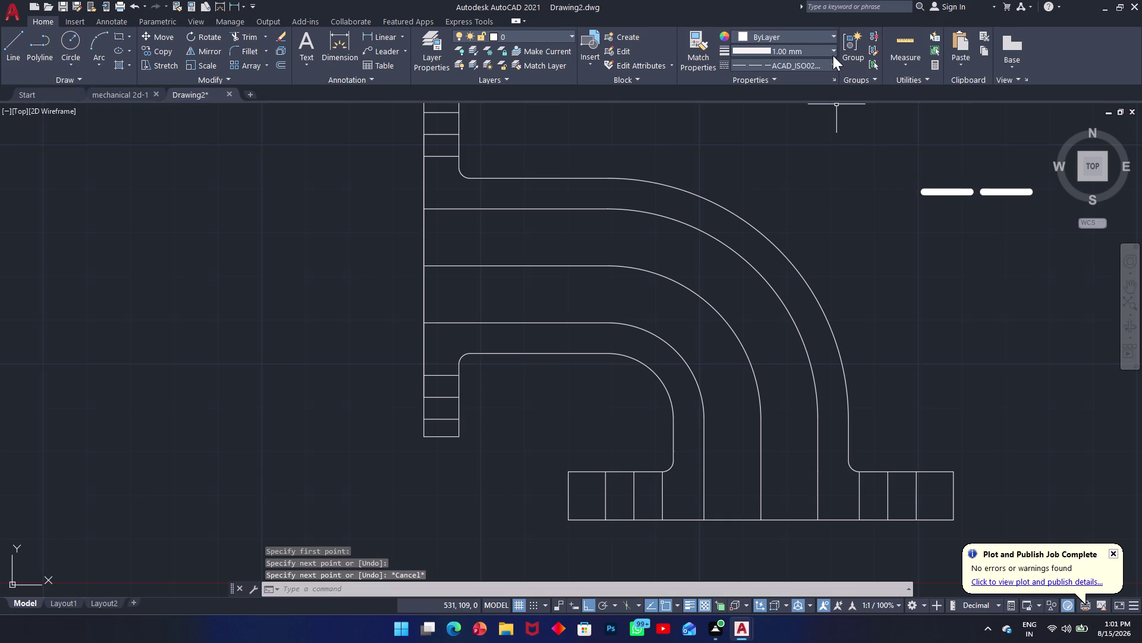
Set the current lineweight to ByLayer and delete the dashed test line.
click(833, 55)
click(833, 51)
click(833, 51)
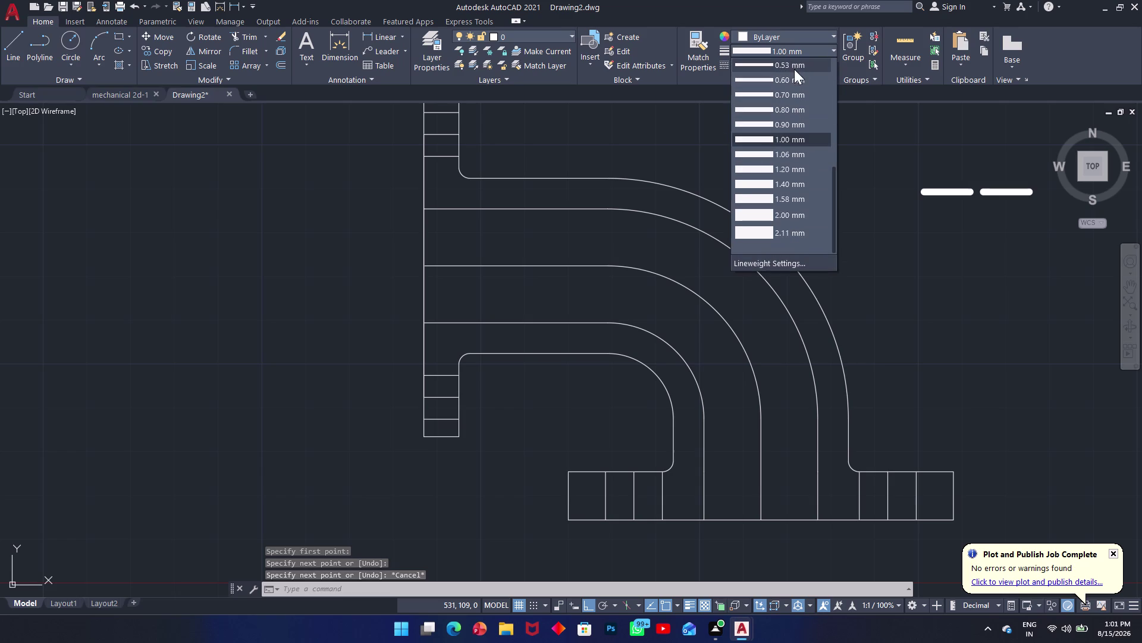
scroll(up, 3)
click(779, 65)
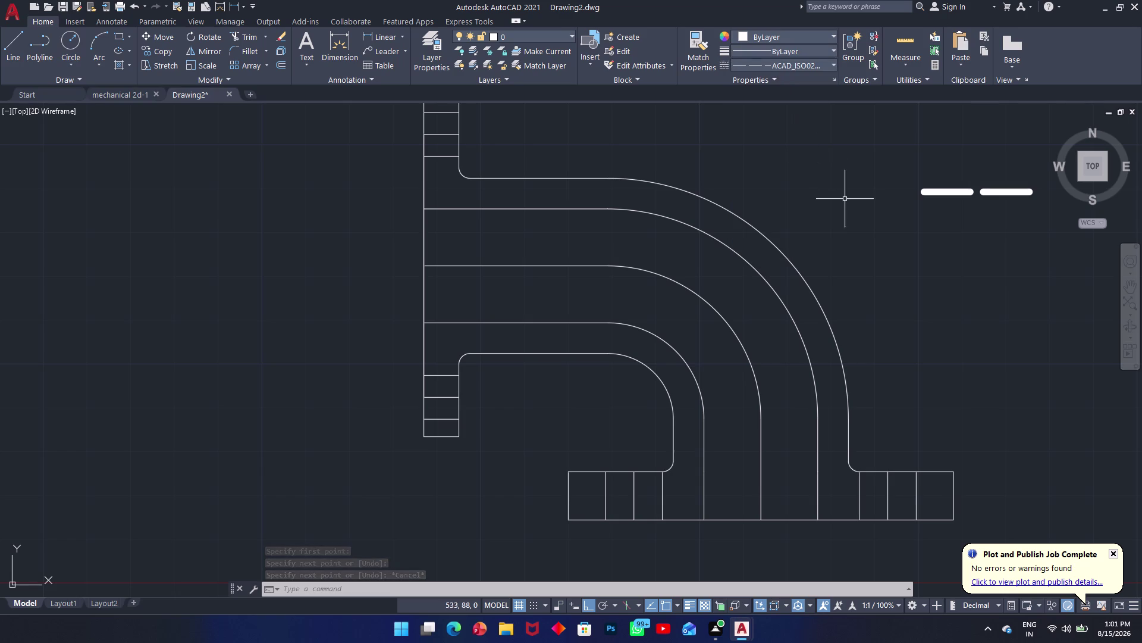
drag(972, 171, 958, 182)
click(913, 203)
key(Delete)
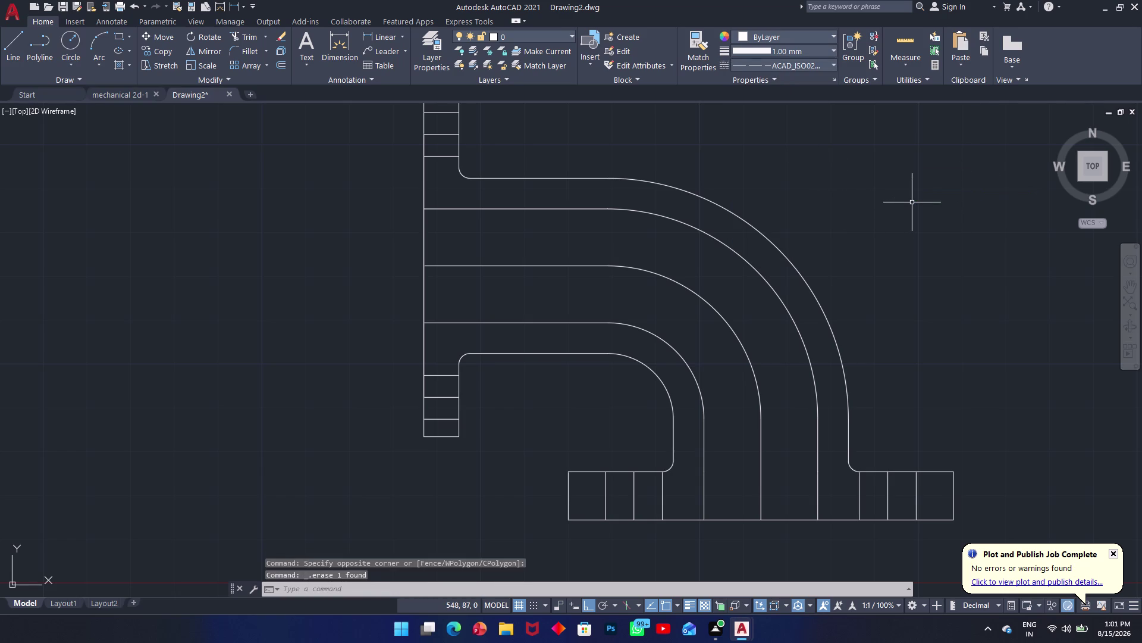
Draw a new dashed line to the right of the elbow.
text(l)
key(space)
click(913, 203)
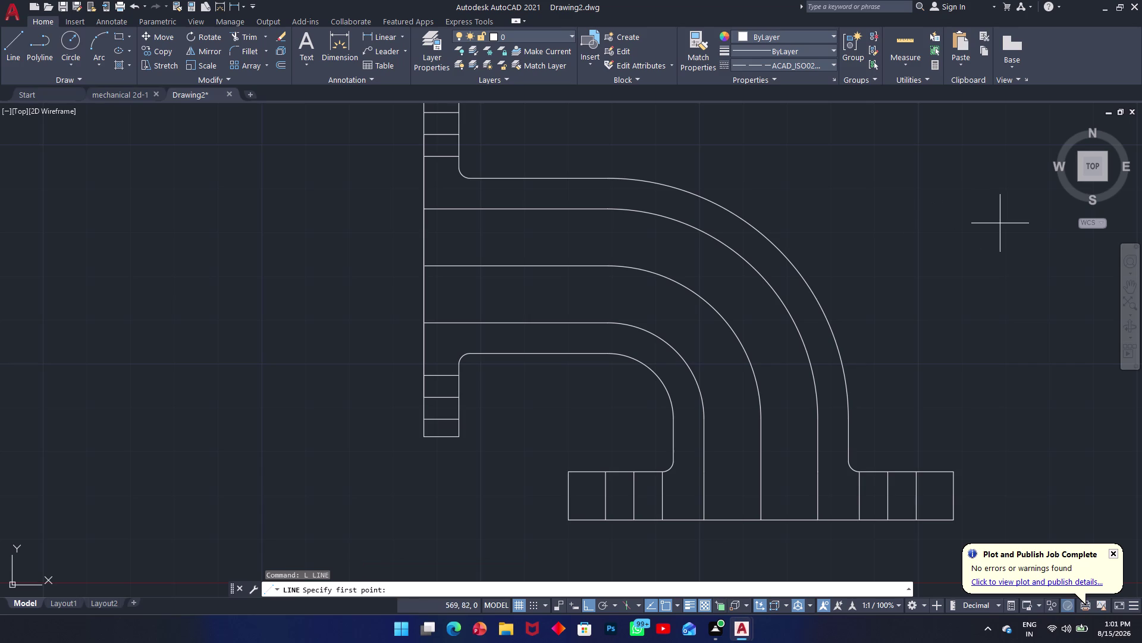
click(908, 180)
click(953, 249)
key(Escape)
key(F1)
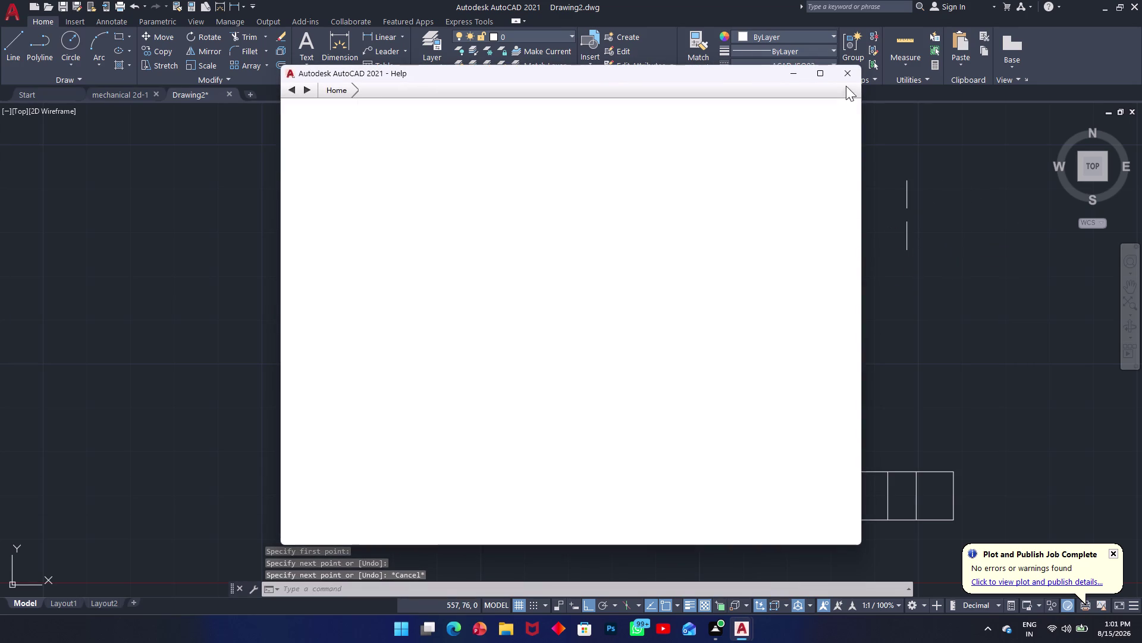
Start Match Properties (MA) from the drawing area.
click(846, 78)
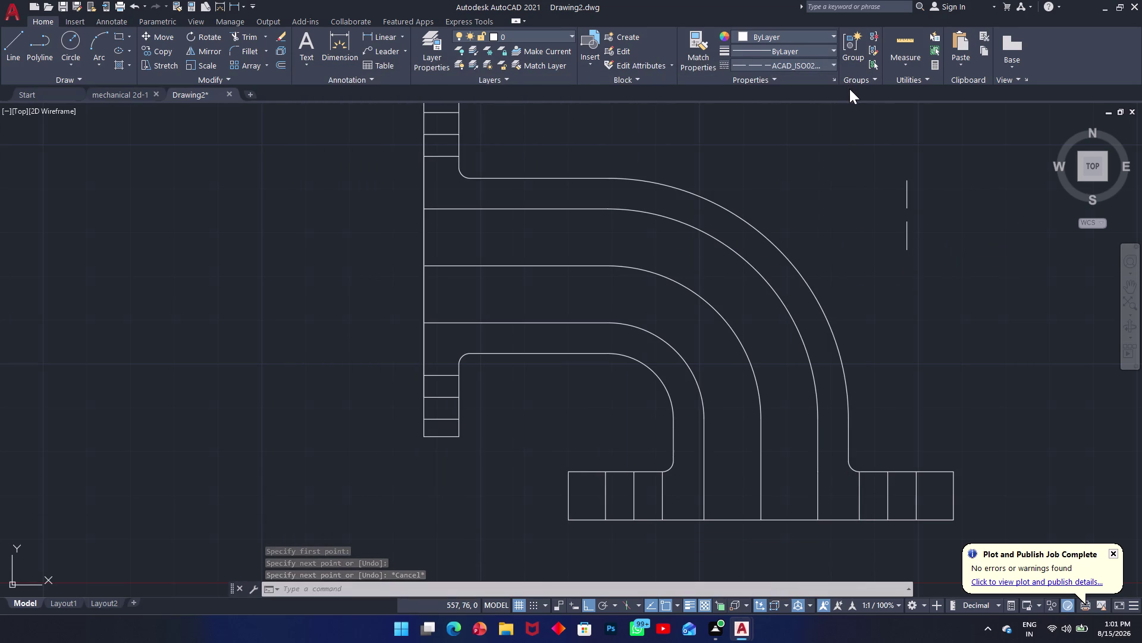
text(ma)
key(space)
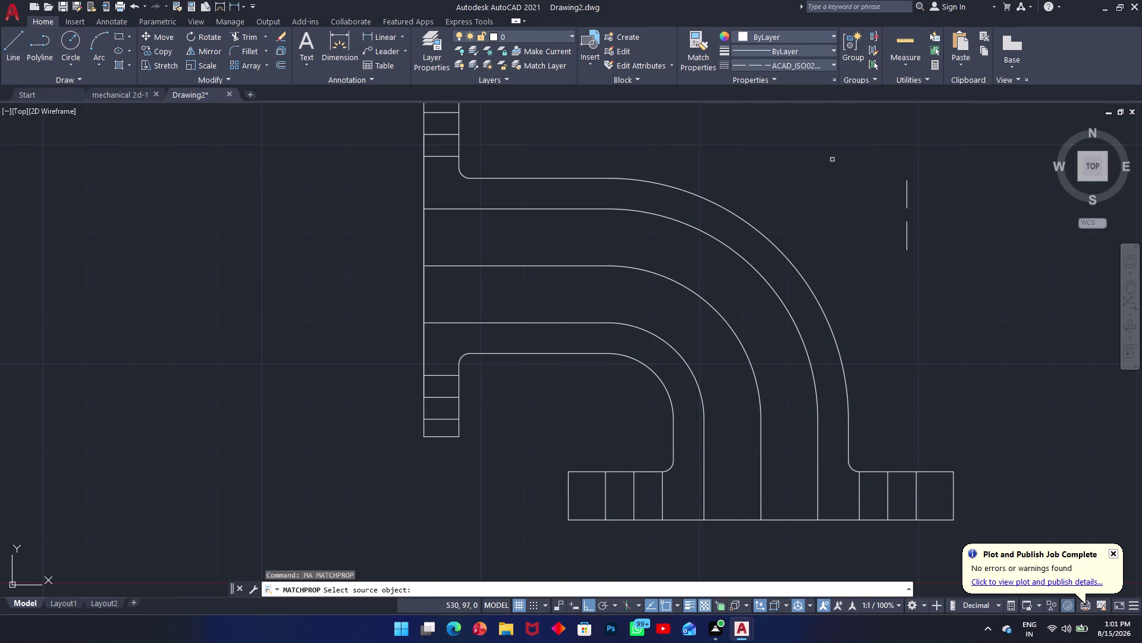
Pick the right centre line as source, cancel matching, then zoom and reselect upper lines.
click(908, 242)
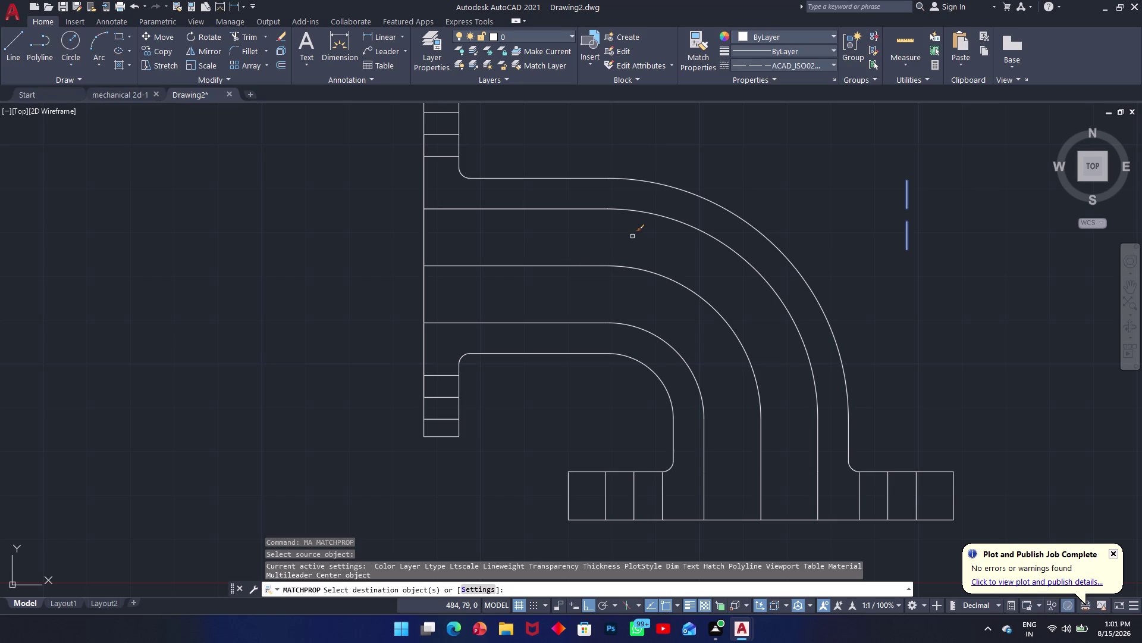
key(Escape)
click(853, 160)
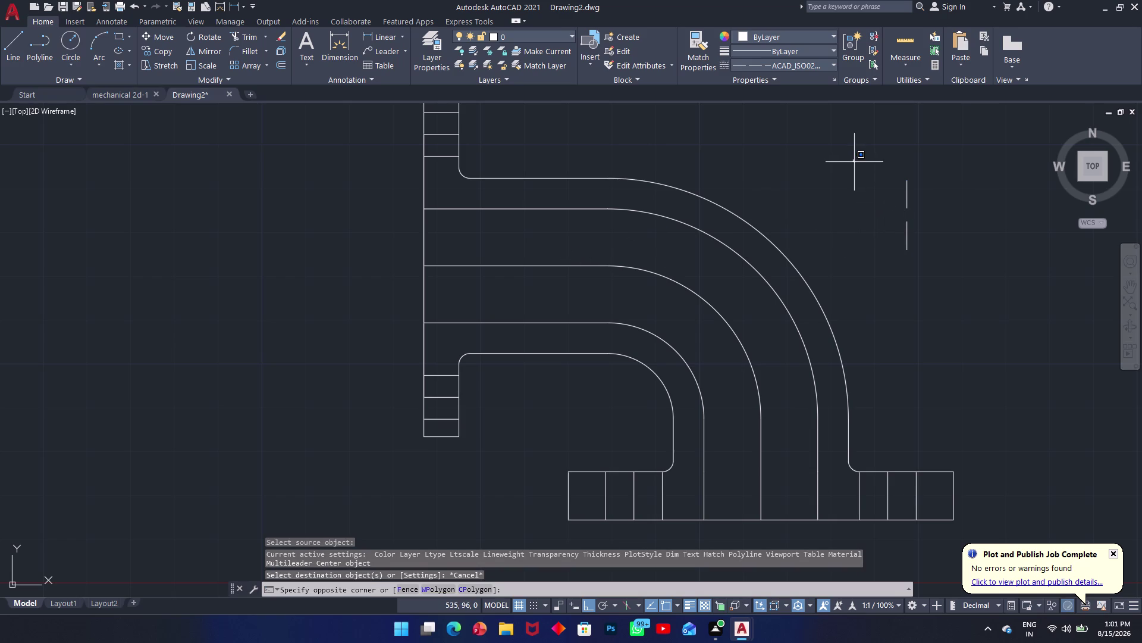
click(861, 210)
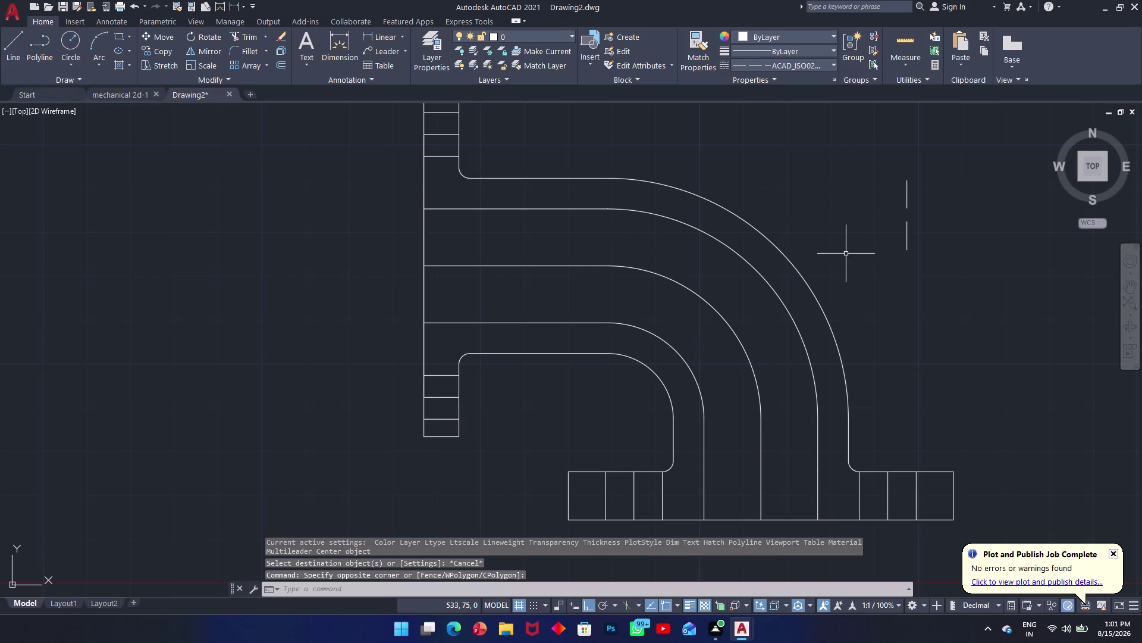
scroll(down, 3)
scroll(up, 3)
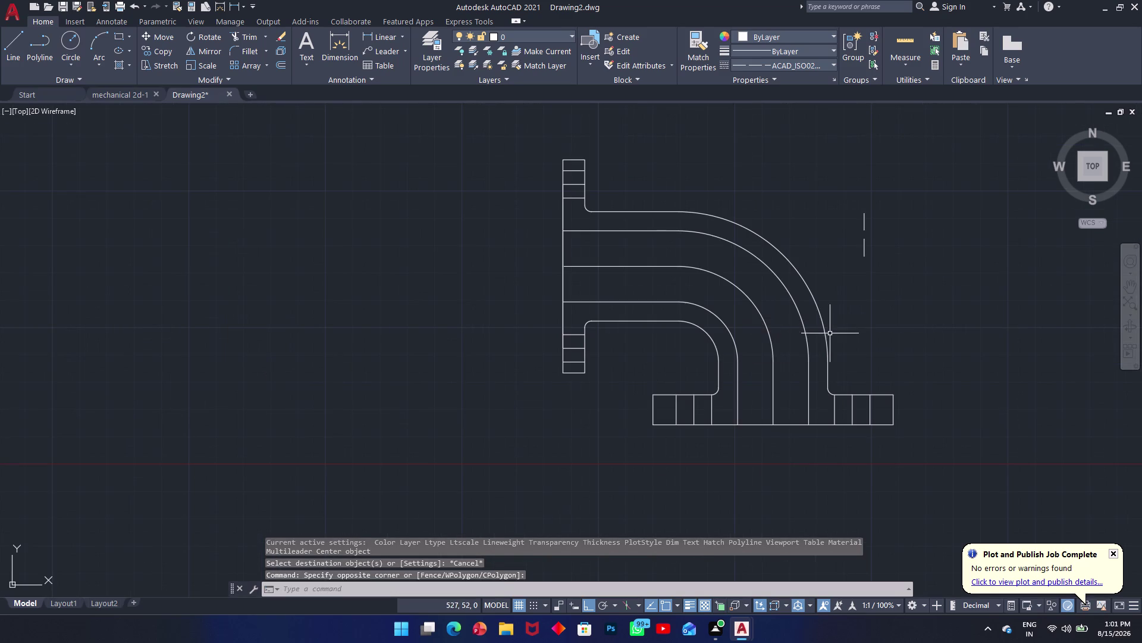
drag(820, 139, 792, 145)
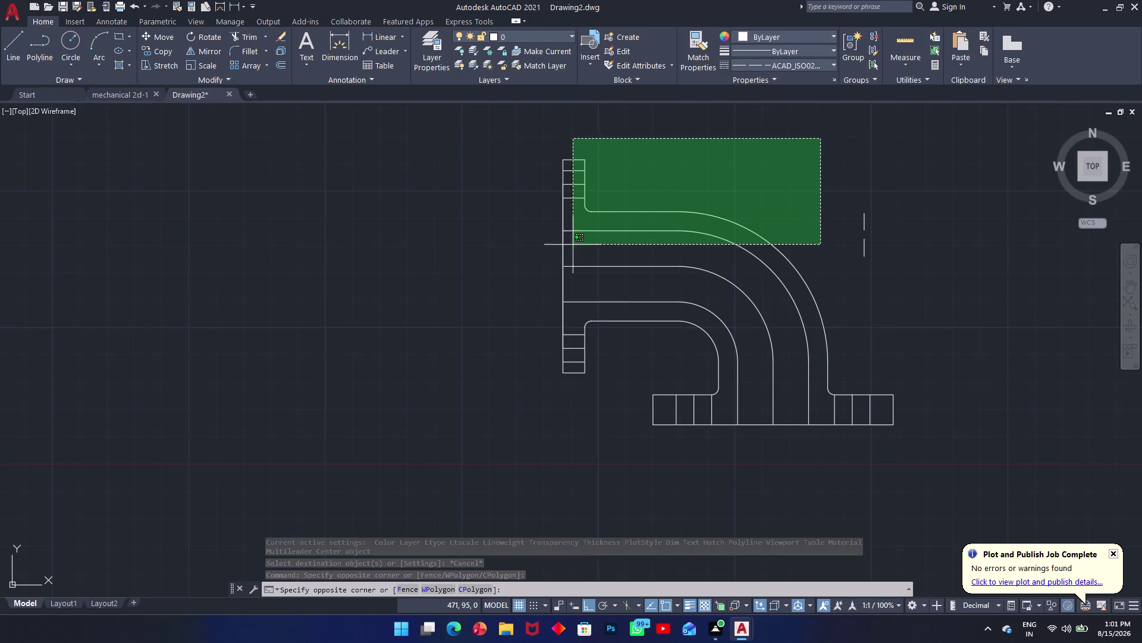
Select the upper elbow and right flange lines and run JOIN on them.
click(490, 469)
click(954, 372)
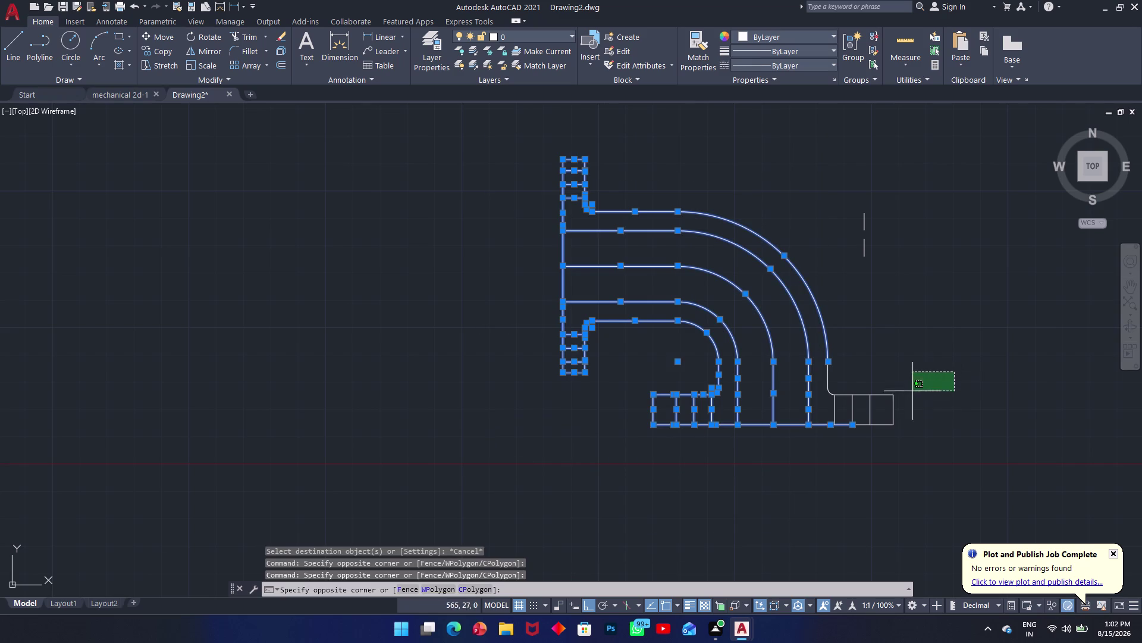
click(827, 443)
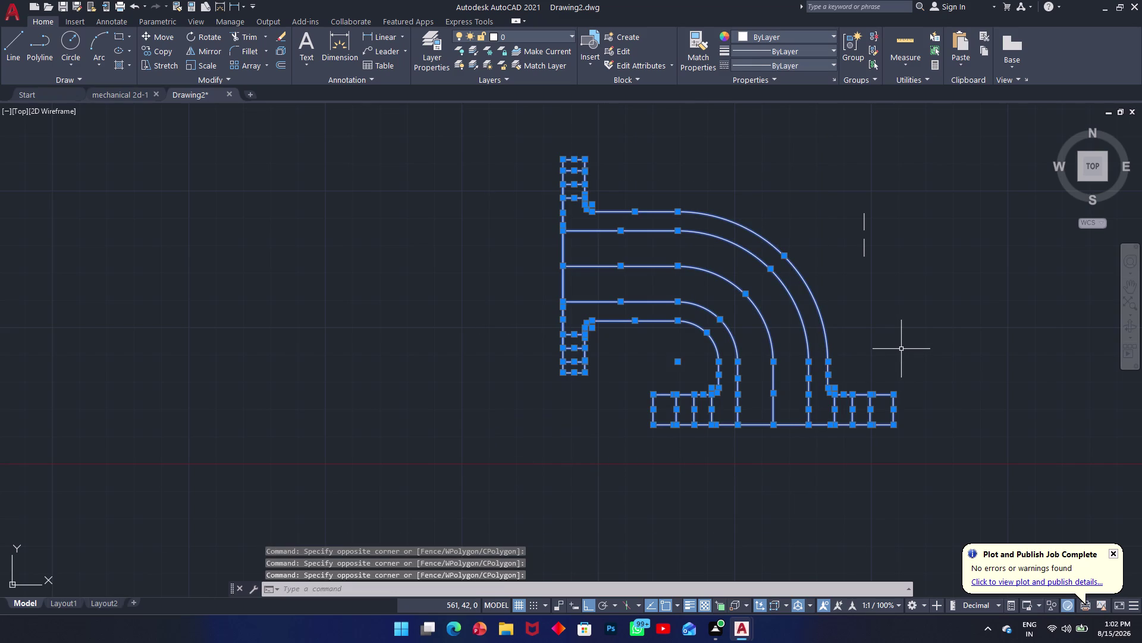
text(j)
key(space)
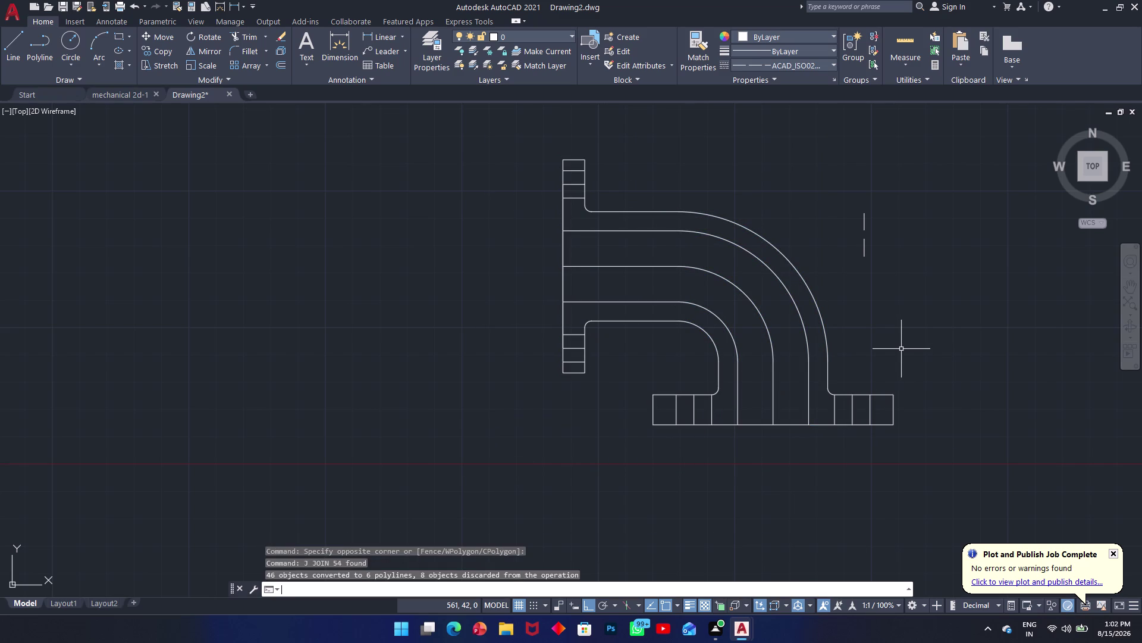
Select the elbow profiles together with the bottom and lower left flange lines.
drag(801, 225, 796, 227)
click(746, 260)
drag(954, 365, 951, 366)
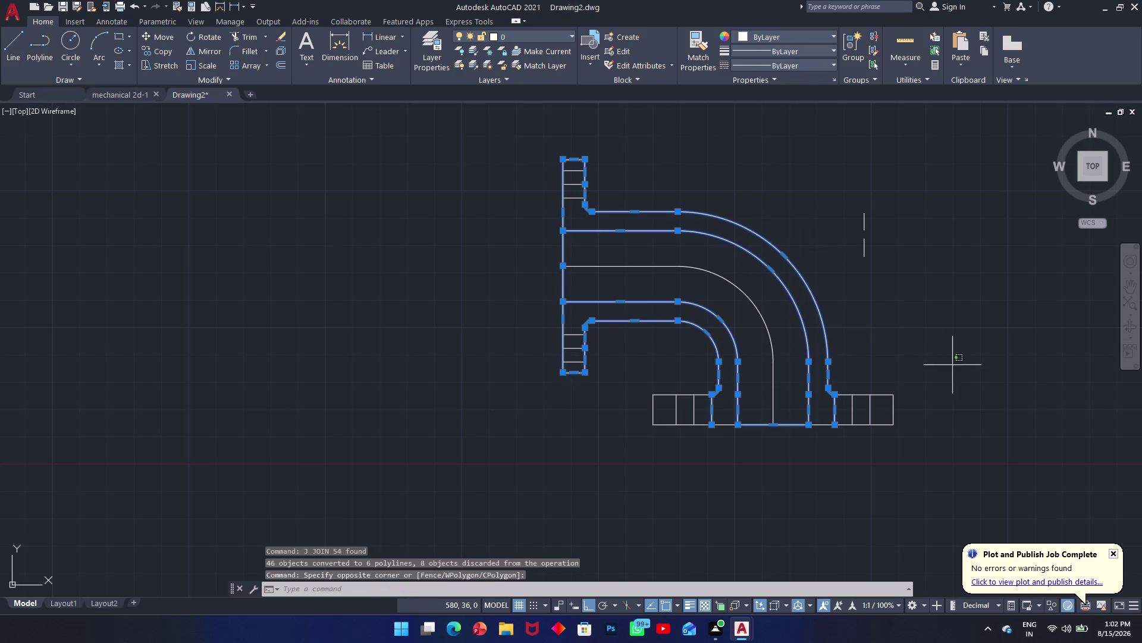
drag(950, 366, 934, 378)
click(868, 441)
drag(706, 385, 696, 392)
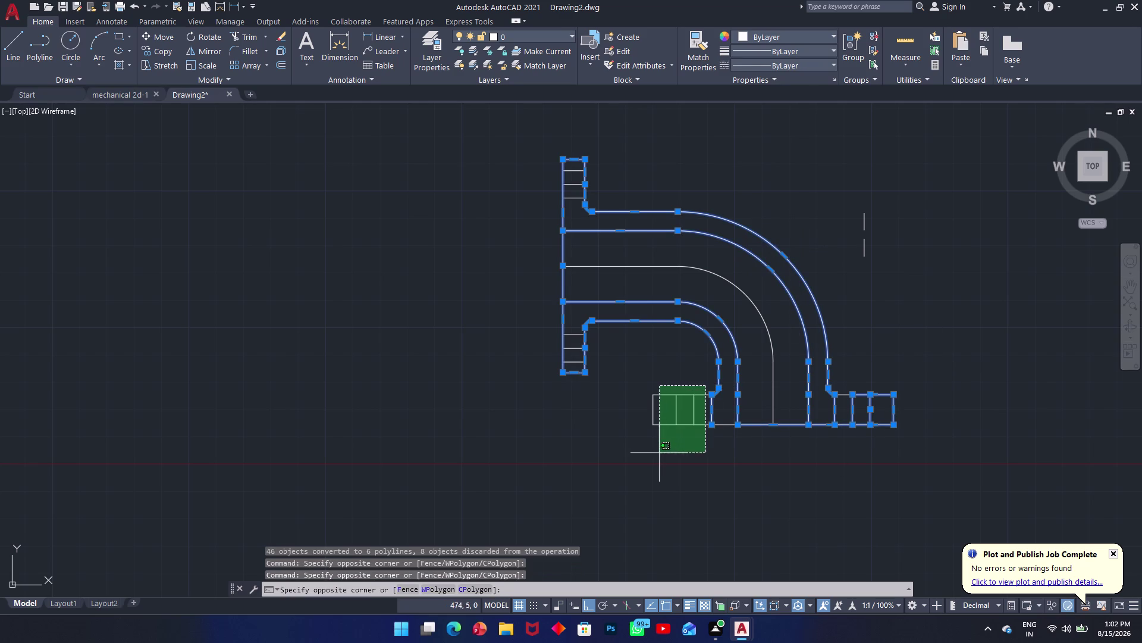
click(656, 453)
drag(578, 329, 574, 337)
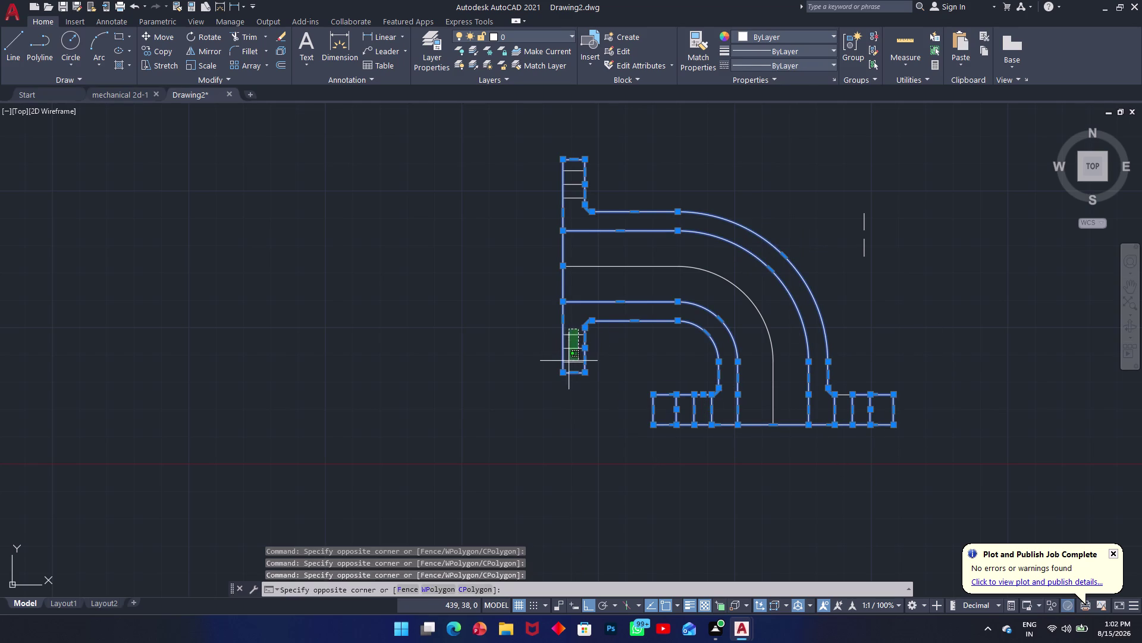
click(569, 361)
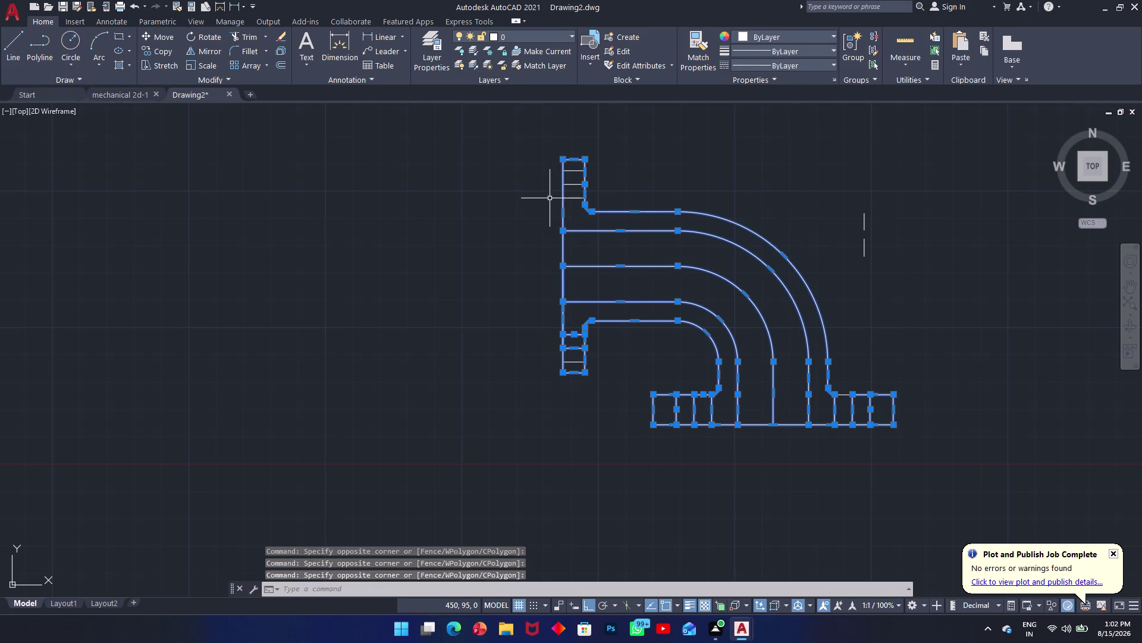
Add the top flange lines to the selection and JOIN them.
click(575, 171)
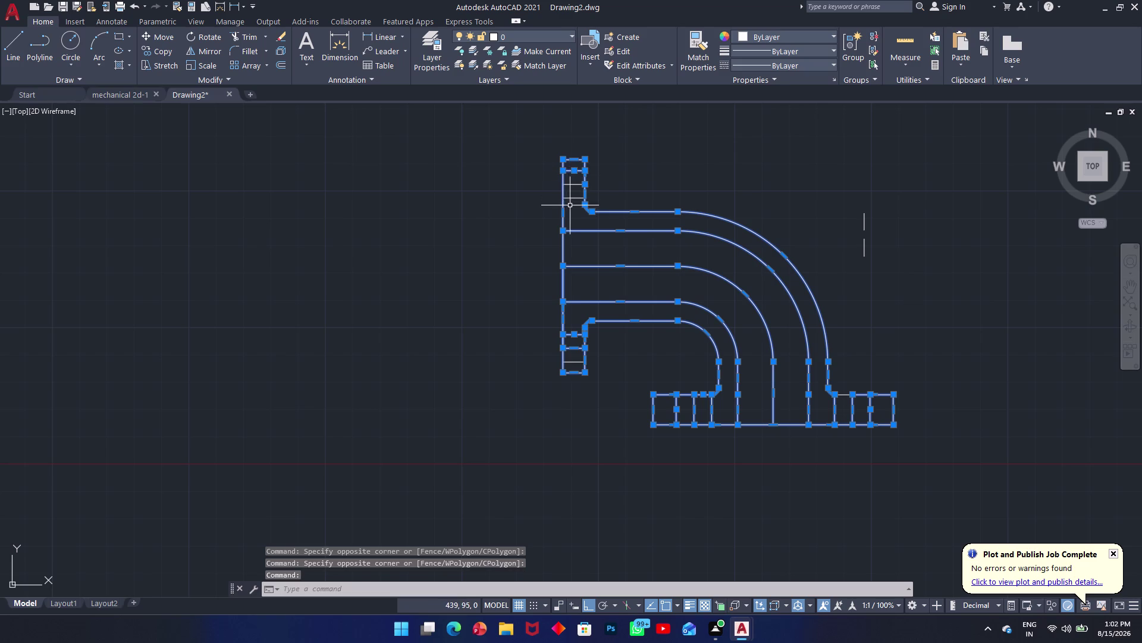
click(575, 184)
click(571, 201)
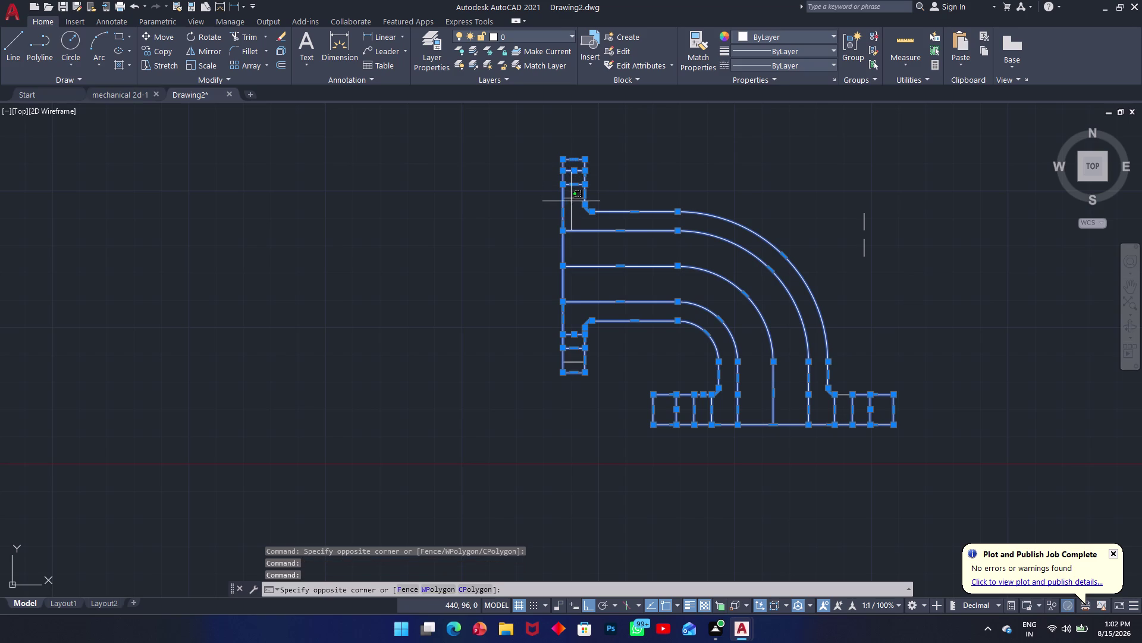
click(573, 192)
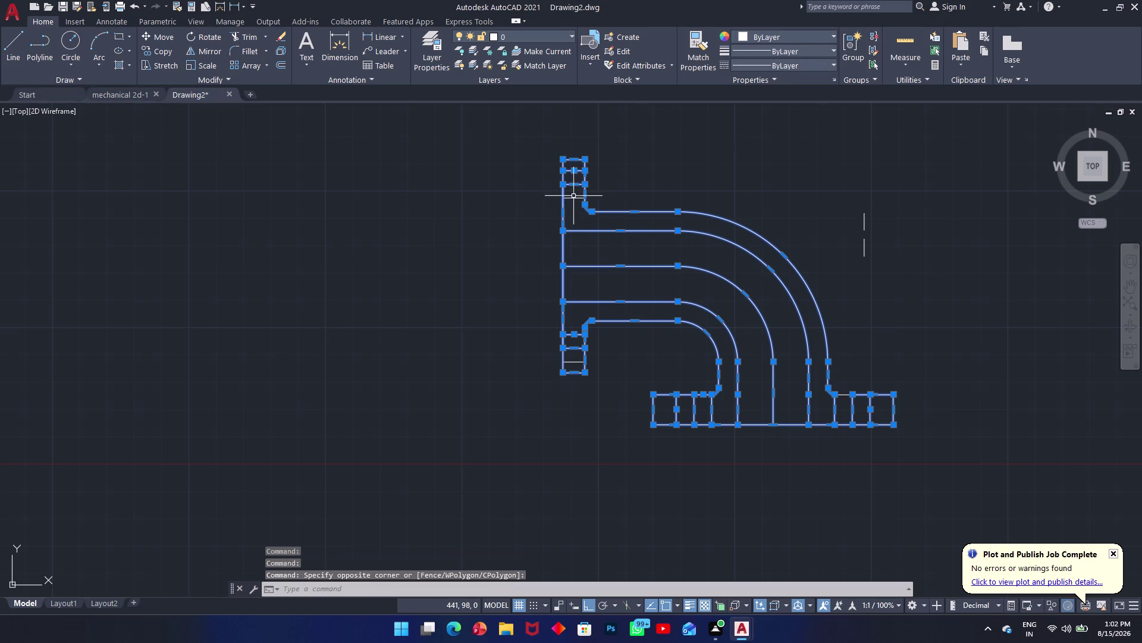
click(574, 200)
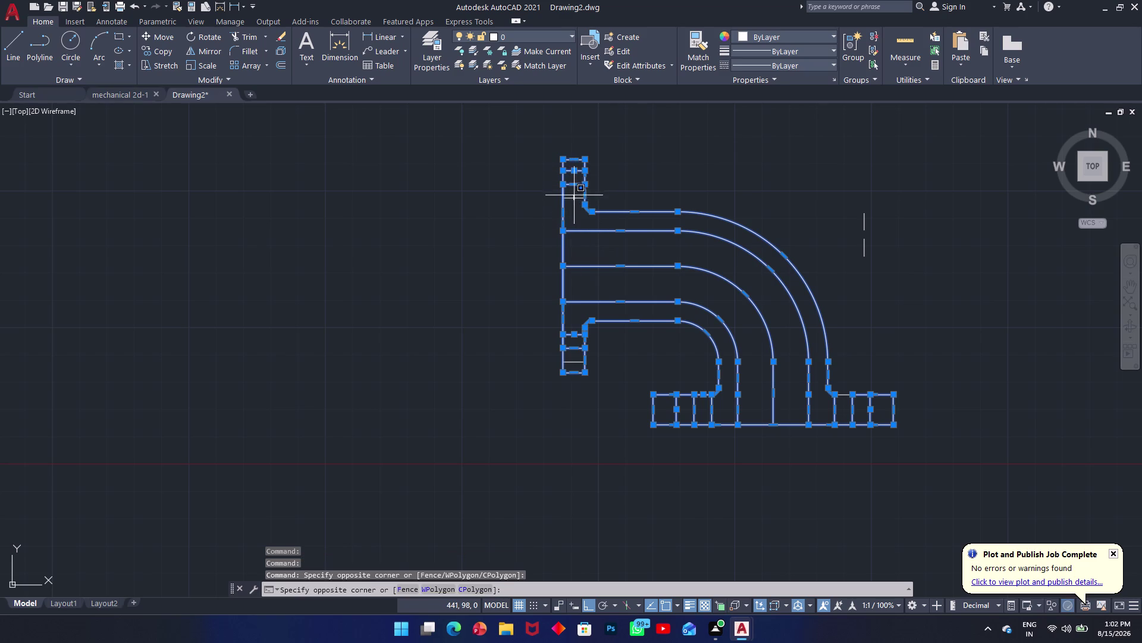
click(573, 194)
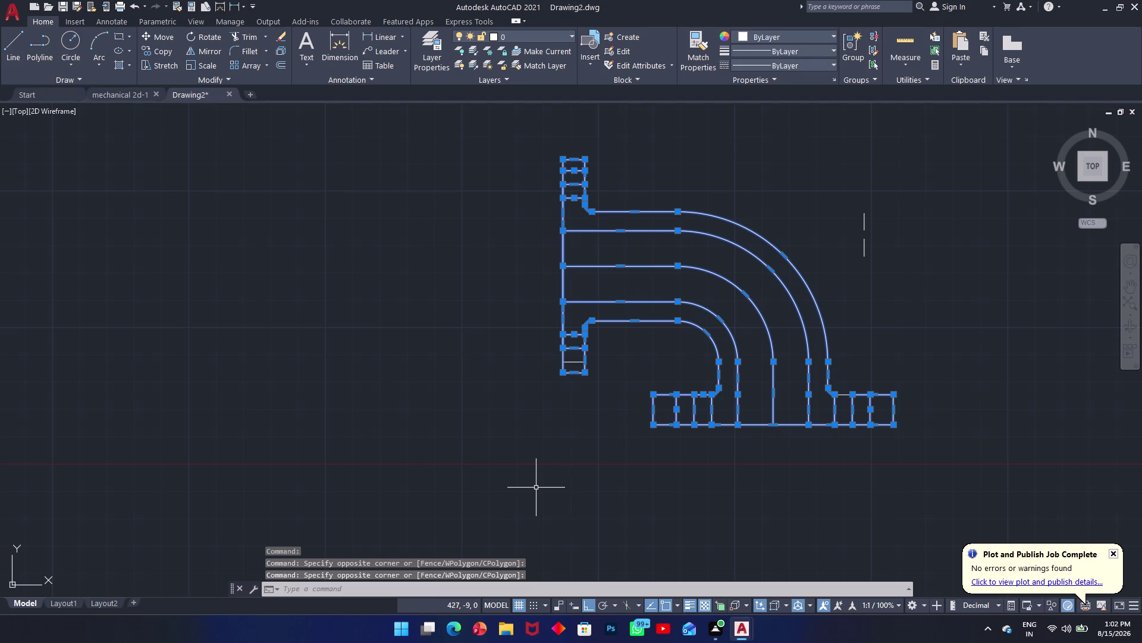
text(j)
key(space)
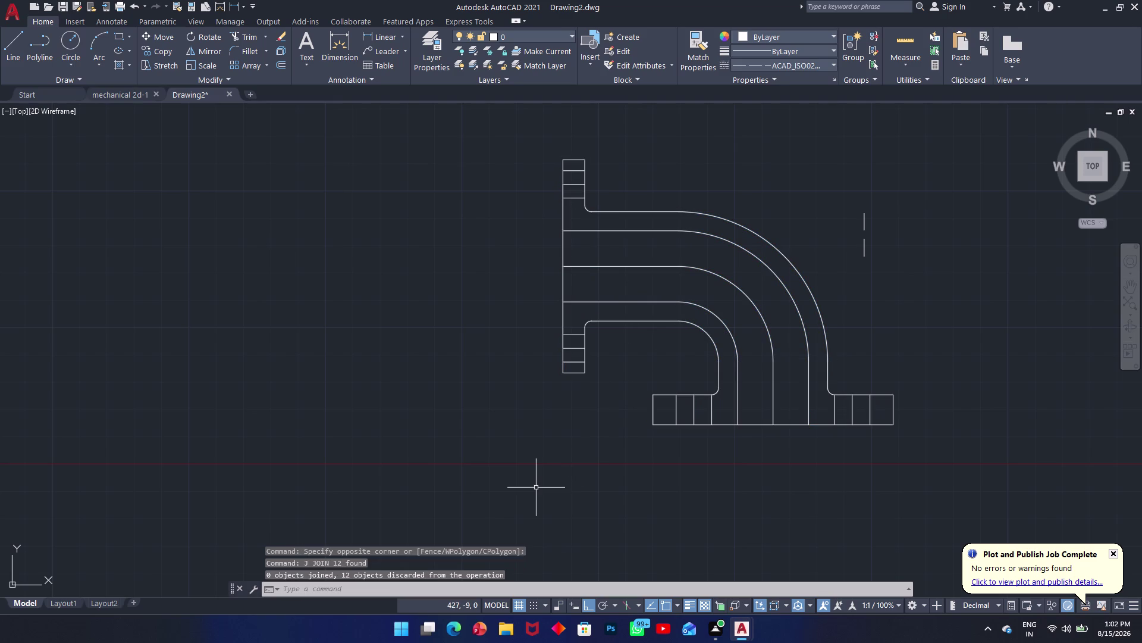
Reselect the outer and inner elbow profiles and lower left flange lines, then deselect.
click(890, 364)
click(825, 412)
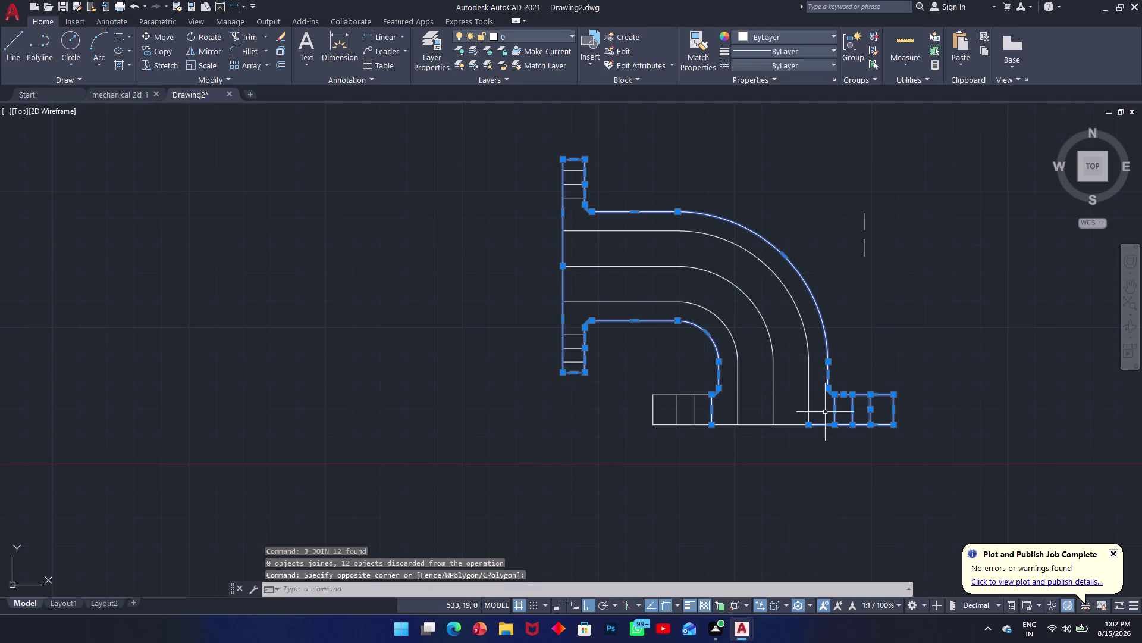
click(816, 309)
click(738, 345)
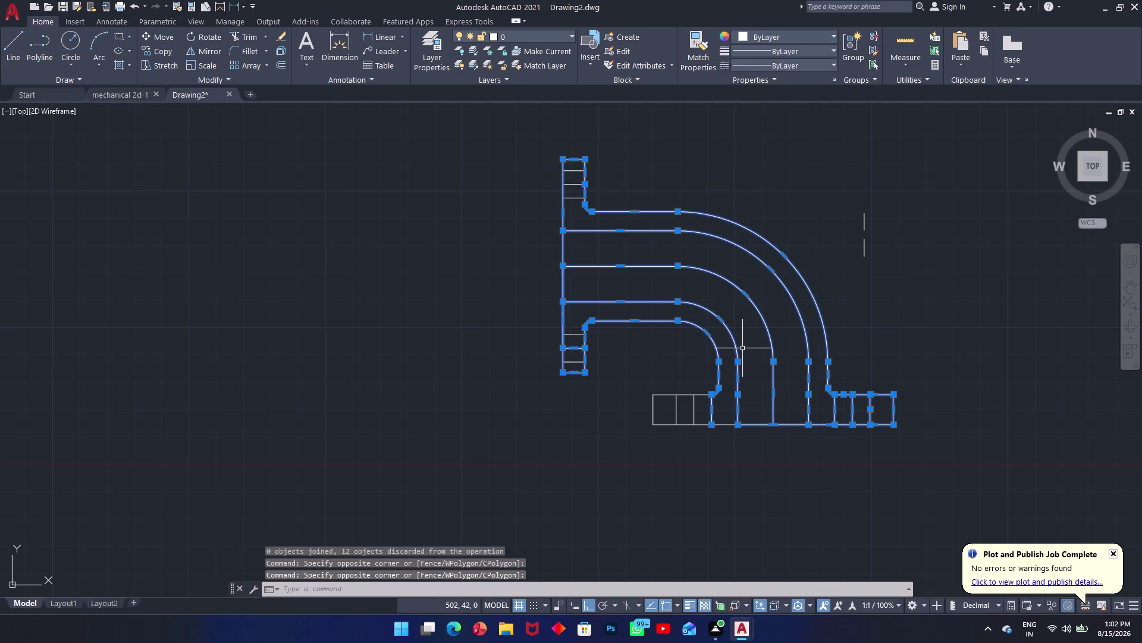
drag(688, 389, 684, 394)
click(639, 440)
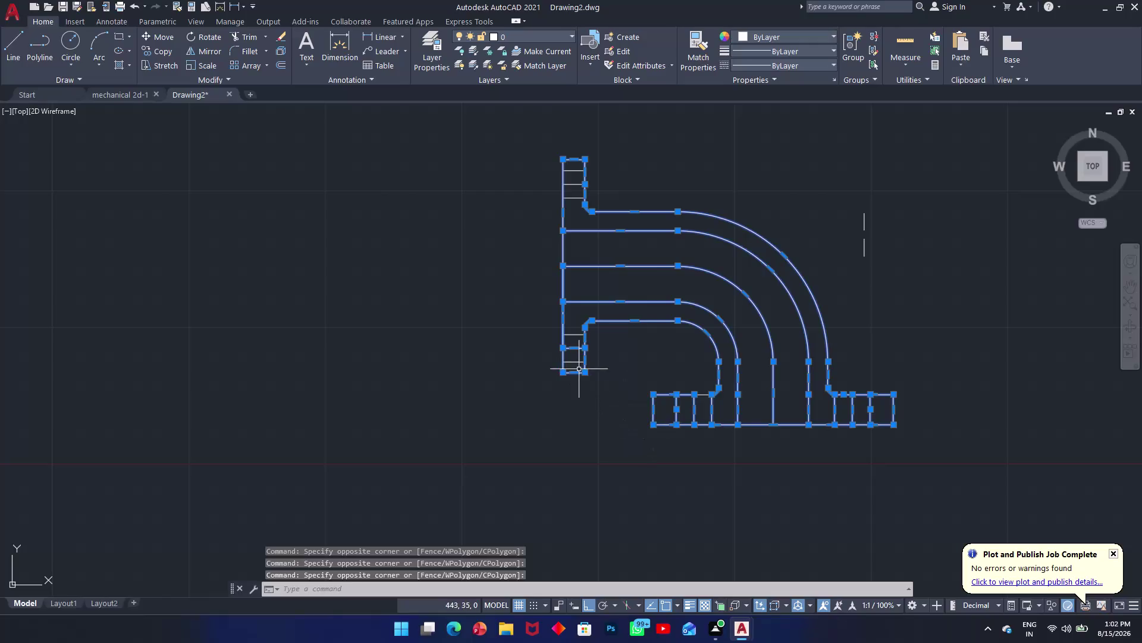
key(Escape)
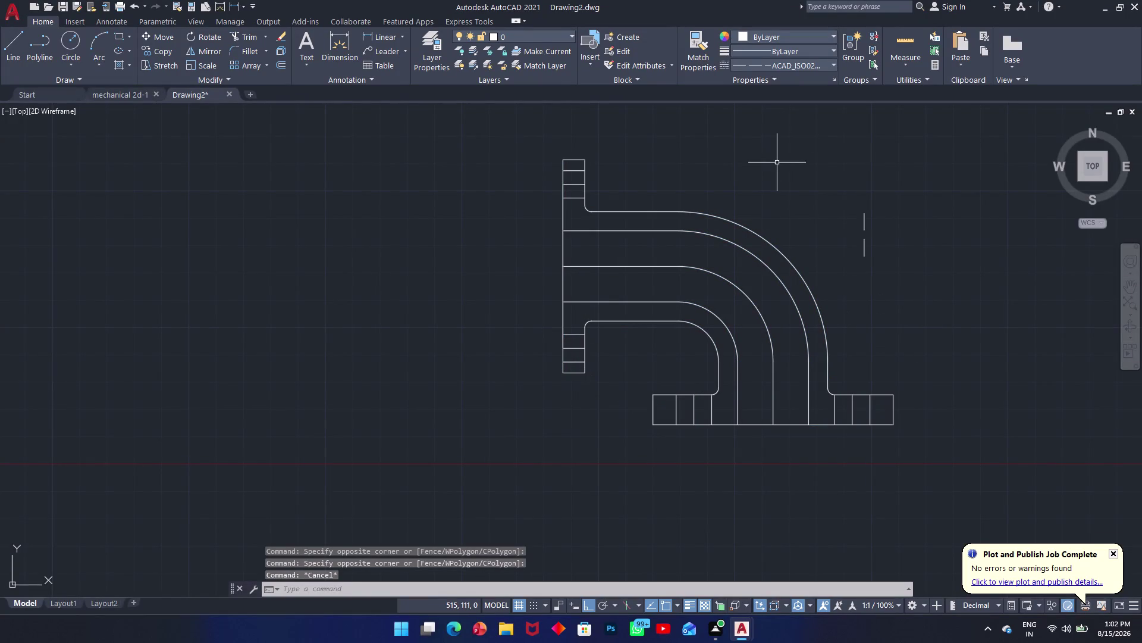
Match the right-hand centre line's dashed style onto the middle elbow line and left flange edges.
text(ma)
key(space)
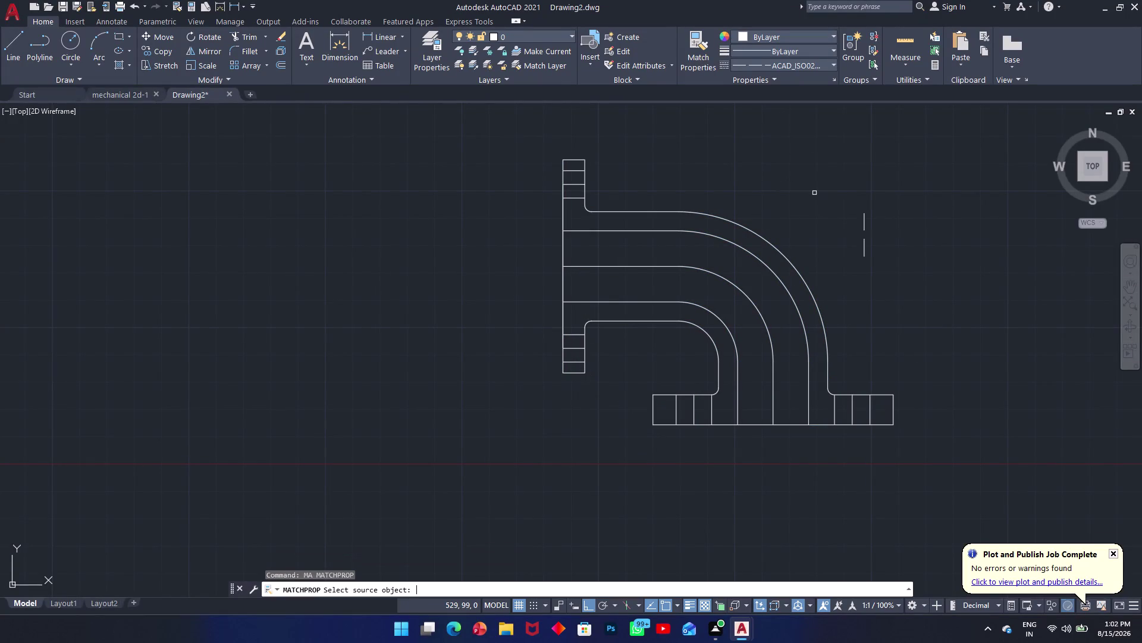
click(867, 232)
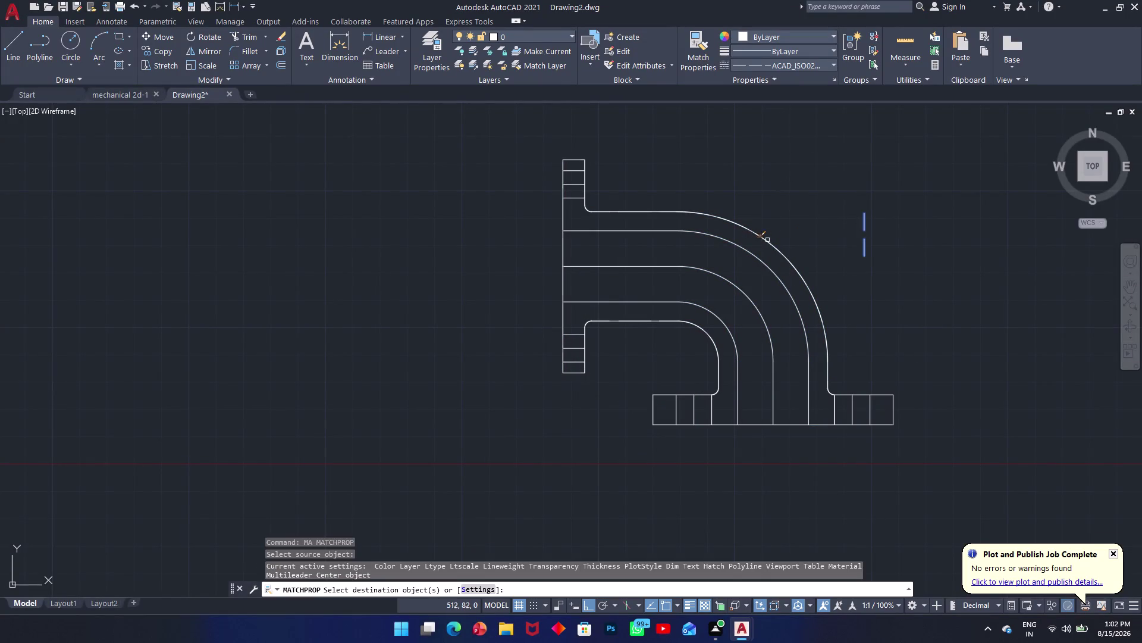
click(707, 272)
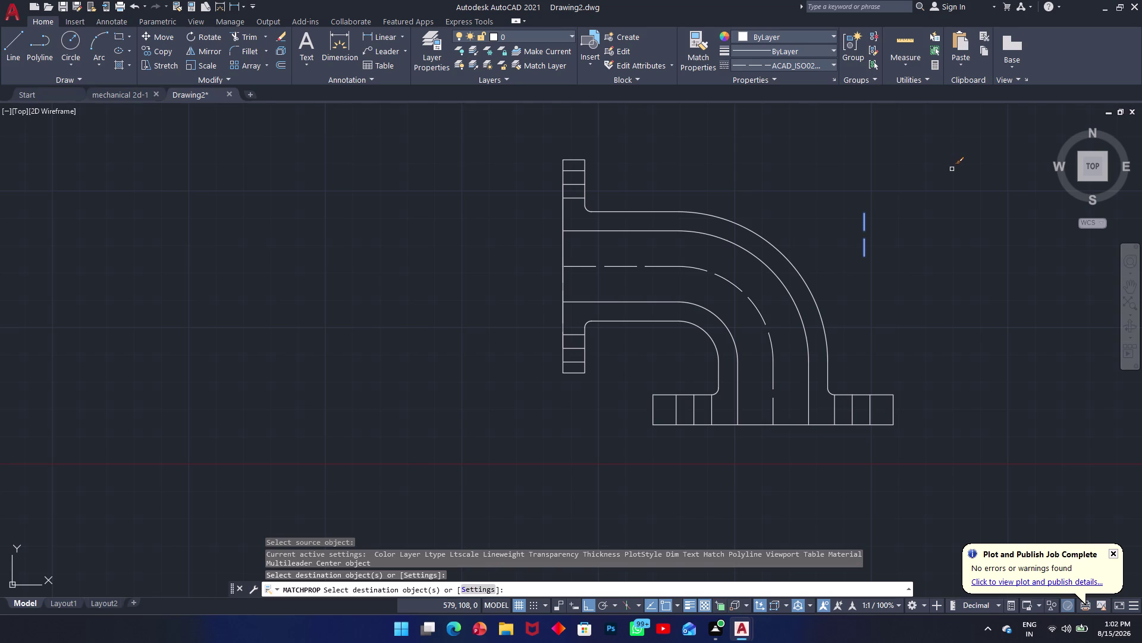
click(572, 185)
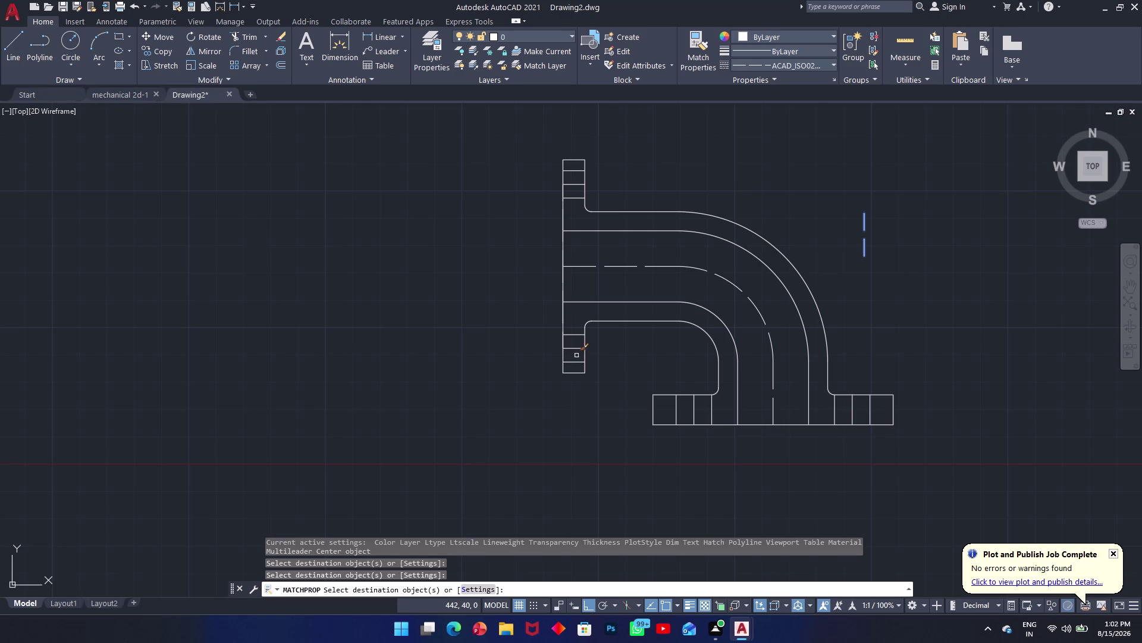
click(576, 351)
click(573, 344)
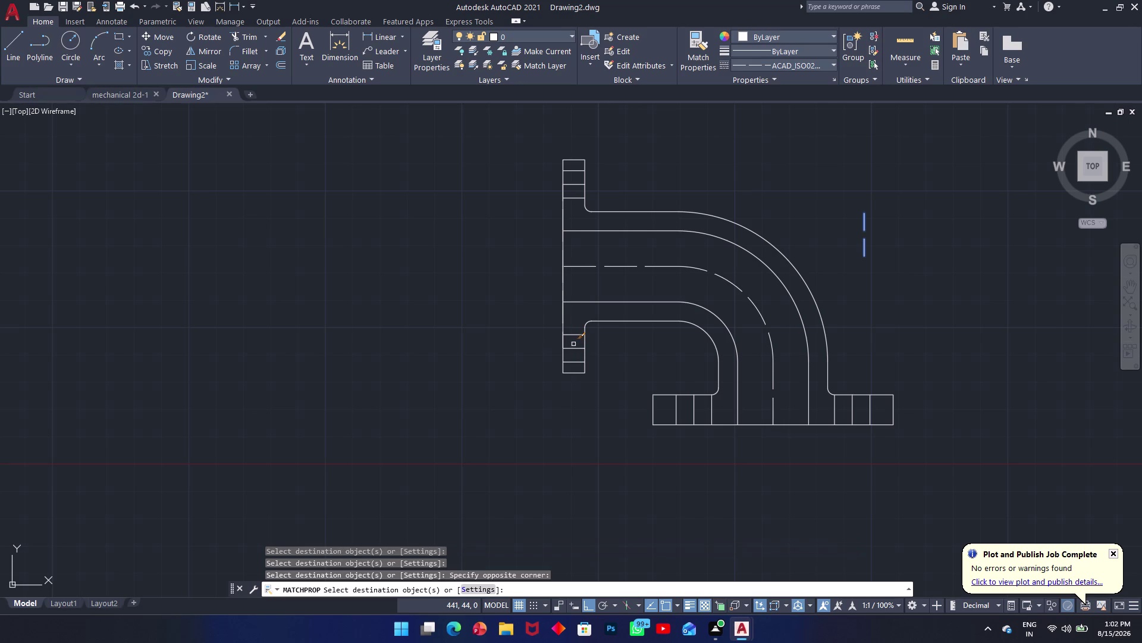
click(574, 348)
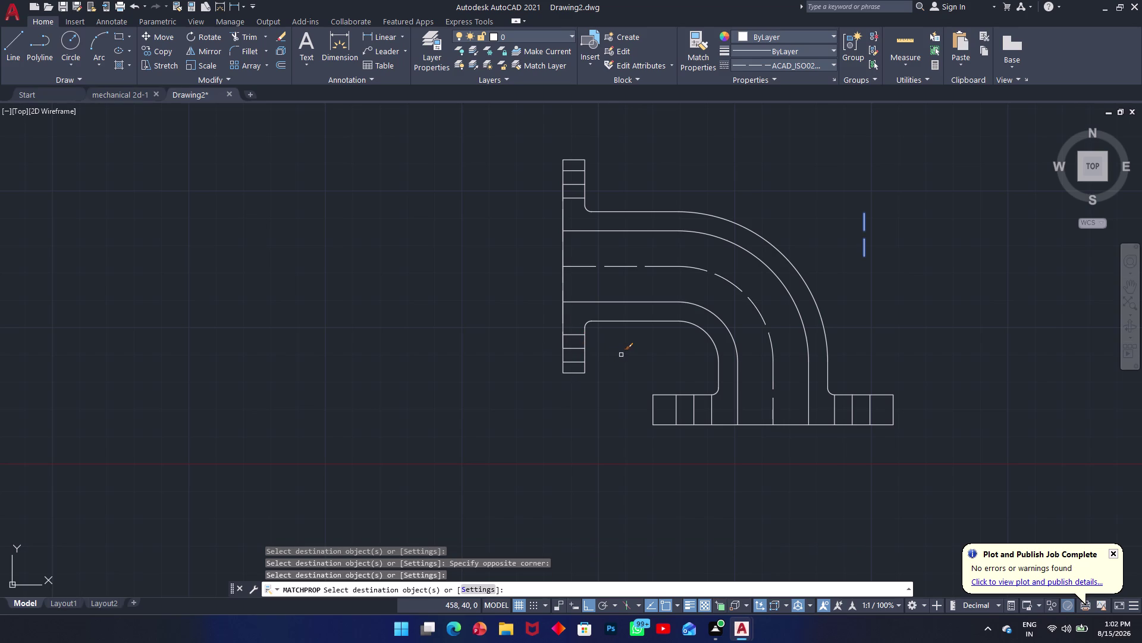
Apply the dashed centre-line style to an edge of the lower right flange.
click(855, 412)
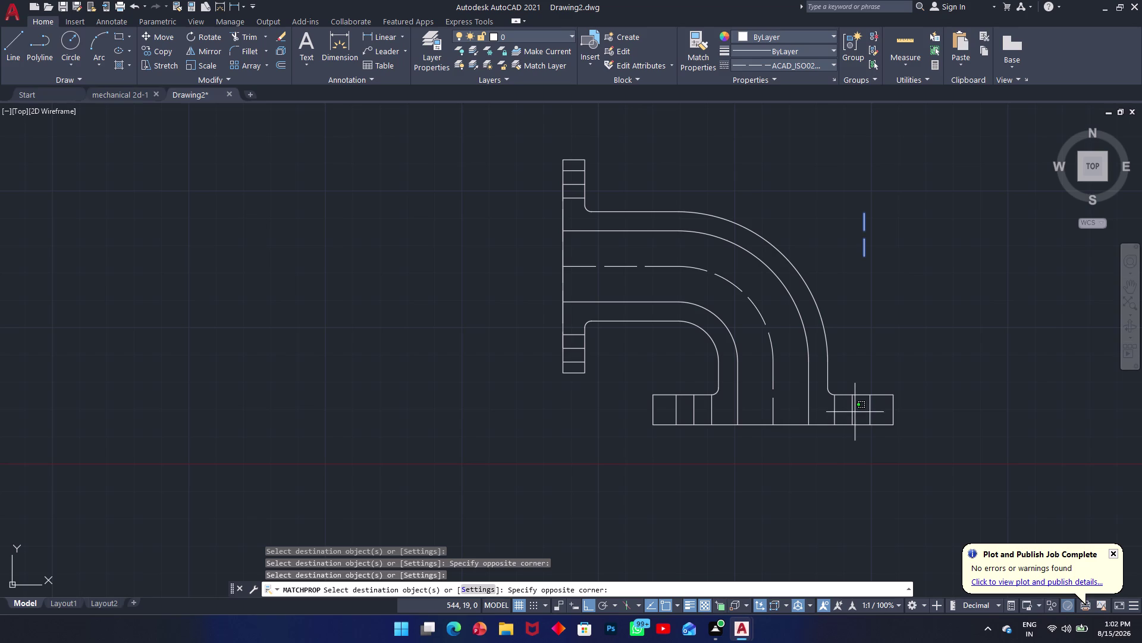
click(851, 412)
click(850, 410)
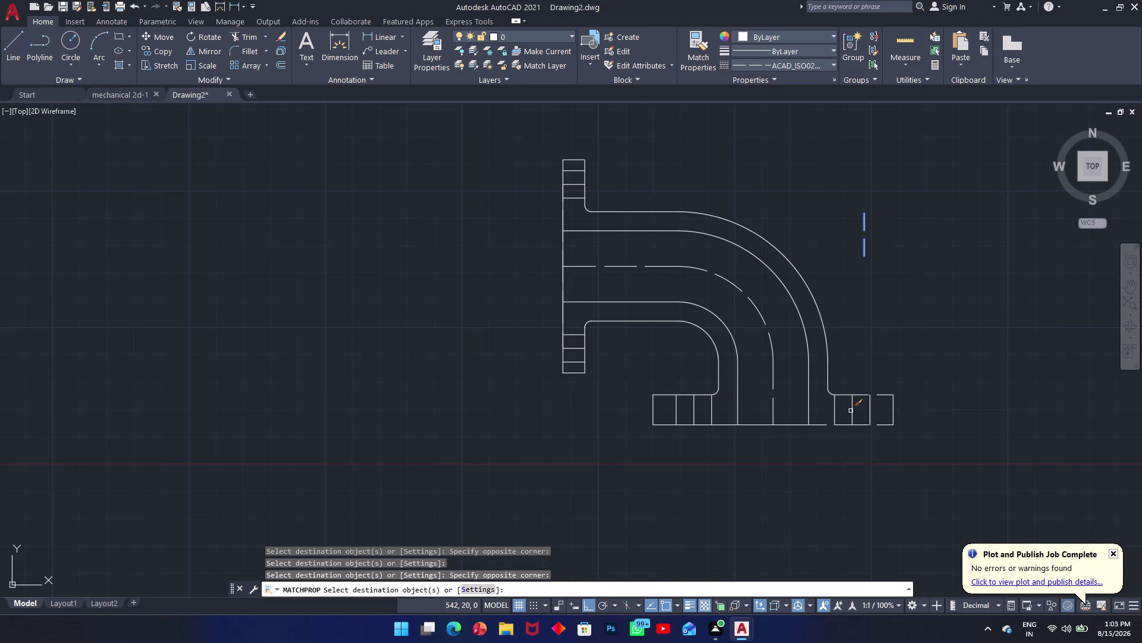
click(854, 412)
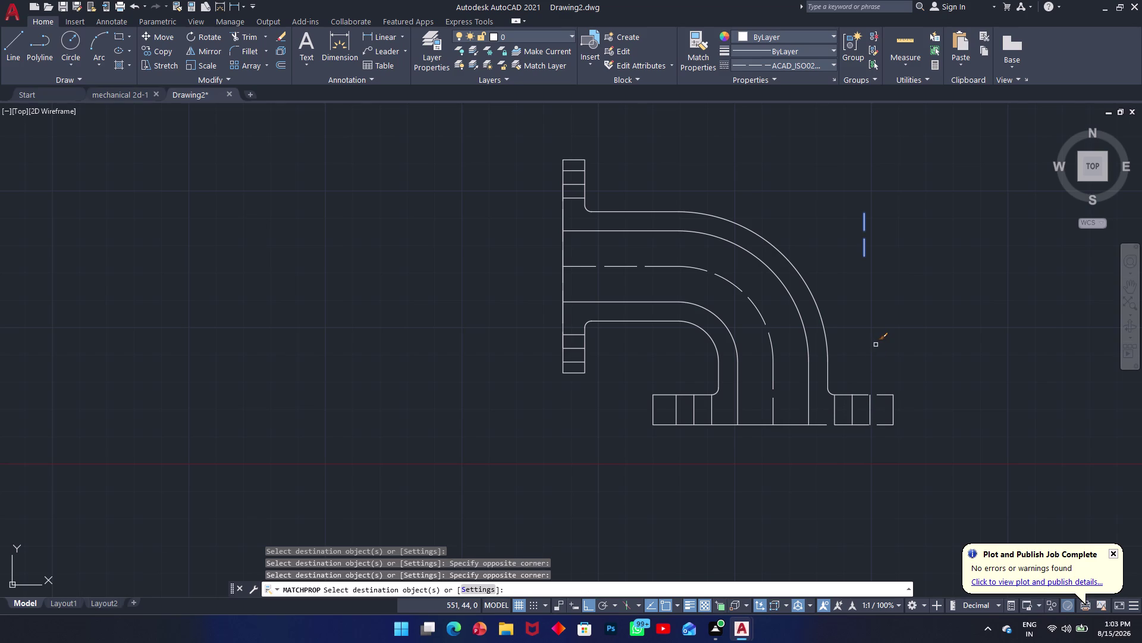
Try to undo the last property match and cancel Match Properties.
key(ctrl+z)
key(ctrl+z)
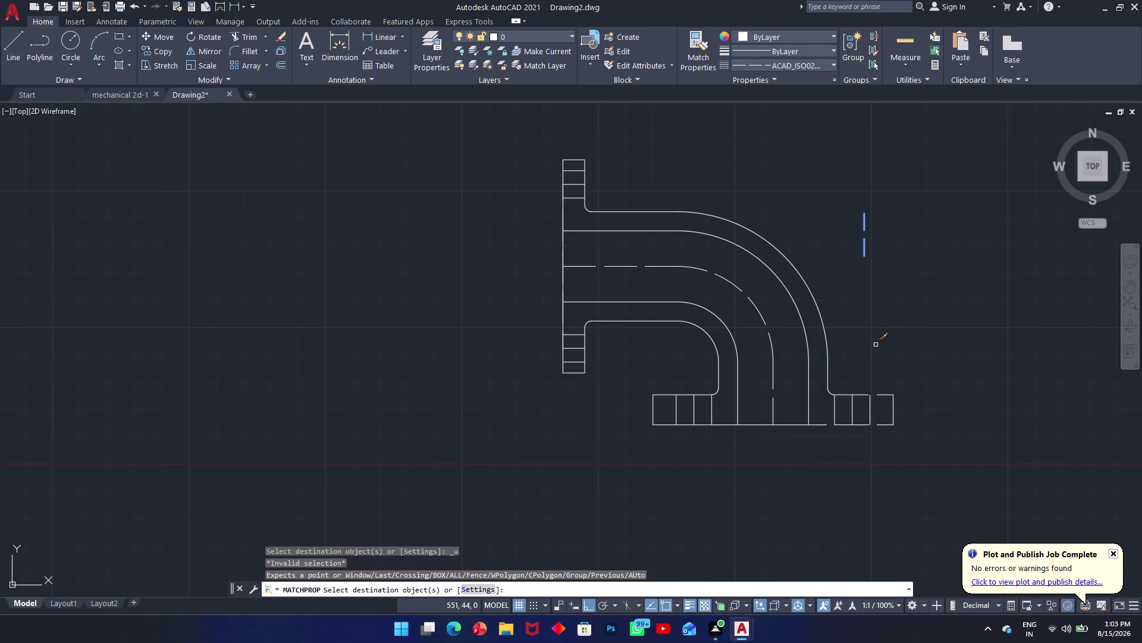
key(z)
key(Escape)
key(grave)
key(Escape)
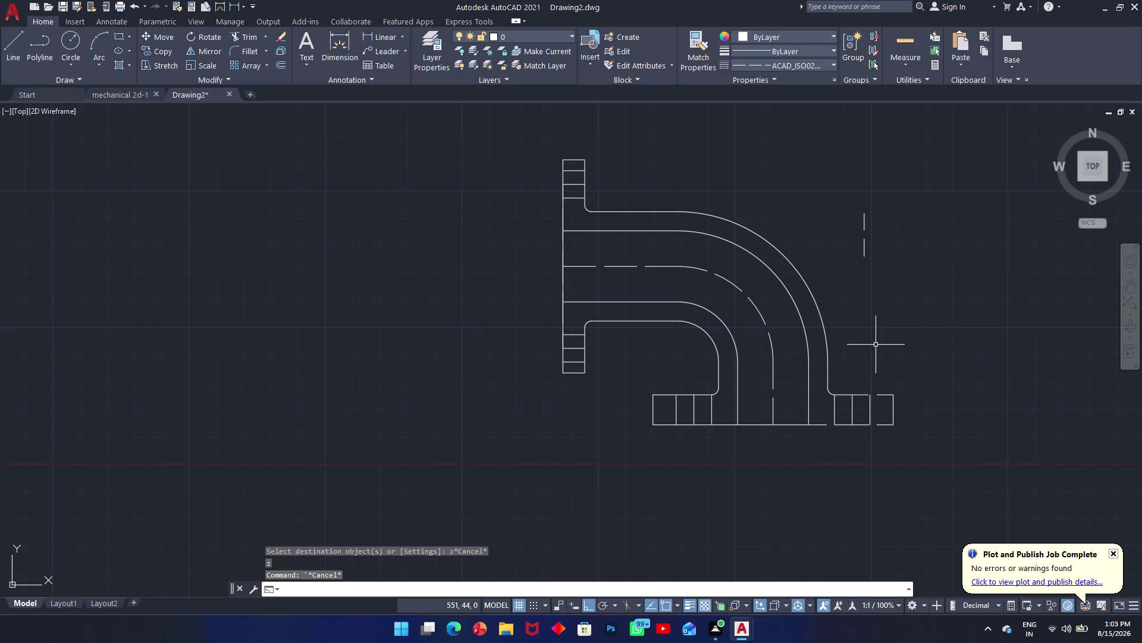
Undo the centre-line match, then retry Match Properties and cancel the wrong source.
key(ctrl+z)
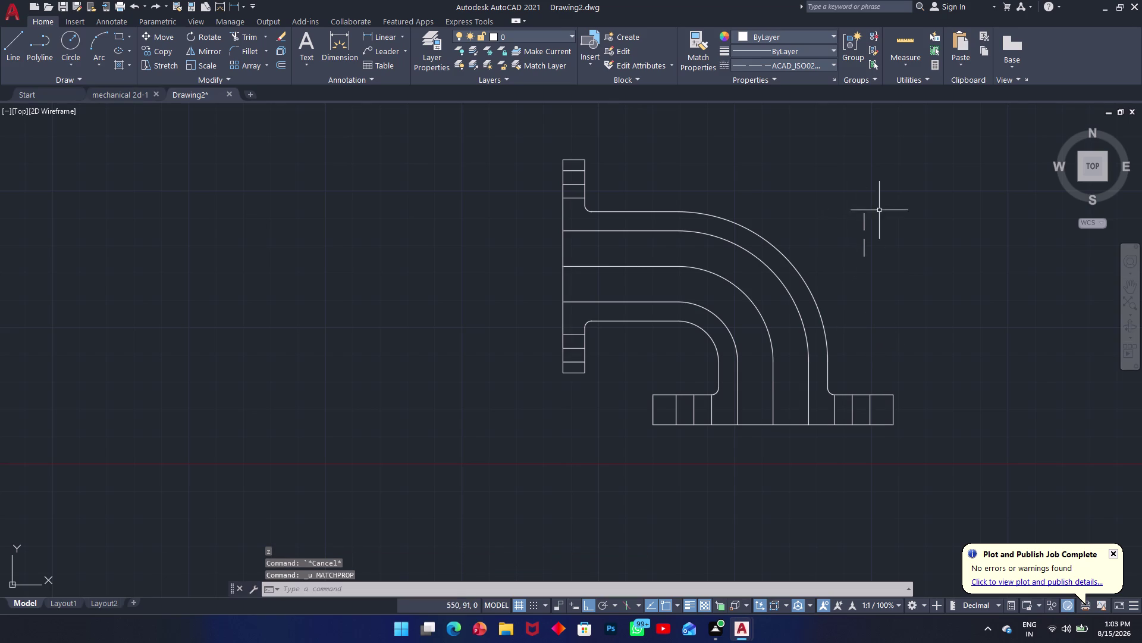
text(ma)
key(space)
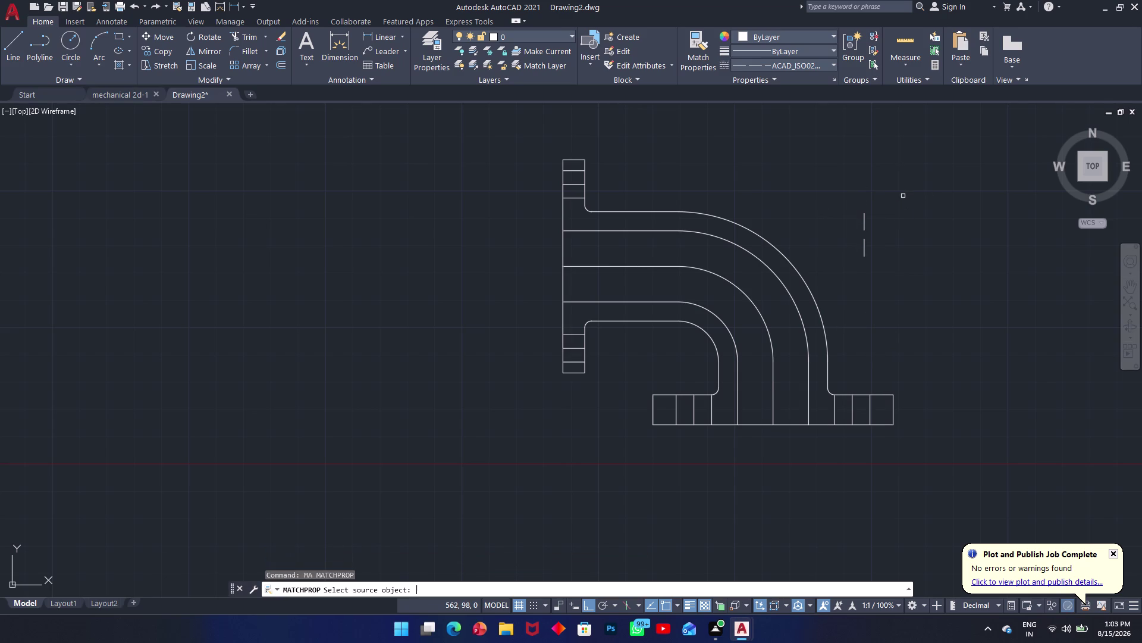
click(863, 226)
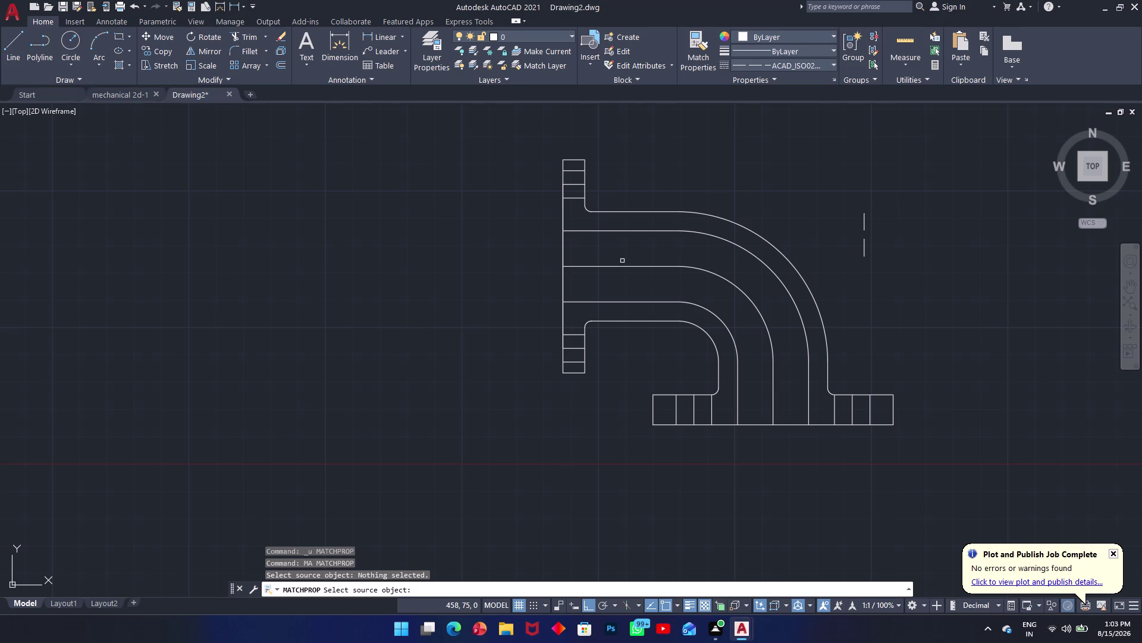
click(625, 270)
click(618, 270)
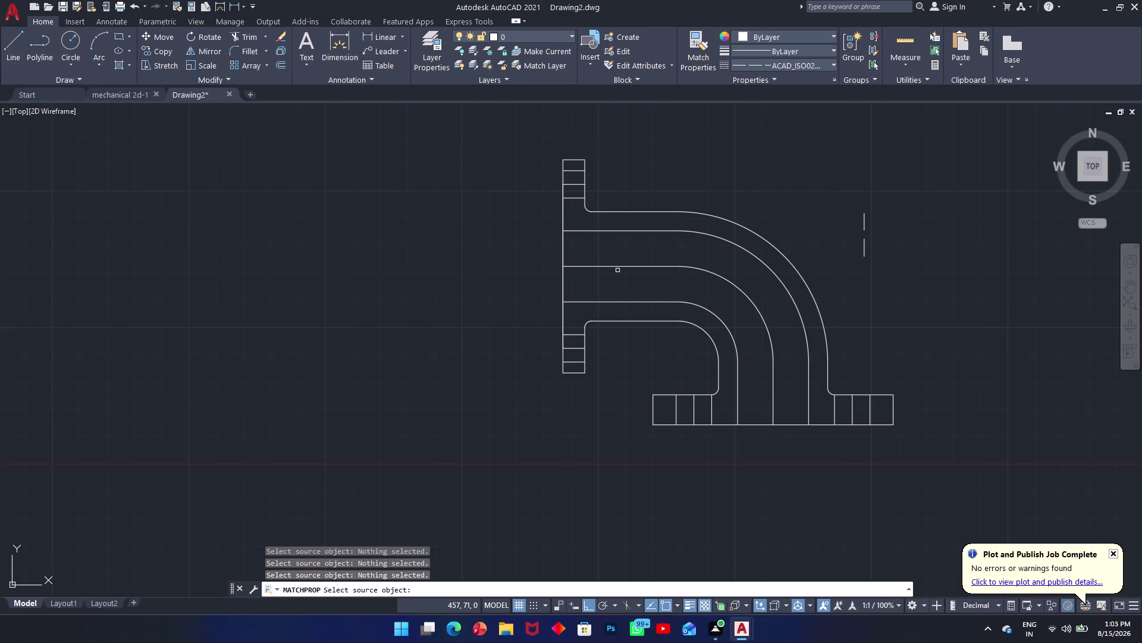
click(618, 268)
key(Escape)
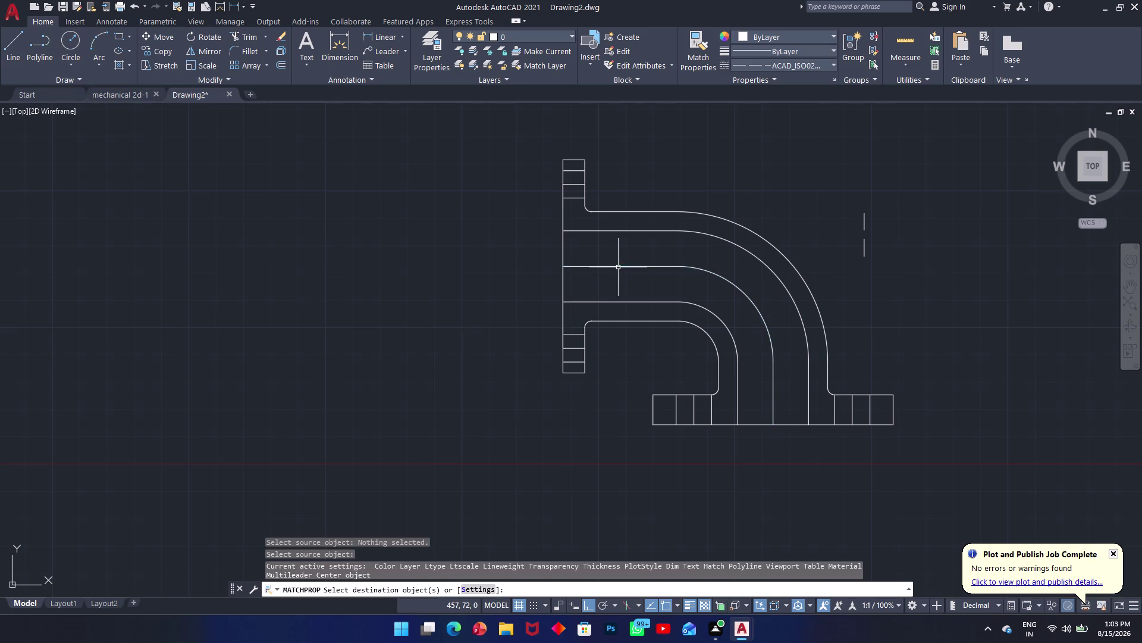
Match the short dashed centre line's style onto the middle line and flange edges.
text(m)
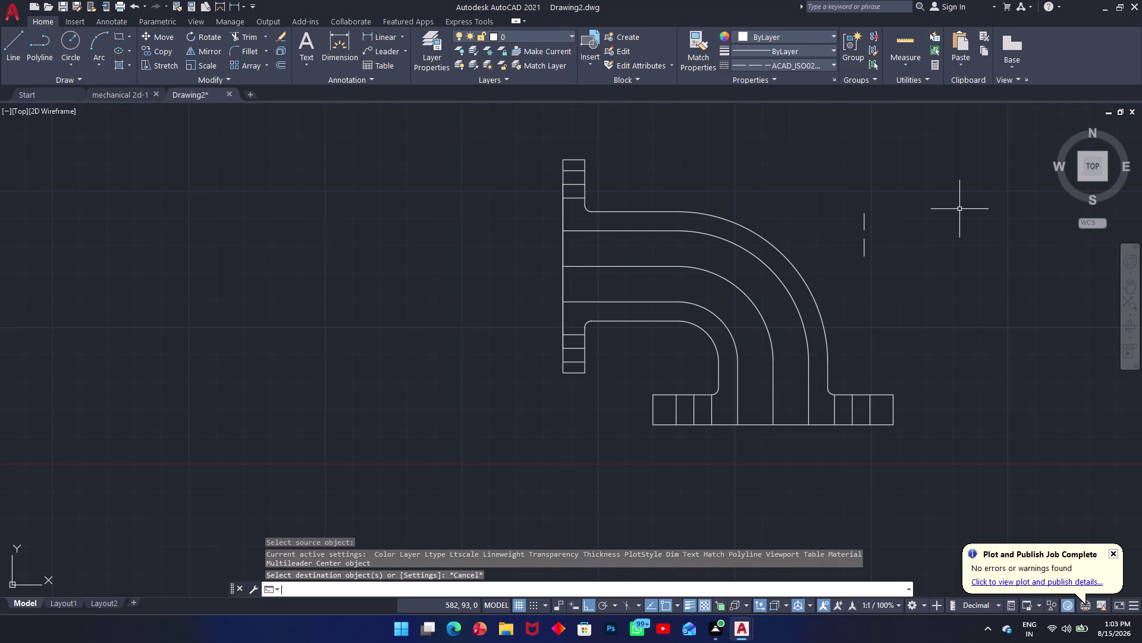
text(a)
key(space)
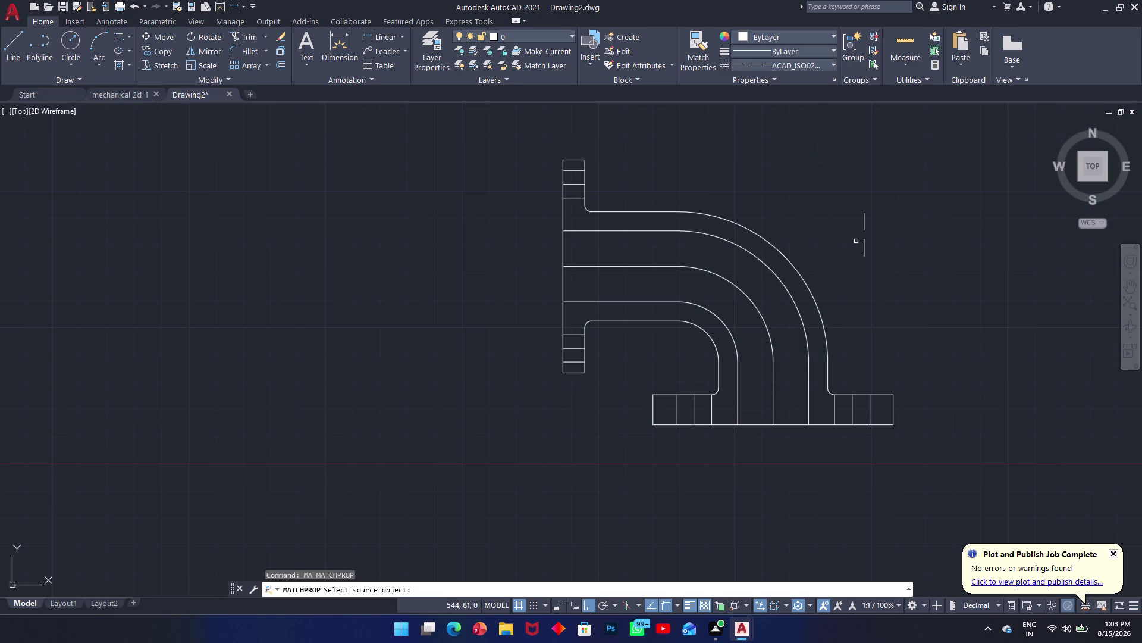
click(865, 244)
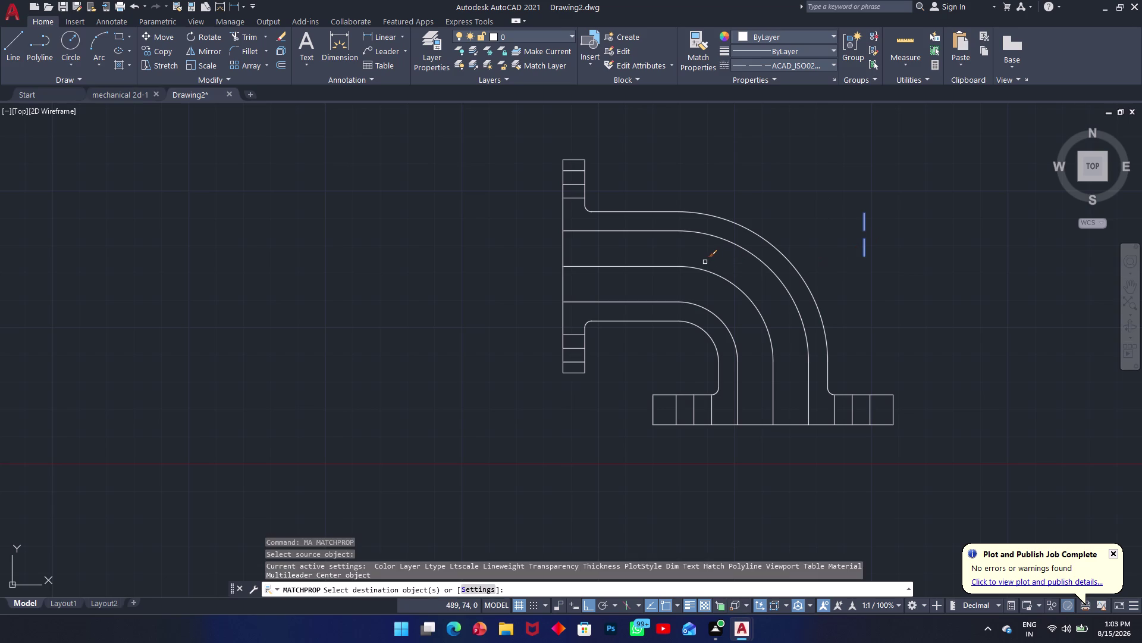
click(703, 268)
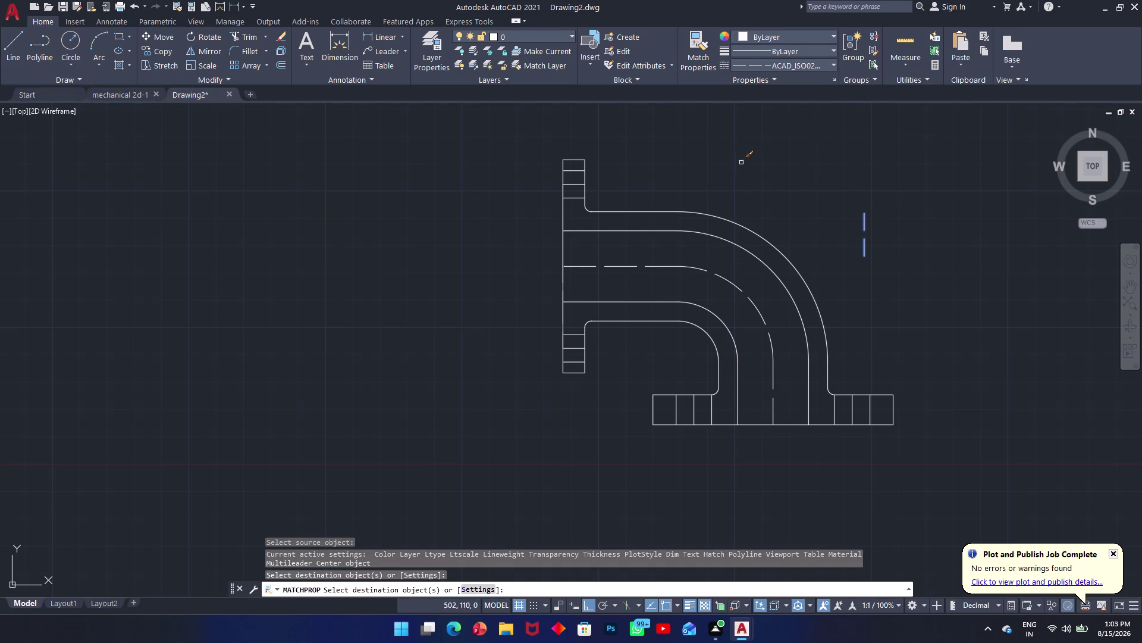
click(574, 184)
click(578, 183)
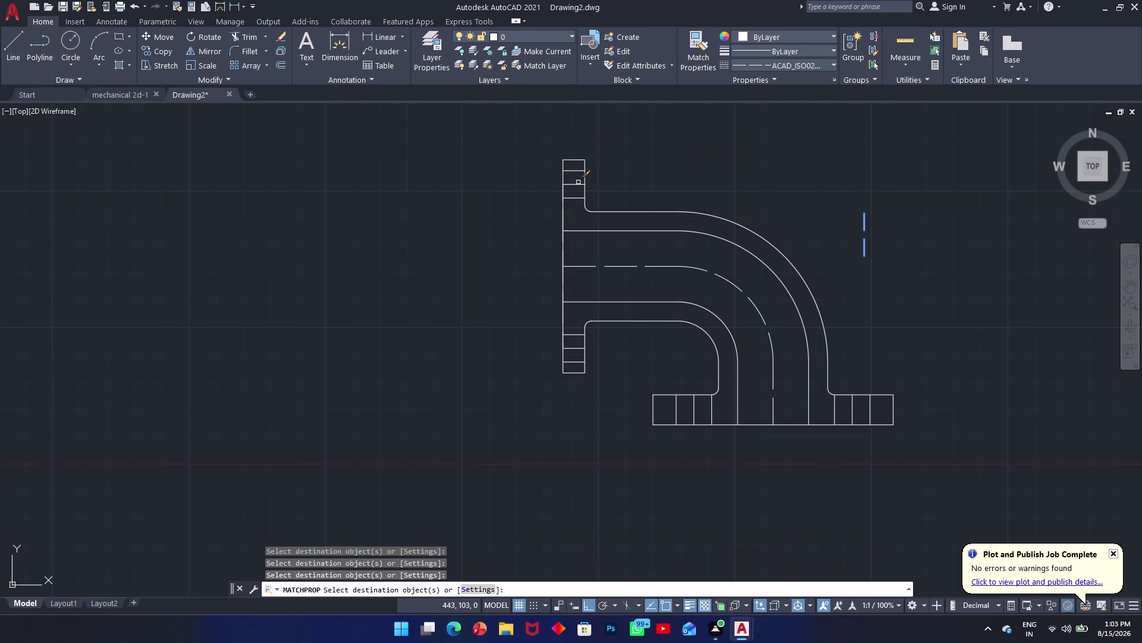
click(573, 349)
click(853, 409)
Undo the property matches so the middle line and flange are solid again.
key(ctrl+z)
key(ctrl+z)
key(ctrl+z)
key(ctrl+z)
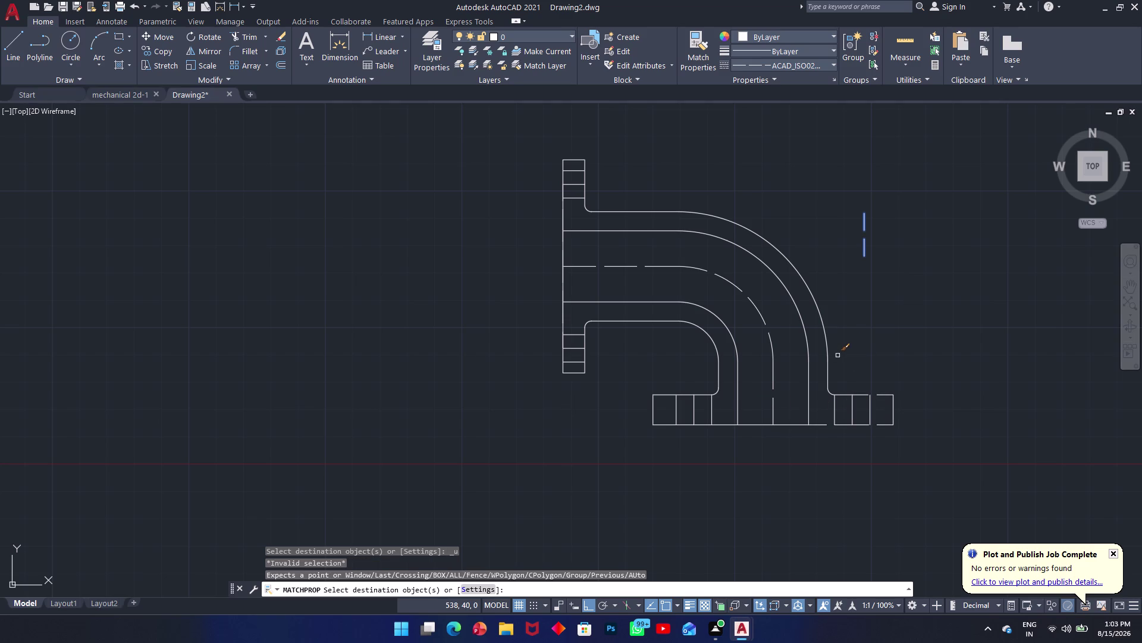
key(Escape)
key(ctrl+z)
key(ctrl+z)
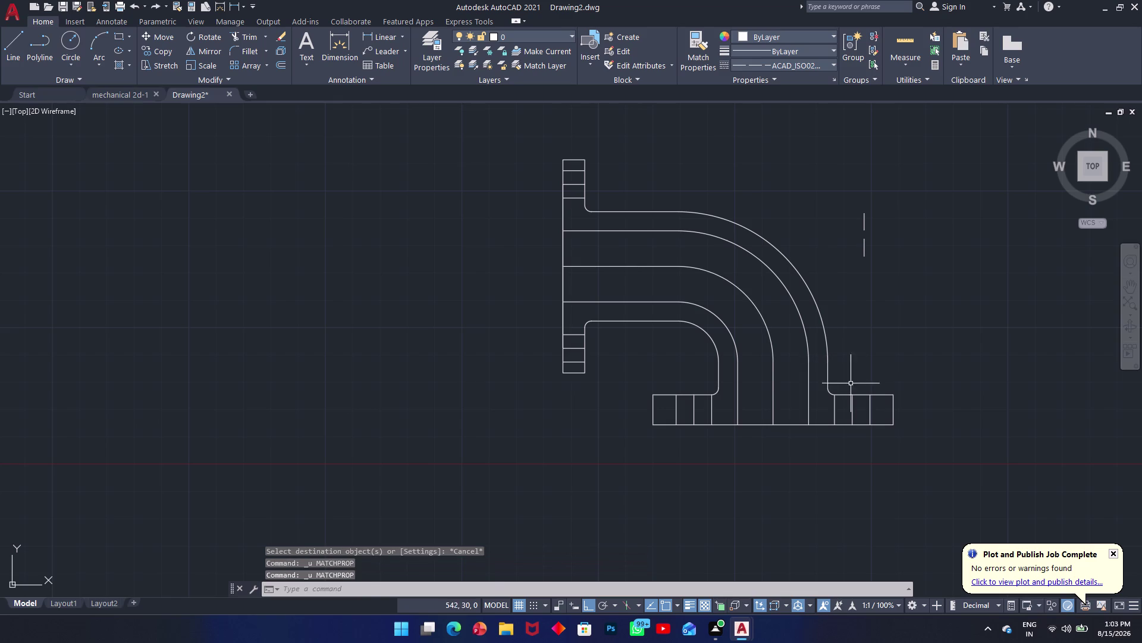
Undo the earlier join, property match and short right-hand centre line.
click(921, 382)
click(830, 445)
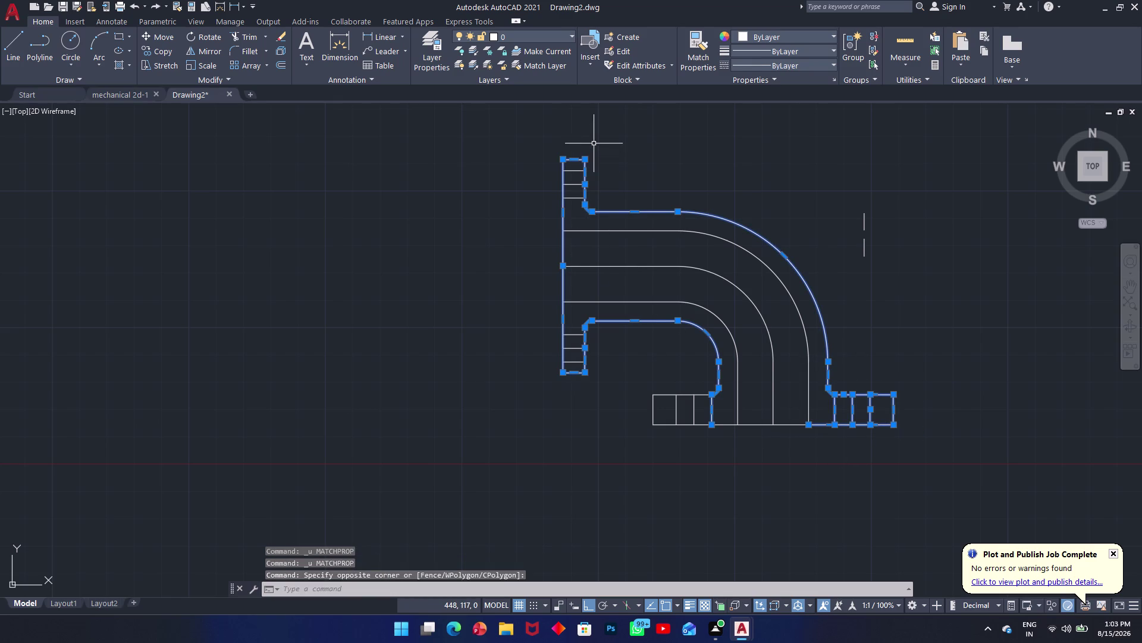
key(ctrl+z)
key(ctrl+z)
key(ctrl+z)
key(ctrl+z)
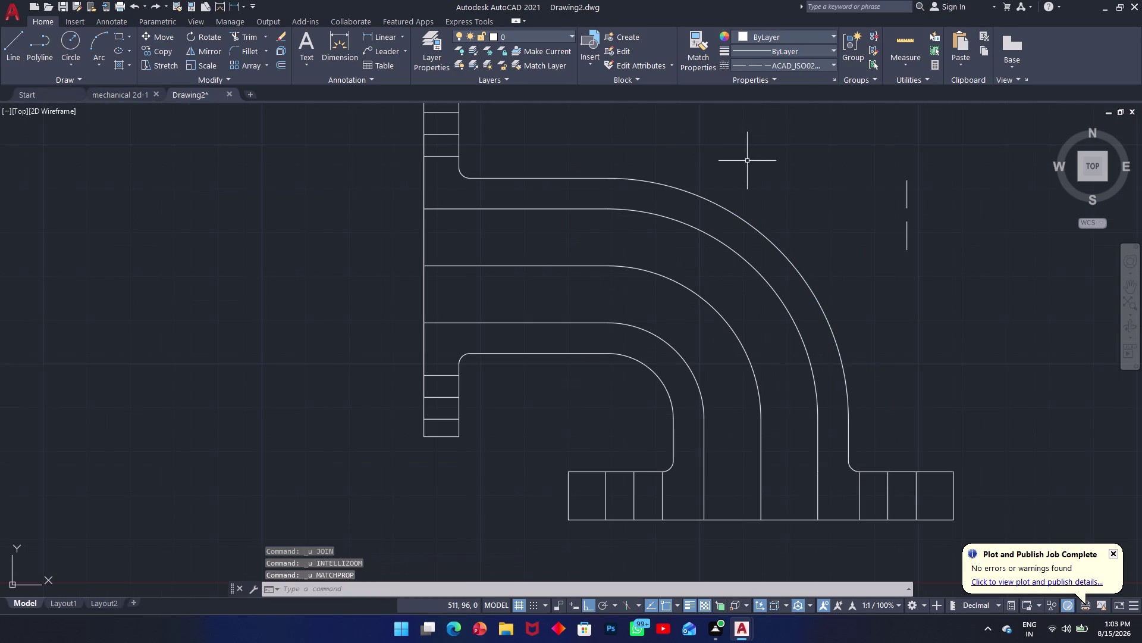
key(ctrl+z)
drag(806, 203, 795, 210)
click(732, 235)
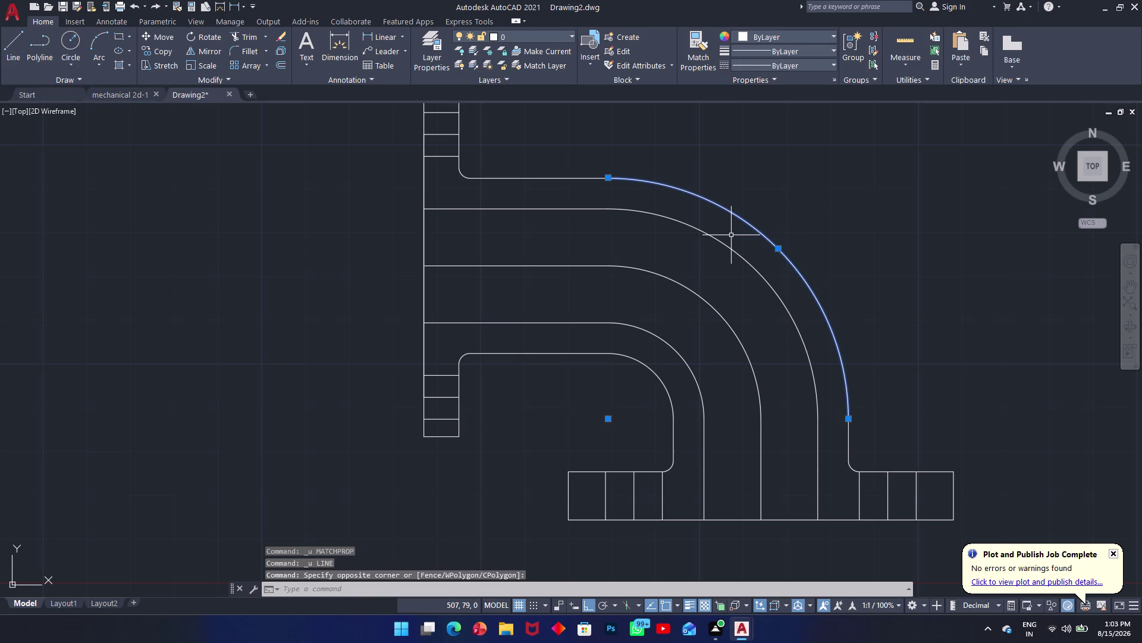
key(Escape)
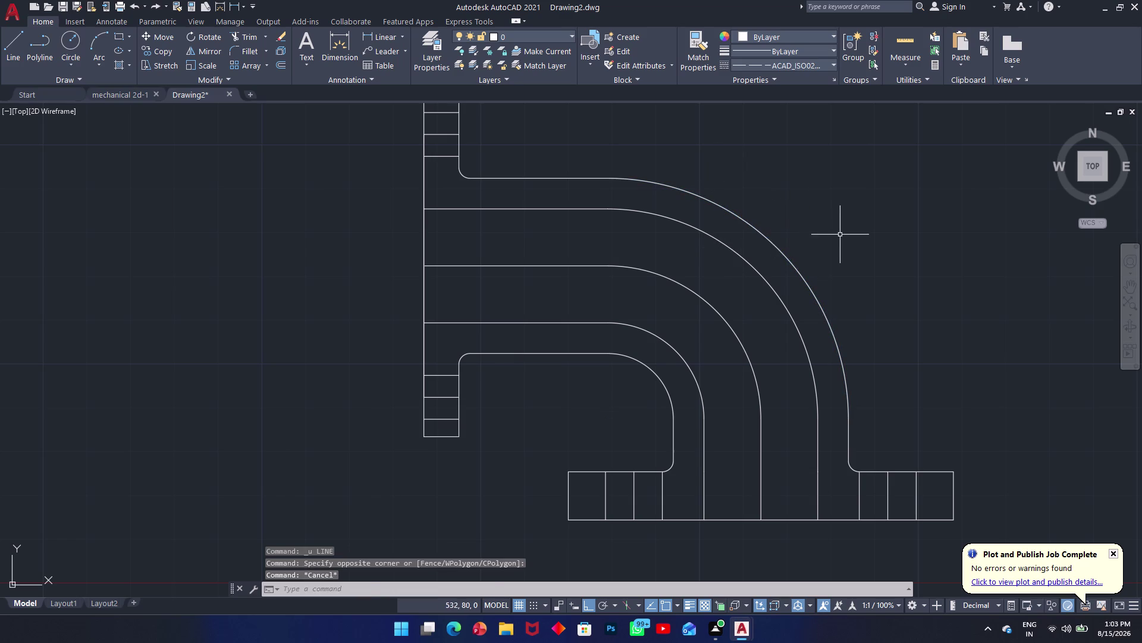
Select the inner arcs, straight lines and lower vertical lines of the elbow.
drag(840, 197, 785, 213)
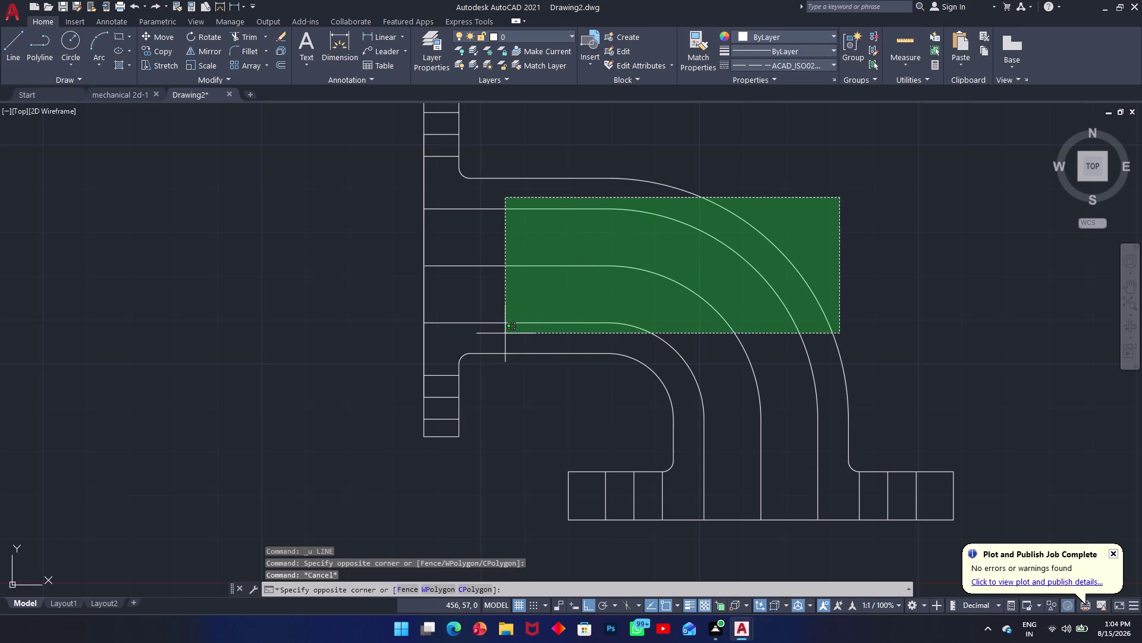
click(506, 333)
drag(571, 159, 561, 166)
click(542, 188)
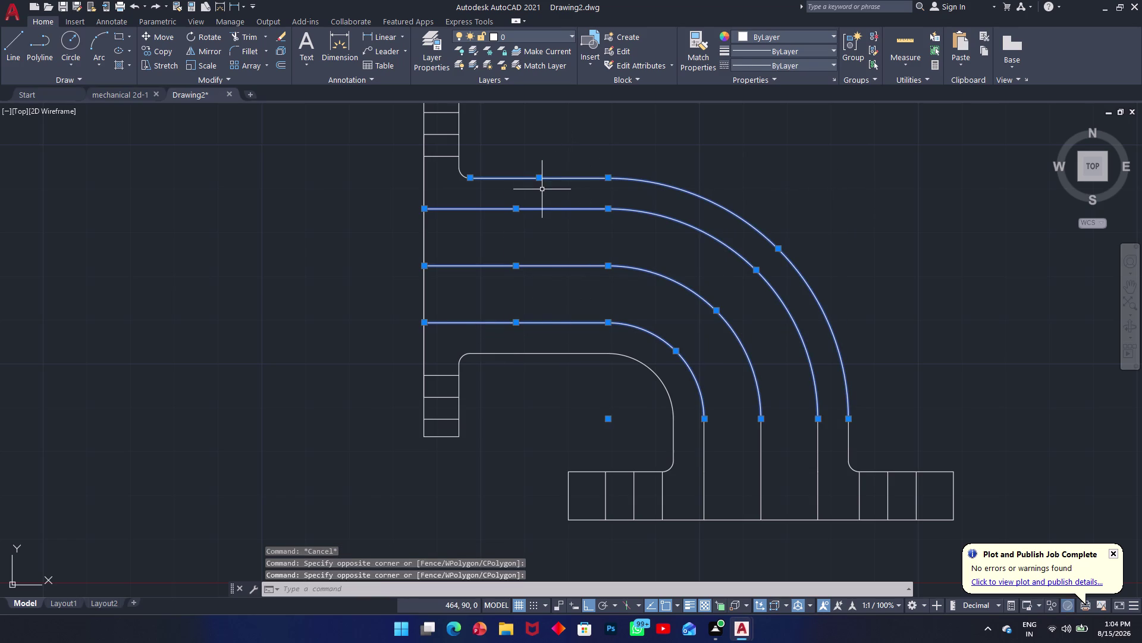
drag(777, 437, 749, 453)
click(724, 460)
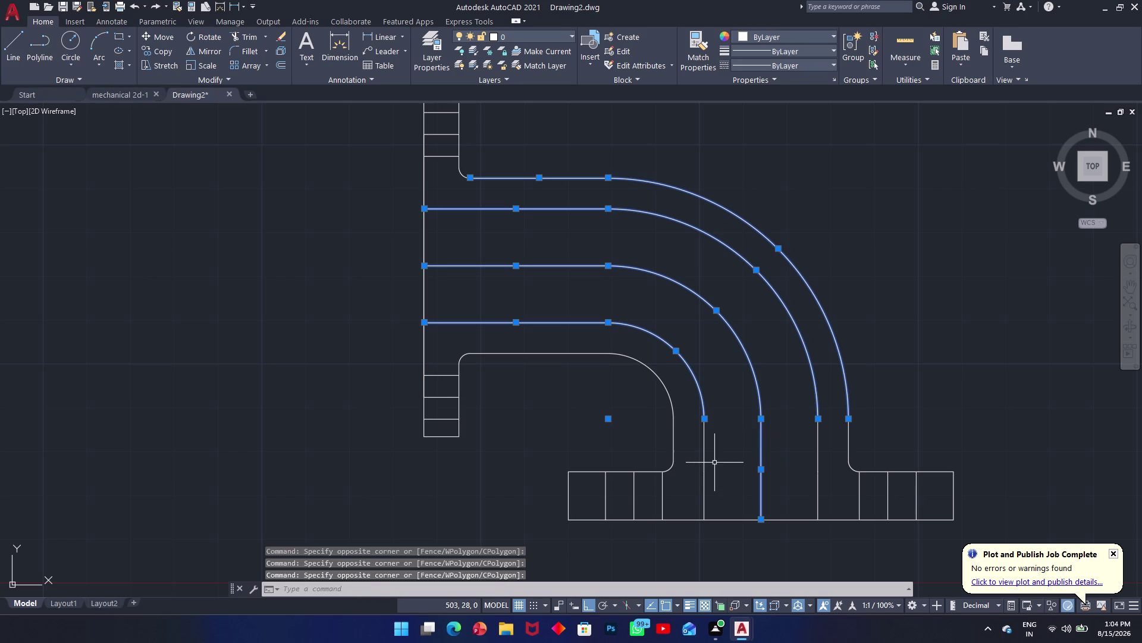
drag(719, 461, 700, 468)
click(696, 469)
Add the last lower vertical lines and join all 13 pieces into 4 polylines.
drag(827, 463, 813, 469)
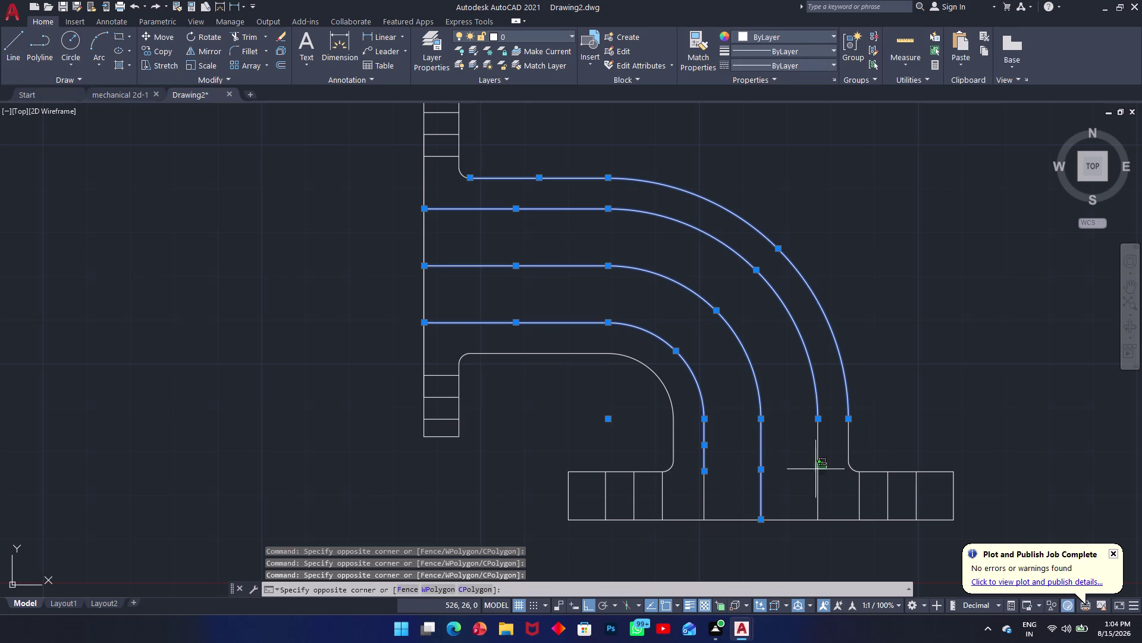
click(802, 477)
drag(710, 485, 701, 488)
click(687, 498)
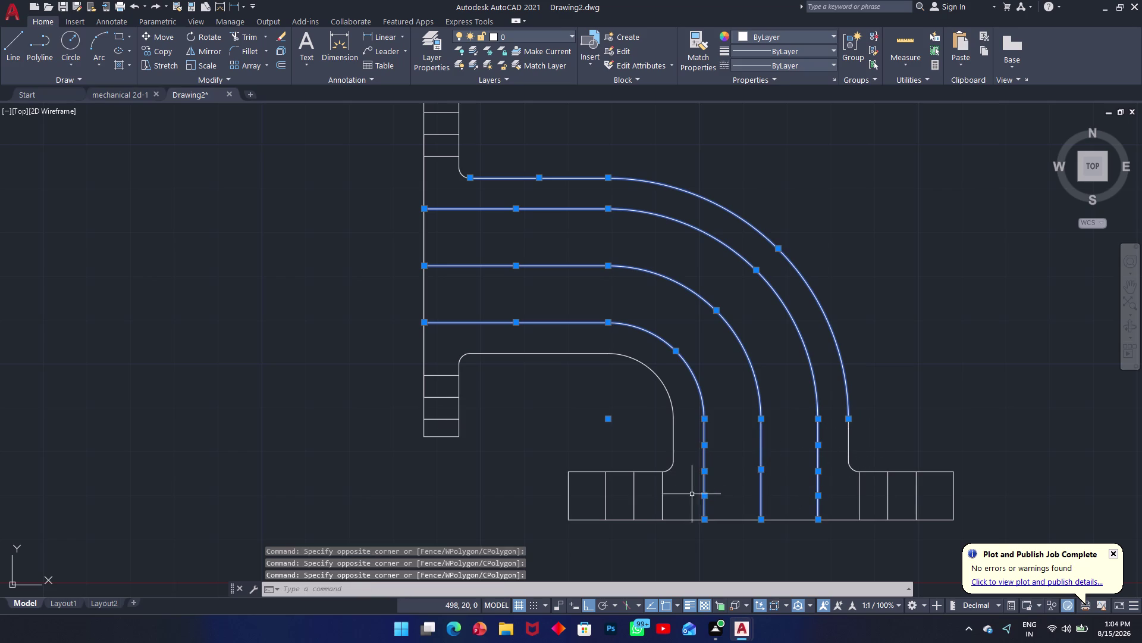
text(j)
key(space)
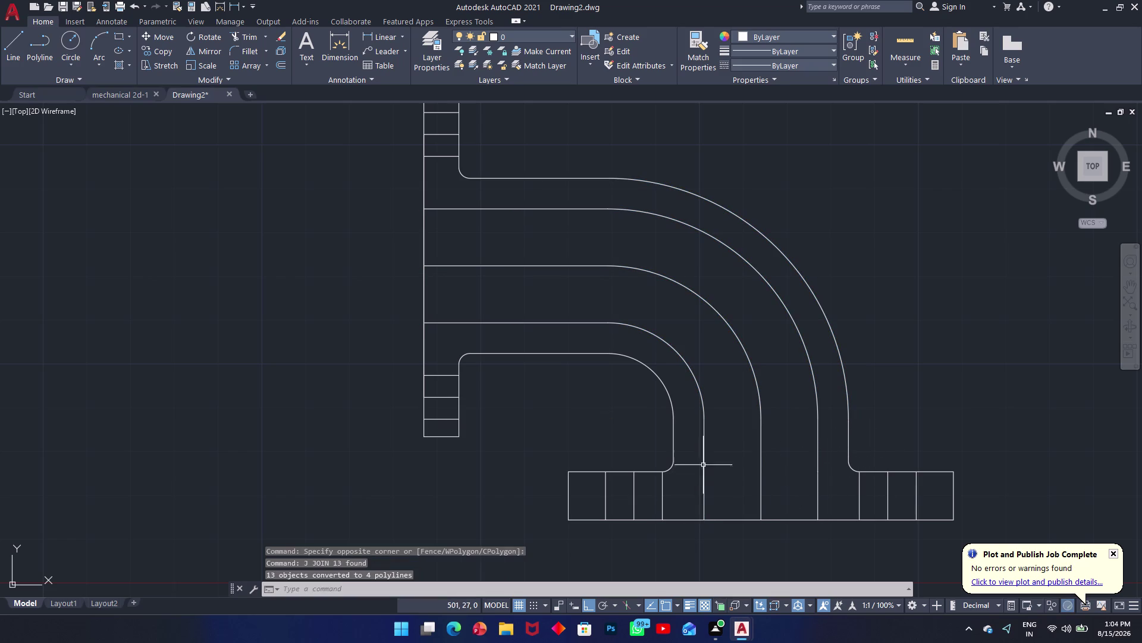
click(724, 318)
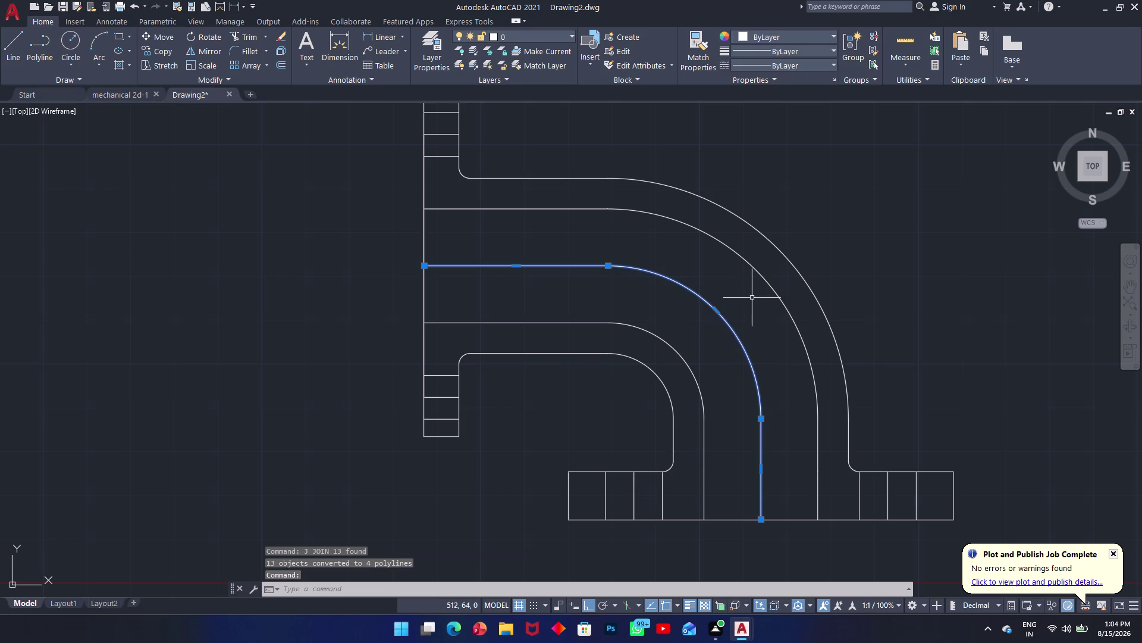
key(Escape)
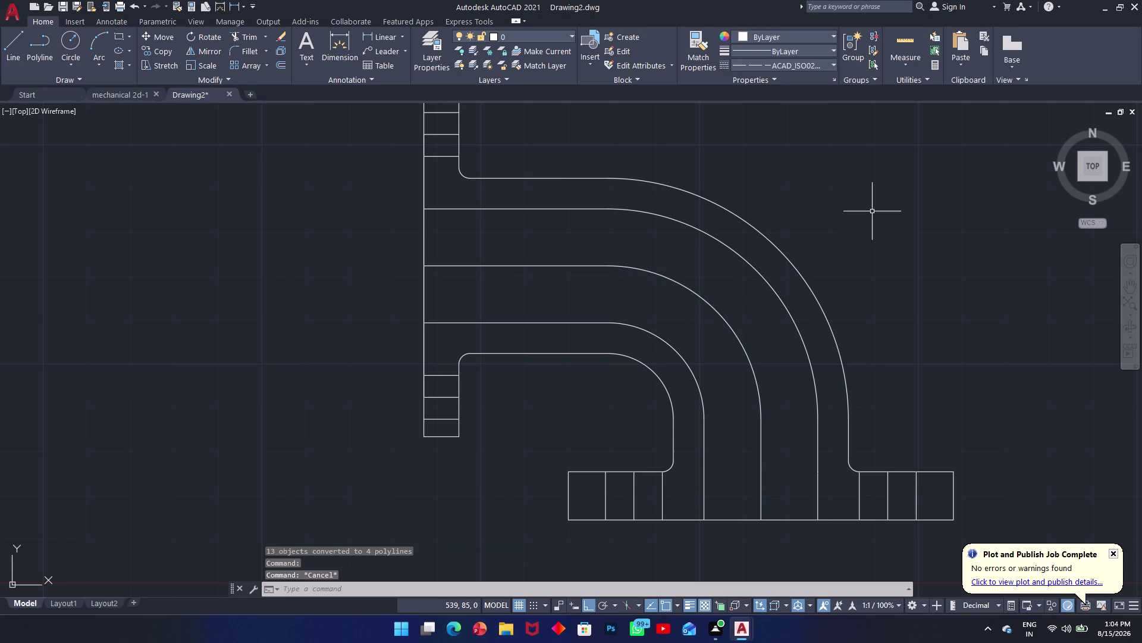
Draw a short line near the horizontal axis, then cancel the repeated LINE command.
text(l)
key(space)
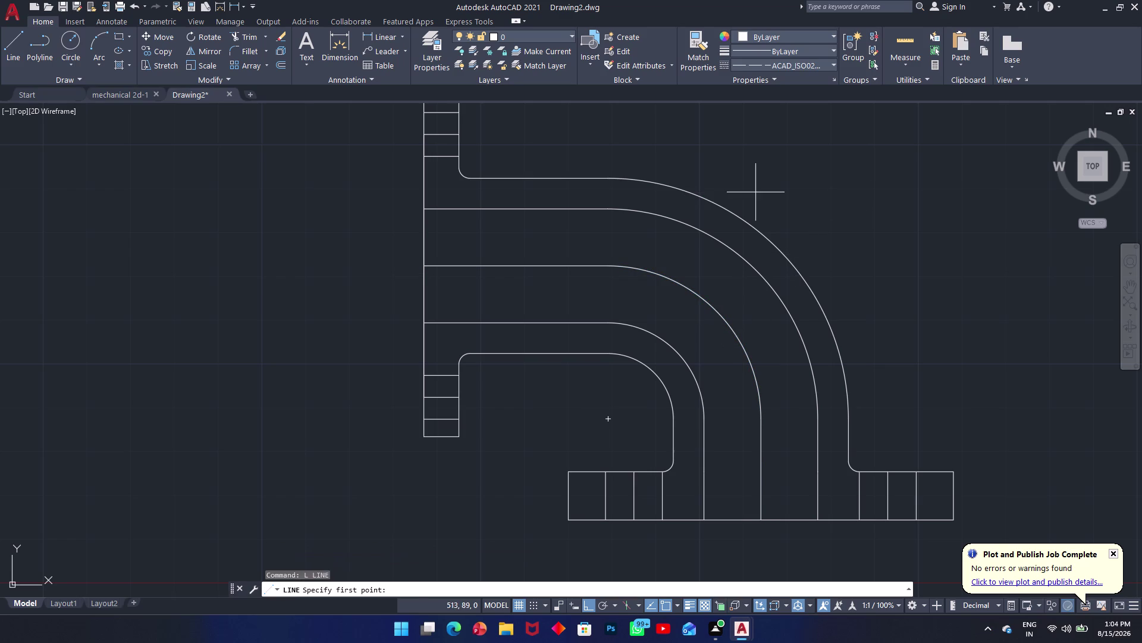
click(832, 198)
click(967, 240)
key(Escape)
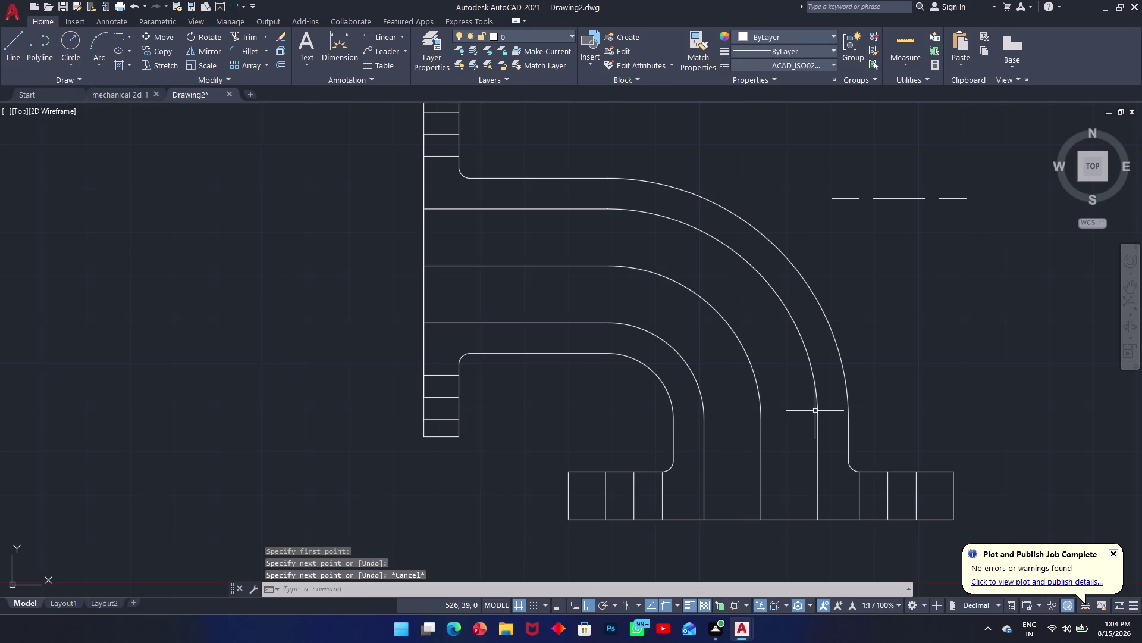
key(space)
text(m)
key(BackSpace)
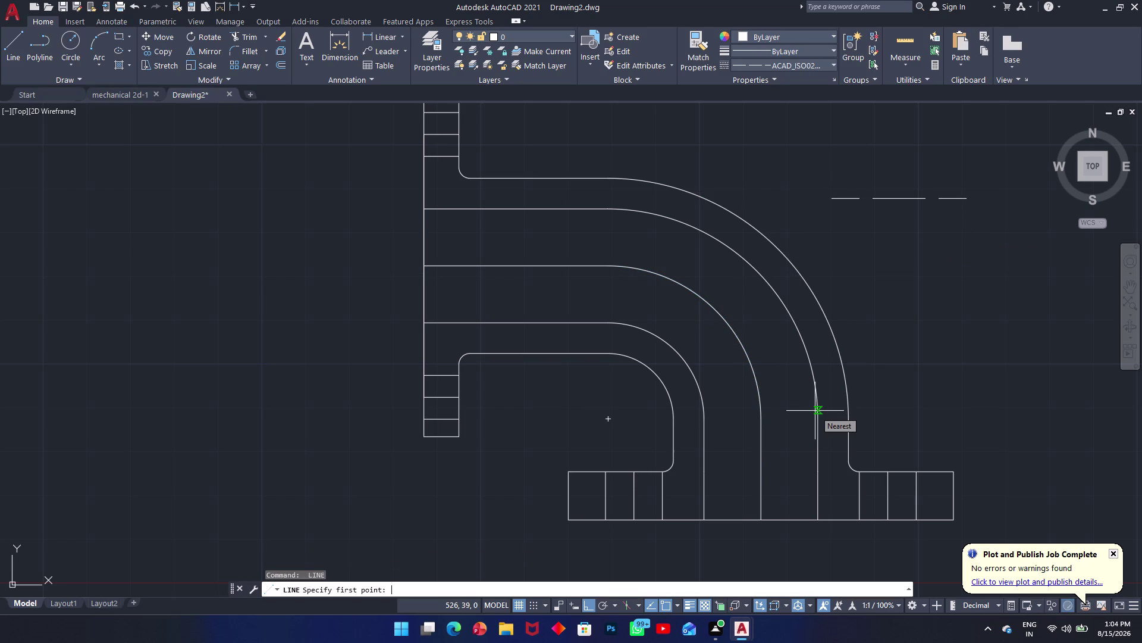
key(Escape)
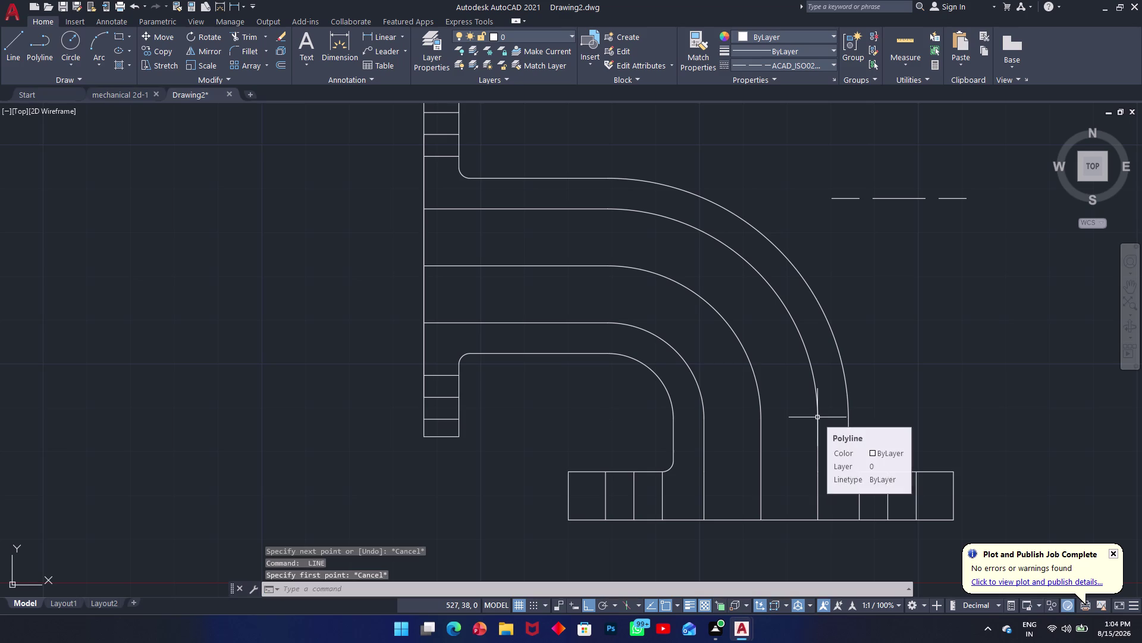
Match the dashed centre line's style onto the elbow's middle arc.
text(ma)
key(space)
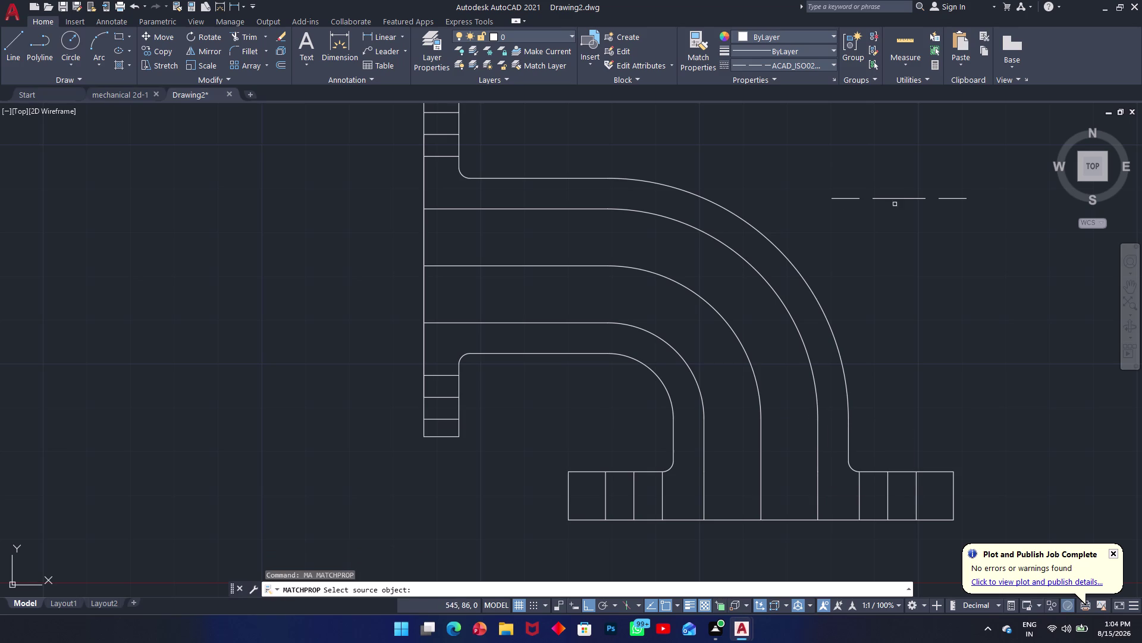
click(901, 200)
click(743, 350)
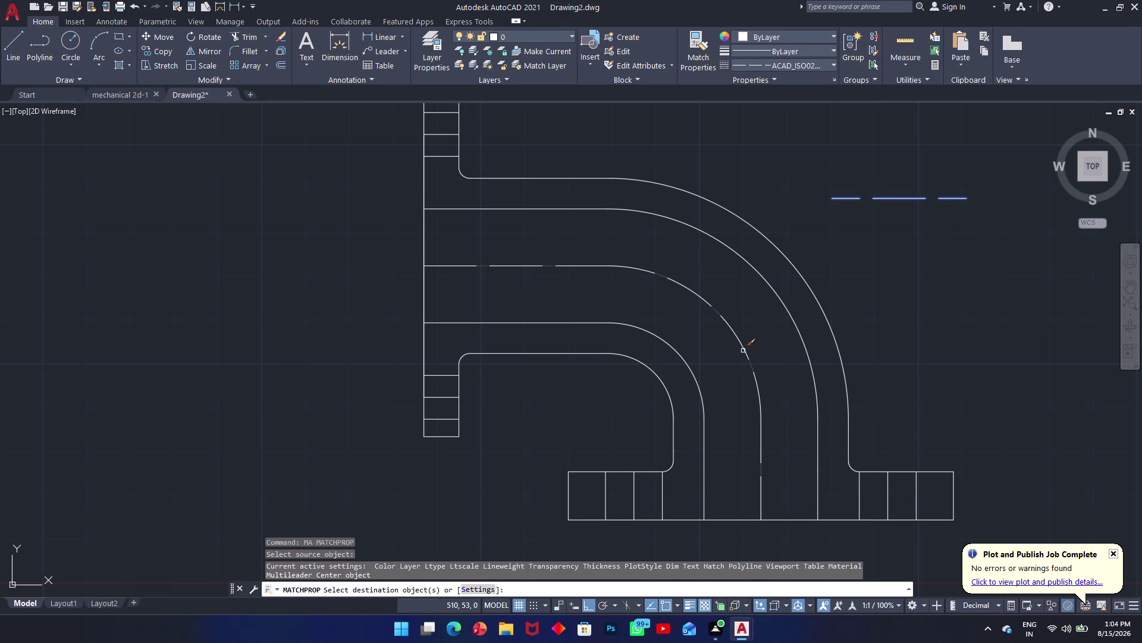
click(637, 499)
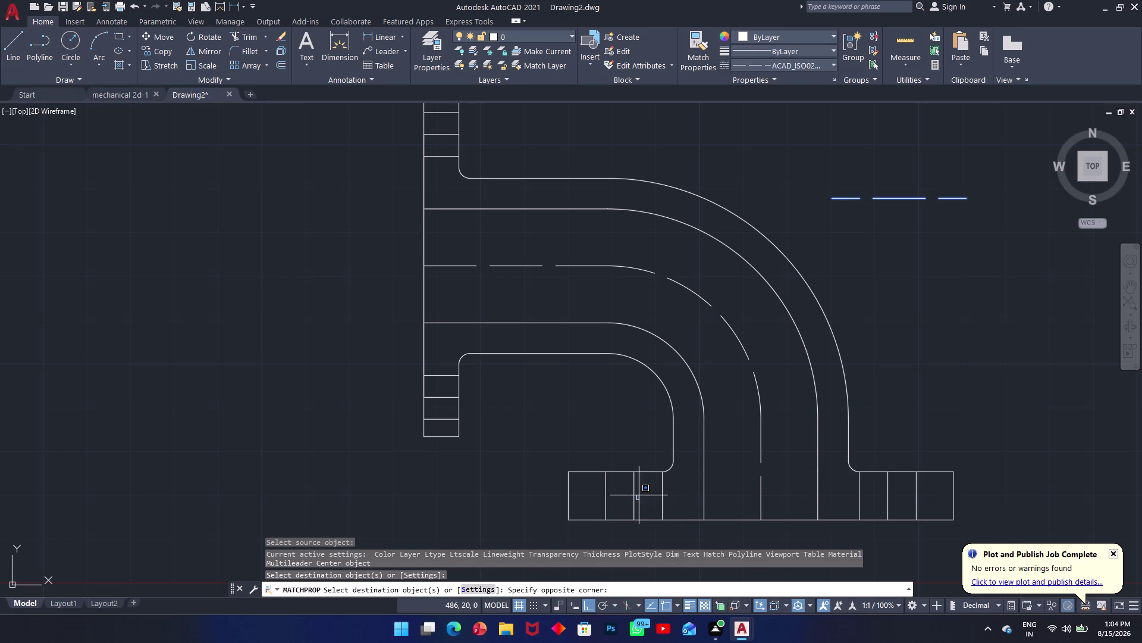
Restyle the bottom-left and bottom-right flange lines as dashed centre lines.
click(638, 495)
click(637, 495)
click(636, 491)
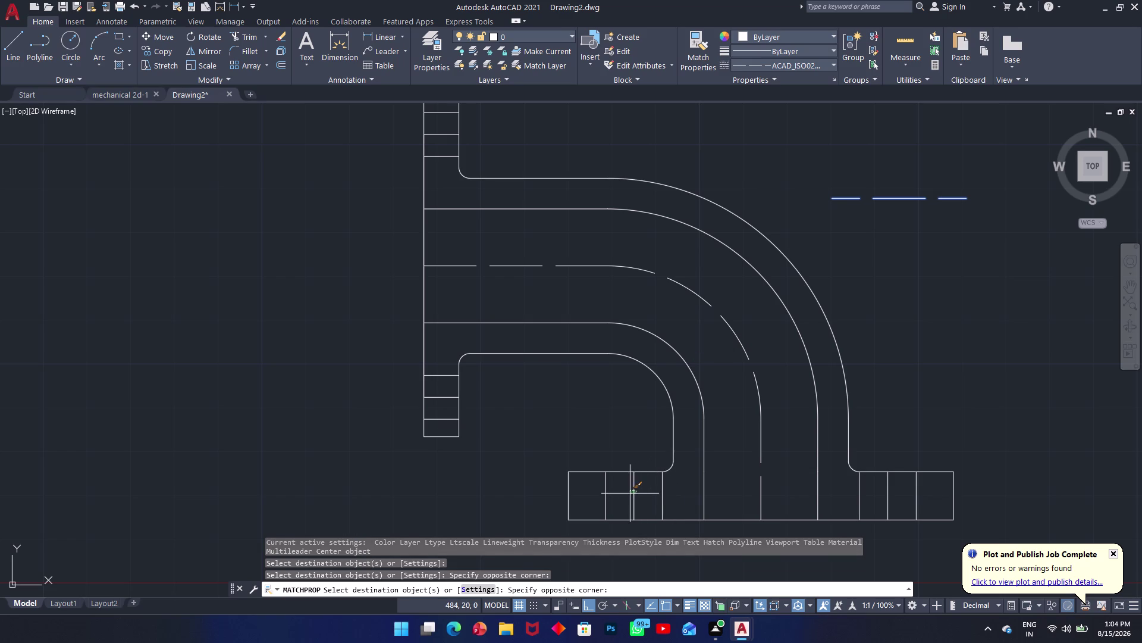
click(630, 494)
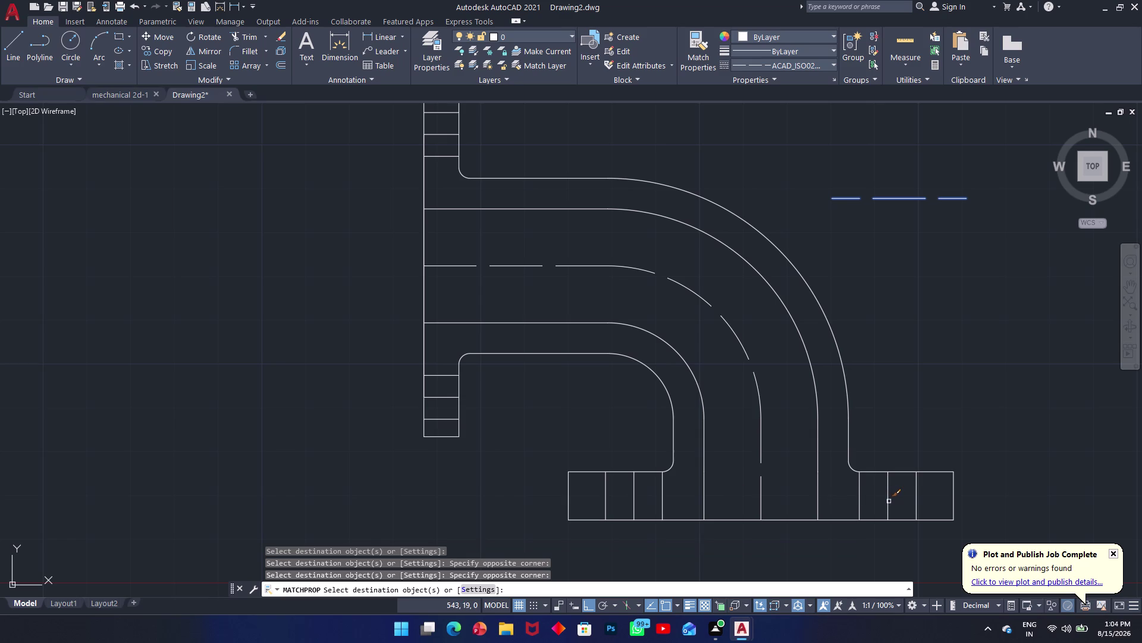
click(890, 501)
click(883, 502)
click(892, 491)
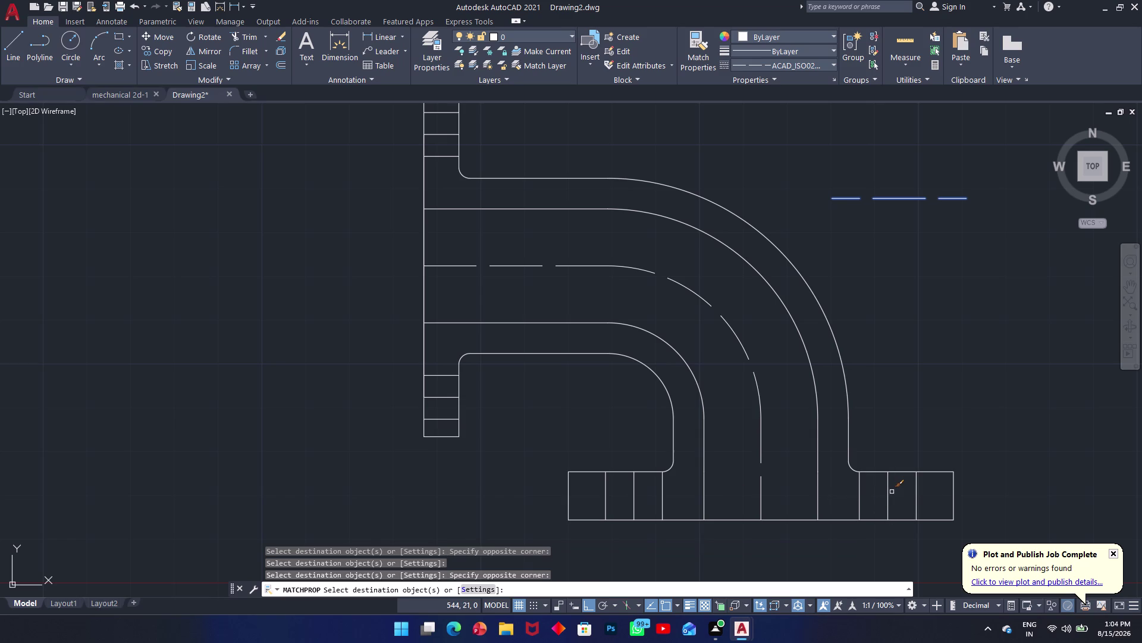
Restyle the top flange bolt-hole line as a centre line and stop matching.
click(892, 491)
click(903, 483)
click(885, 497)
click(449, 135)
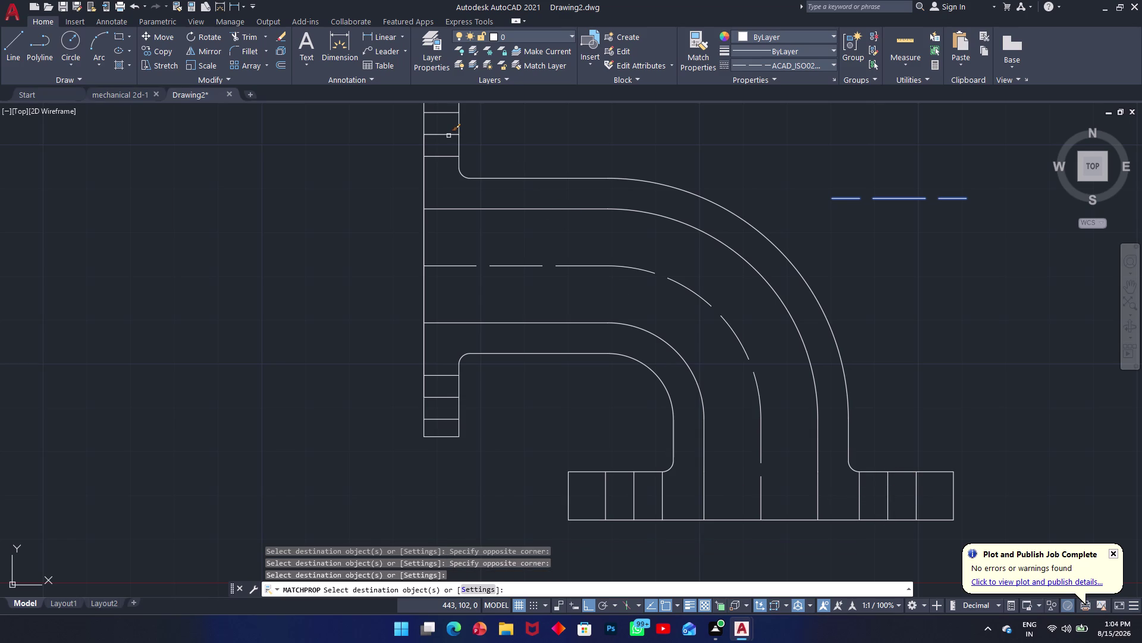
click(449, 136)
key(Escape)
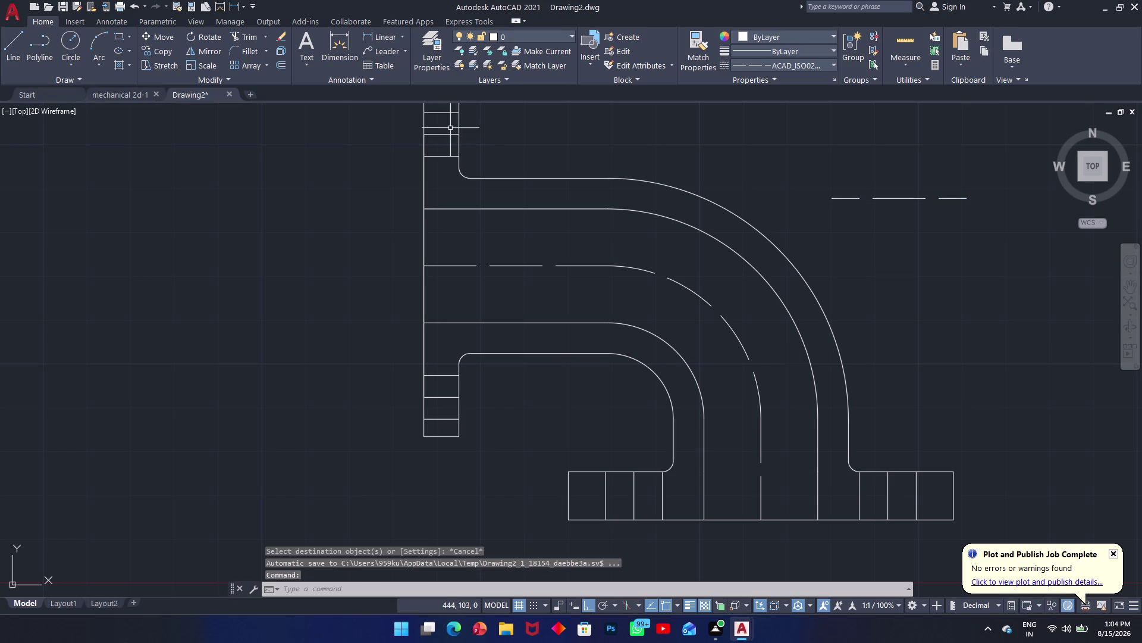
Stretch the top and left flange bolt-hole lines past the flange outlines.
click(448, 135)
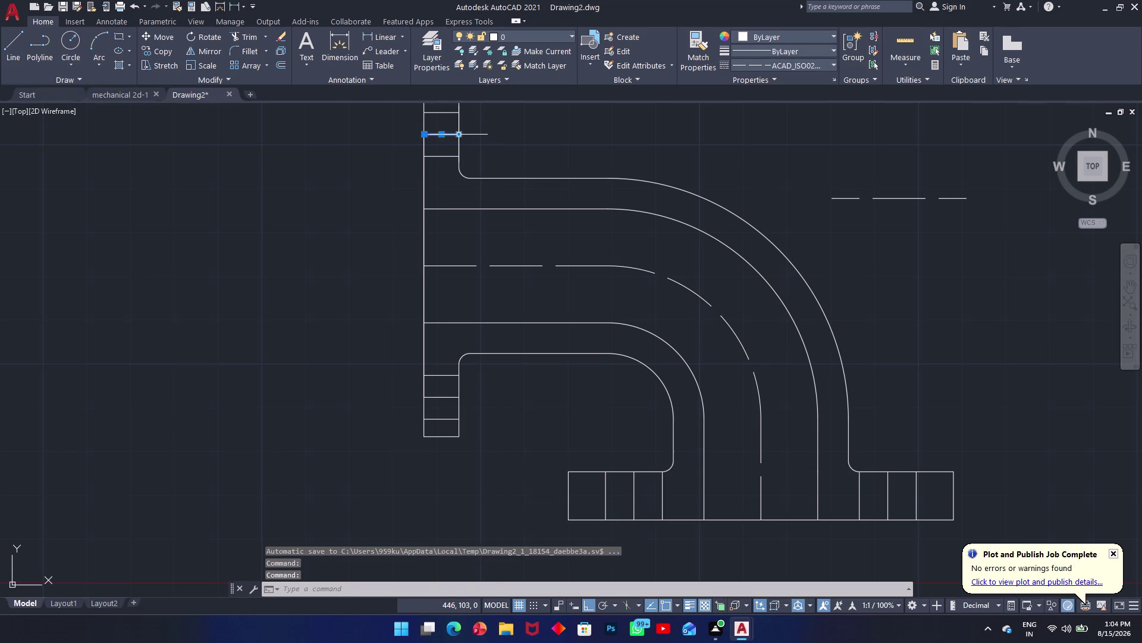
click(461, 134)
click(533, 133)
key(Escape)
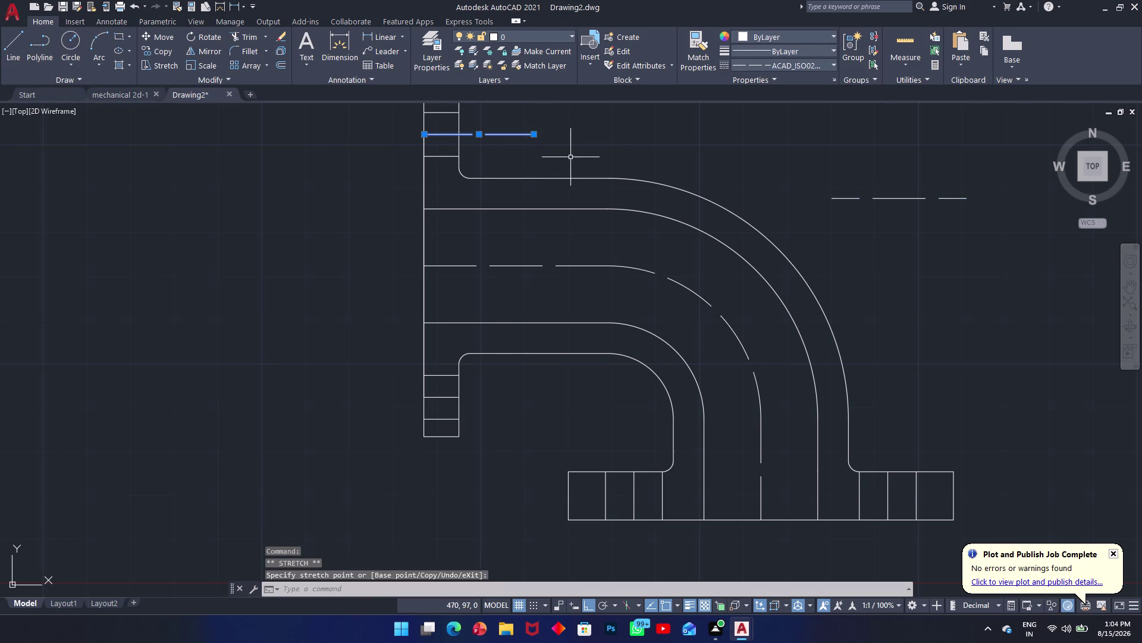
click(449, 396)
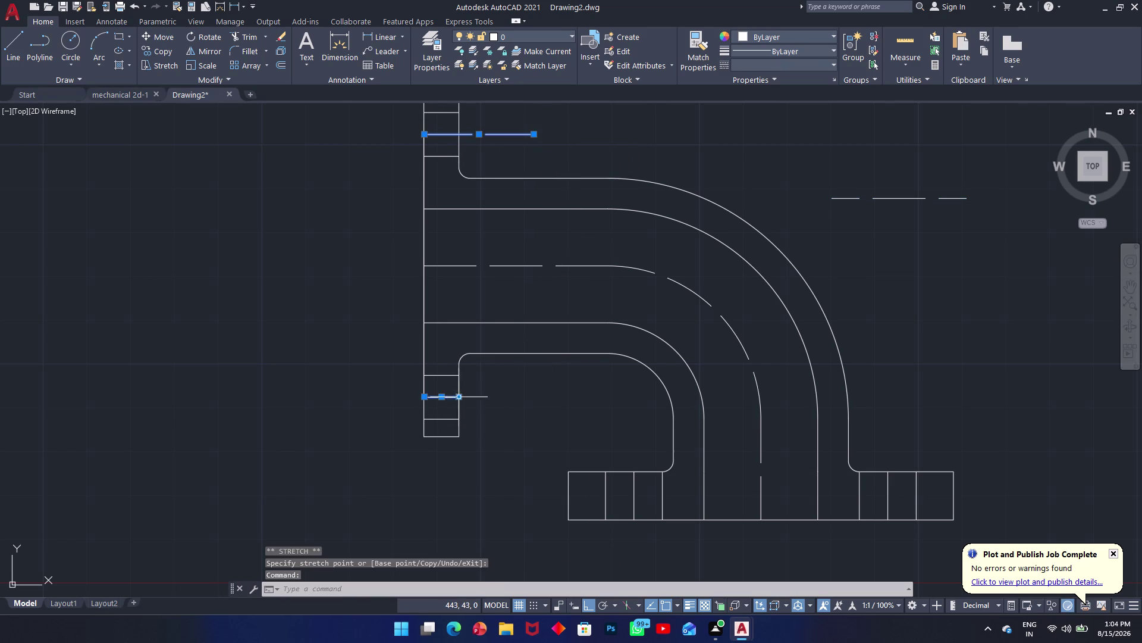
click(459, 397)
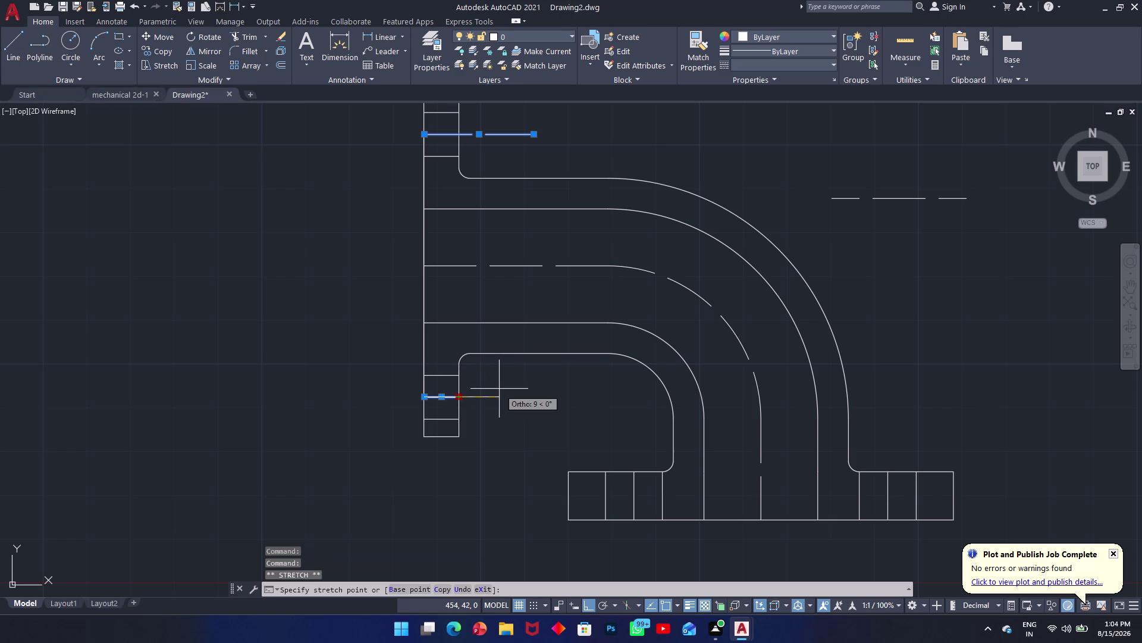
click(504, 389)
key(Escape)
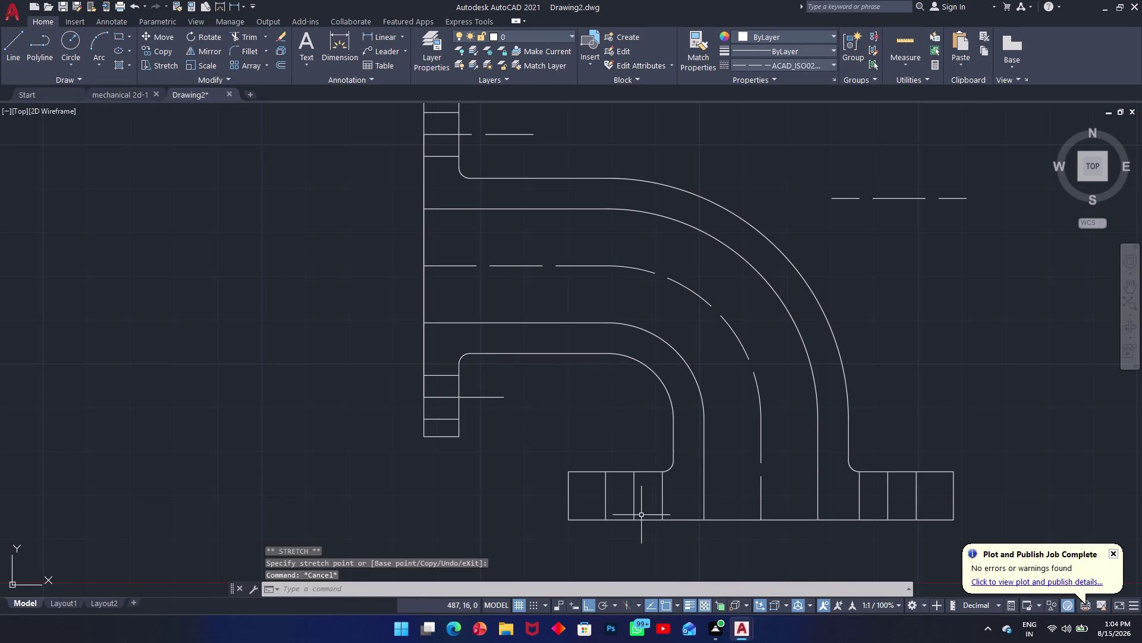
Extend the vertical lines of both bottom flanges upward above the flanges.
click(634, 501)
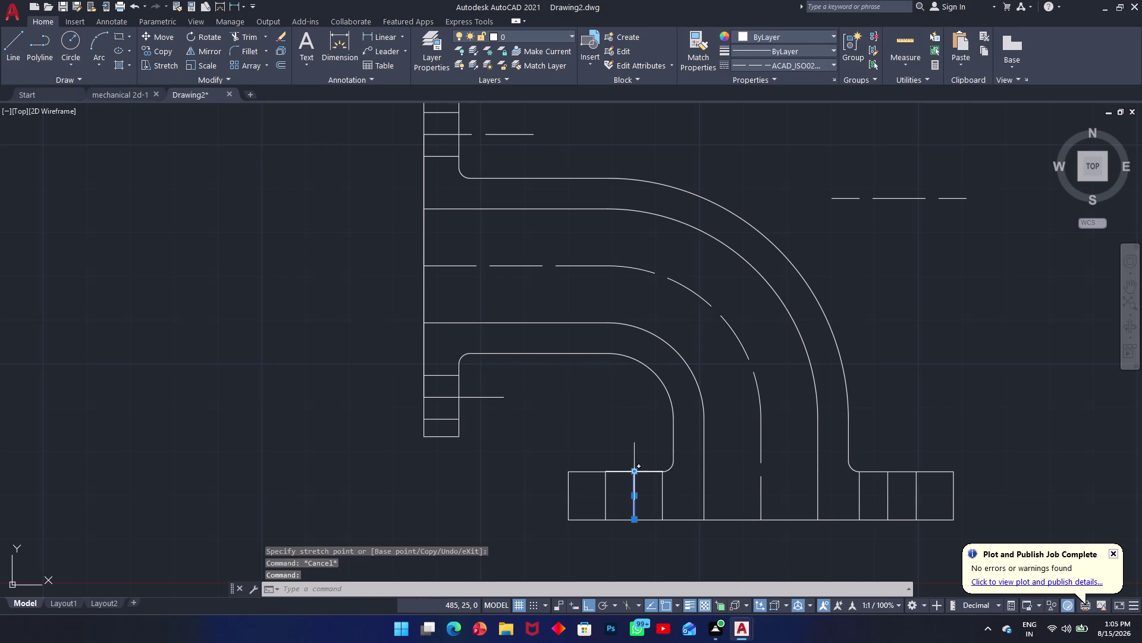
click(636, 470)
click(634, 430)
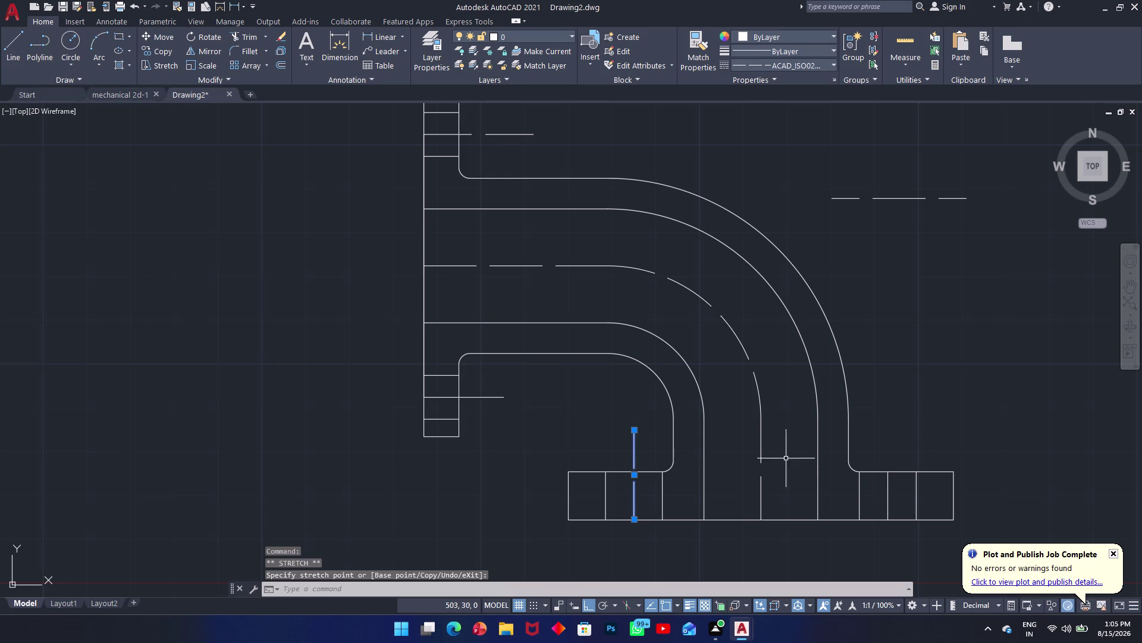
click(885, 487)
click(889, 488)
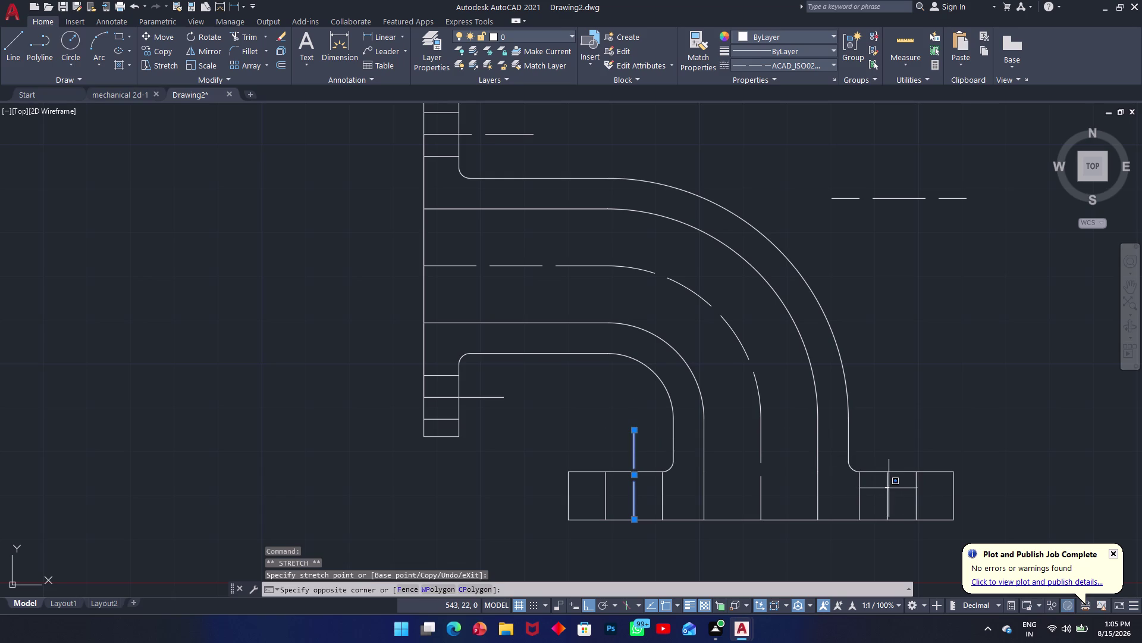
click(889, 491)
click(890, 470)
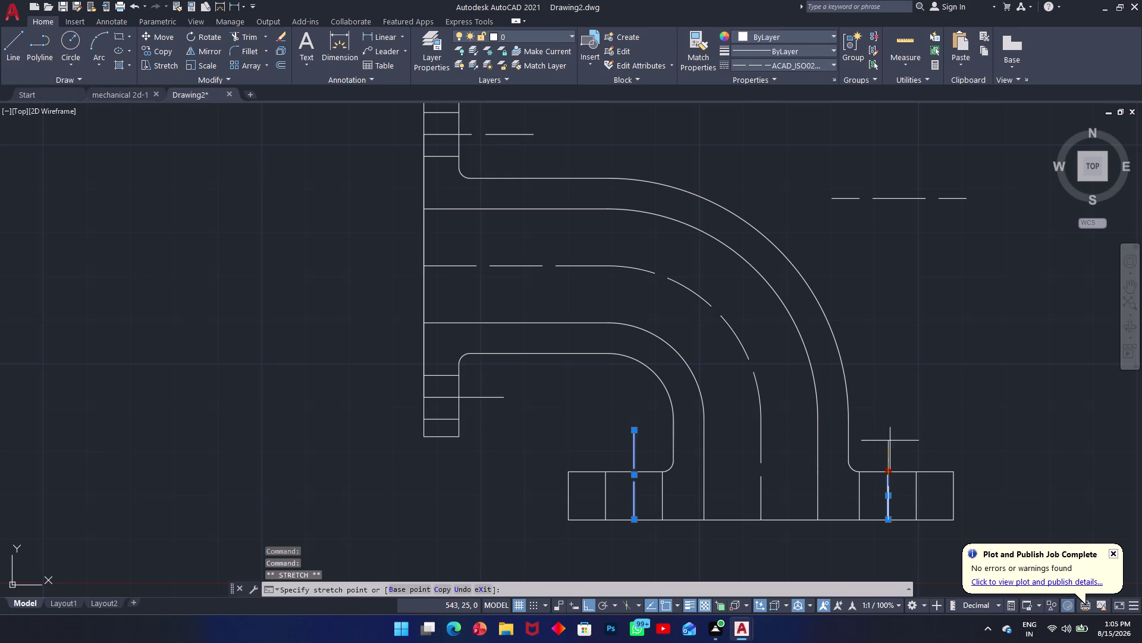
click(890, 433)
key(Escape)
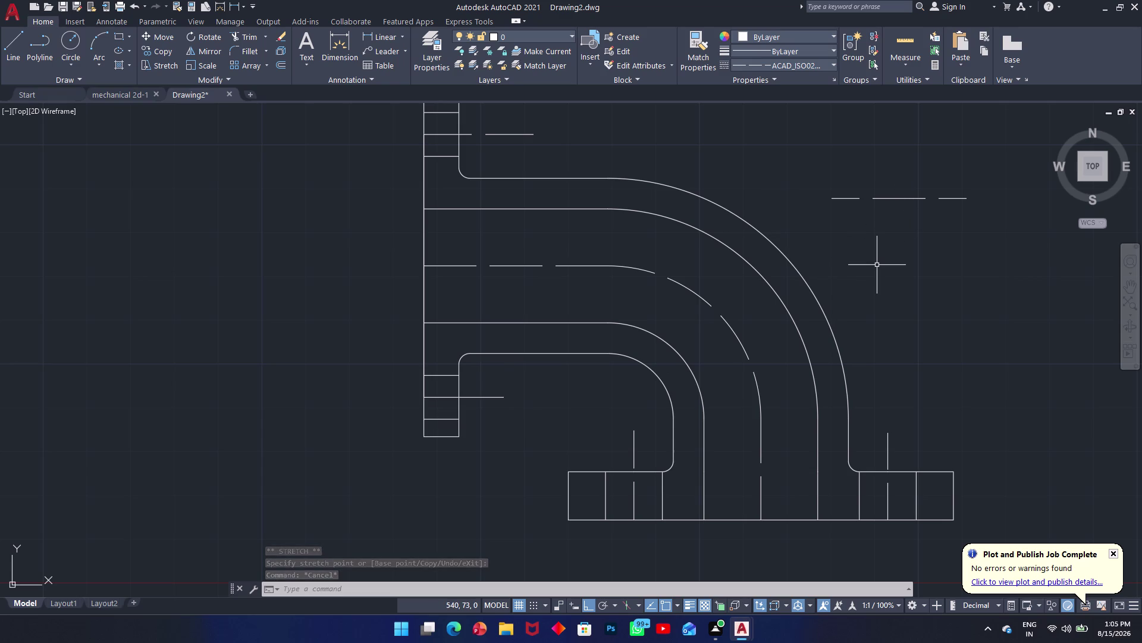
Match the left flange's lower bolt-hole line to the dashed centre line using MA.
text(ma)
key(space)
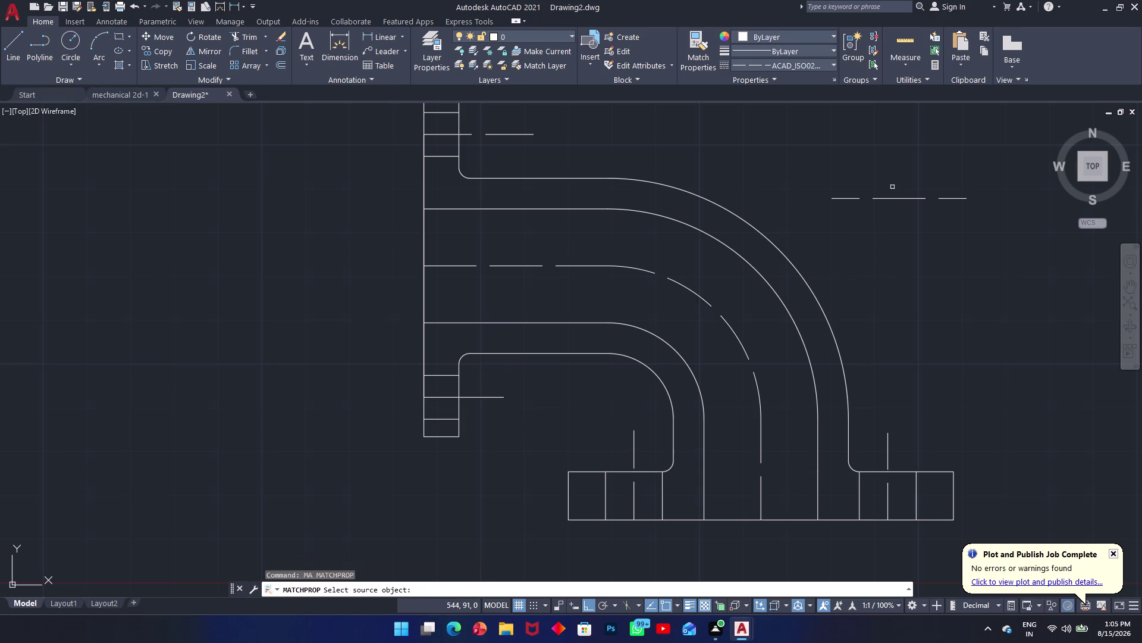
click(894, 199)
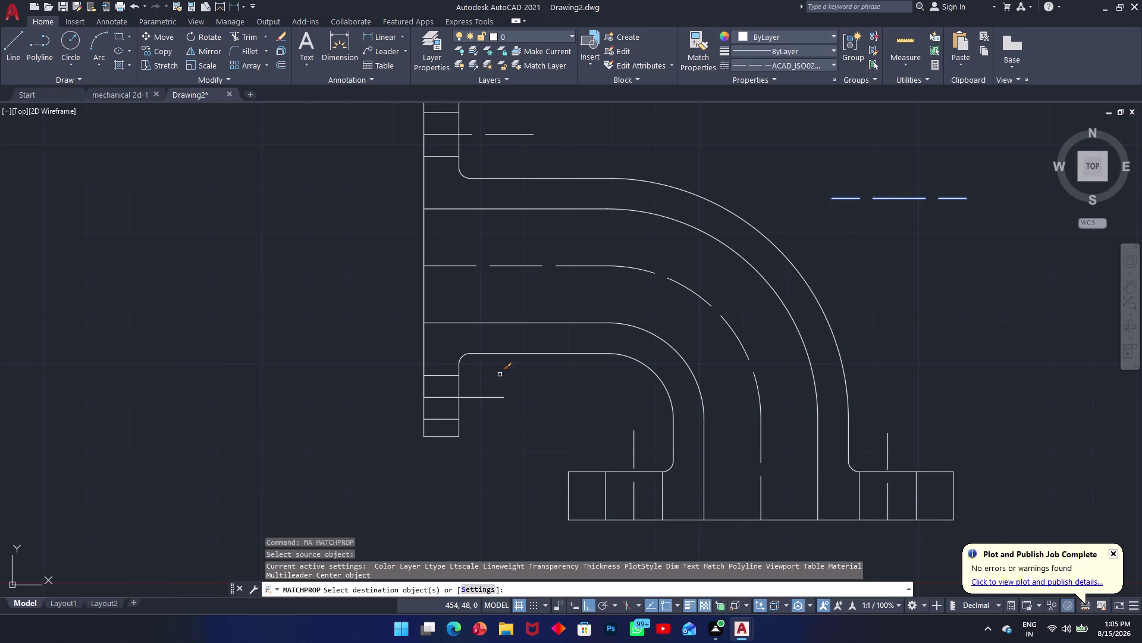
click(494, 397)
key(Escape)
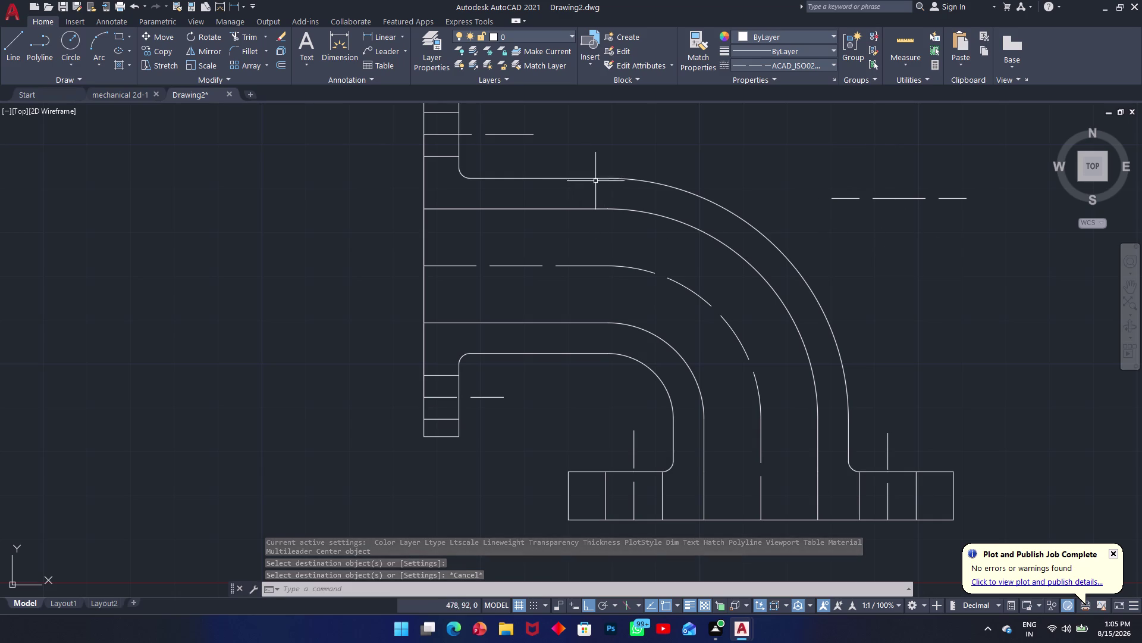
Clear a stray selection and start the Hatch command.
click(560, 391)
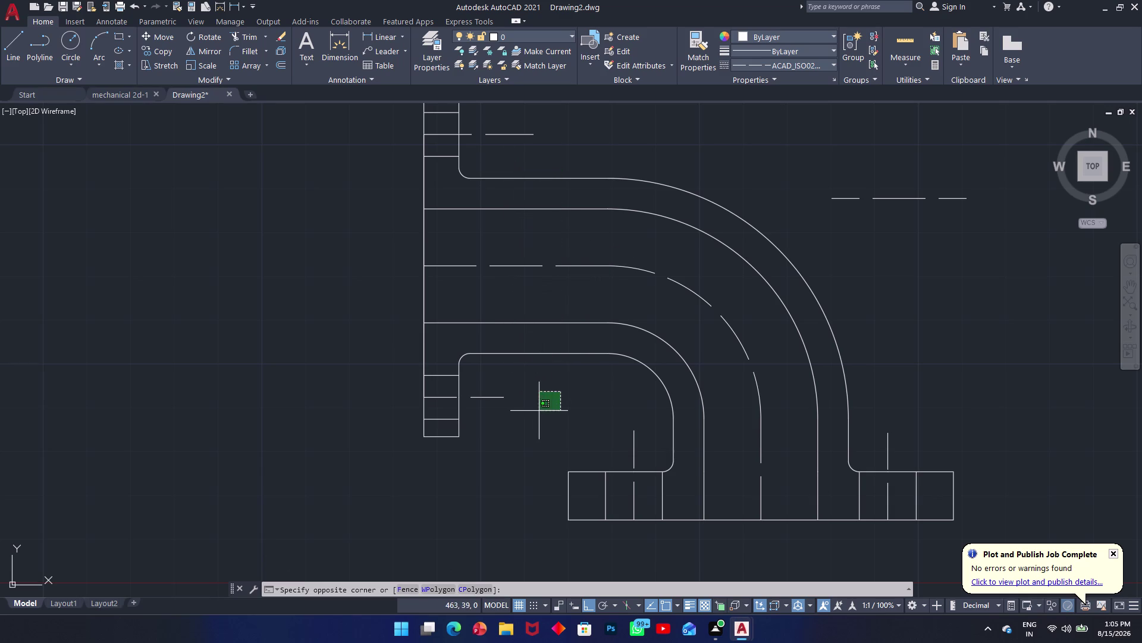
key(Escape)
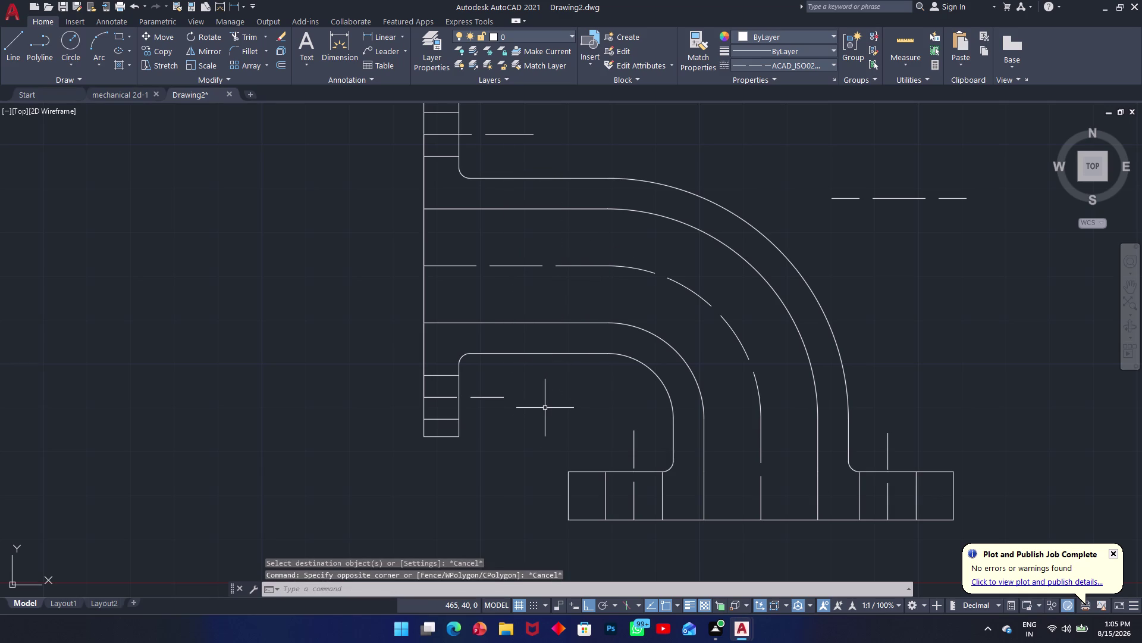
key(h)
key(space)
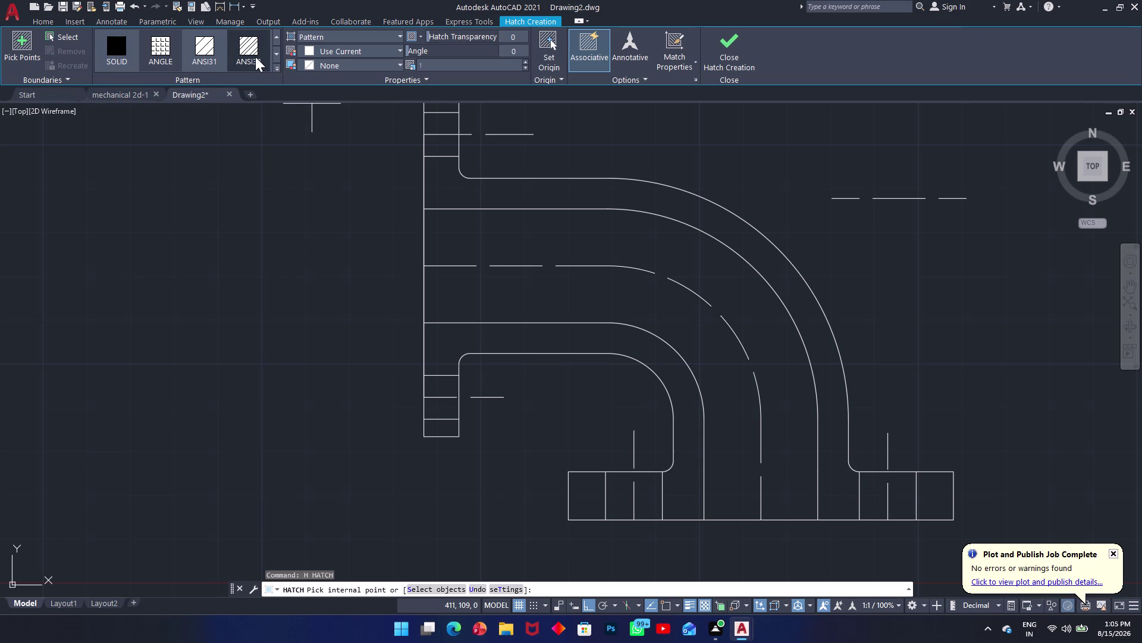
Hatch the outer pipe wall region with the ANSI31 pattern.
click(256, 57)
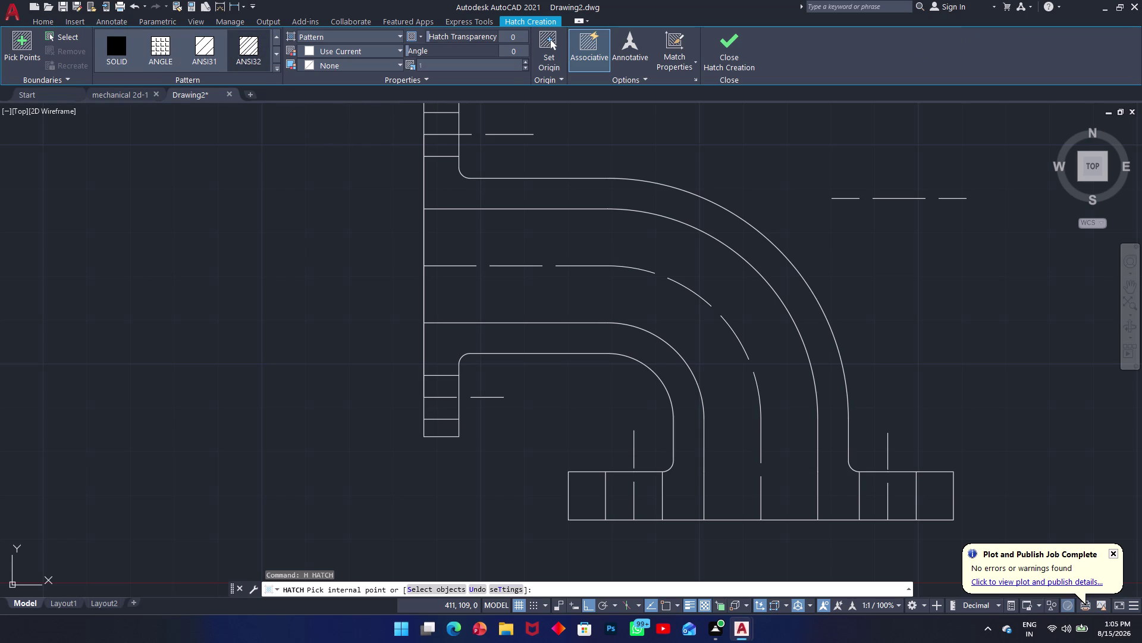
click(207, 56)
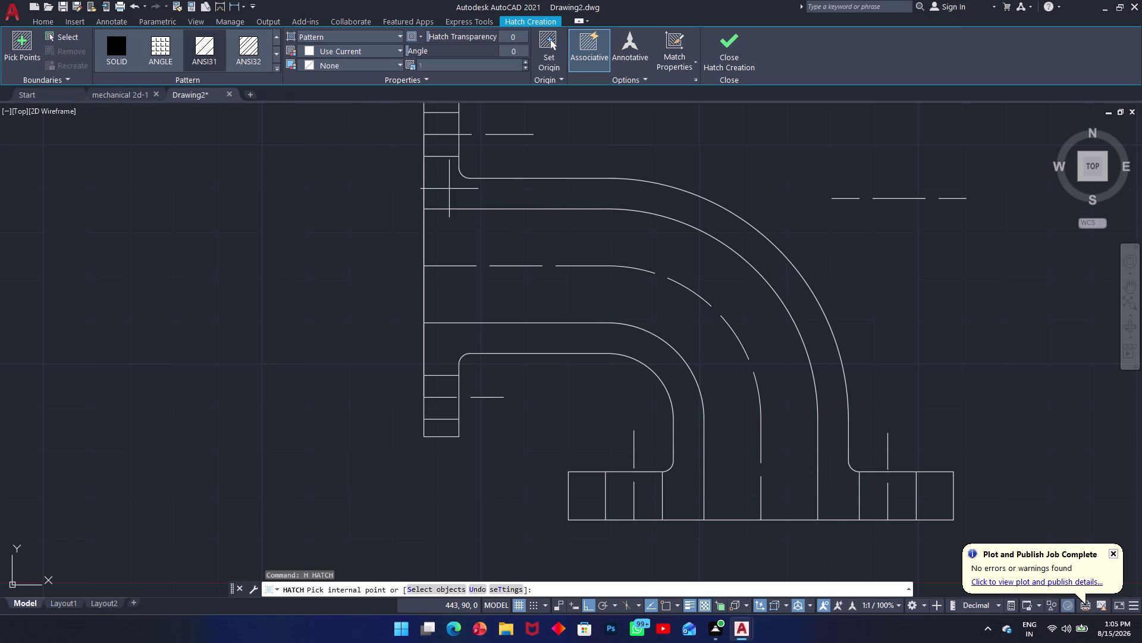
click(448, 187)
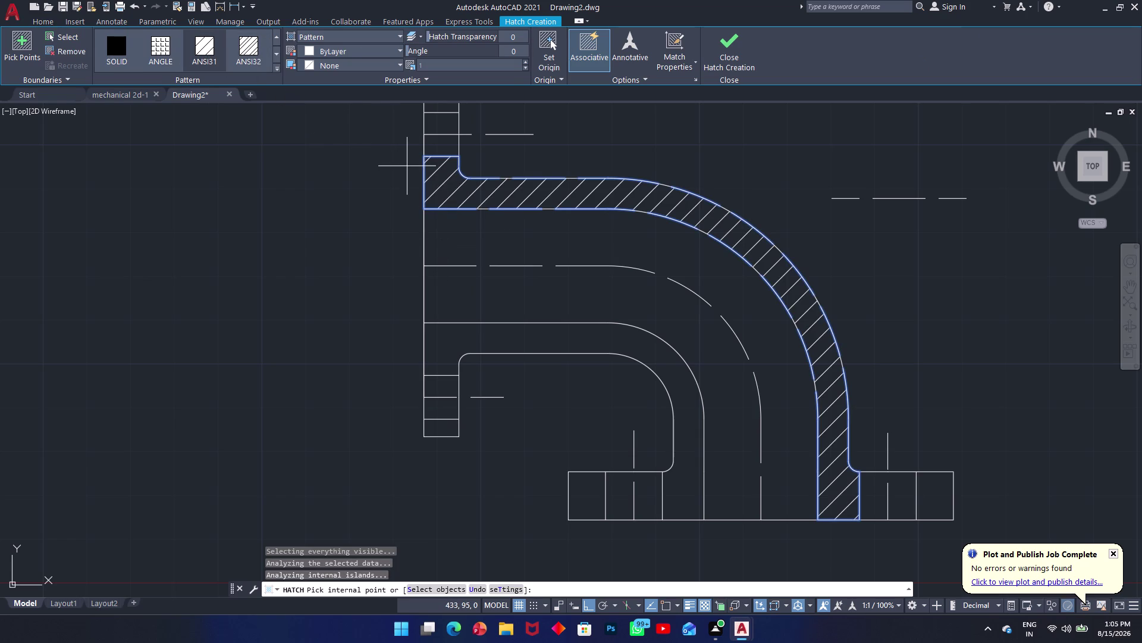
click(243, 61)
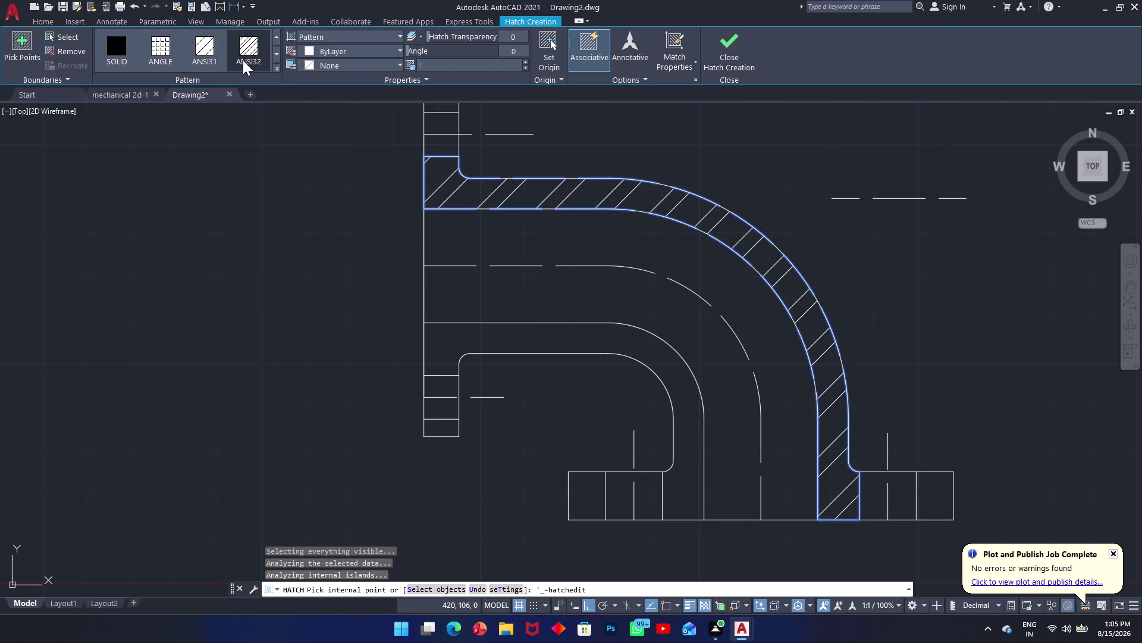
click(211, 59)
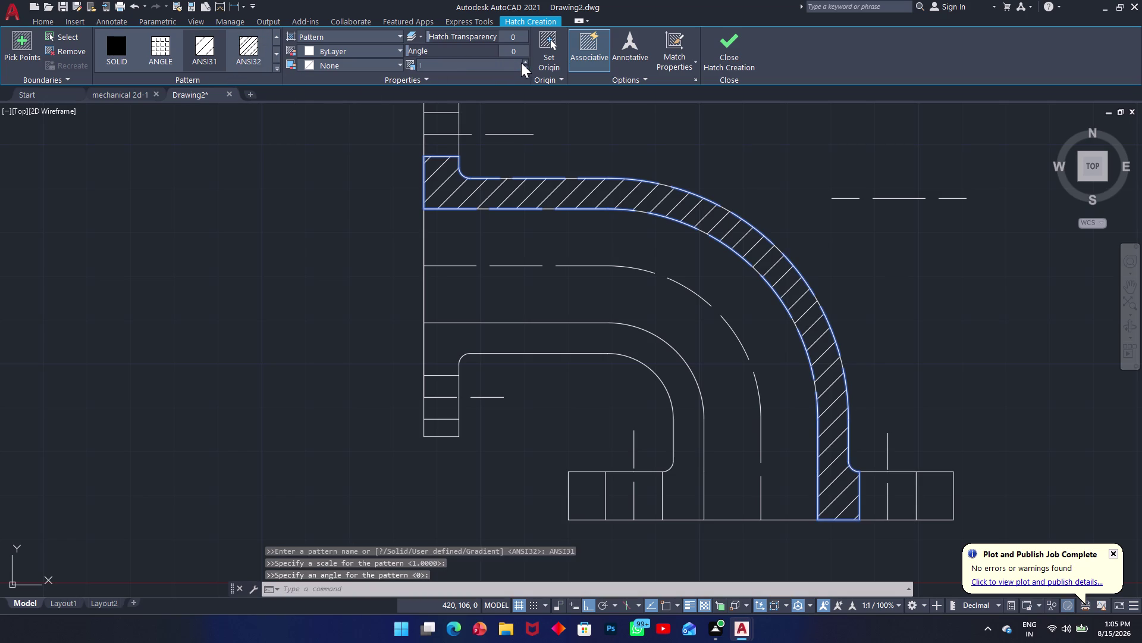
Enter 45 as the hatch angle.
drag(520, 48, 512, 49)
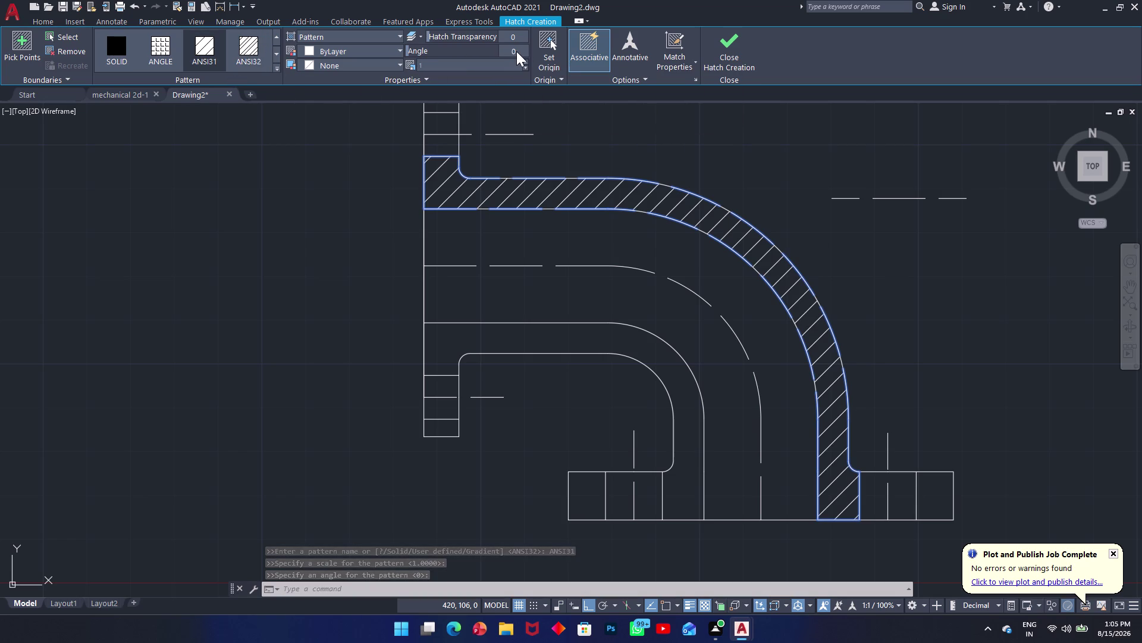
double_click(516, 51)
text(45)
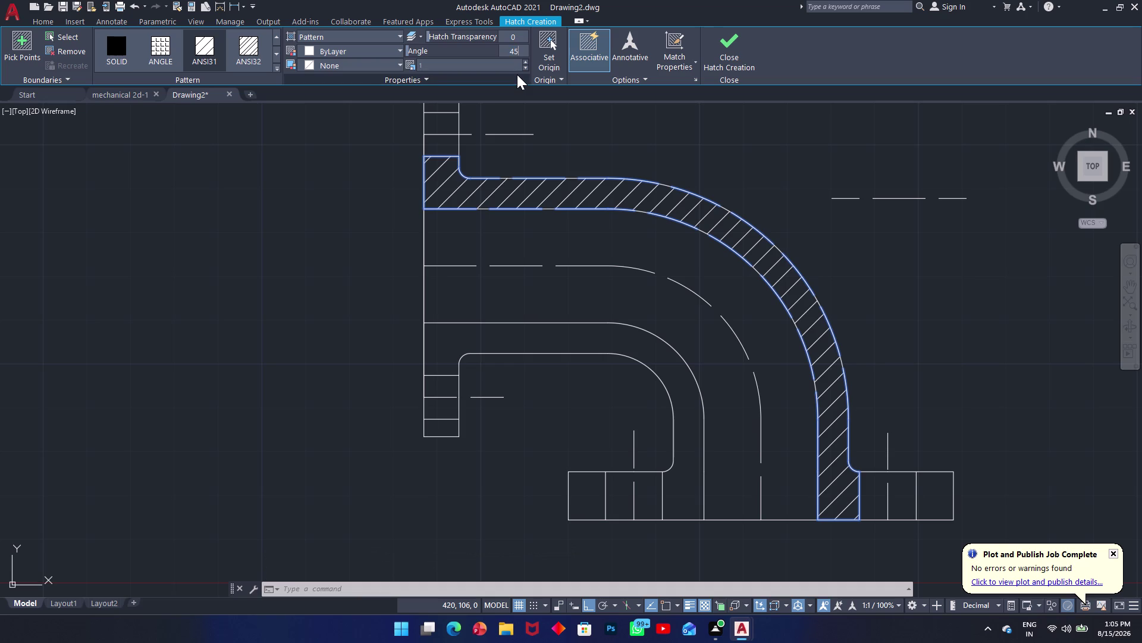
click(668, 137)
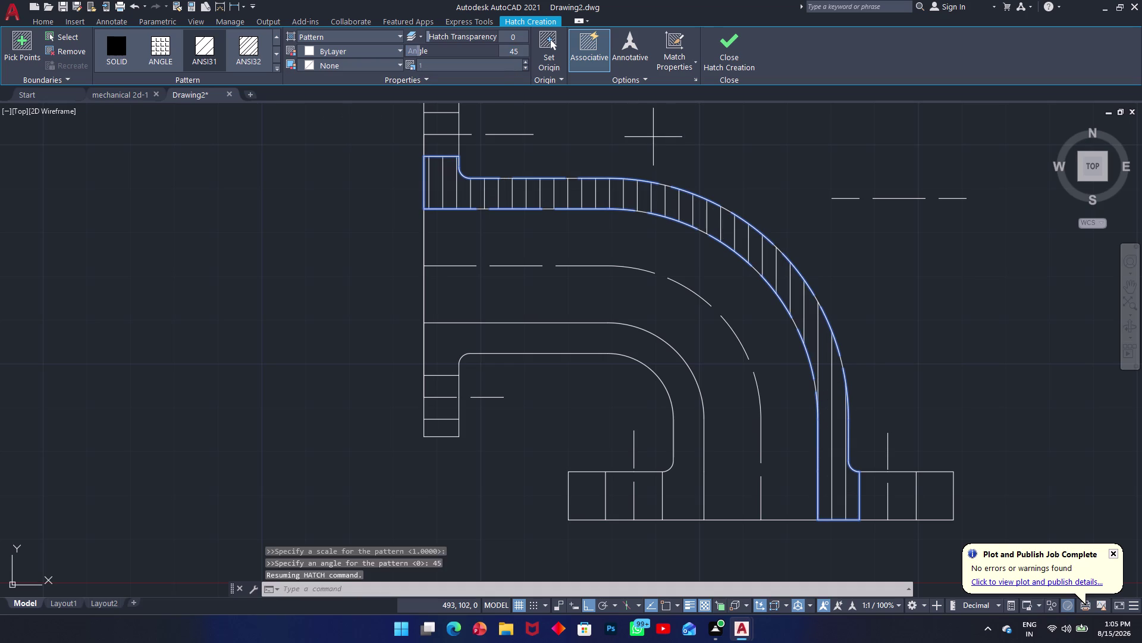
Edit the hatch scale value on the Hatch Creation tab.
drag(523, 51, 495, 53)
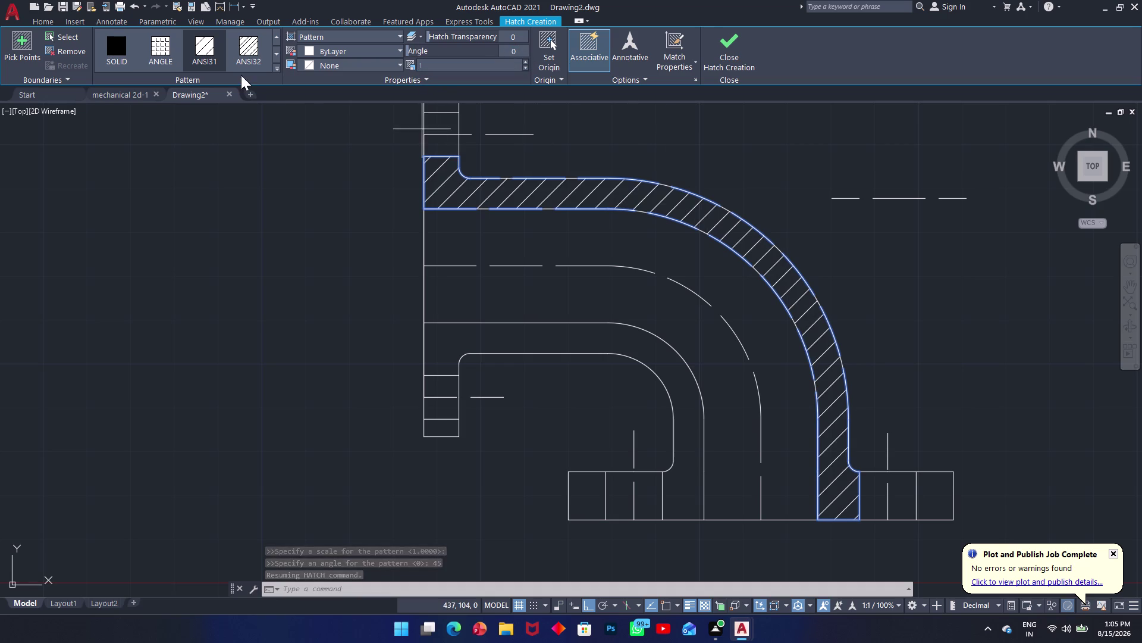
click(525, 63)
triple_click(524, 62)
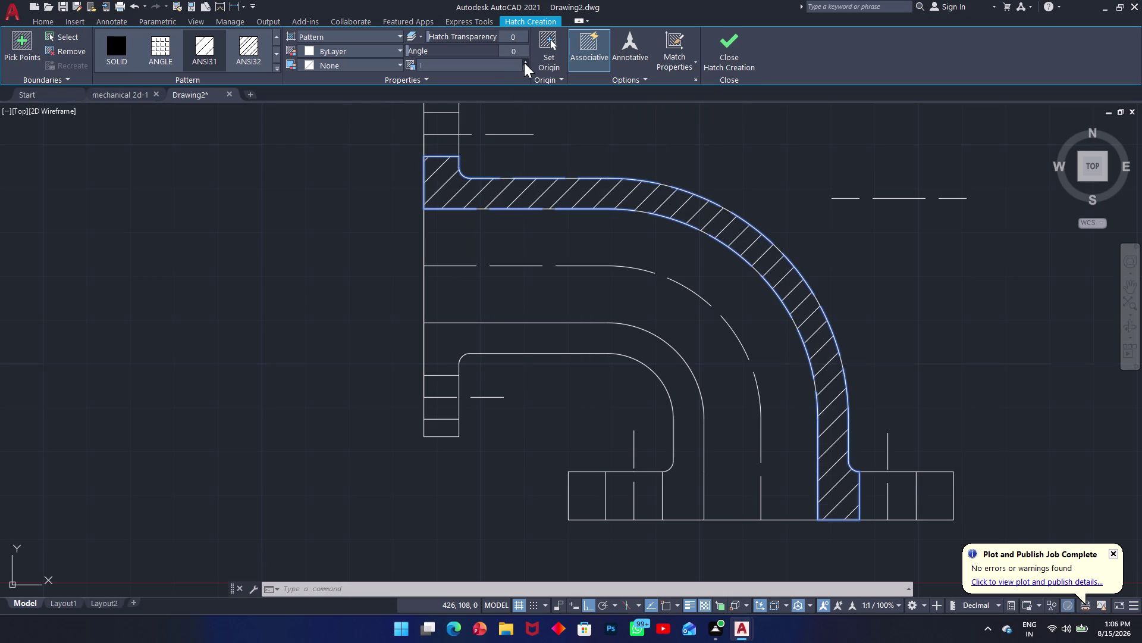
double_click(524, 62)
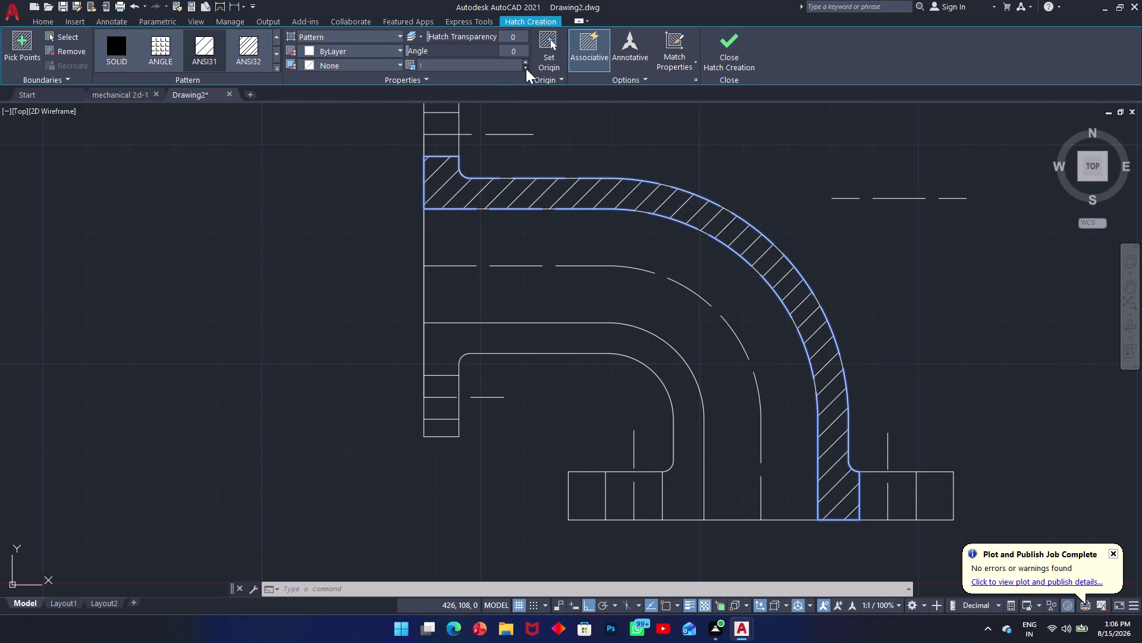
triple_click(526, 69)
triple_click(526, 68)
triple_click(526, 68)
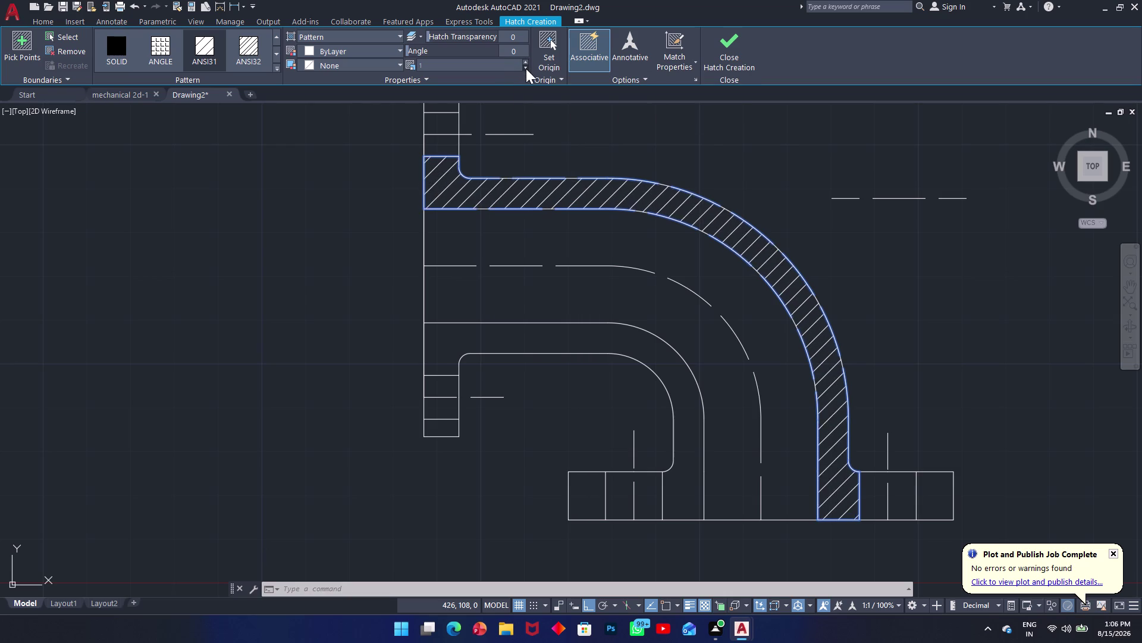
click(526, 69)
double_click(526, 69)
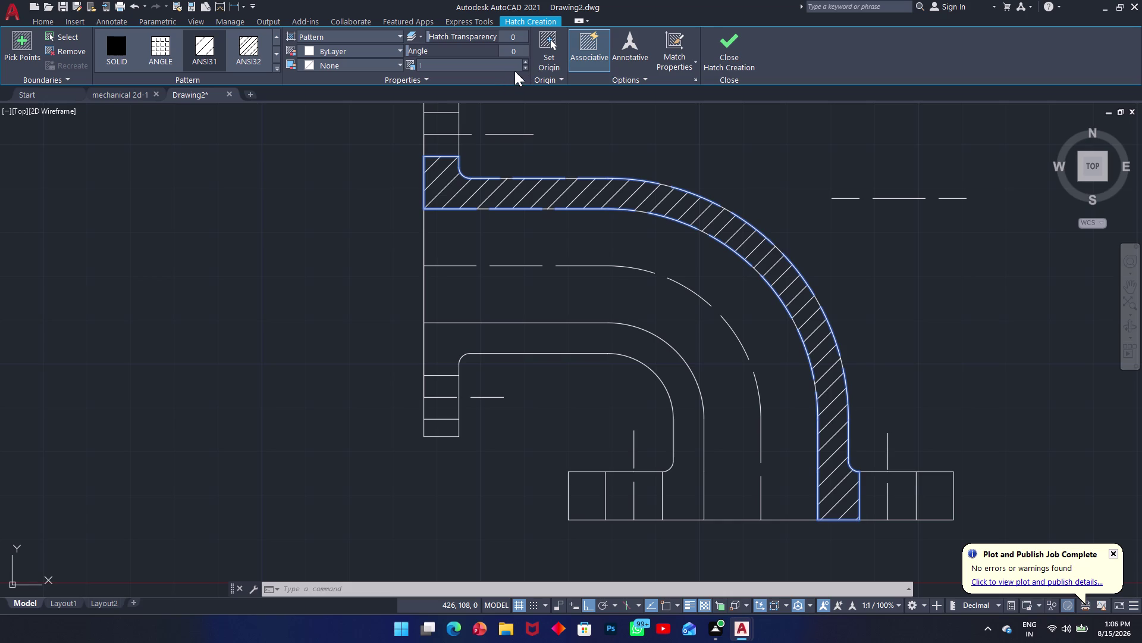
click(524, 70)
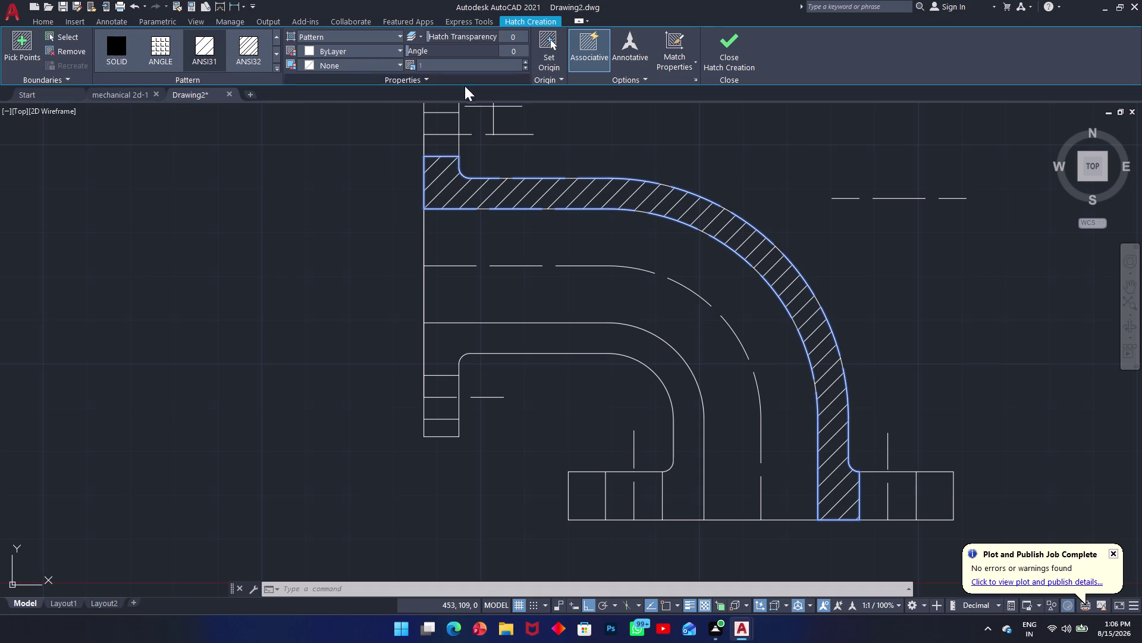
Hatch the inner wall, the left flange's lower piece and both bottom flange pieces, then adjust hatch spacing.
middle_drag(448, 141, 464, 252)
click(463, 214)
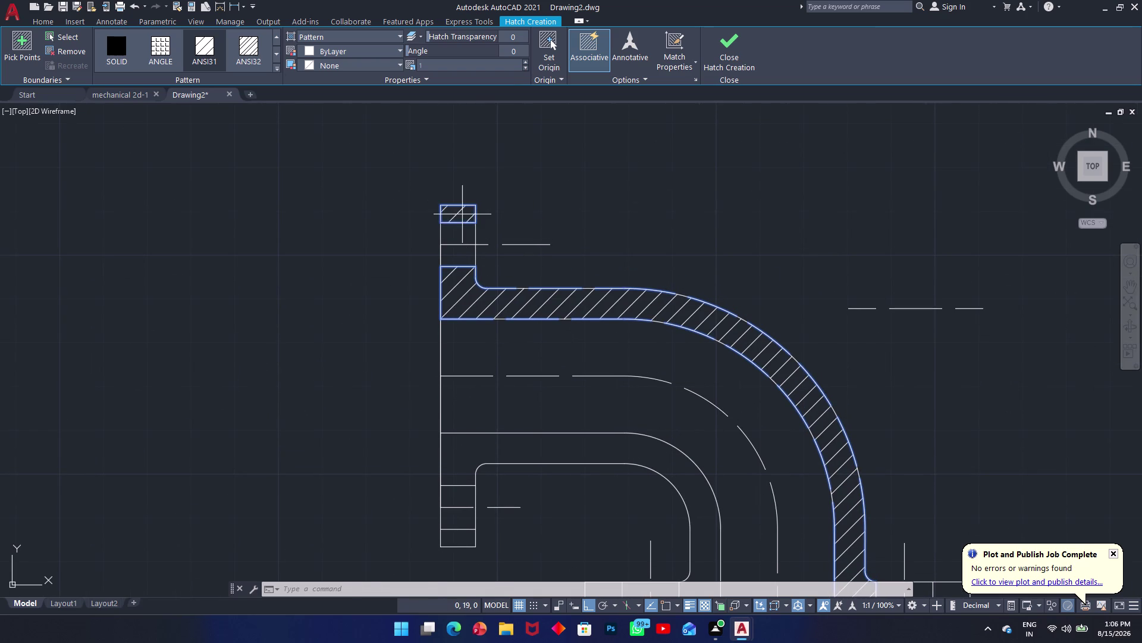
middle_drag(499, 241, 475, 102)
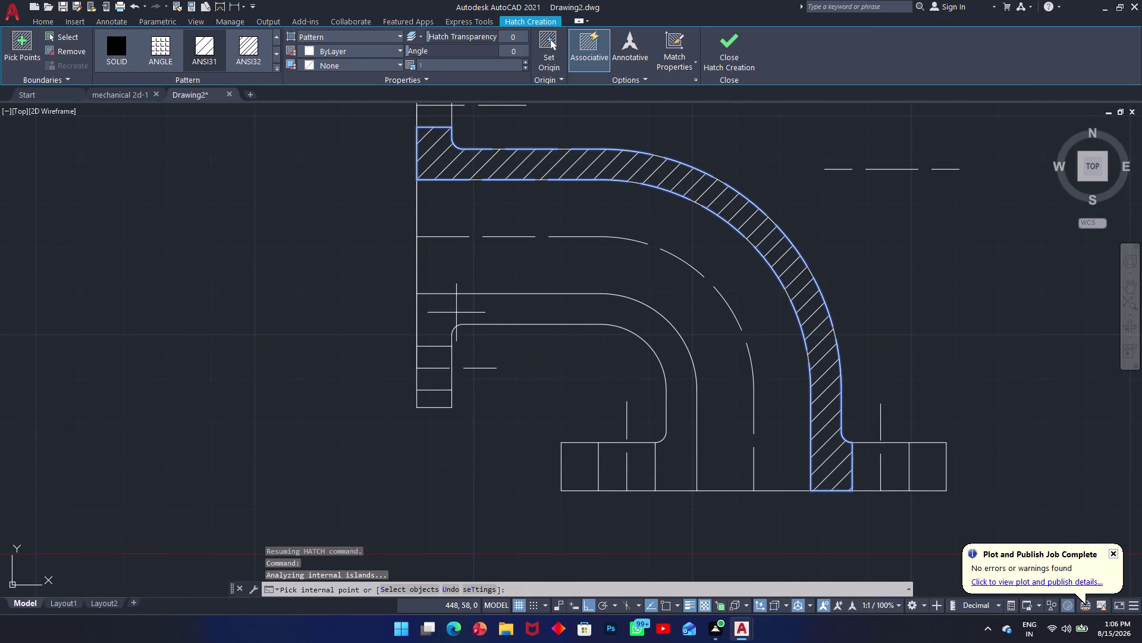
click(455, 320)
click(441, 398)
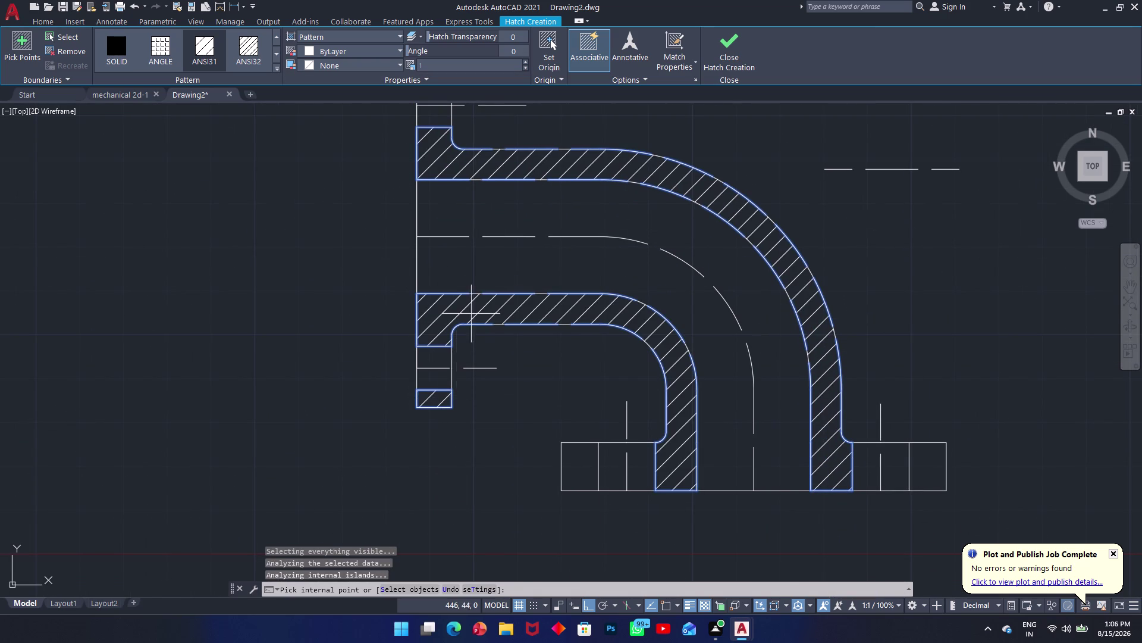
click(582, 459)
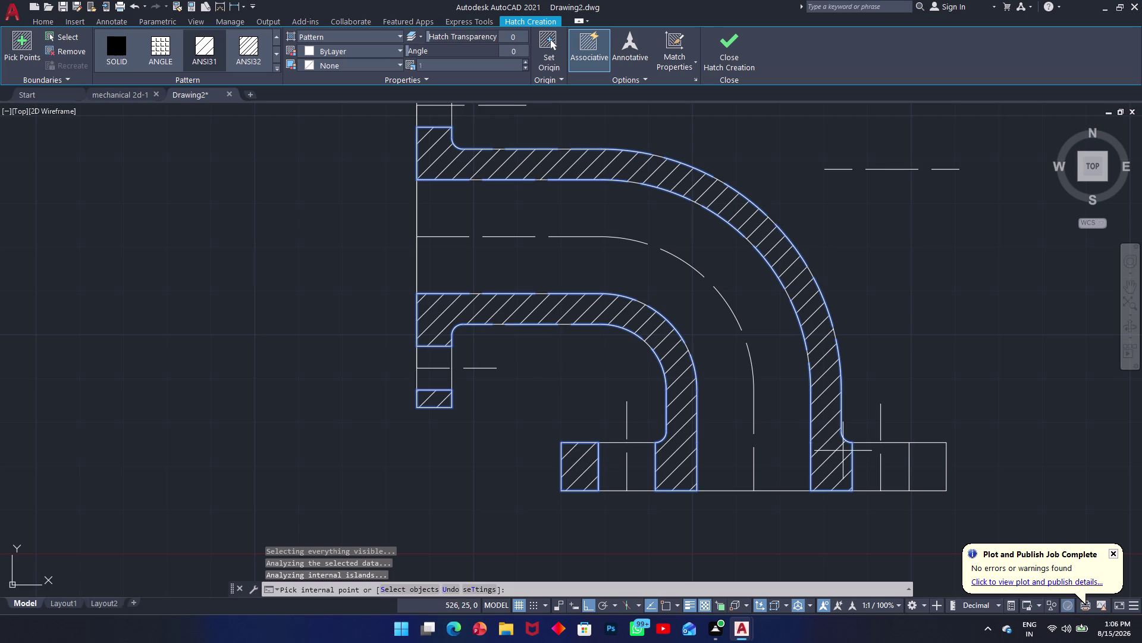
click(928, 467)
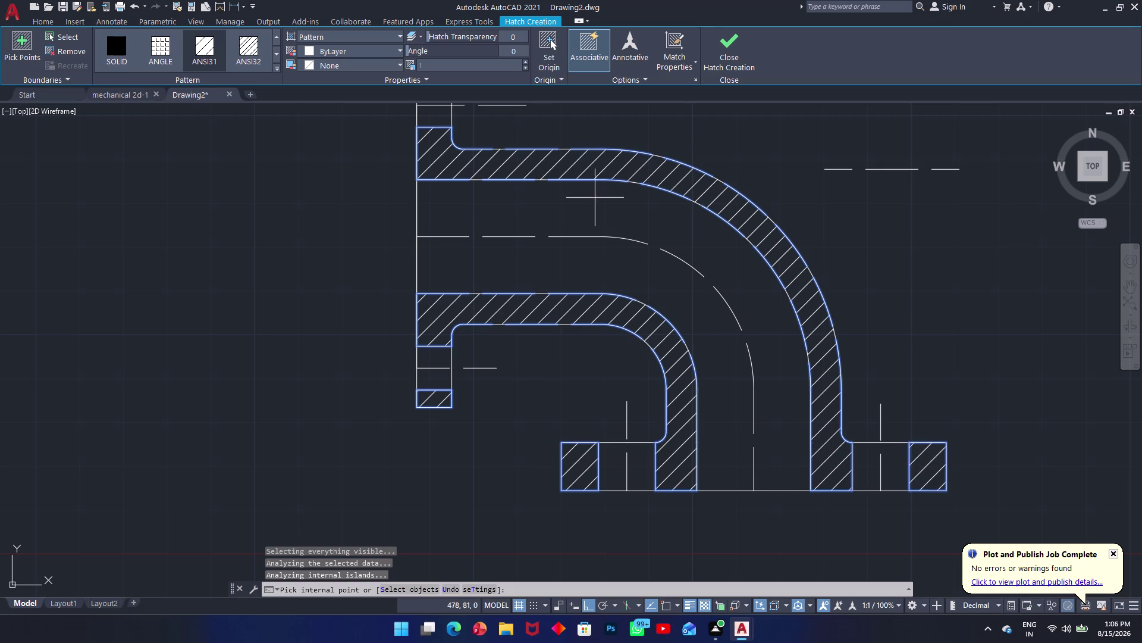
middle_drag(597, 198, 651, 307)
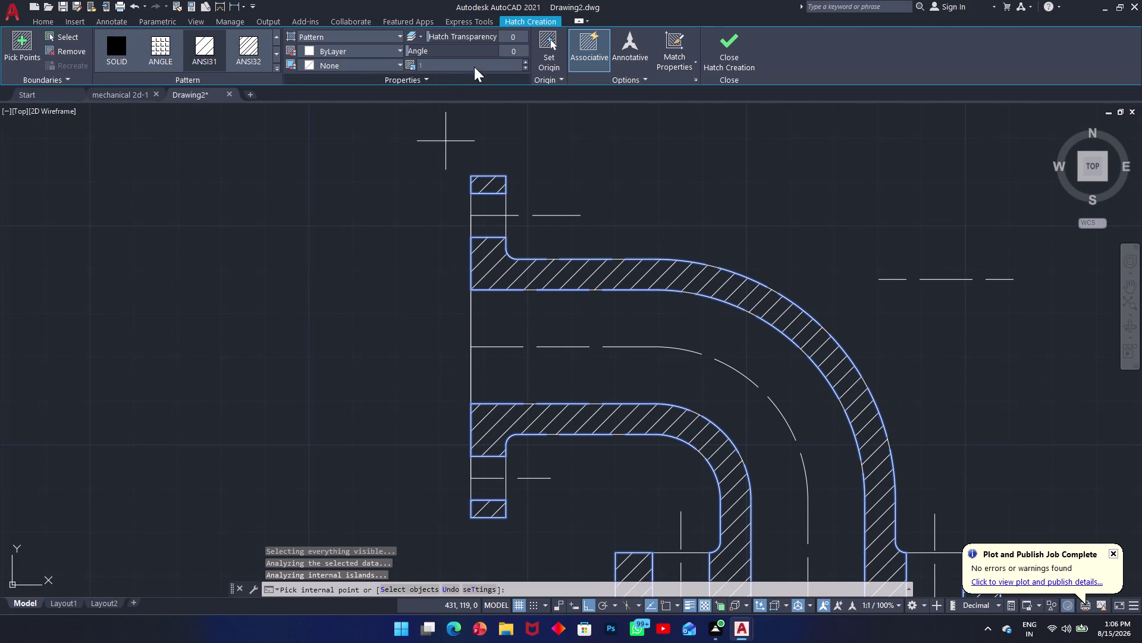
click(524, 62)
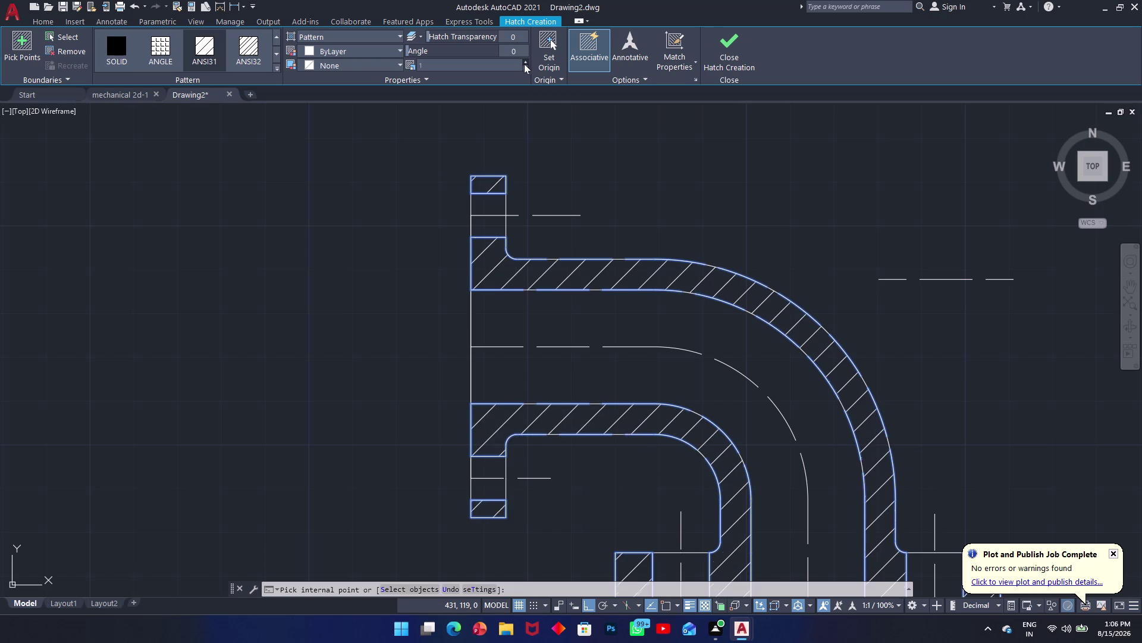
click(523, 70)
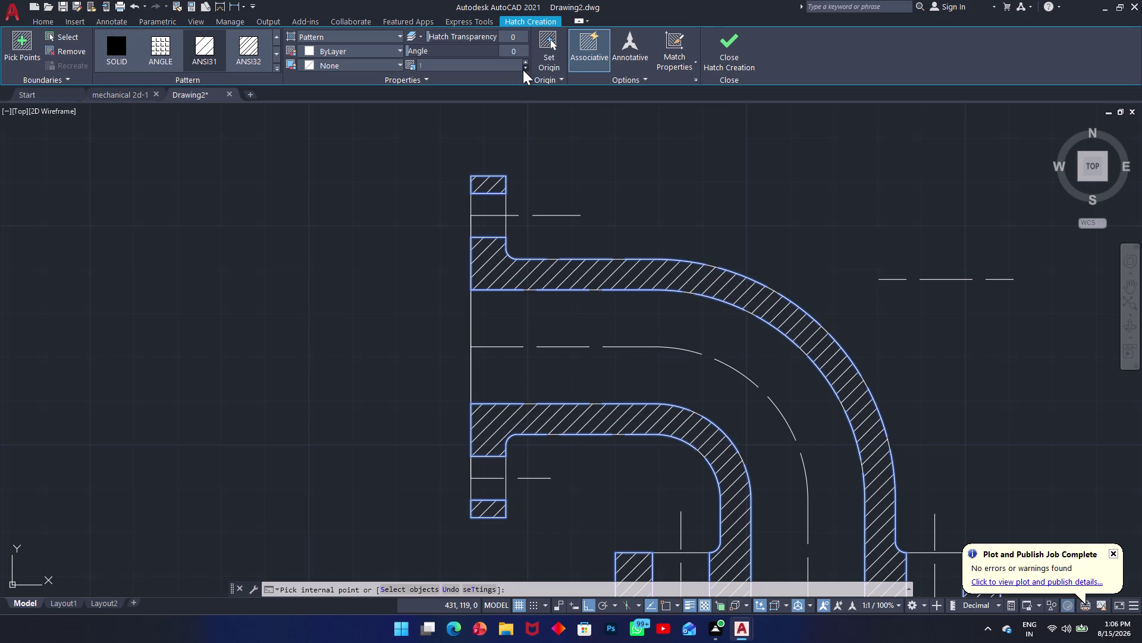
Try hatching the pipe bore, dismissing and suppressing the boundary error.
middle_drag(383, 228, 324, 143)
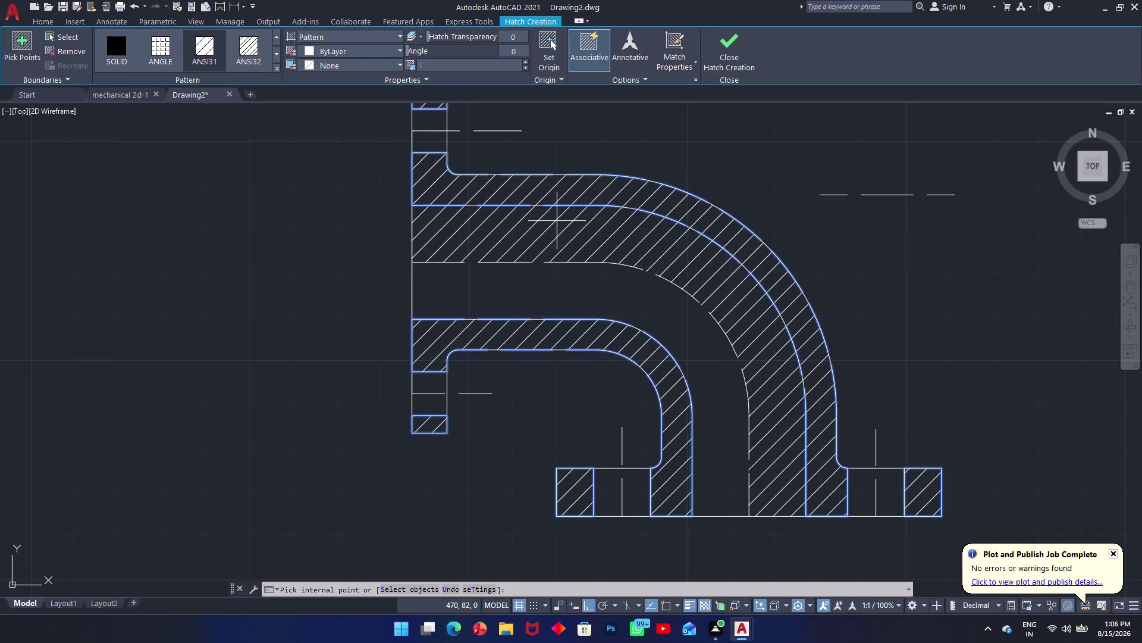
click(337, 230)
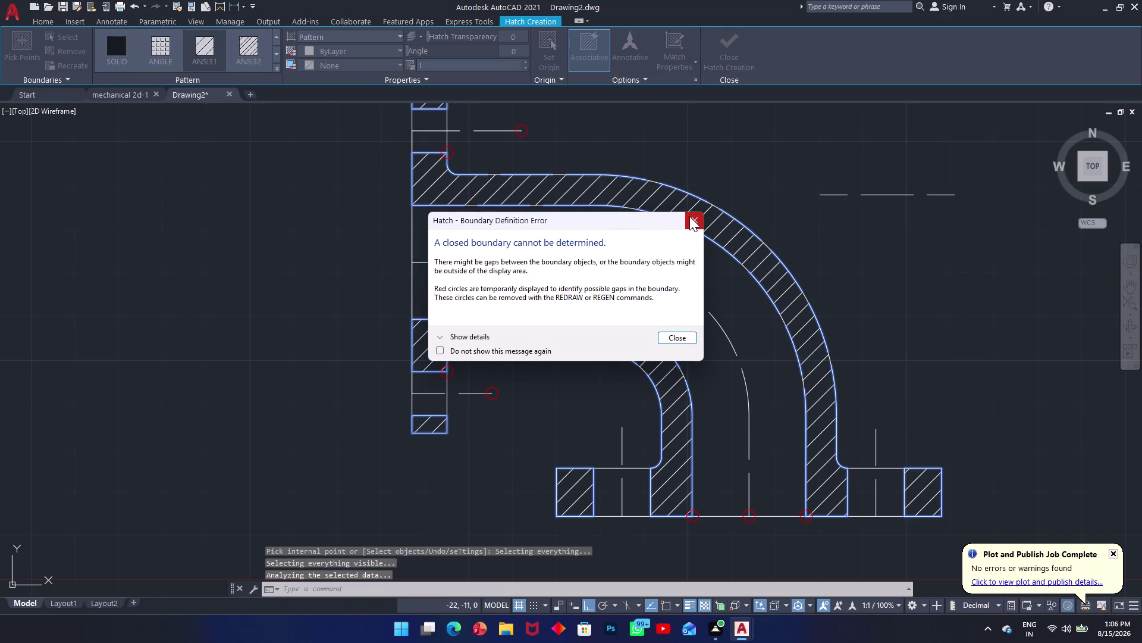
click(677, 337)
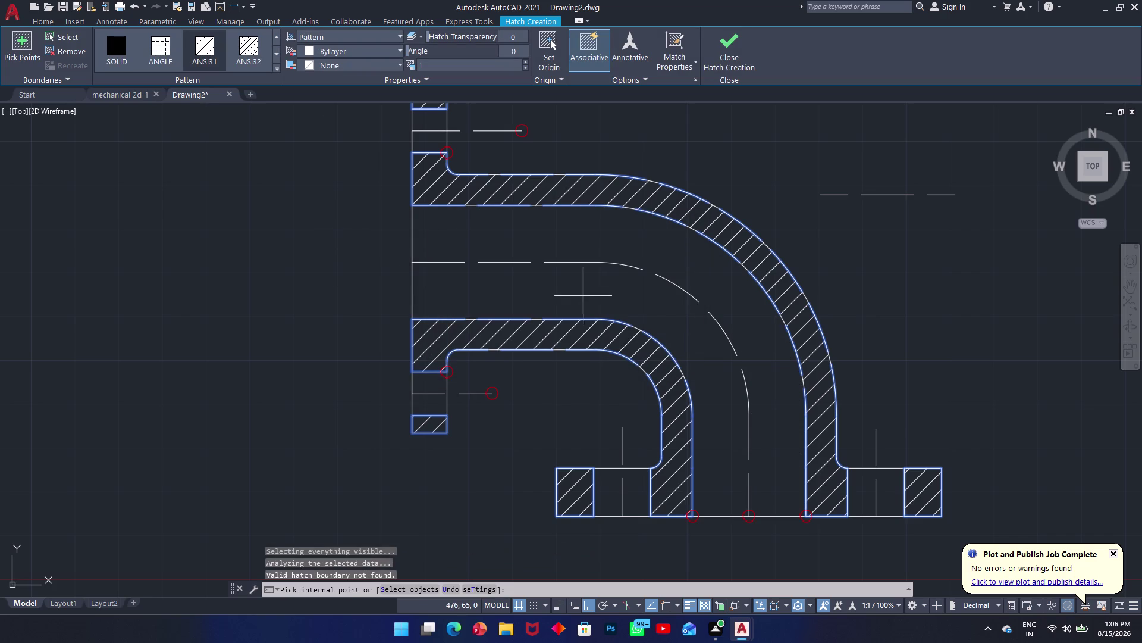
double_click(326, 279)
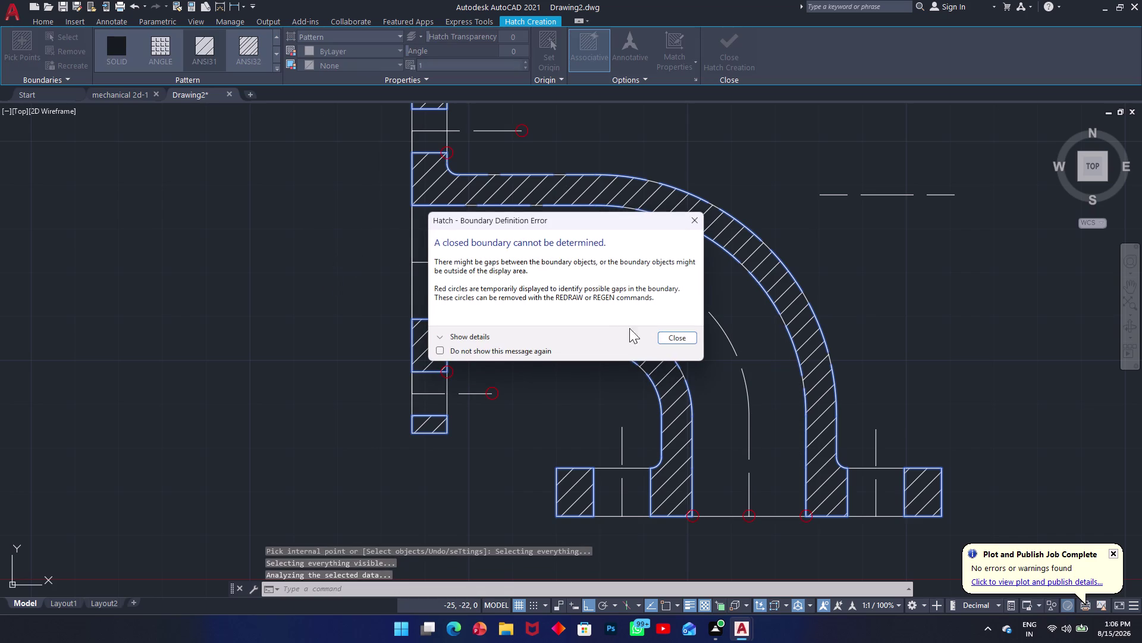
click(445, 354)
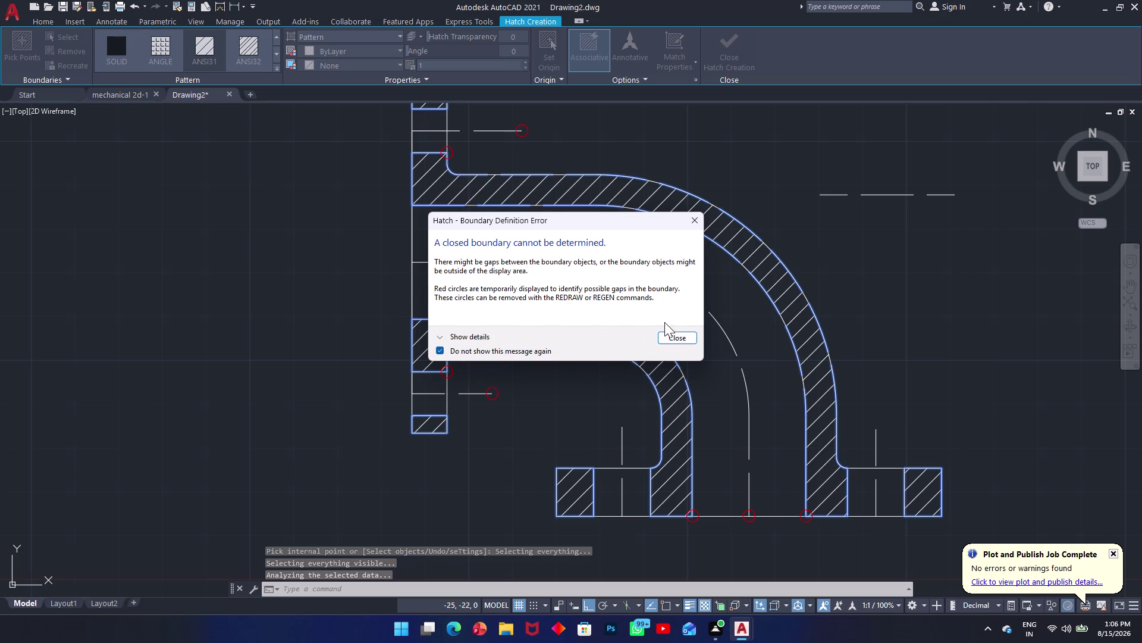
click(676, 338)
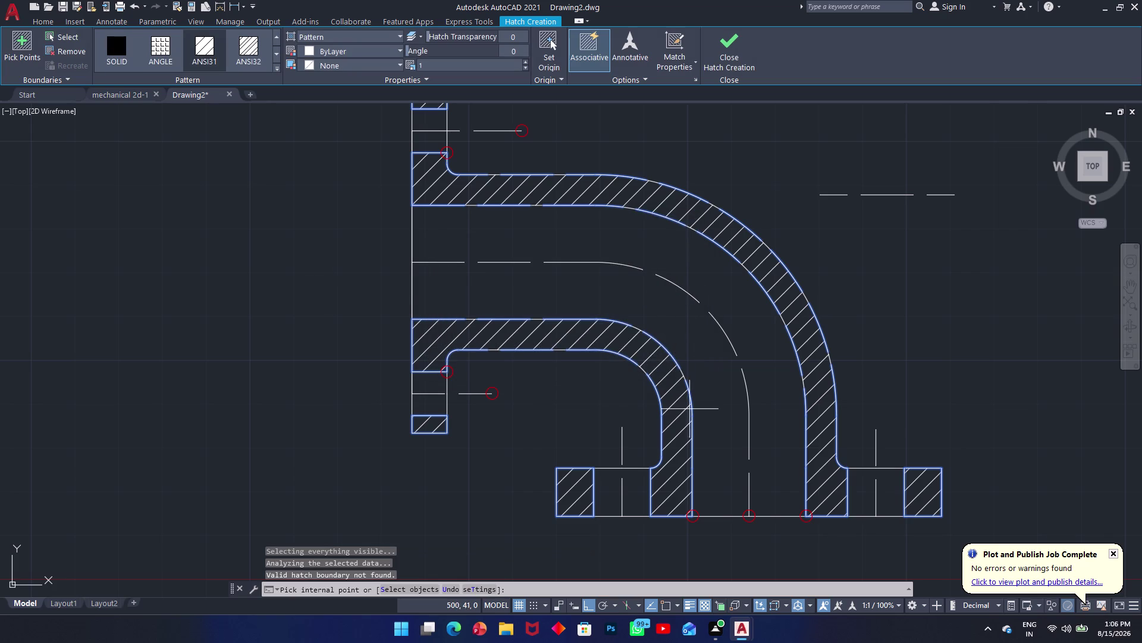
Zoom in on the gap markers at the base and exit hatching.
middle_drag(737, 527, 711, 388)
scroll(up, 3)
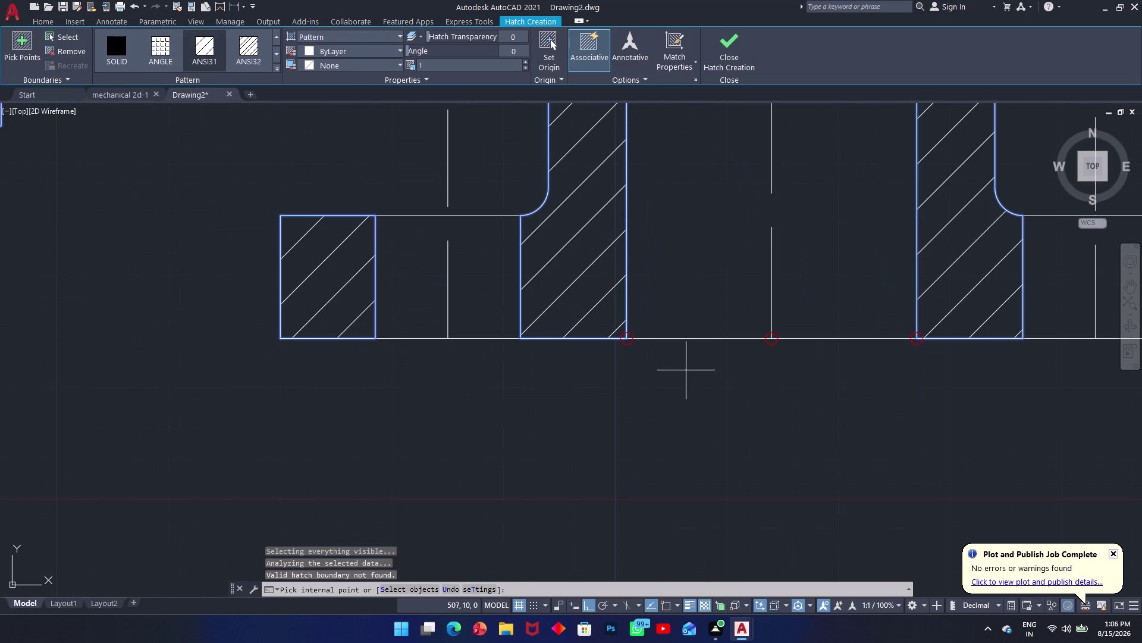
scroll(up, 3)
scroll(up, 3)
scroll(up, 3)
scroll(up, 3)
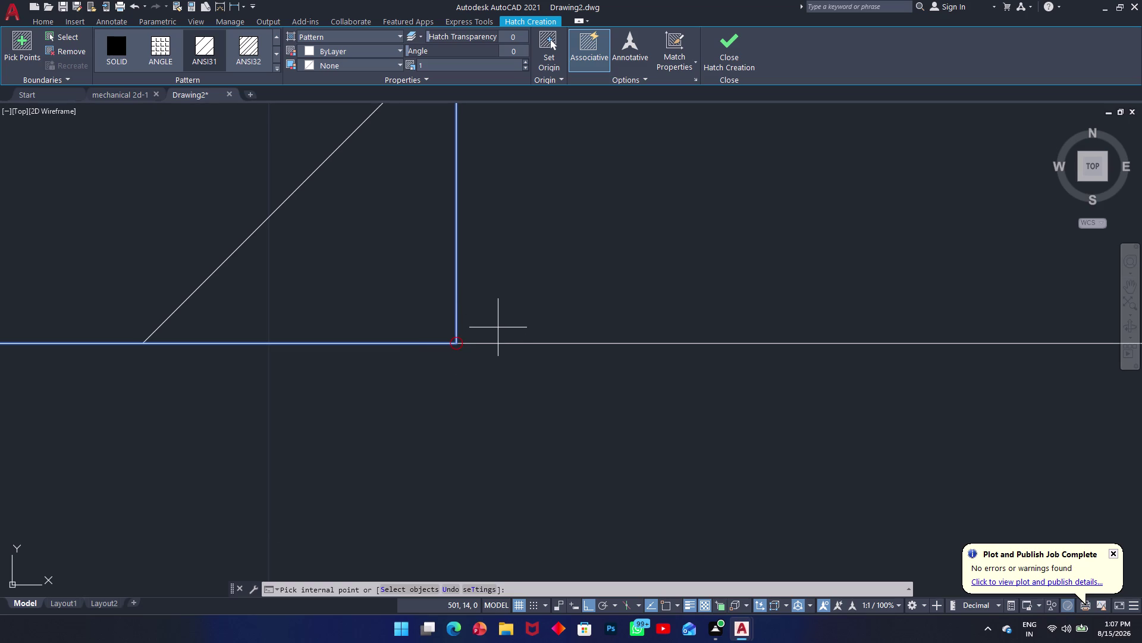
key(Escape)
key(Escape)
Zoom and pan around the elbow to inspect the hatched walls.
key(Escape)
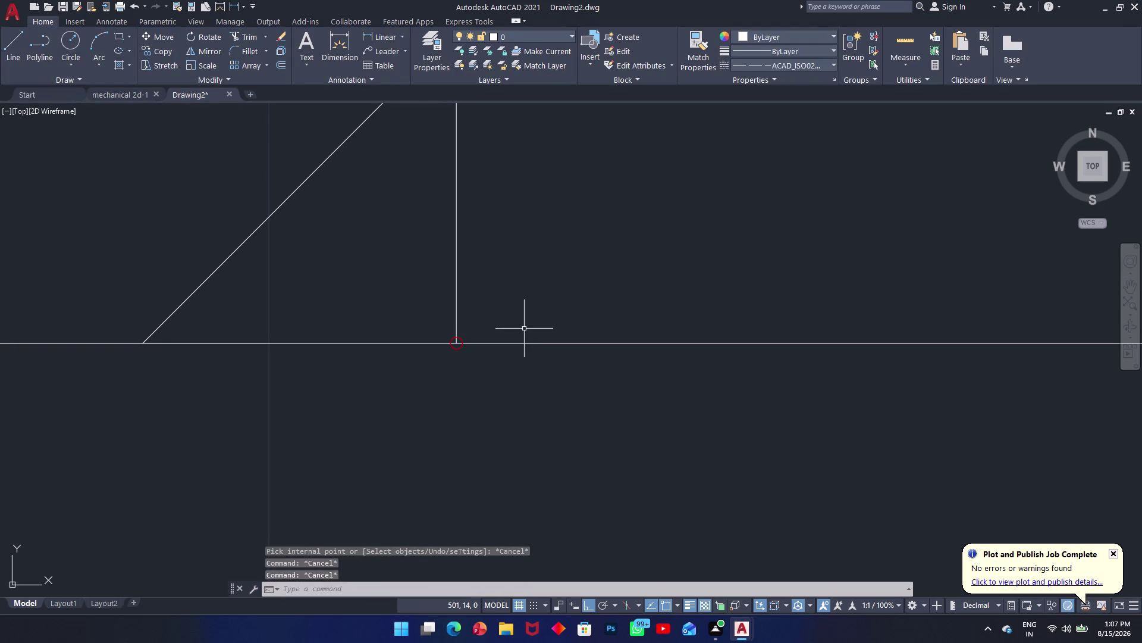
scroll(up, 3)
scroll(down, 3)
scroll(down, 3)
scroll(down, 3)
scroll(down, 3)
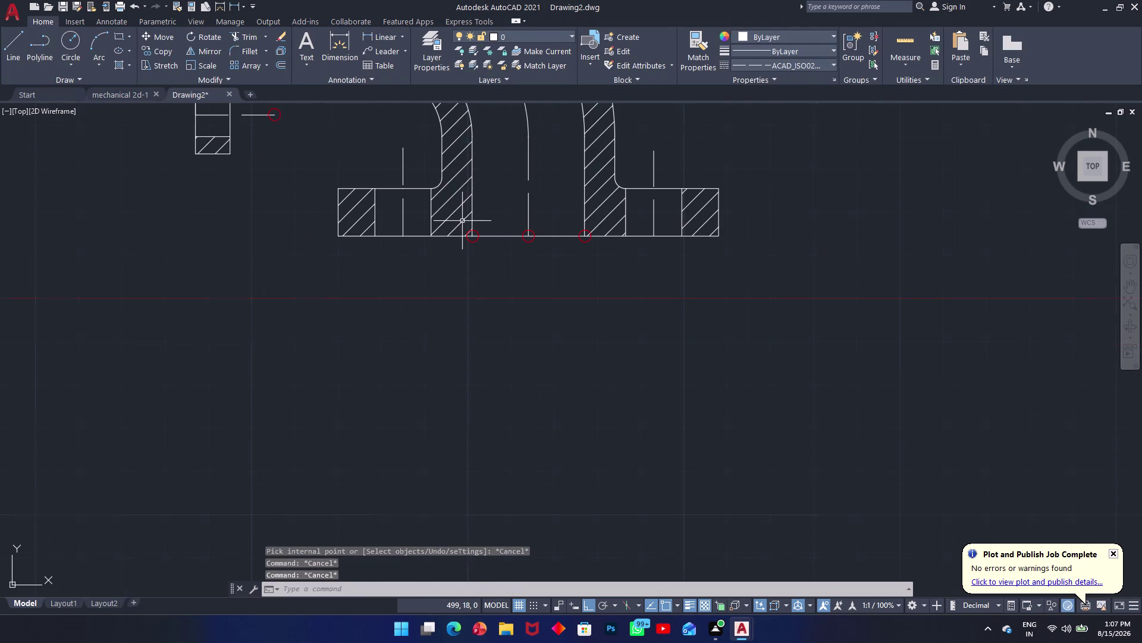
middle_drag(466, 175, 638, 344)
scroll(up, 3)
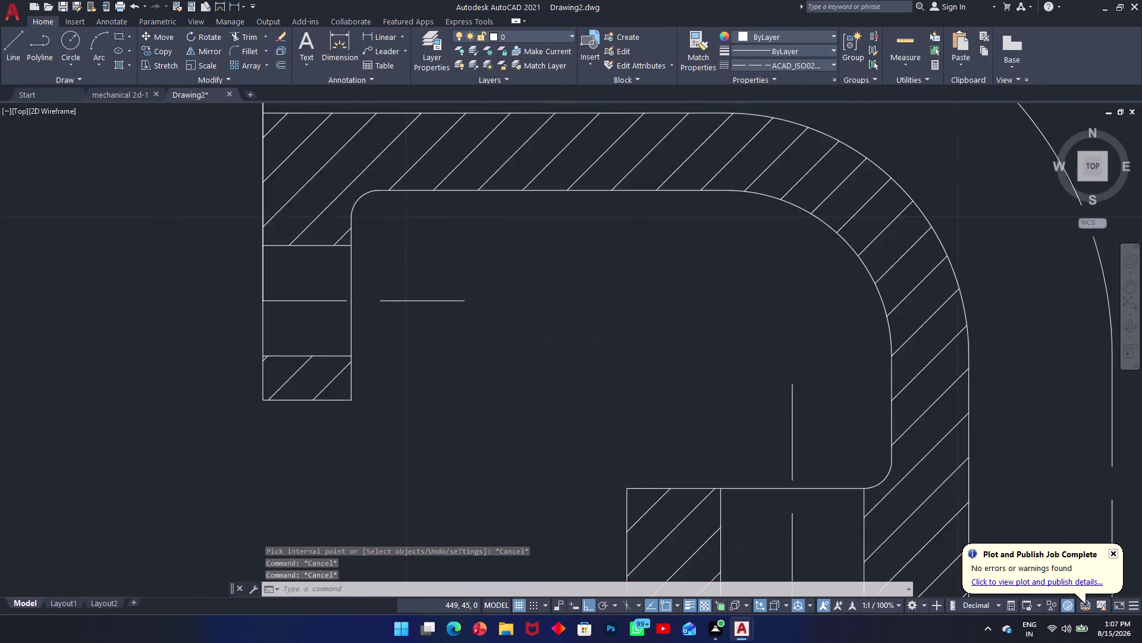
scroll(up, 3)
Undo the last view changes and the recent hatching steps.
key(ctrl+z)
key(ctrl+z)
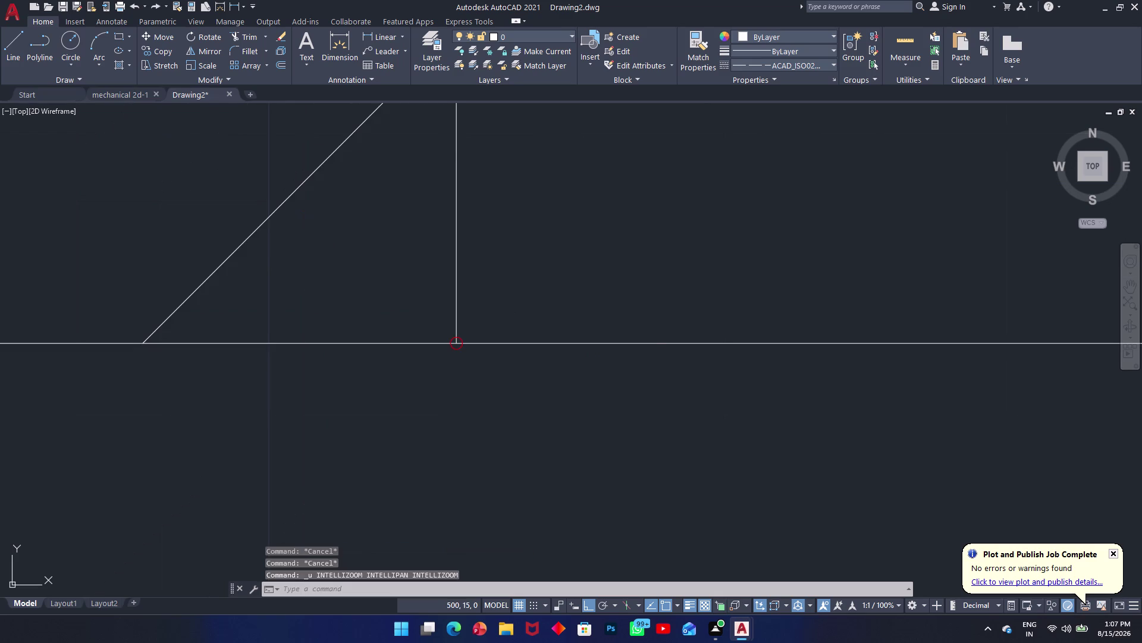
key(ctrl+z)
key(ctrl+z)
key(ctrl+z)
key(ctrl+z)
key(ctrl+z)
key(ctrl+z)
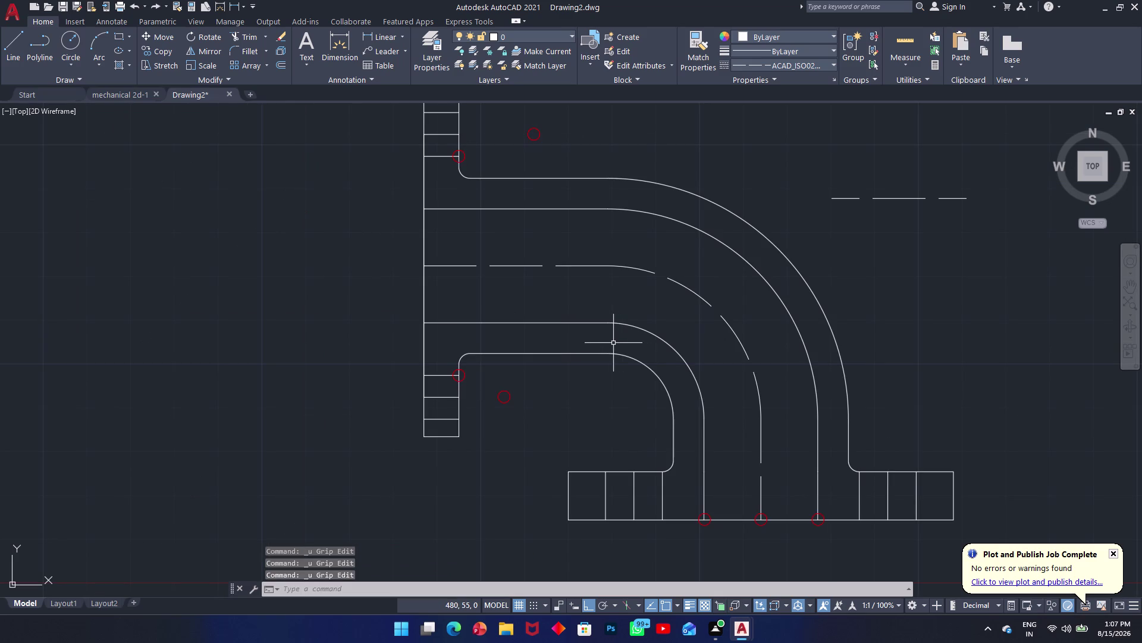
key(ctrl+z)
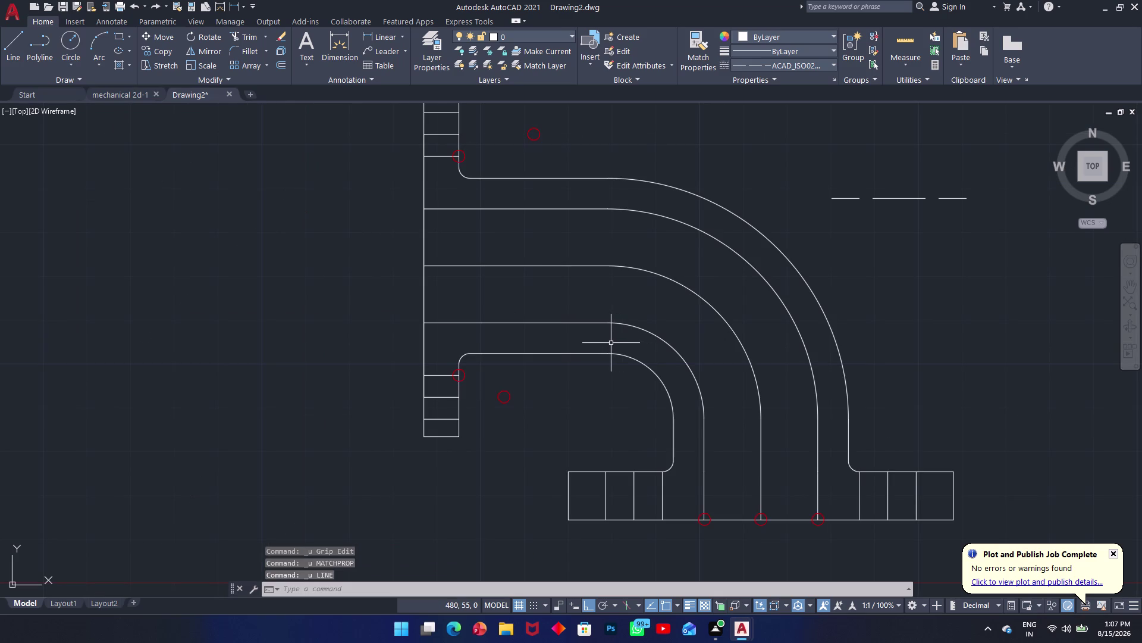
Redo the undone hatching steps, then undo the redone zoom.
key(ctrl+y)
key(ctrl+y)
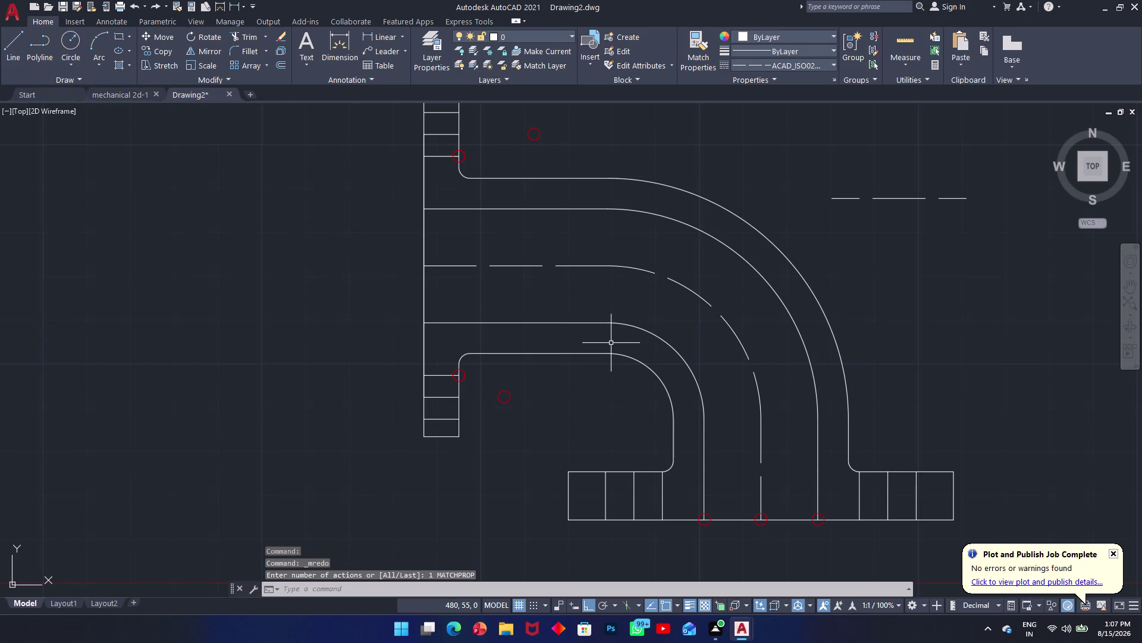
key(ctrl+y)
key(ctrl+y)
key(ctrl+y)
key(ctrl+y)
key(ctrl+y)
key(ctrl+y)
key(ctrl+y)
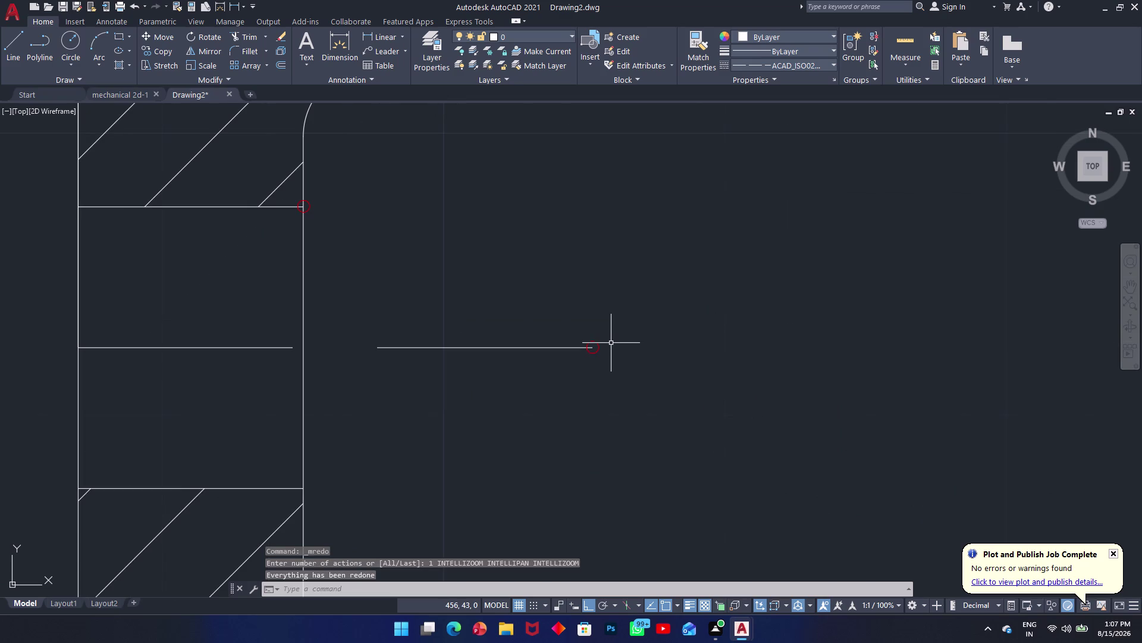
key(ctrl+z)
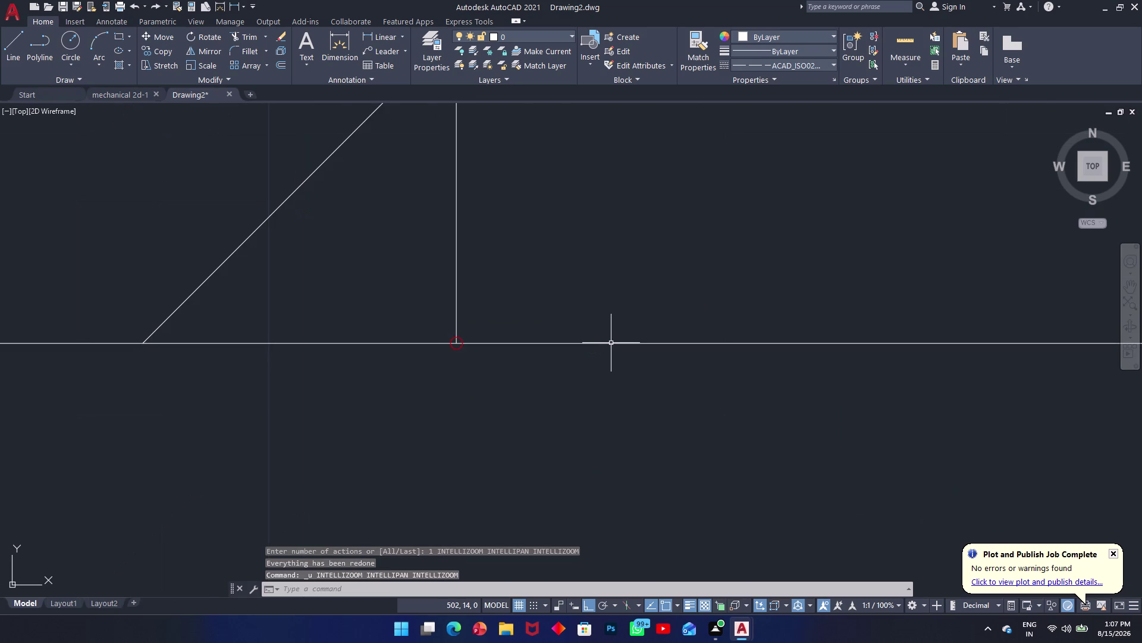
Undo the section hatch and several earlier edits.
scroll(up, 3)
scroll(down, 3)
scroll(down, 3)
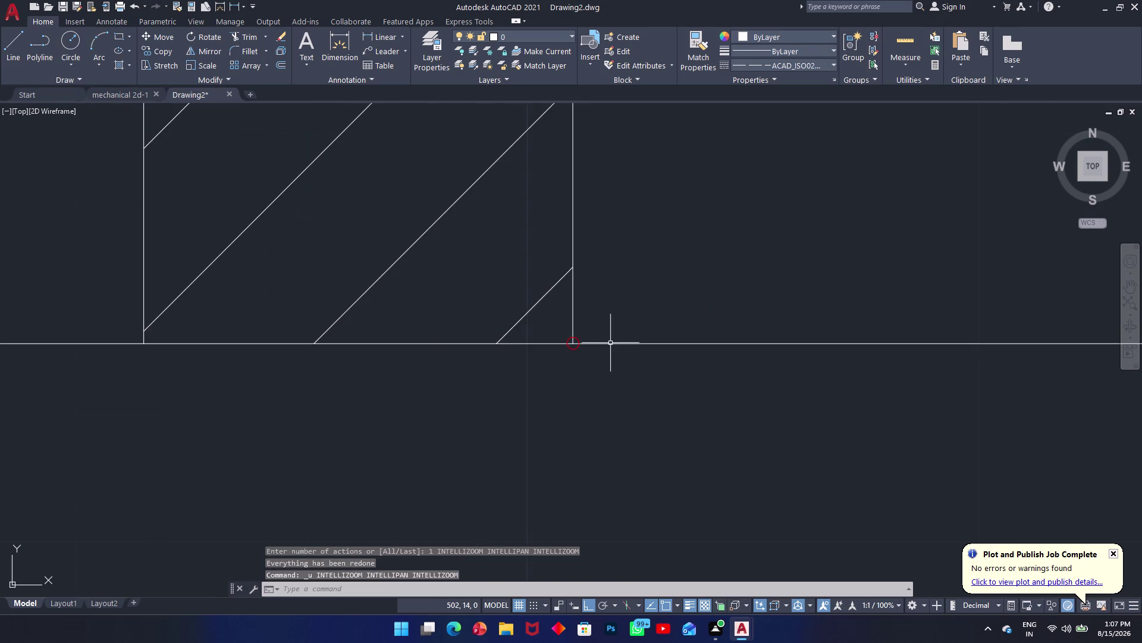
key(ctrl+z)
key(ctrl+z)
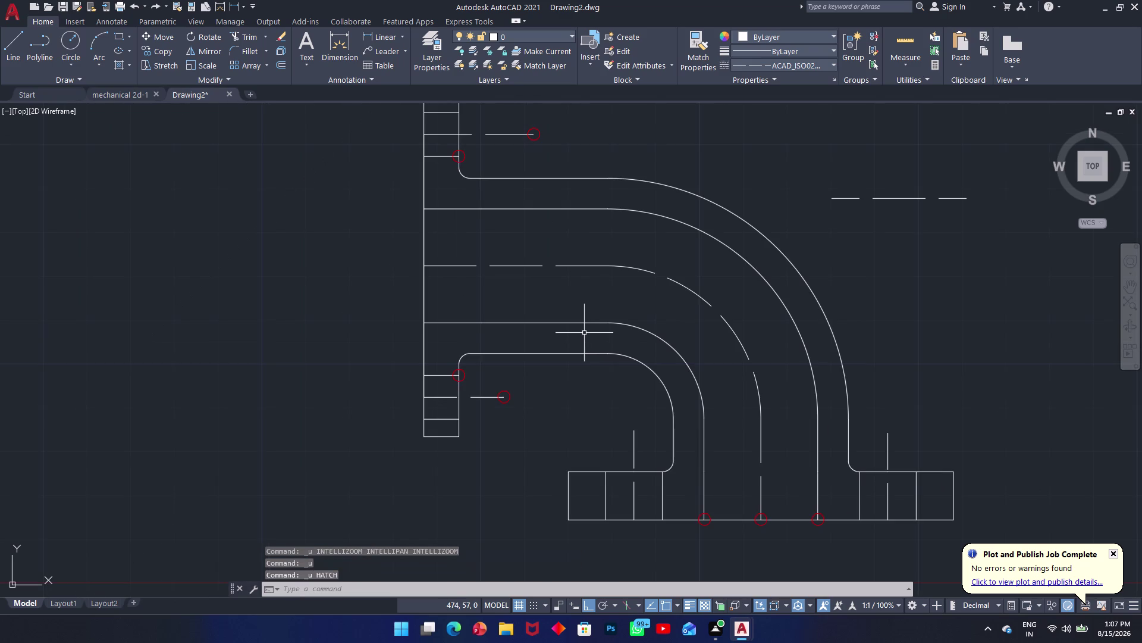
key(ctrl+z)
key(ctrl+z)
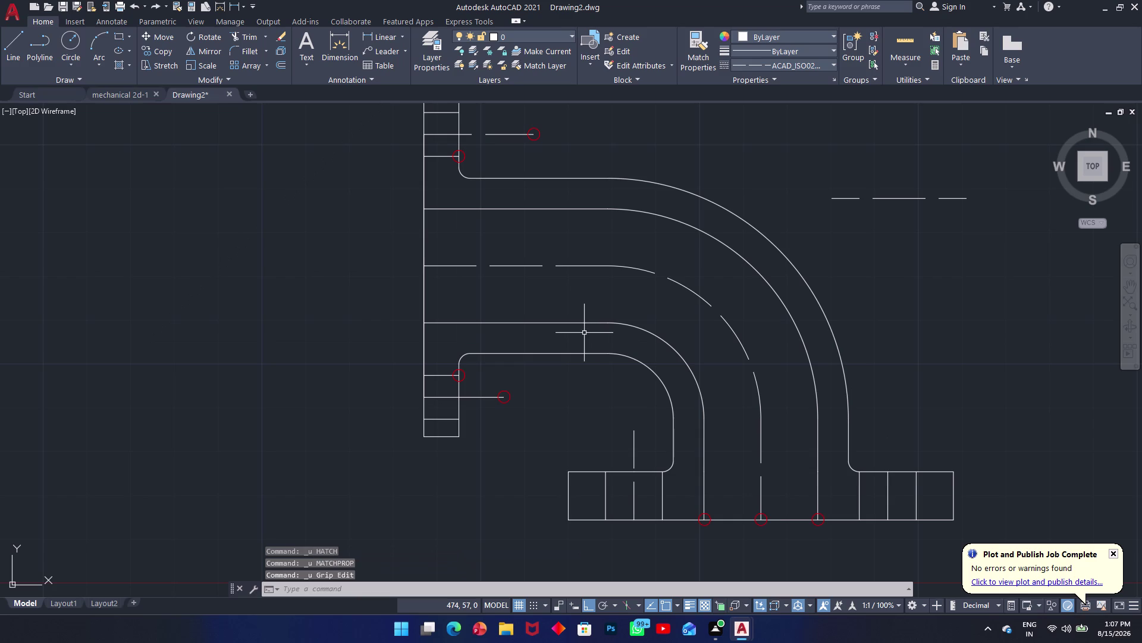
key(ctrl+z)
key(ctrl+z)
key(ctrl+z)
key(ctrl+z)
key(ctrl+z)
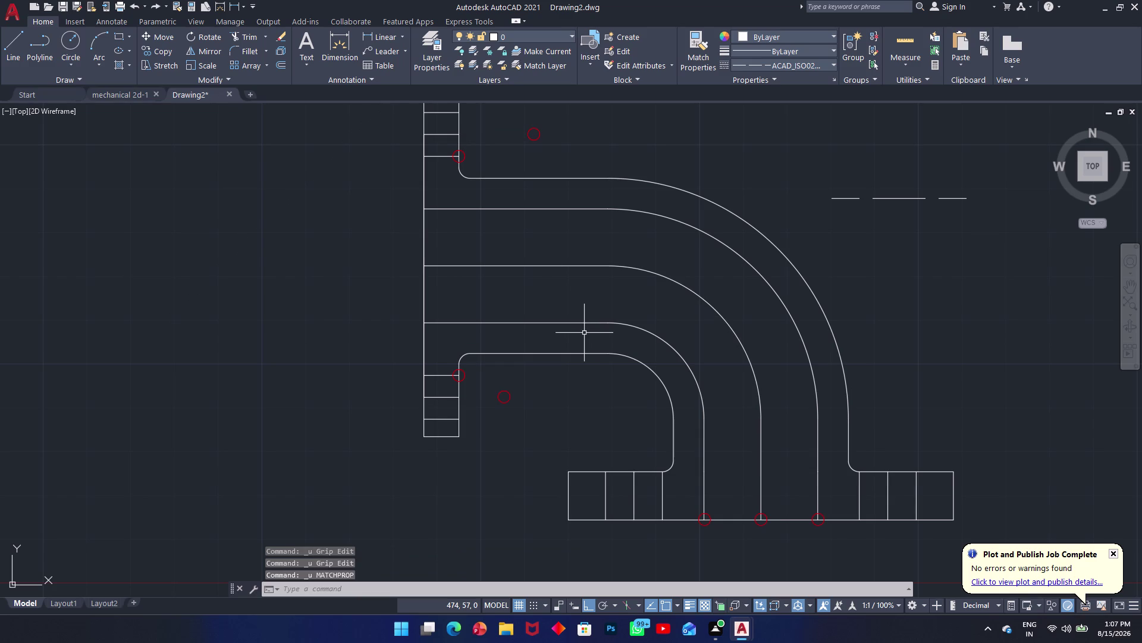
key(ctrl+z)
Redo the undone edits until nothing is left to redo.
key(ctrl+y)
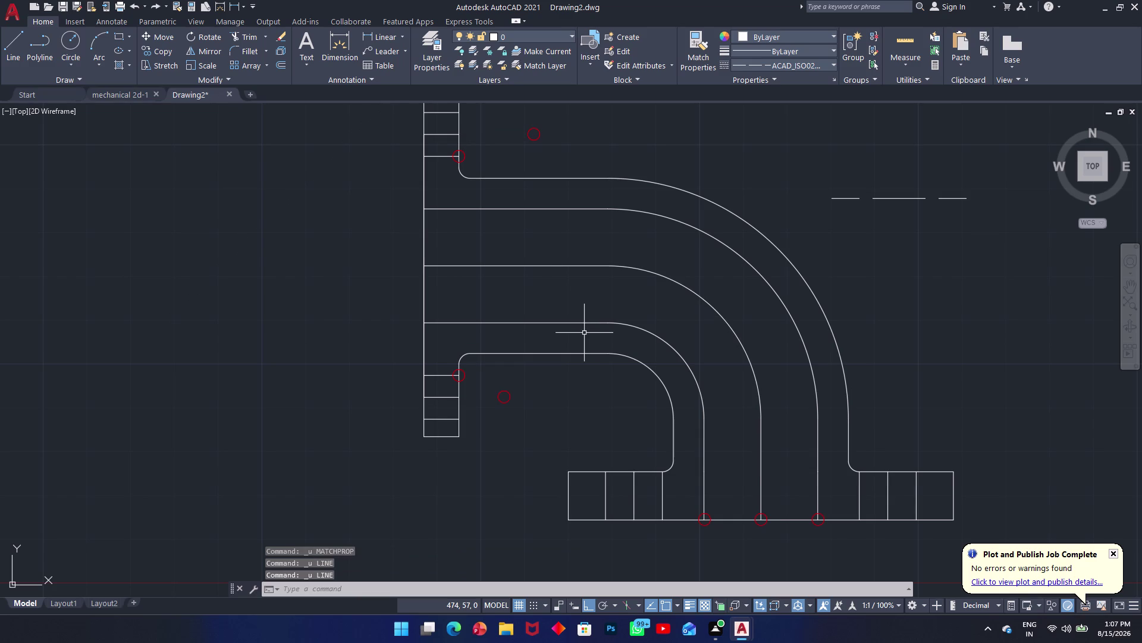
key(ctrl+y)
key(ctrl+y)
key(ctrl+y)
key(ctrl+y)
key(ctrl+y)
key(ctrl+y)
key(ctrl+y)
key(ctrl+y)
key(ctrl+y)
key(ctrl+y)
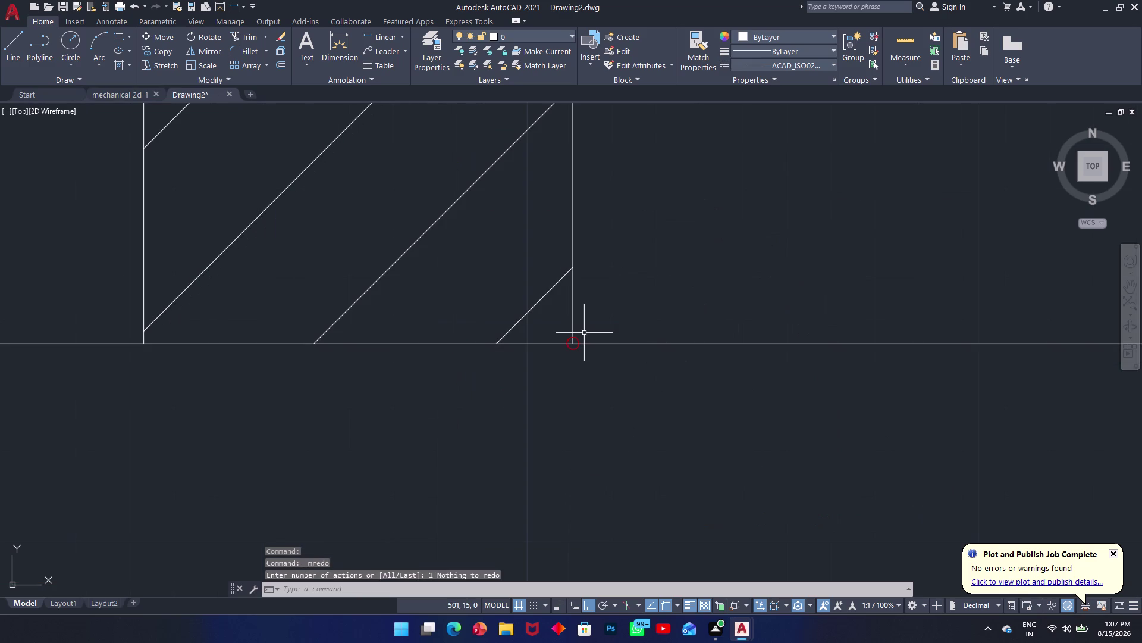
key(ctrl+y)
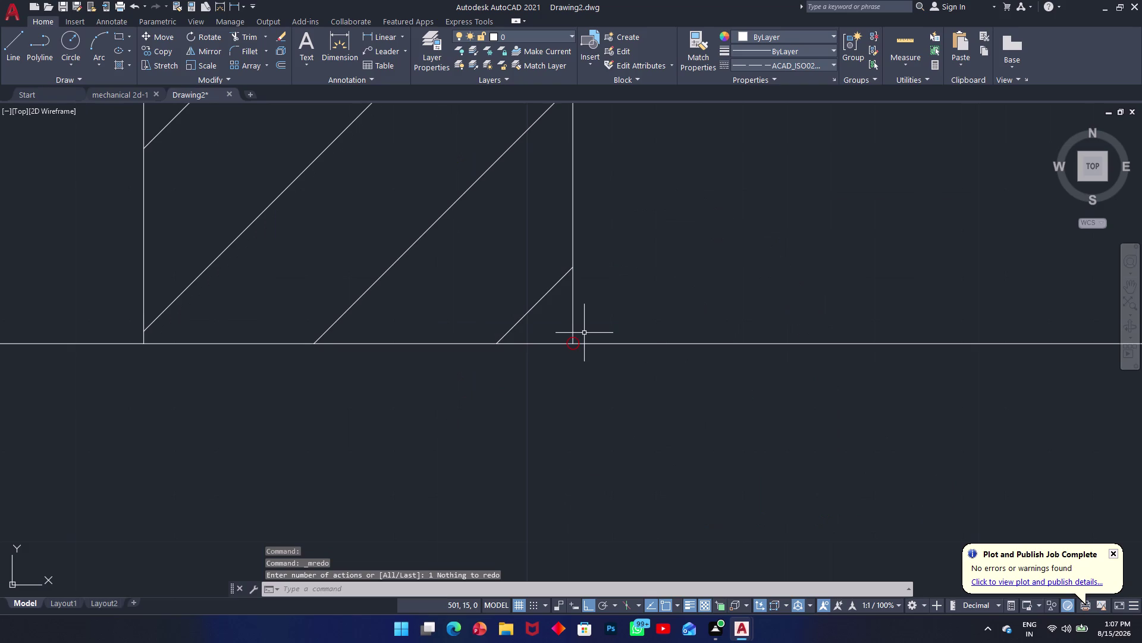
Select wall edges at the flange corner and lower bend, then clear that selection.
double_click(576, 340)
click(578, 336)
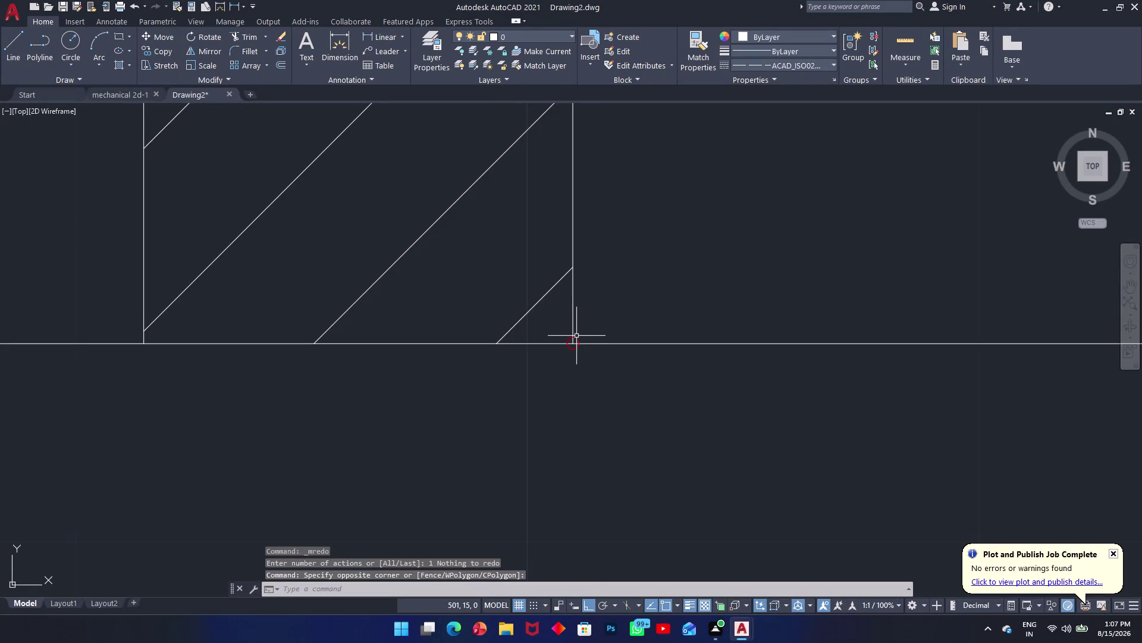
scroll(up, 3)
scroll(down, 3)
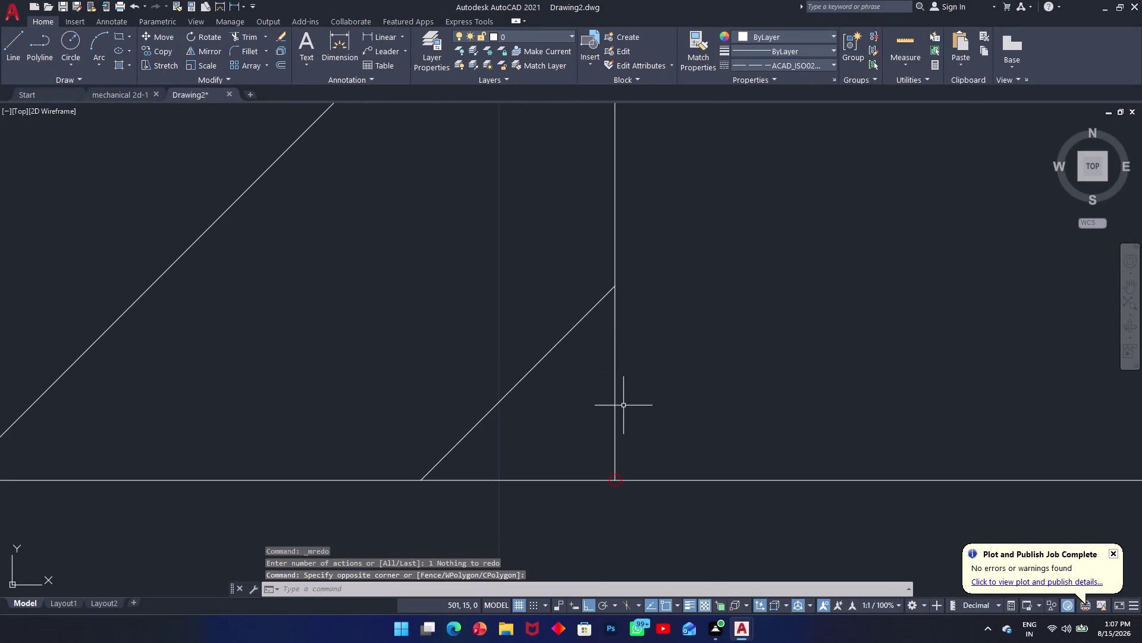
click(614, 422)
click(626, 480)
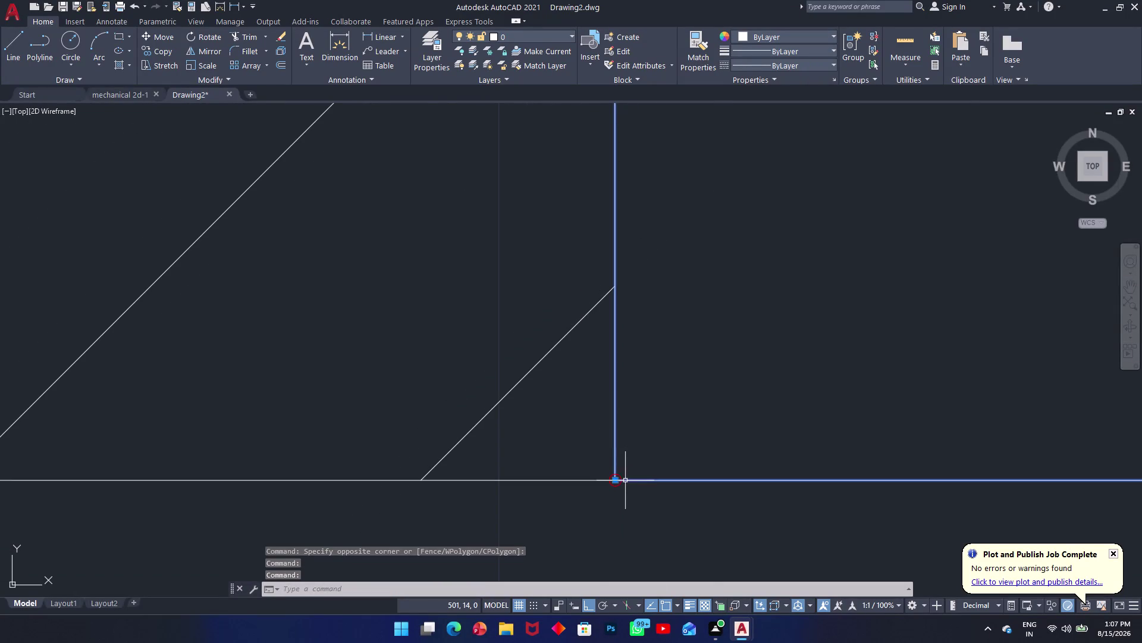
click(595, 479)
click(599, 487)
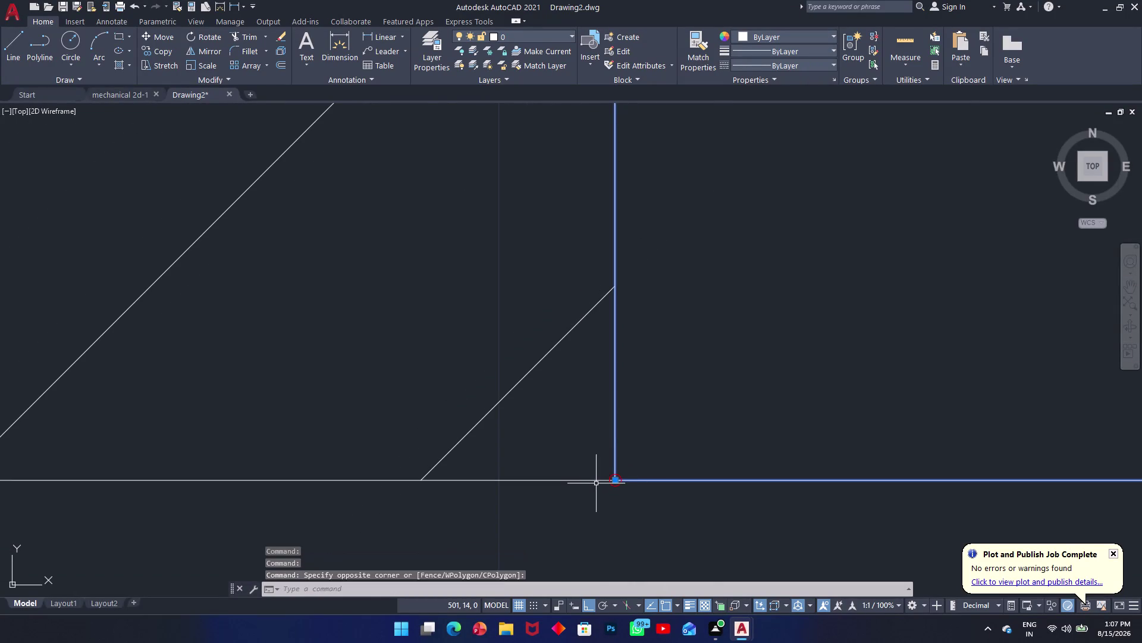
click(595, 483)
click(587, 478)
scroll(up, 3)
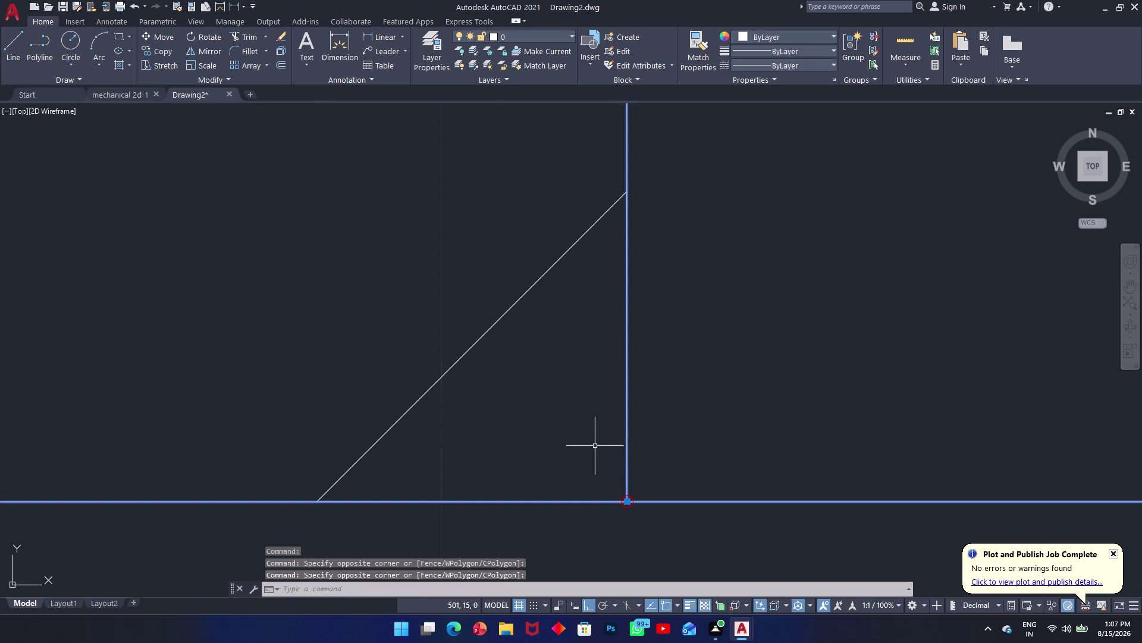
scroll(down, 3)
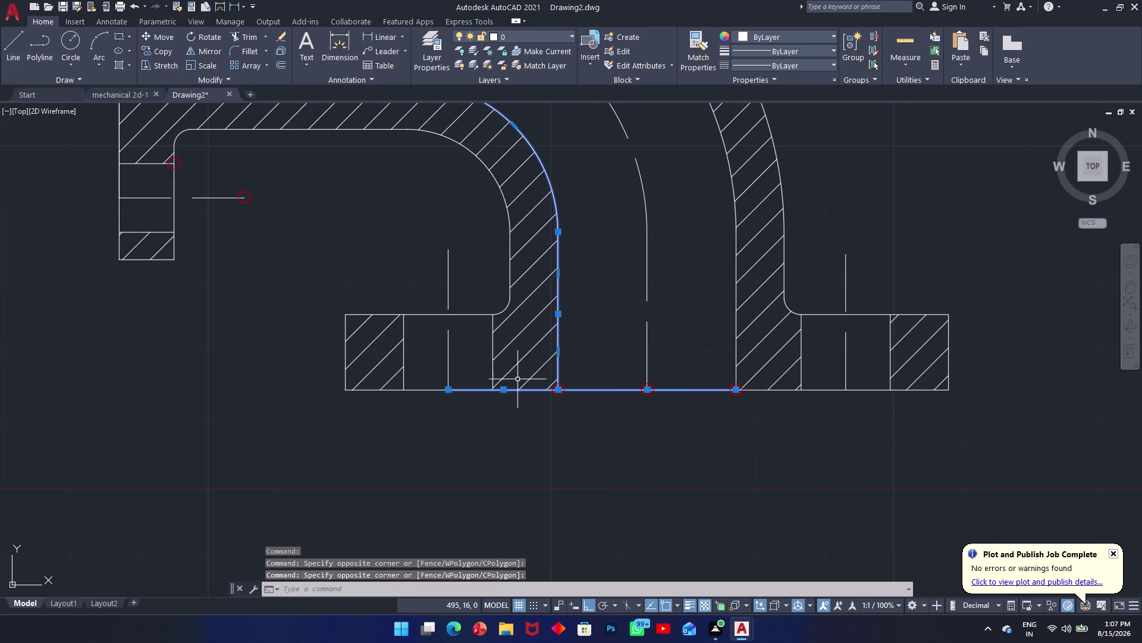
click(554, 450)
click(543, 426)
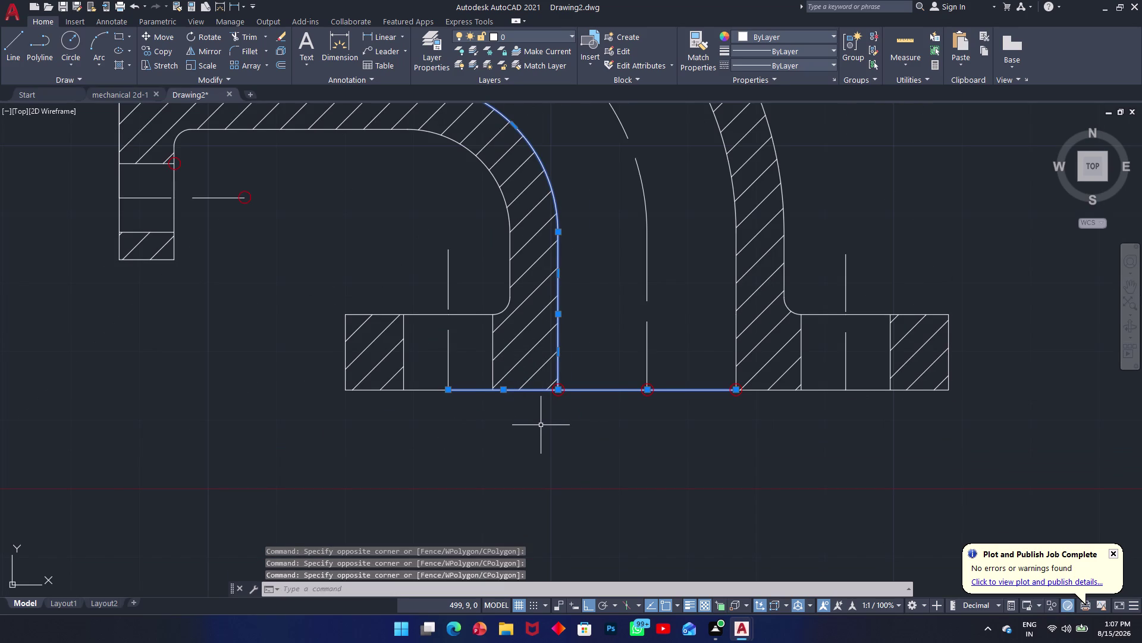
key(Escape)
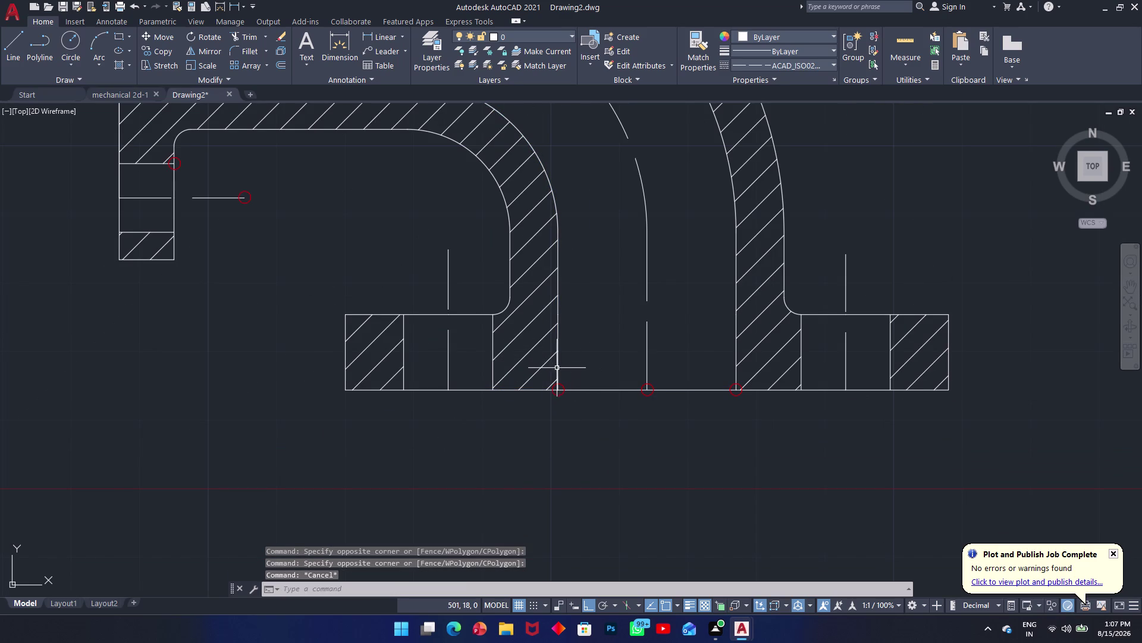
Select the lower wall, bottom, flange and inner bend edges of the elbow outline.
click(559, 372)
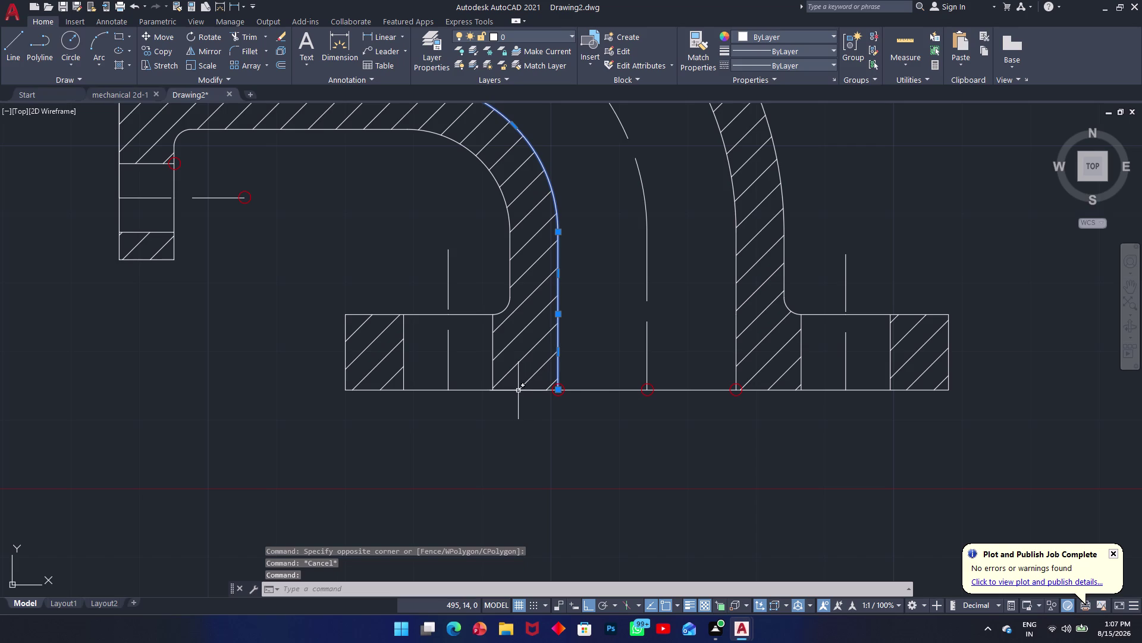
click(519, 390)
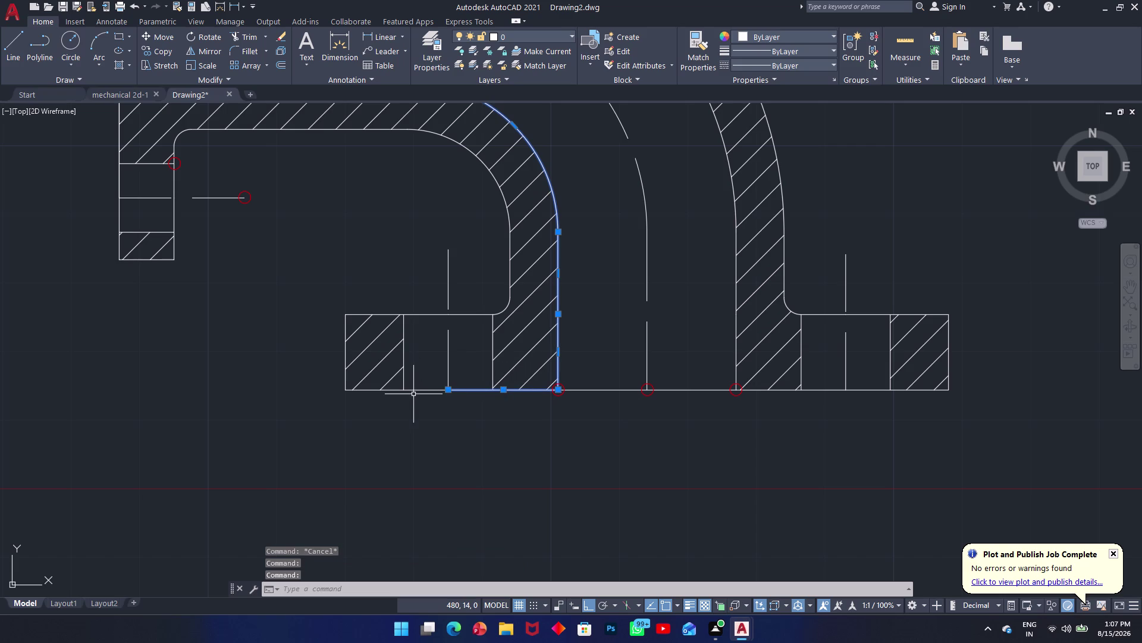
click(413, 389)
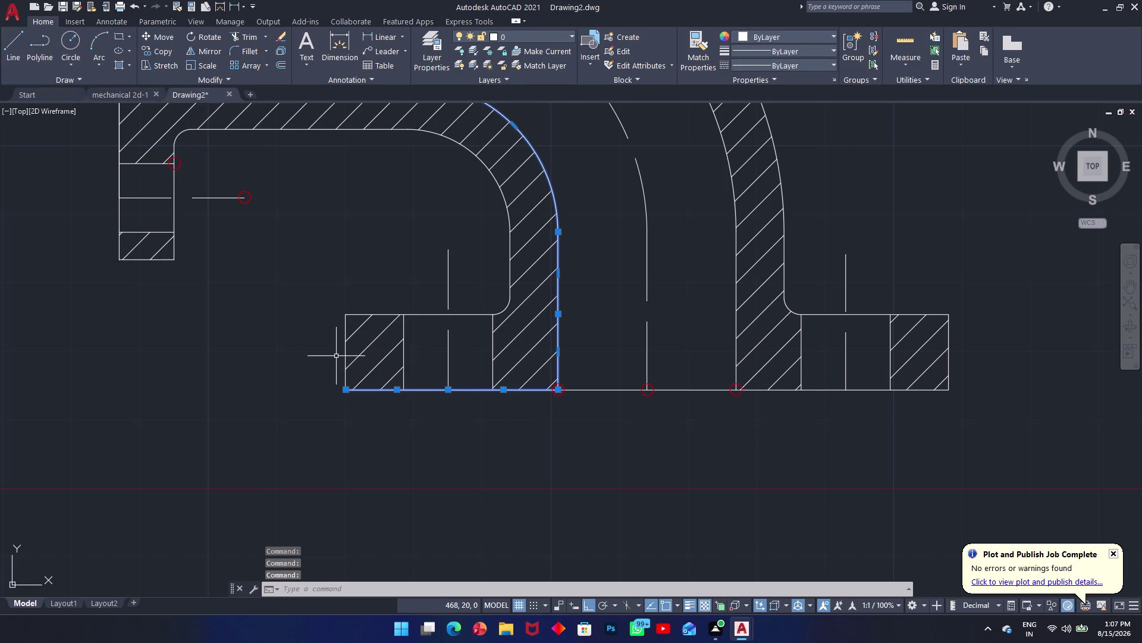
click(344, 358)
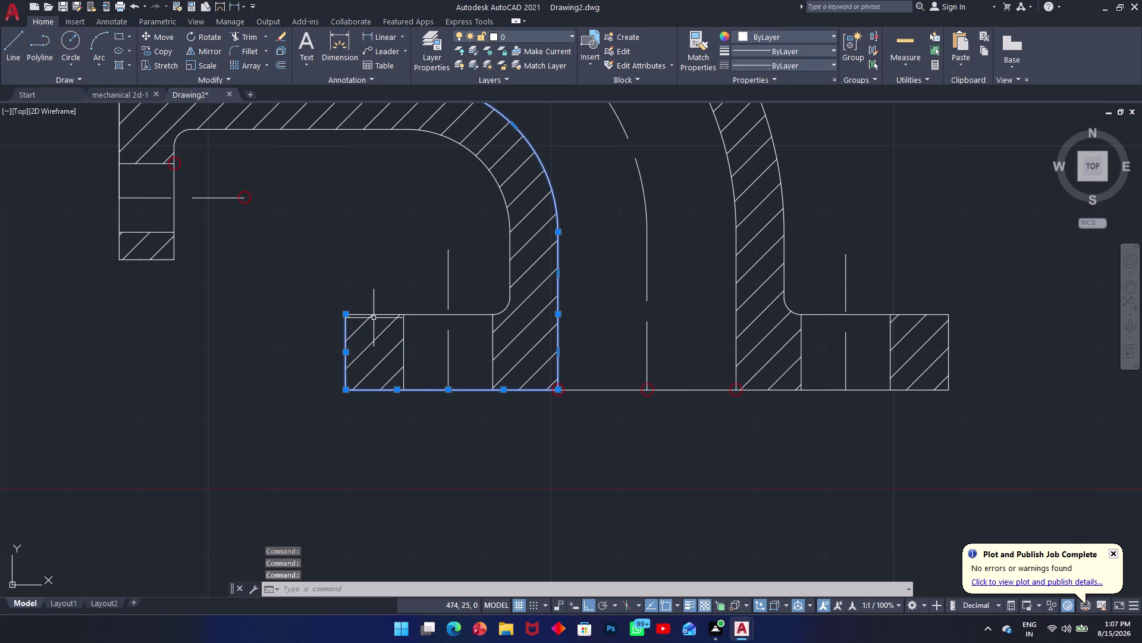
click(378, 315)
click(484, 317)
click(479, 310)
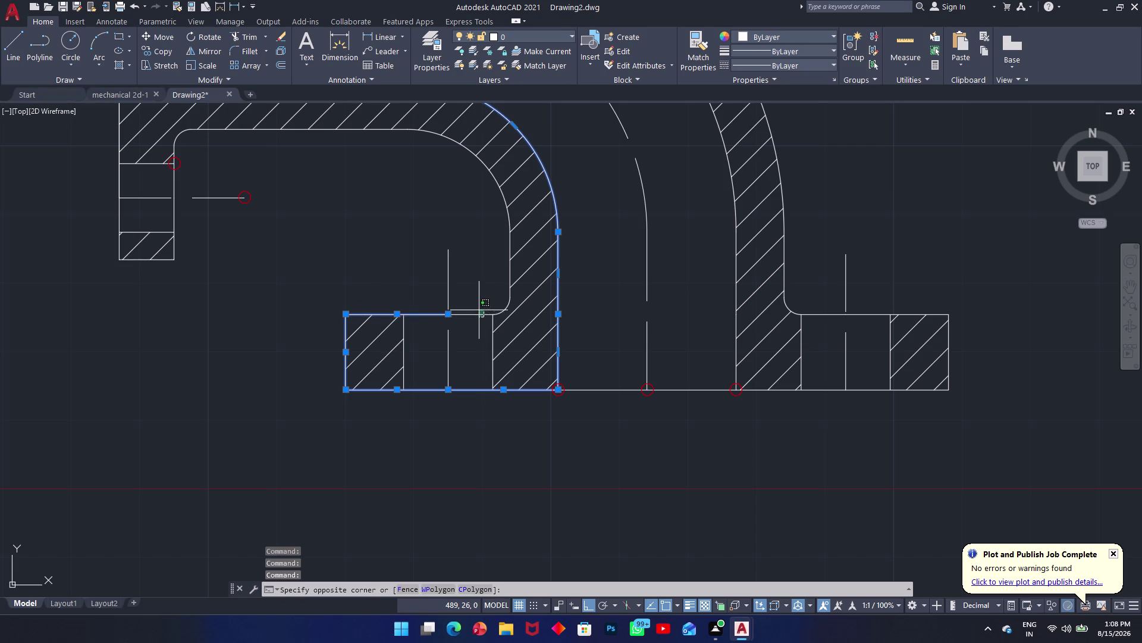
click(492, 332)
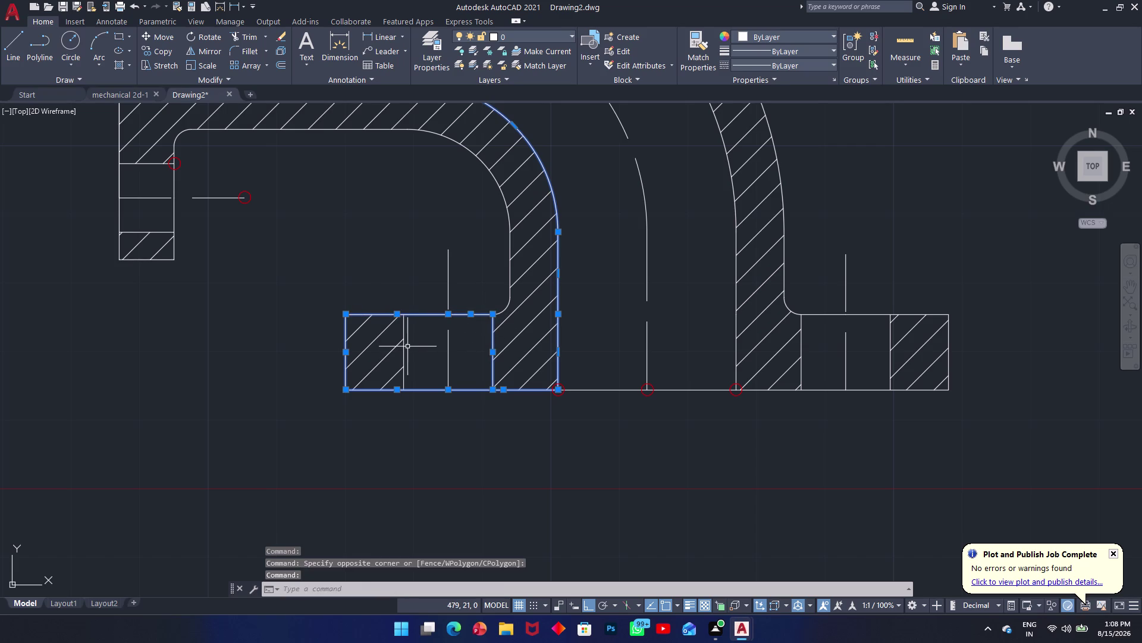
click(403, 345)
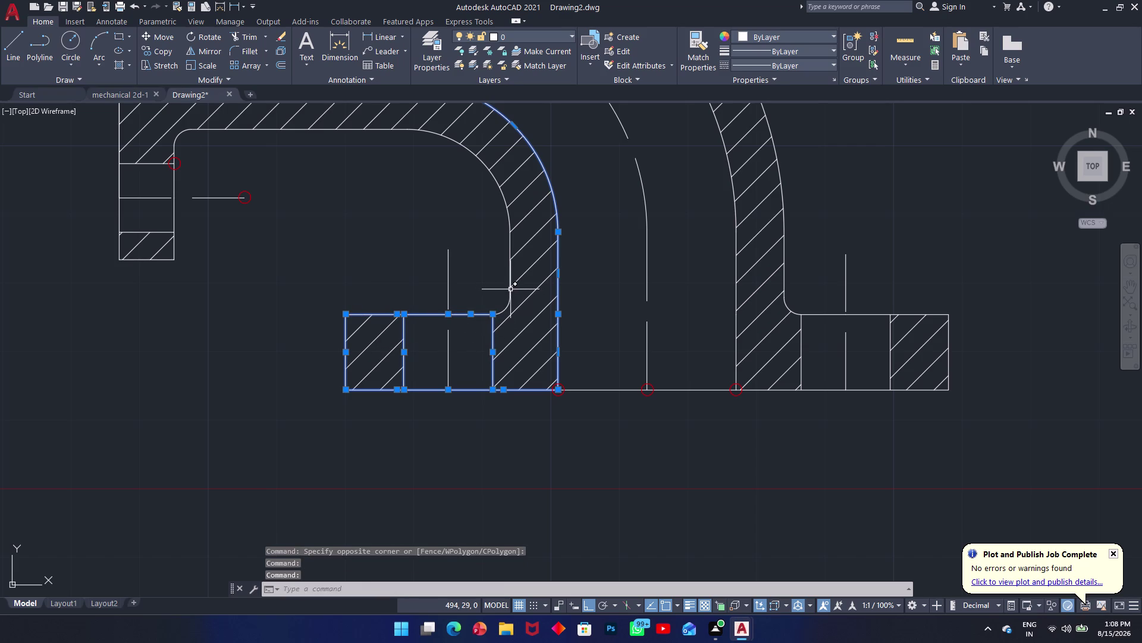
click(508, 301)
click(511, 265)
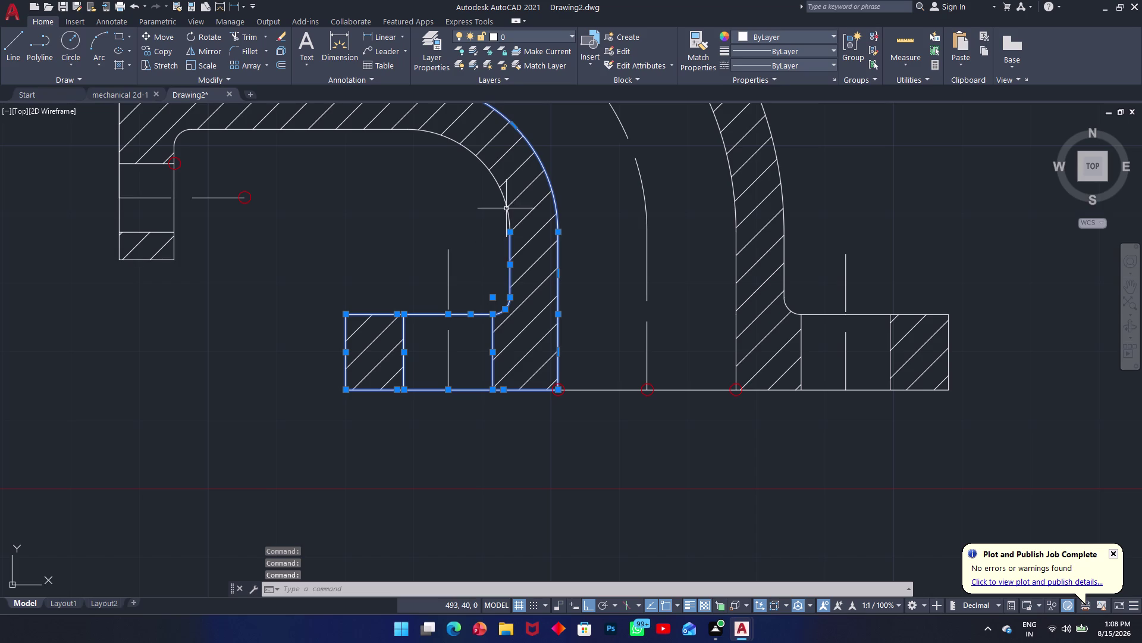
click(507, 205)
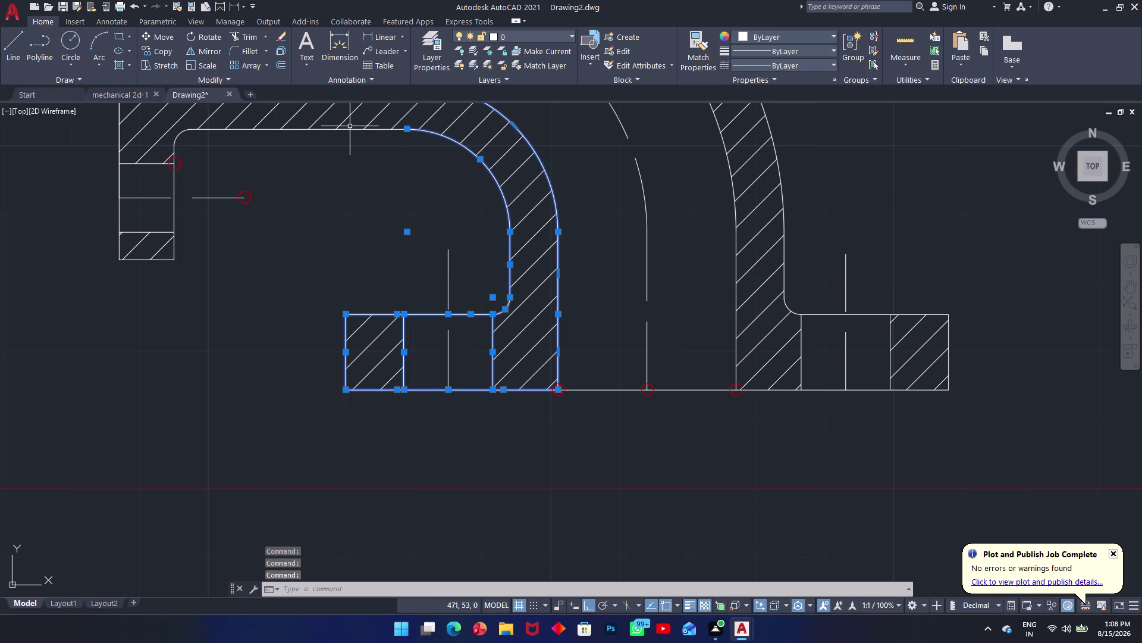
click(351, 131)
Add the upper wall and upper flange edges to the outline selection.
middle_drag(373, 160, 483, 245)
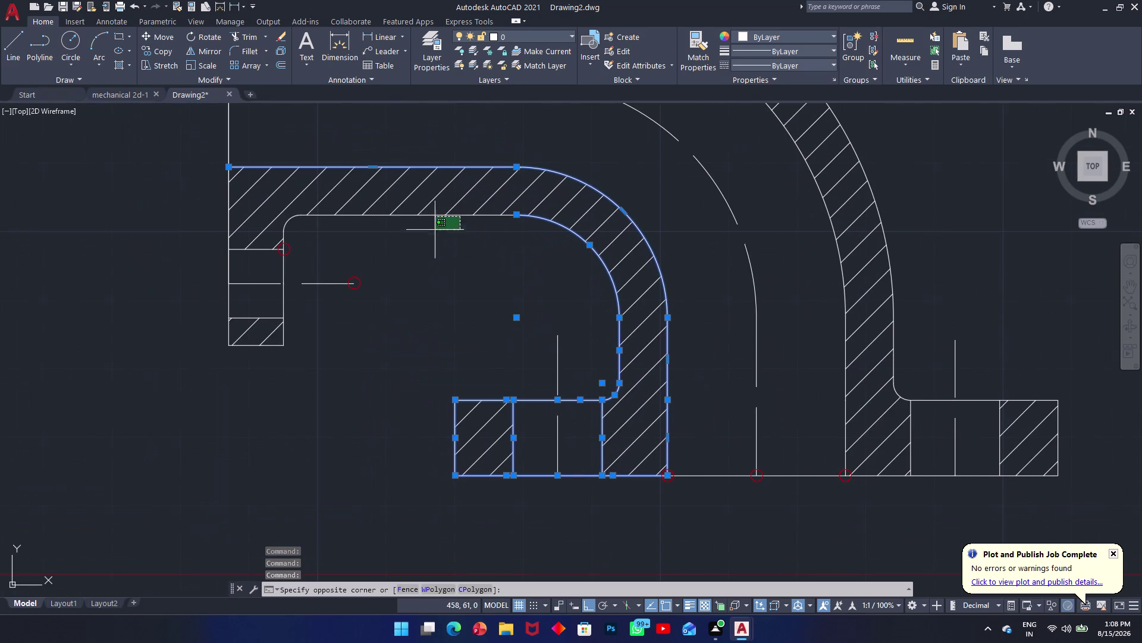
click(372, 220)
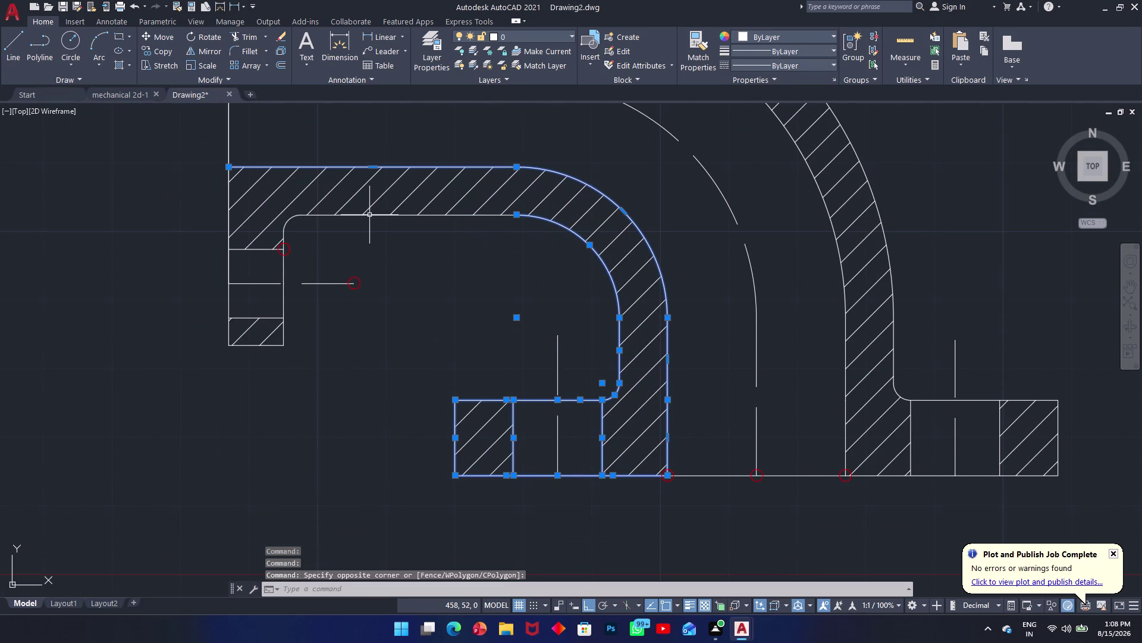
click(370, 215)
click(291, 220)
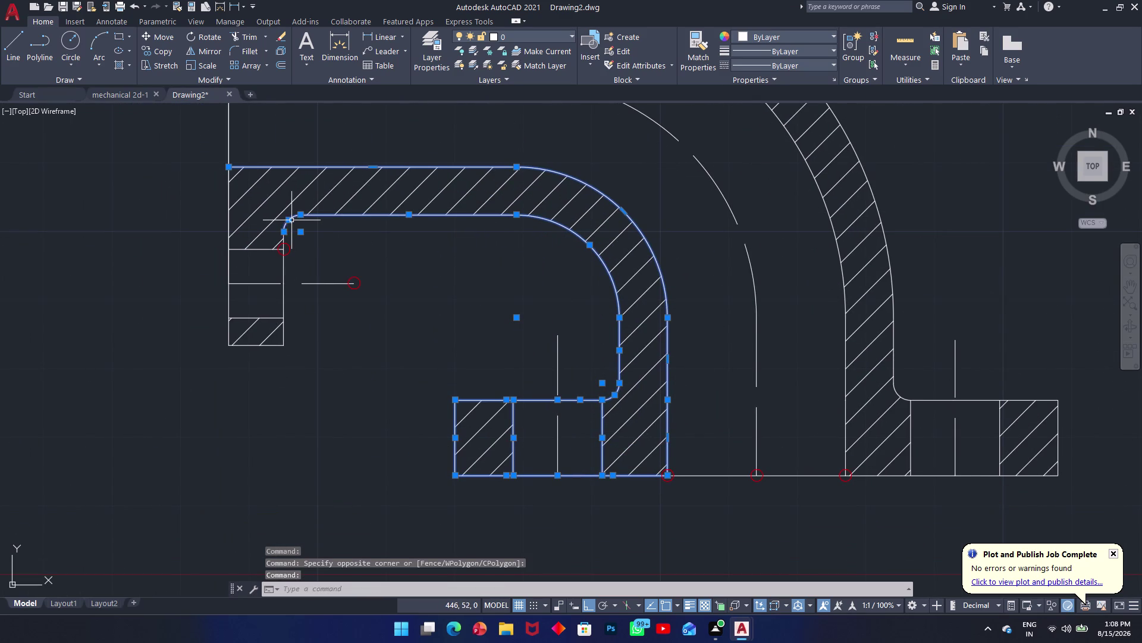
scroll(up, 3)
click(253, 263)
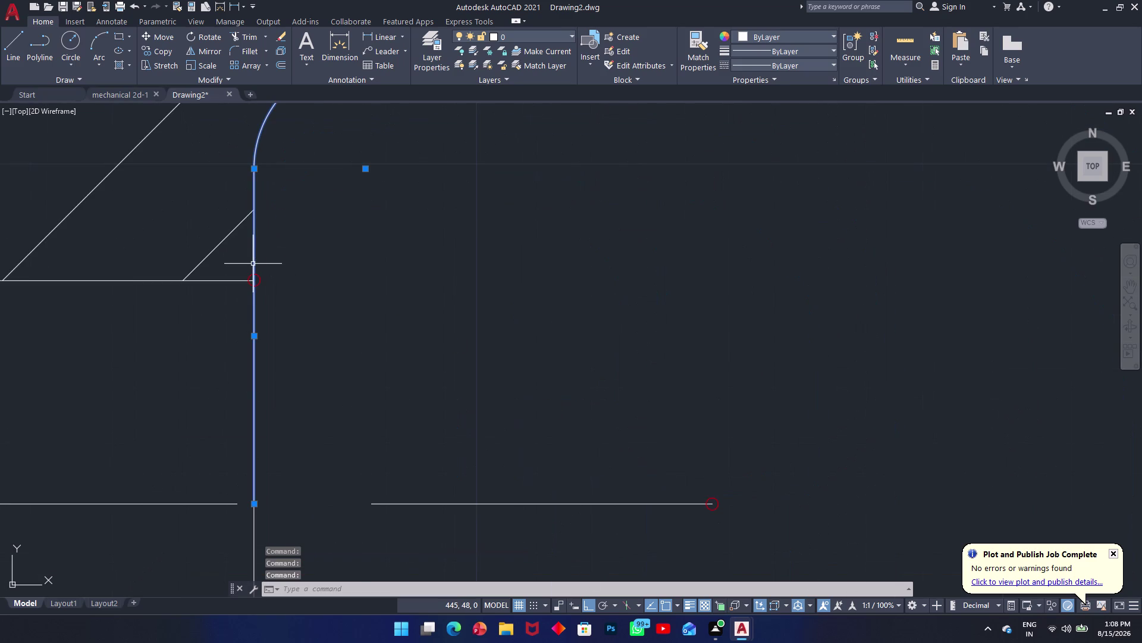
scroll(down, 3)
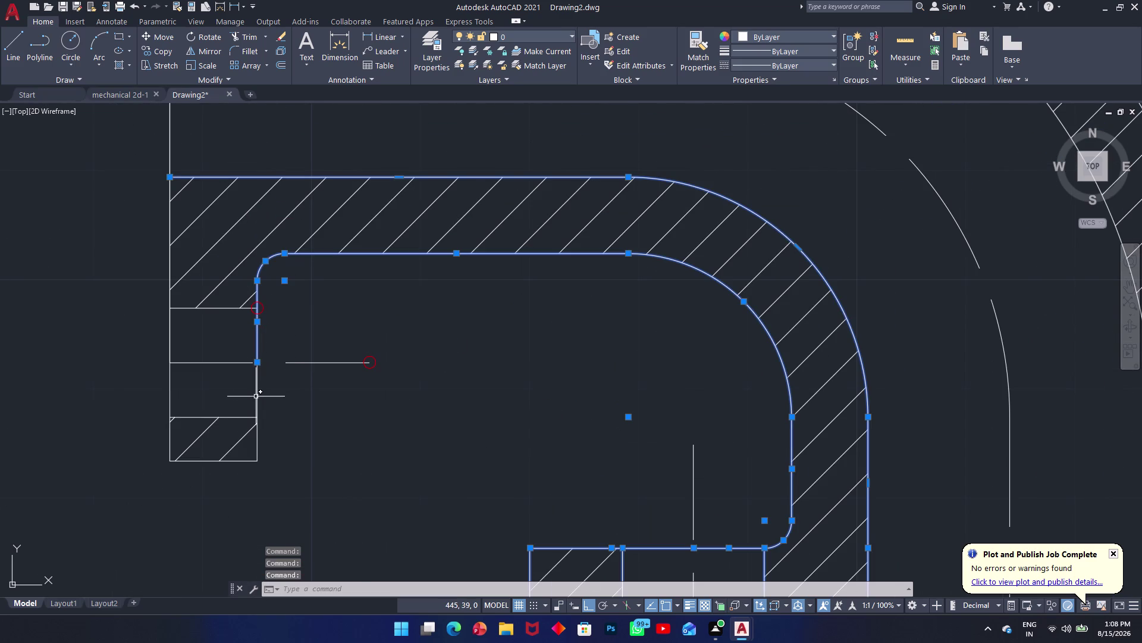
click(256, 396)
click(210, 461)
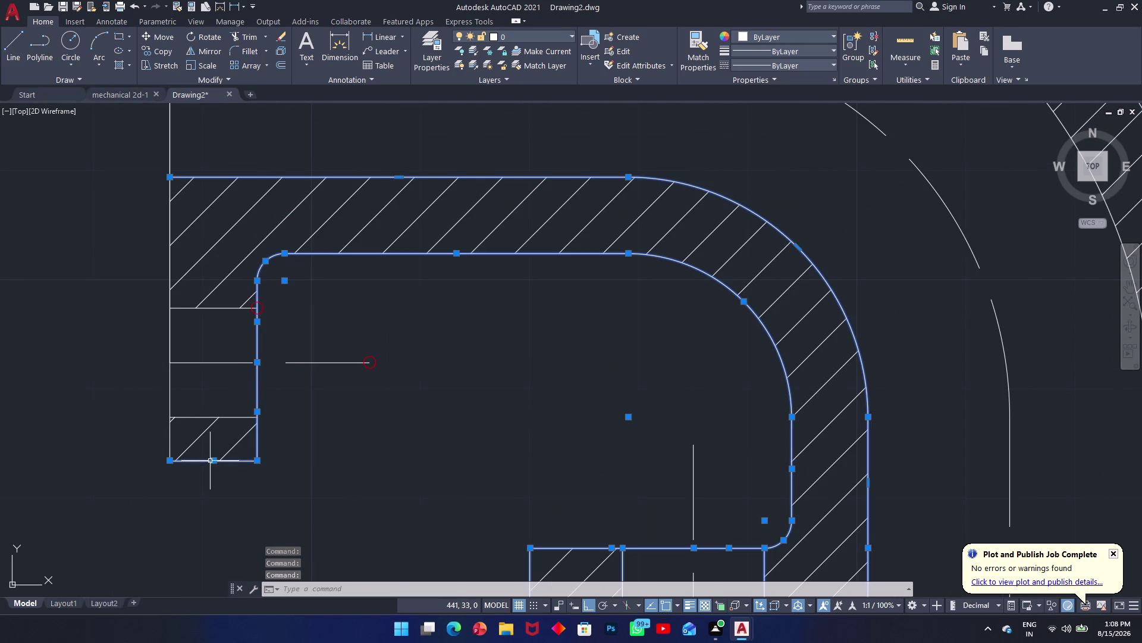
click(210, 419)
click(170, 401)
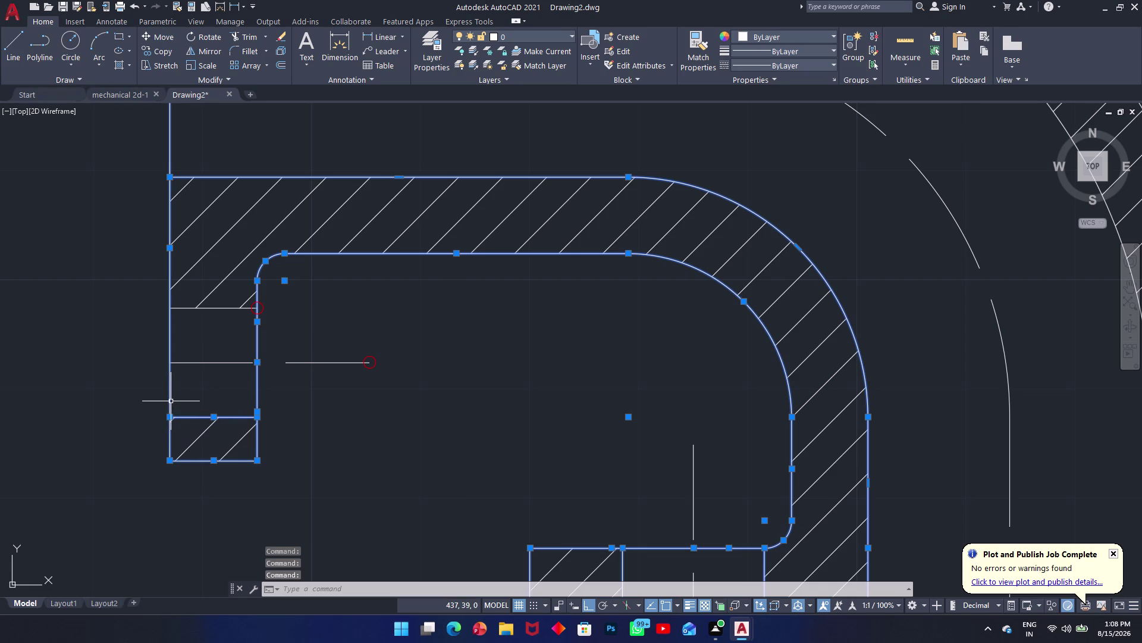
click(219, 308)
Join all selected outline edges into one polyline with the J alias.
middle_drag(299, 282, 281, 490)
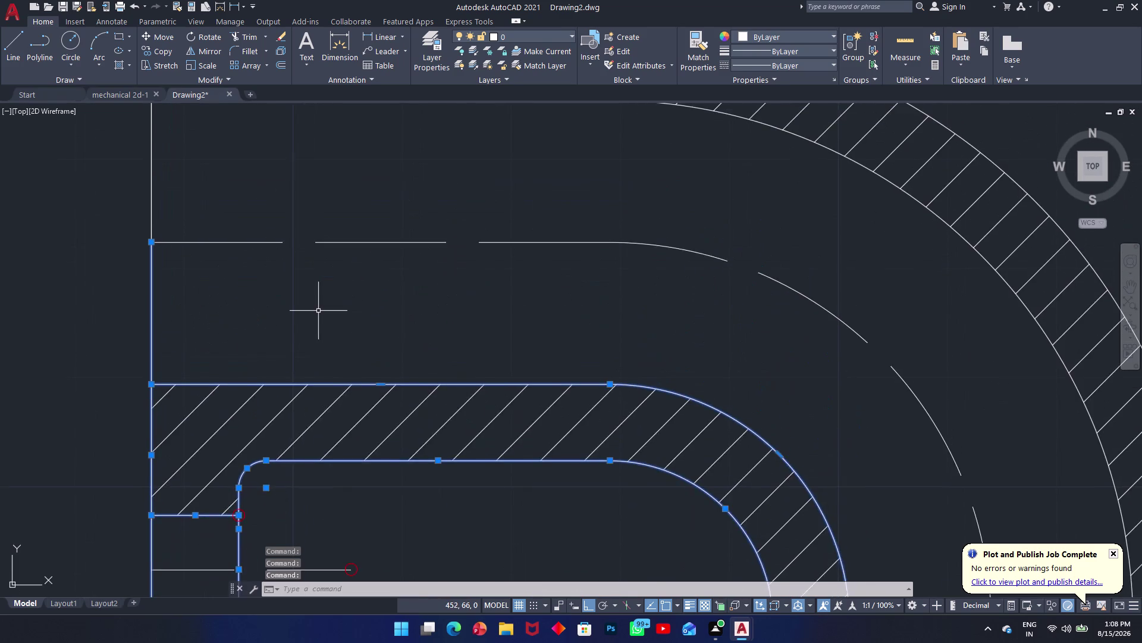
scroll(up, 3)
scroll(down, 3)
scroll(down, 3)
scroll(up, 3)
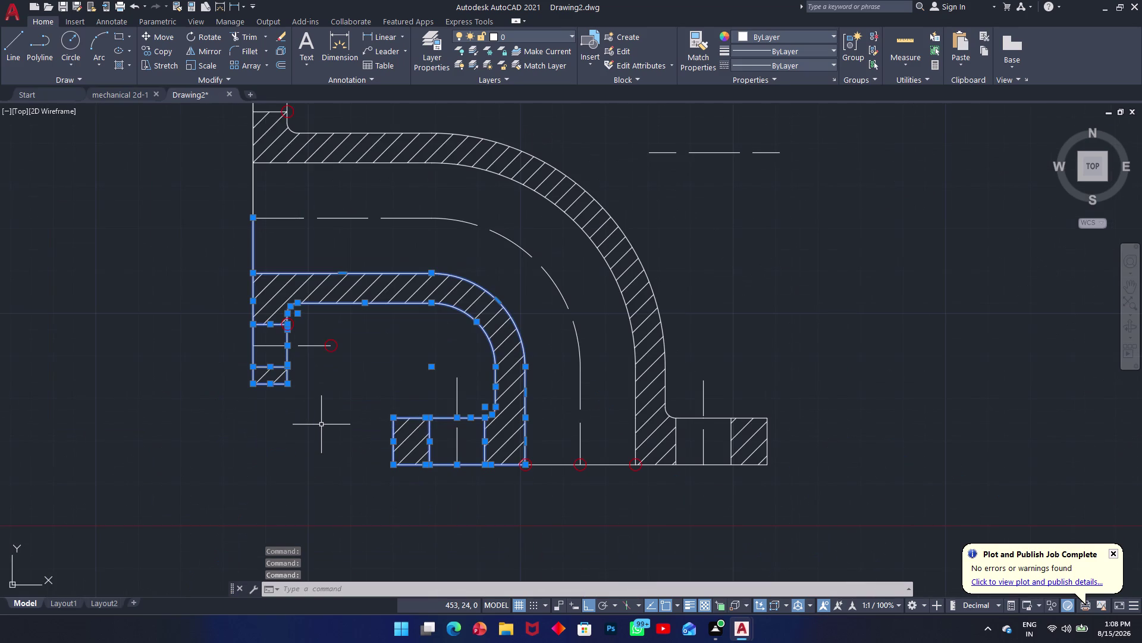
text(j)
key(space)
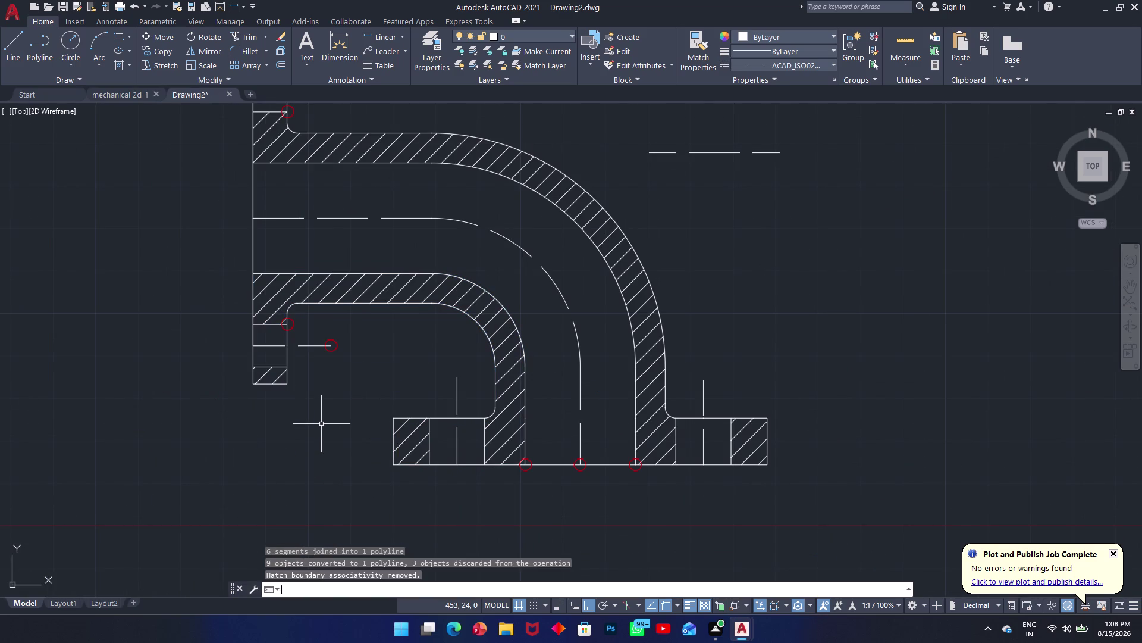
scroll(up, 3)
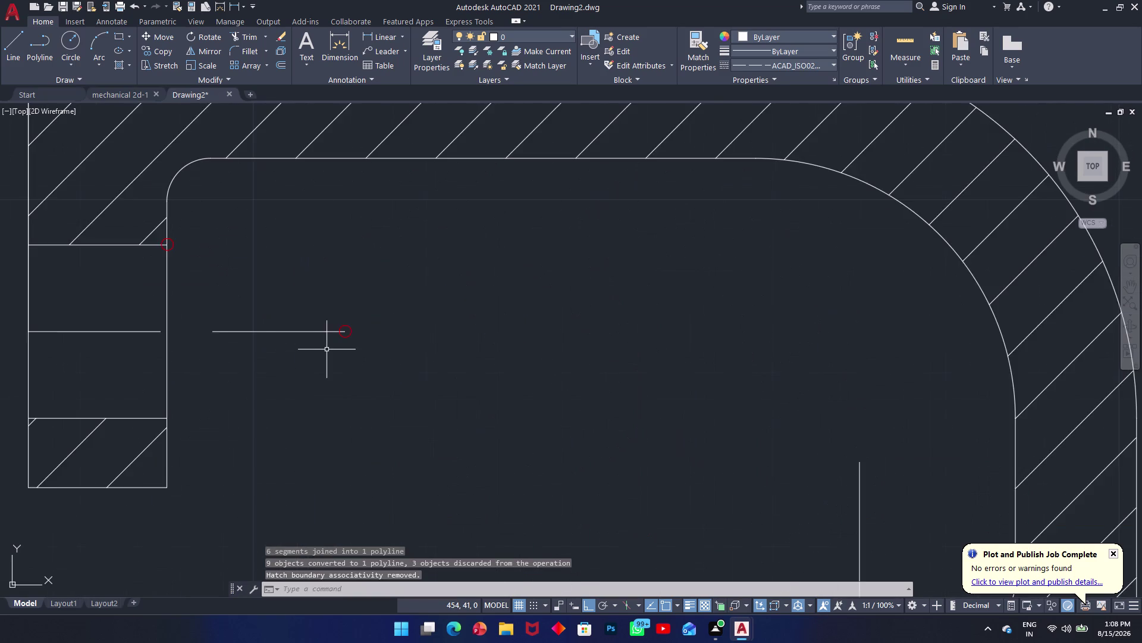
scroll(up, 3)
click(352, 318)
Select the short centre line and inspect its properties, cancelling an accidental stretch.
right_click(353, 319)
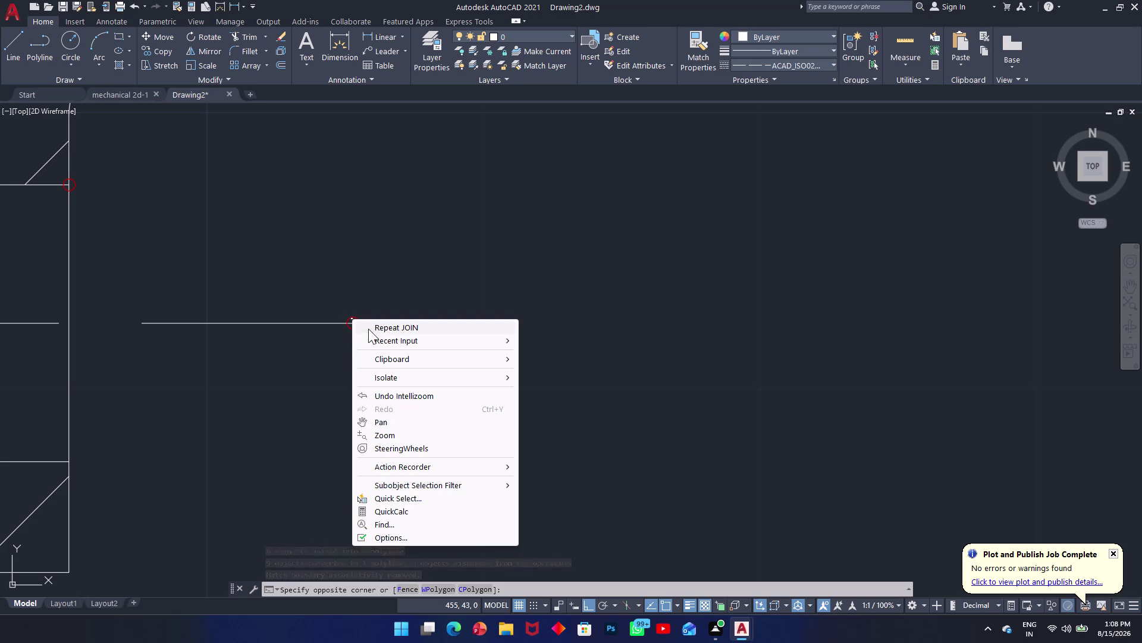
click(342, 350)
click(354, 323)
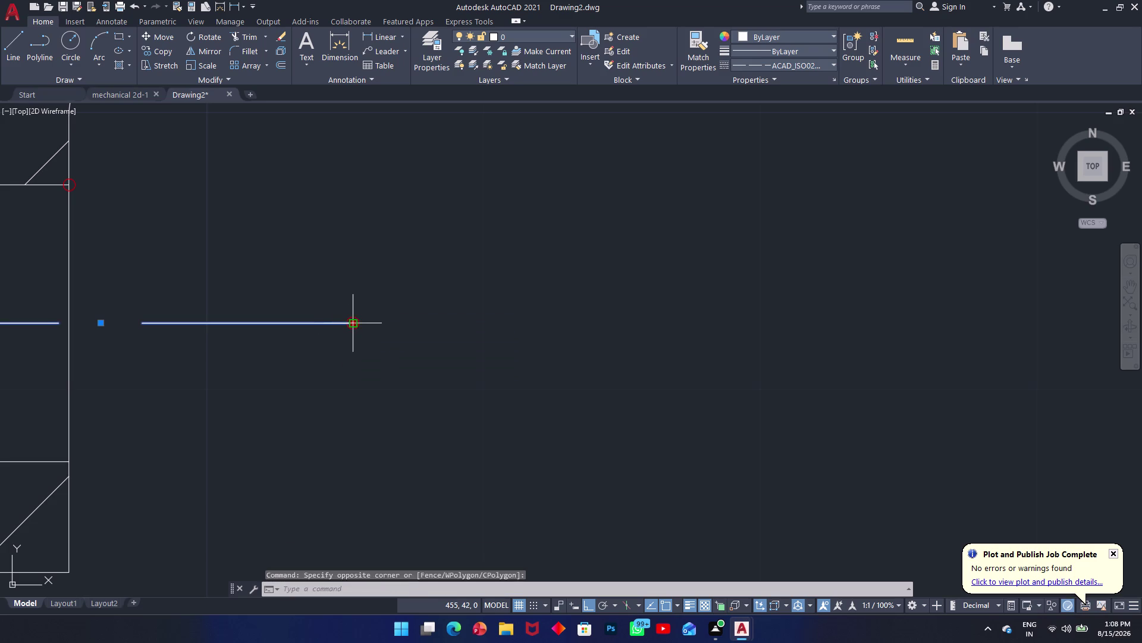
key(Escape)
key(Escape)
right_click(354, 318)
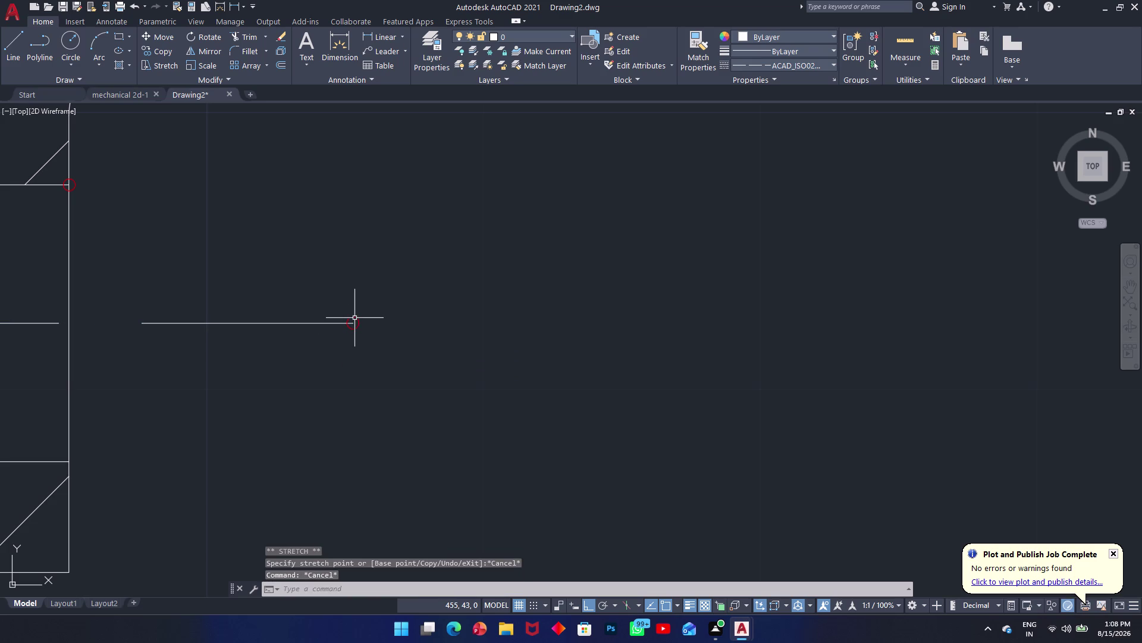
click(356, 323)
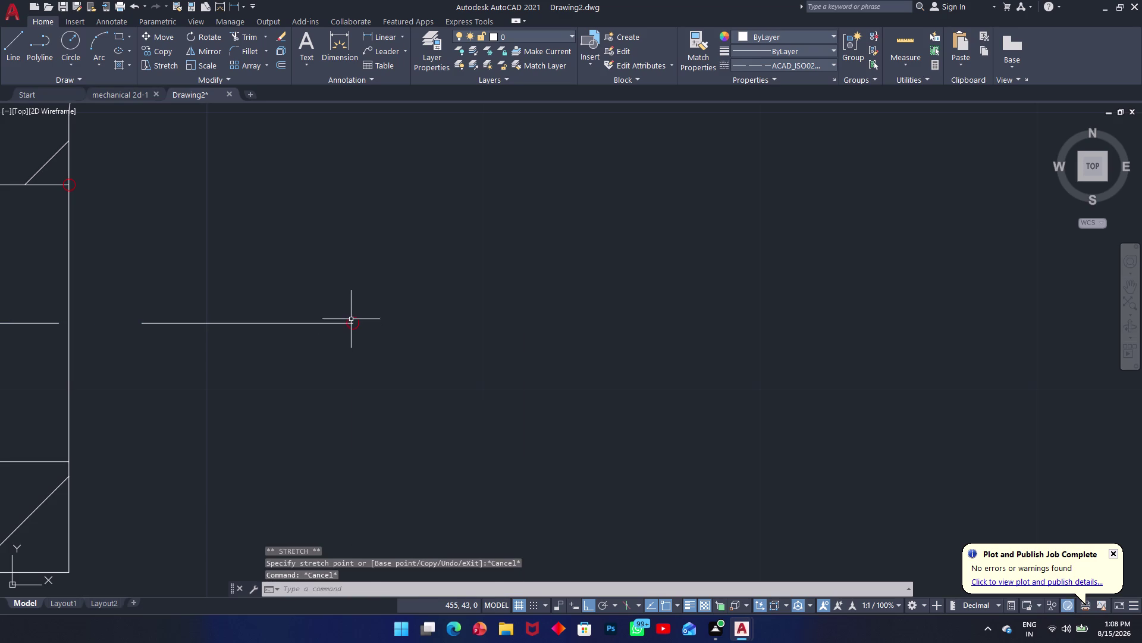
triple_click(350, 318)
double_click(353, 321)
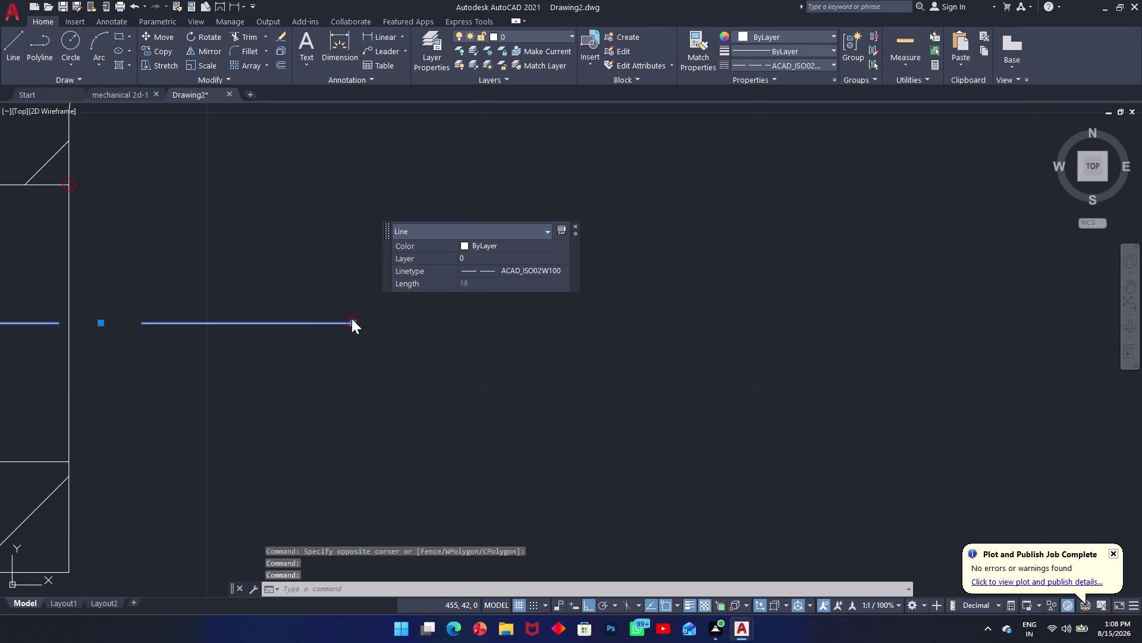
Start a new hatch with the H alias.
scroll(up, 3)
scroll(down, 3)
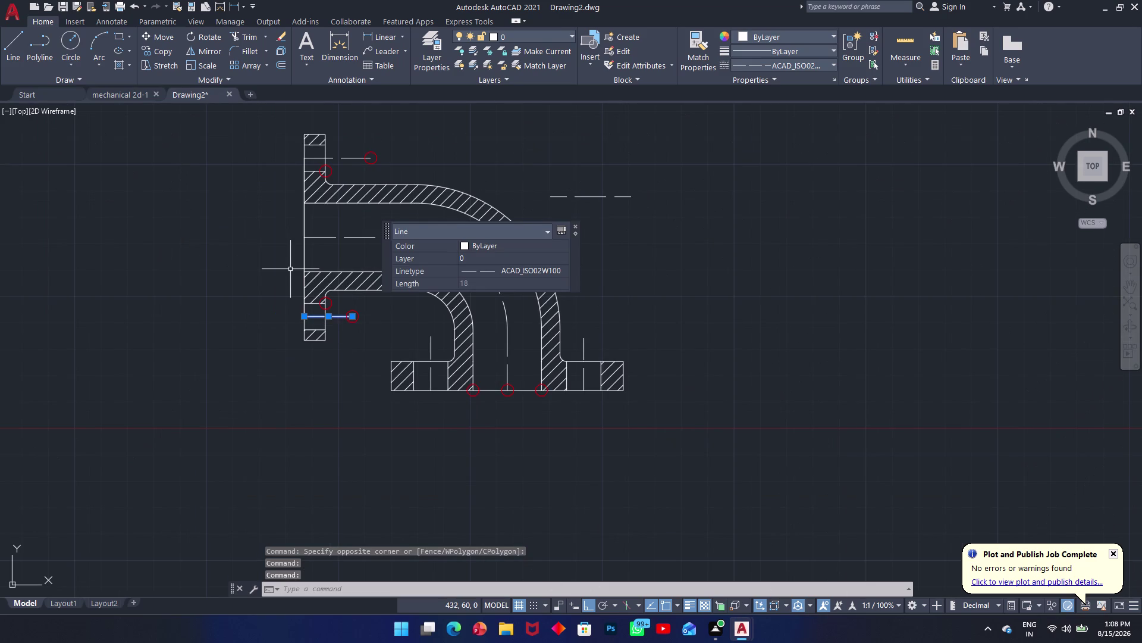
text(h)
key(space)
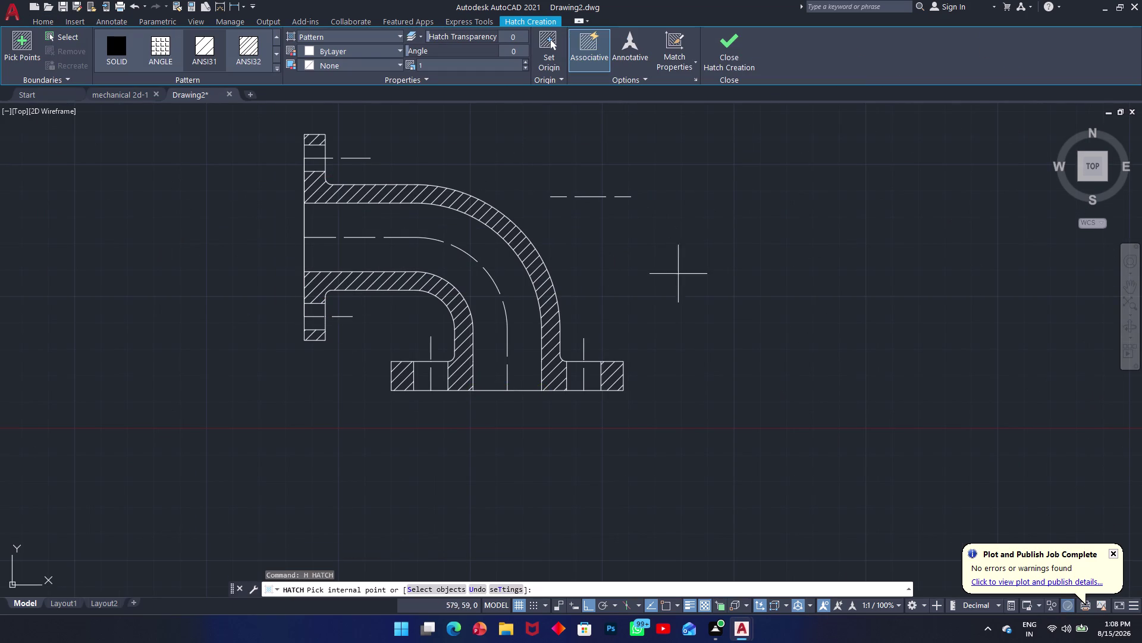
click(688, 305)
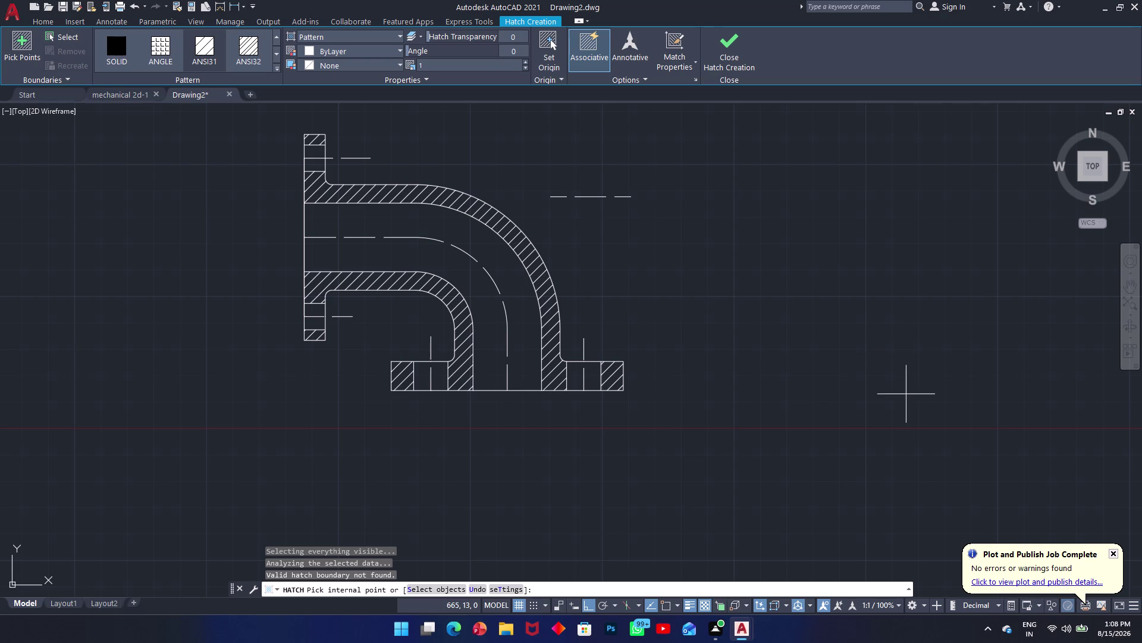
key(Escape)
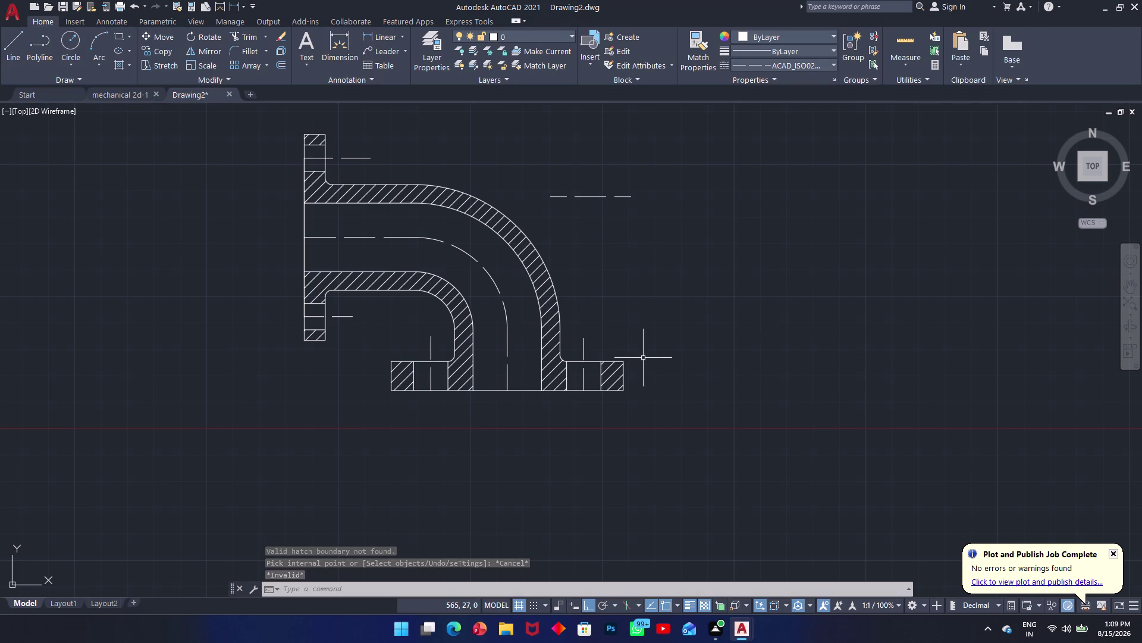
text(h)
key(space)
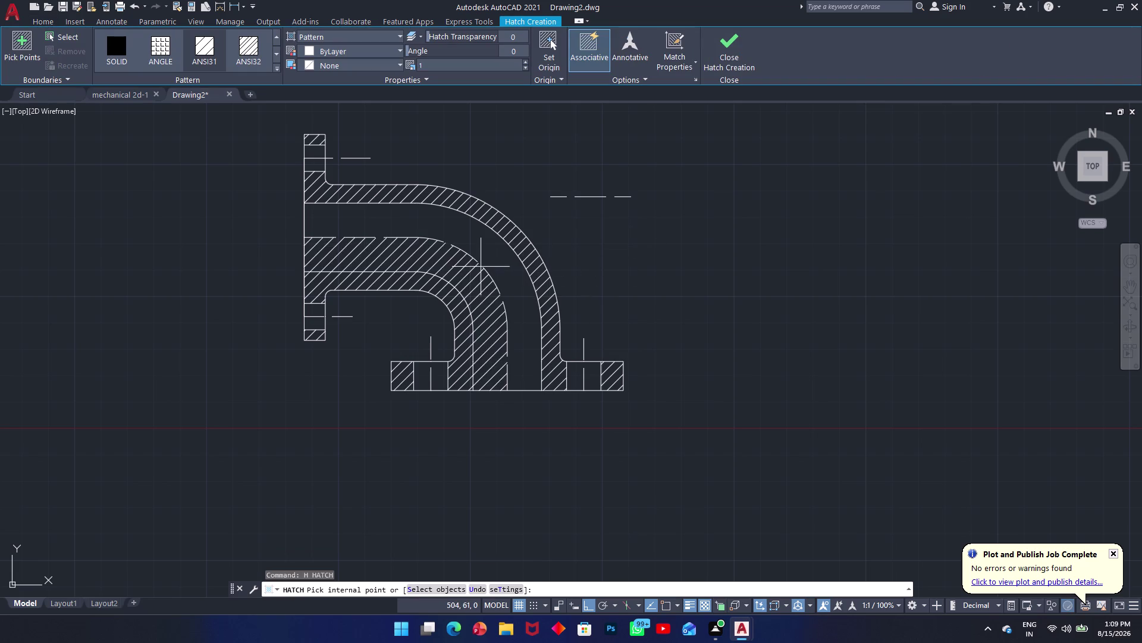
click(523, 254)
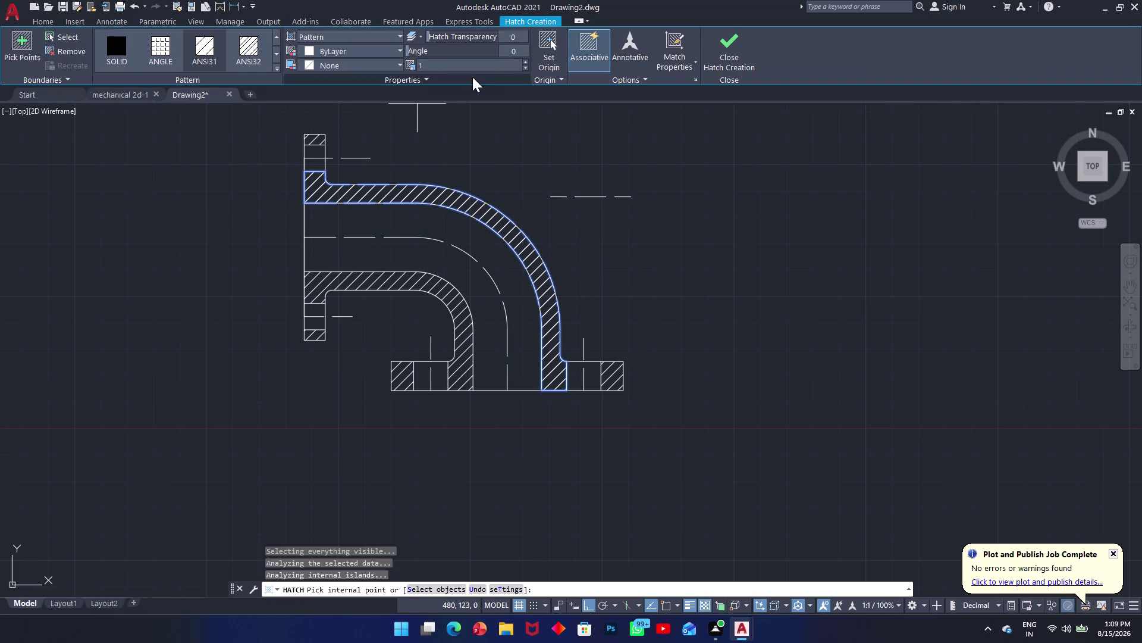
click(525, 69)
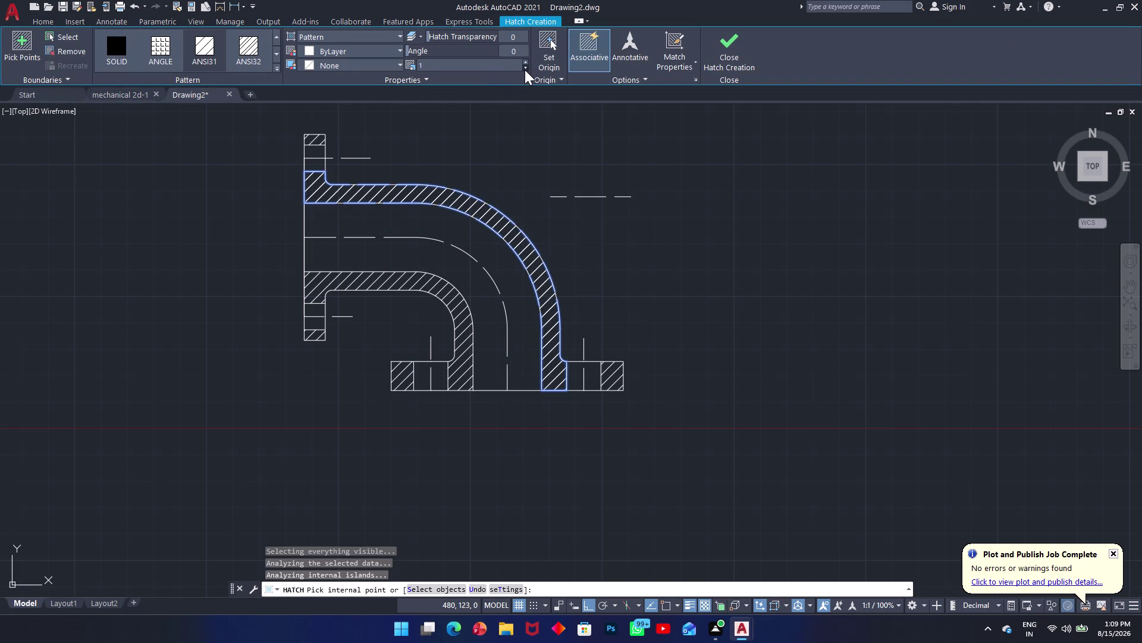
key(ctrl+z)
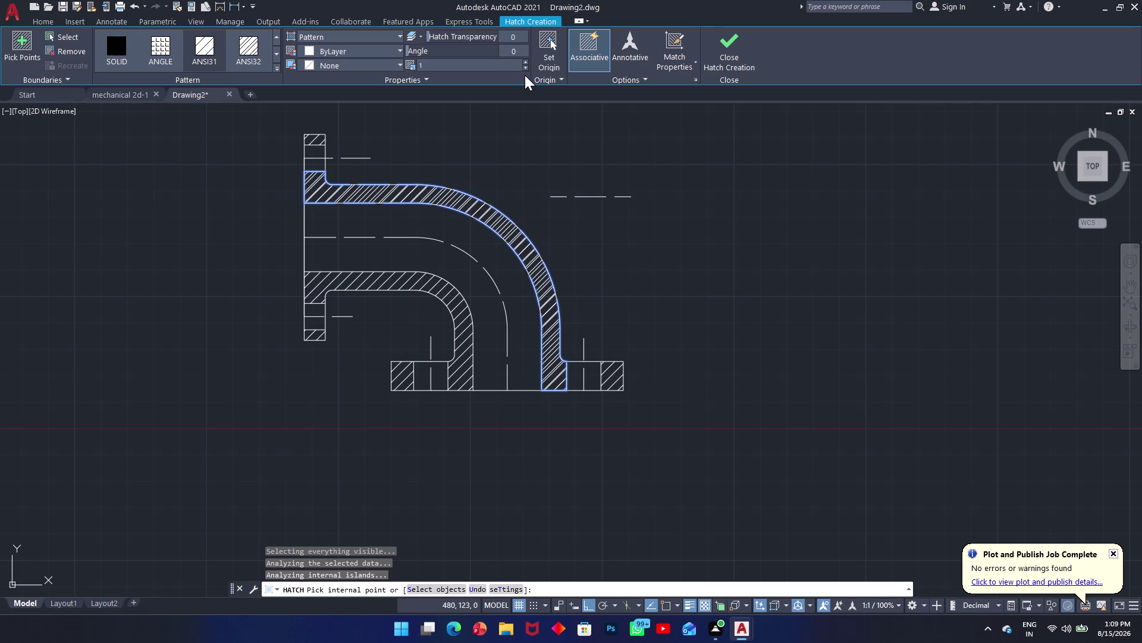
key(ctrl+z)
key(Escape)
key(Escape)
key(Escape)
key(Escape)
key(Escape)
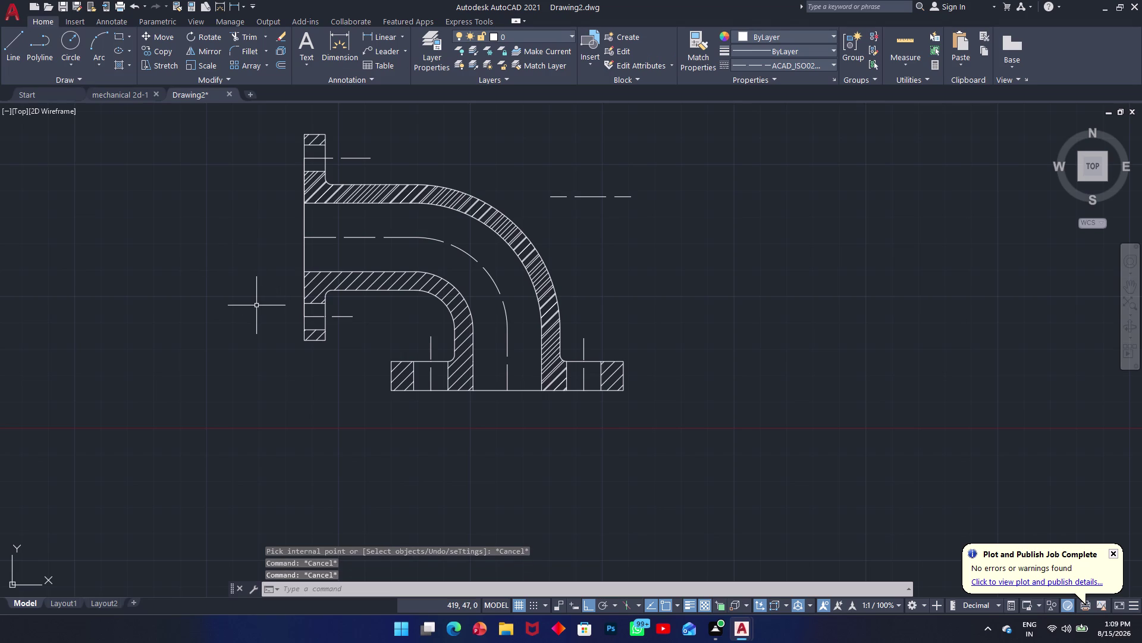
key(ctrl+z)
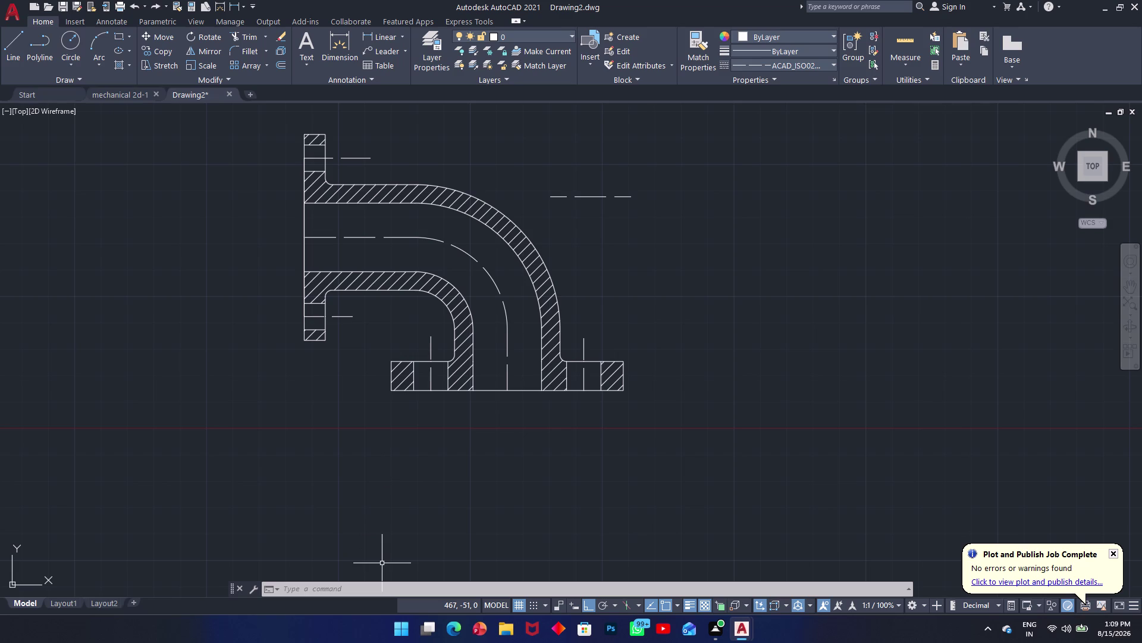
Delete the short dashed centre line at the right of the elbow.
drag(686, 169, 623, 178)
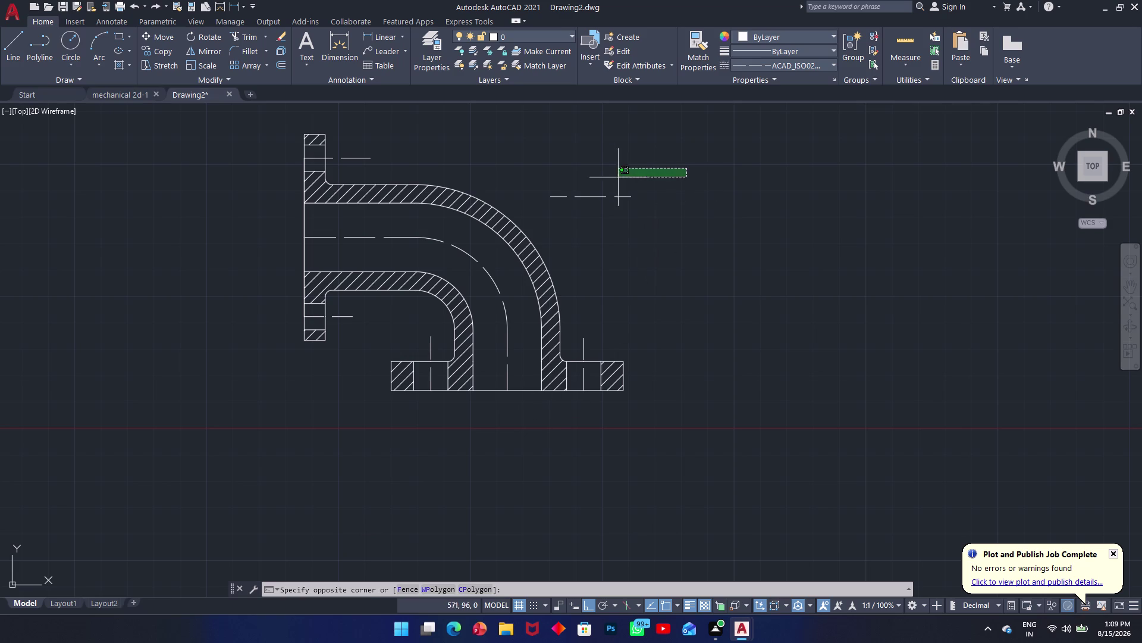
click(544, 207)
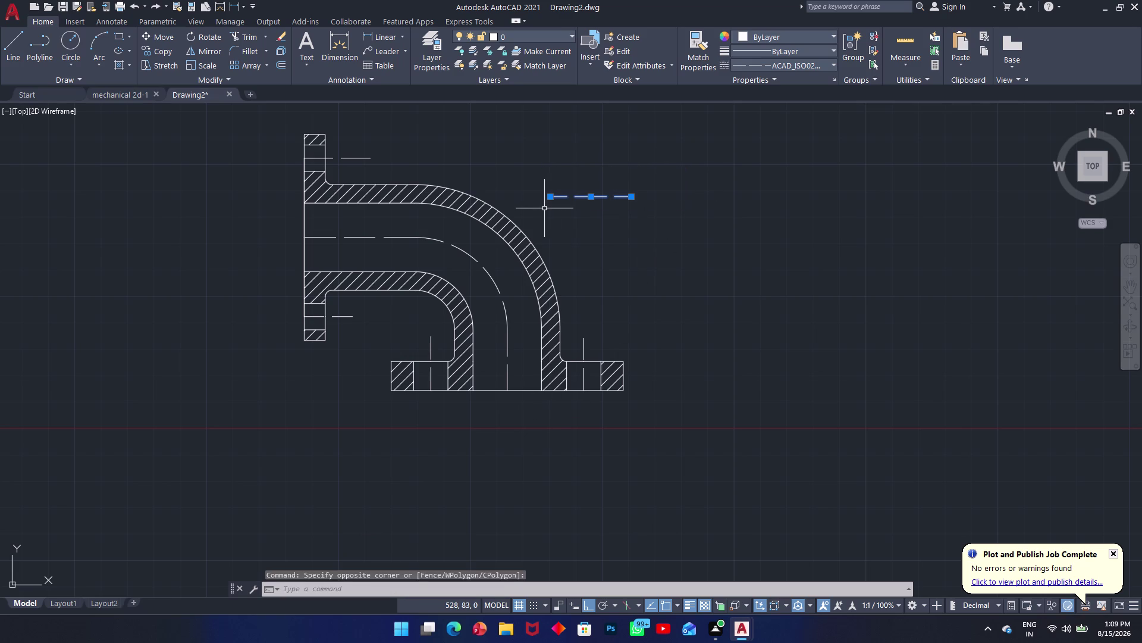
key(Delete)
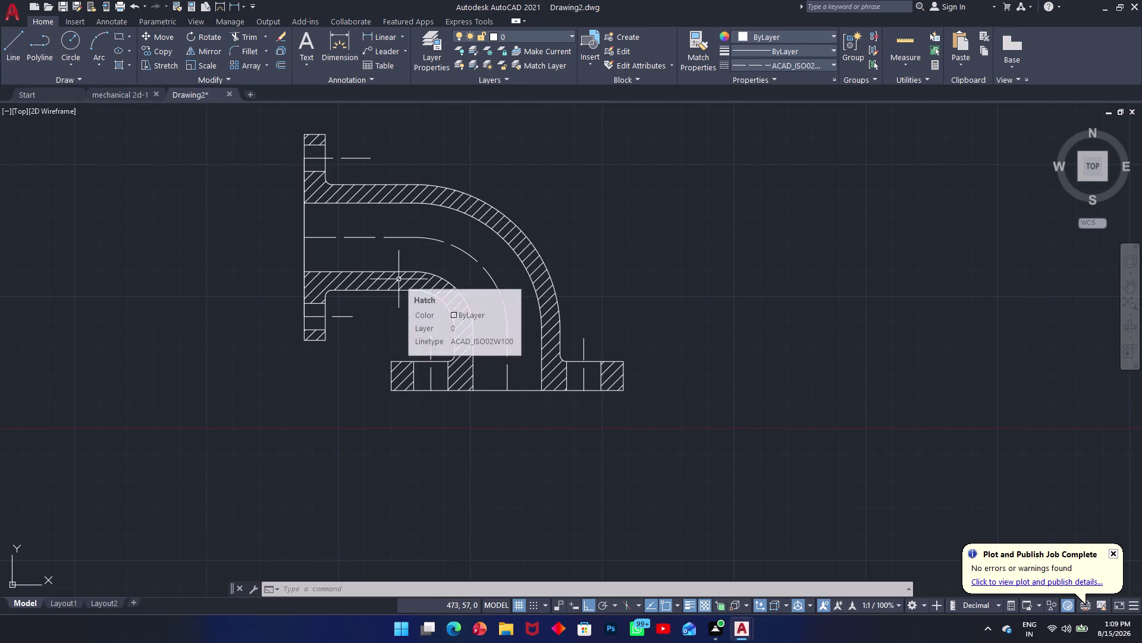
Start a flange height dimension with DIM, then cancel it.
text(dim)
key(space)
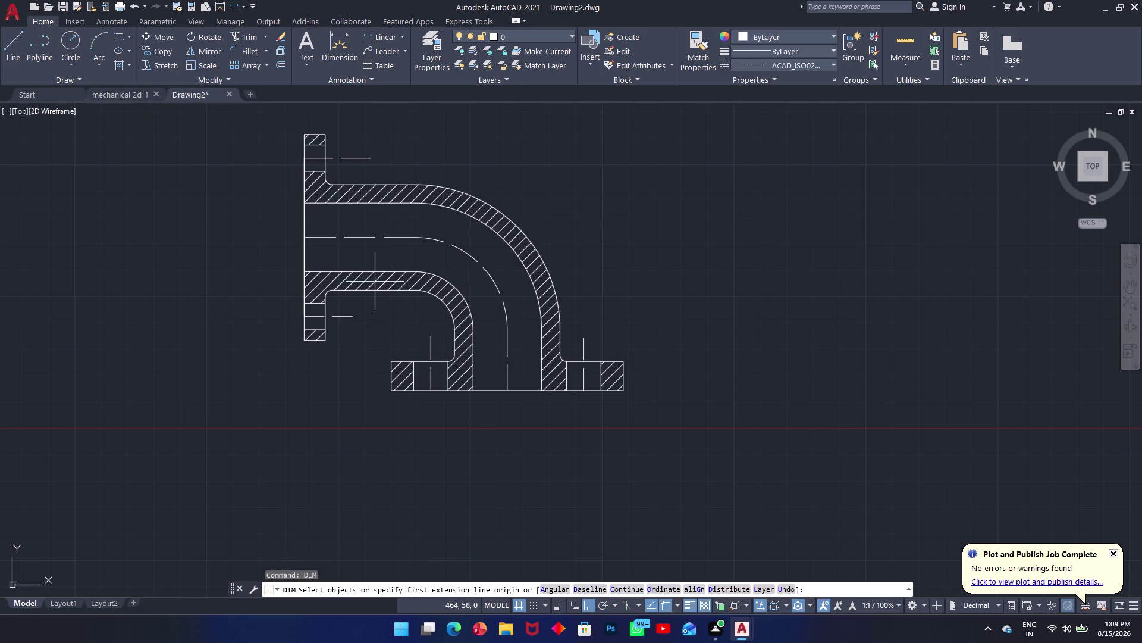
click(305, 342)
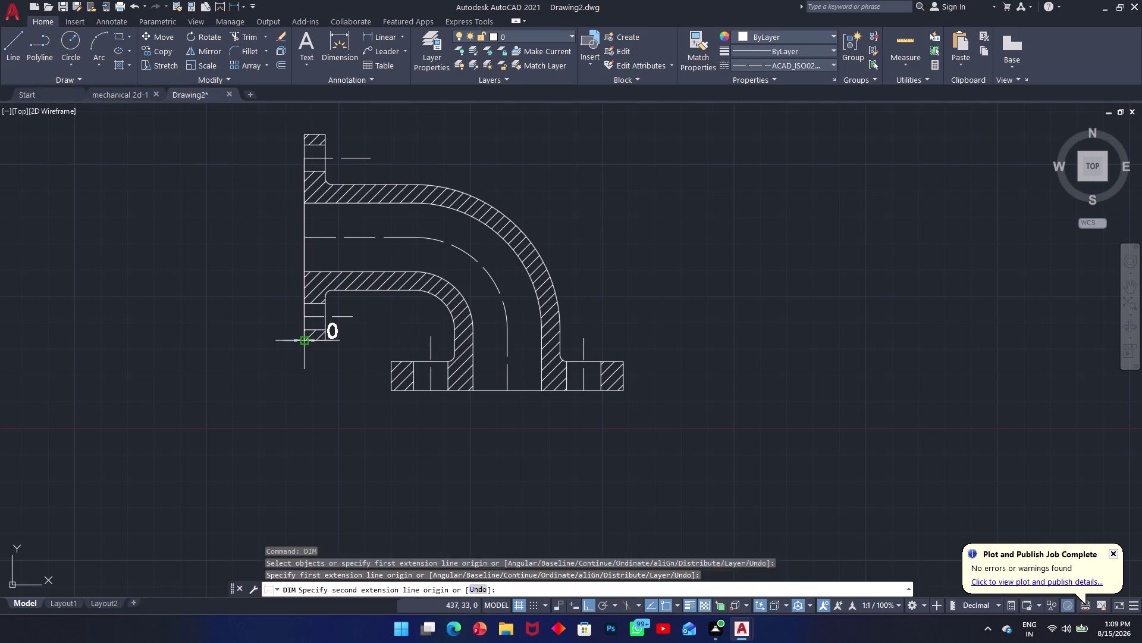
click(304, 132)
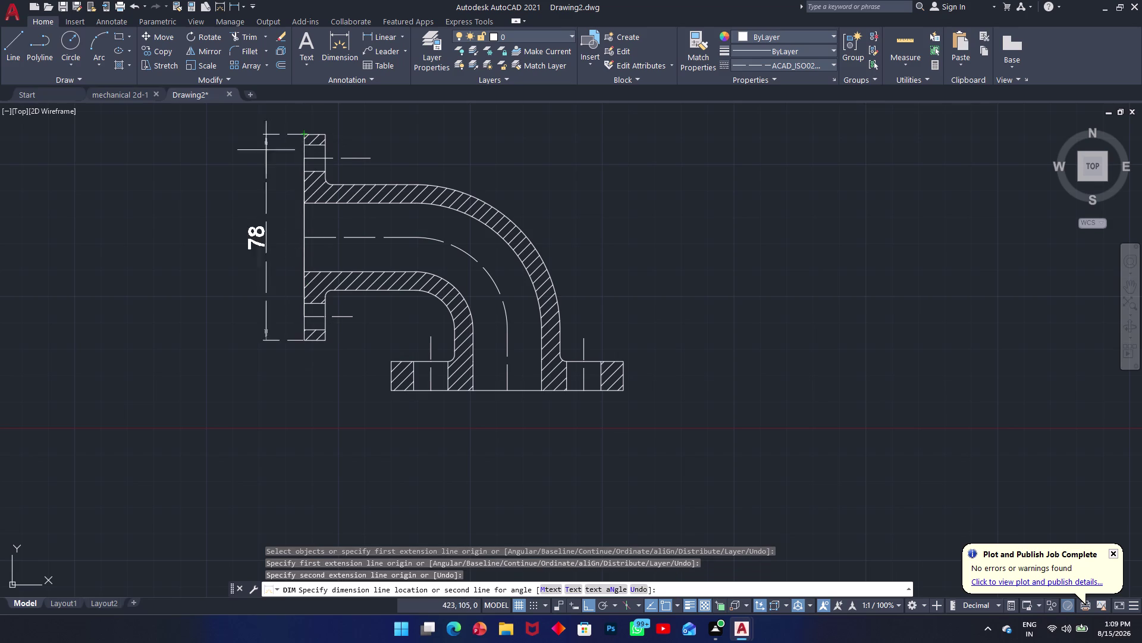
key(Escape)
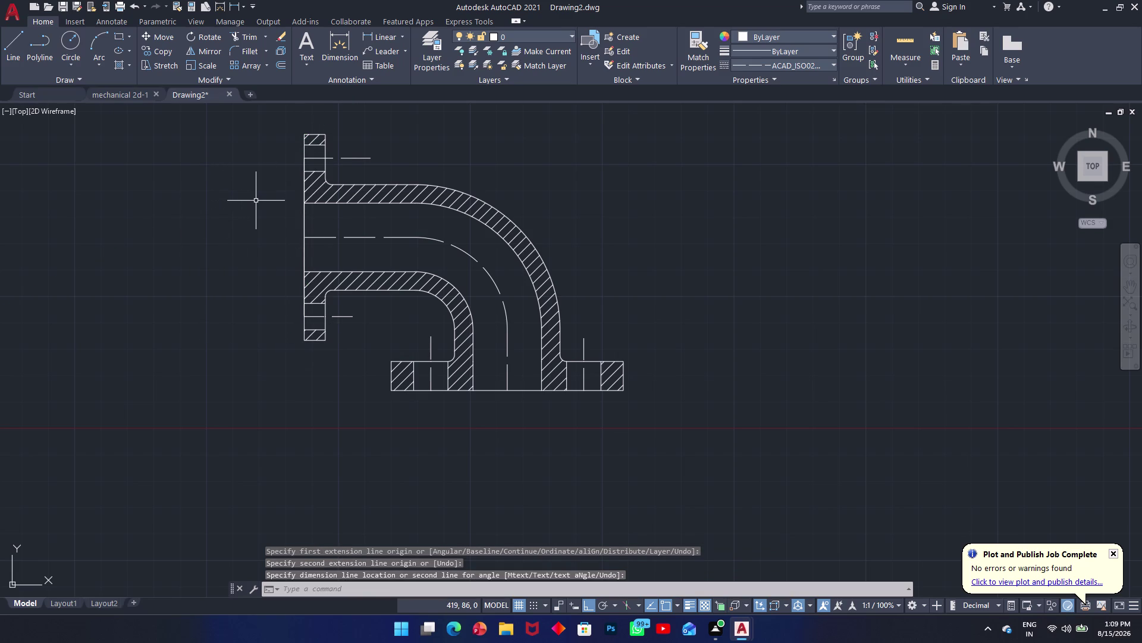
Make ByLayer the current linetype and close the Linetype Manager.
text(lt)
key(space)
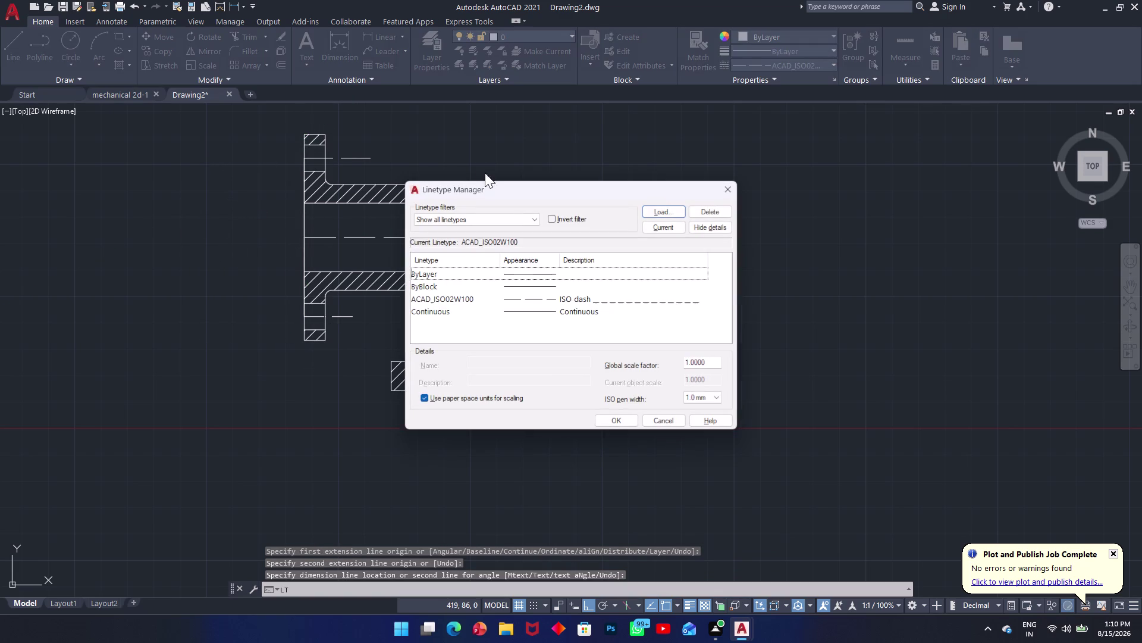
click(527, 280)
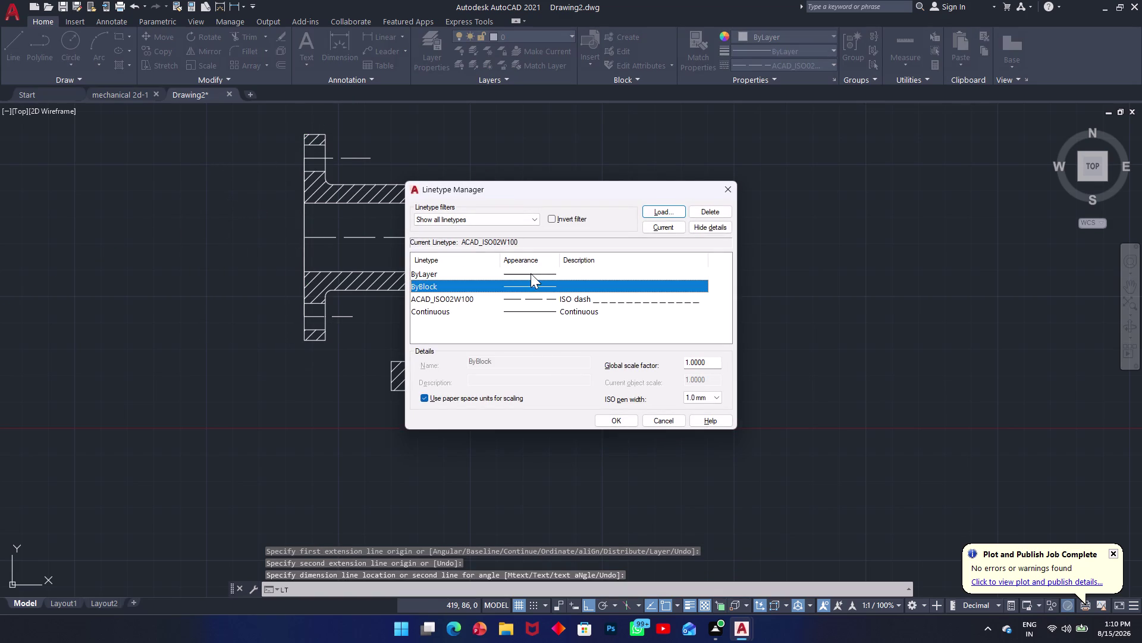
click(530, 270)
click(656, 221)
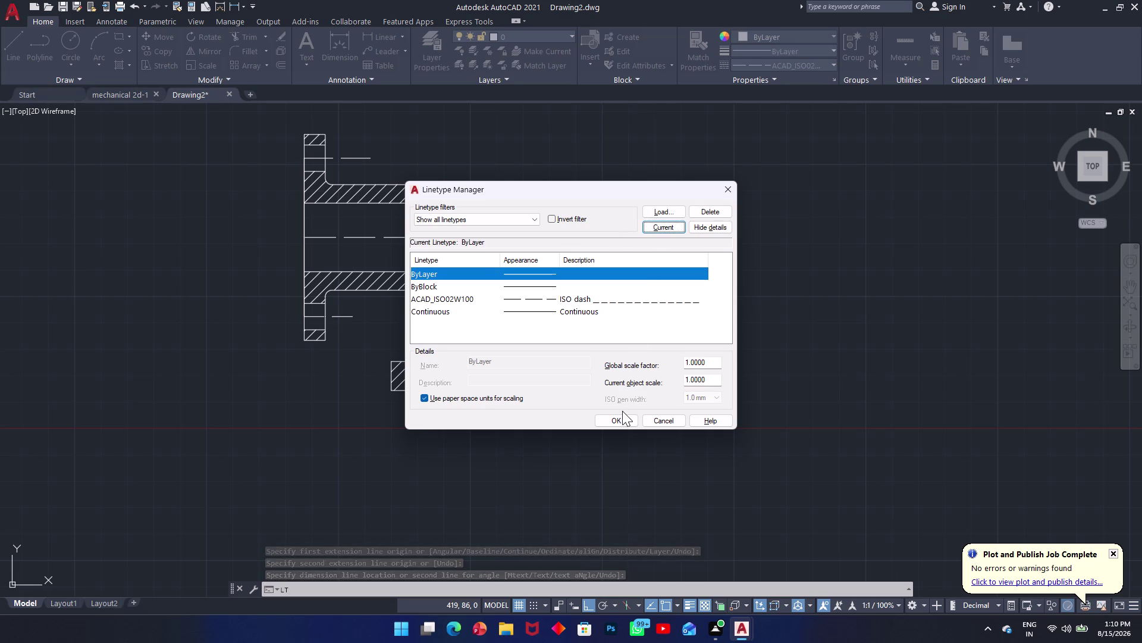
click(621, 416)
key(space)
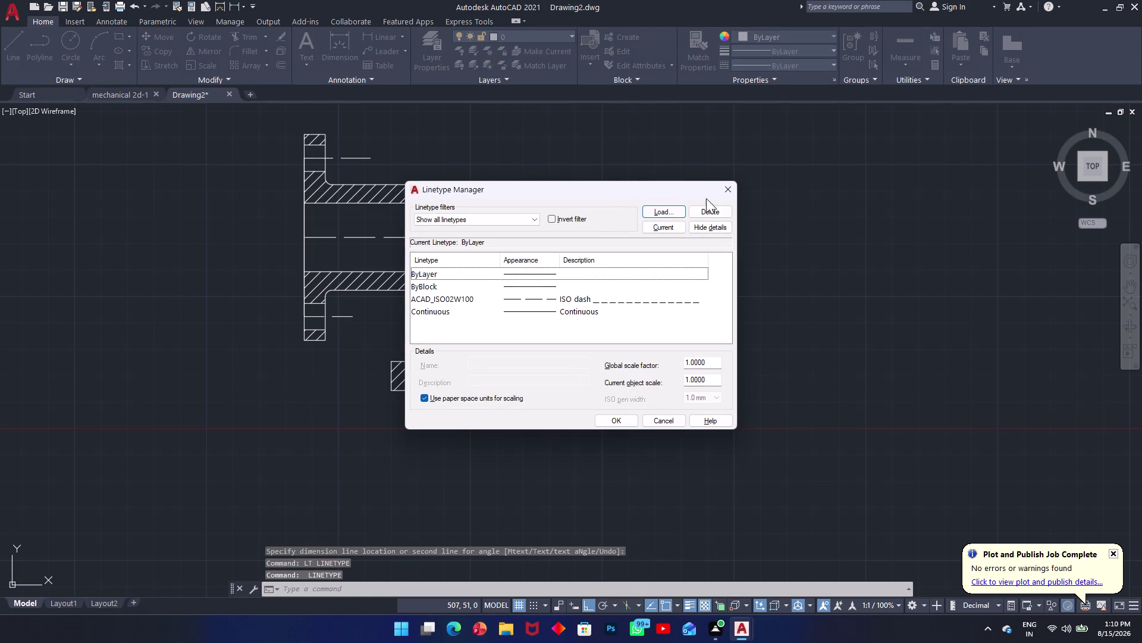
click(717, 194)
Dimension the flange's 78 overall height on its left side.
text(d)
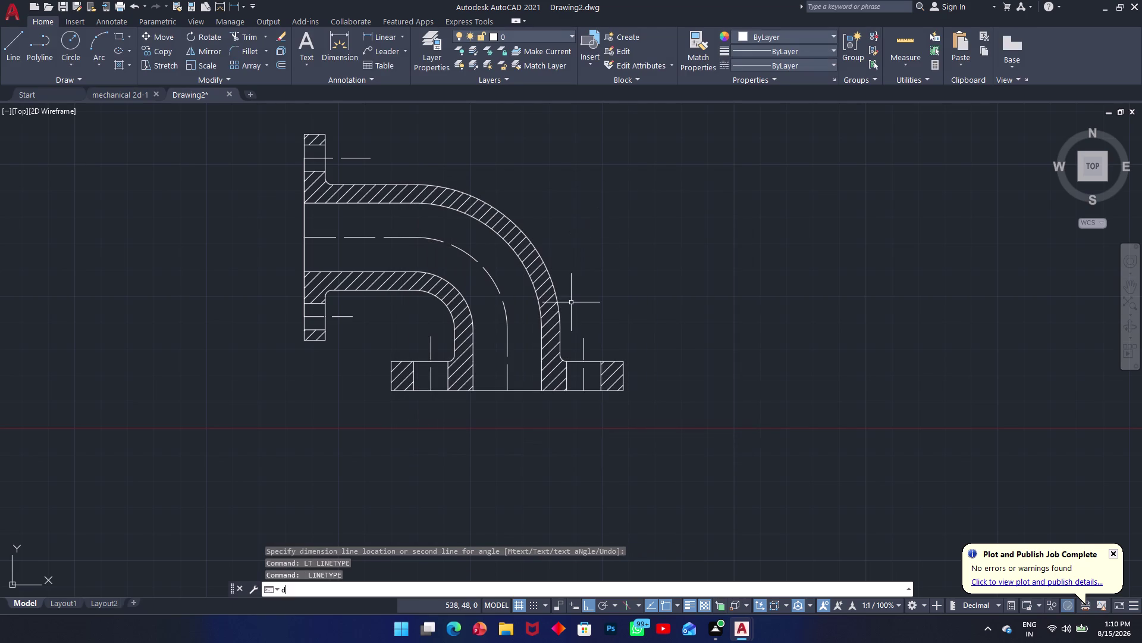
text(im)
key(space)
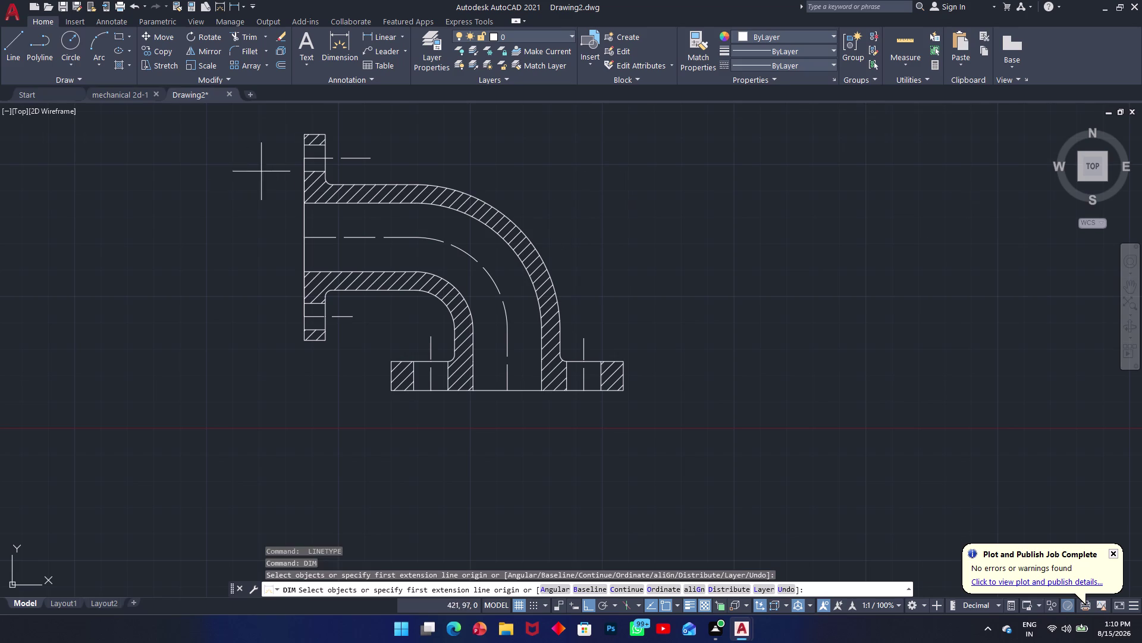
scroll(up, 3)
scroll(down, 3)
scroll(up, 3)
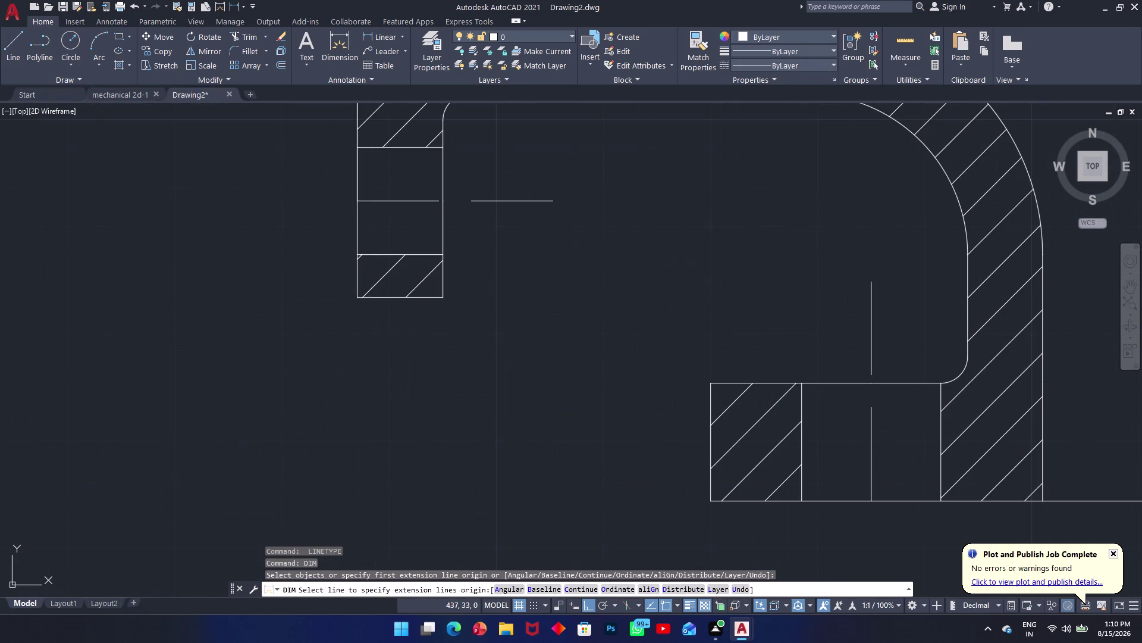
click(357, 299)
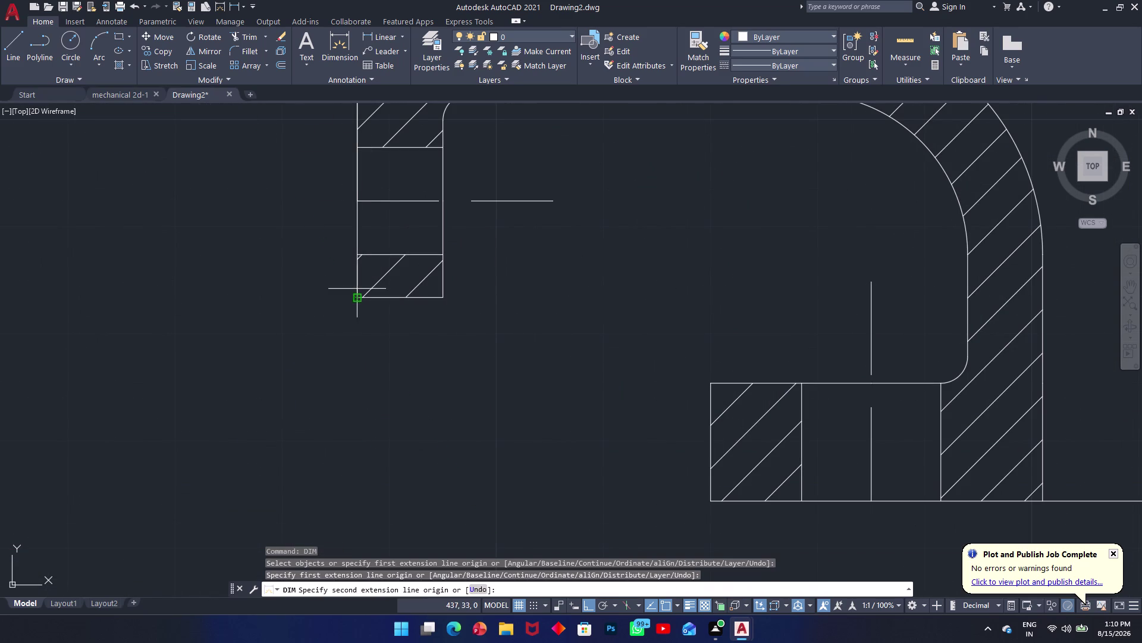
middle_drag(361, 236, 374, 472)
scroll(down, 3)
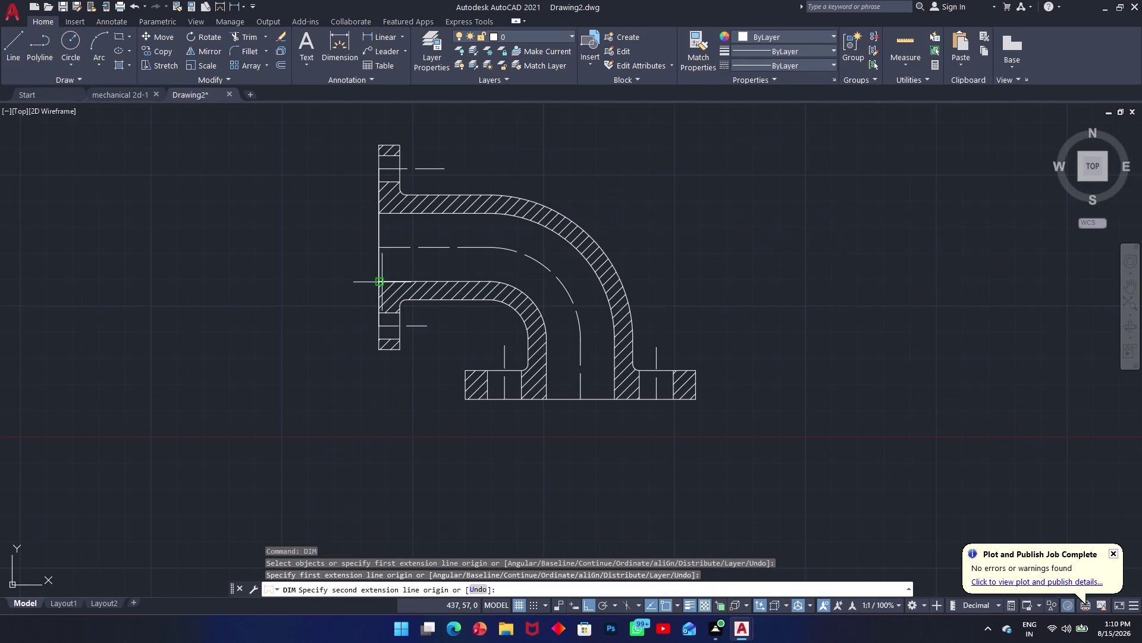
scroll(up, 3)
scroll(down, 3)
scroll(up, 3)
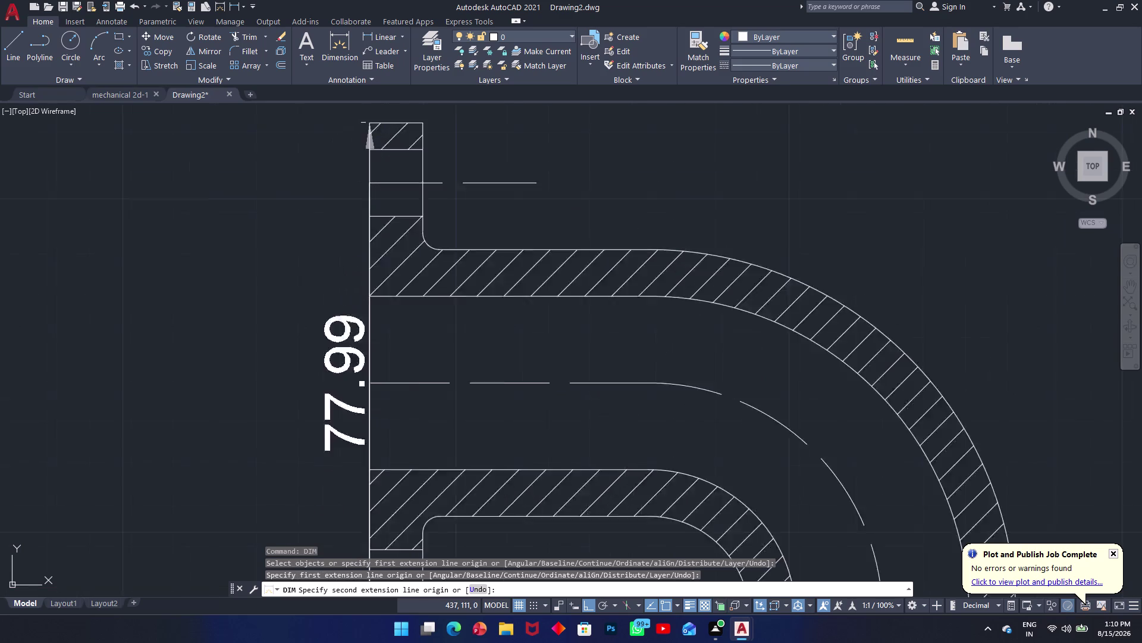
scroll(up, 3)
click(371, 126)
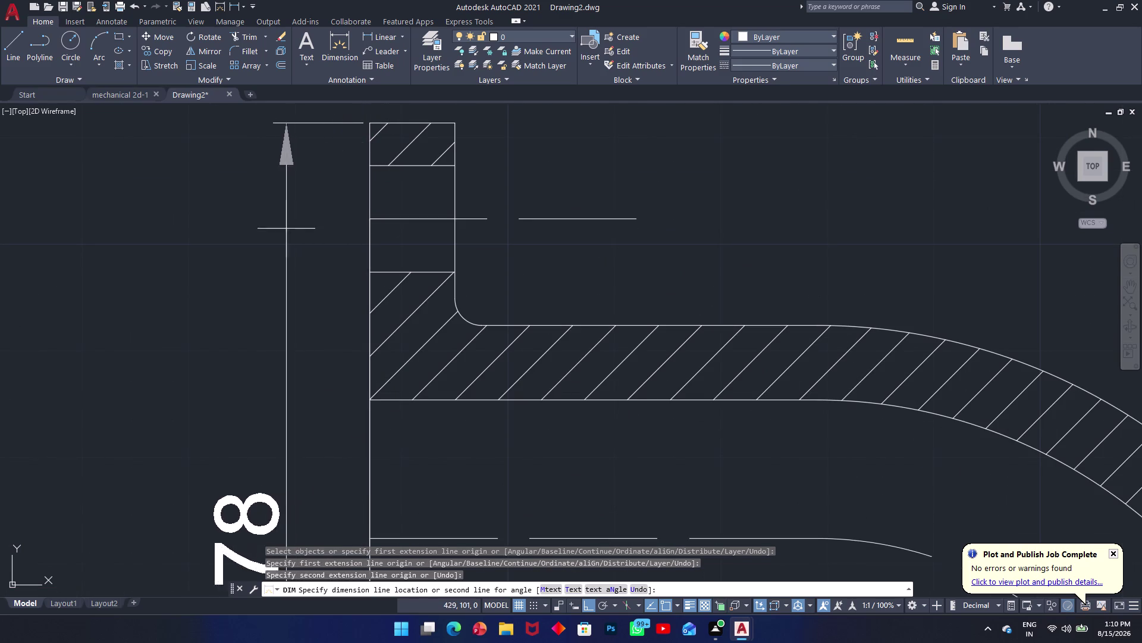
scroll(down, 3)
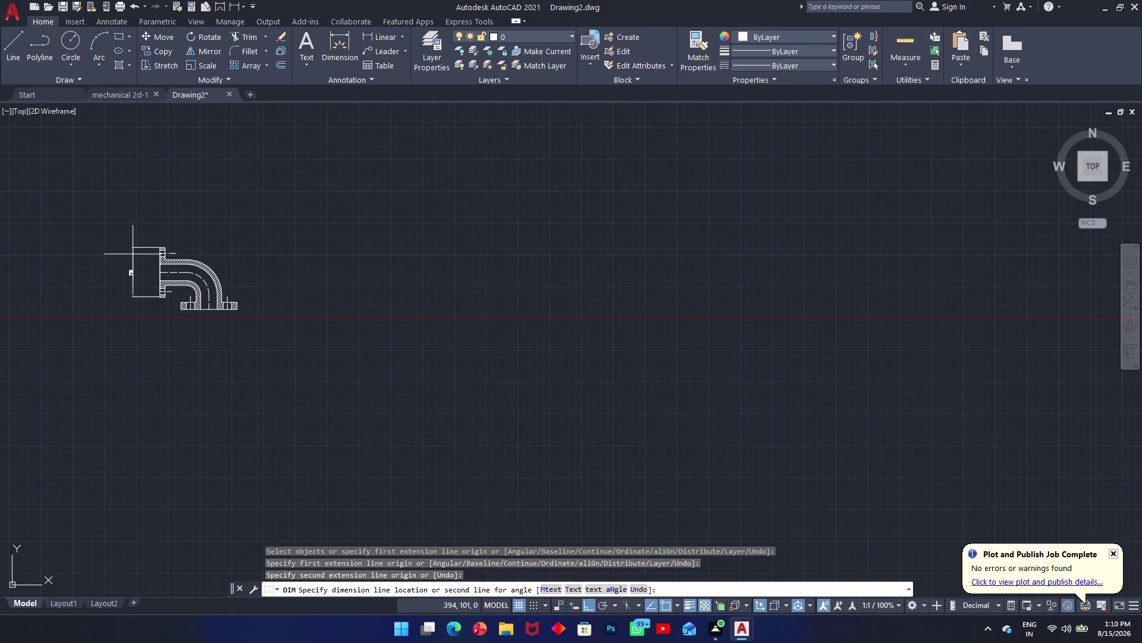
click(138, 263)
Start a bore dimension and cancel the unwanted 60 value.
scroll(up, 3)
scroll(up, 3)
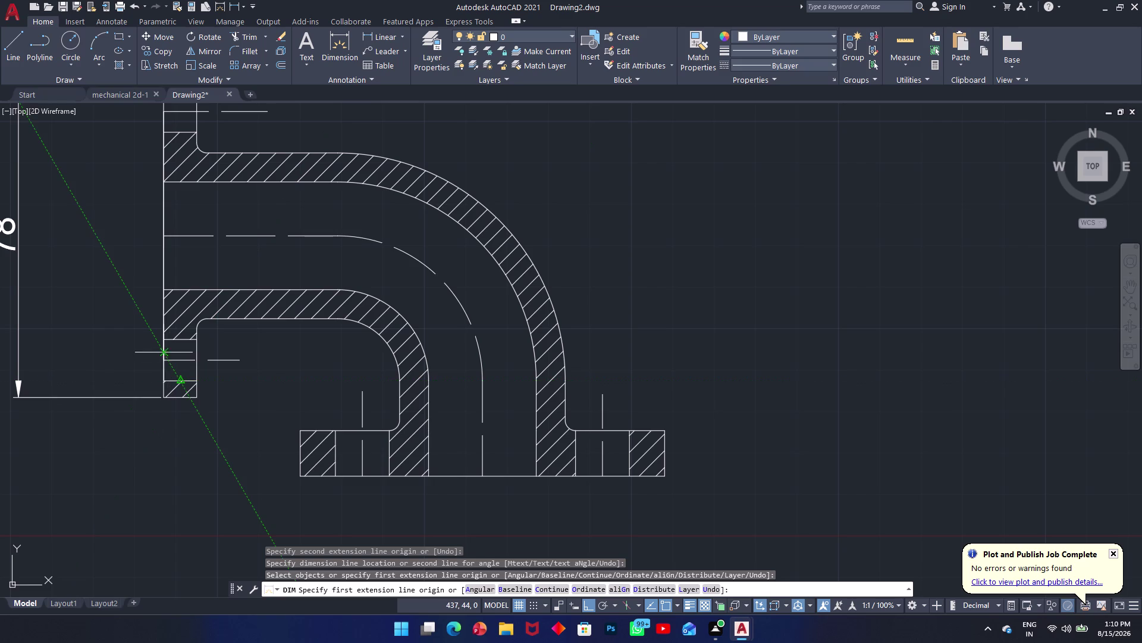
click(165, 362)
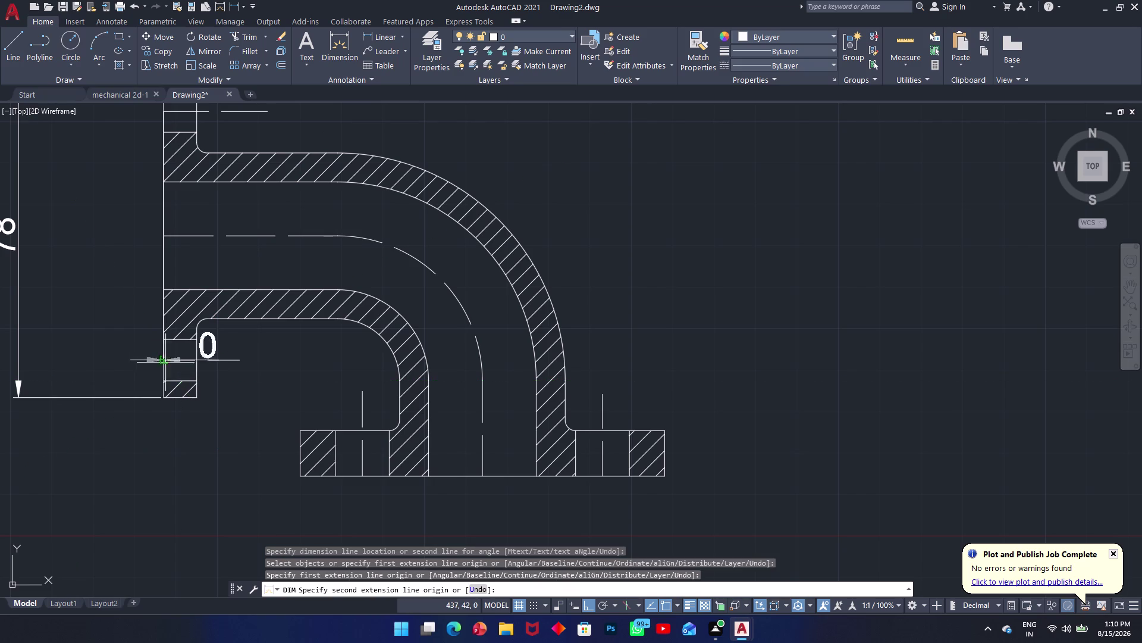
middle_drag(158, 227, 177, 320)
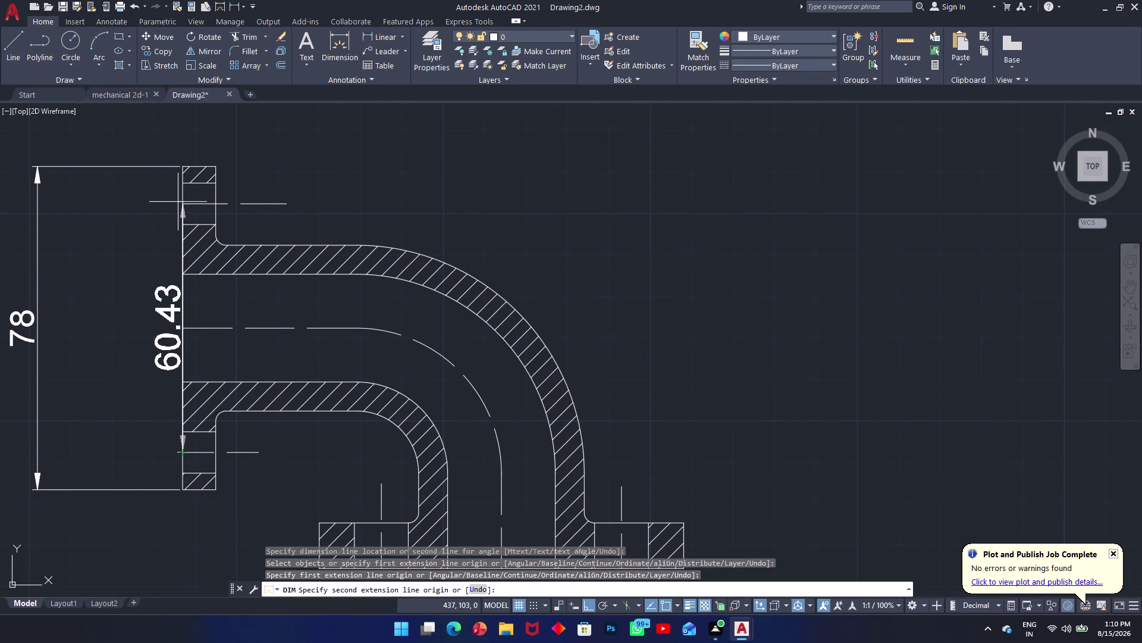
click(182, 204)
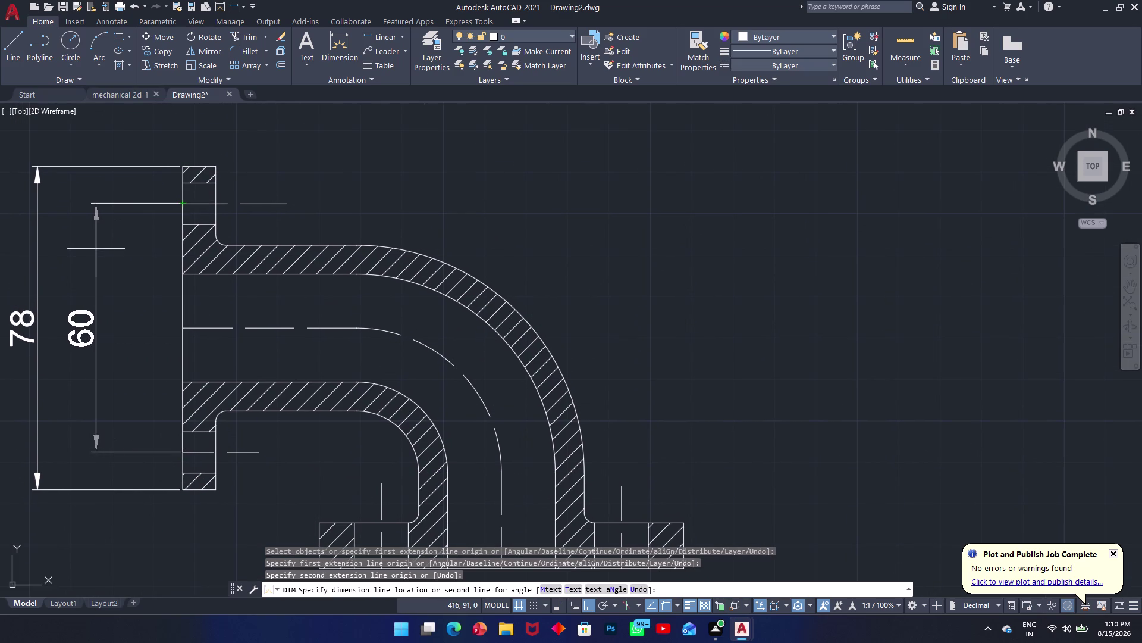
key(Escape)
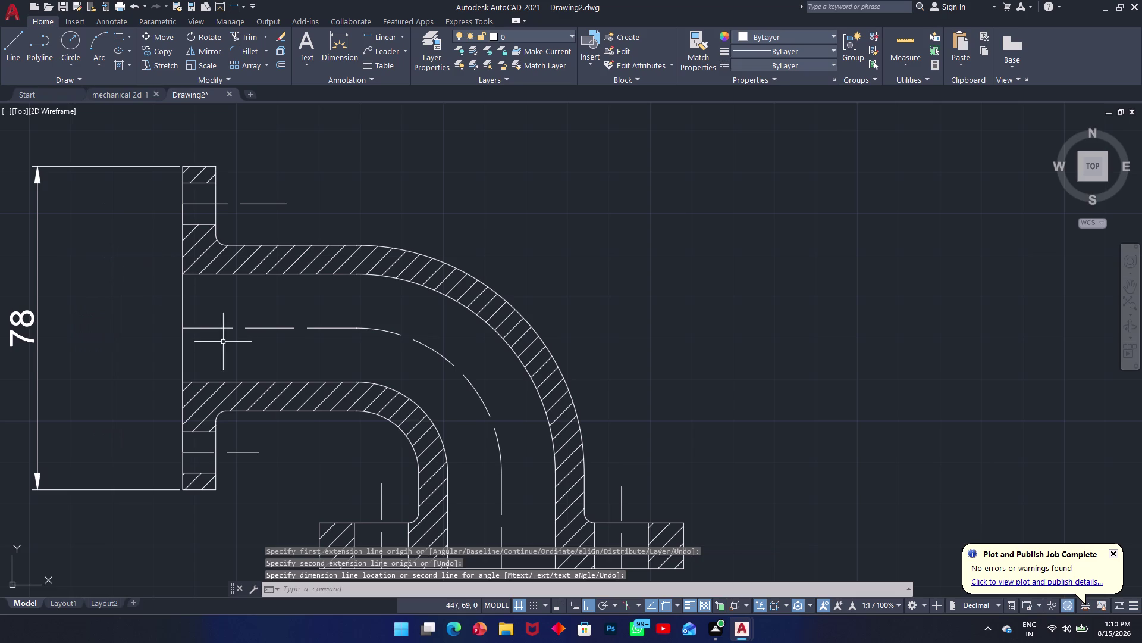
key(space)
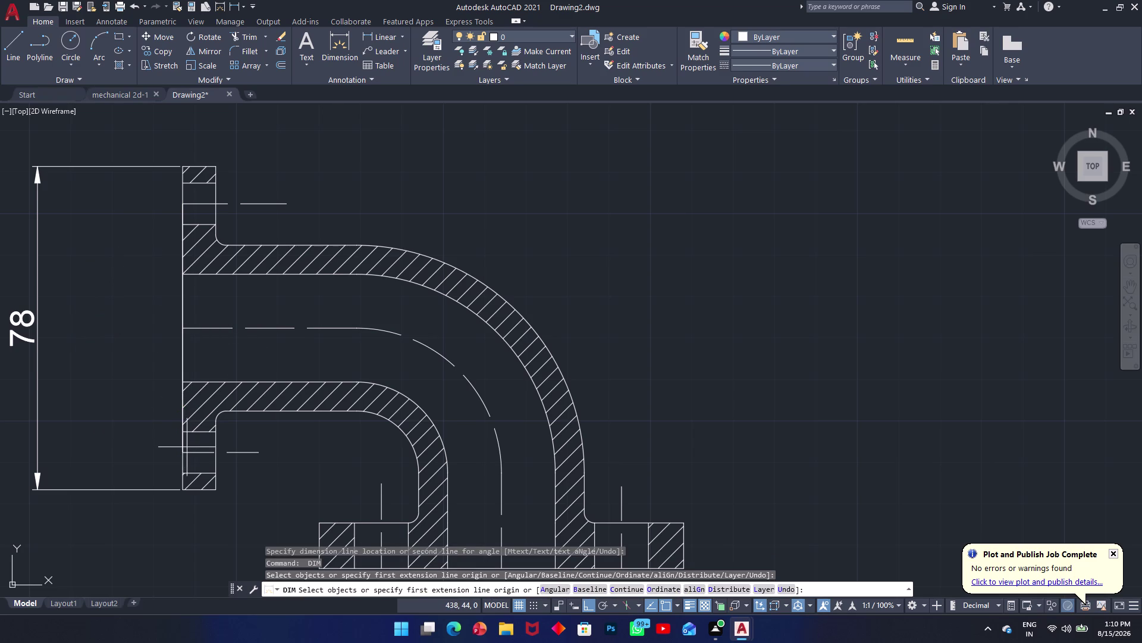
Add two 30 dimensions from the lower and upper bore edges to the centreline.
click(180, 450)
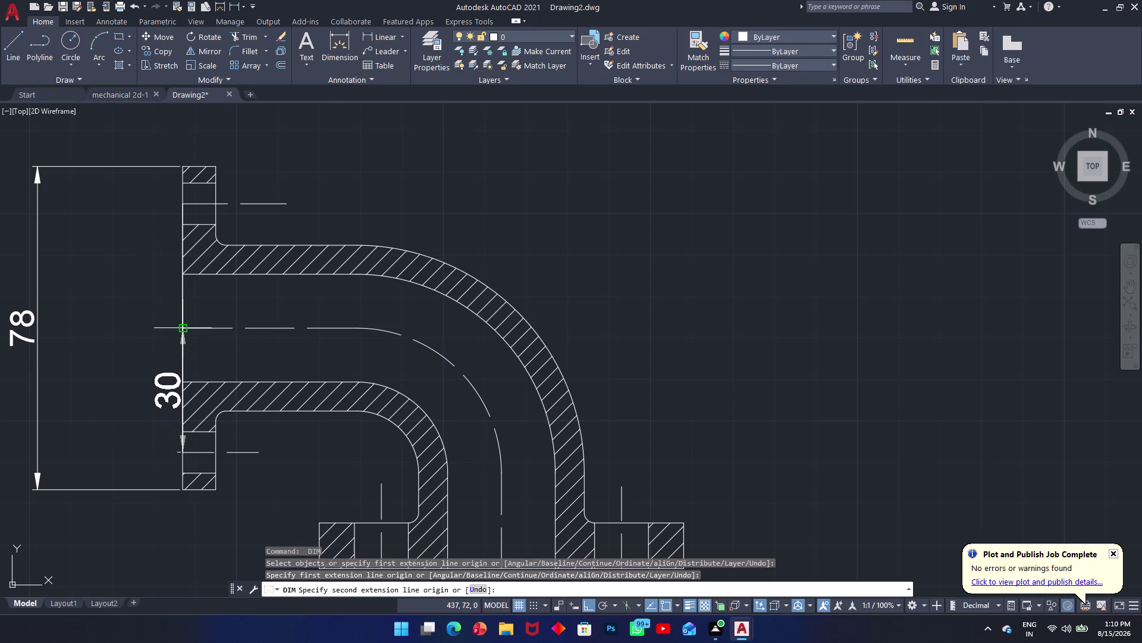
click(185, 326)
click(100, 336)
key(space)
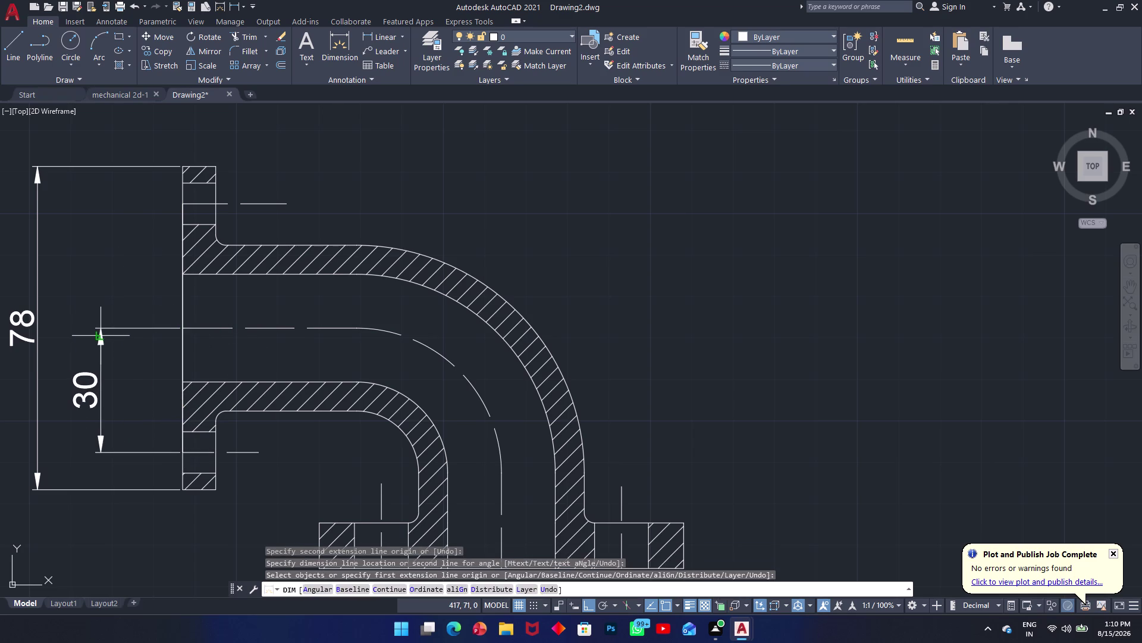
key(space)
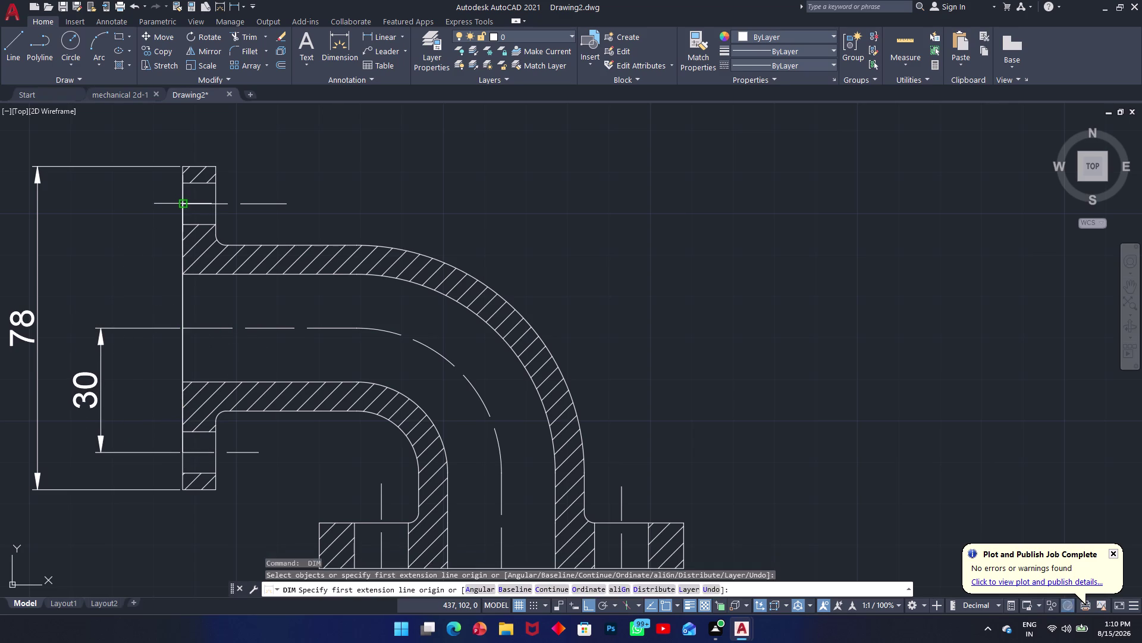
click(184, 203)
click(184, 331)
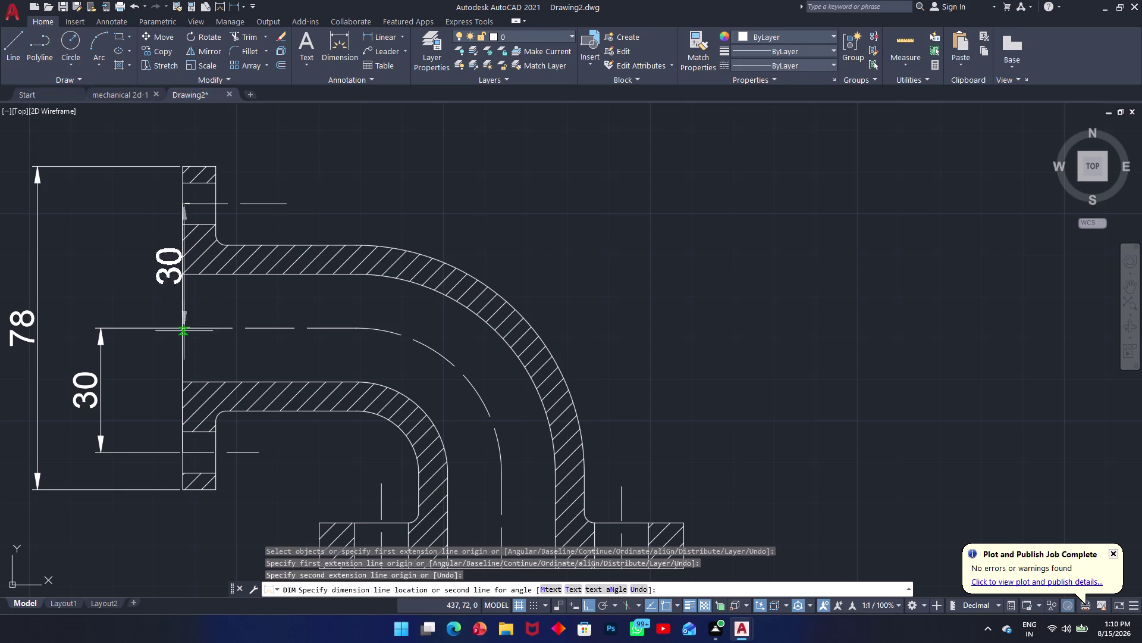
click(101, 326)
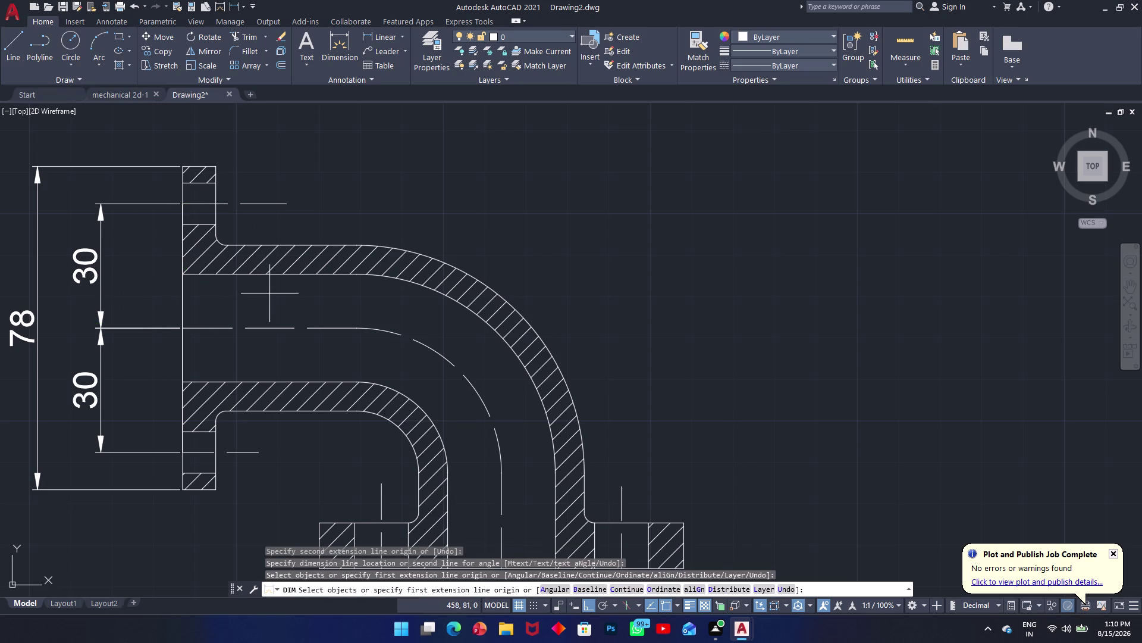
key(space)
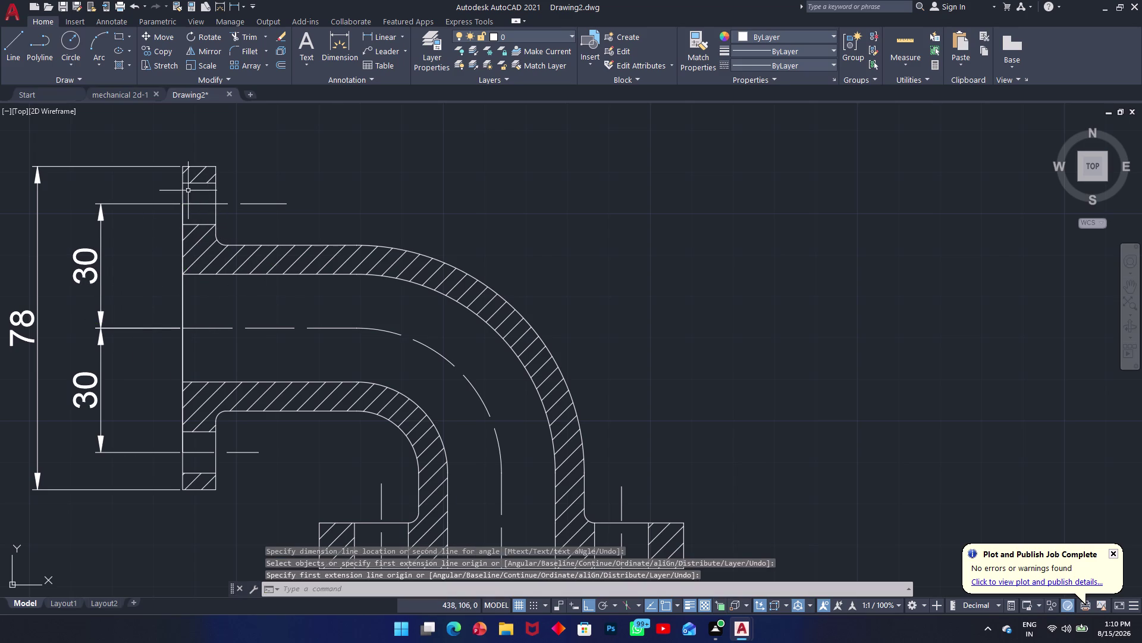
Add the 4 dimension from the flange's top face to the upper bore edge.
key(space)
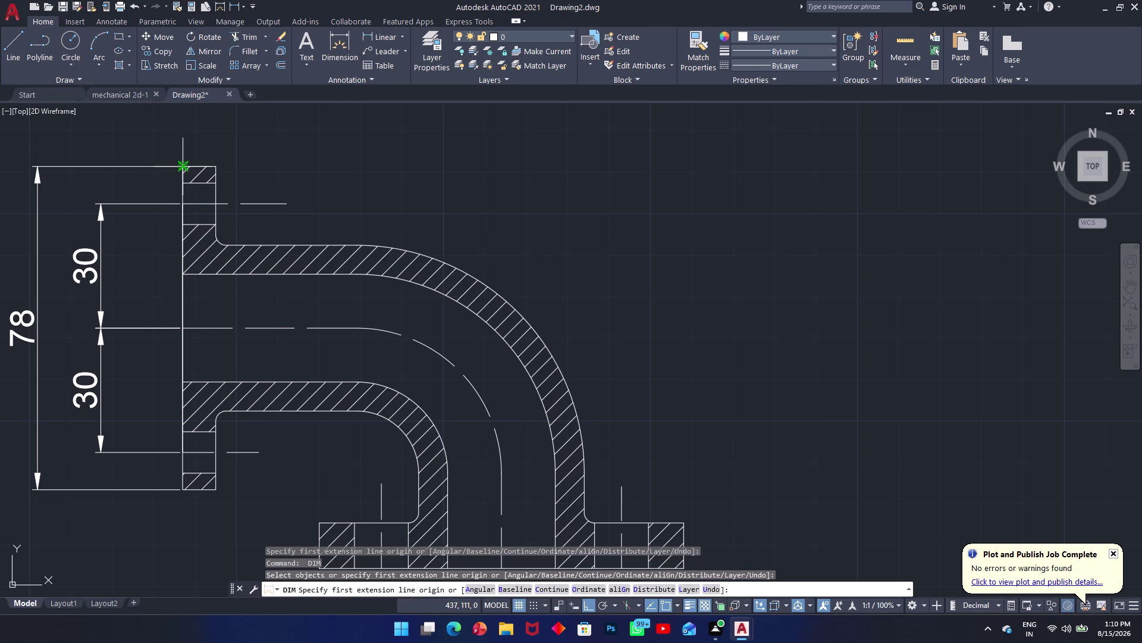
click(182, 164)
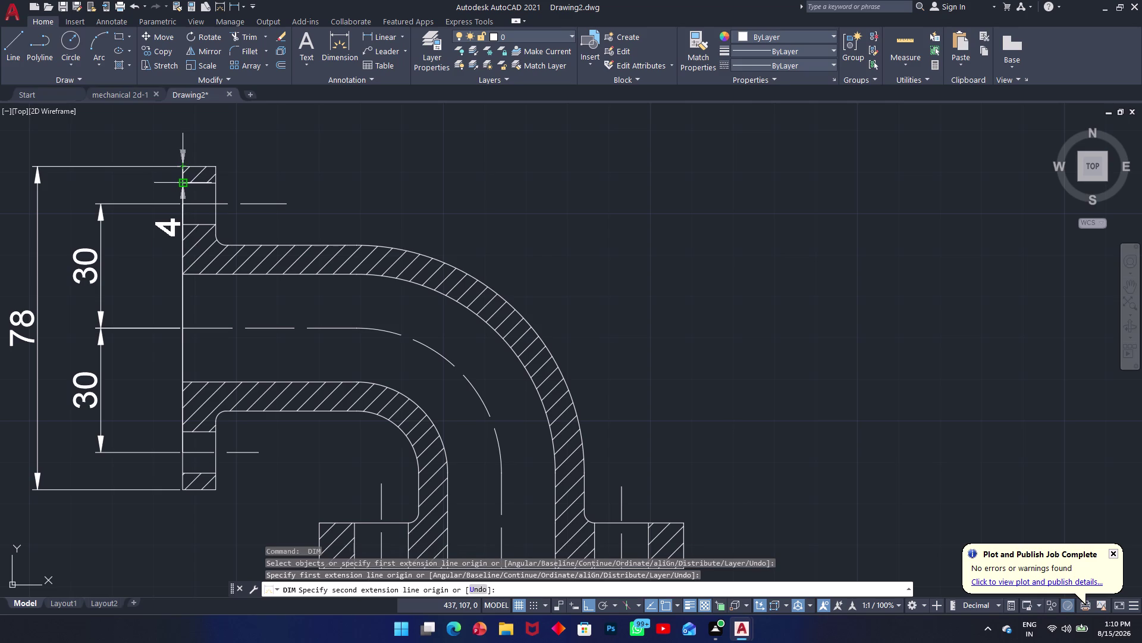
click(184, 182)
click(123, 176)
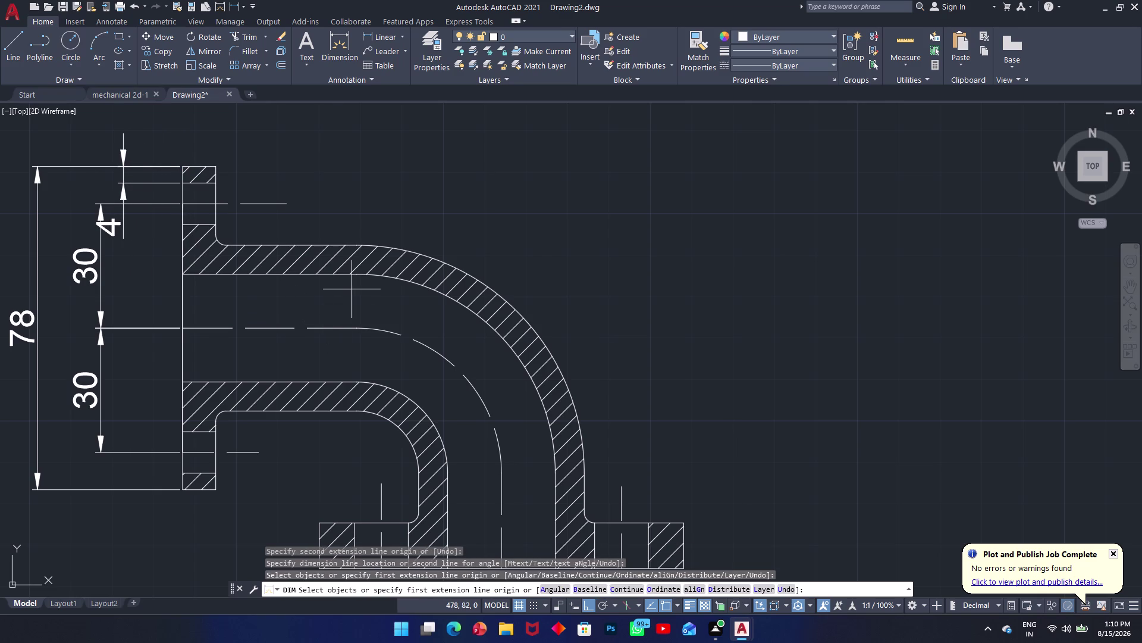
middle_drag(370, 274, 177, 252)
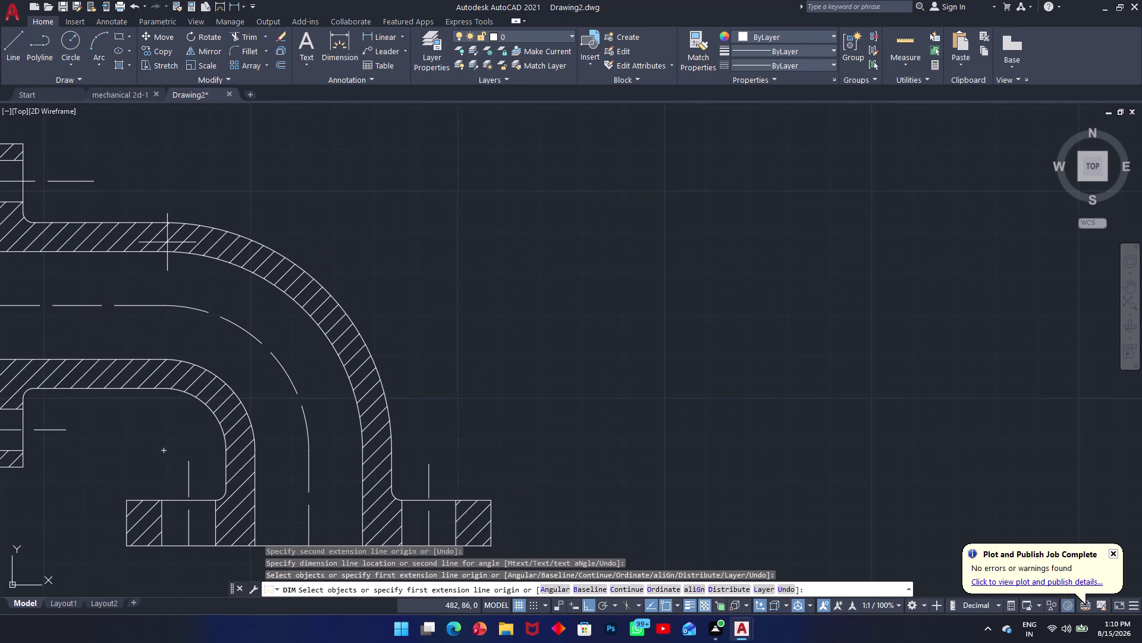
Try a radius dimension at the flange fillet and cancel the stray 5.62 dimension.
middle_drag(141, 210, 241, 323)
text(d)
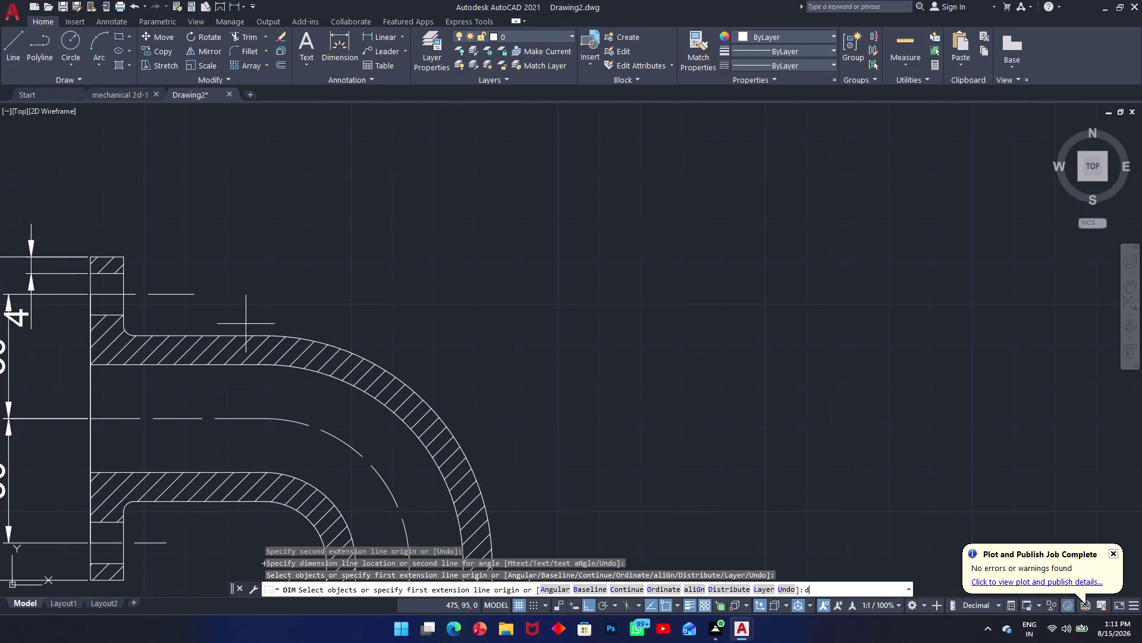
text(r)
text(a)
key(space)
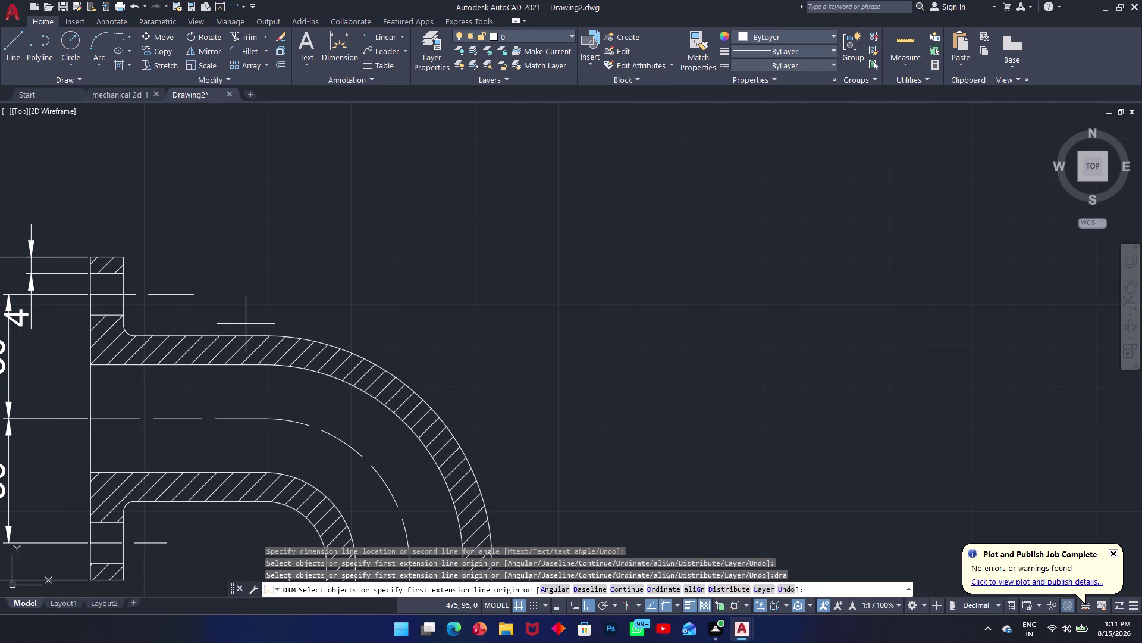
click(127, 331)
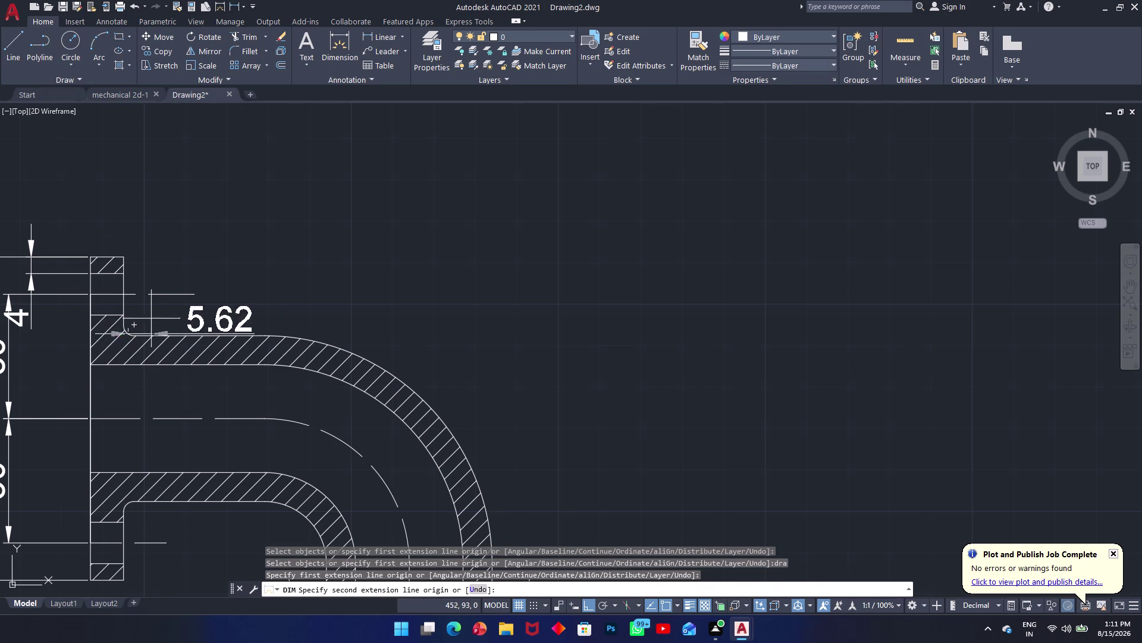
key(Escape)
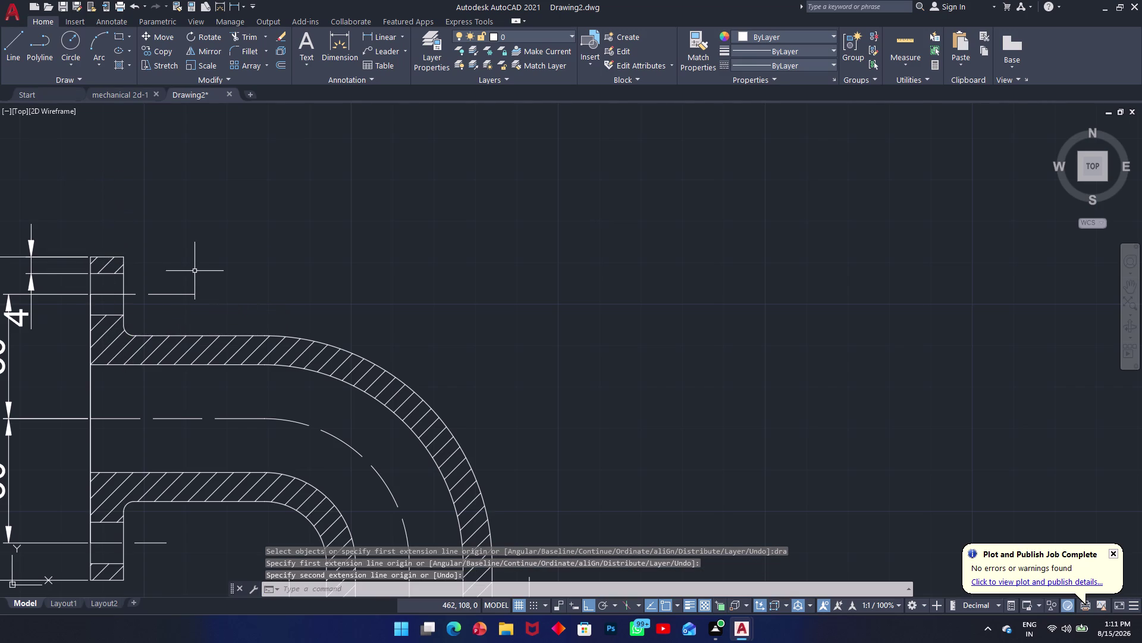
Label the fillet arc with an R2.5 radius dimension using DRA.
text(dra)
key(space)
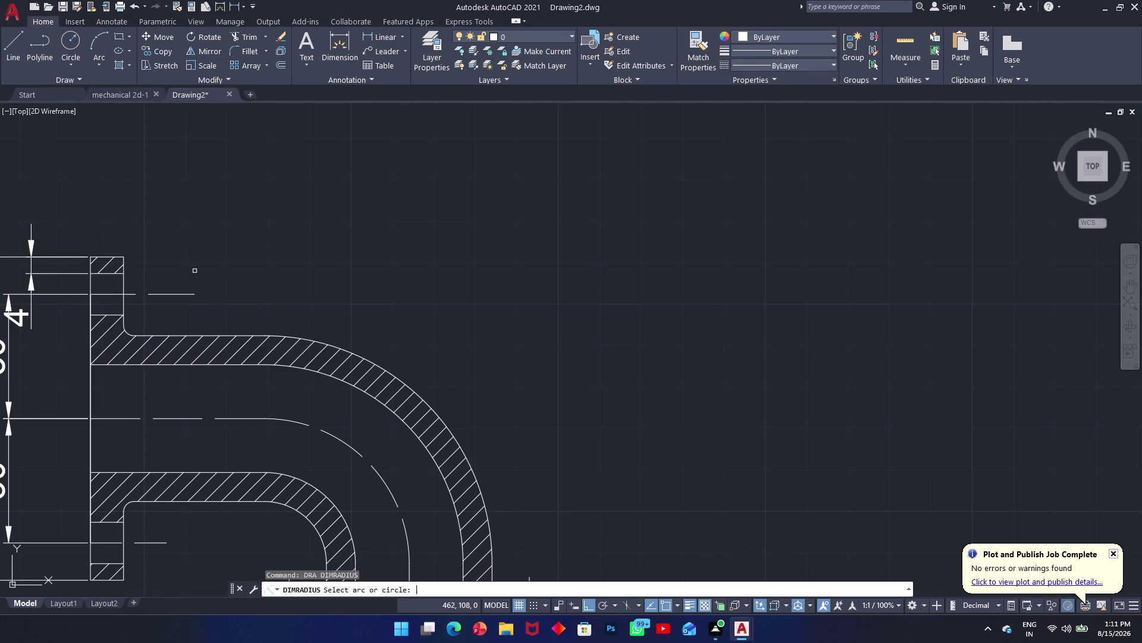
click(129, 333)
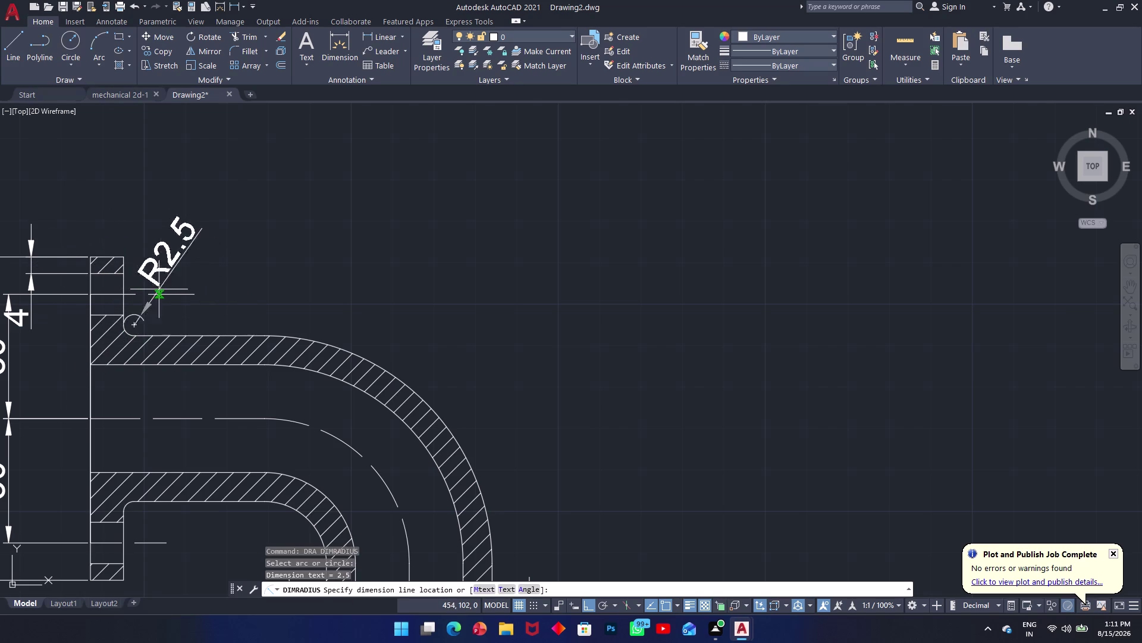
click(190, 314)
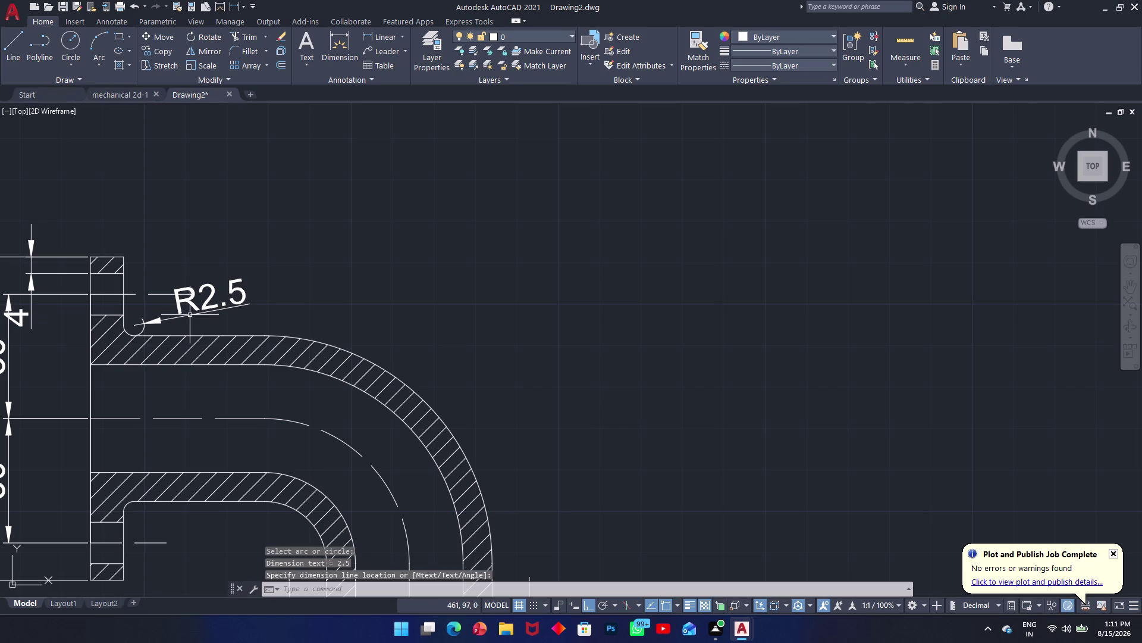
middle_drag(268, 419, 304, 314)
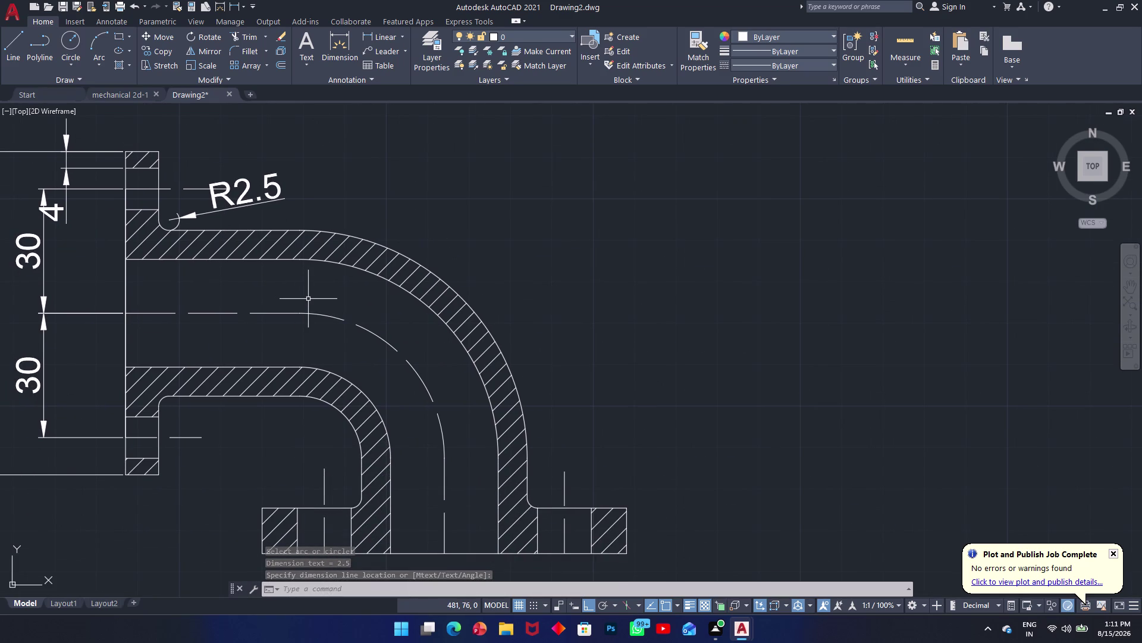
middle_drag(186, 326, 85, 304)
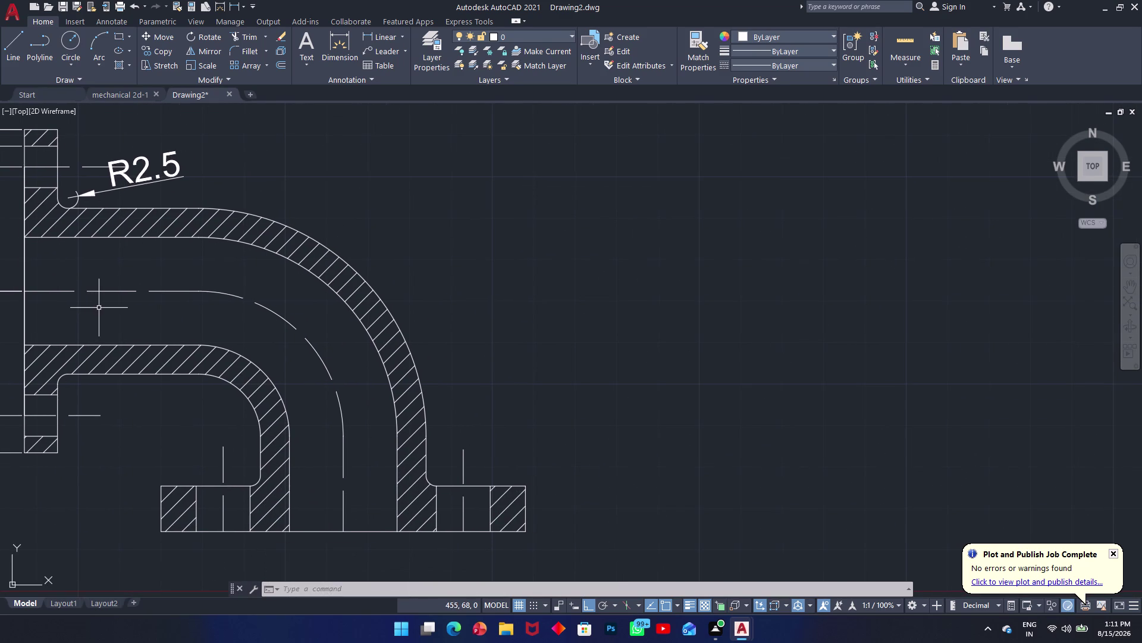
key(space)
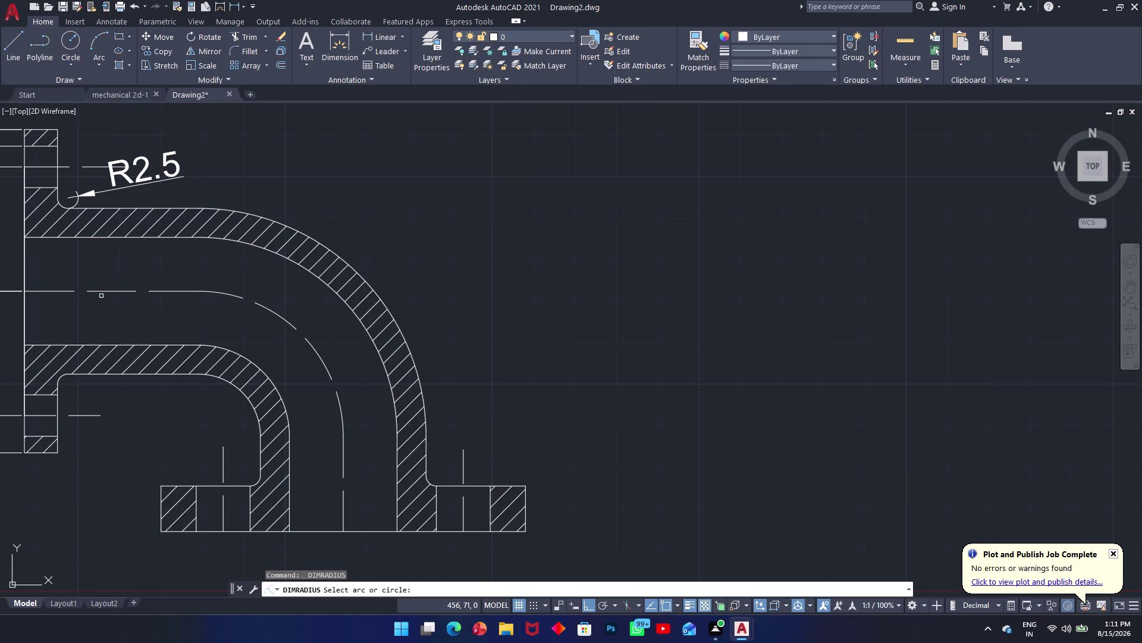
Dimension the left flange's thickness as 8 with DIM, placed below the flange.
middle_drag(105, 290, 252, 230)
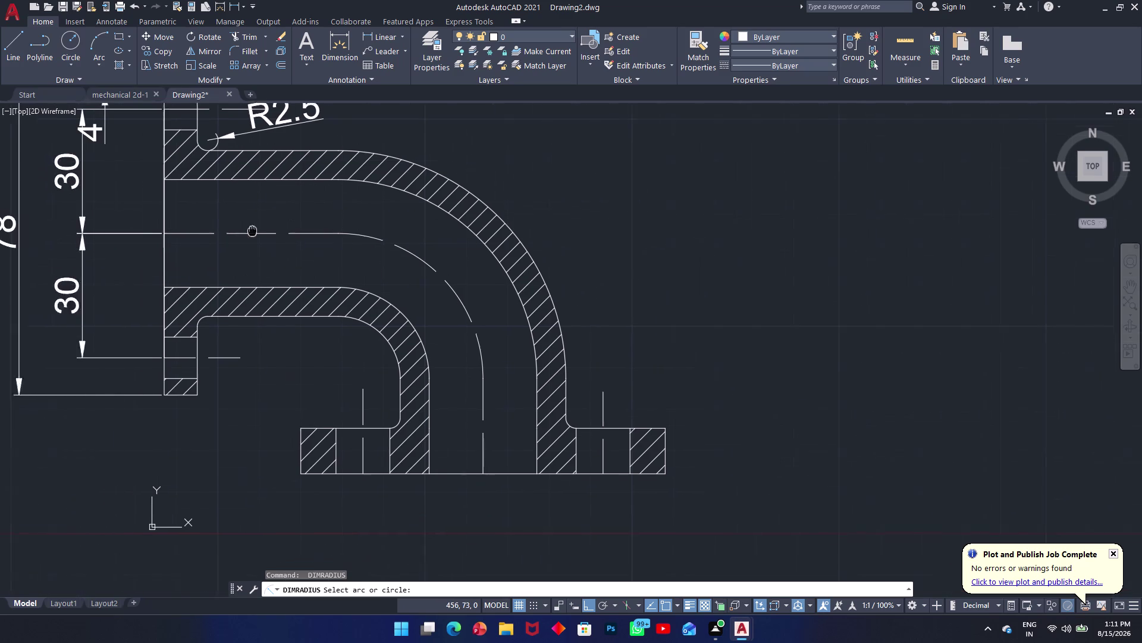
middle_drag(253, 229, 292, 226)
key(Escape)
text(d)
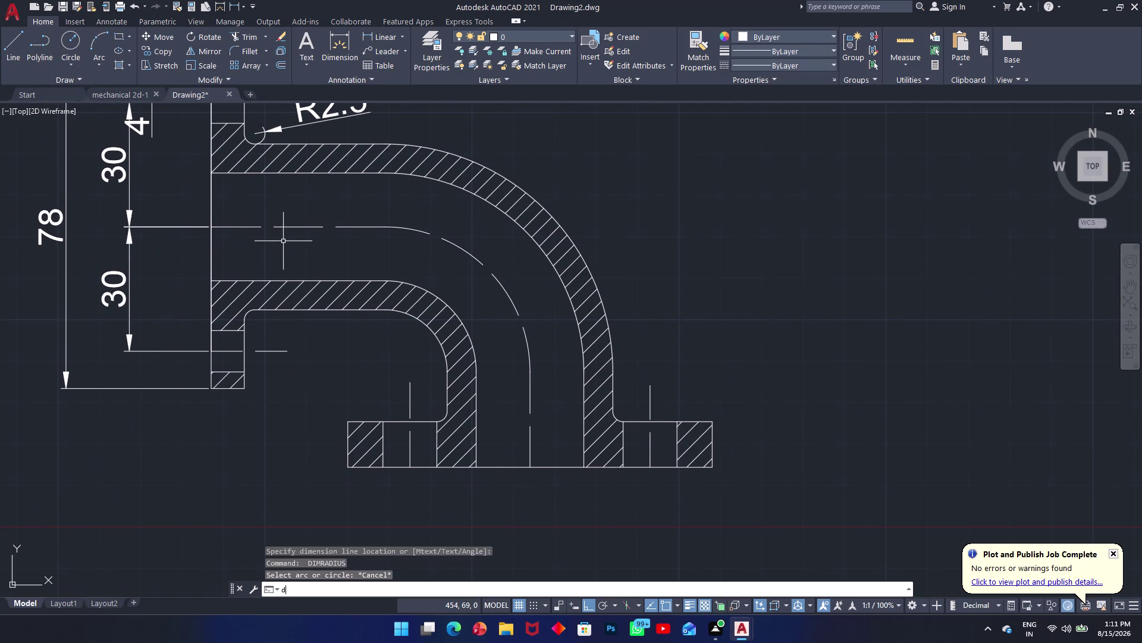
text(im)
key(space)
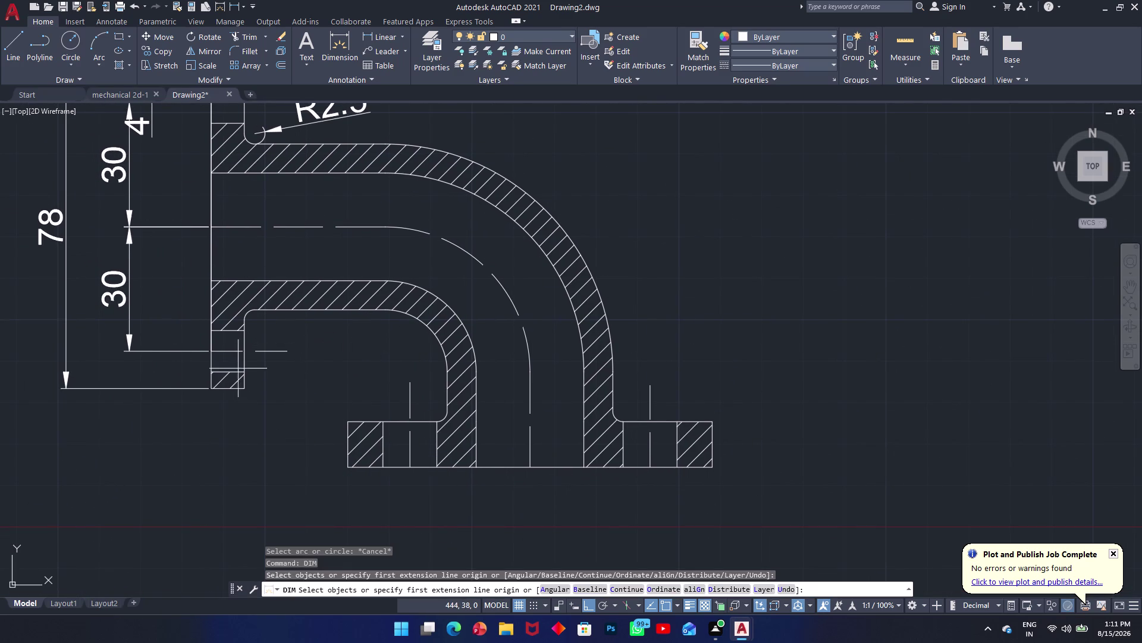
key(space)
click(228, 389)
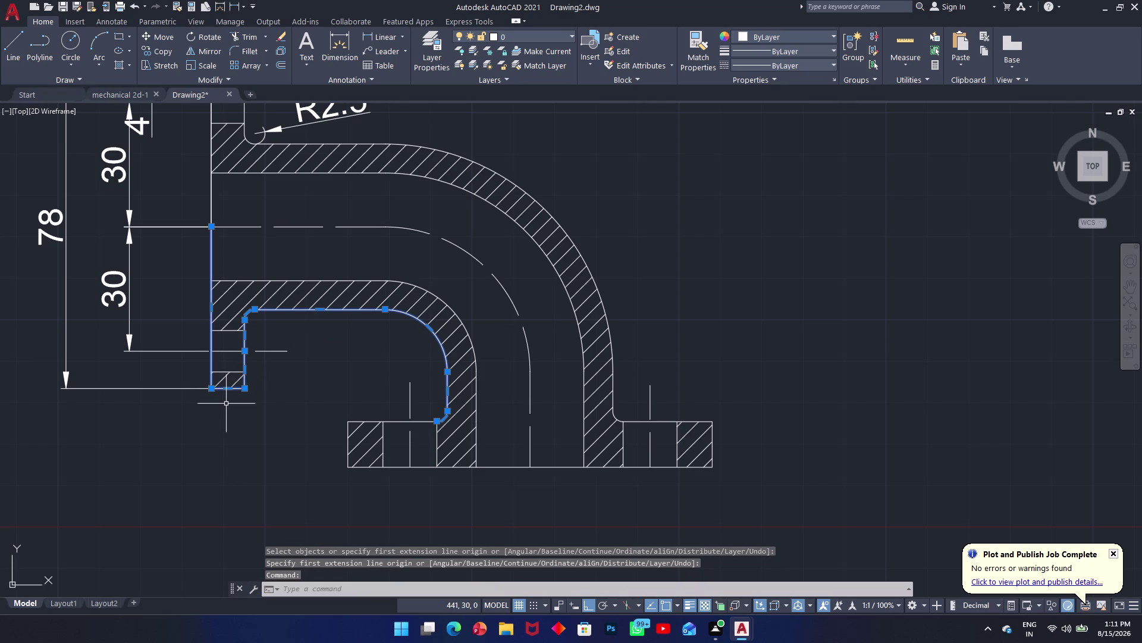
key(Escape)
key(space)
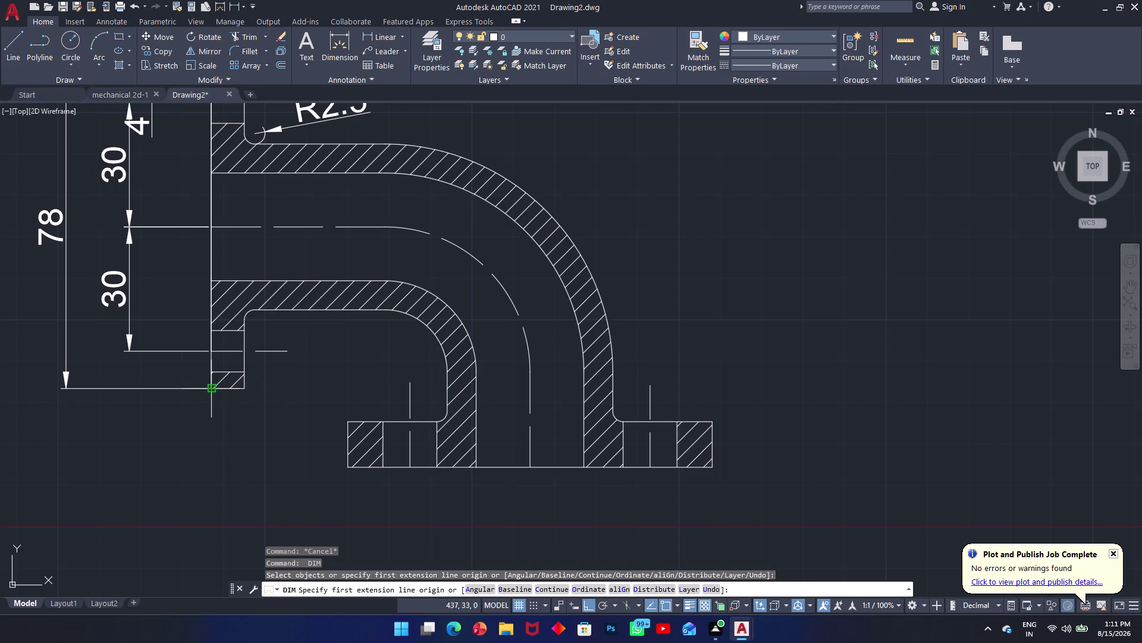
click(211, 388)
click(242, 391)
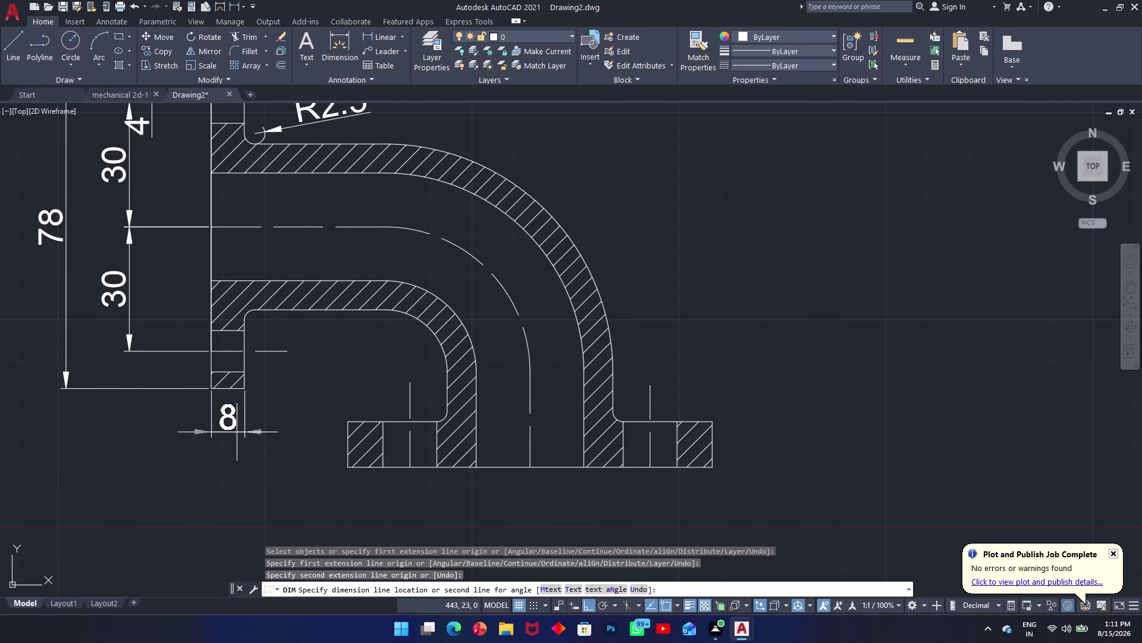
click(237, 436)
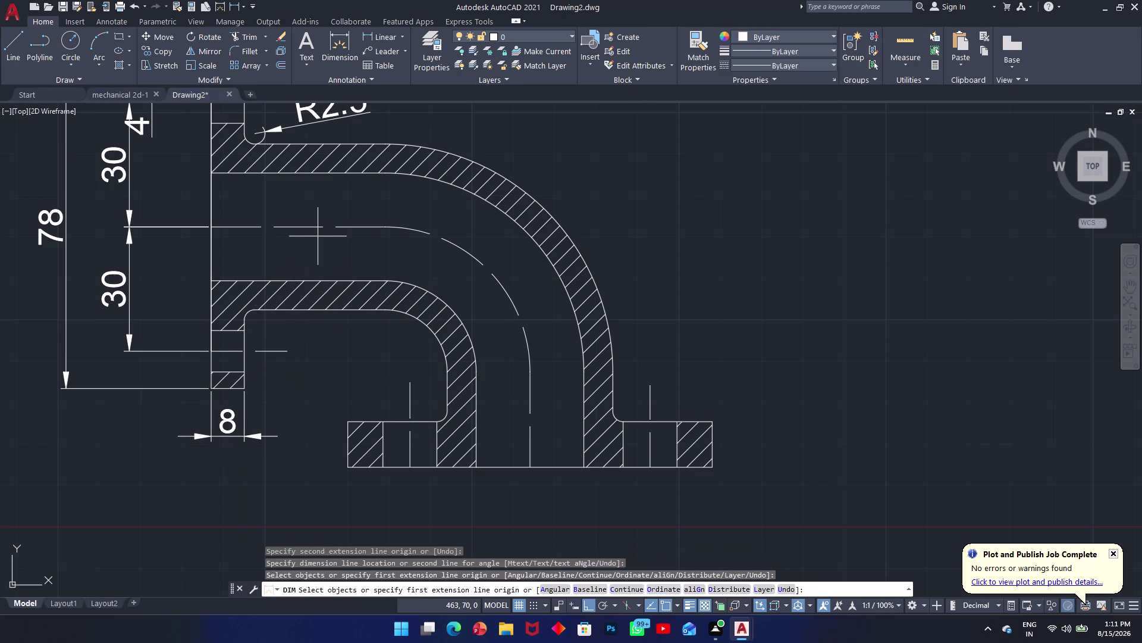
key(space)
Cancel trial vertical and bore dimensions, then open the Properties palette with DD.
key(space)
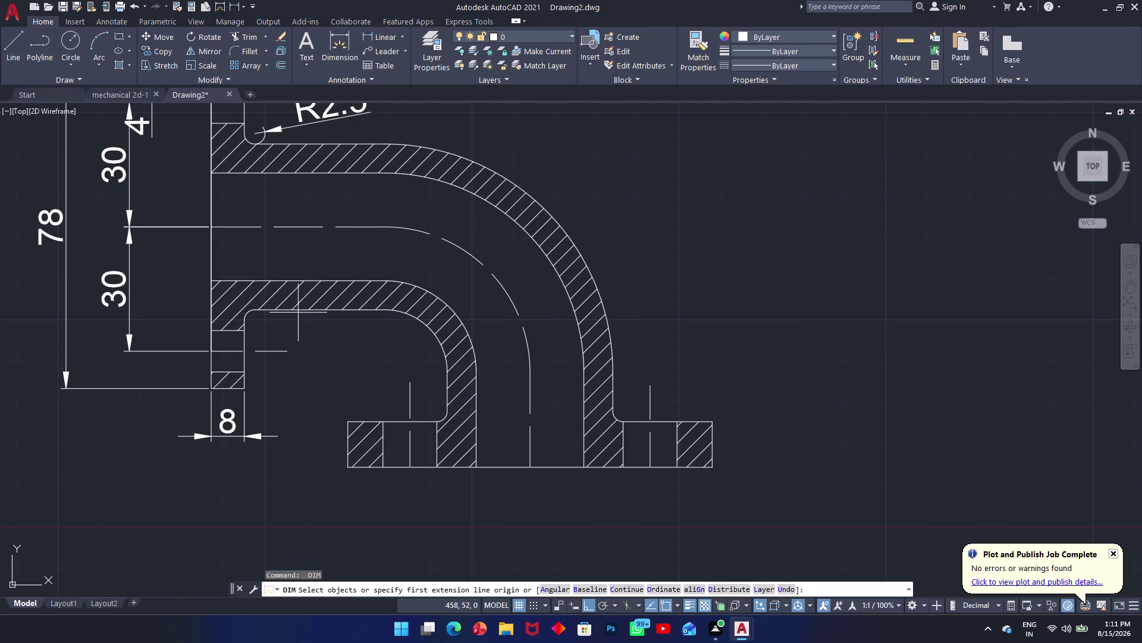
click(319, 143)
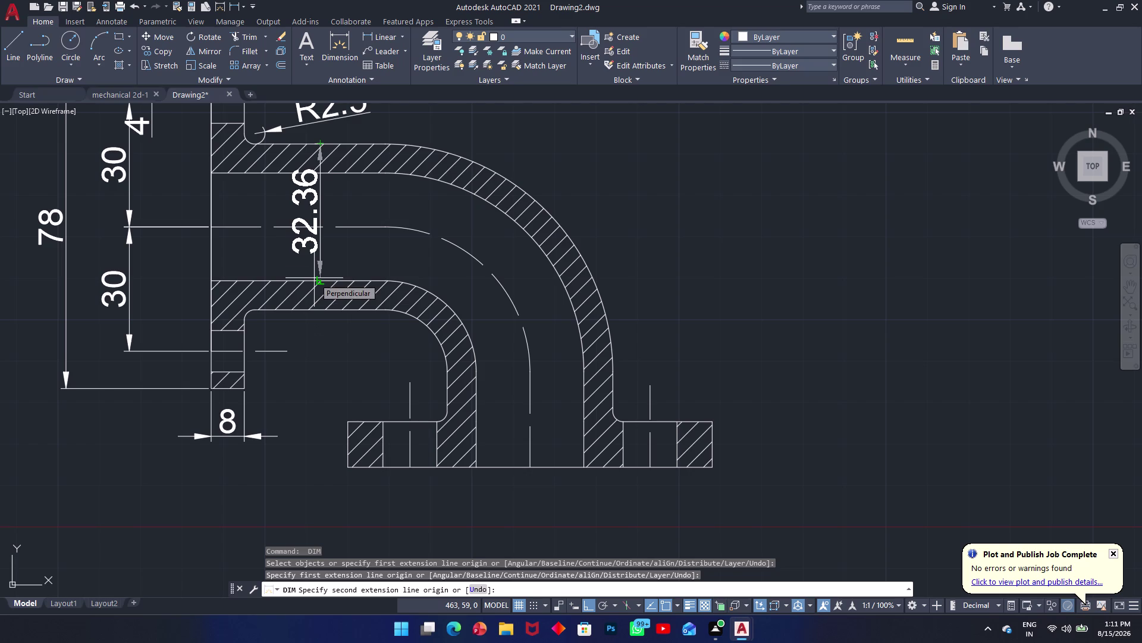
key(Escape)
key(space)
click(300, 172)
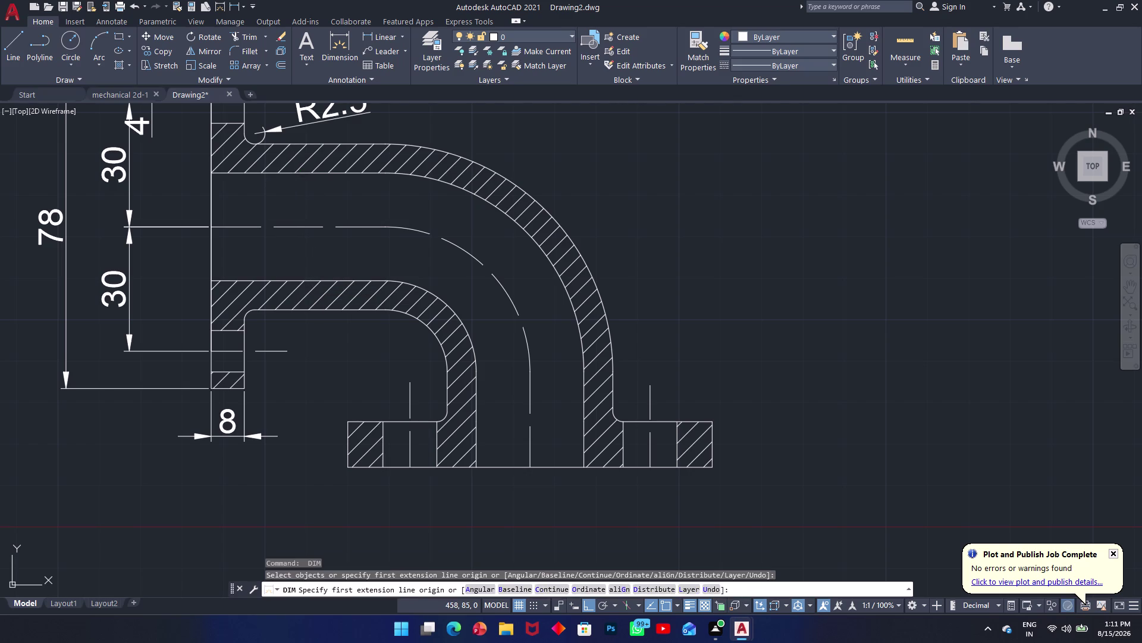
click(298, 278)
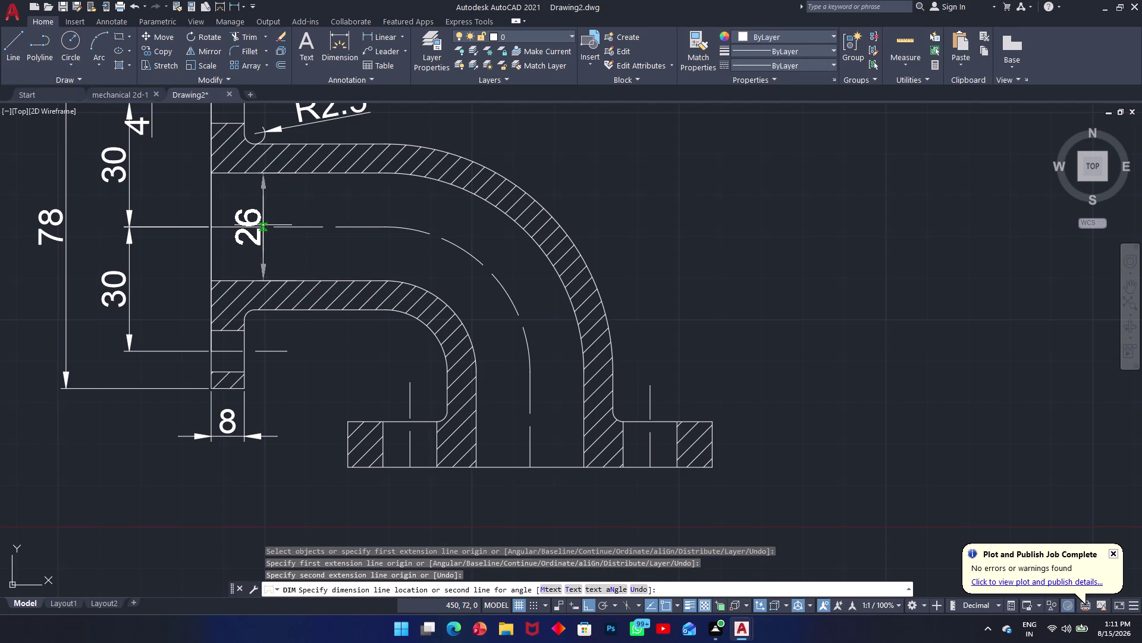
key(Escape)
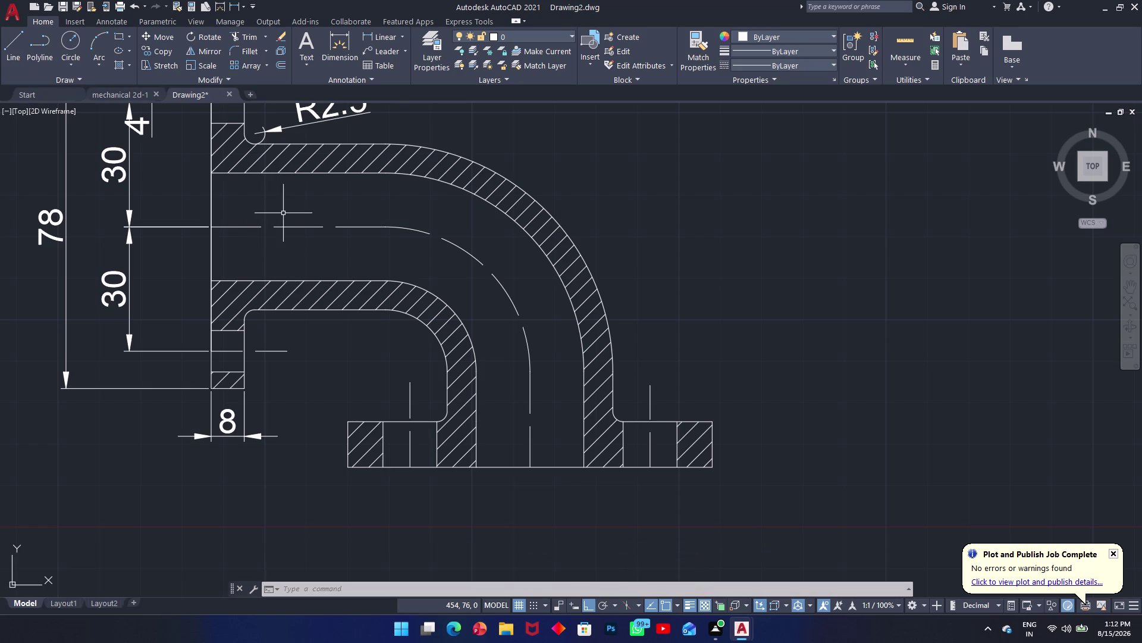
text(dd)
key(space)
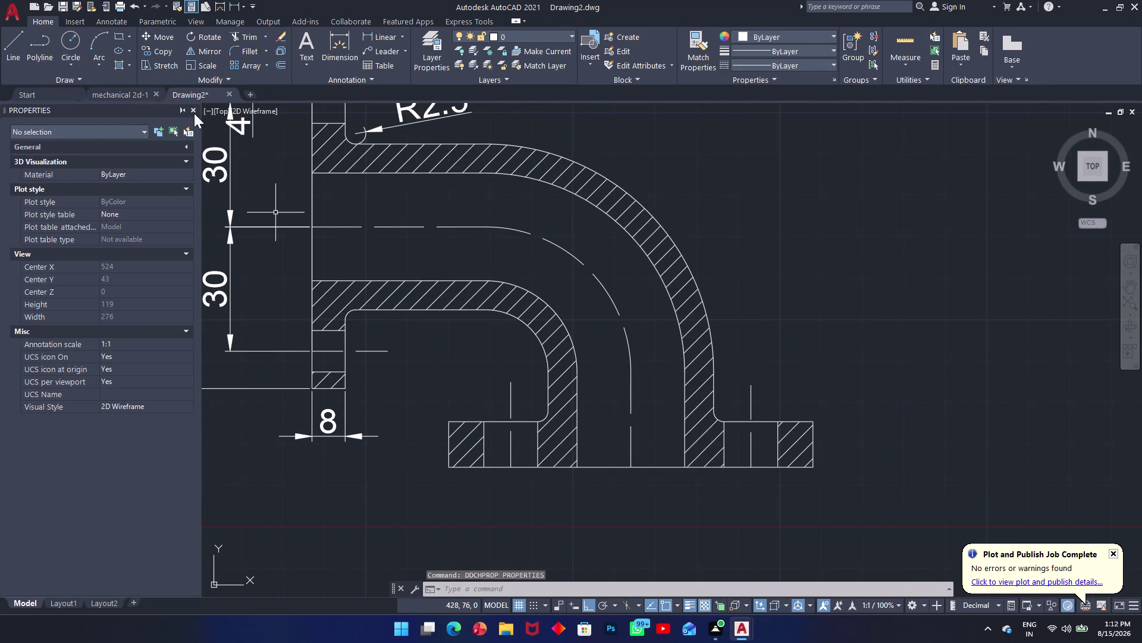
Close the Properties palette and cancel a trial DDA disassociate command.
click(194, 113)
text(d)
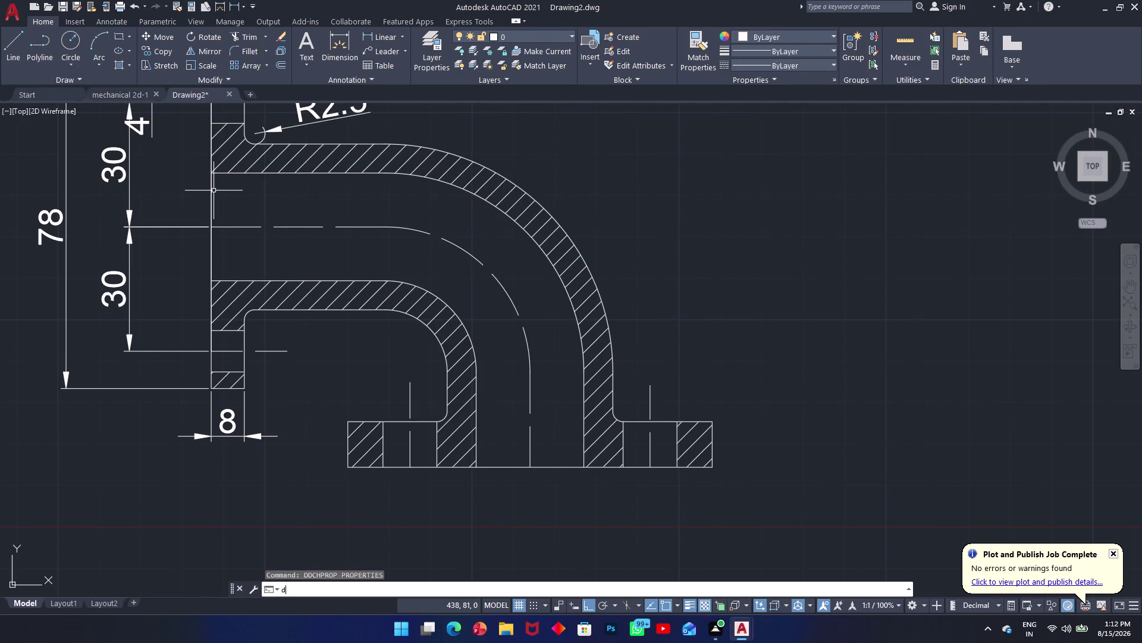
text(d)
text(a)
key(space)
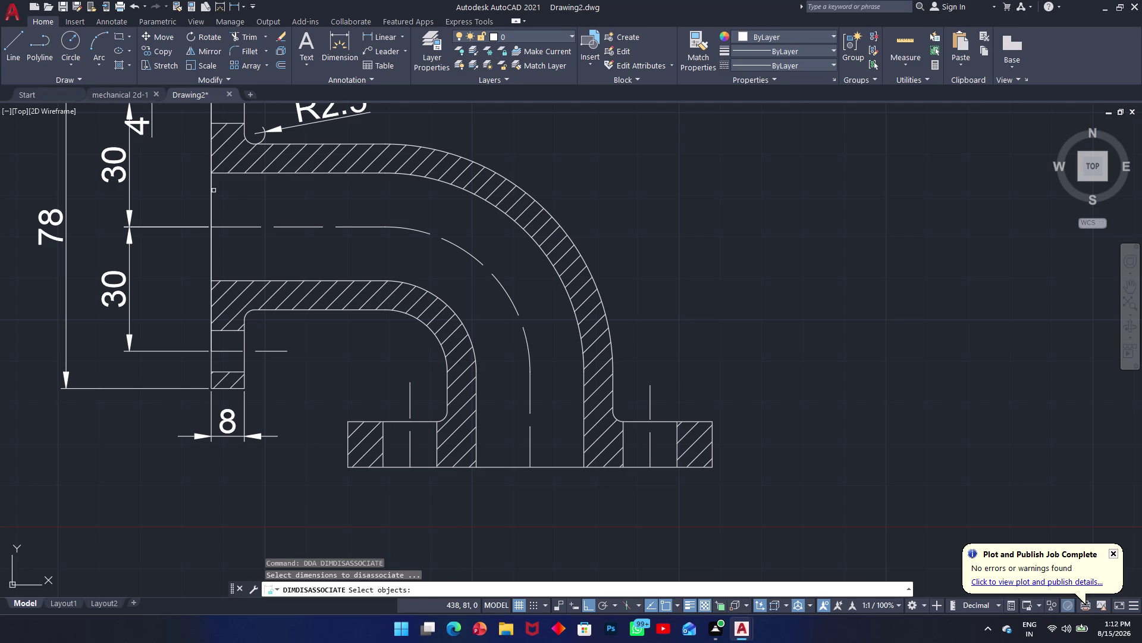
key(Escape)
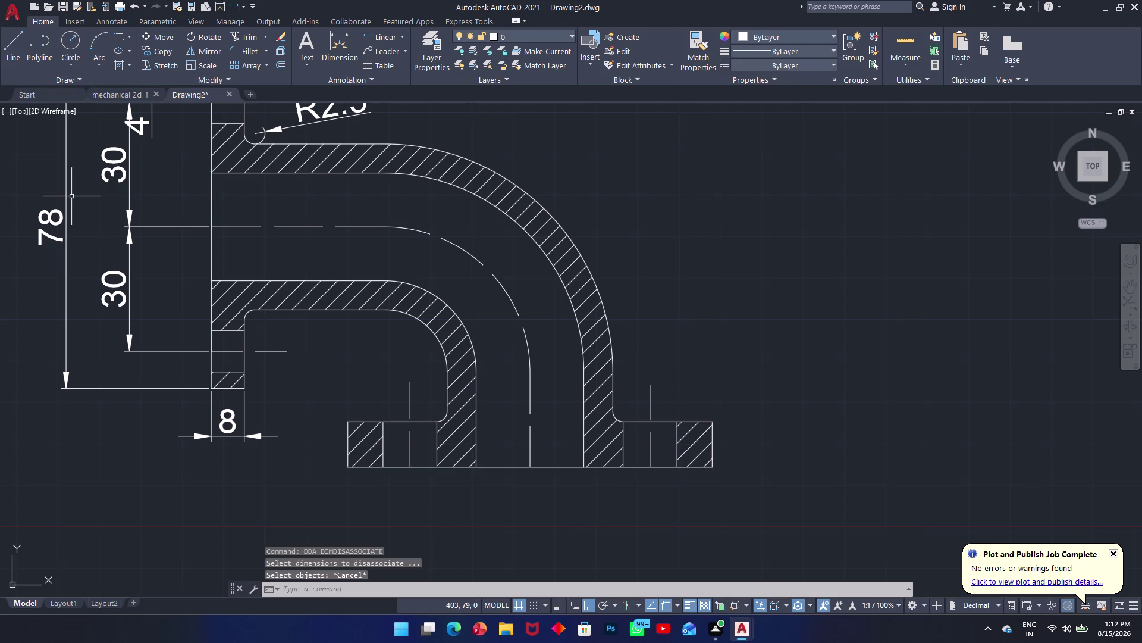
Zoom in and start a diameter dimension with DDI.
scroll(up, 3)
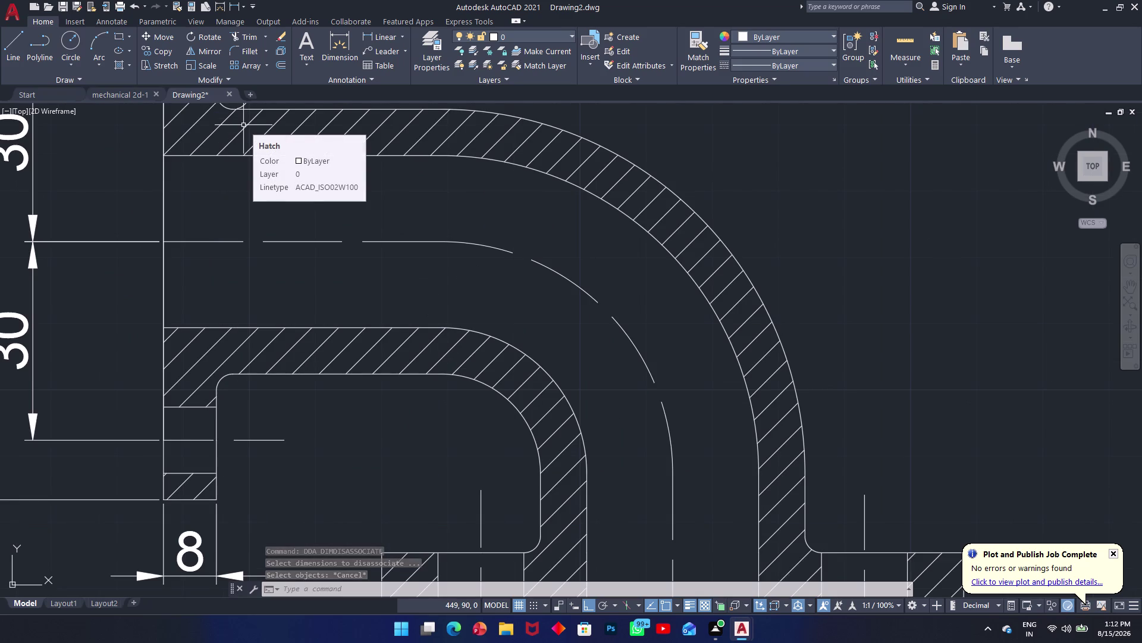
key(d)
key(d)
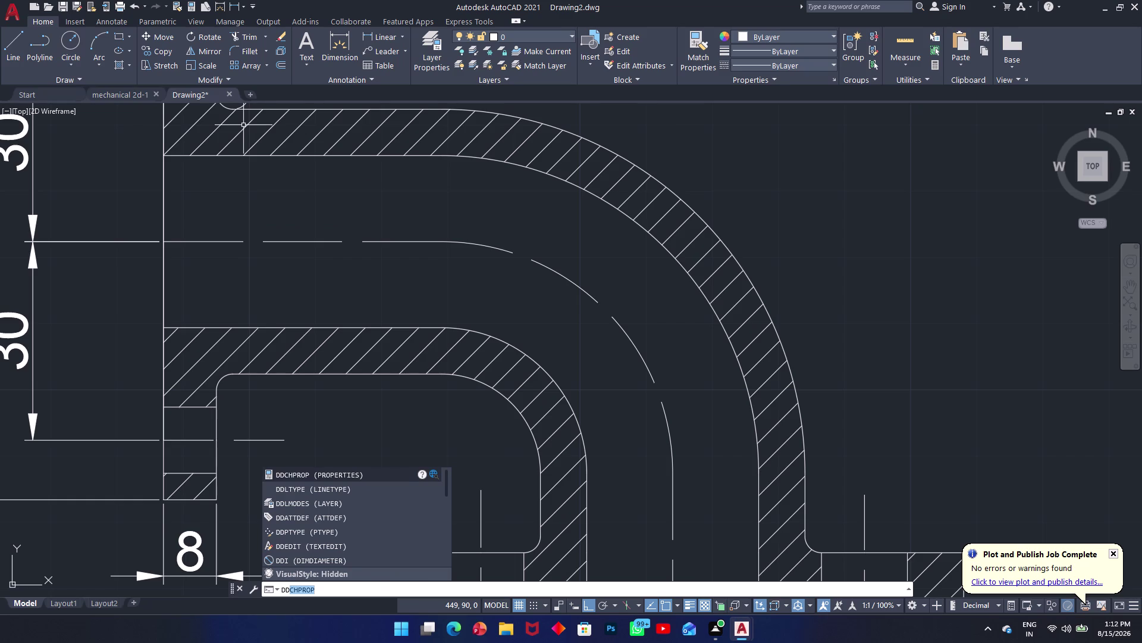
text(i)
key(space)
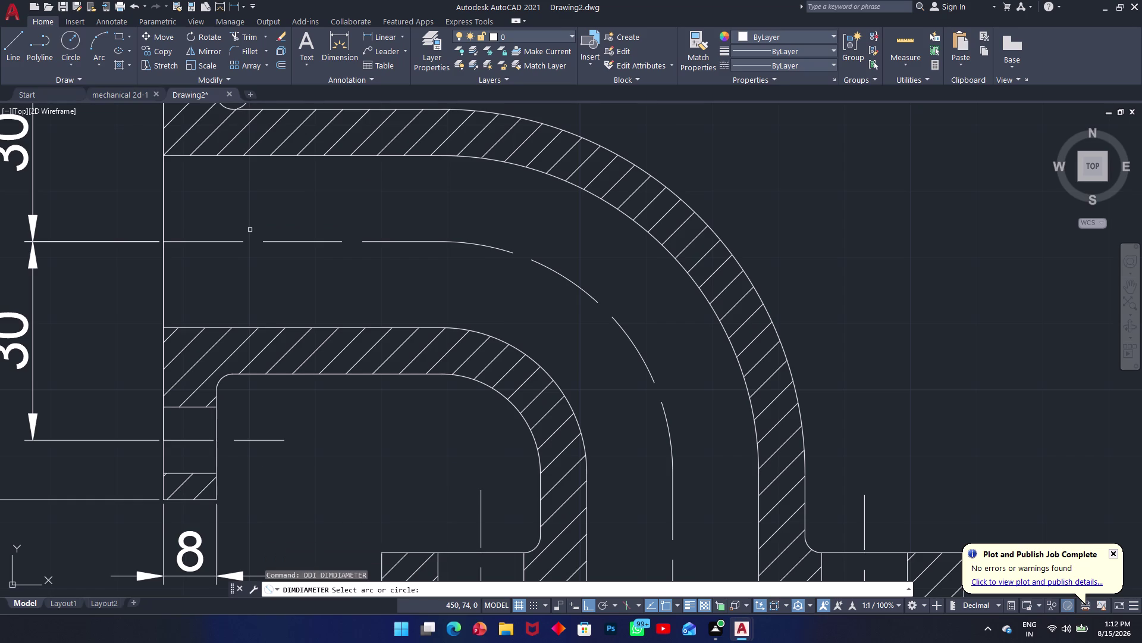
Try picking the pipe wall for a diameter dimension, then cancel it.
click(262, 157)
click(275, 327)
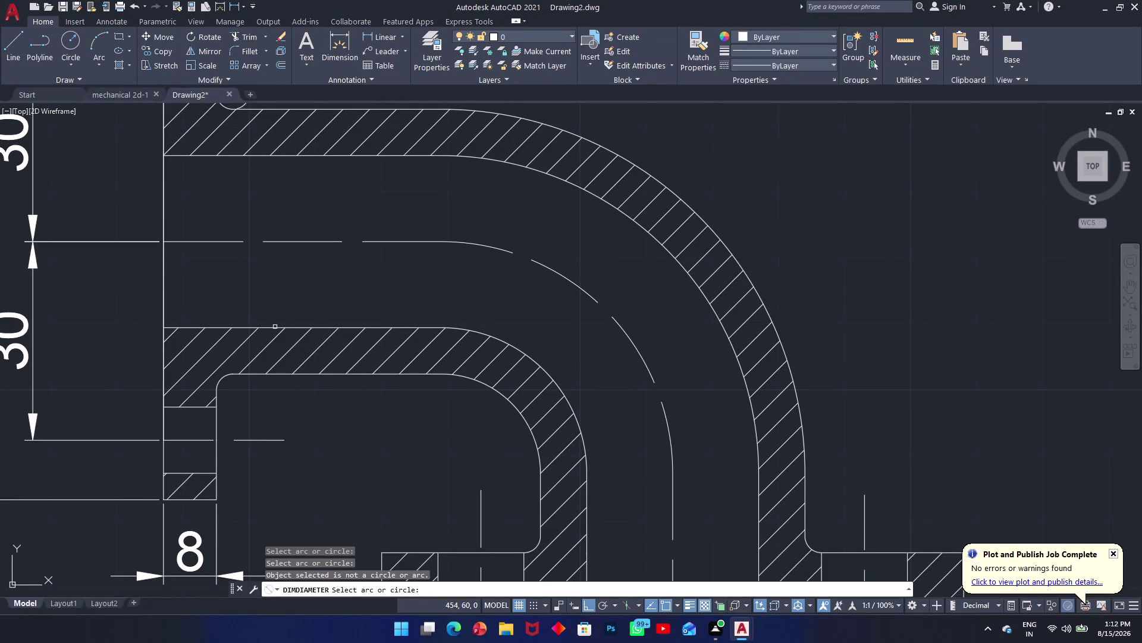
key(Escape)
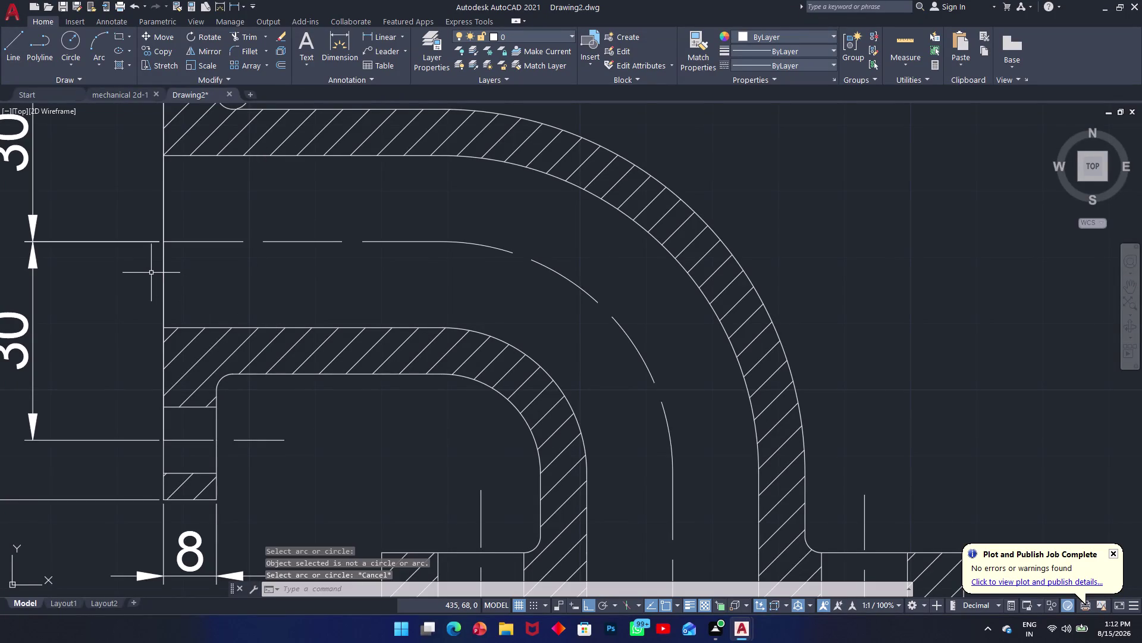
key(space)
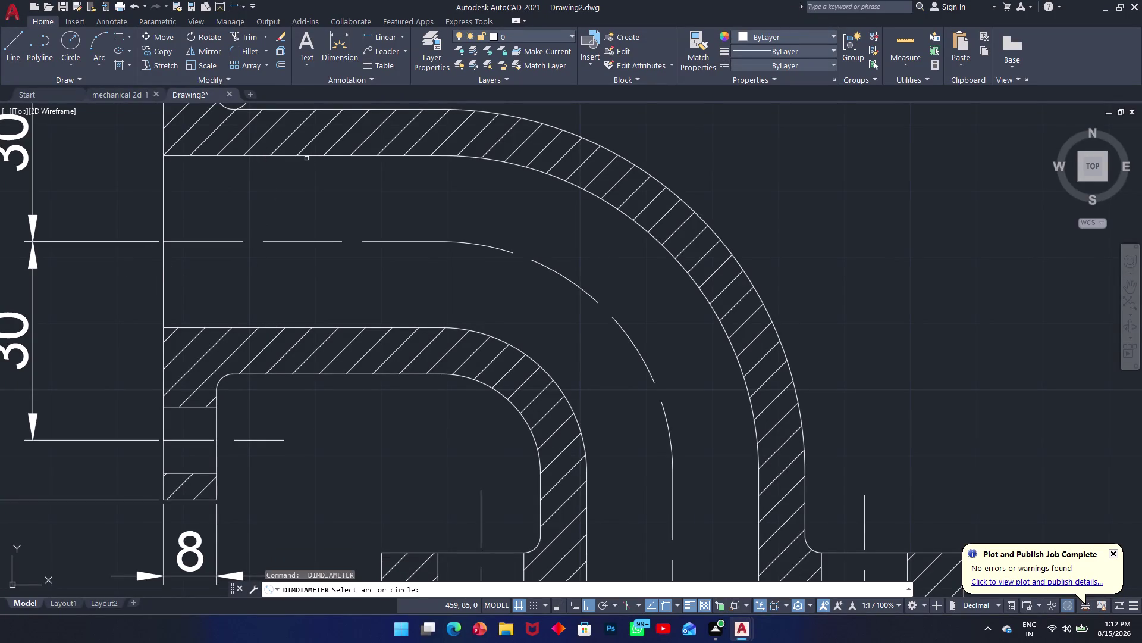
click(307, 158)
key(Escape)
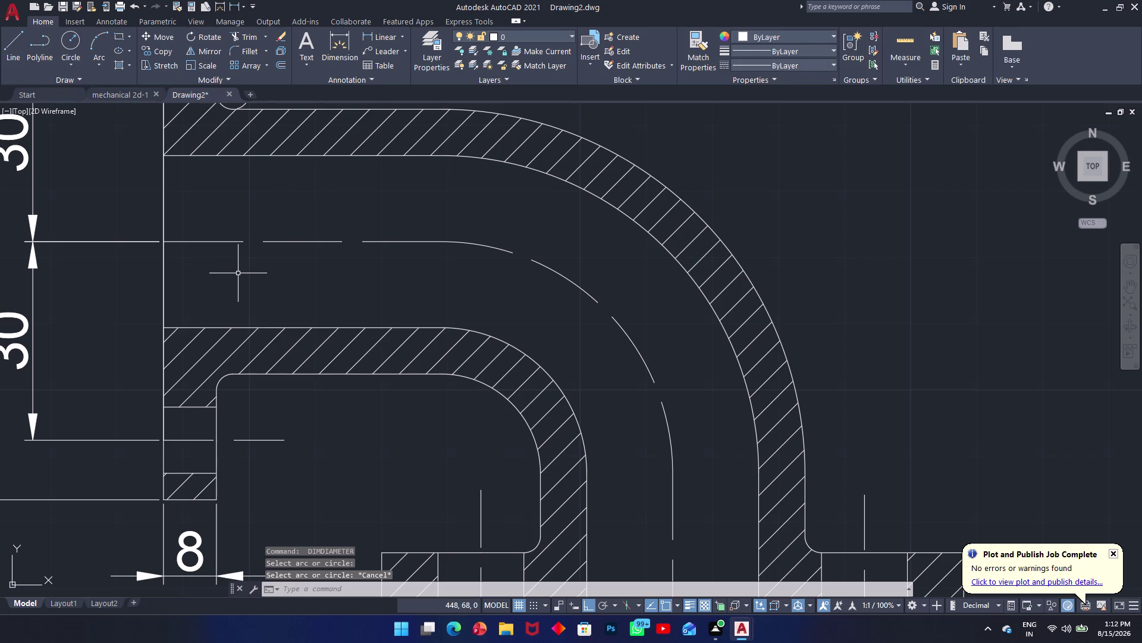
Dimension the pipe bore as 26 between its top and lower walls.
text(dim)
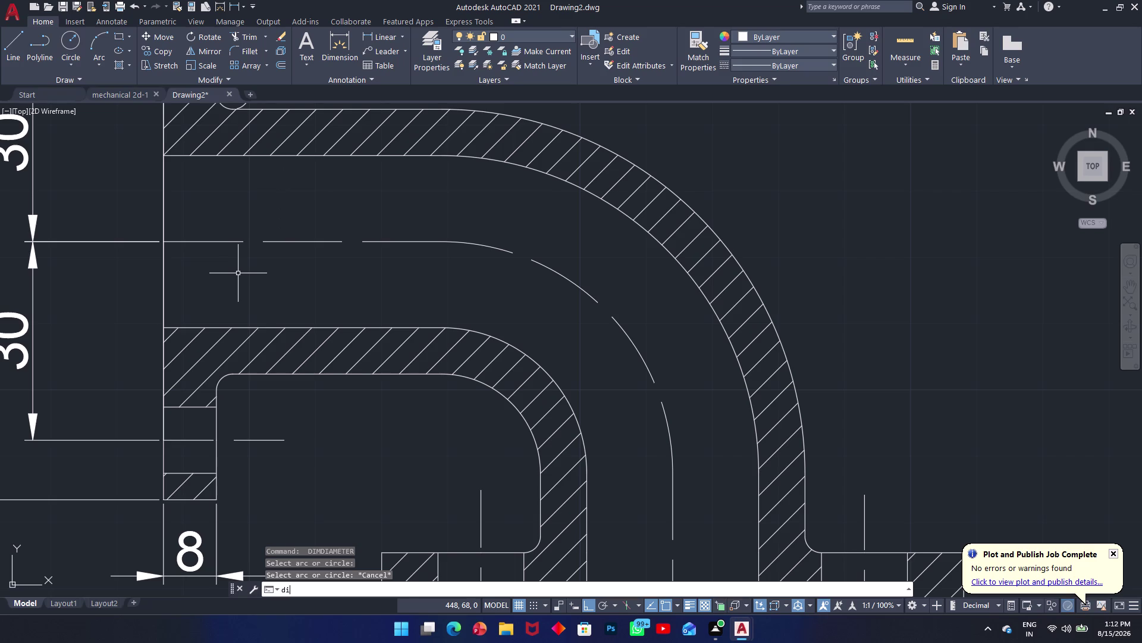
key(space)
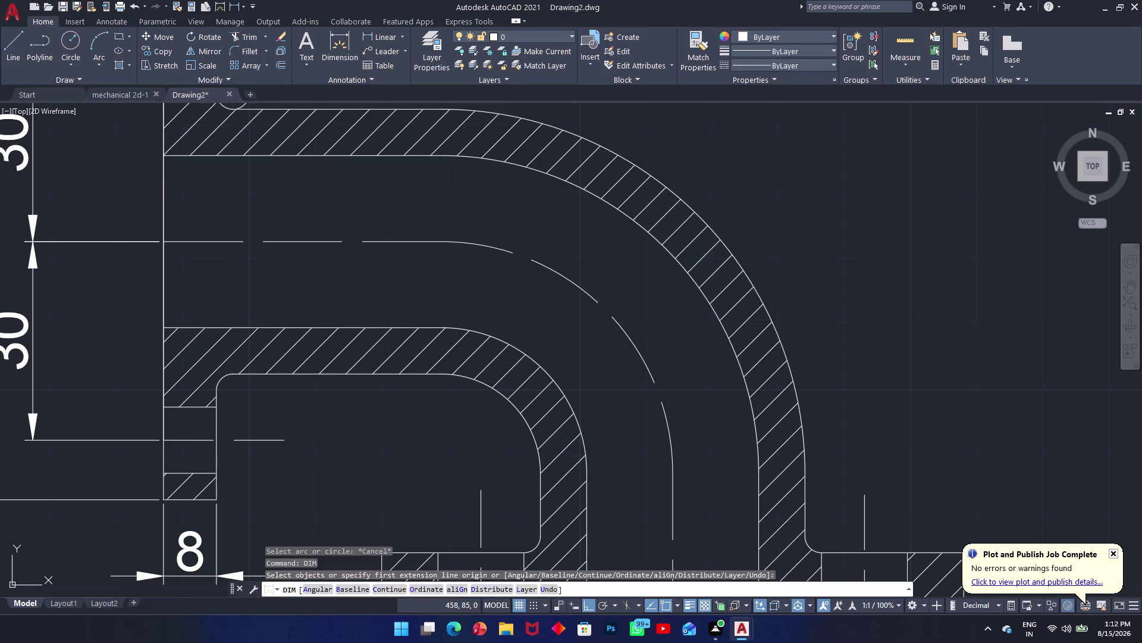
click(298, 158)
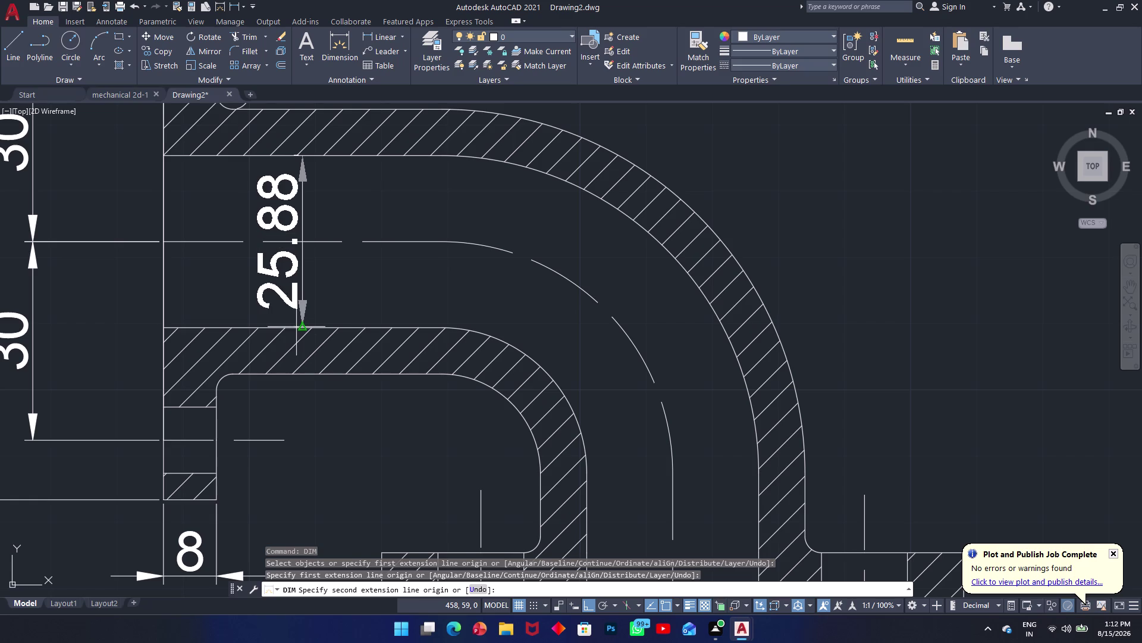
key(Escape)
key(space)
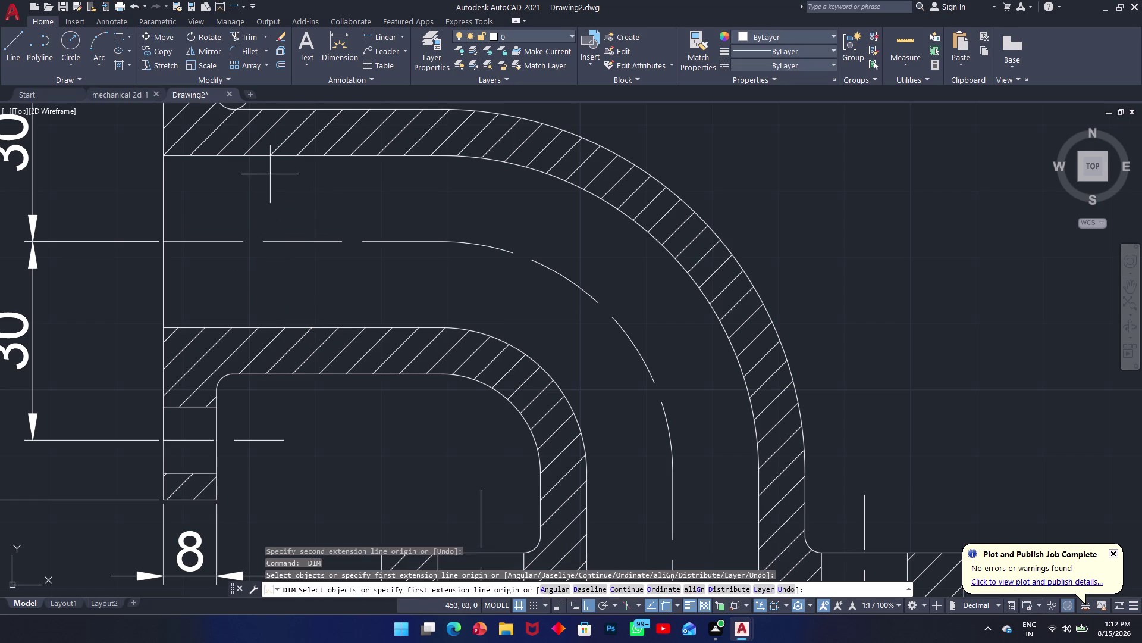
click(312, 157)
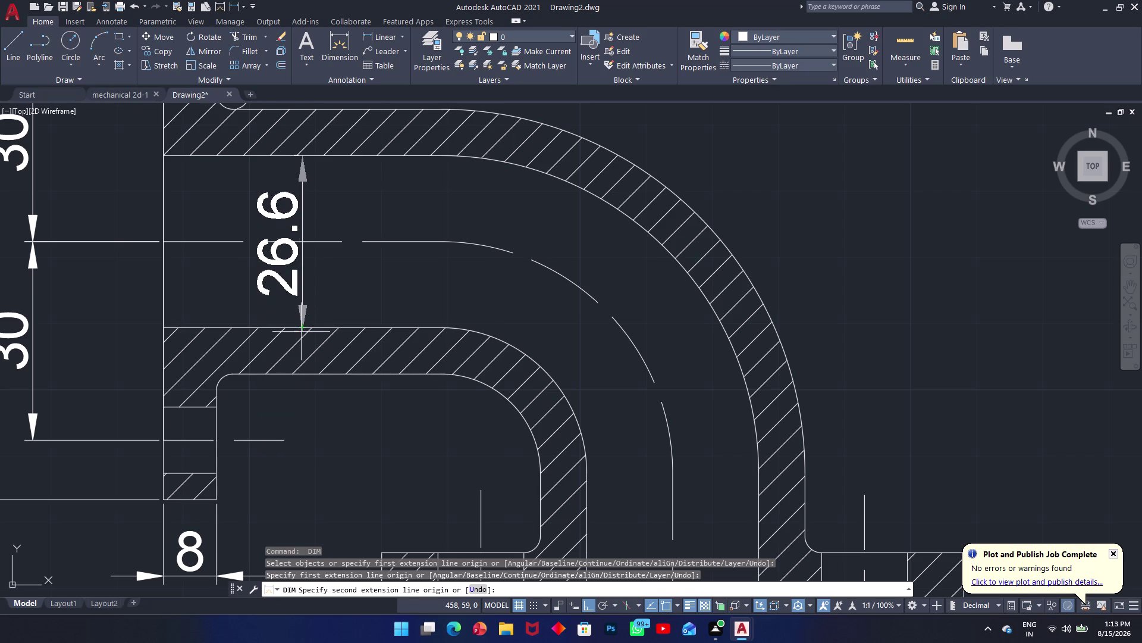
click(301, 324)
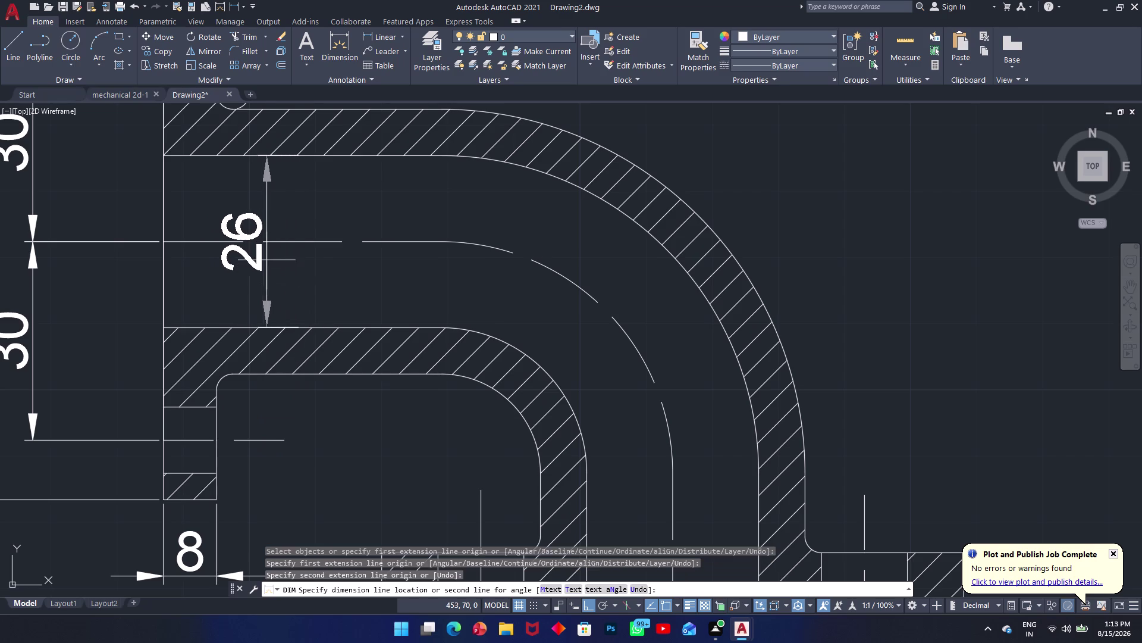
click(278, 259)
key(space)
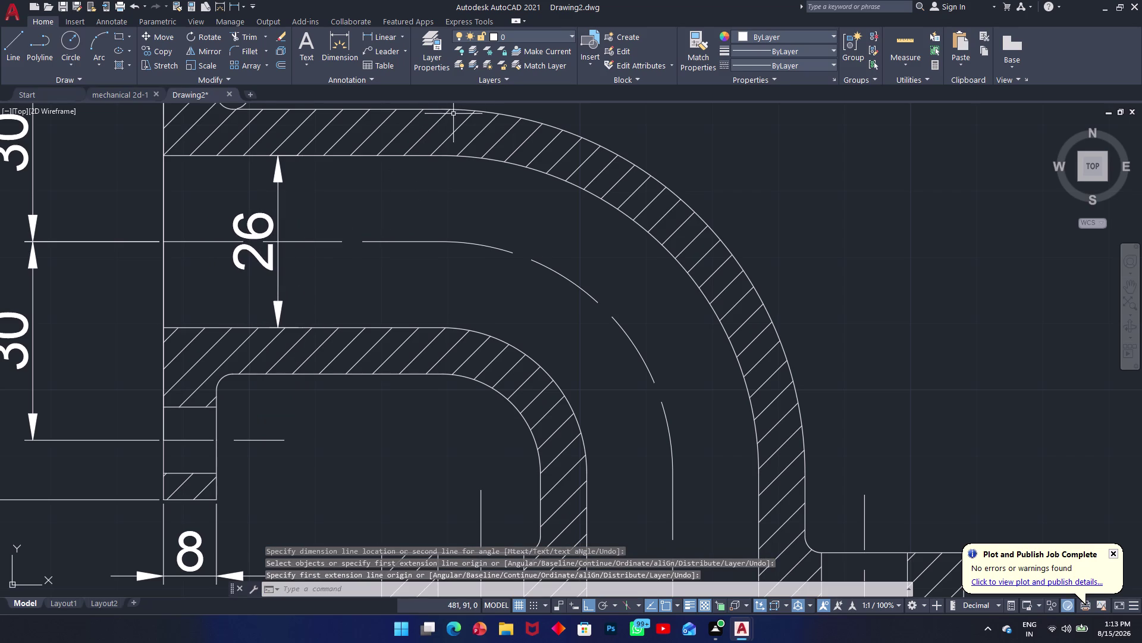
Add the 40 outside-diameter dimension across the outer pipe walls.
key(space)
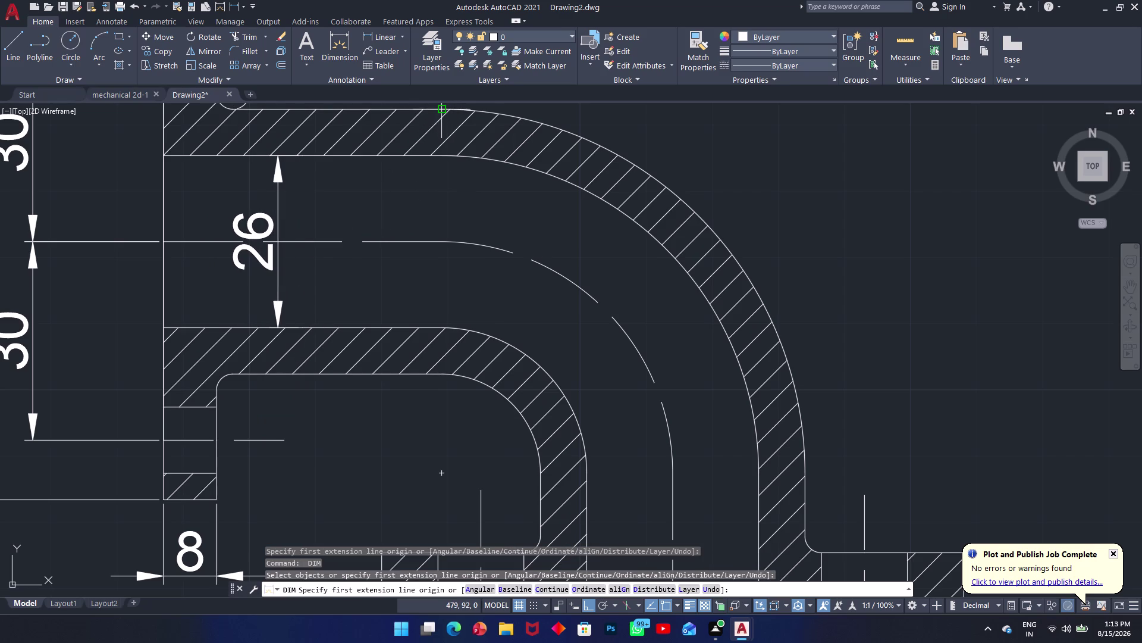
click(440, 109)
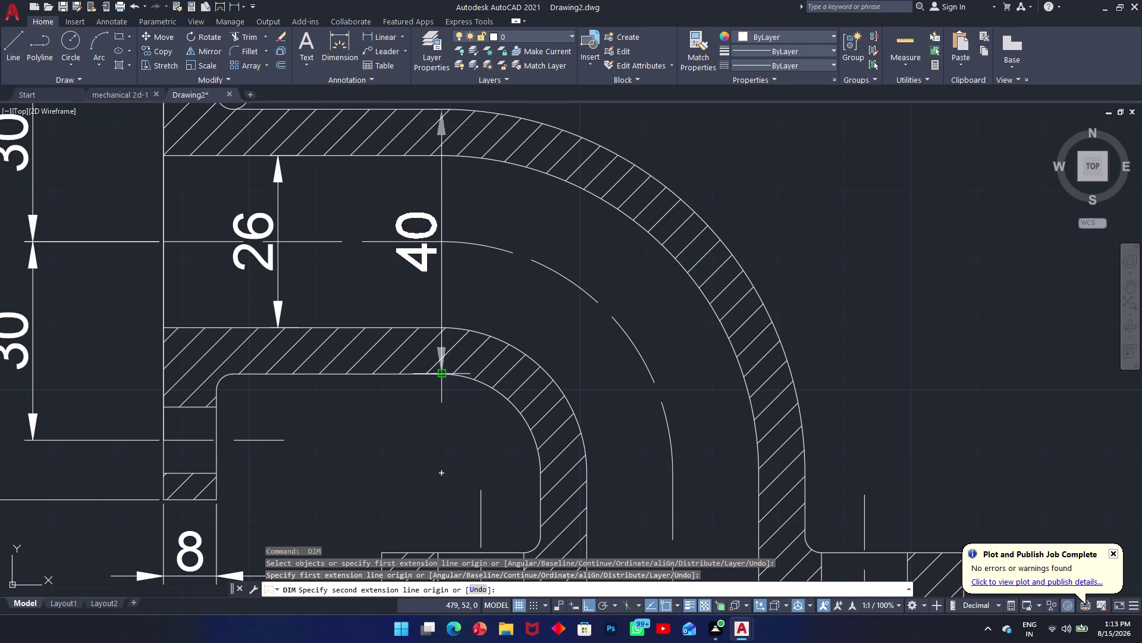
click(442, 377)
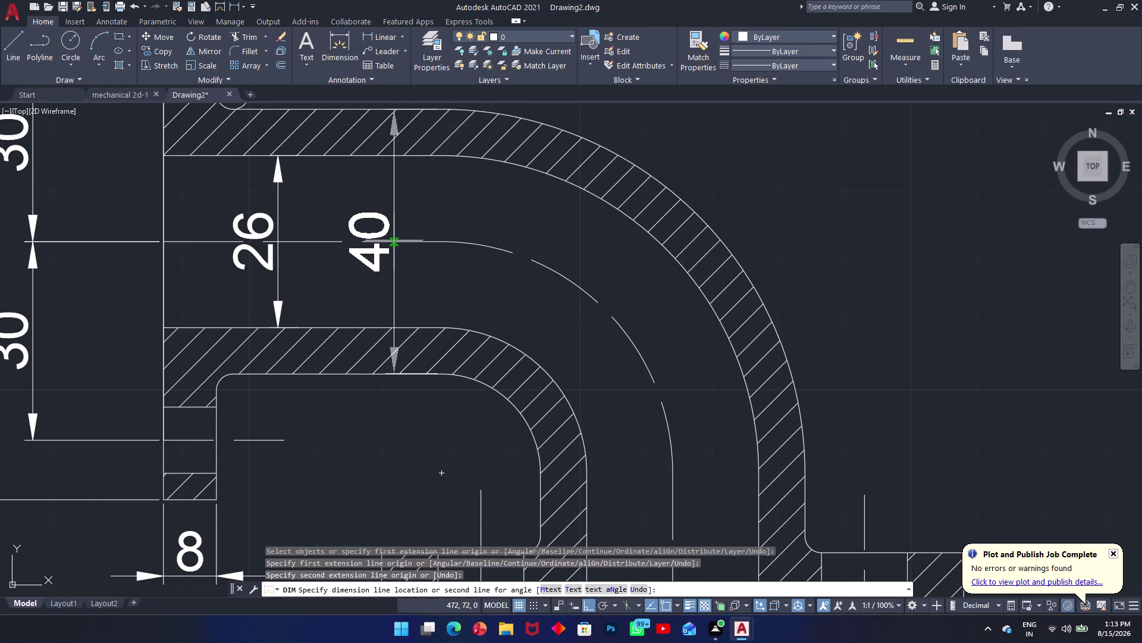
click(394, 241)
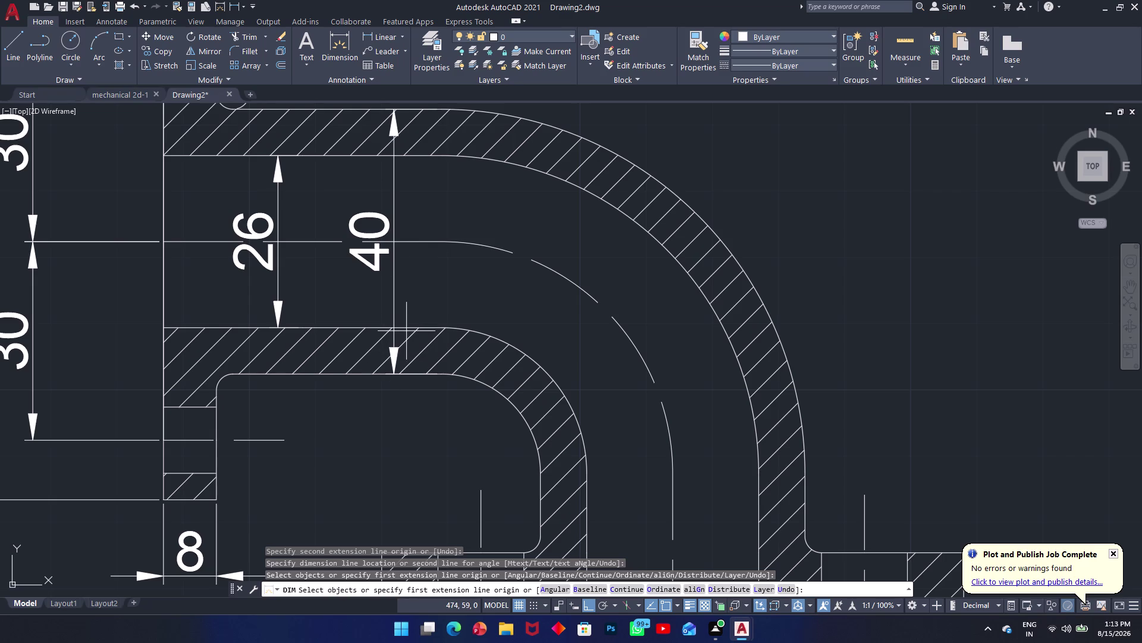
middle_drag(413, 313, 448, 156)
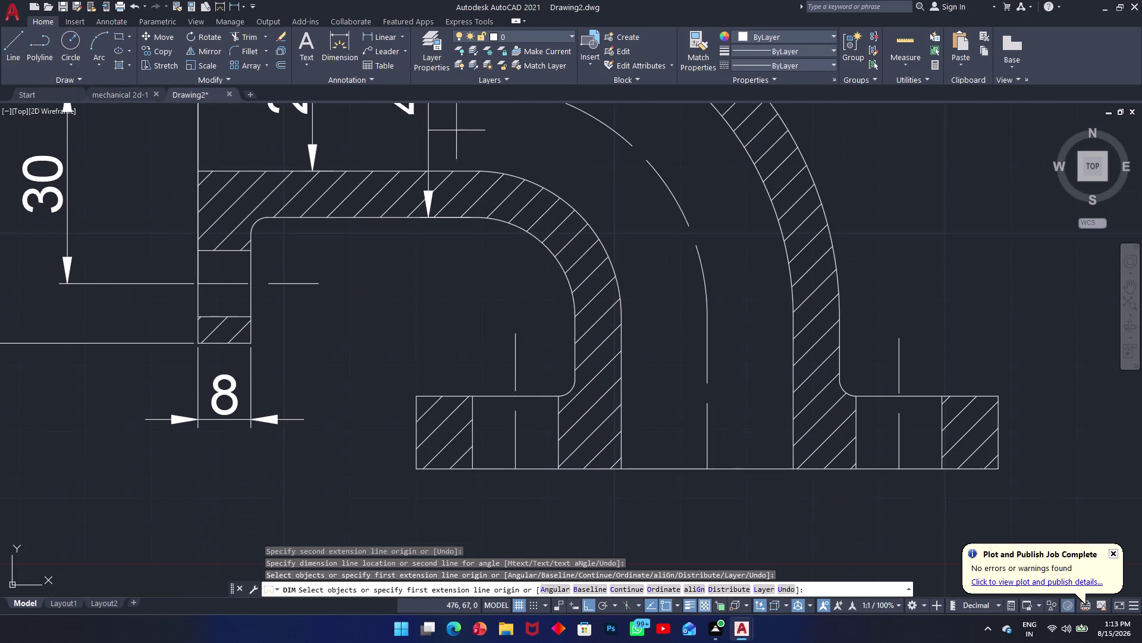
Dimension the bottom flange's left-end thickness as 11, placed left of the flange.
middle_drag(441, 339, 466, 239)
key(space)
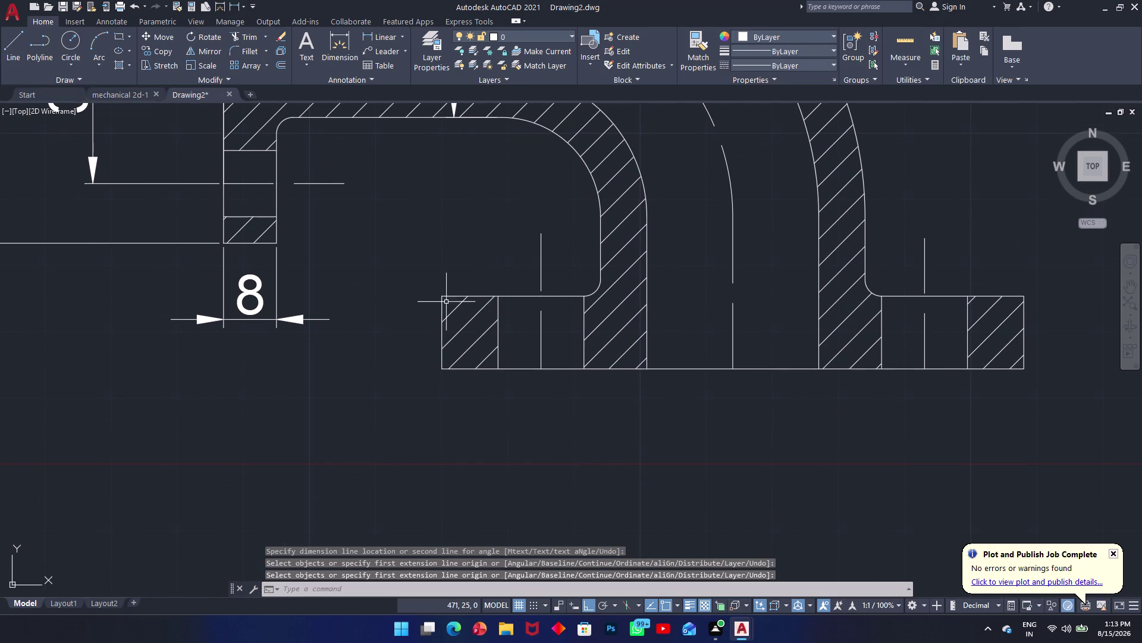
key(space)
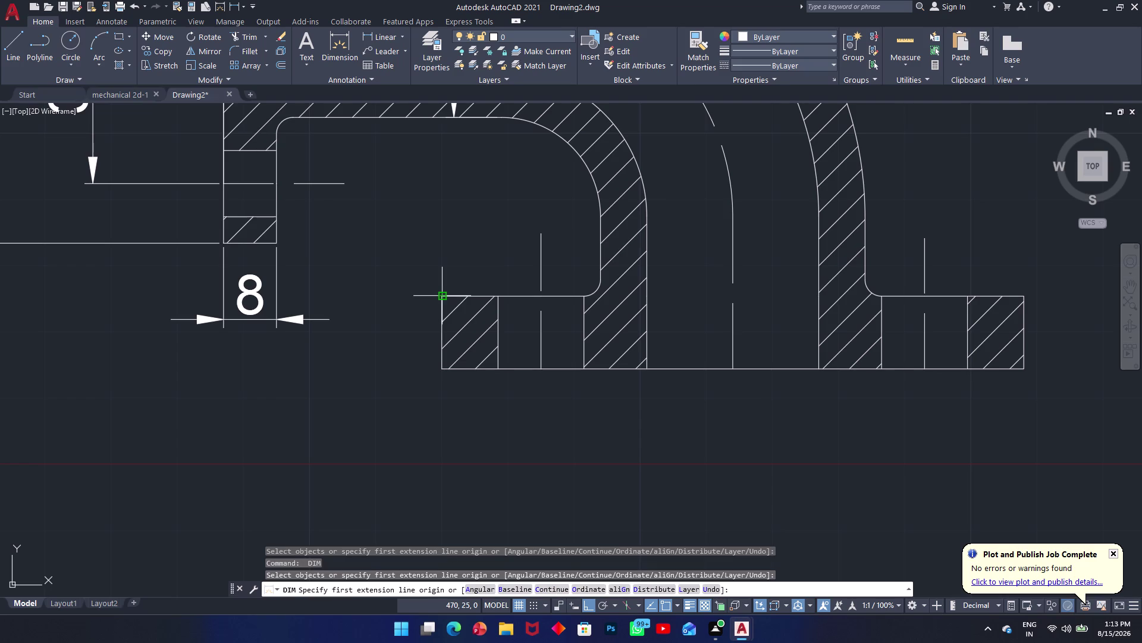
click(441, 298)
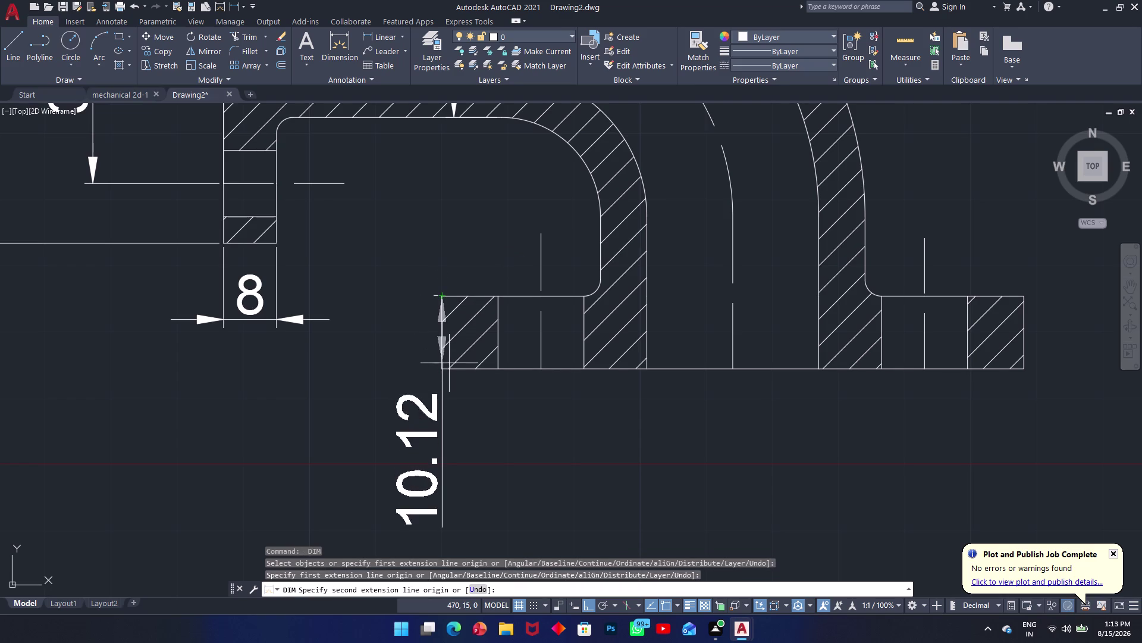
click(445, 370)
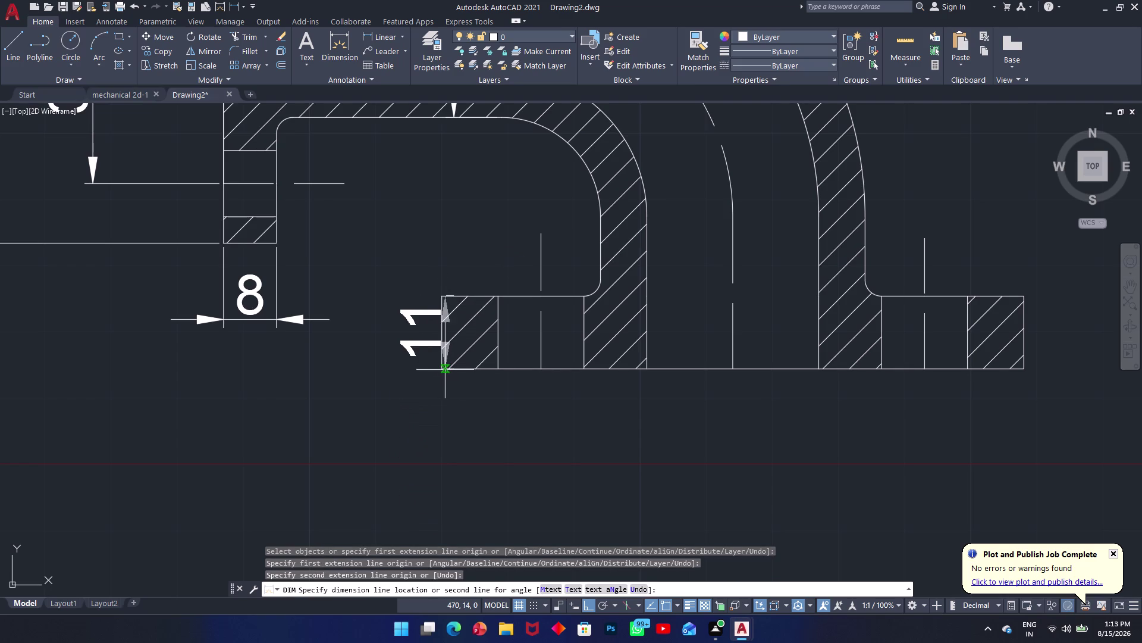
click(409, 323)
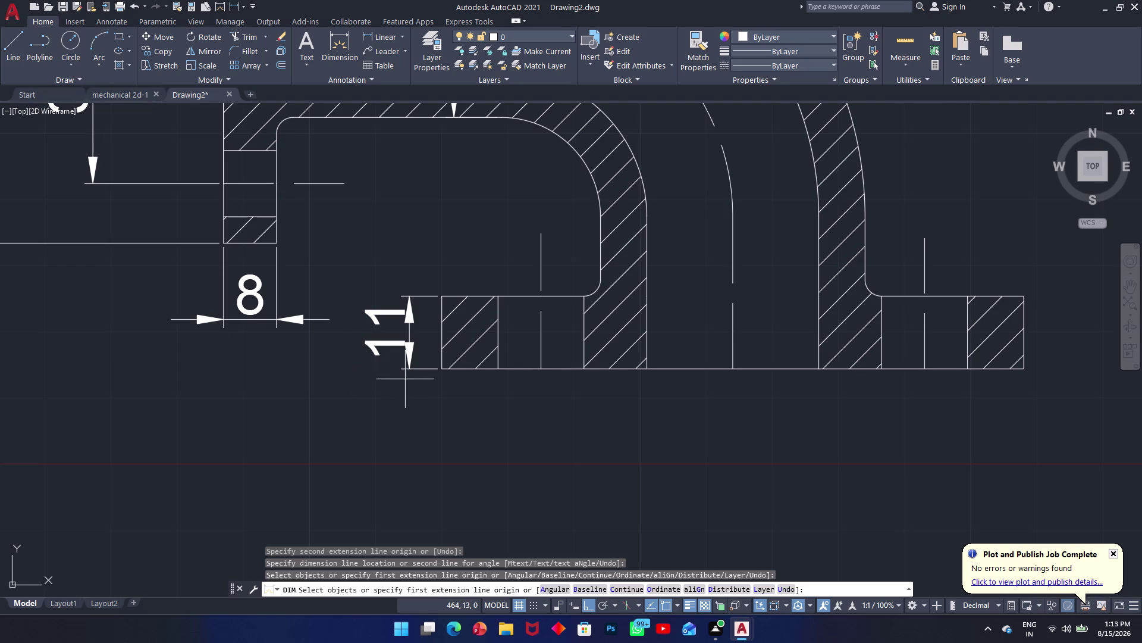
middle_drag(517, 401, 374, 388)
key(space)
Dimension 29 from the left bolt centre line to the elbow centre line.
key(space)
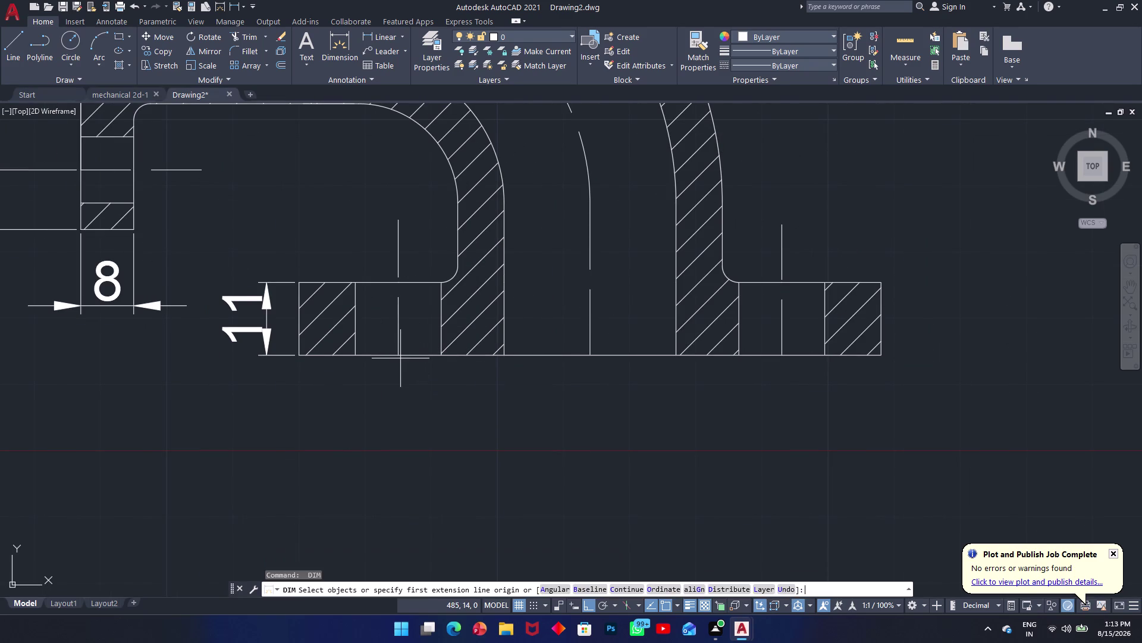
click(400, 352)
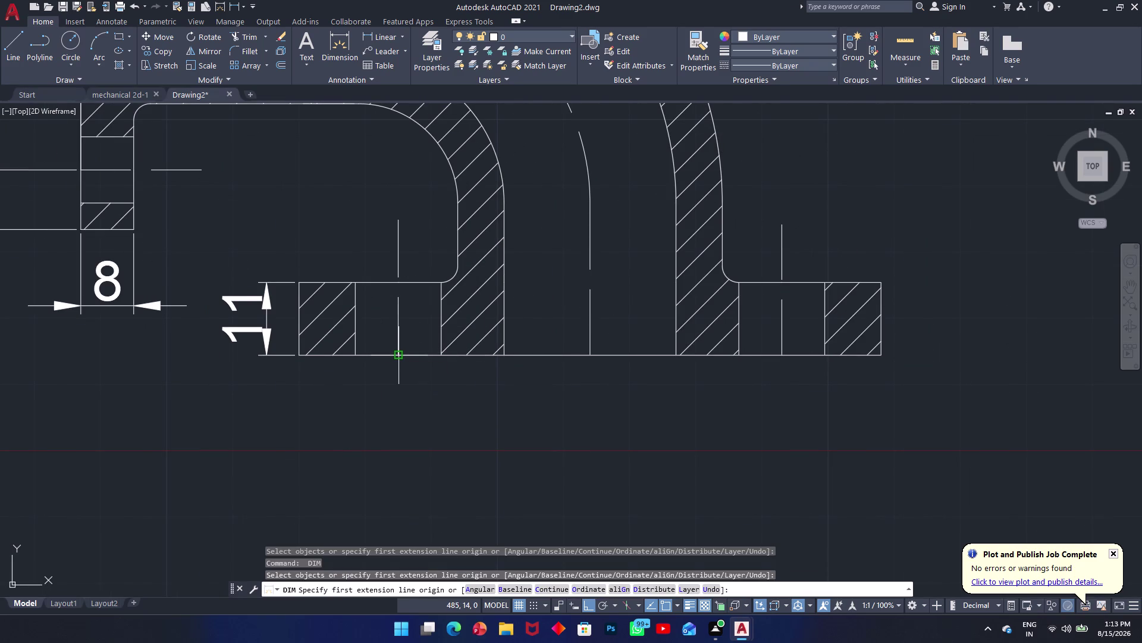
click(588, 354)
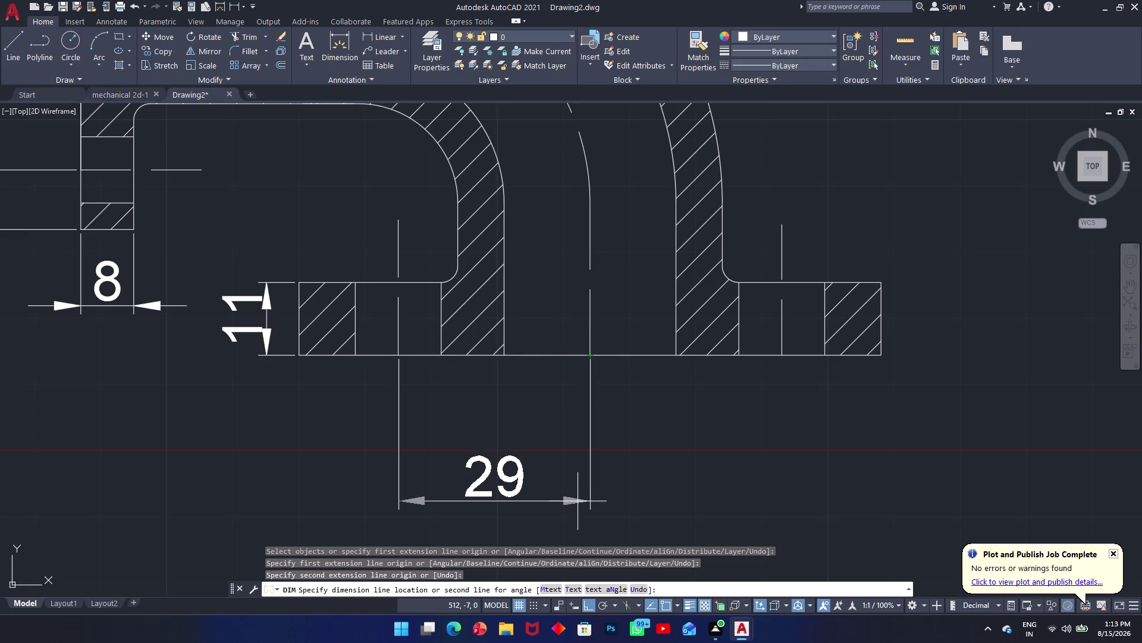
click(578, 506)
key(space)
middle_drag(609, 439, 466, 432)
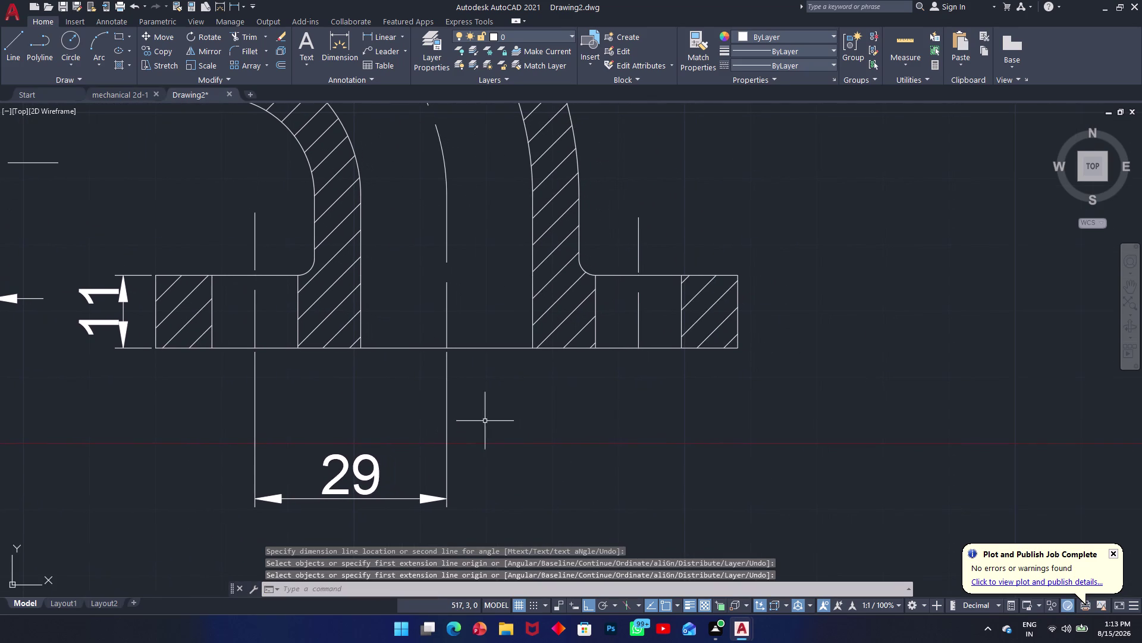
Chain a second 29 to the right bolt centre line, then 15 to the flange end.
key(space)
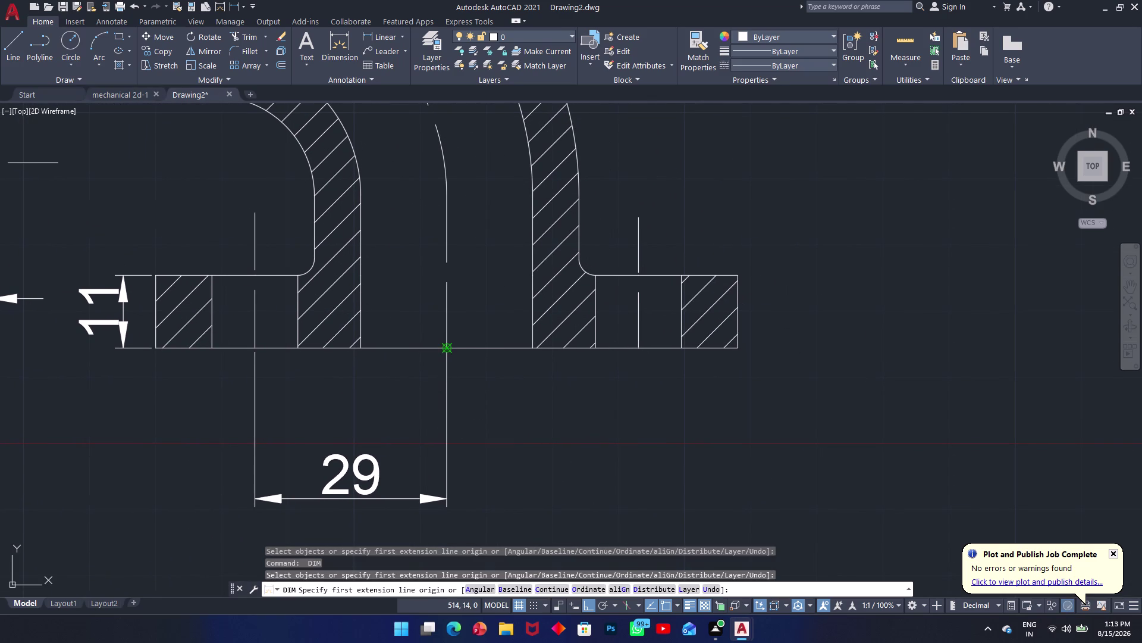
click(449, 347)
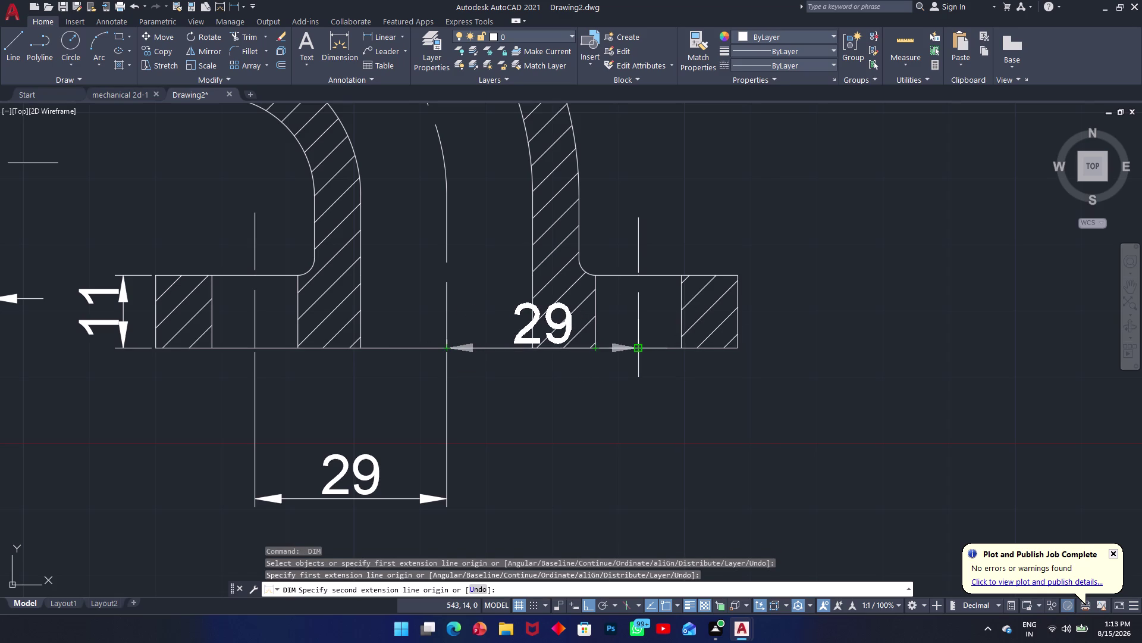
click(639, 346)
click(612, 499)
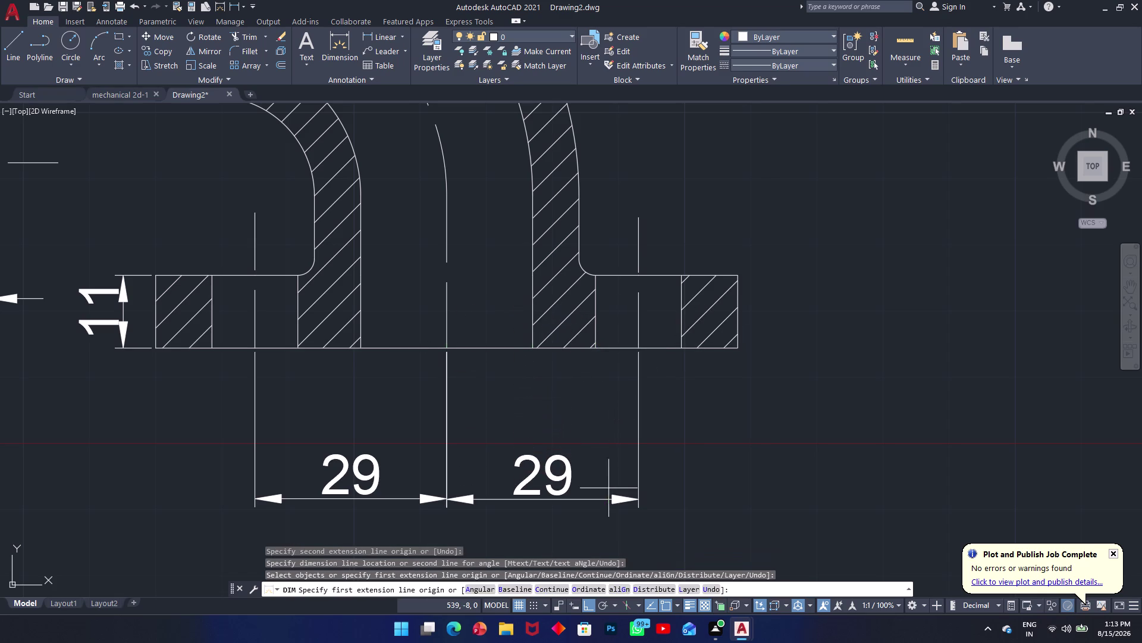
key(space)
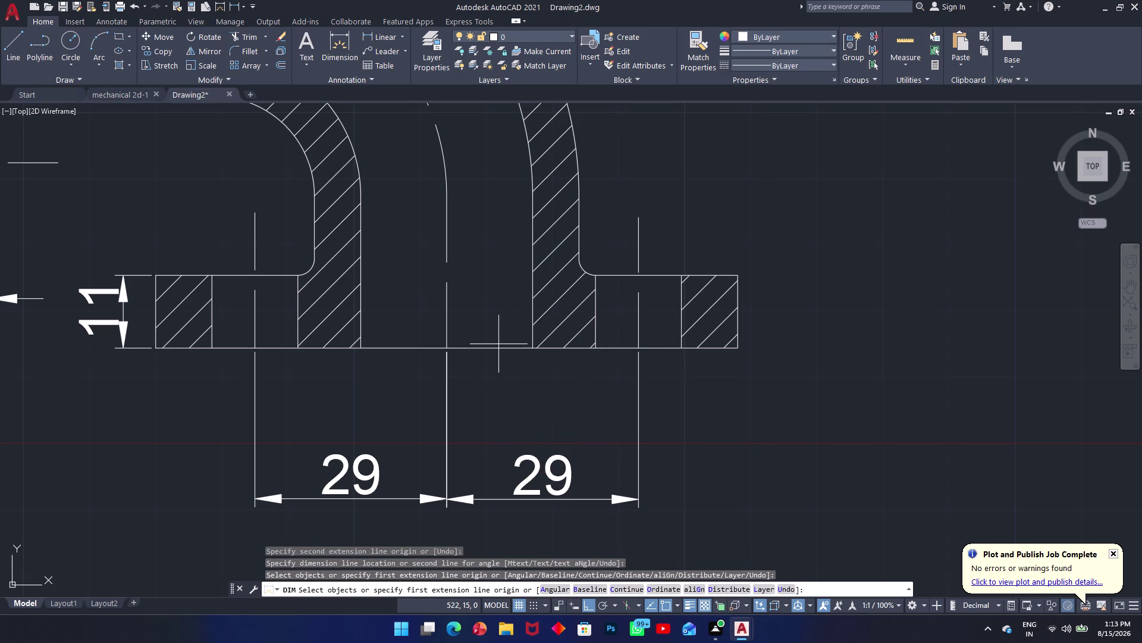
key(space)
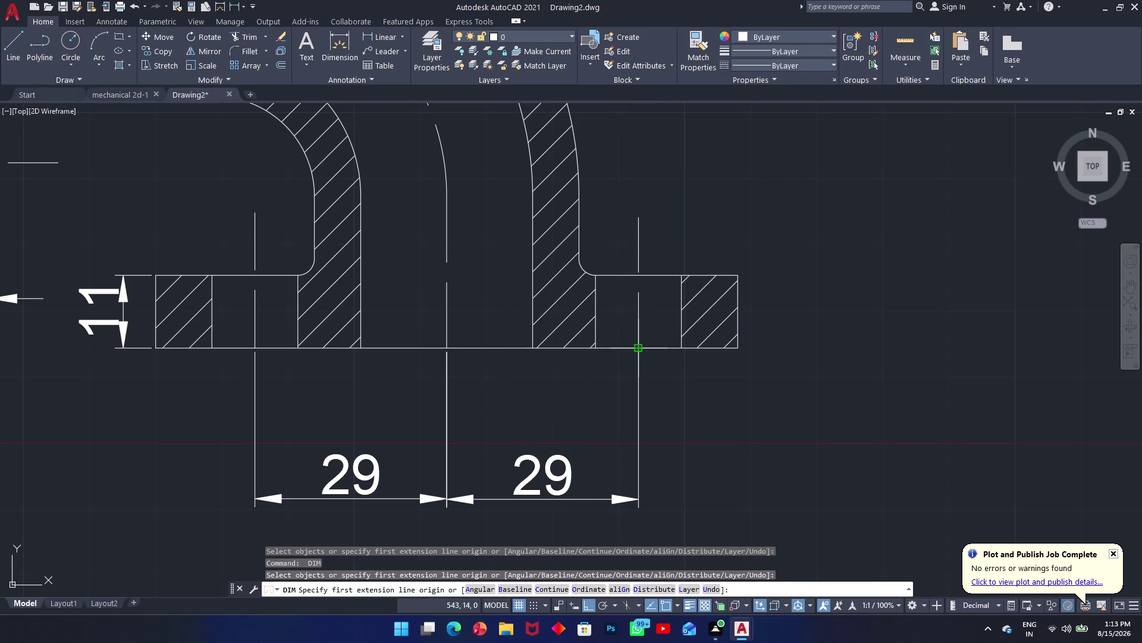
click(640, 348)
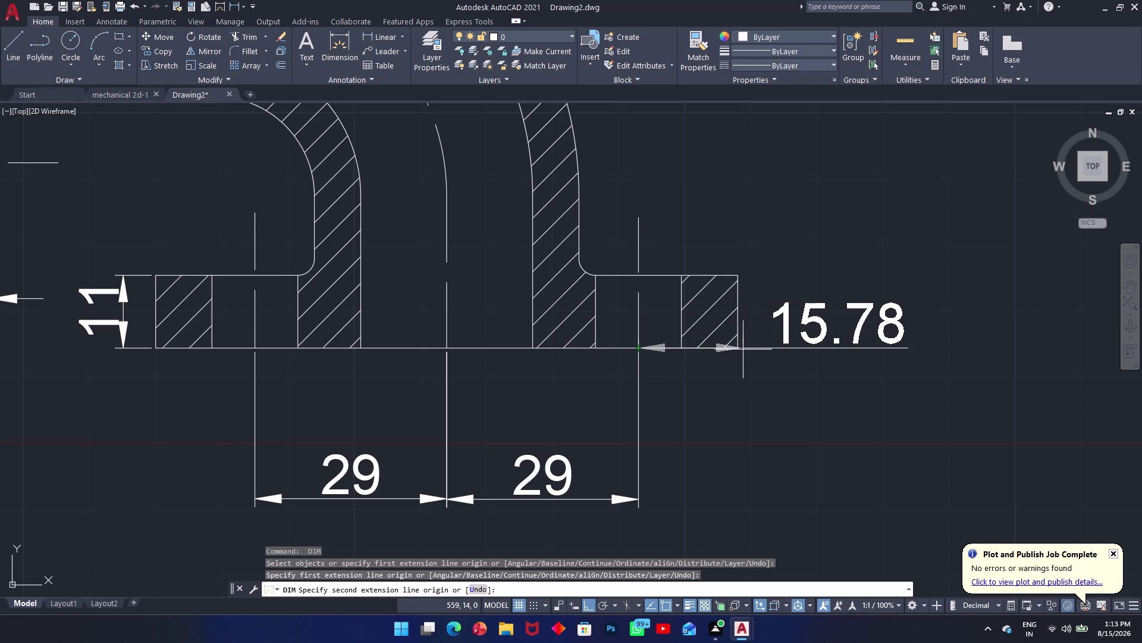
click(738, 350)
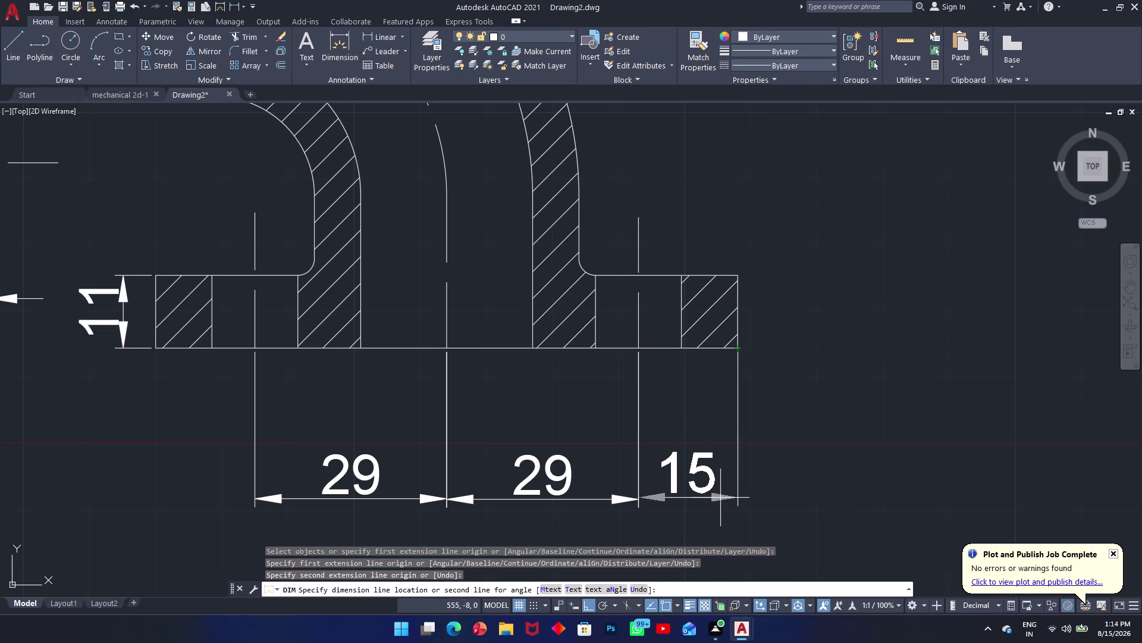
click(720, 497)
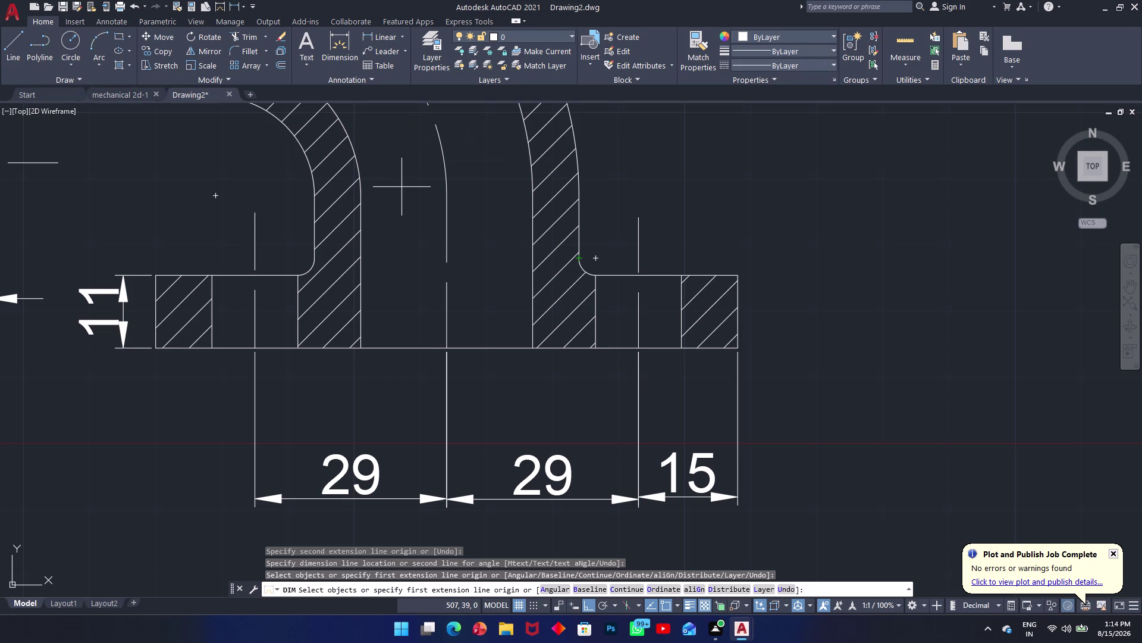
middle_drag(384, 242, 780, 260)
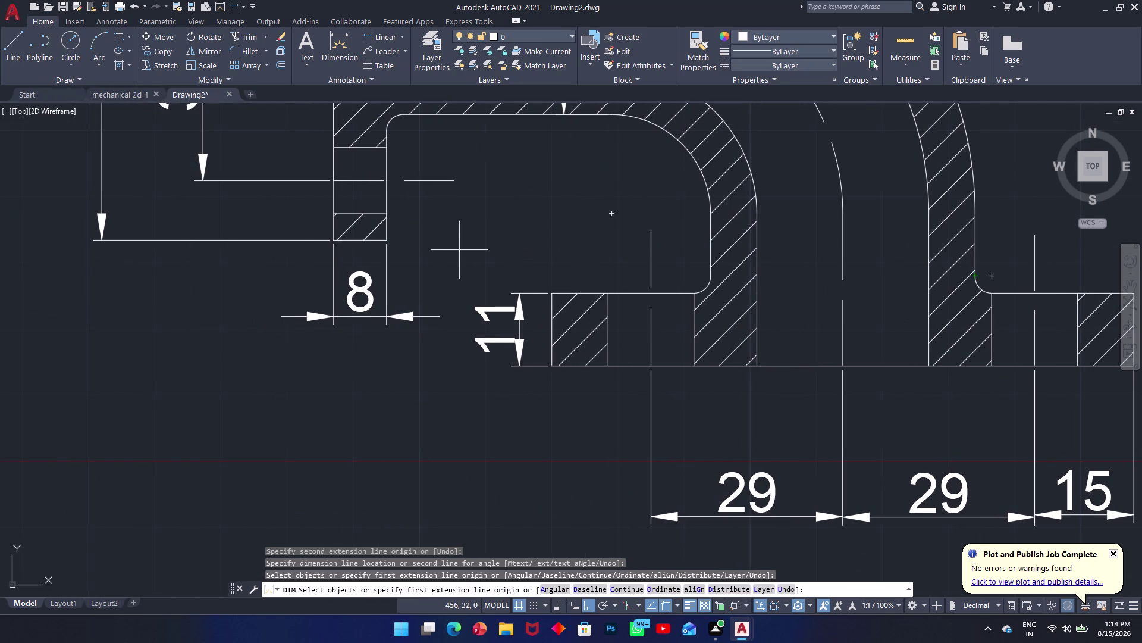
Add an overall 77 dimension from the left pipe end to the elbow centre line.
key(space)
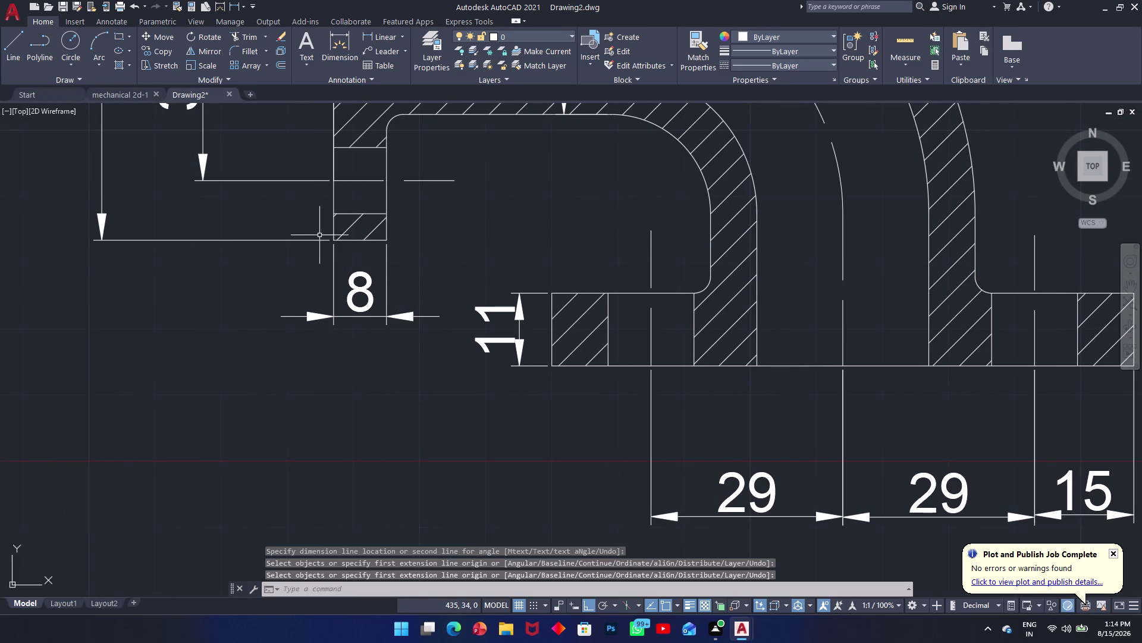
key(space)
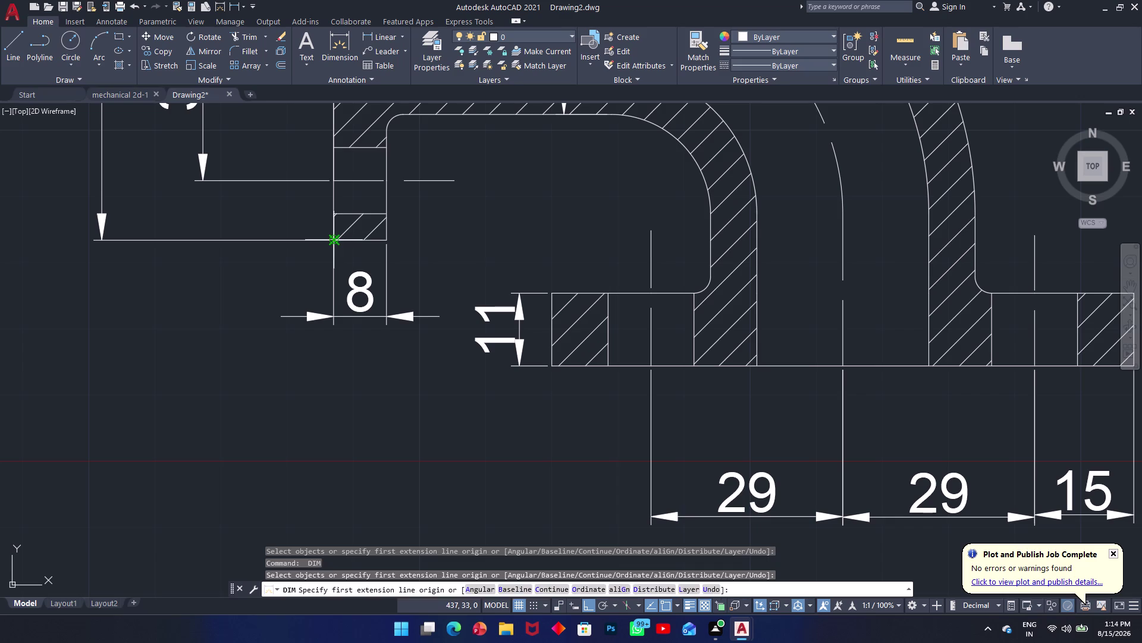
click(333, 243)
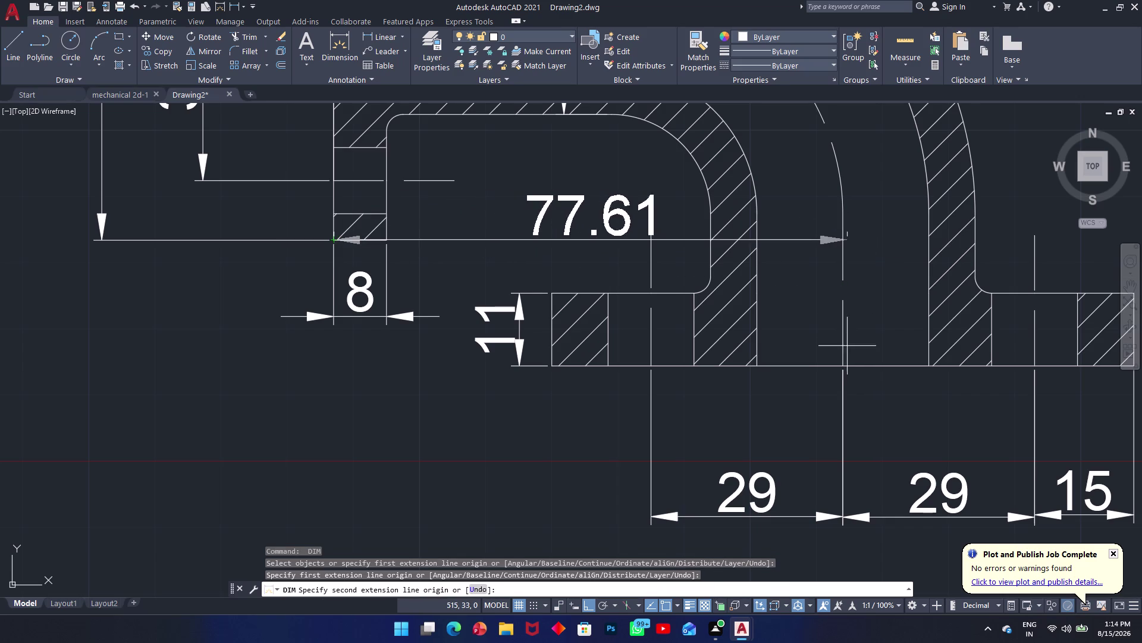
click(845, 241)
middle_drag(810, 362, 808, 353)
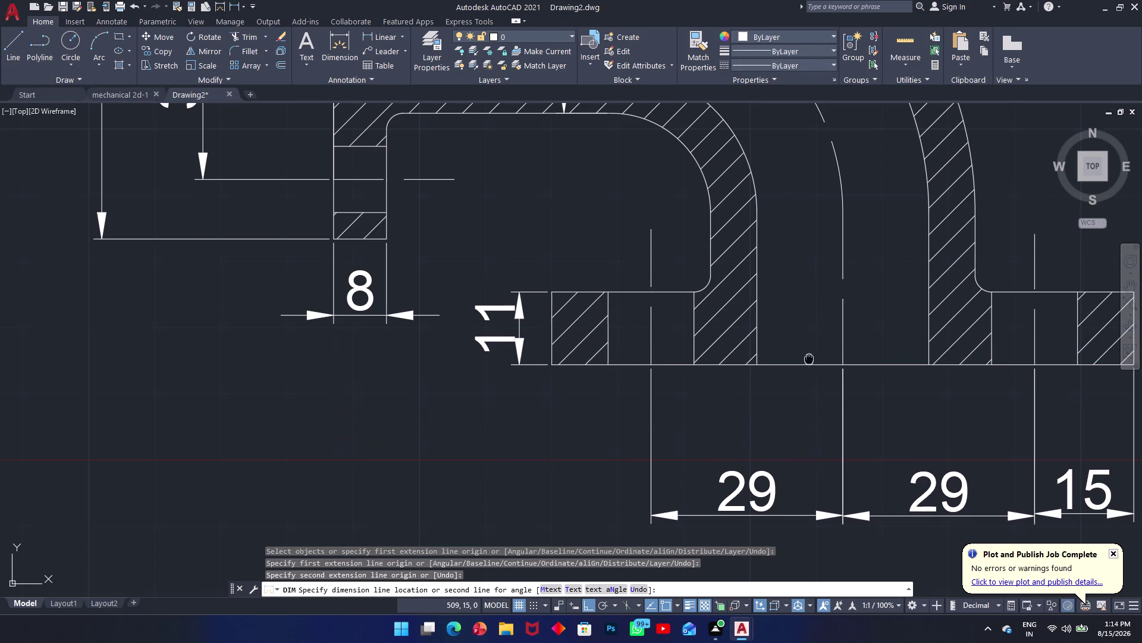
middle_drag(808, 353, 788, 212)
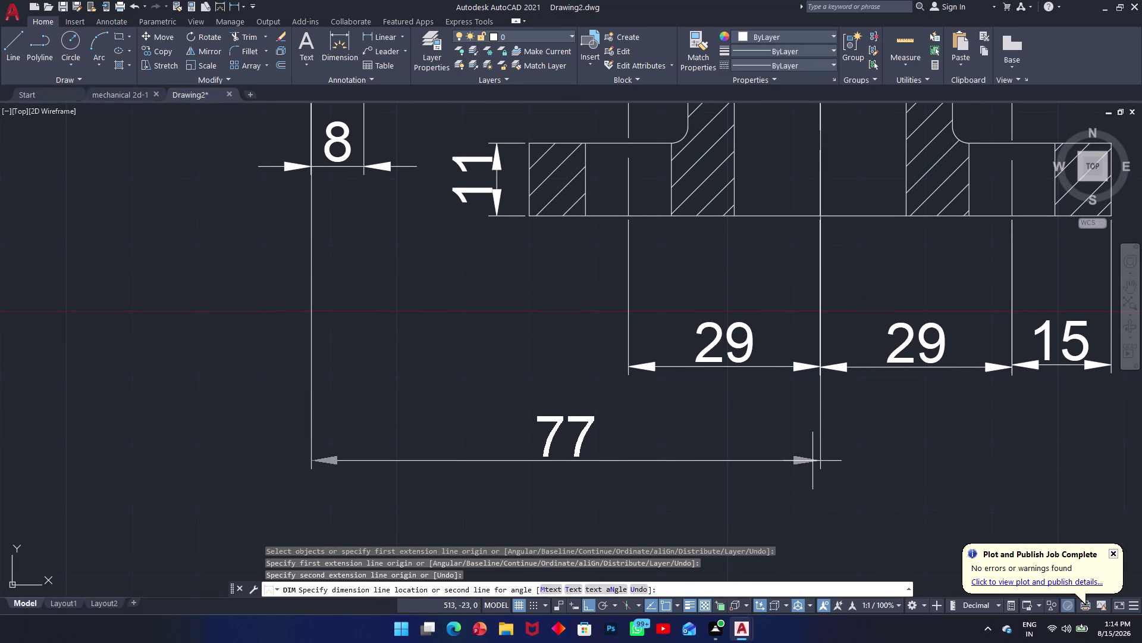
click(814, 467)
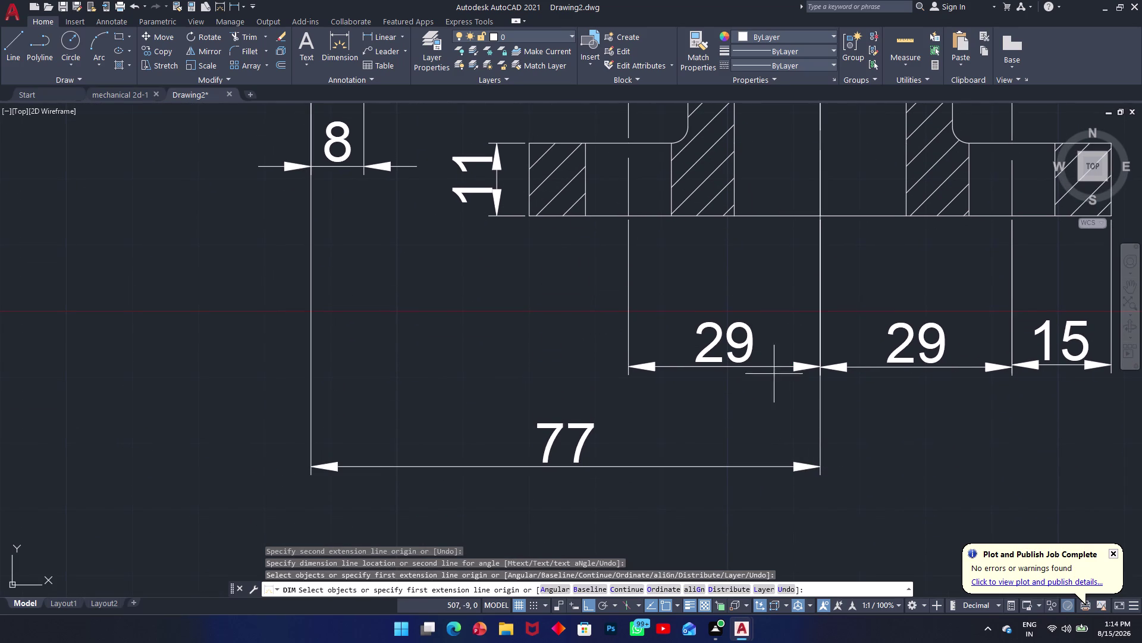
middle_drag(720, 281, 658, 369)
Zoom and pan until the whole dimensioned elbow section is visible, then end DIM.
scroll(up, 3)
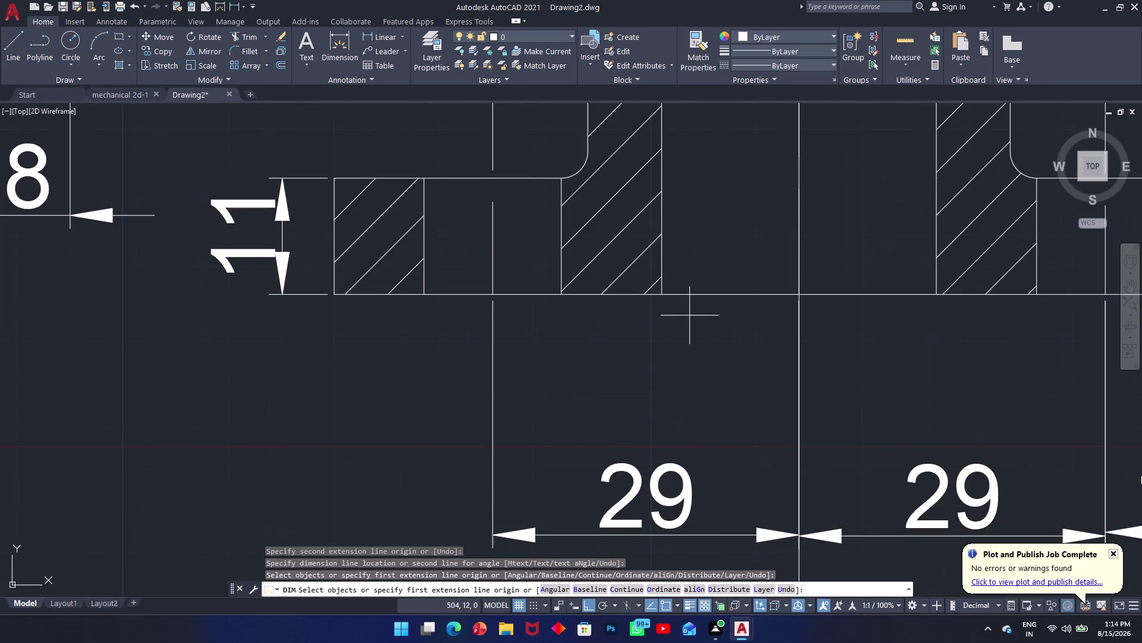
scroll(down, 3)
scroll(down, 3)
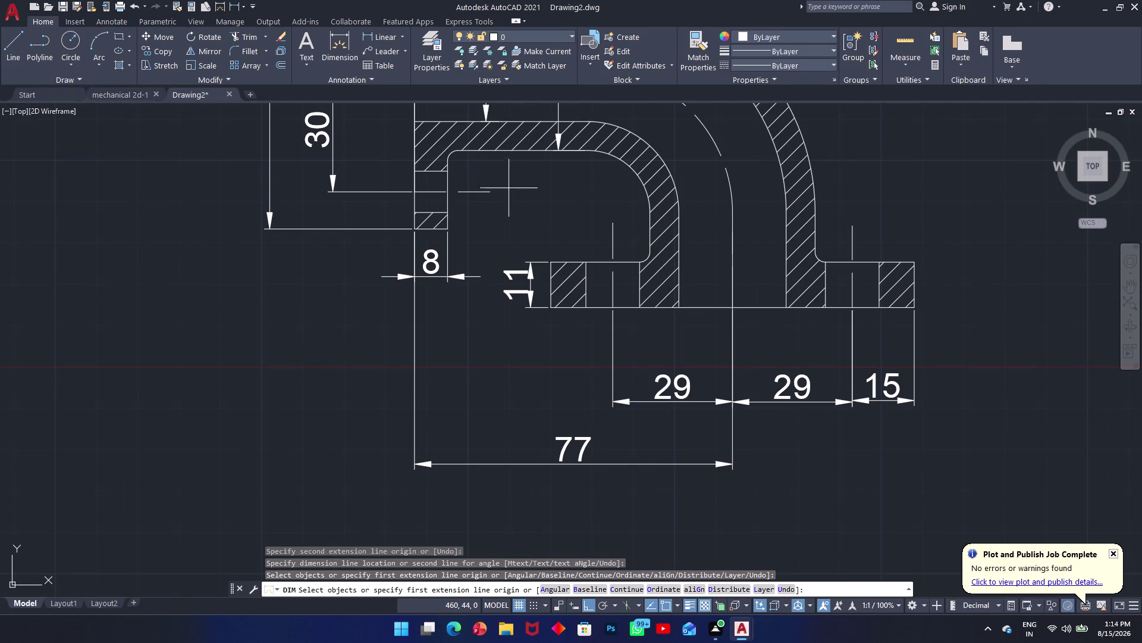
middle_drag(491, 186, 483, 334)
middle_drag(551, 365, 454, 213)
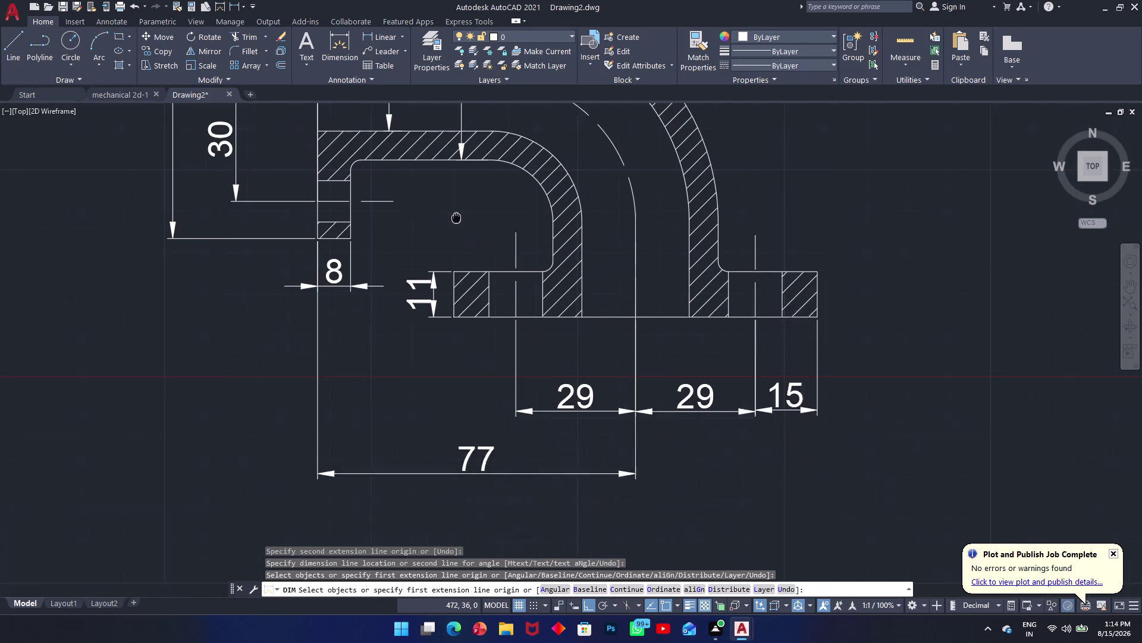
middle_drag(454, 212, 440, 194)
middle_drag(556, 302, 455, 377)
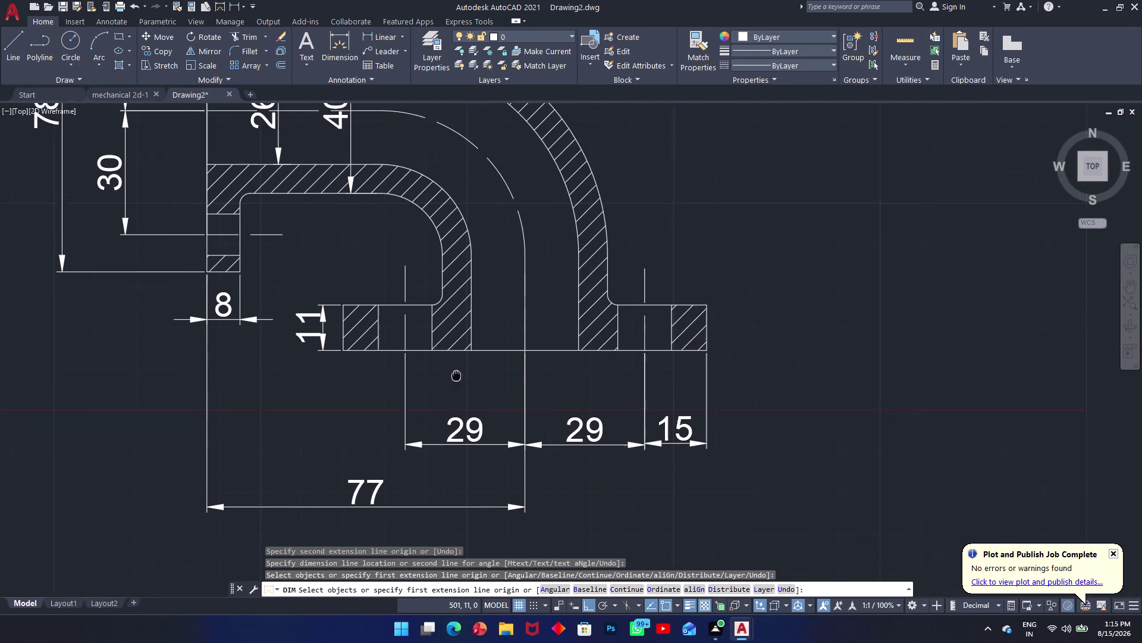
middle_drag(455, 377, 440, 395)
middle_drag(532, 253, 537, 374)
scroll(down, 3)
middle_drag(495, 258, 488, 305)
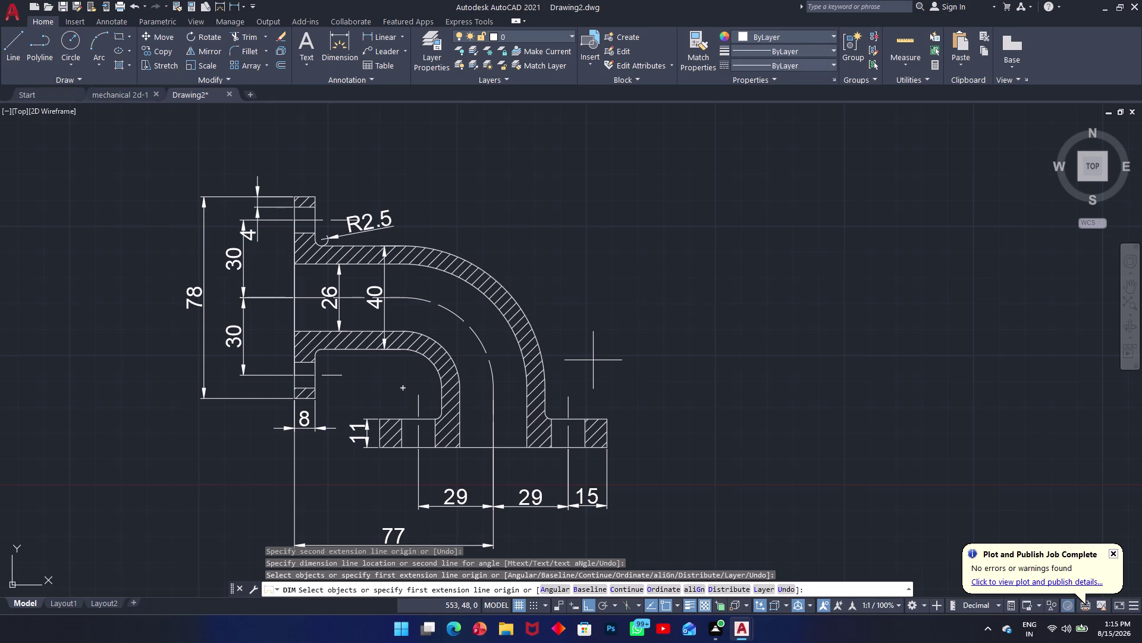
key(space)
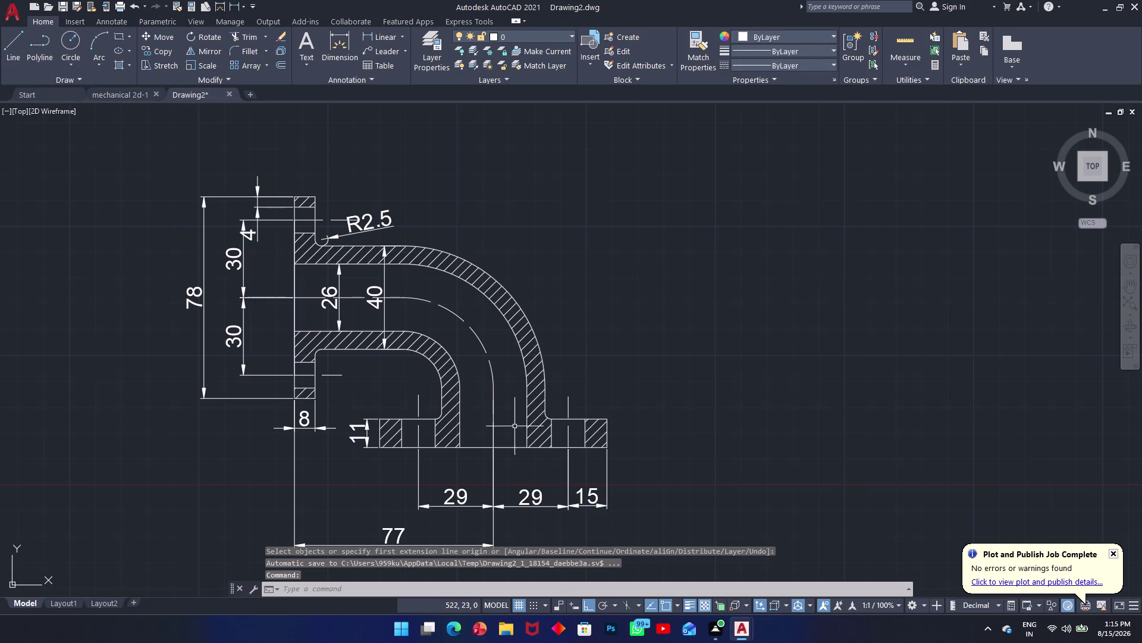
Add a vertical 58 dimension from the centreline to the base line, right of the elbow.
key(space)
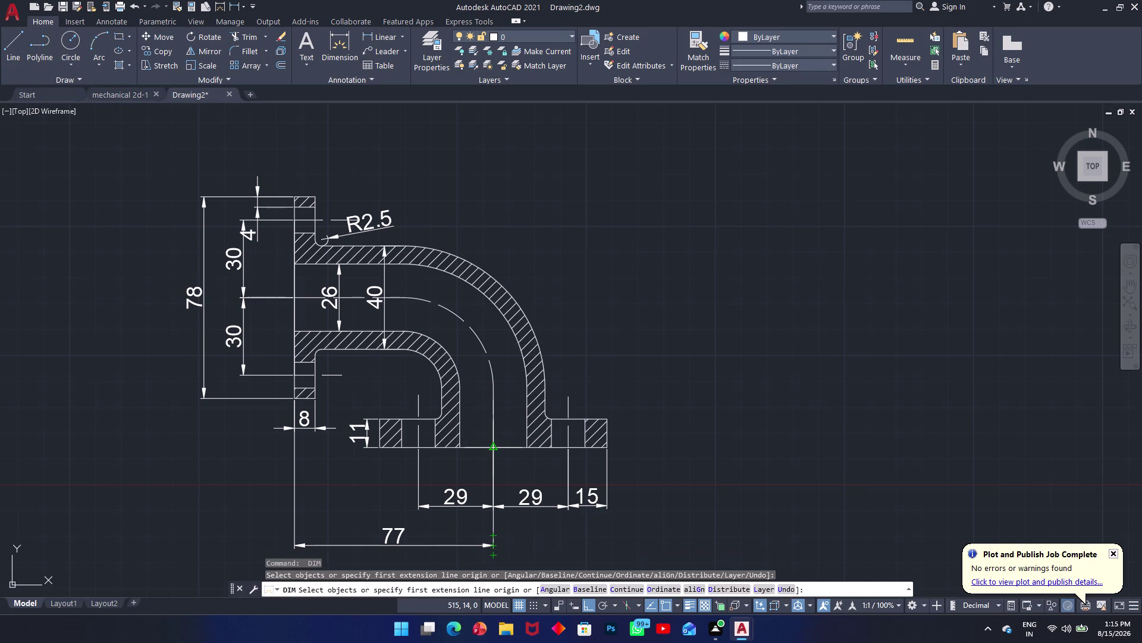
click(496, 449)
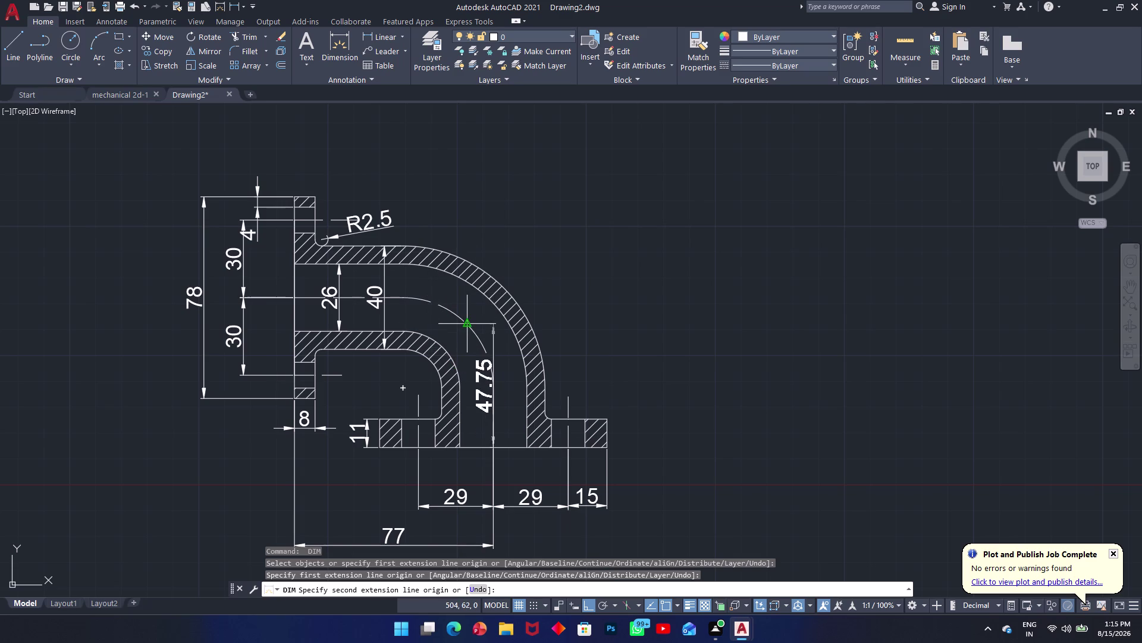
key(Escape)
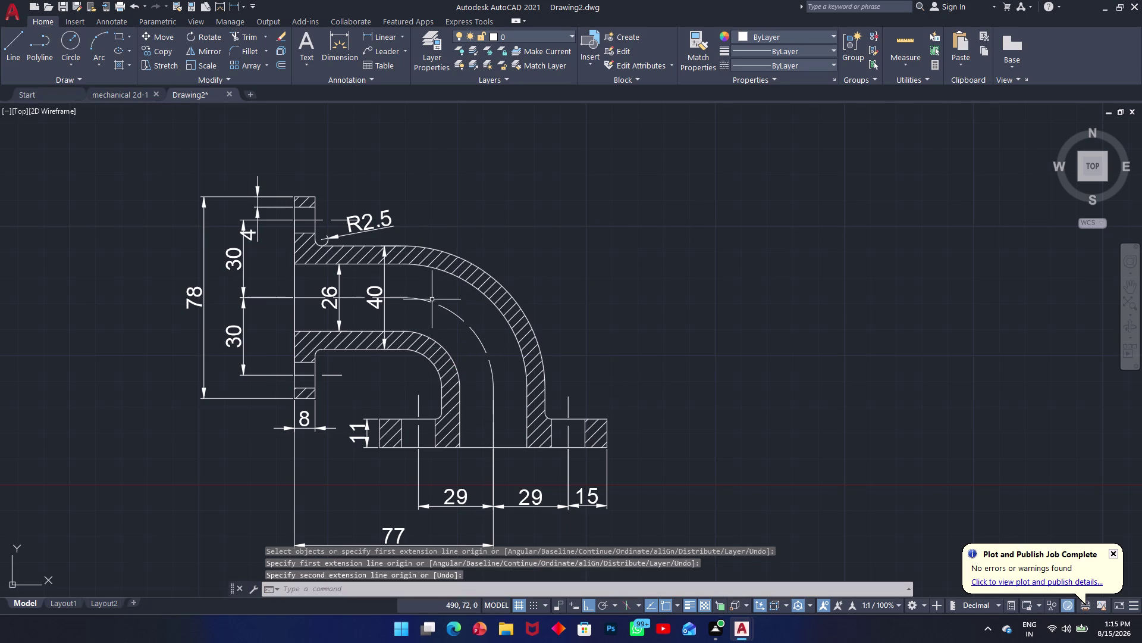
key(space)
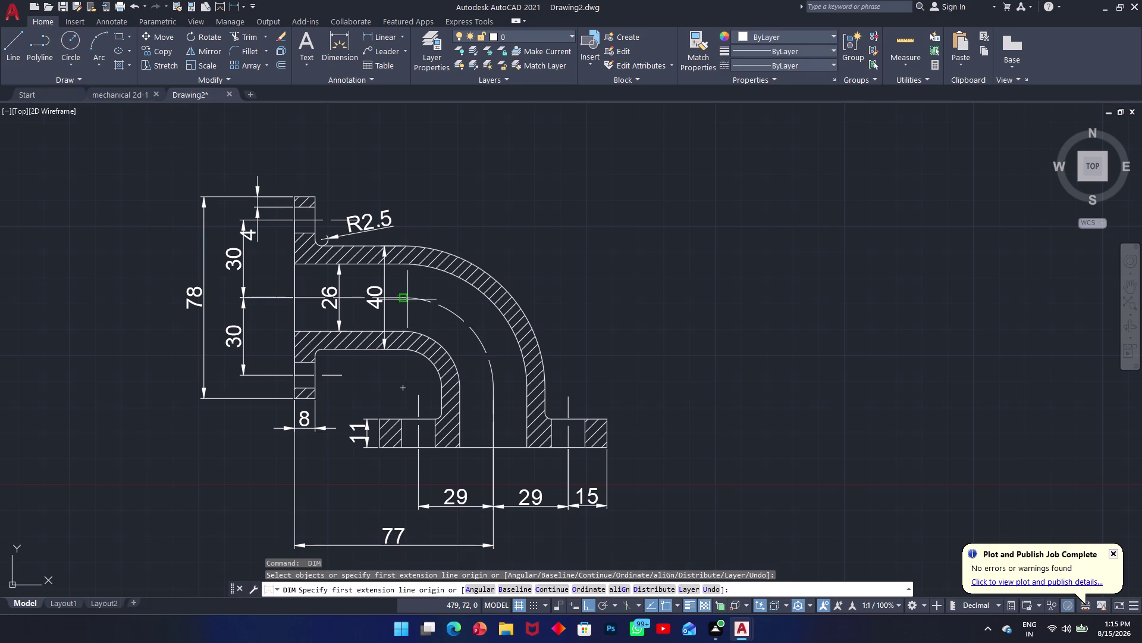
click(405, 298)
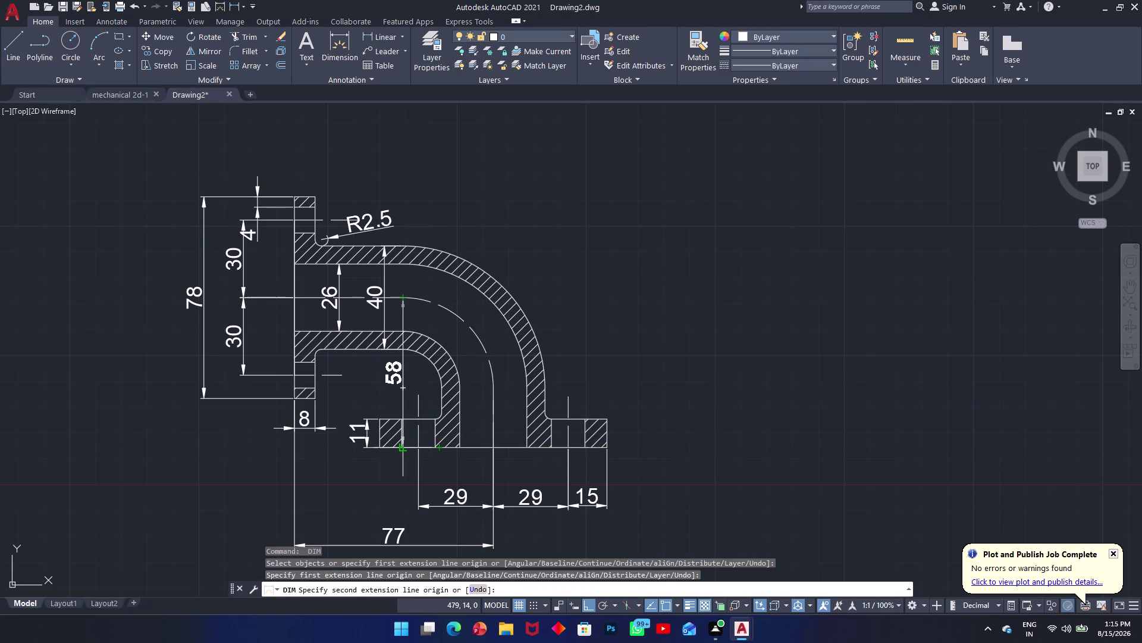
drag(400, 446, 413, 446)
click(691, 418)
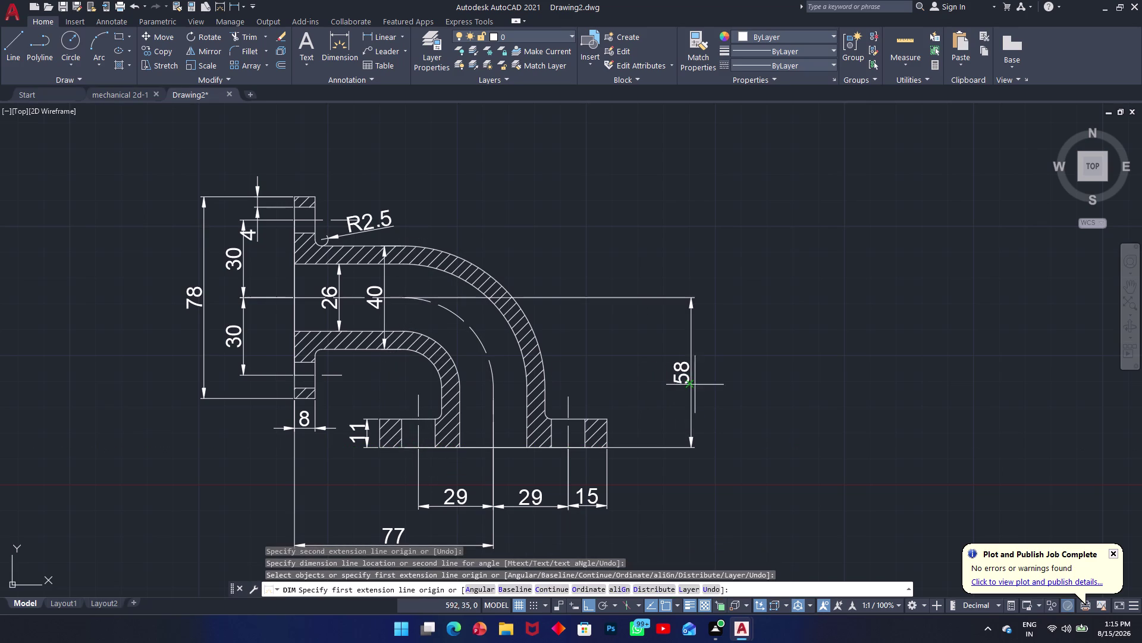
key(Escape)
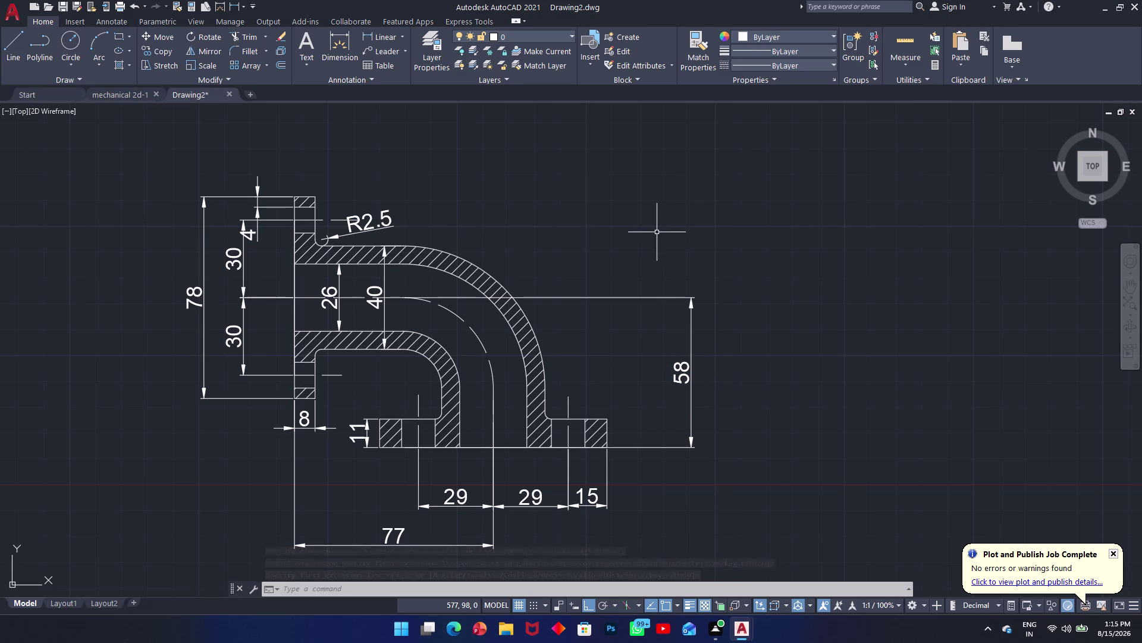
Dimension the lower leg's width as 40.
key(space)
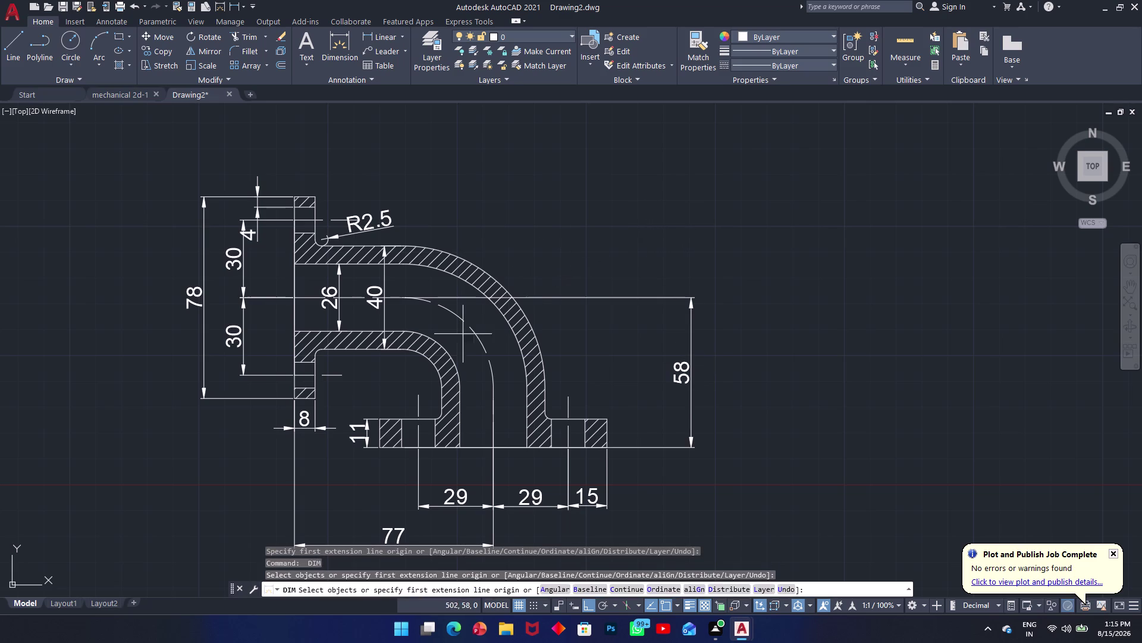
click(441, 389)
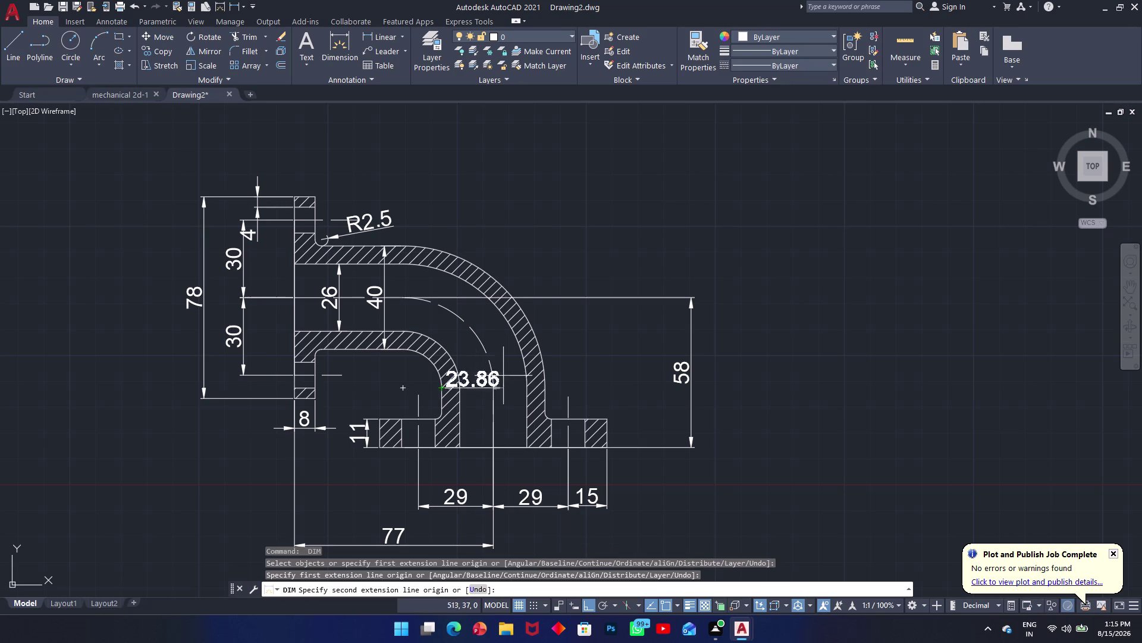
click(546, 388)
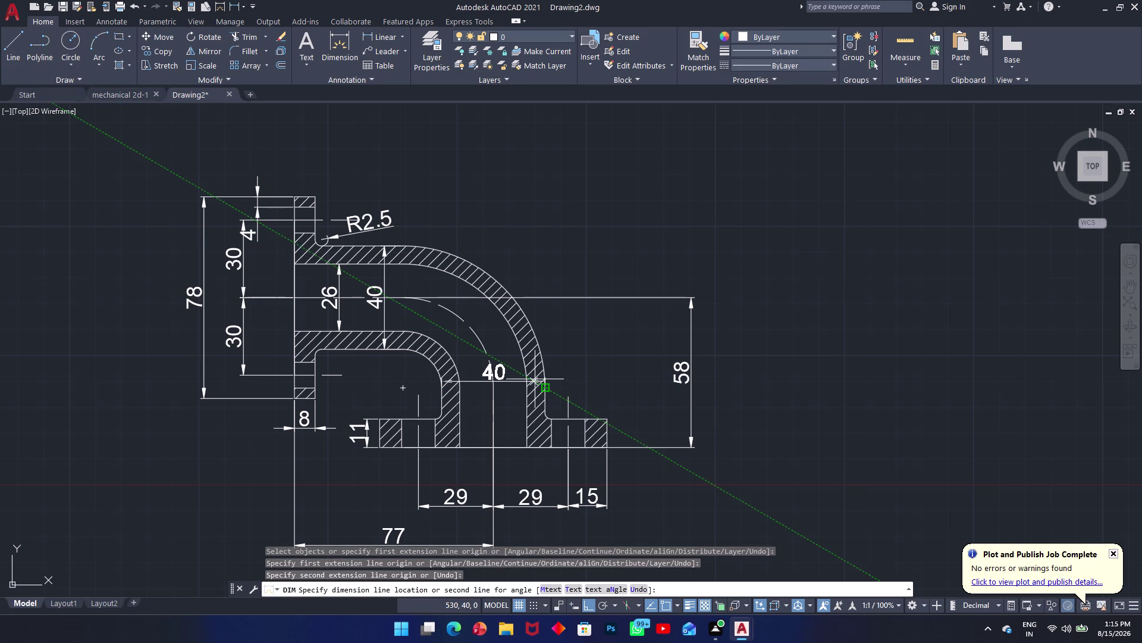
click(535, 379)
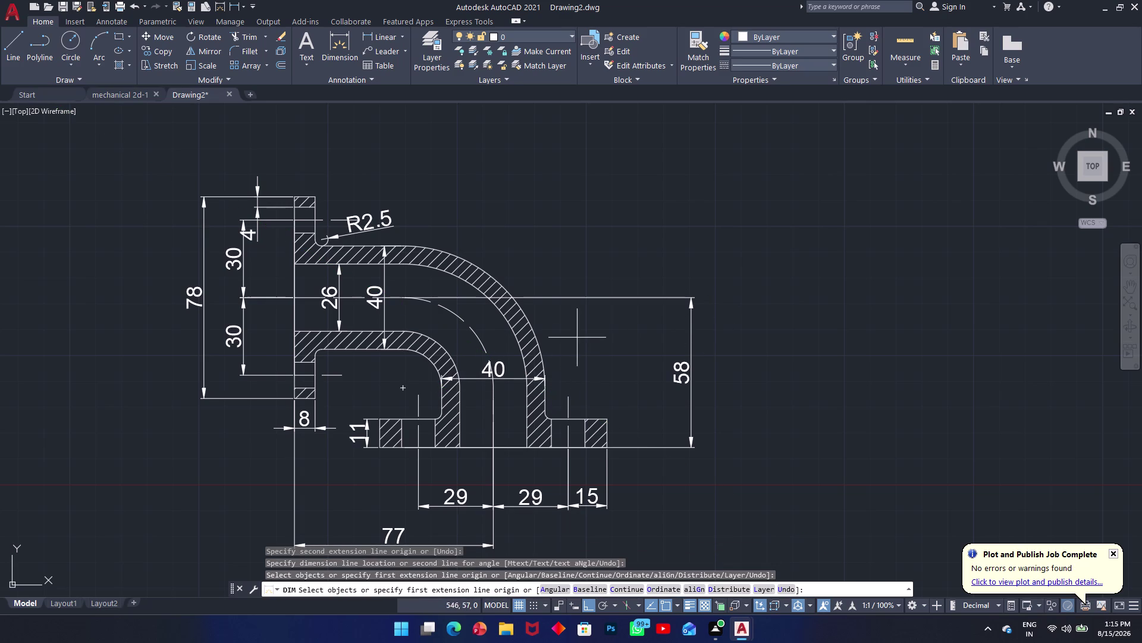
middle_drag(595, 326, 743, 262)
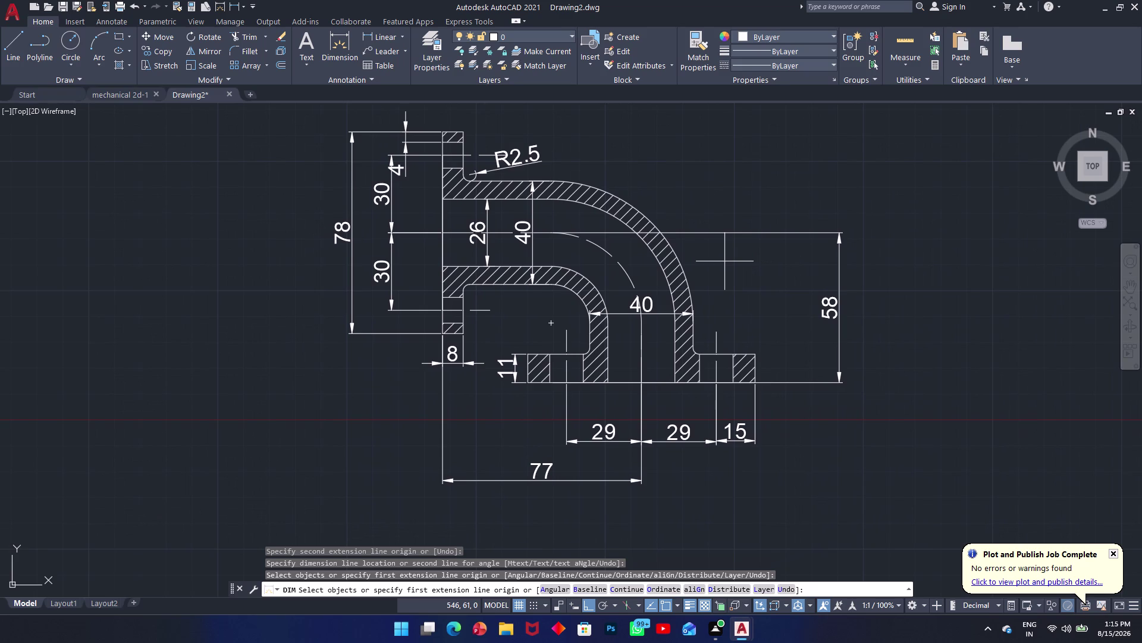
text(dra)
key(space)
Place the R55 radius dimension on the elbow's outer arc, outside the bend.
click(644, 213)
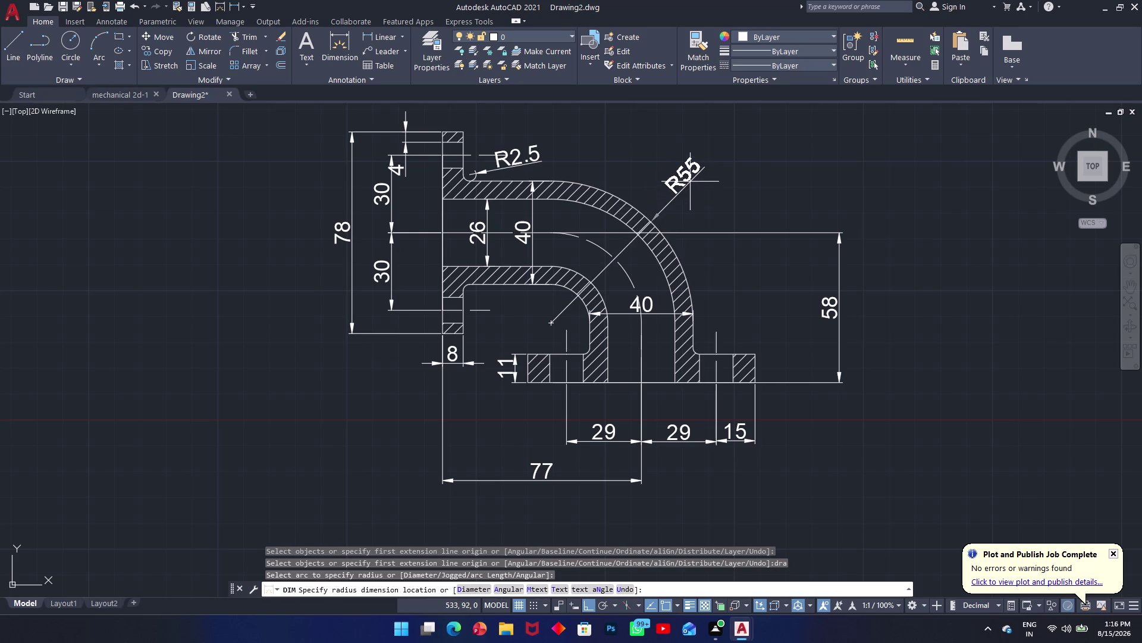
click(693, 179)
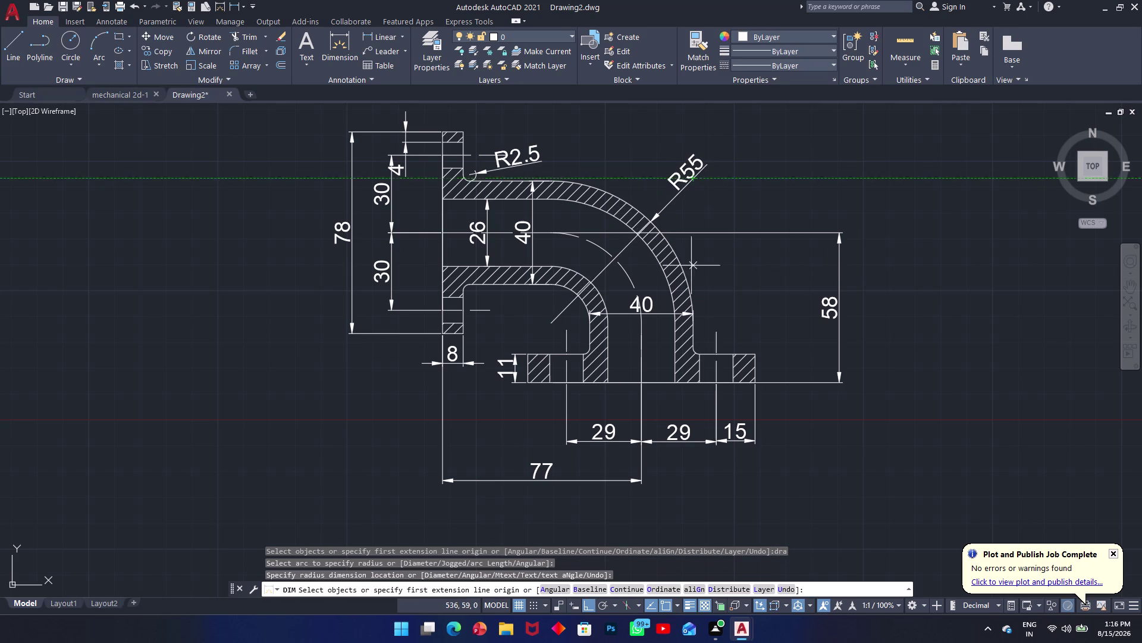
middle_drag(685, 257, 855, 248)
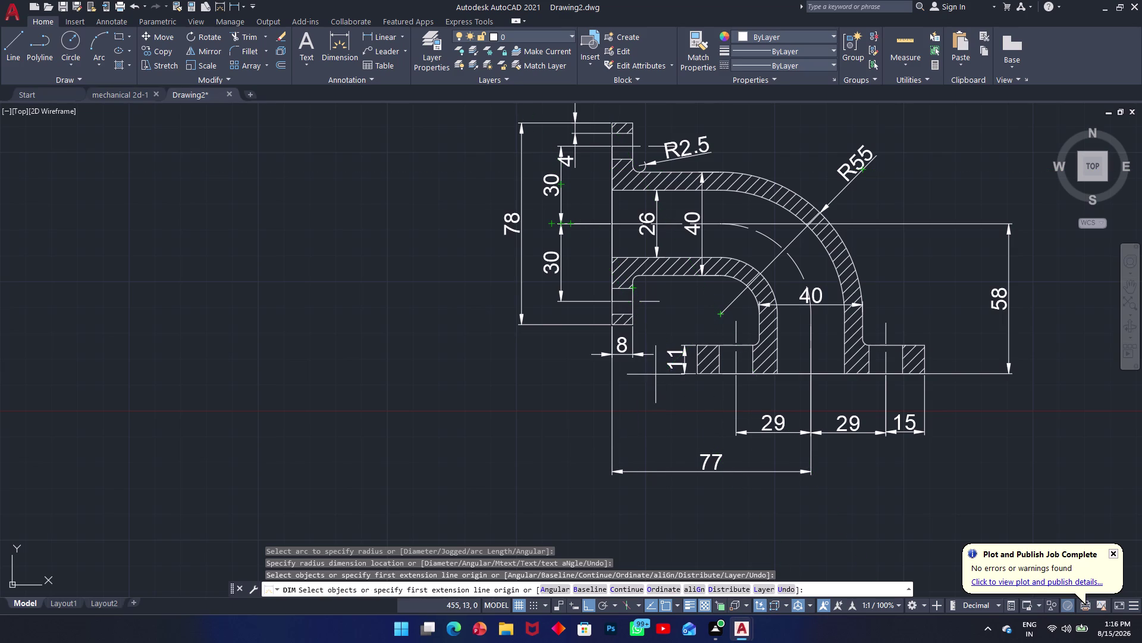
Pan the drawing, use the layout tab menu, and cancel the stray dimension.
scroll(up, 3)
middle_drag(830, 259, 684, 296)
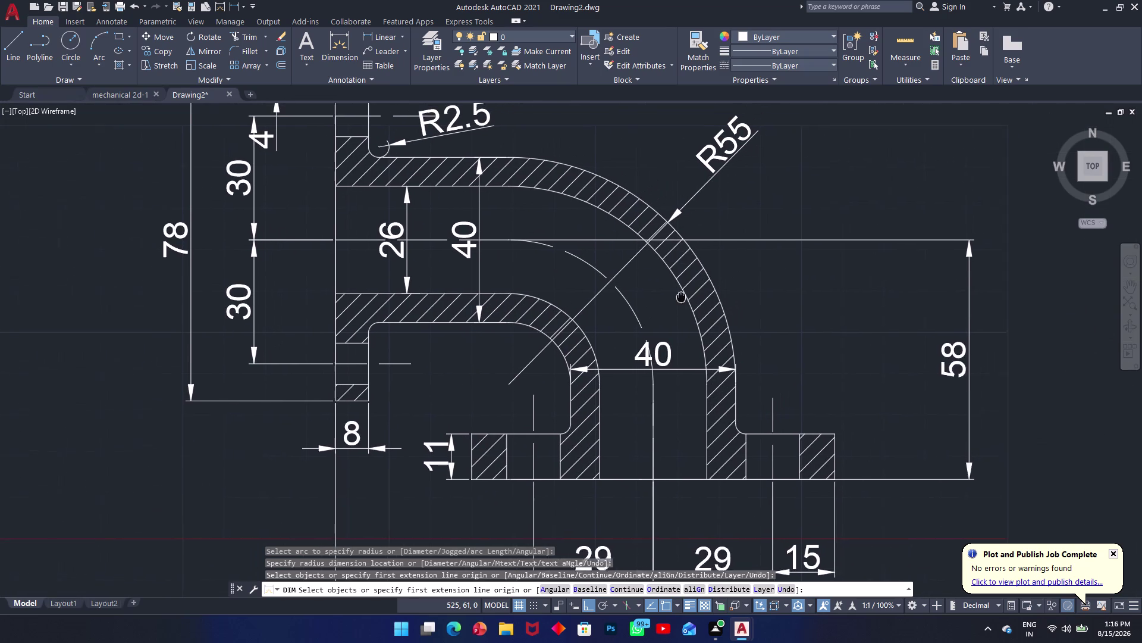
middle_drag(684, 296, 664, 302)
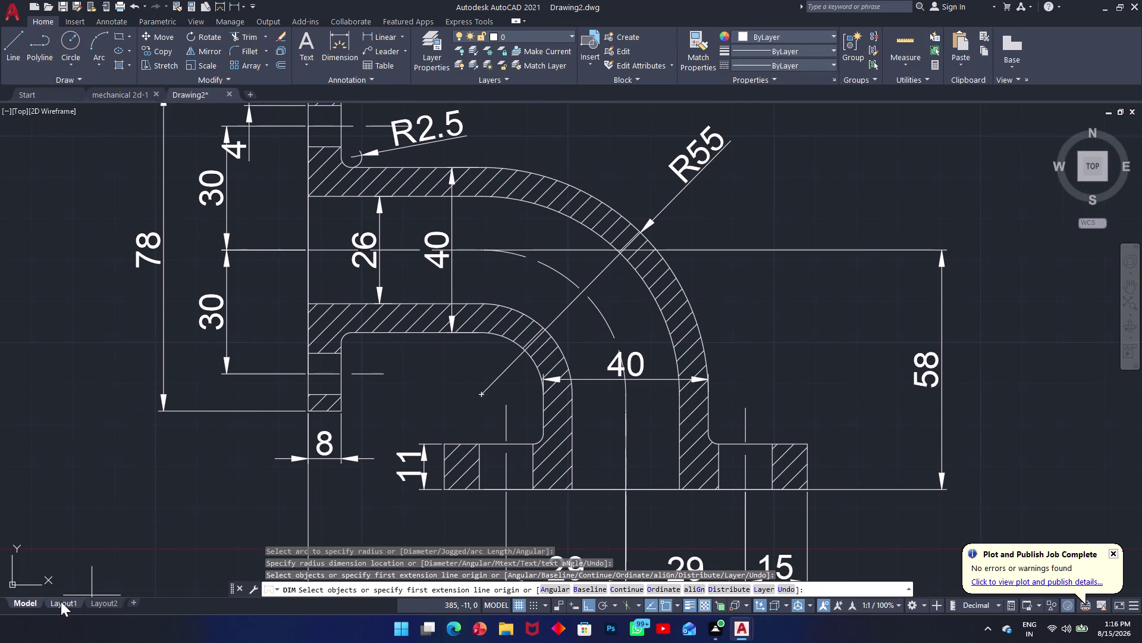
right_click(60, 601)
right_click(61, 602)
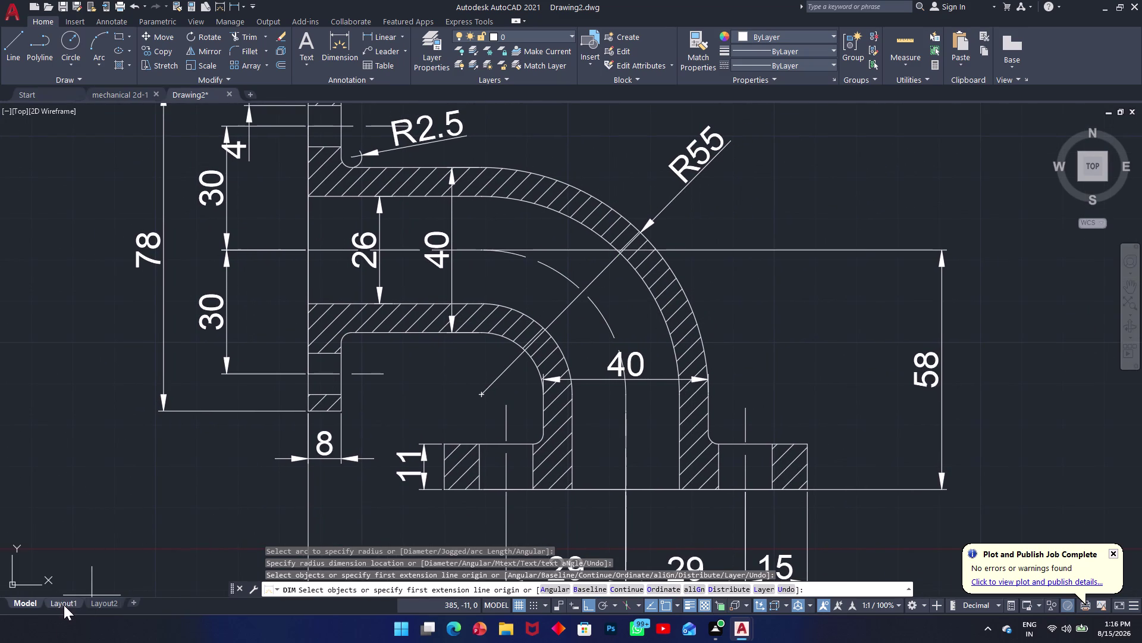
right_click(63, 605)
click(112, 494)
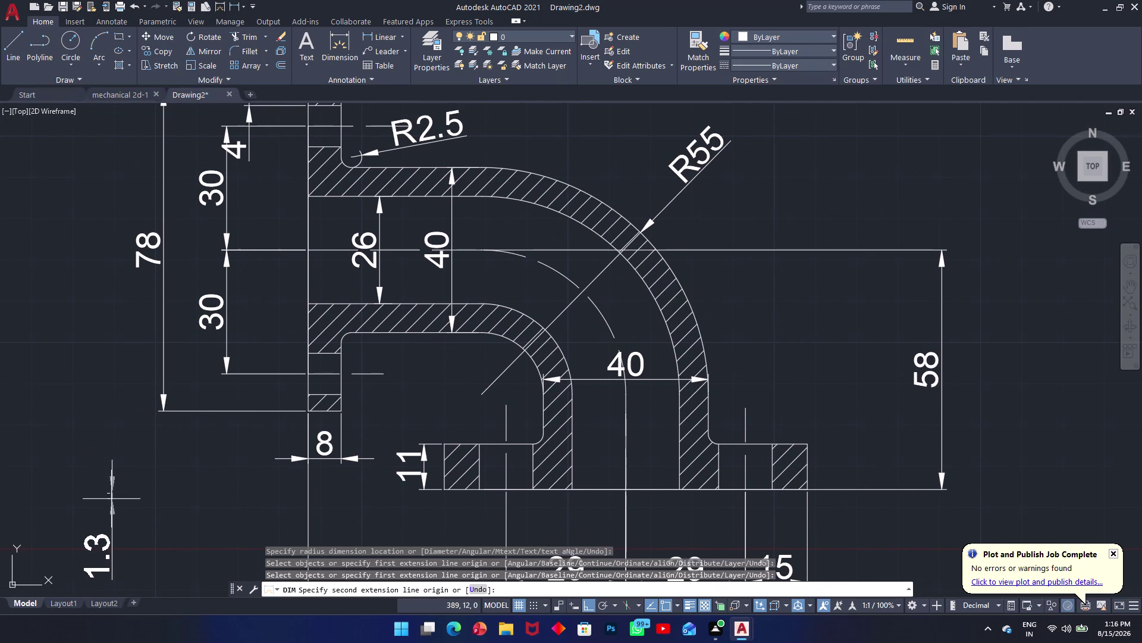
key(Escape)
Activate Layout2 and open its Page Setup Manager from the layout tab menu.
scroll(up, 3)
scroll(down, 3)
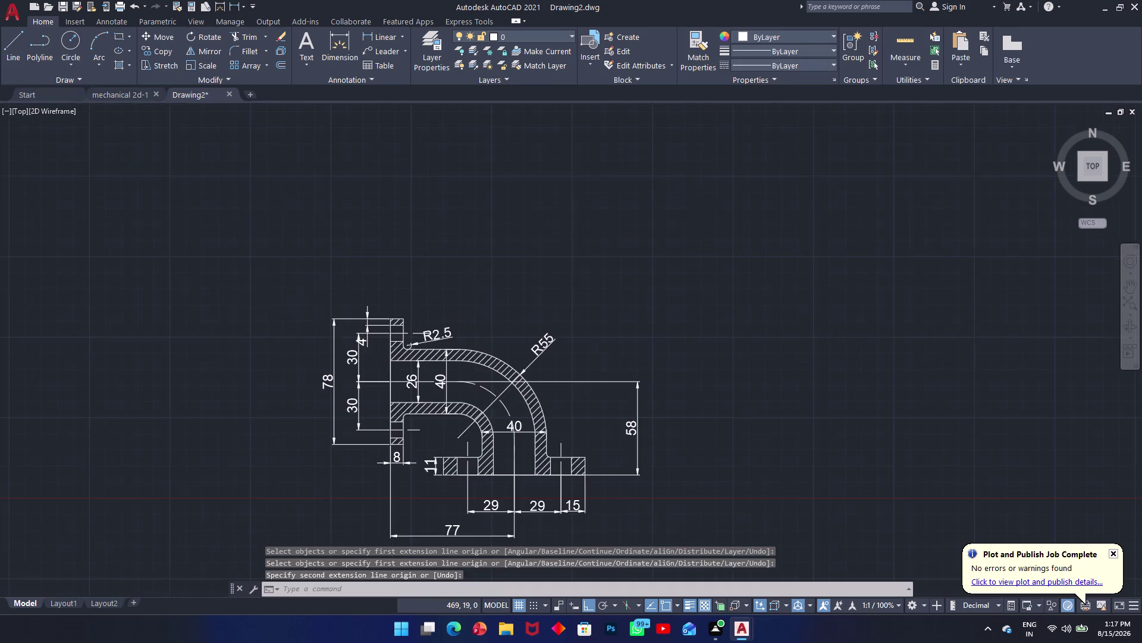
scroll(up, 3)
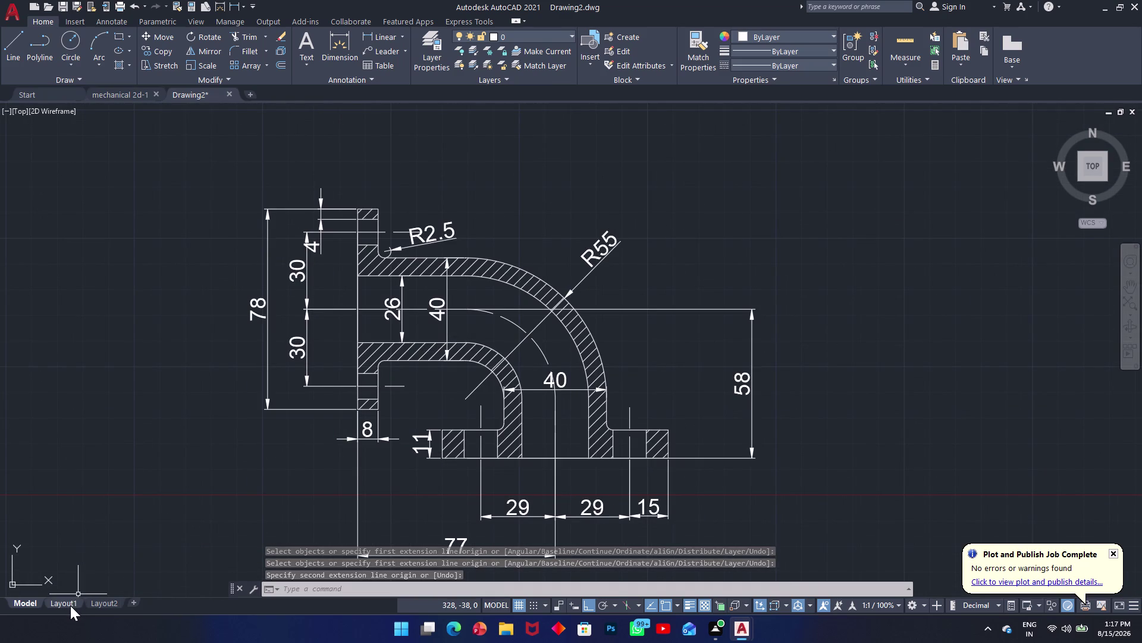
right_click(70, 605)
click(56, 569)
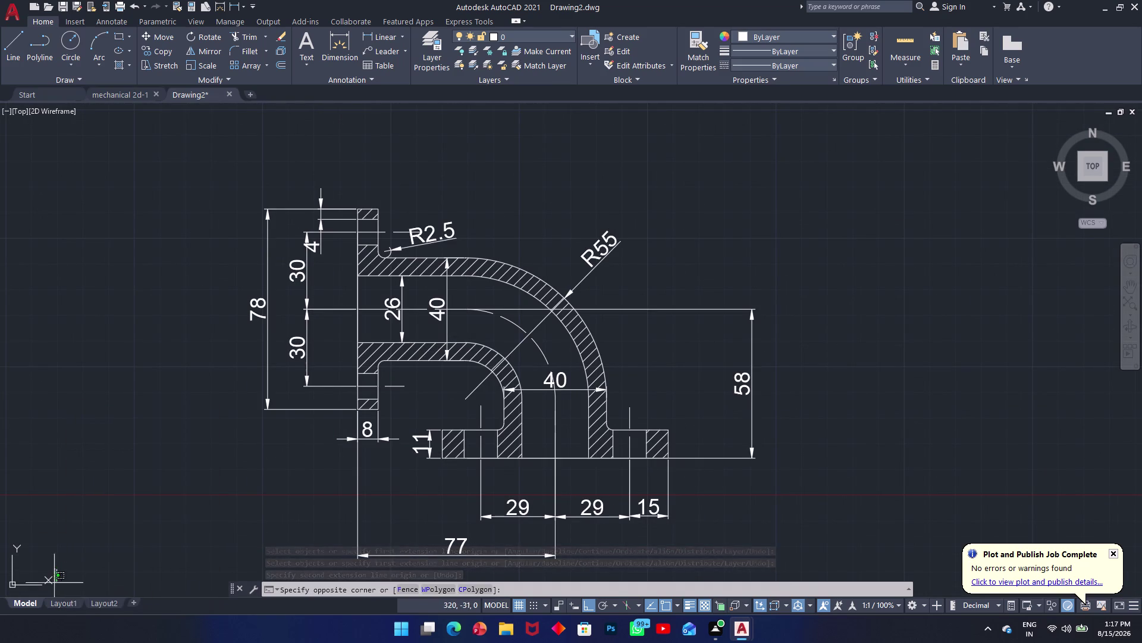
click(62, 603)
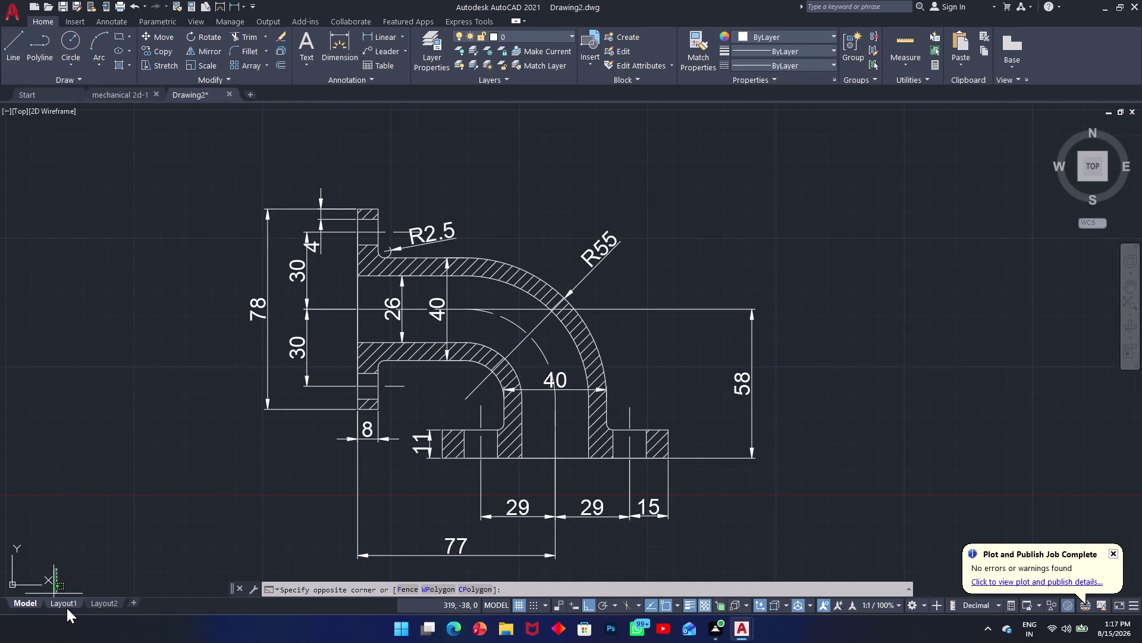
click(66, 605)
click(66, 606)
click(66, 606)
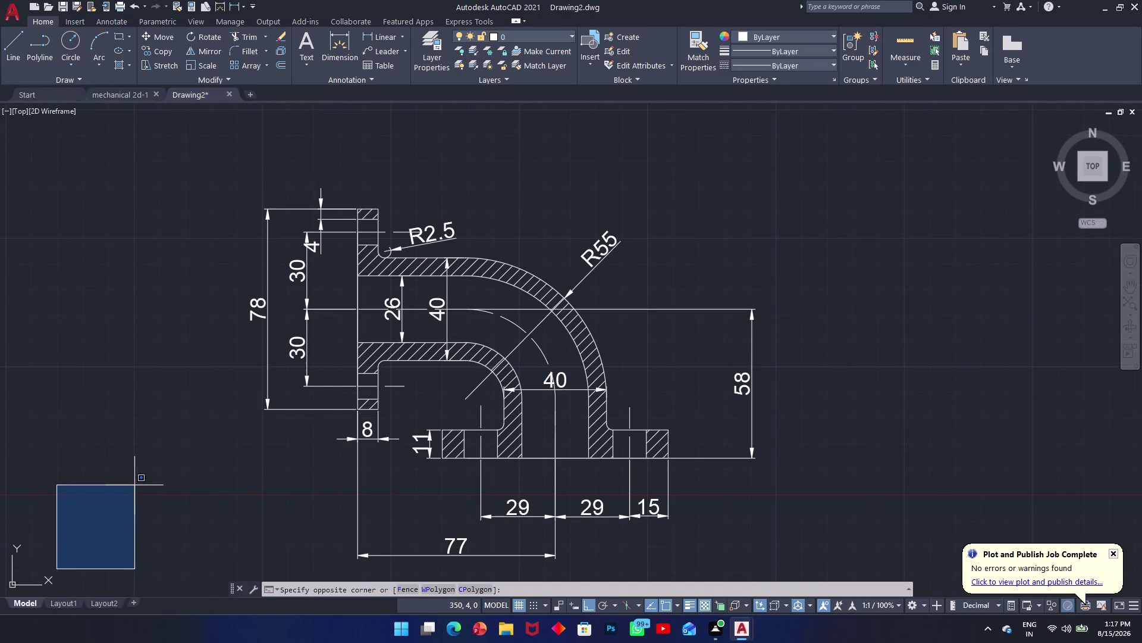
click(140, 474)
click(108, 603)
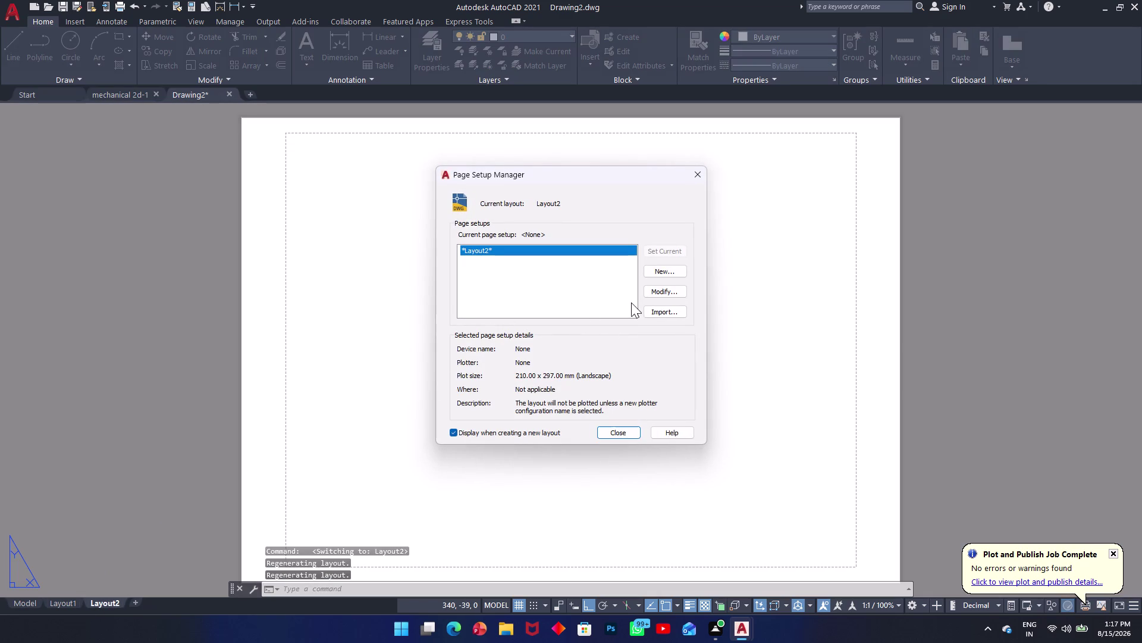
Set Layout2's page setup plotter to DWG To PDF.
click(661, 290)
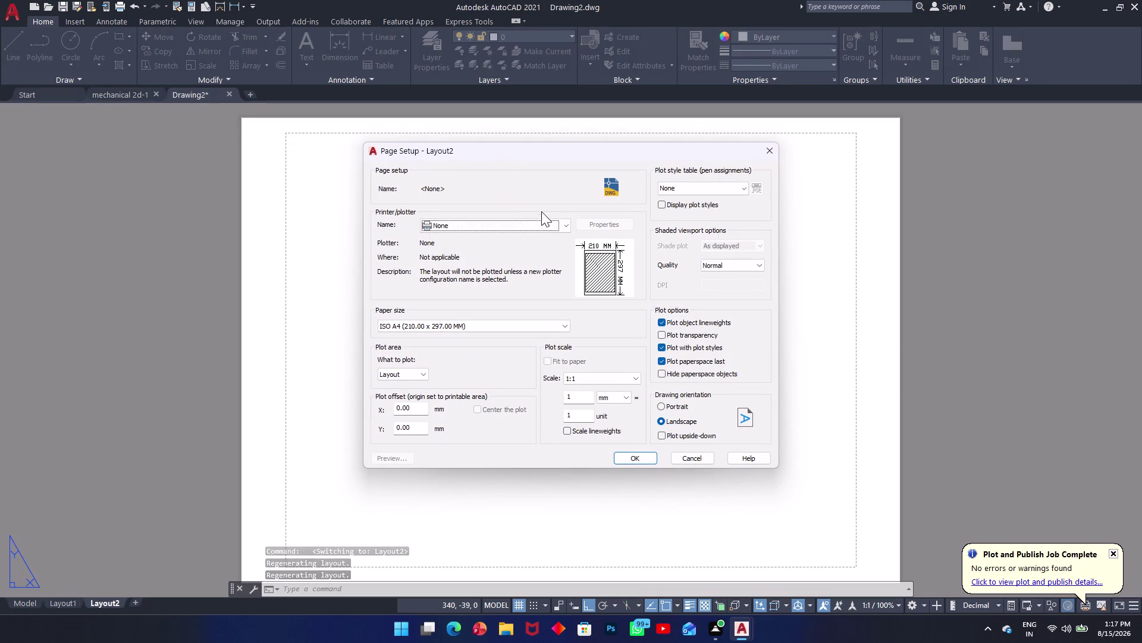
click(565, 225)
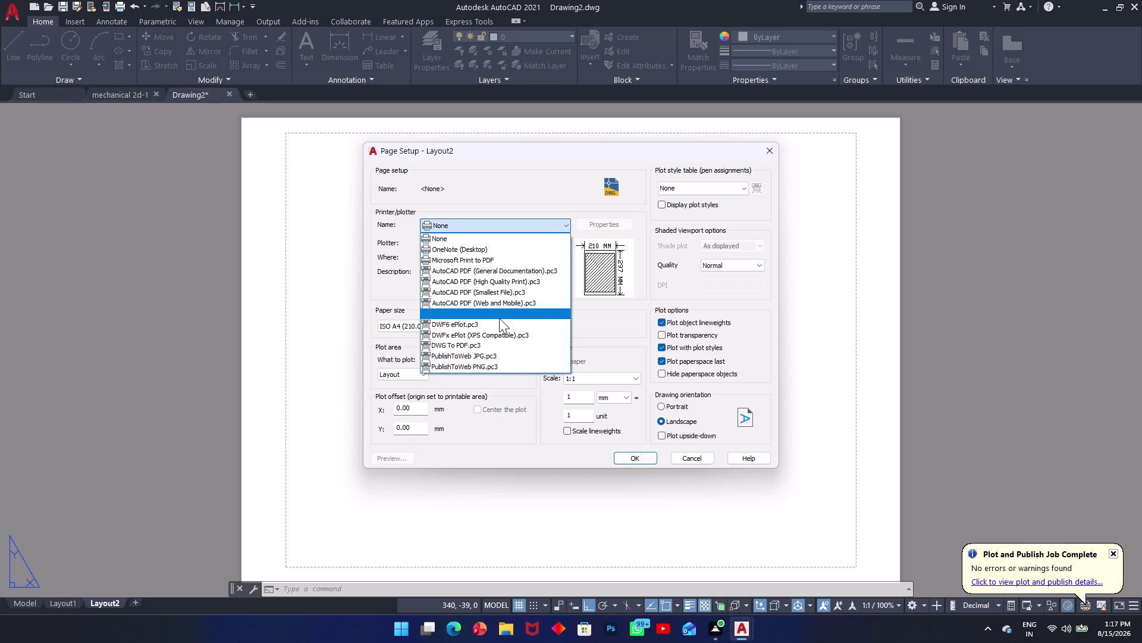
click(483, 344)
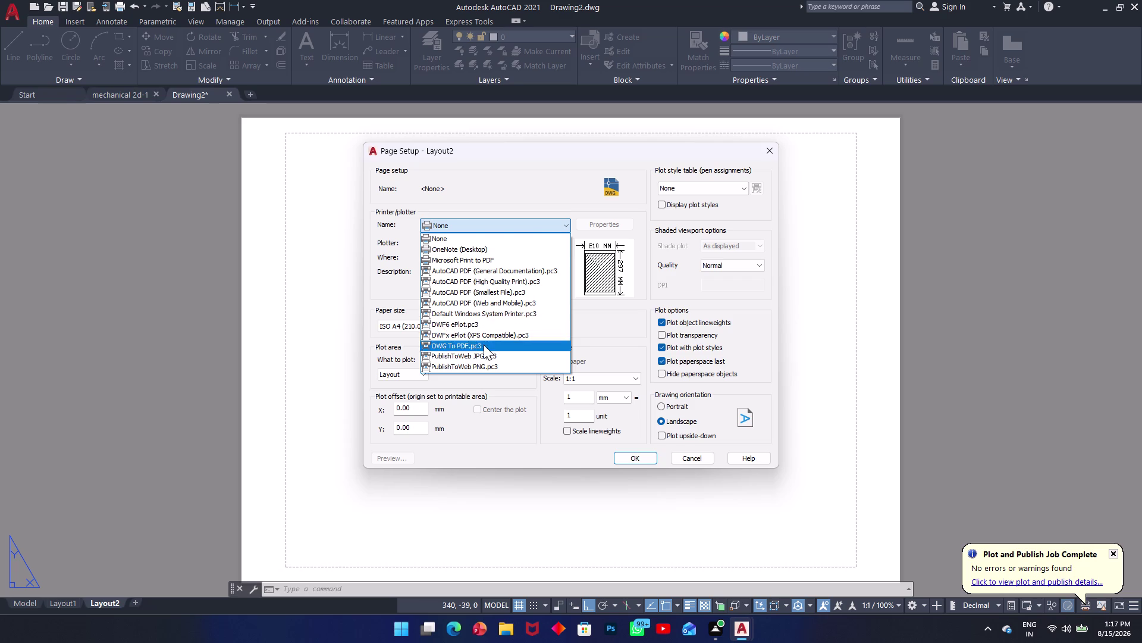
Choose ISO full bleed A4 landscape paper and confirm the Layout2 page setup.
click(521, 328)
scroll(down, 3)
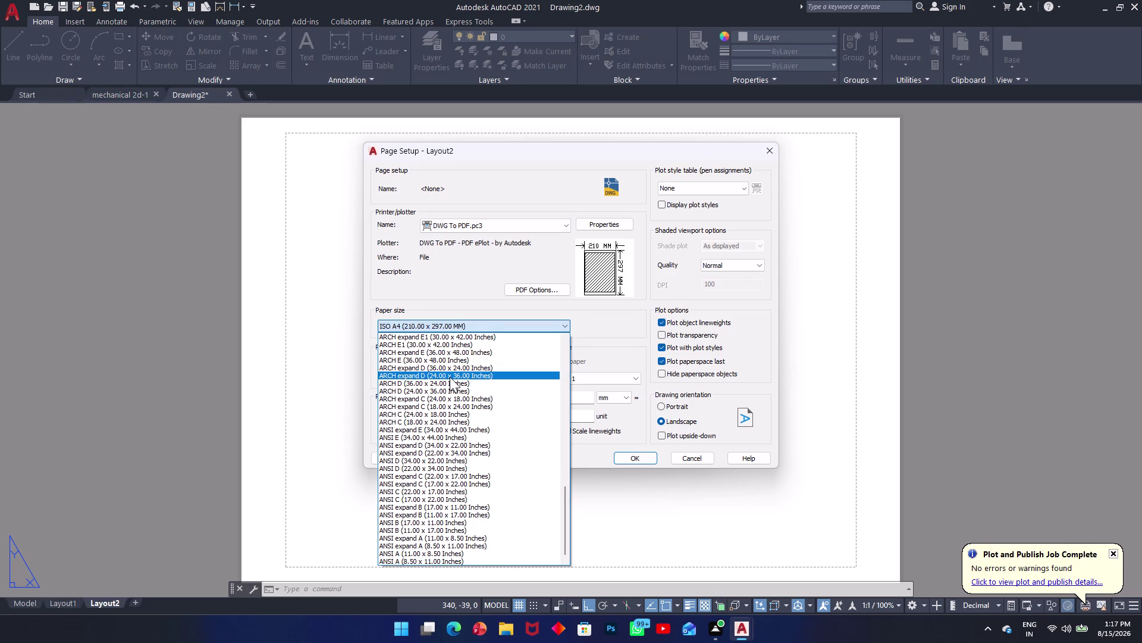
scroll(down, 3)
scroll(up, 3)
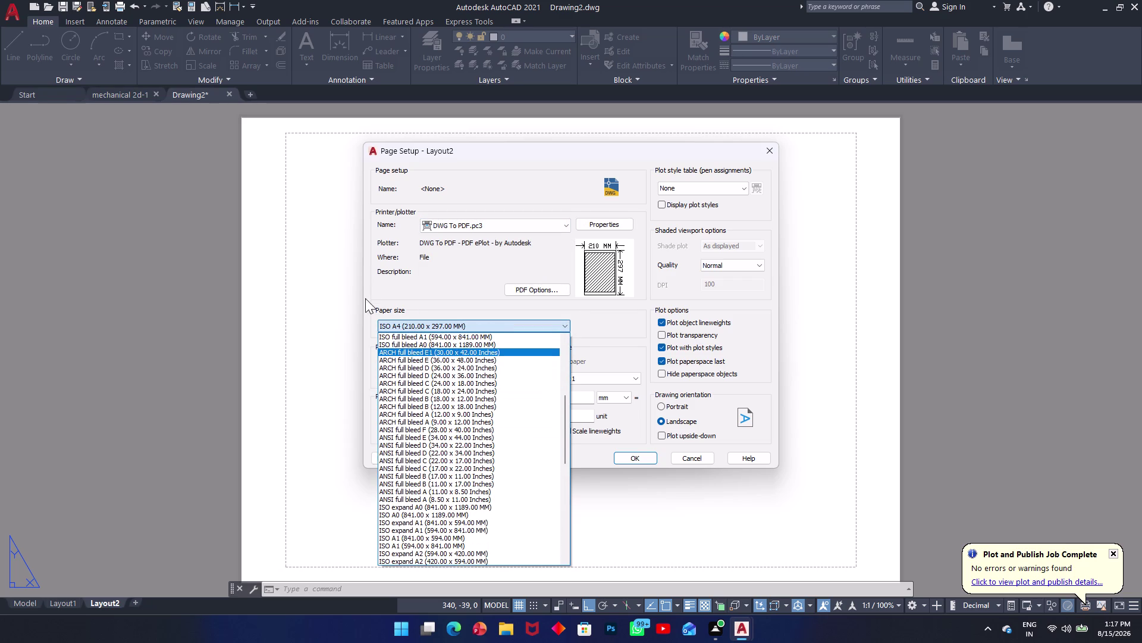
scroll(down, 3)
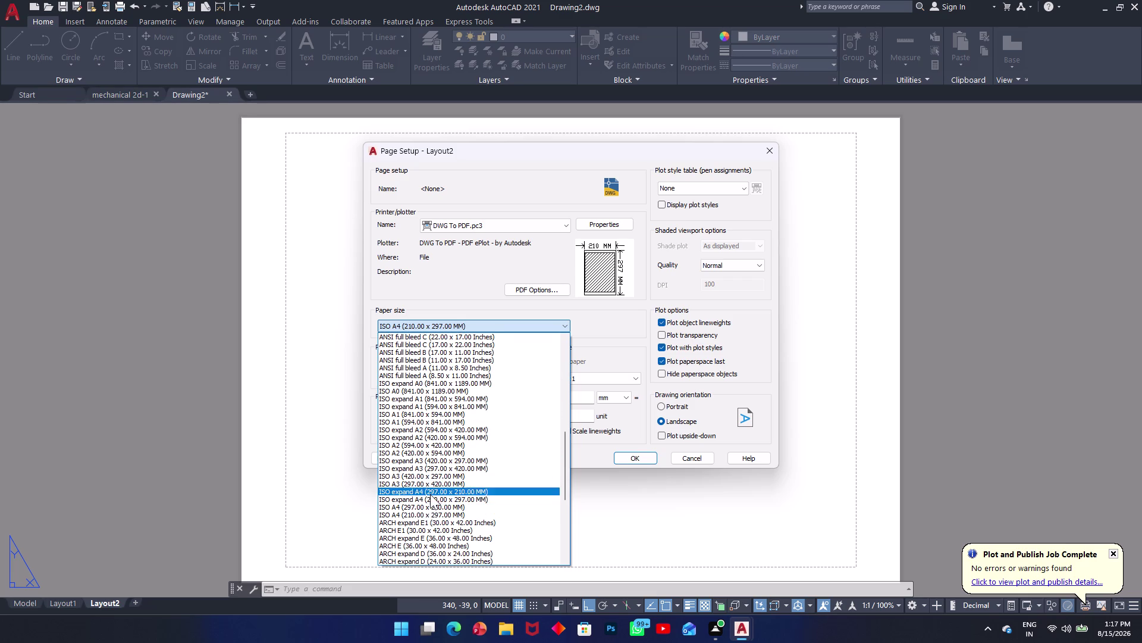
scroll(down, 3)
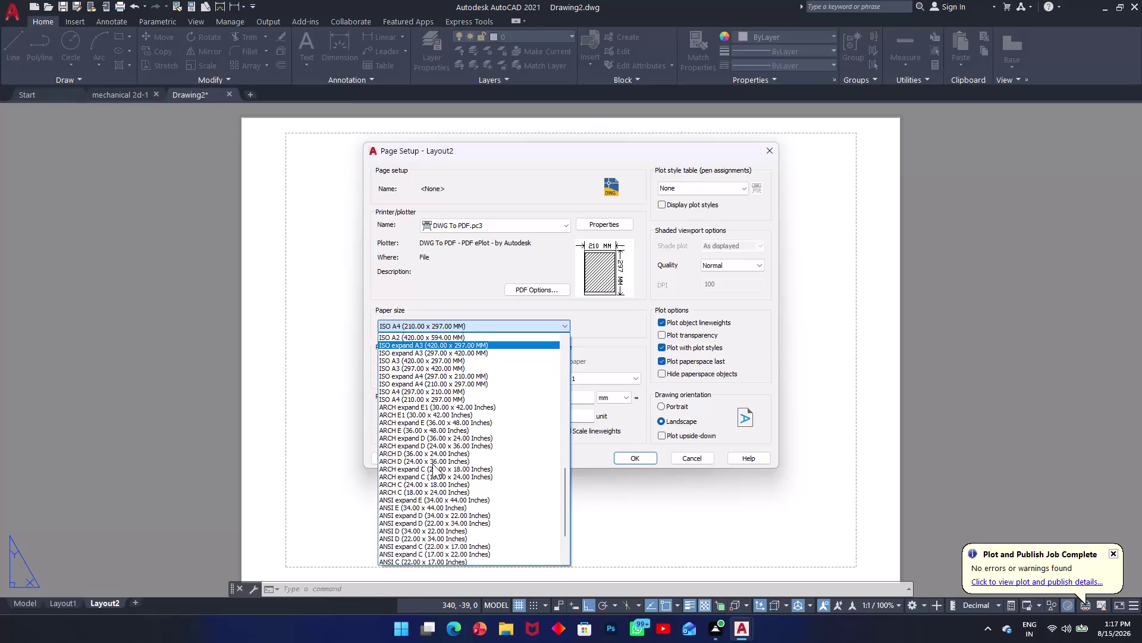
scroll(down, 3)
scroll(up, 3)
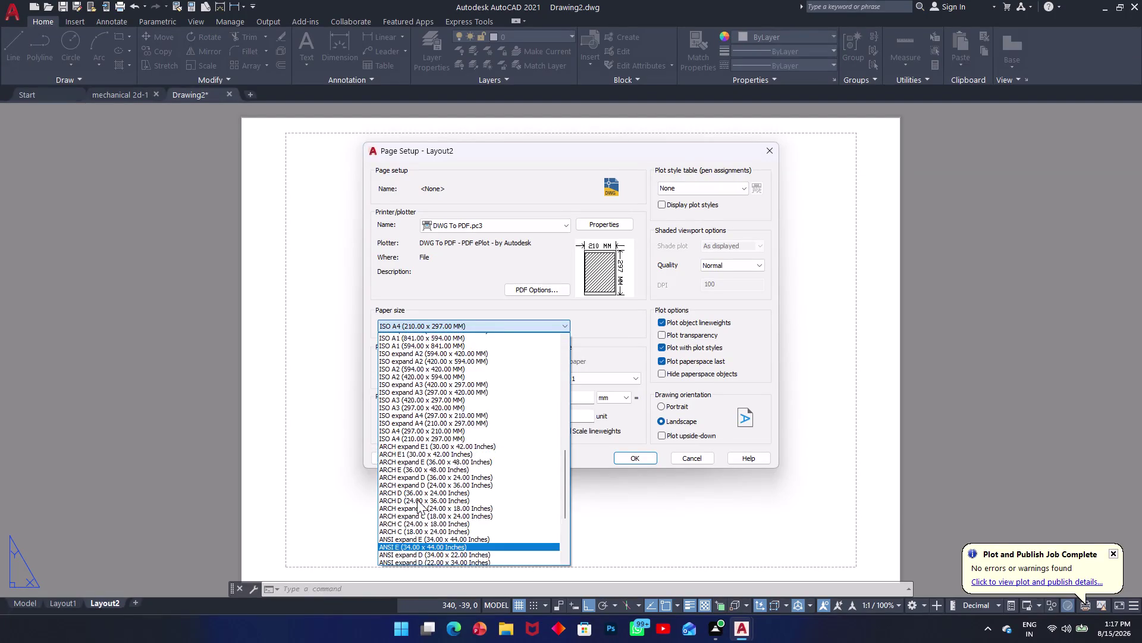
scroll(up, 3)
scroll(up, 3)
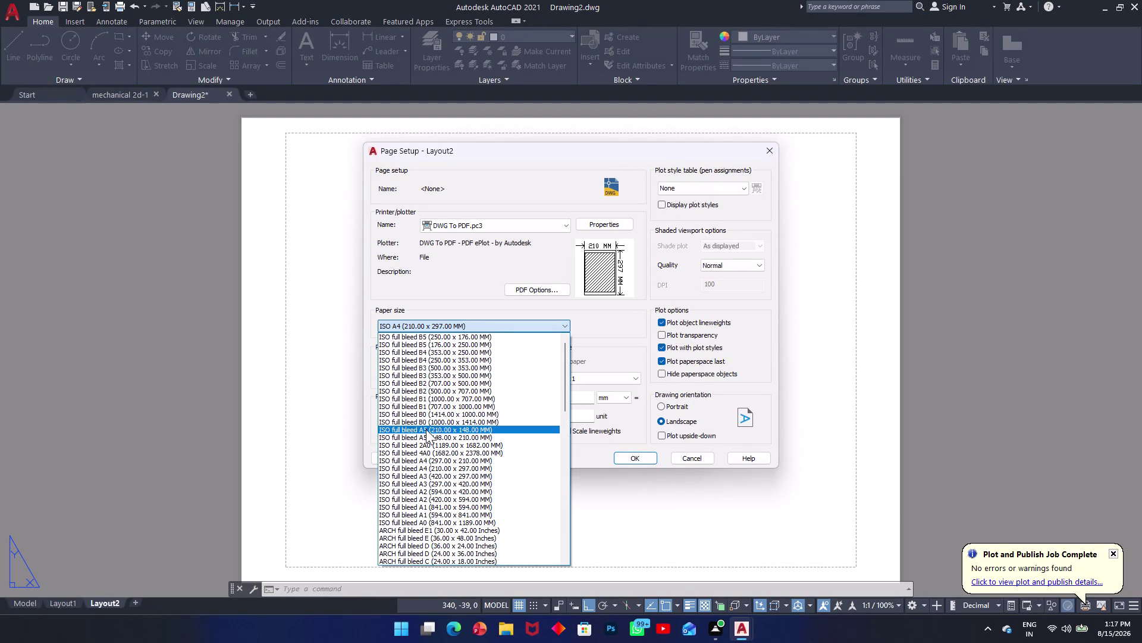
click(424, 458)
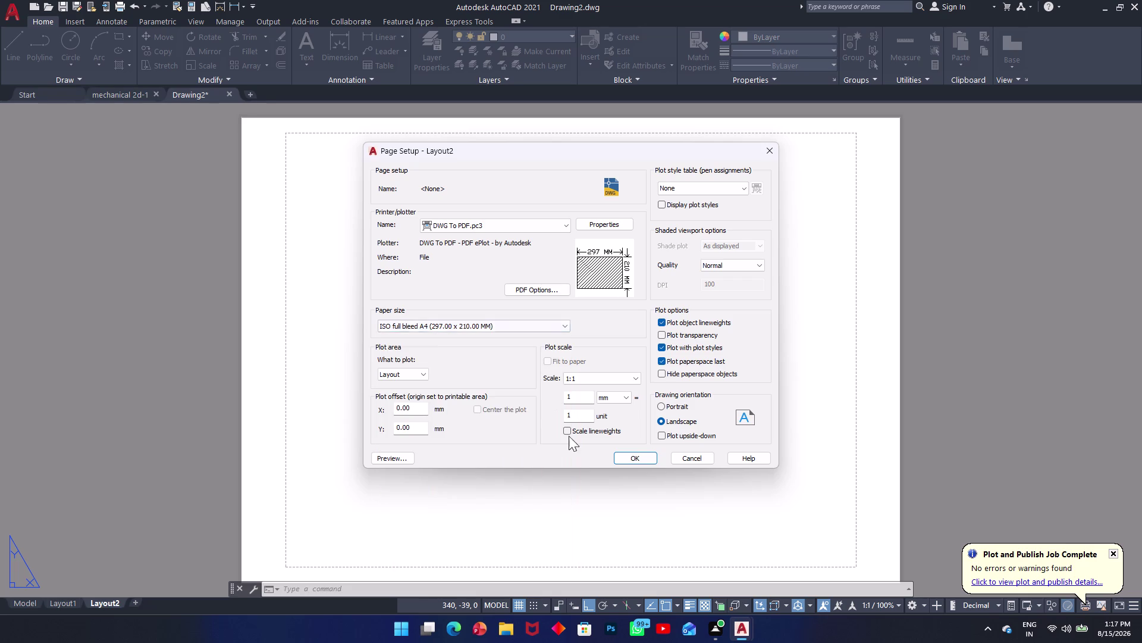
click(636, 462)
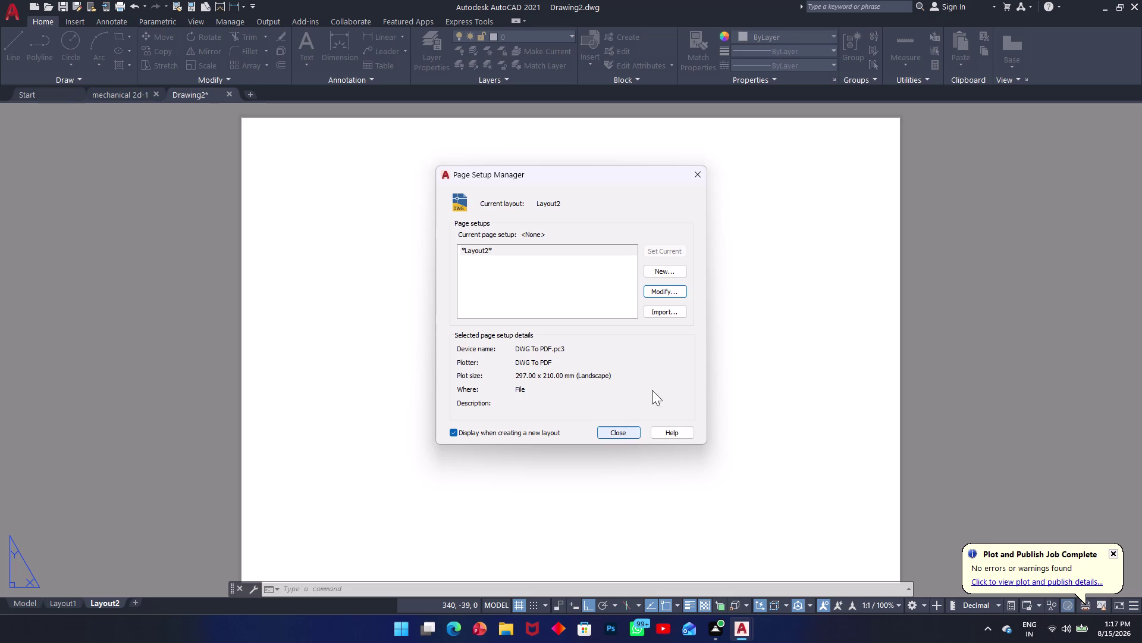
click(628, 433)
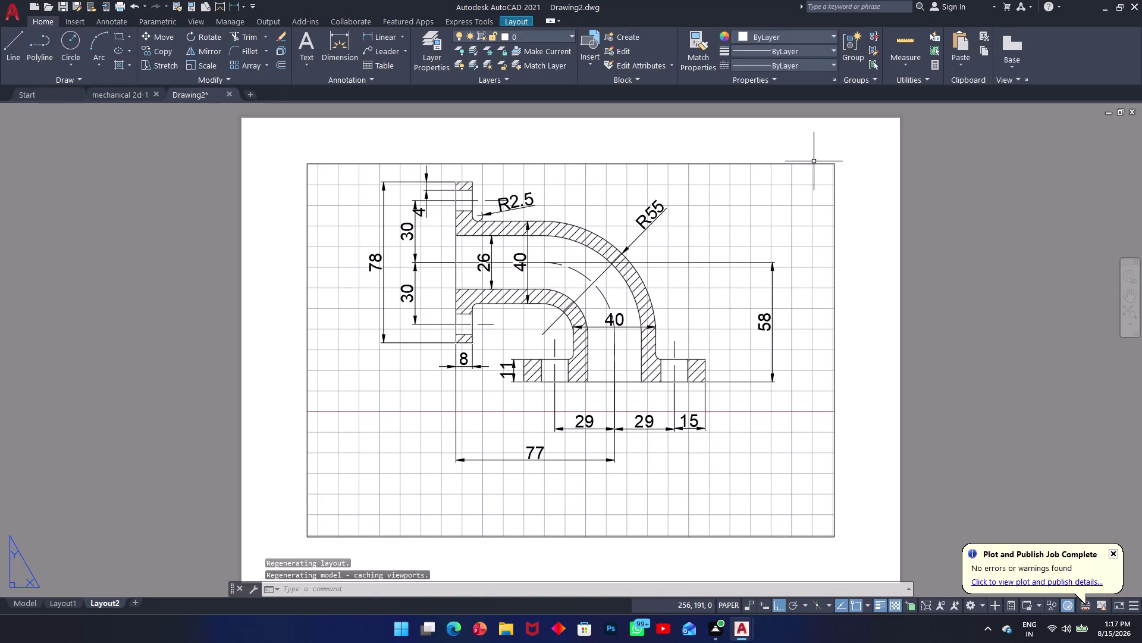
Erase the existing viewport from Layout2.
drag(838, 159, 832, 163)
click(769, 211)
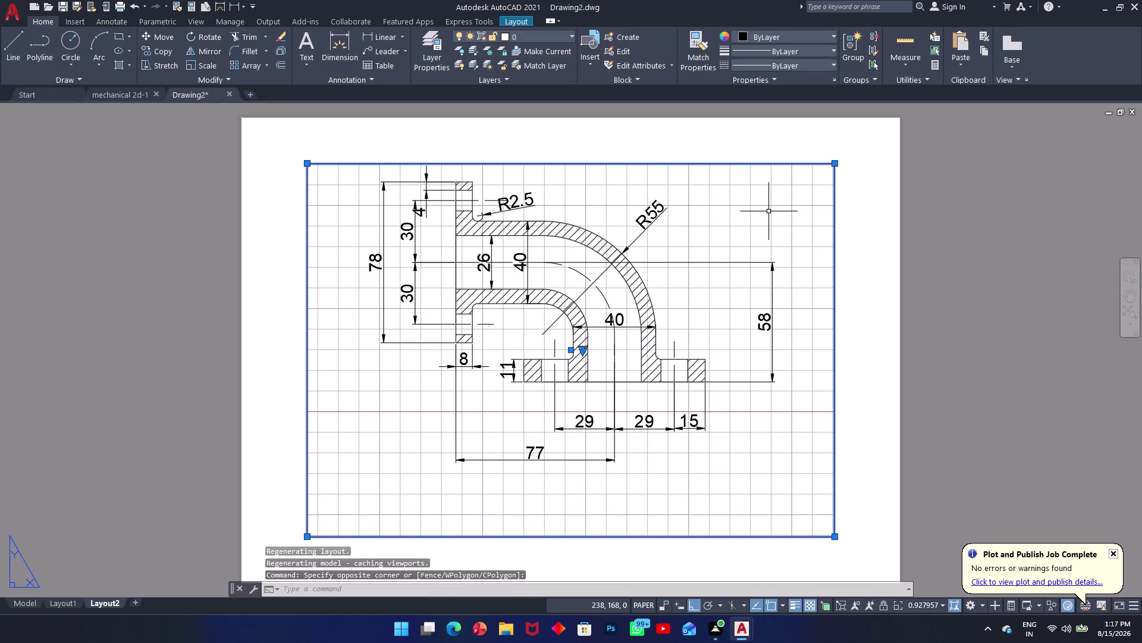
key(Delete)
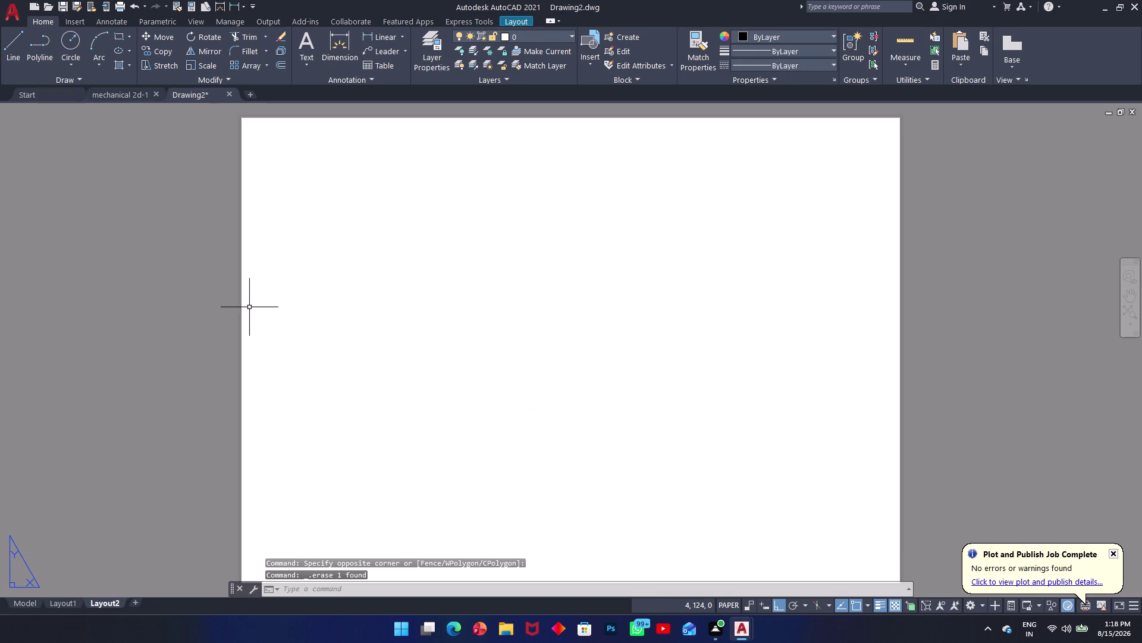
Start a new MV viewport with its first corner near the sheet's top-left.
text(mv)
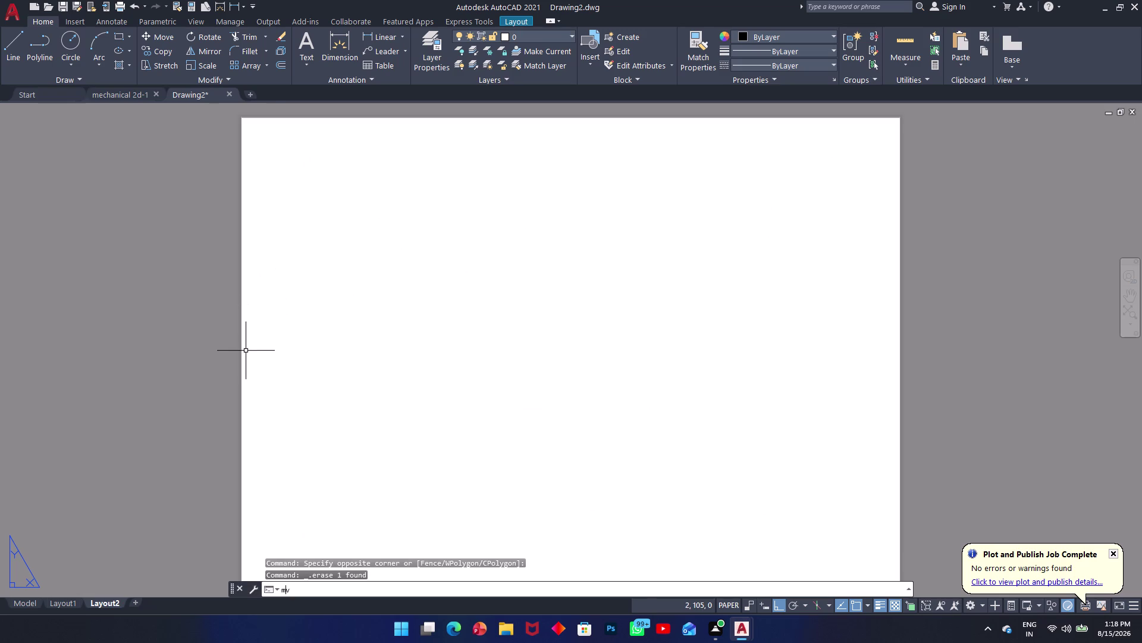
key(space)
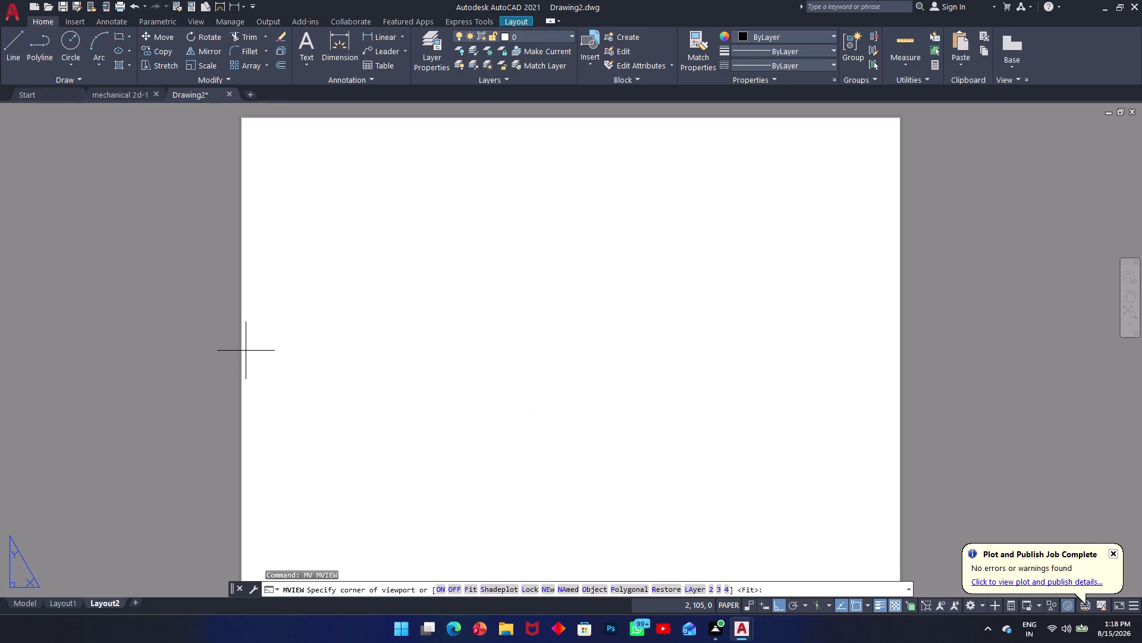
click(250, 127)
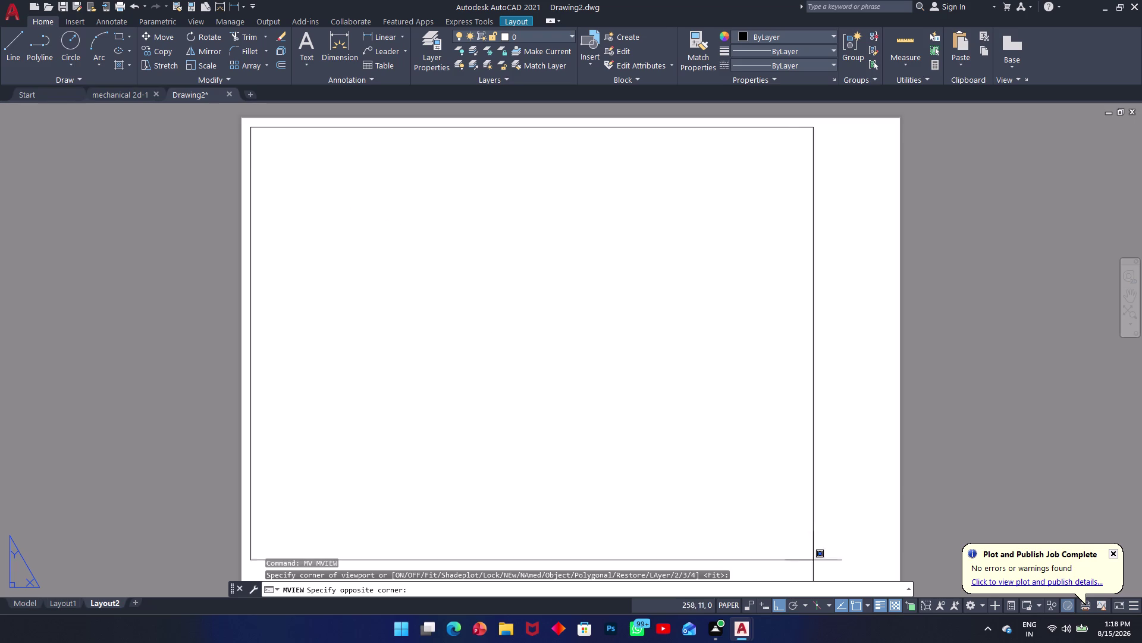
Complete the new viewport with its opposite corner at the sheet's lower right.
middle_drag(870, 573, 849, 463)
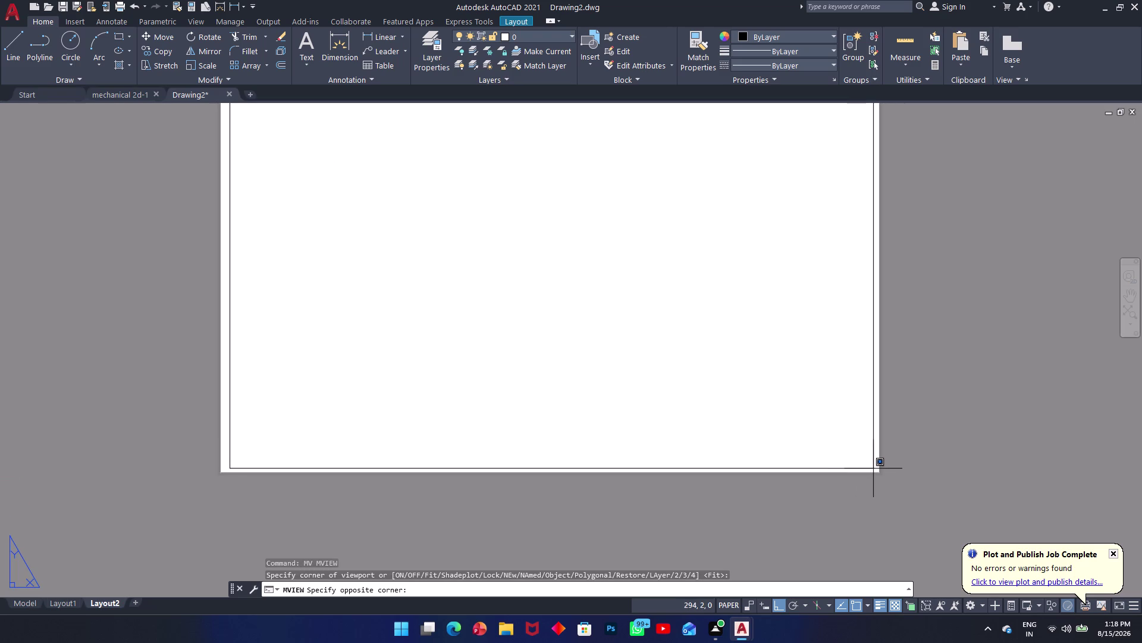
click(866, 461)
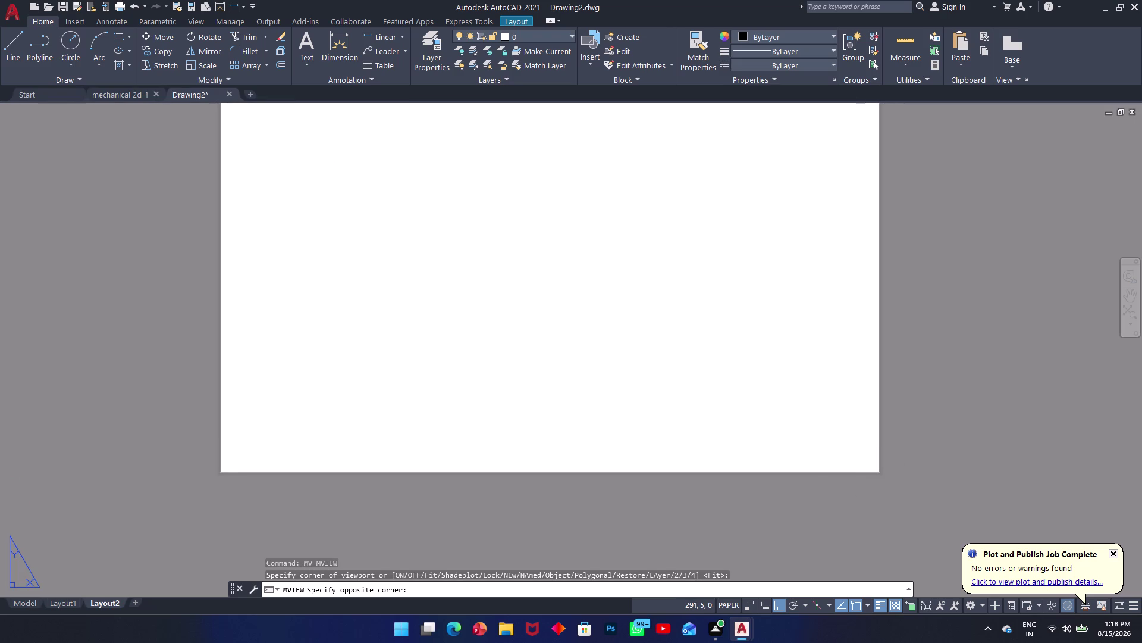
middle_drag(733, 411, 770, 515)
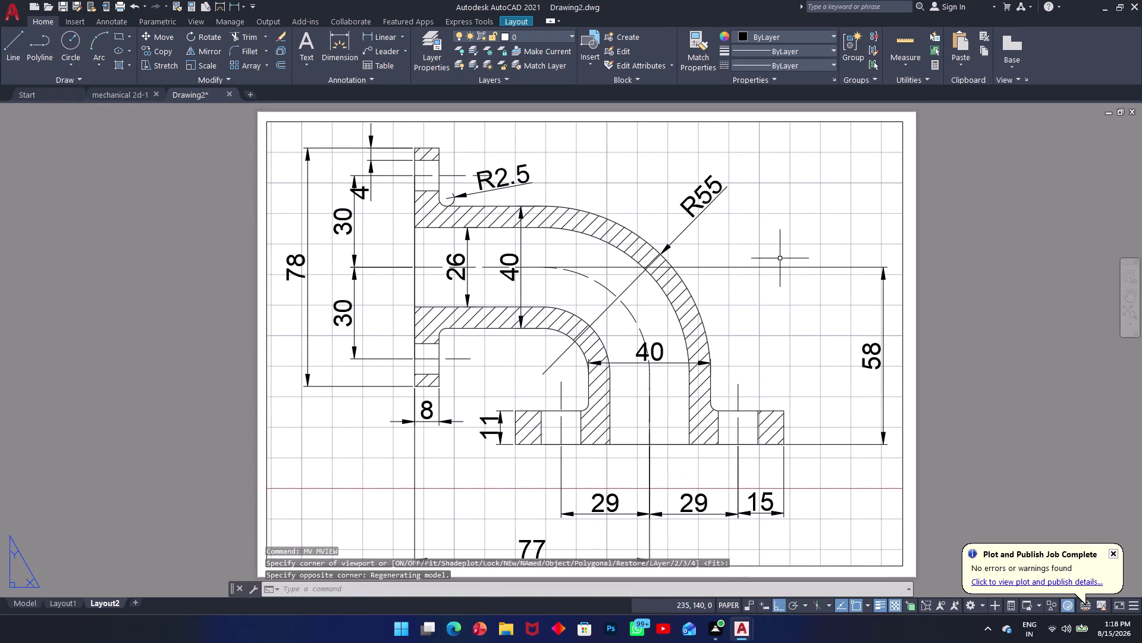
Turn off the grid inside the viewport and begin plotting a single sheet.
double_click(780, 245)
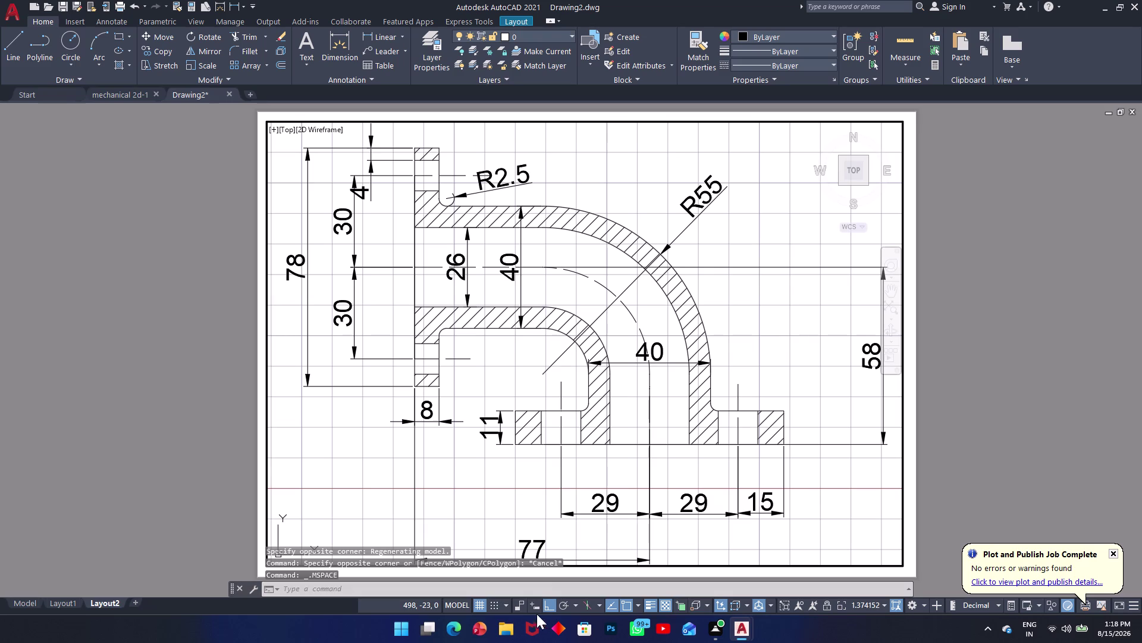
click(480, 607)
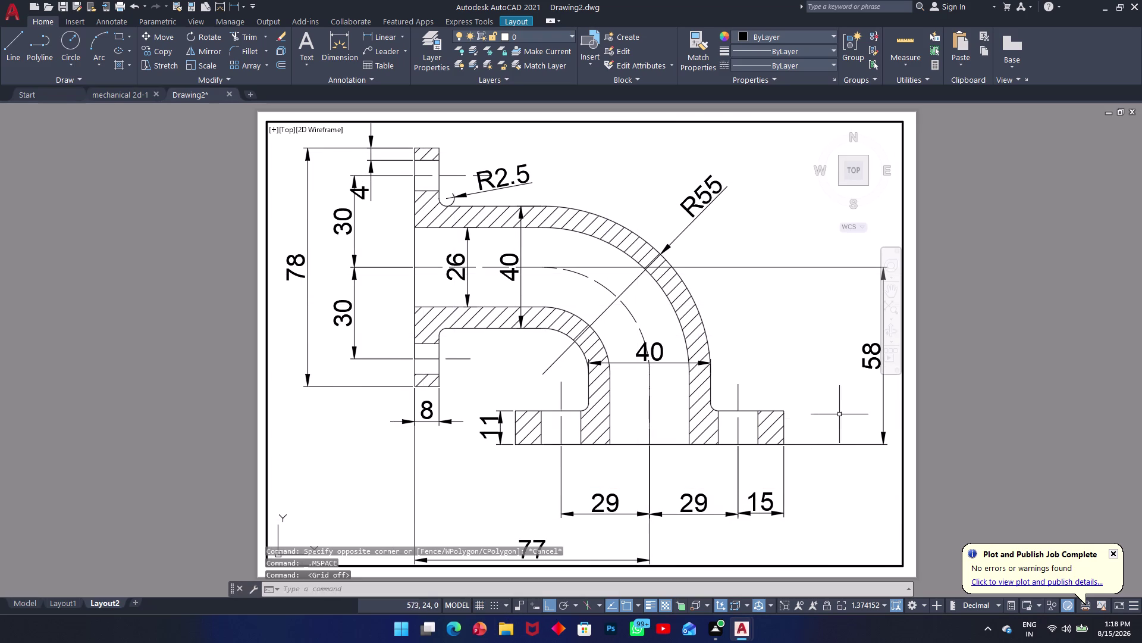
click(967, 413)
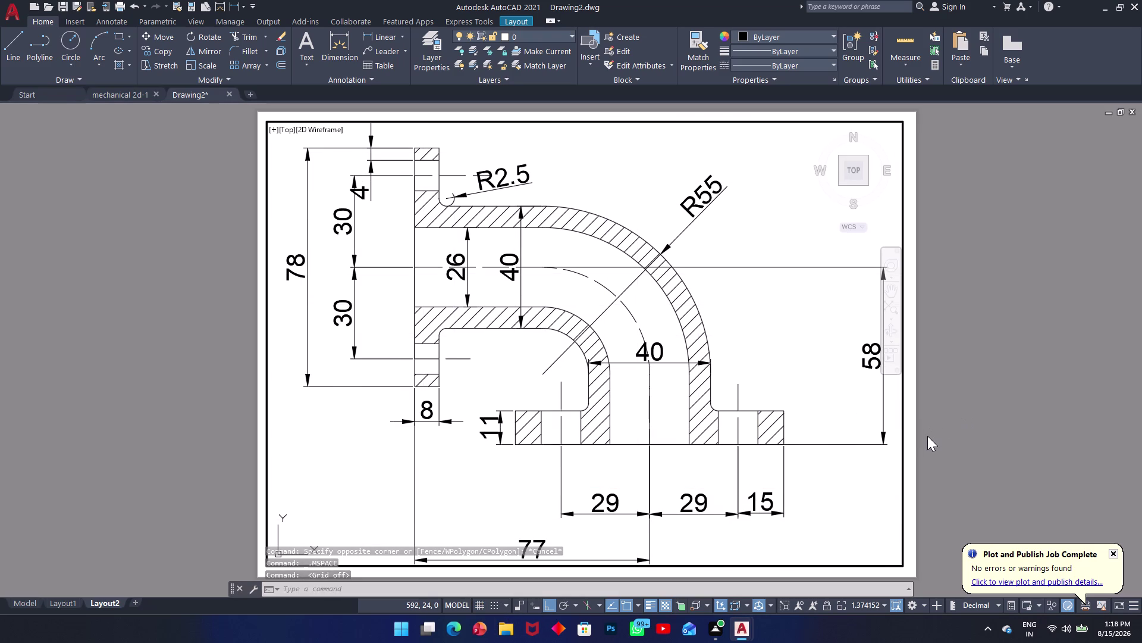
click(928, 436)
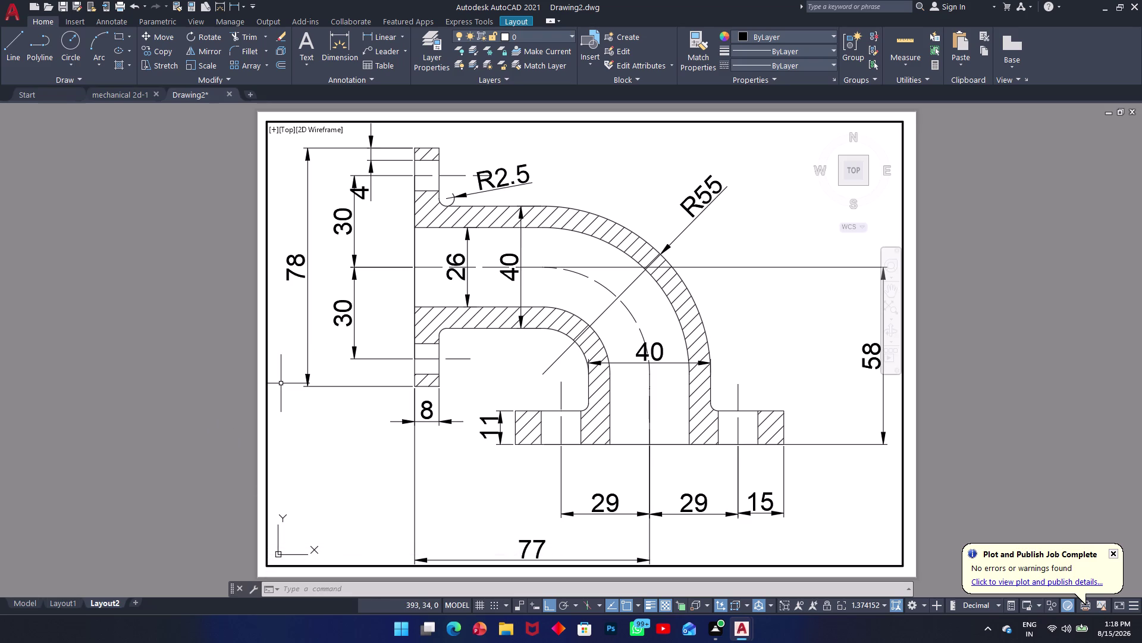
key(ctrl+p)
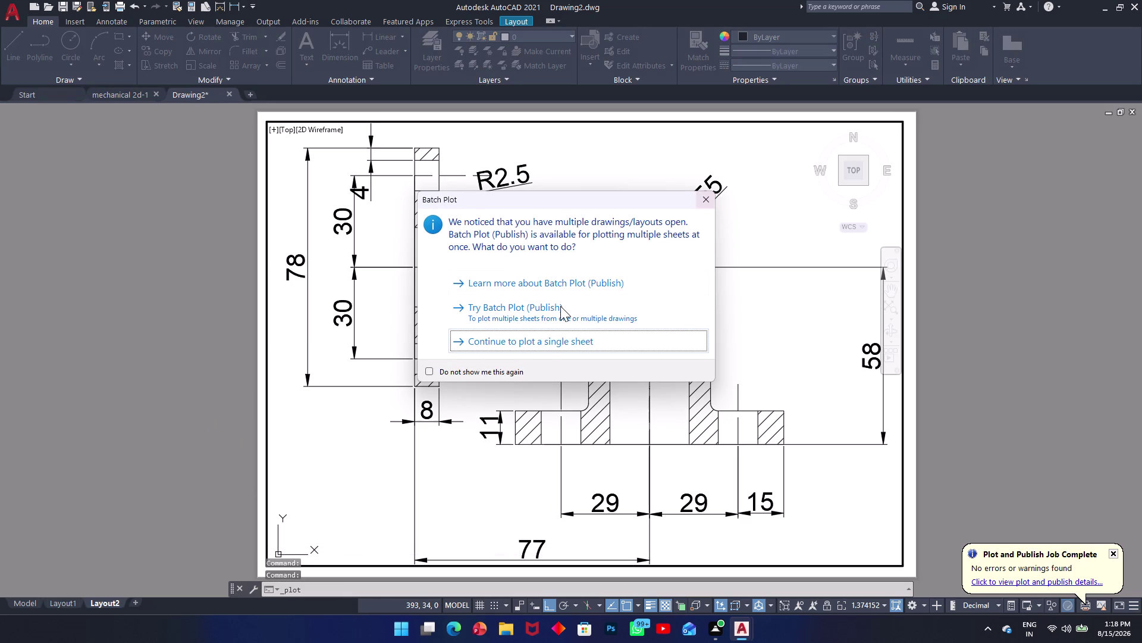
click(543, 343)
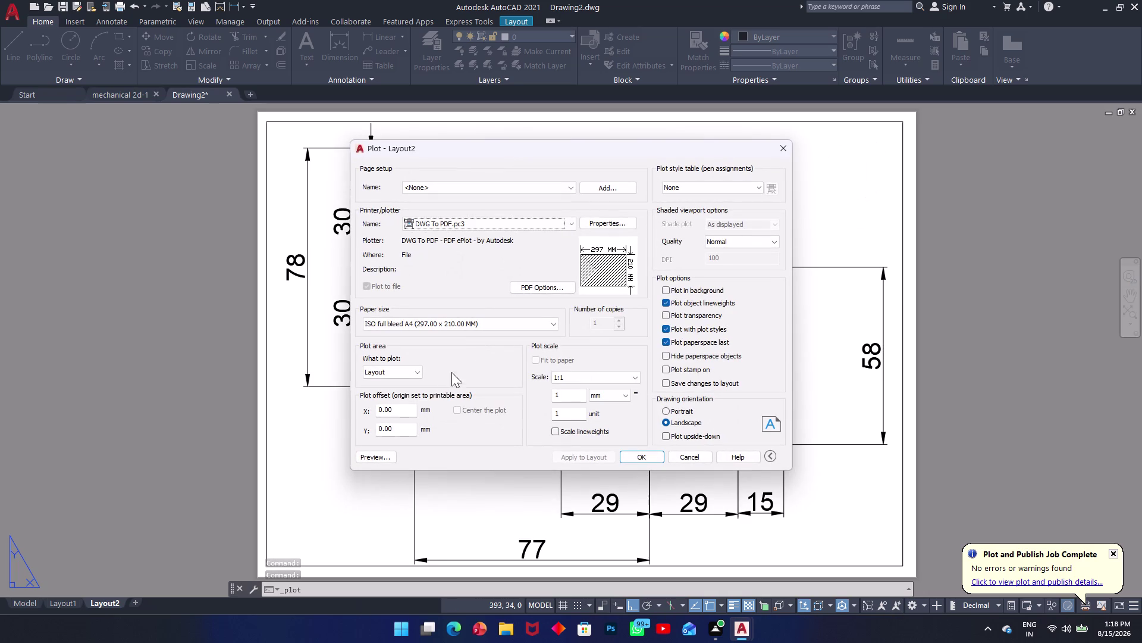
Preview the Layout2 plot, then close the preview.
click(379, 465)
click(378, 457)
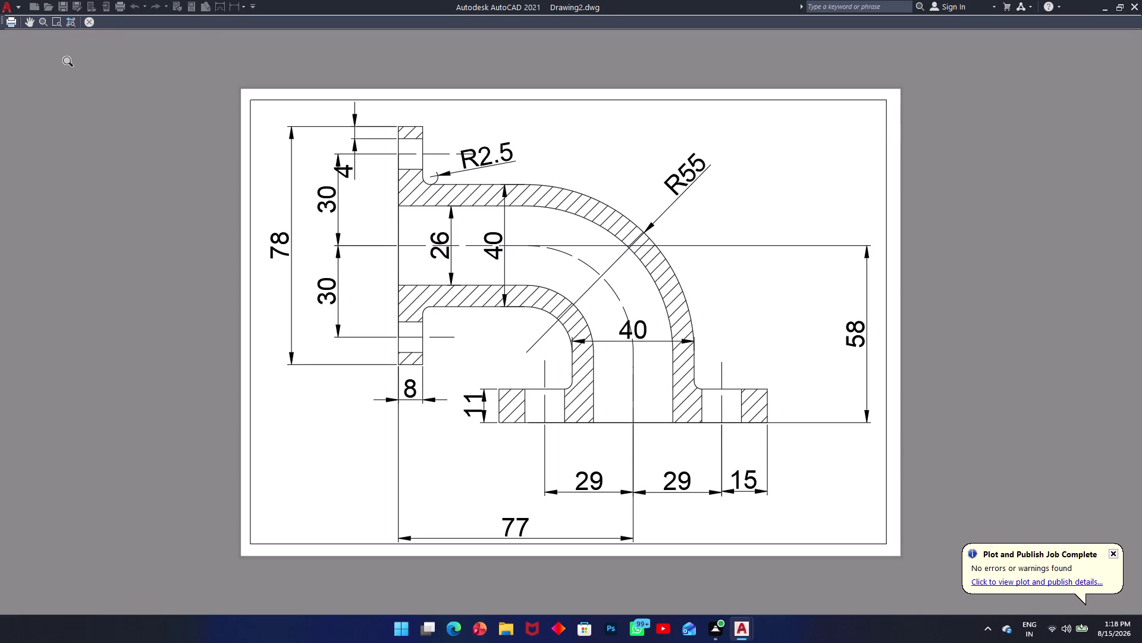
click(92, 22)
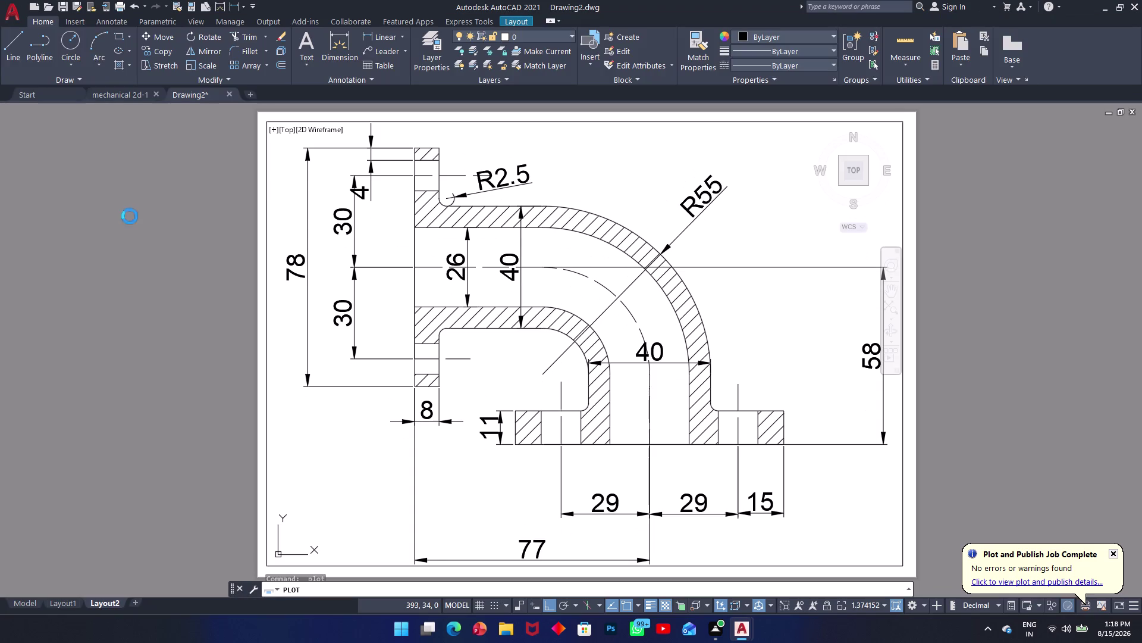
Dismiss the paper size and missing plot device warnings, then restart plotting.
key(ctrl+p)
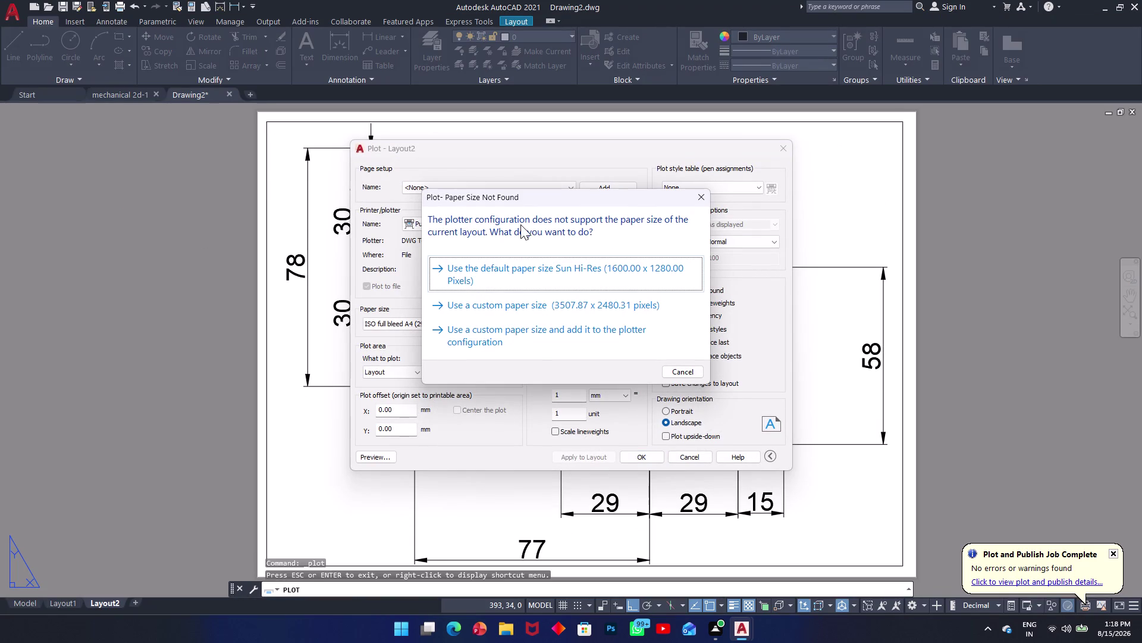
click(698, 194)
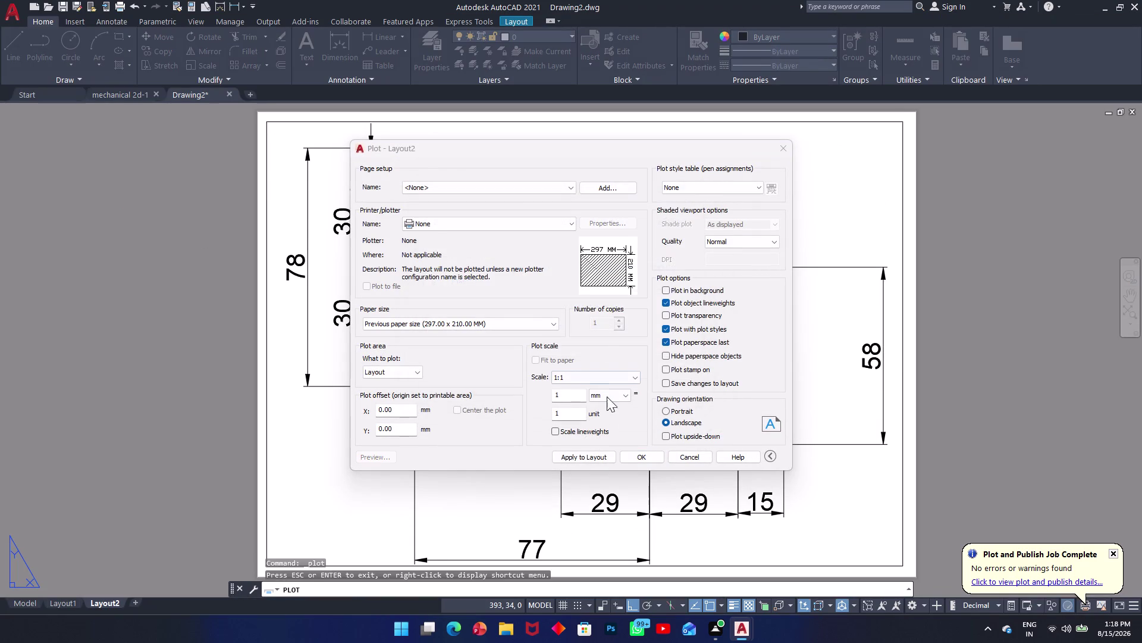
click(642, 457)
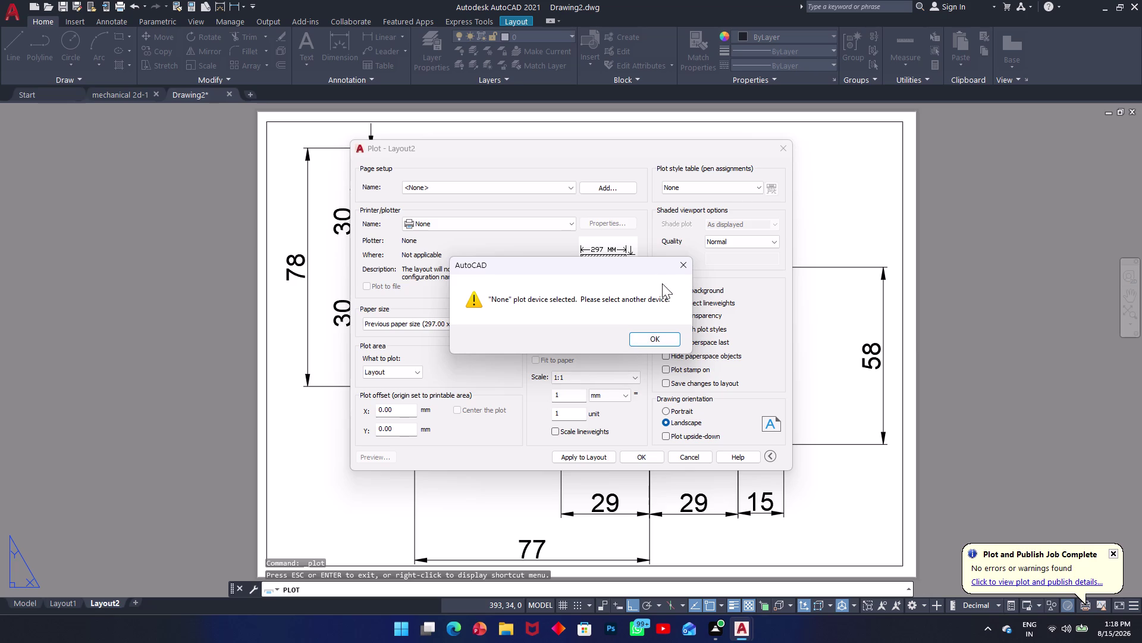
click(686, 262)
click(653, 455)
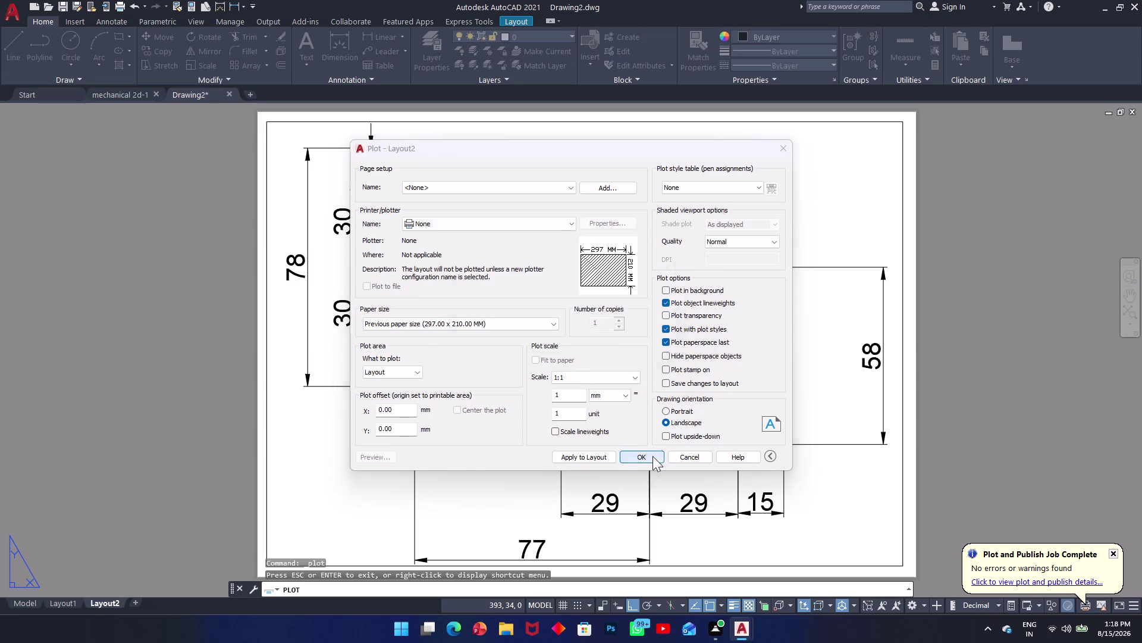
click(641, 336)
click(773, 154)
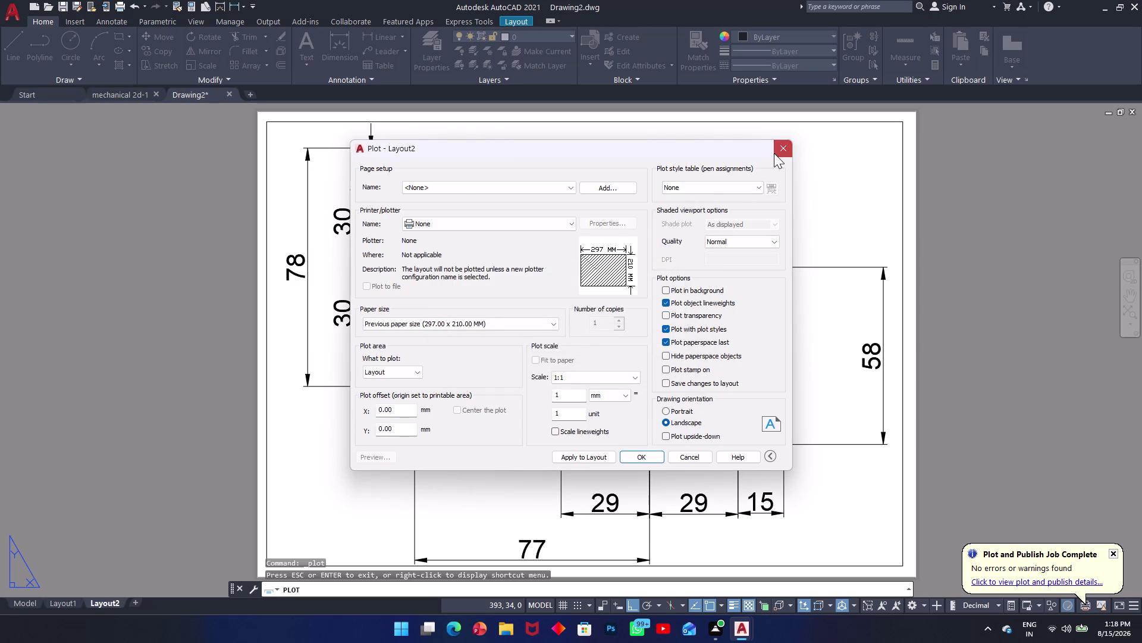
key(ctrl+p)
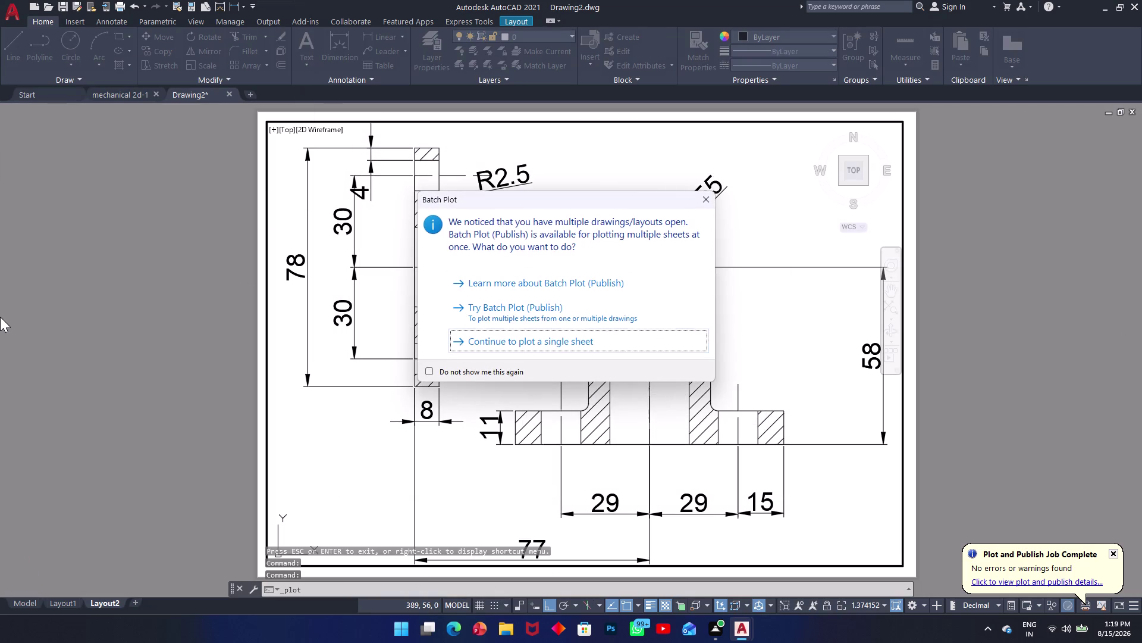
Plot a single sheet of Layout2 to PDF using DWG To PDF on A4.
click(506, 347)
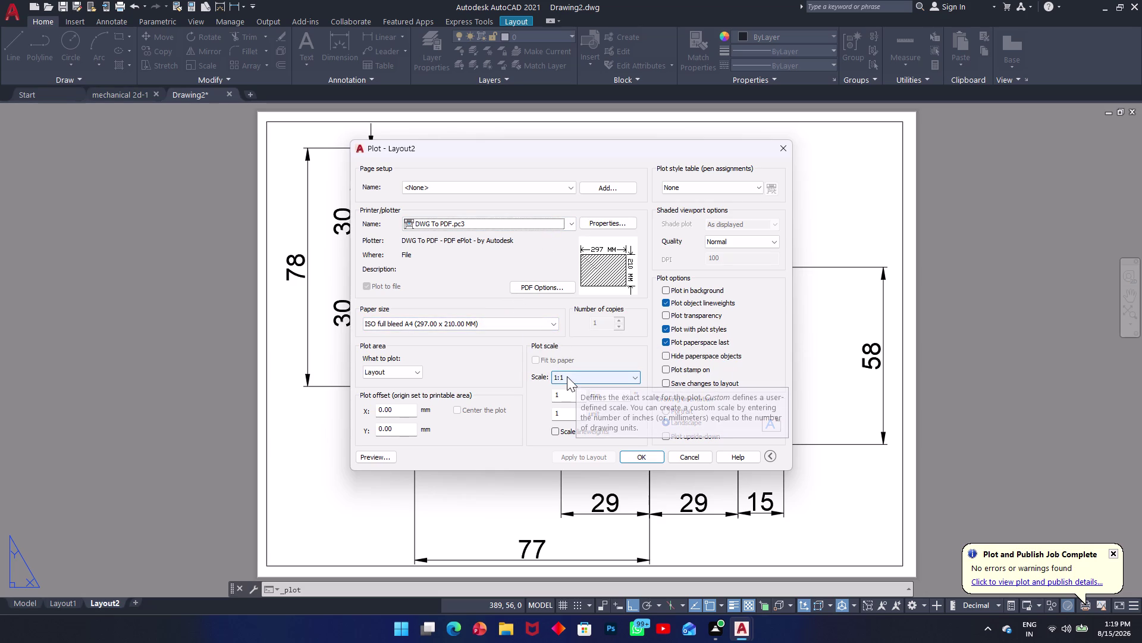
click(633, 457)
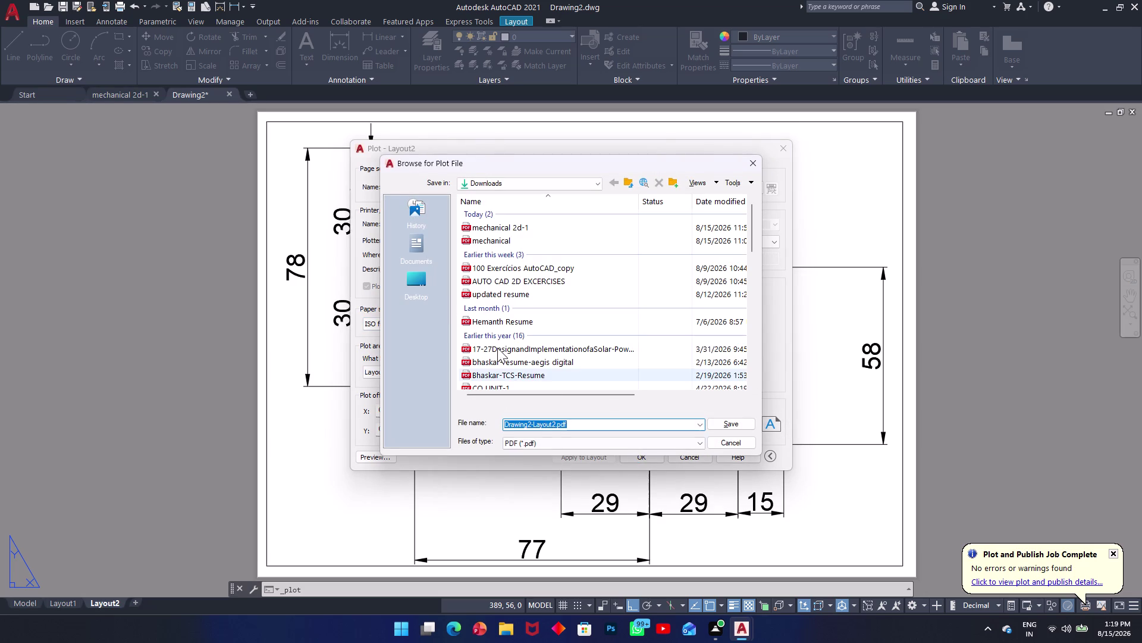
click(420, 259)
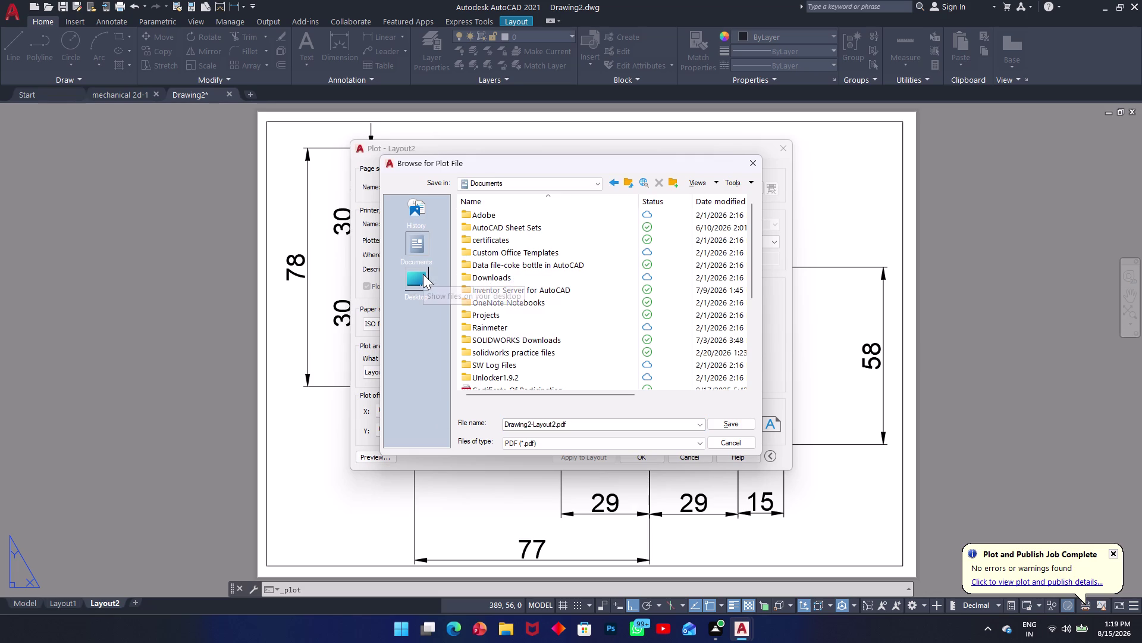
Save the PDF plot as 'mechanical 2d-2' in the Downloads folder.
double_click(420, 280)
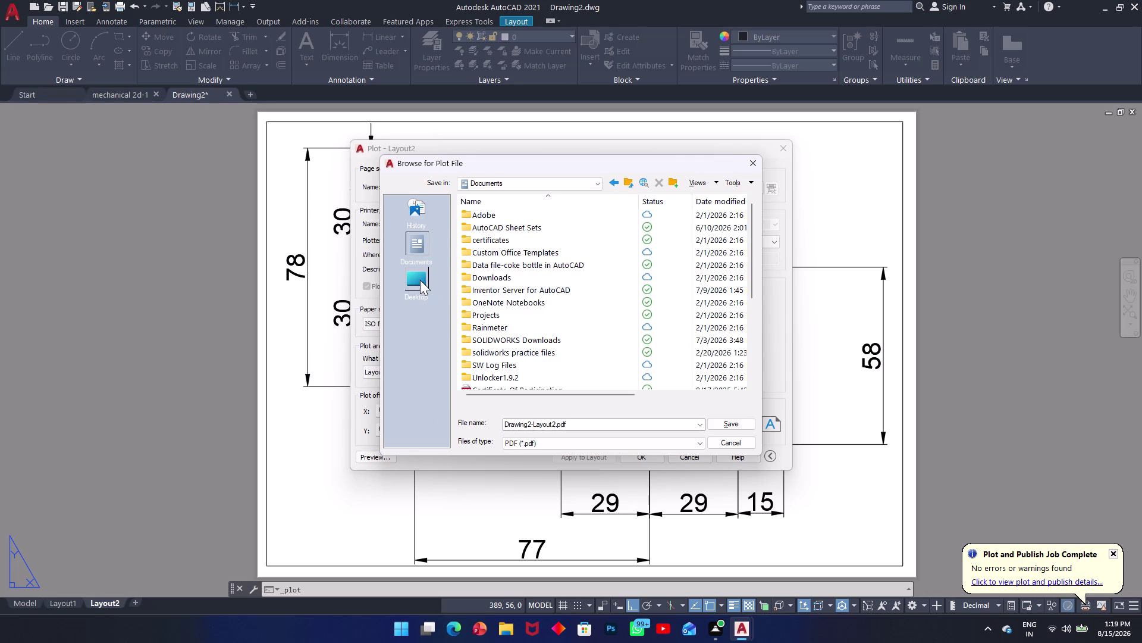
double_click(484, 280)
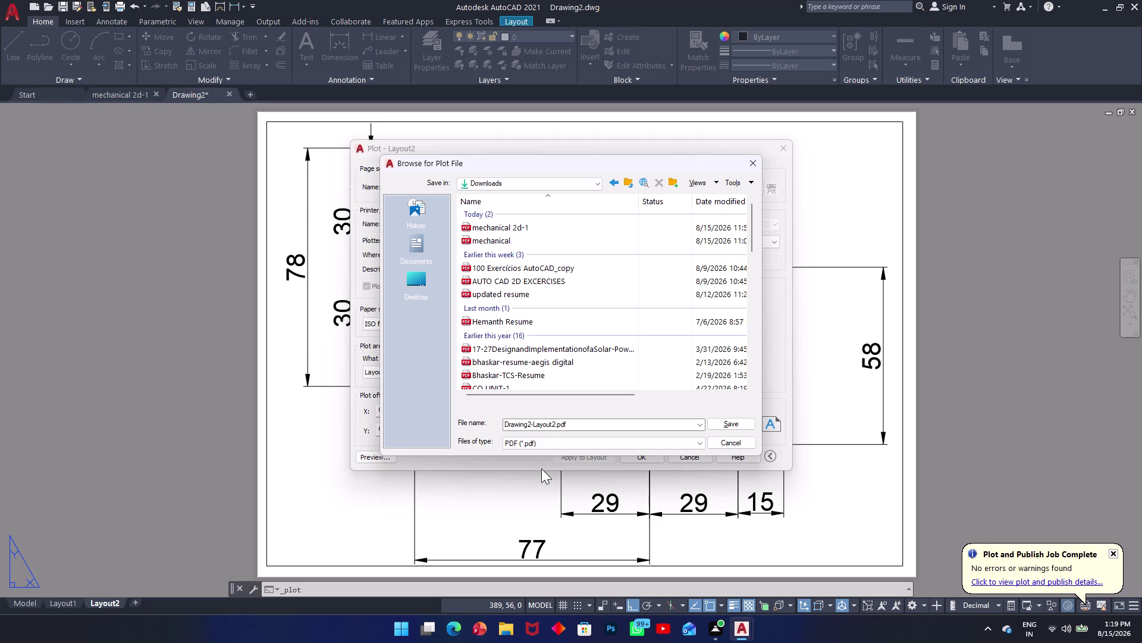
drag(575, 426, 488, 426)
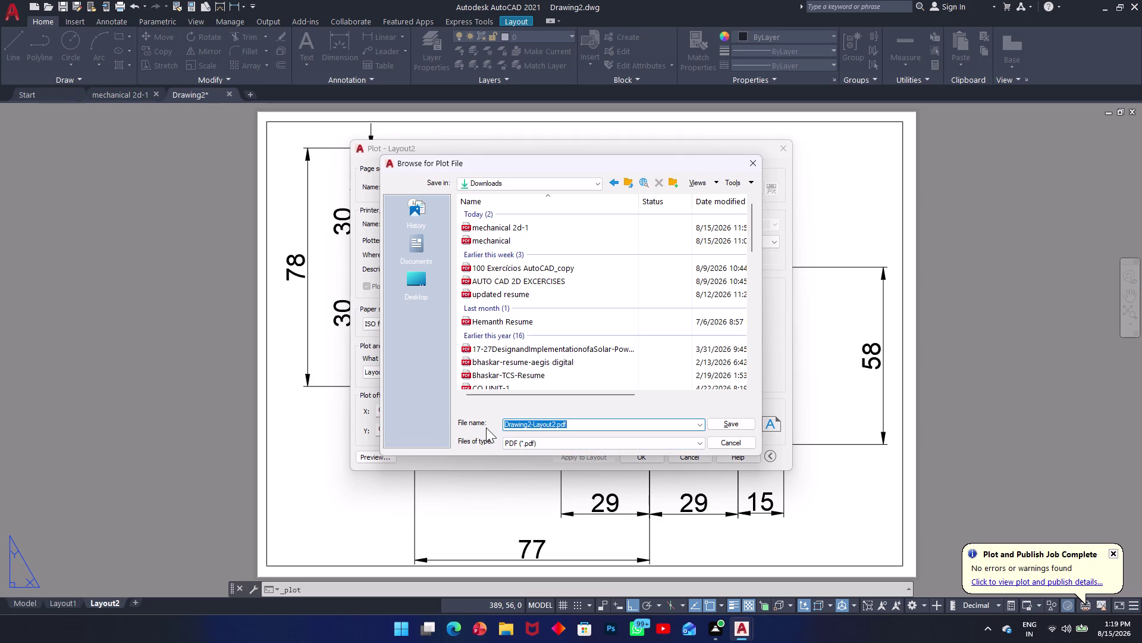
key(BackSpace)
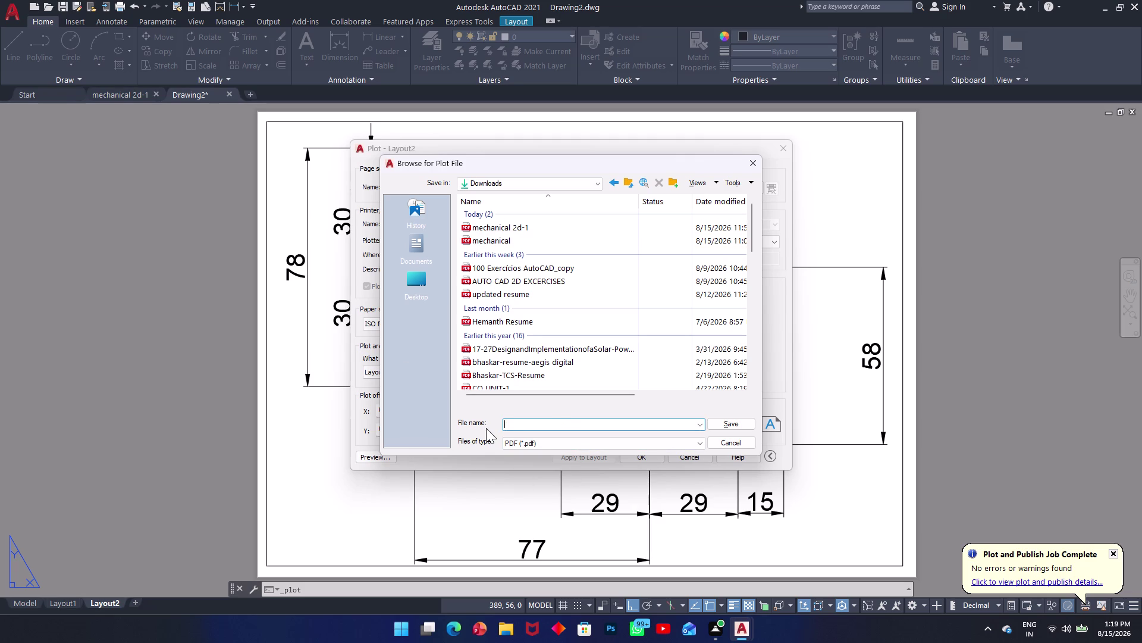
text(me)
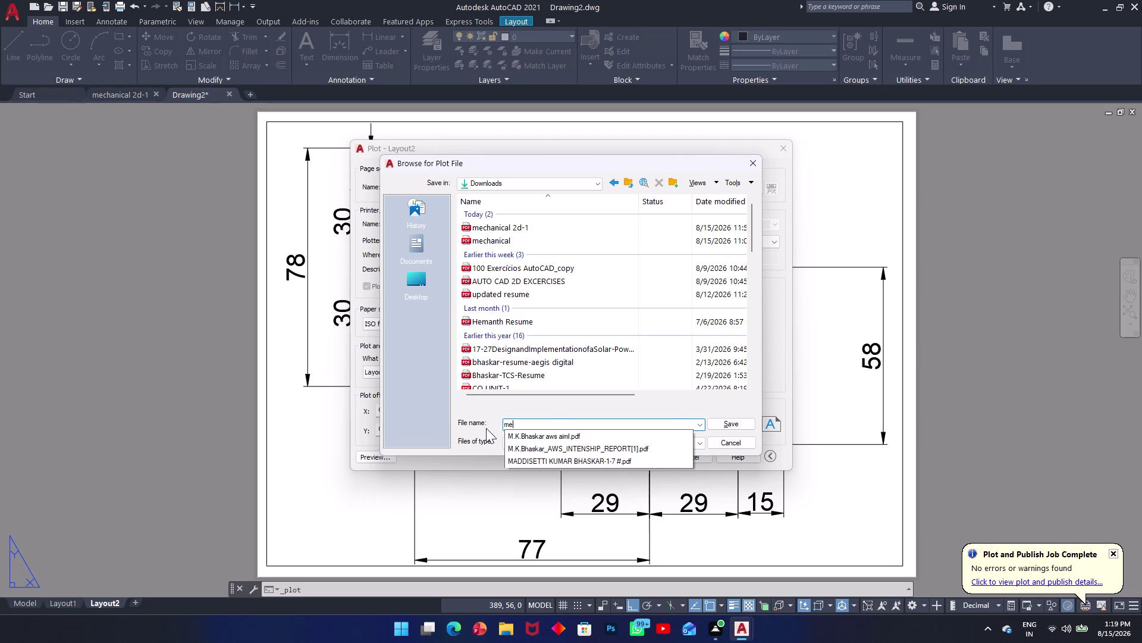
text(chani)
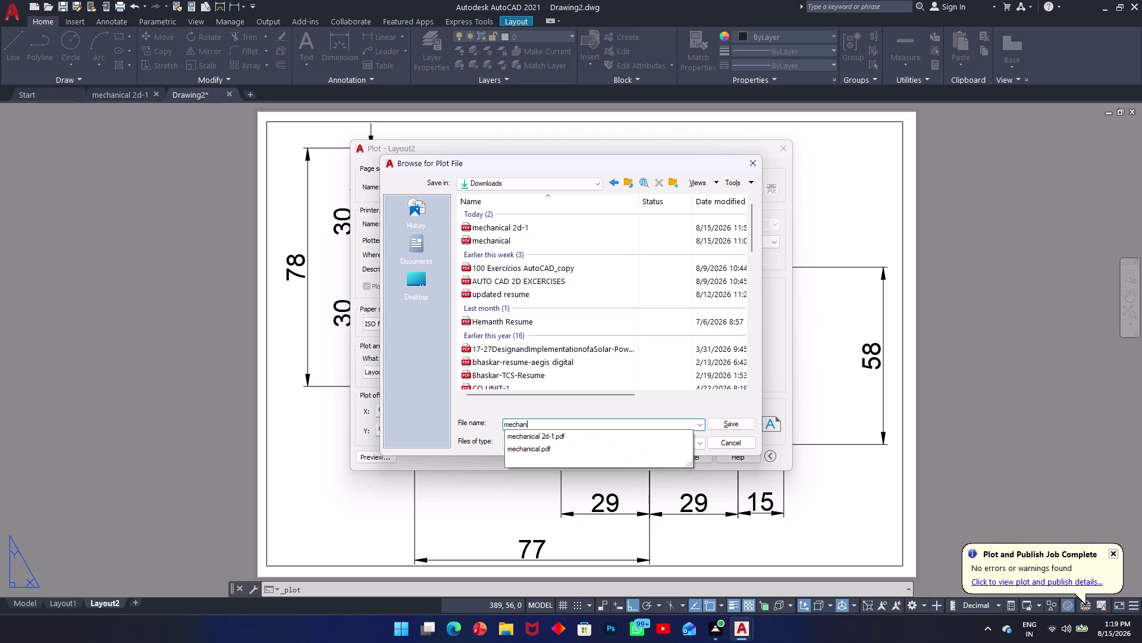
text(v)
key(BackSpace)
text(cal)
key(space)
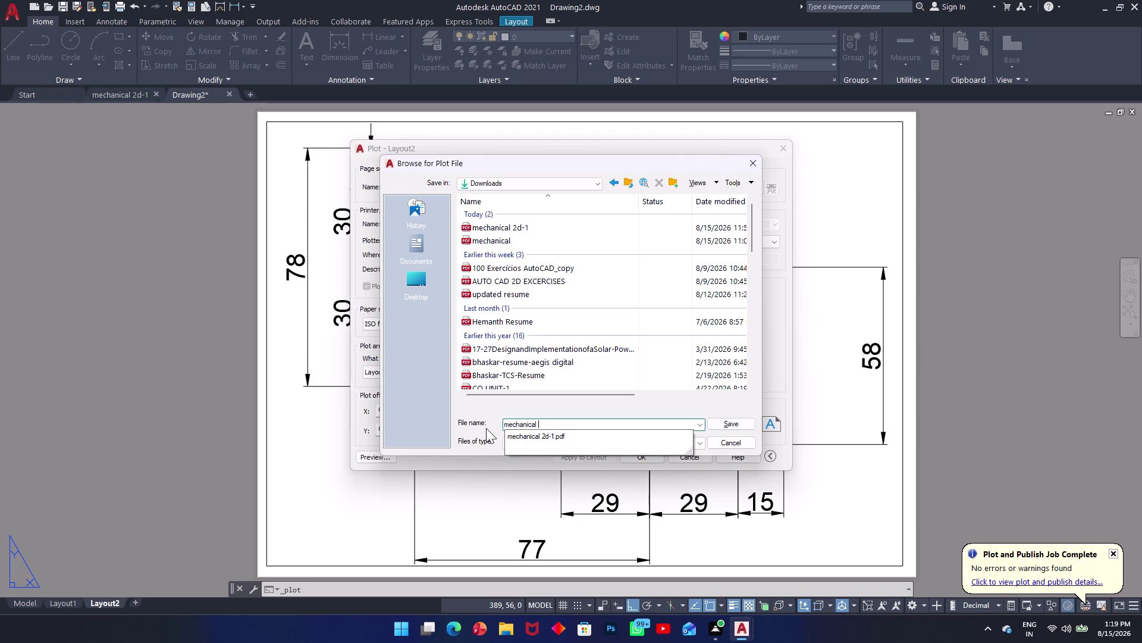
text(2d)
key(minus)
key(2)
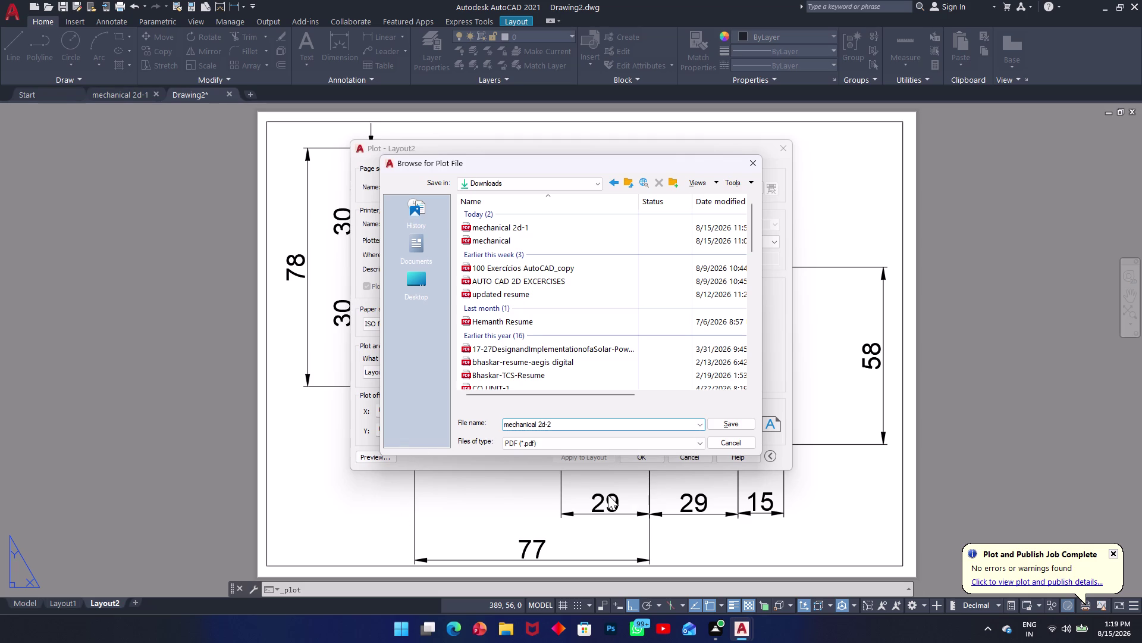
click(732, 423)
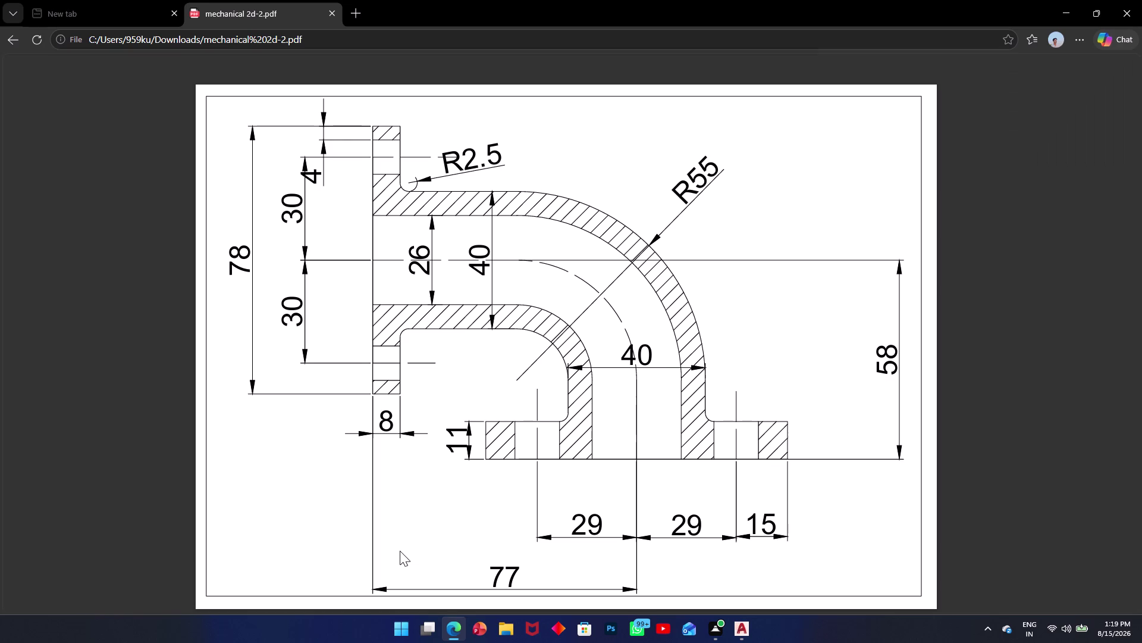
Close the mechanical 2d-2.pdf view in Edge and return to AutoCAD.
click(1122, 21)
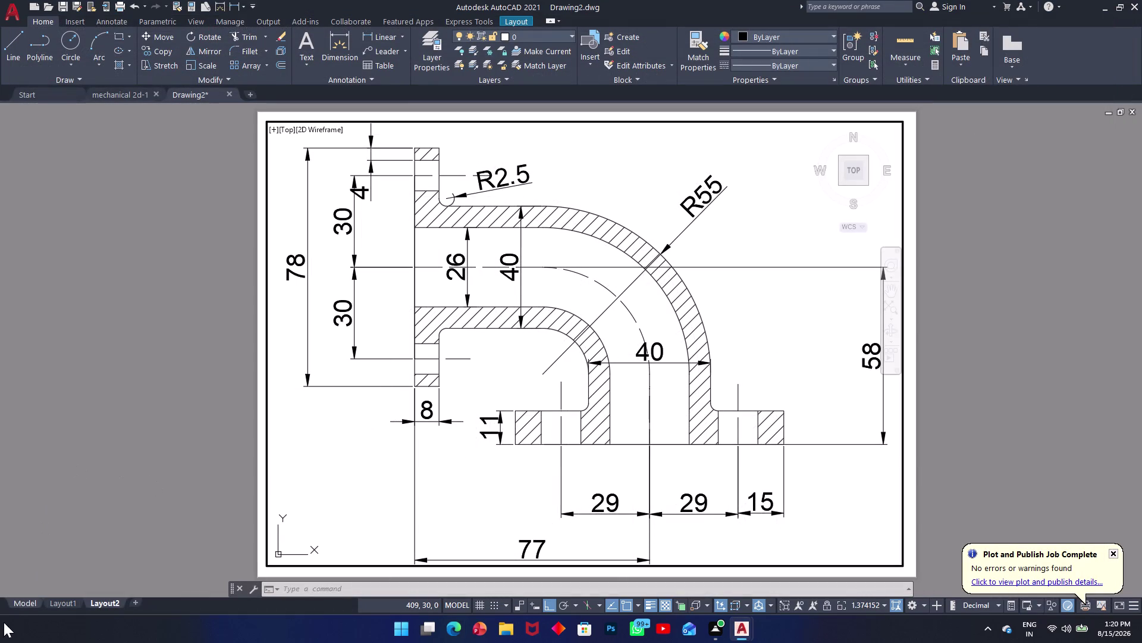
Switch back to model space and begin saving the drawing.
click(17, 609)
click(21, 605)
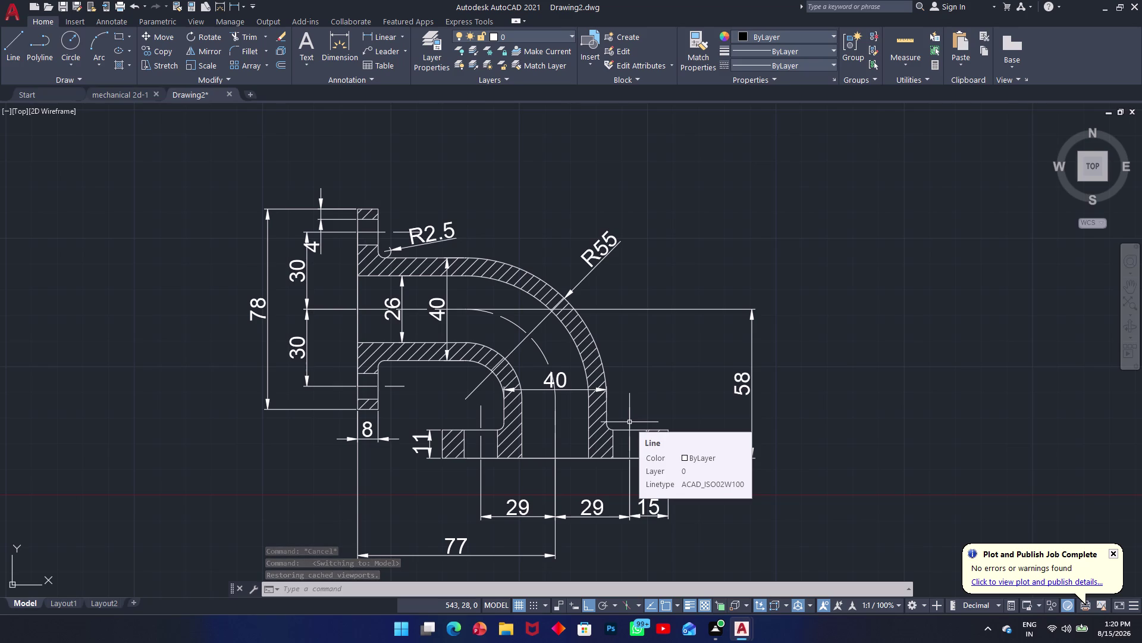
click(882, 261)
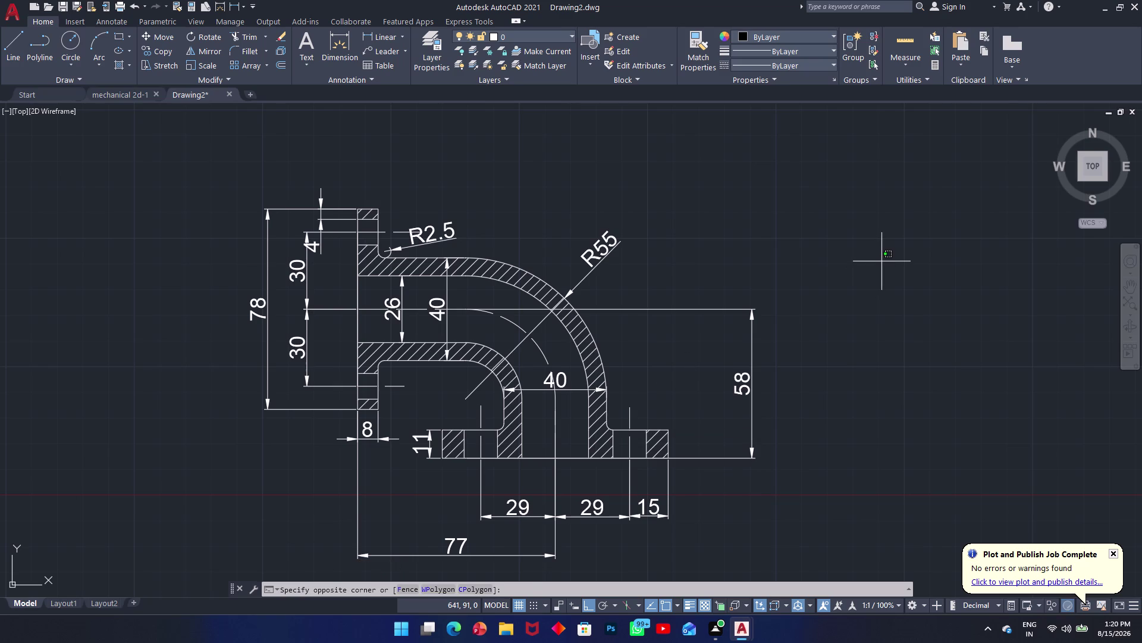
key(ctrl+s)
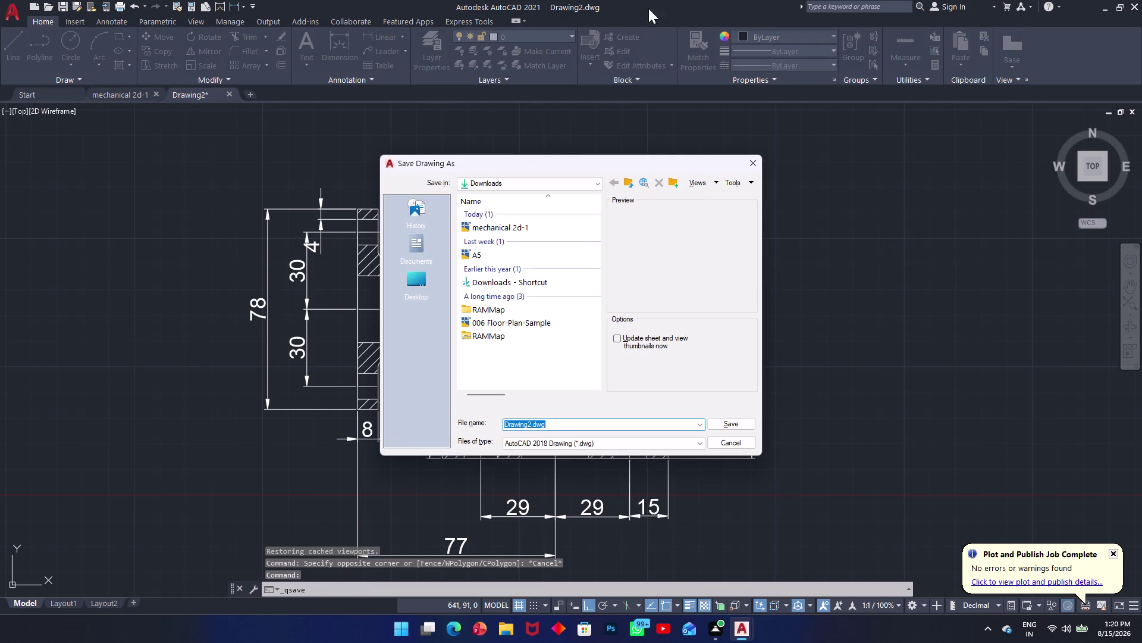
Save the drawing as 'mechanical 2d-2' DWG in the Downloads folder.
click(421, 277)
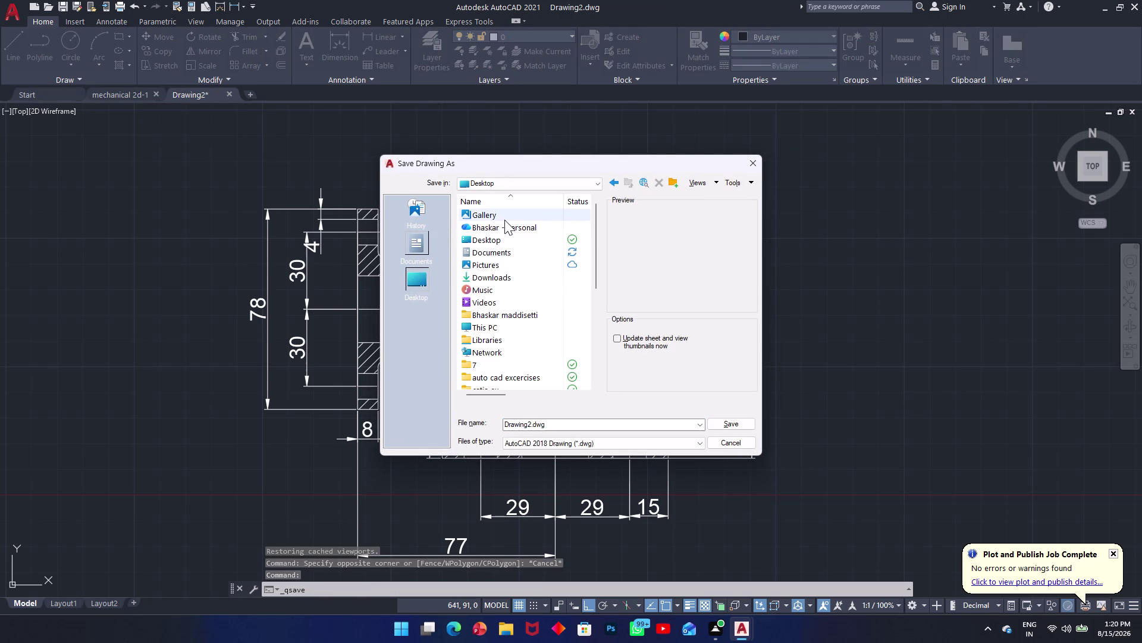
click(481, 276)
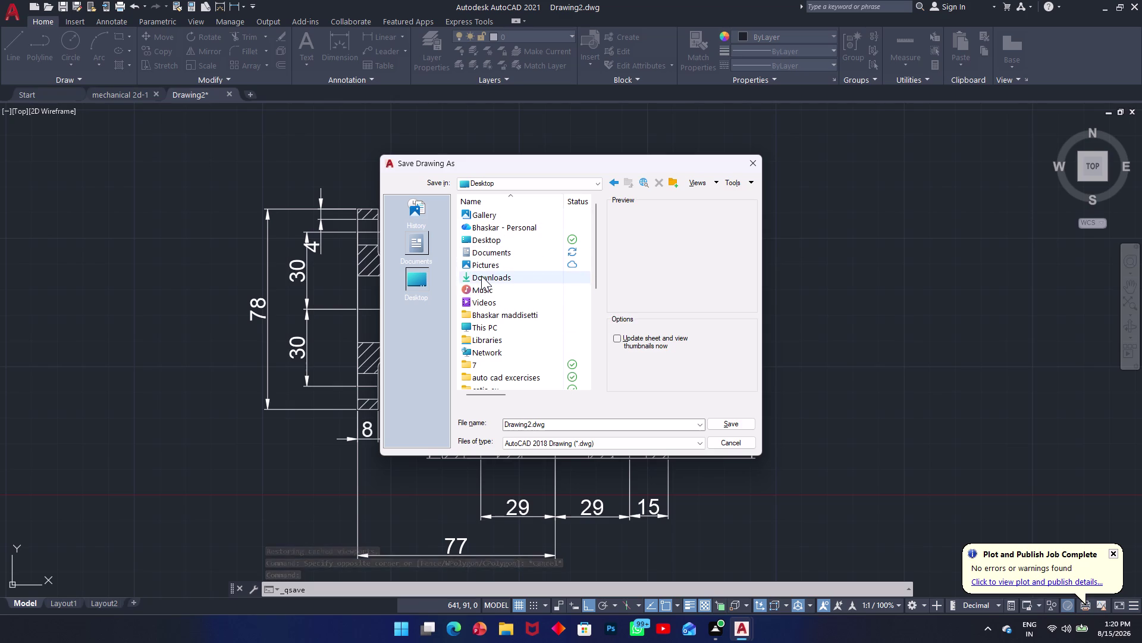
click(482, 275)
double_click(481, 275)
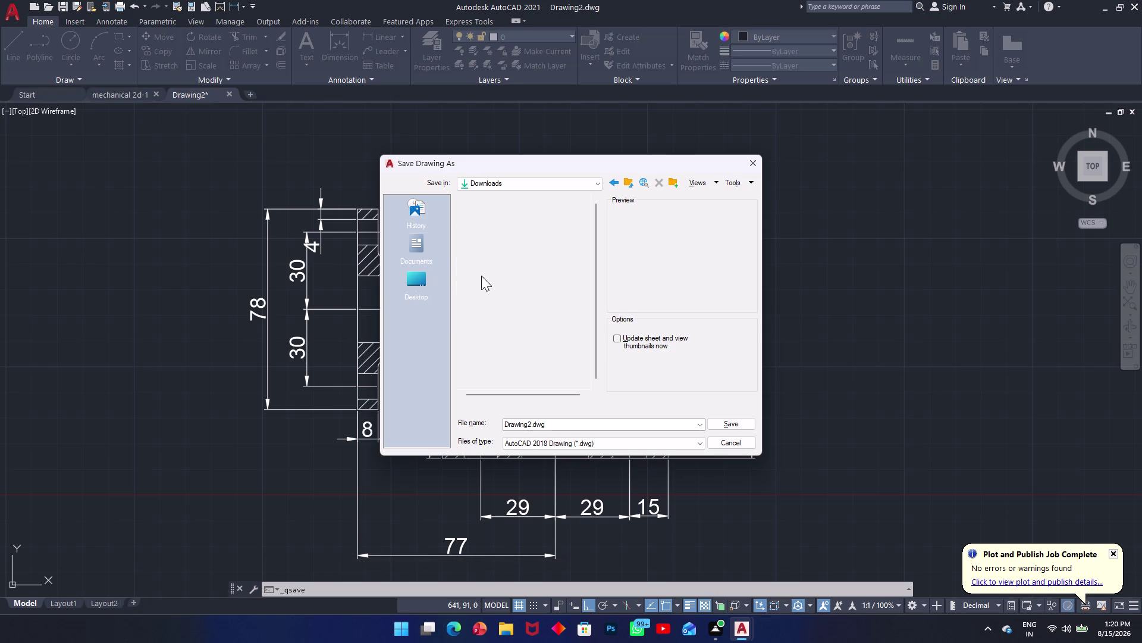
drag(560, 420, 500, 415)
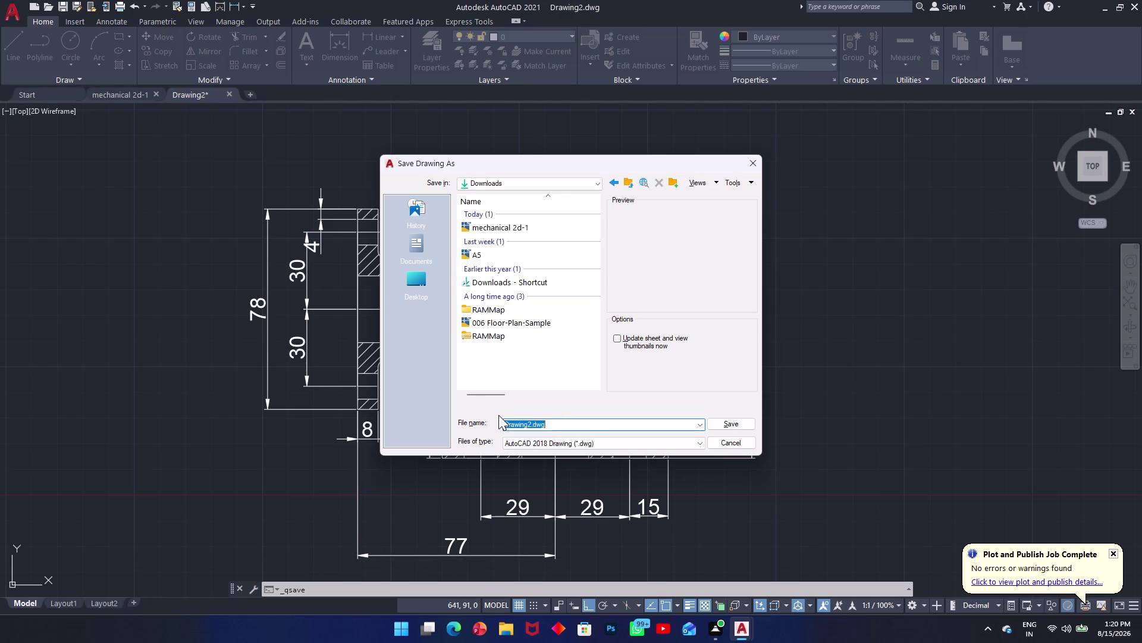
key(BackSpace)
text(mec)
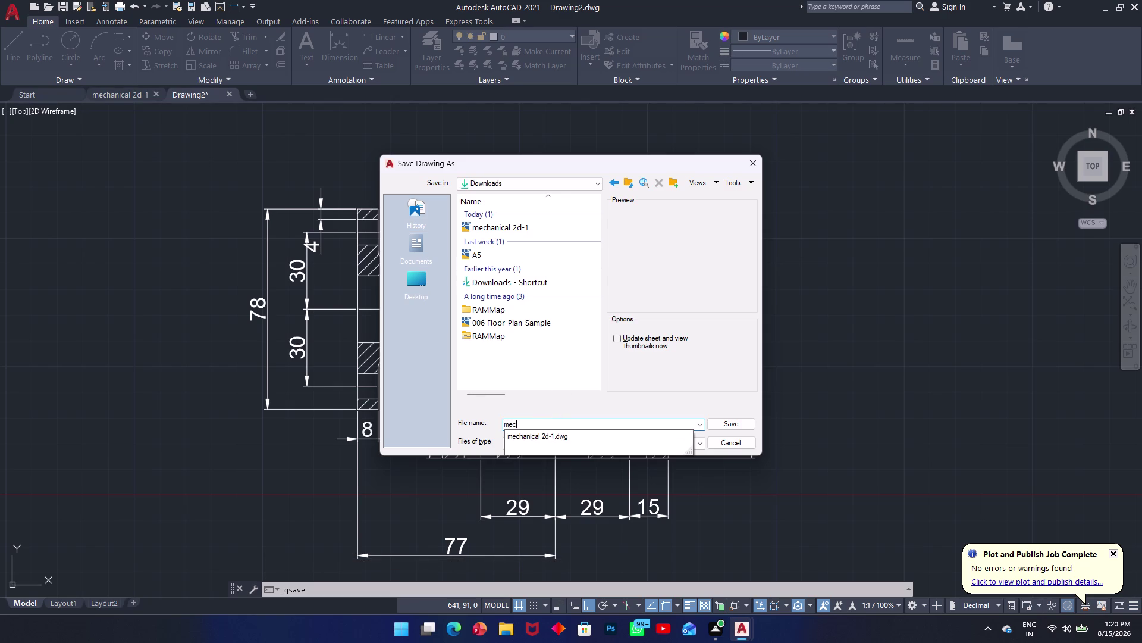
text(a)
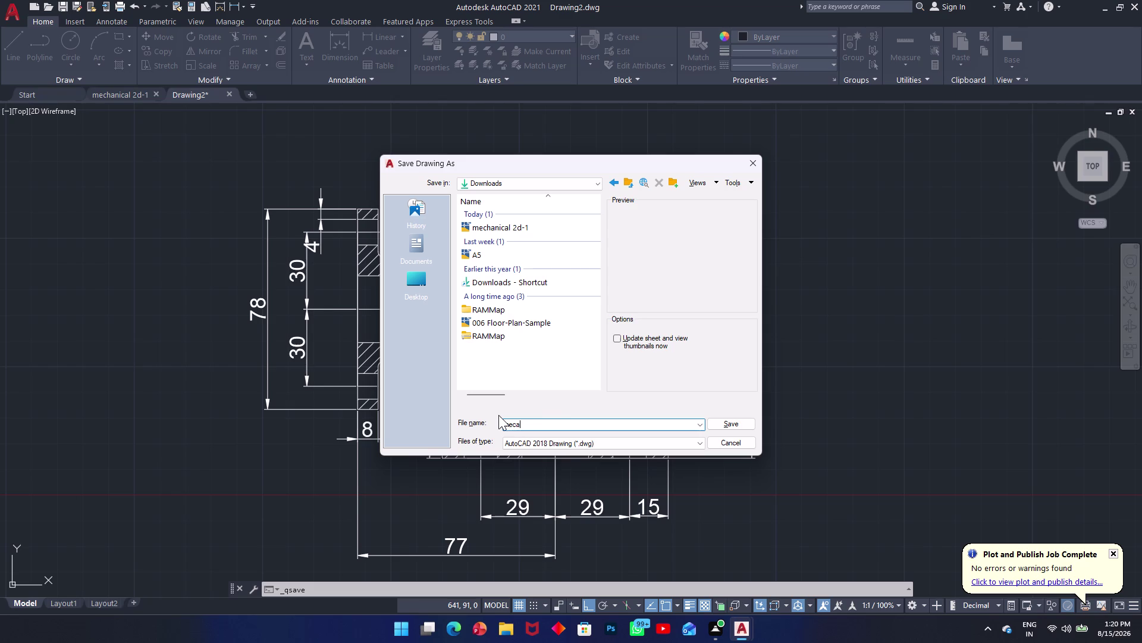
key(BackSpace)
text(hani)
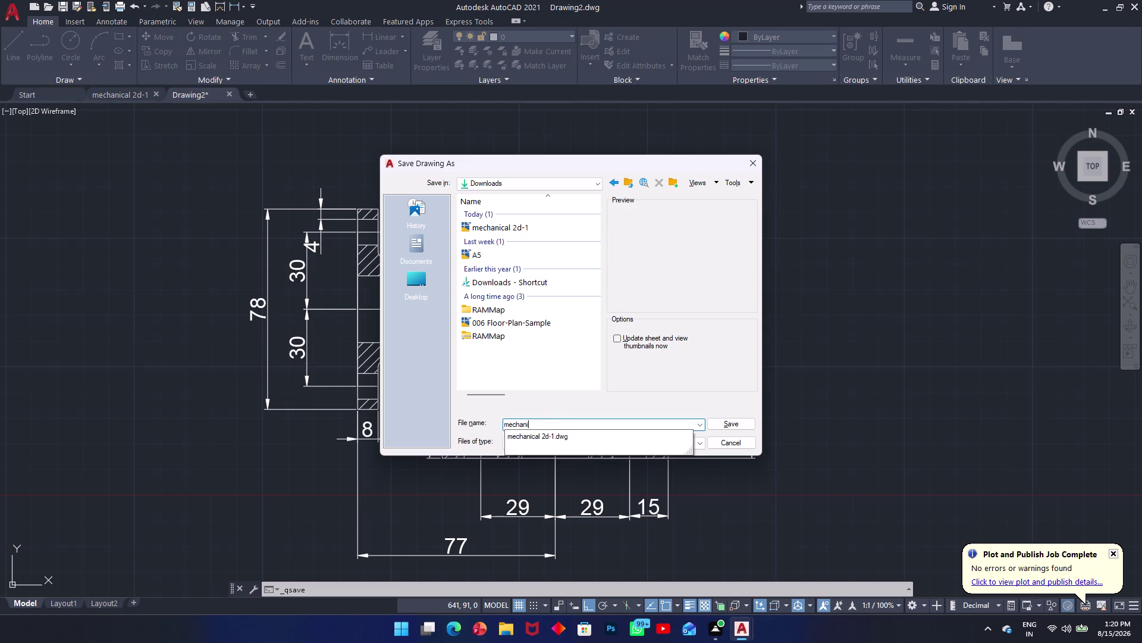
text(cal; 2d)
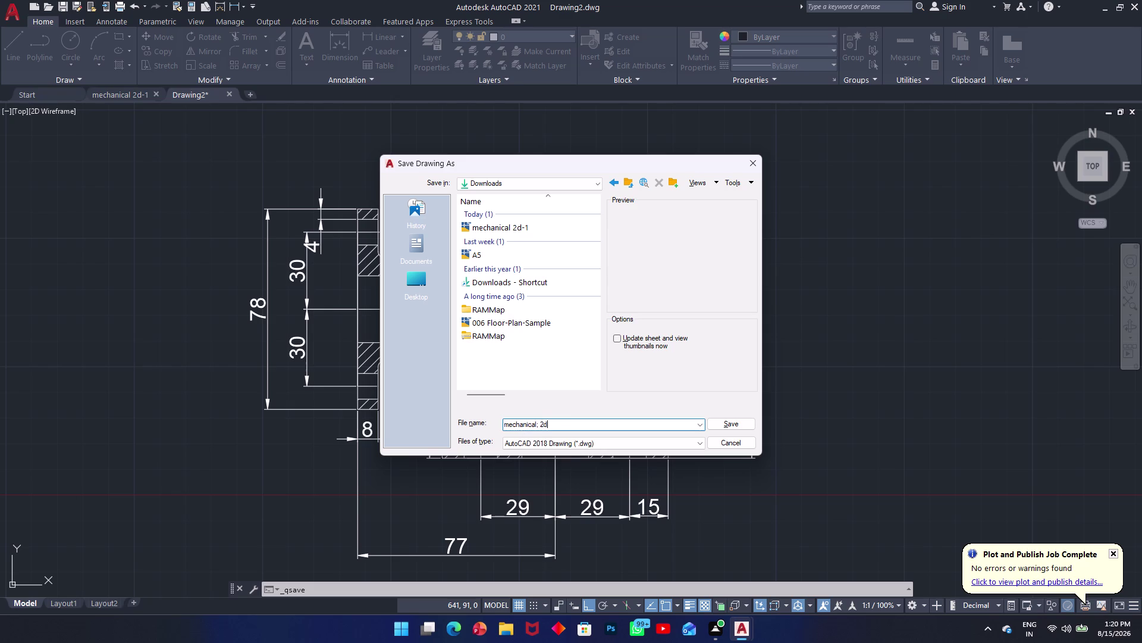
text(-)
key(2)
click(745, 422)
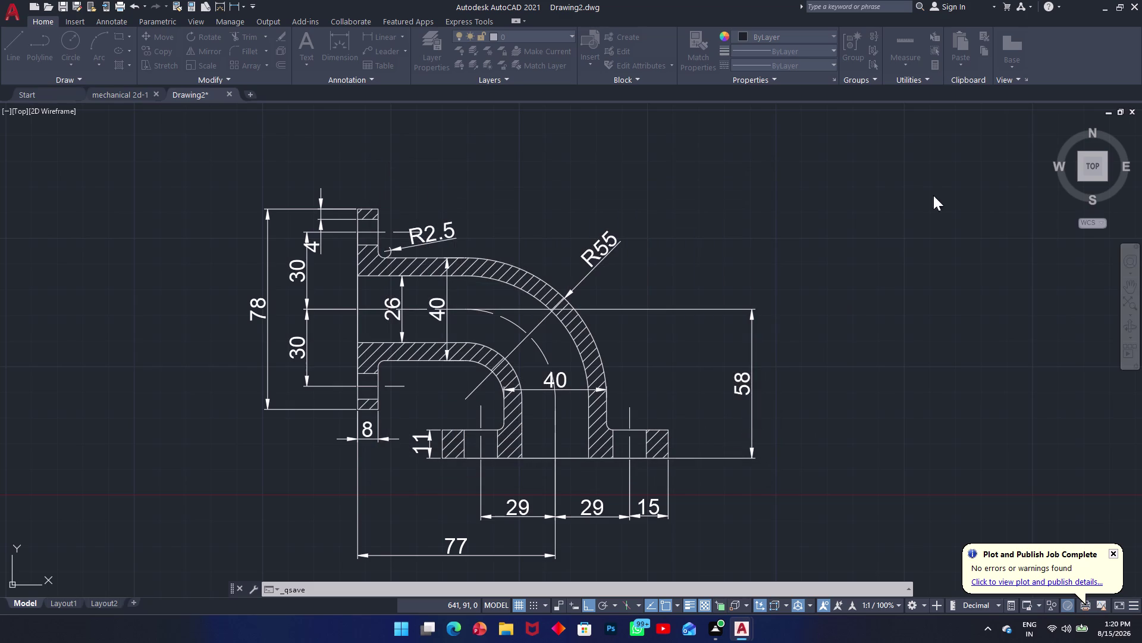